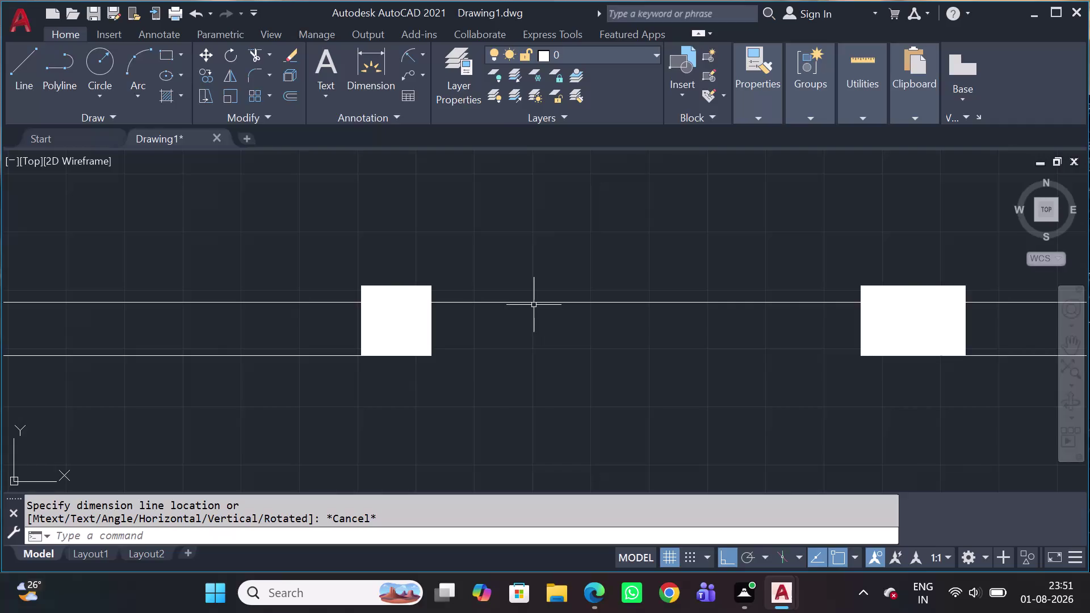
Attempt a linear dimension between the column corners, cancelling two off-size measurements.
key(space)
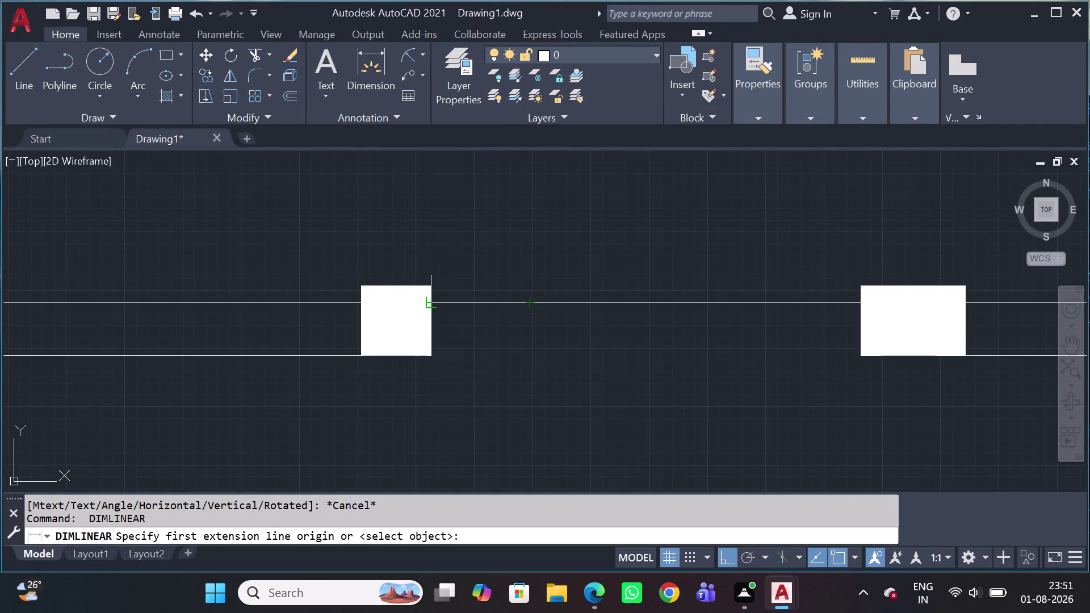
click(428, 307)
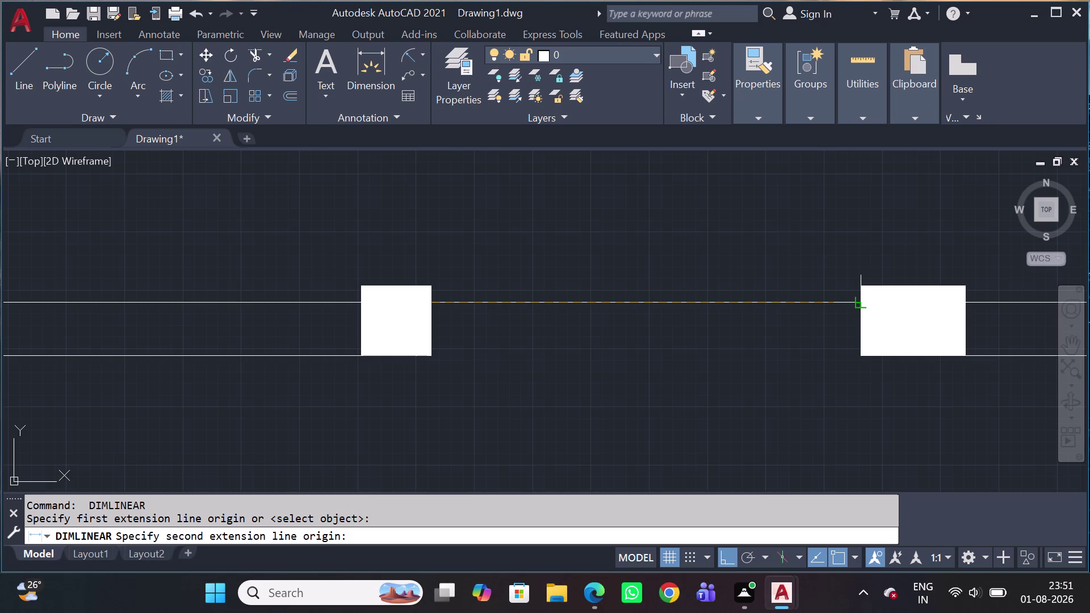
click(857, 304)
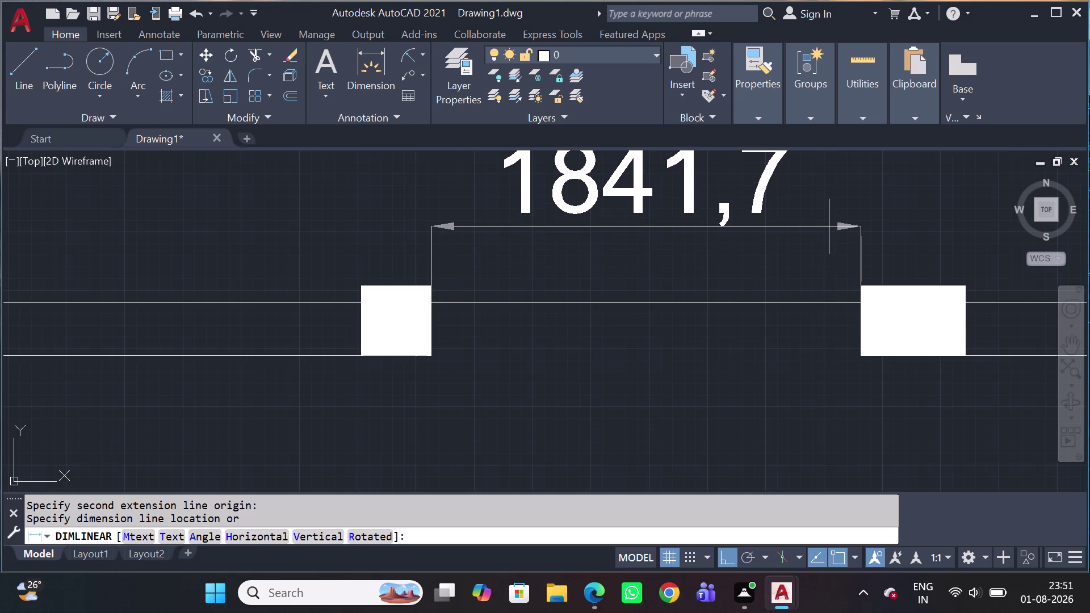
key(Escape)
scroll(down, 3)
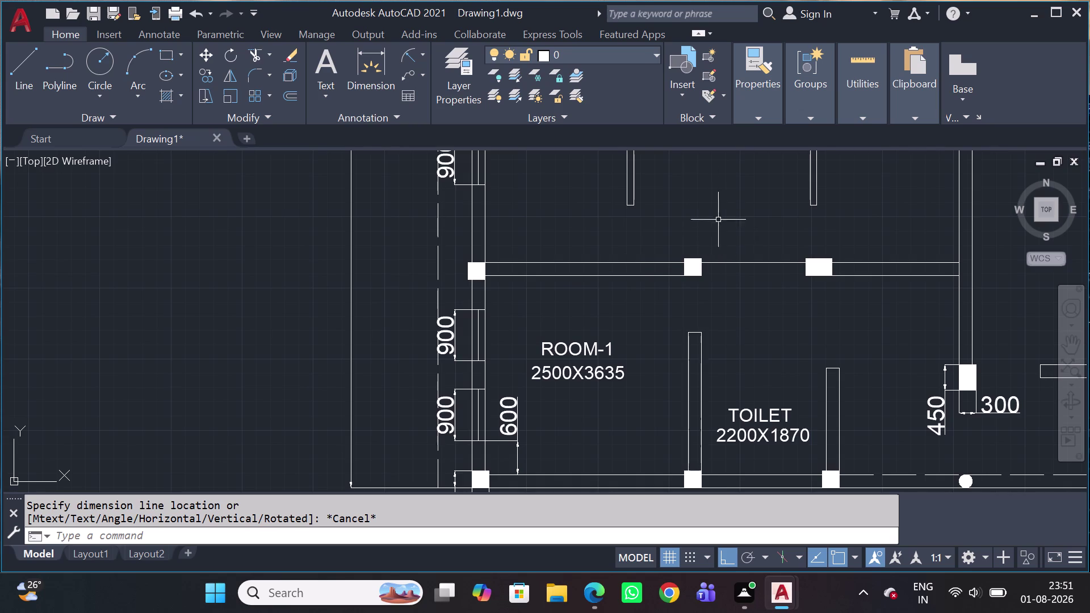
key(space)
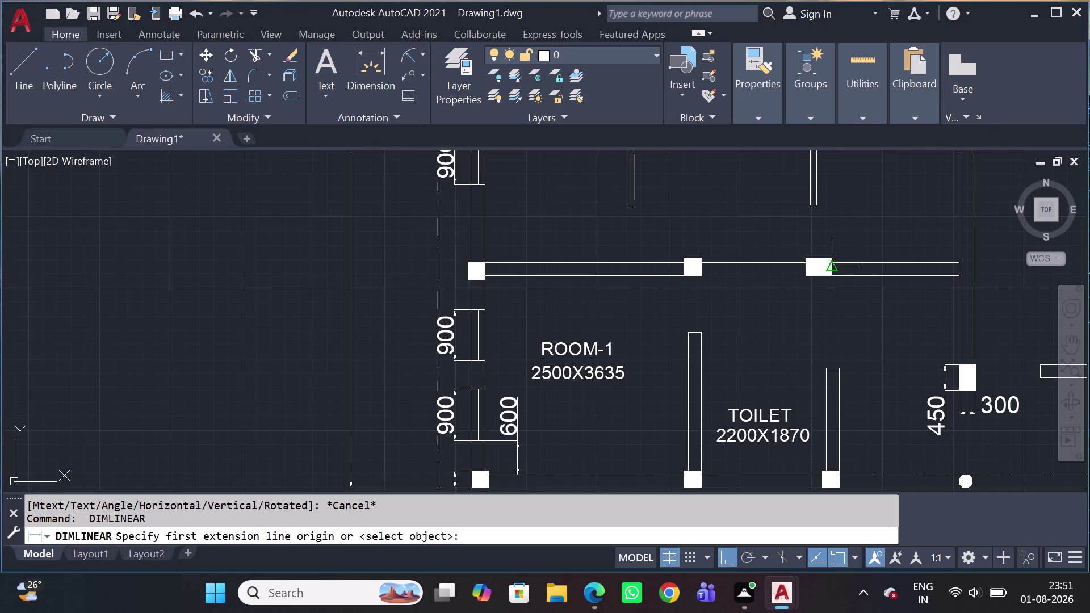
scroll(up, 3)
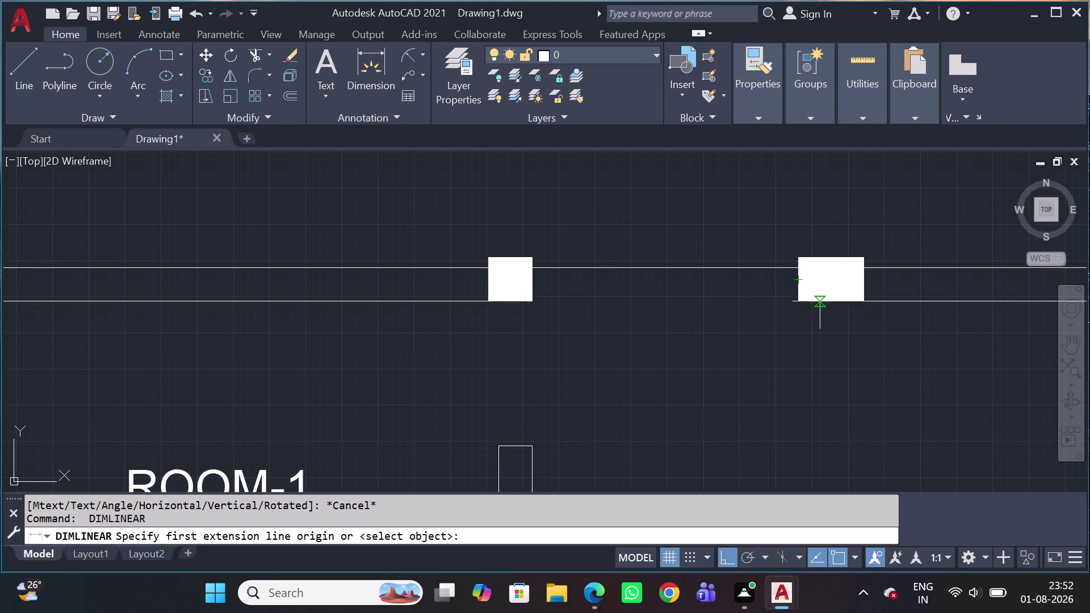
click(832, 259)
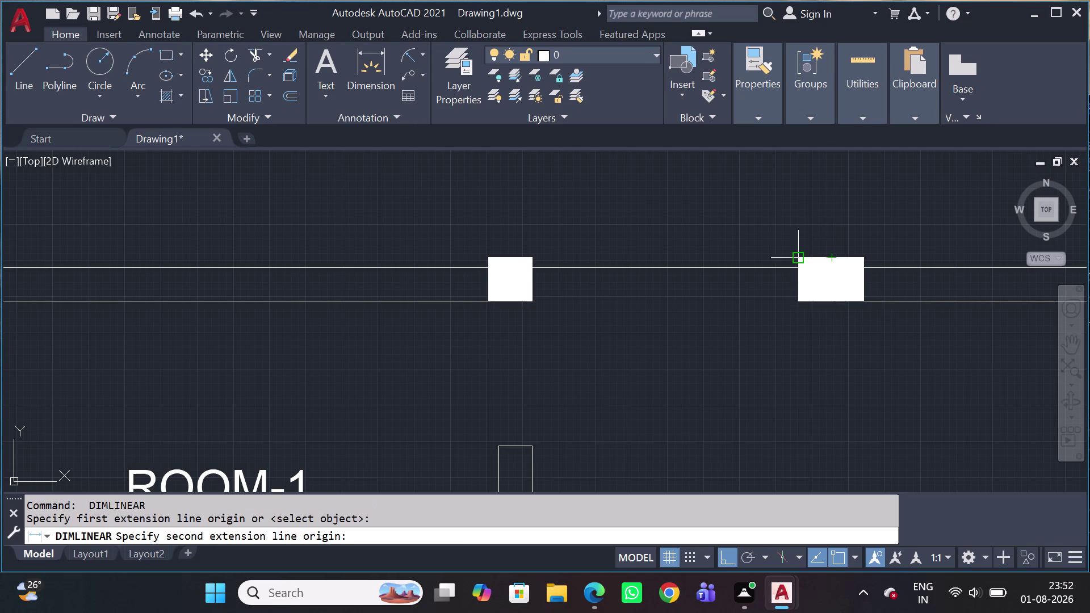
click(533, 273)
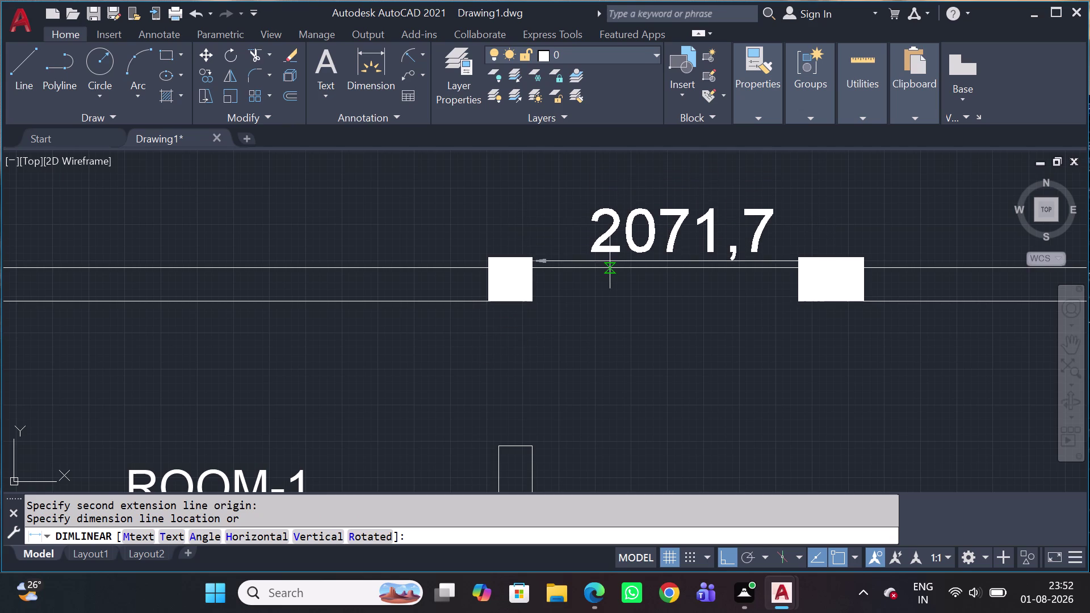
key(Escape)
Retry the column-to-column dimension and abandon the 1878,9 measurement.
click(594, 269)
key(space)
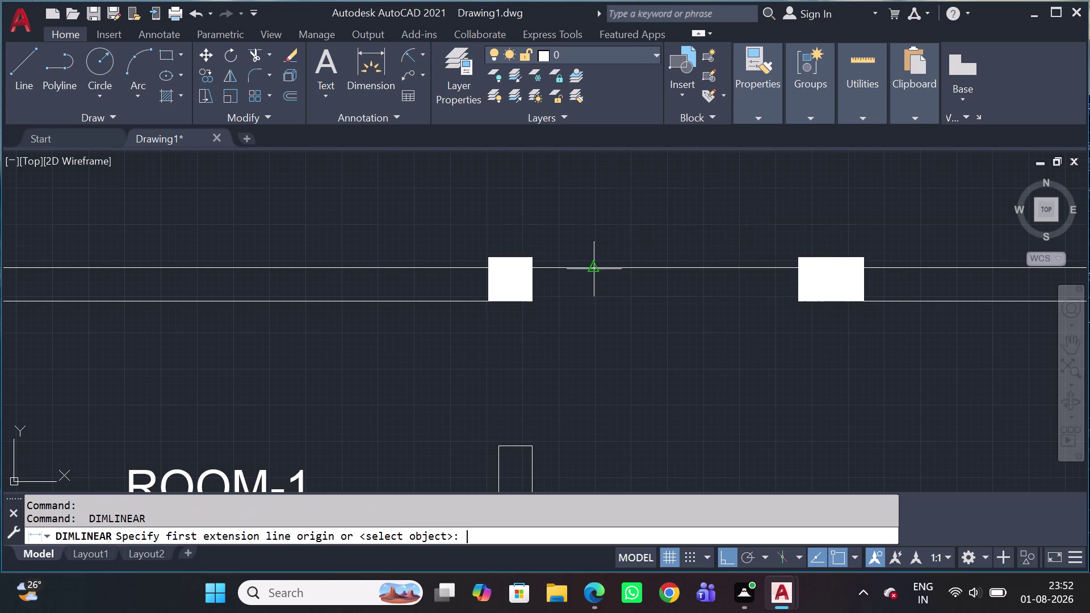
scroll(up, 3)
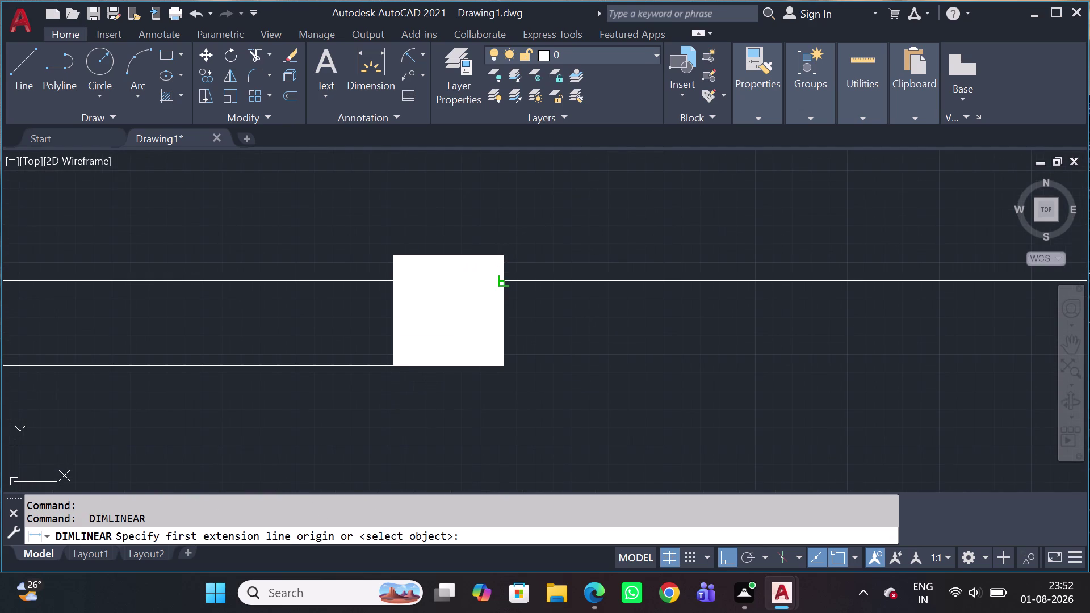
click(504, 287)
scroll(up, 3)
middle_drag(822, 292, 497, 292)
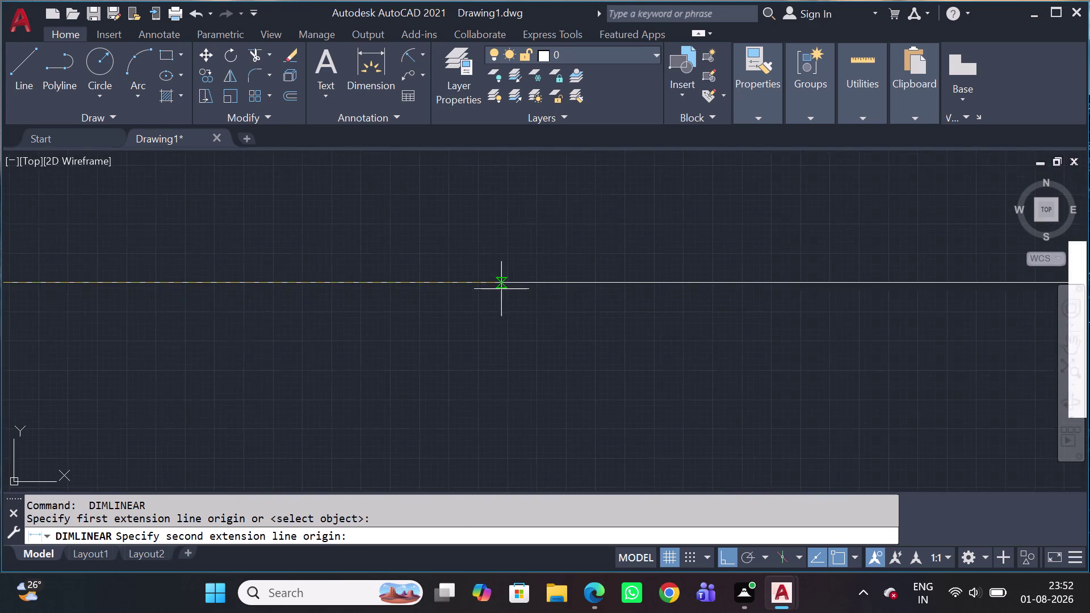
scroll(down, 3)
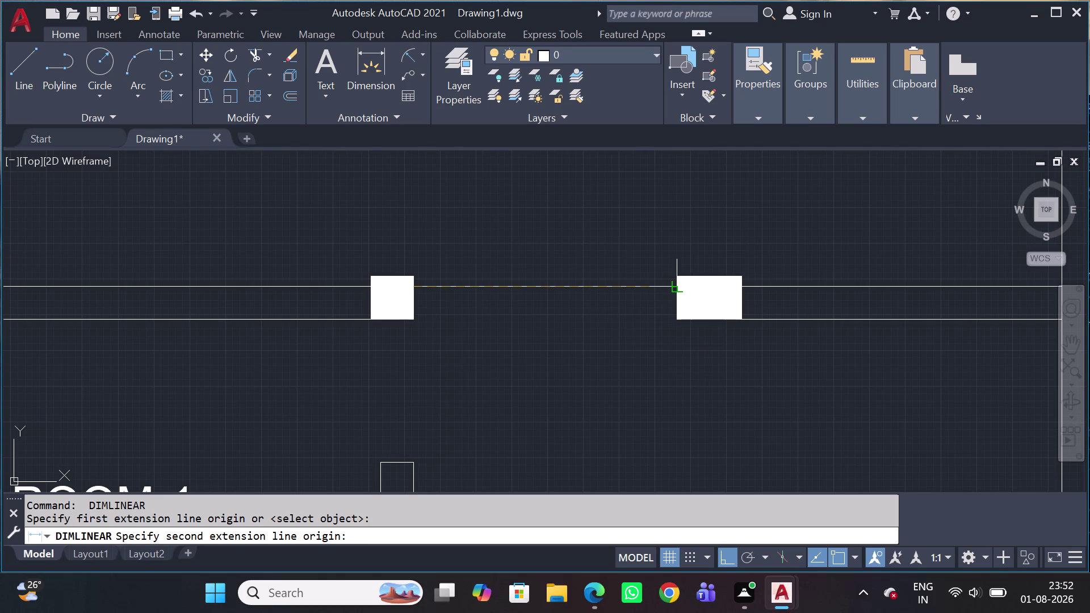
click(683, 293)
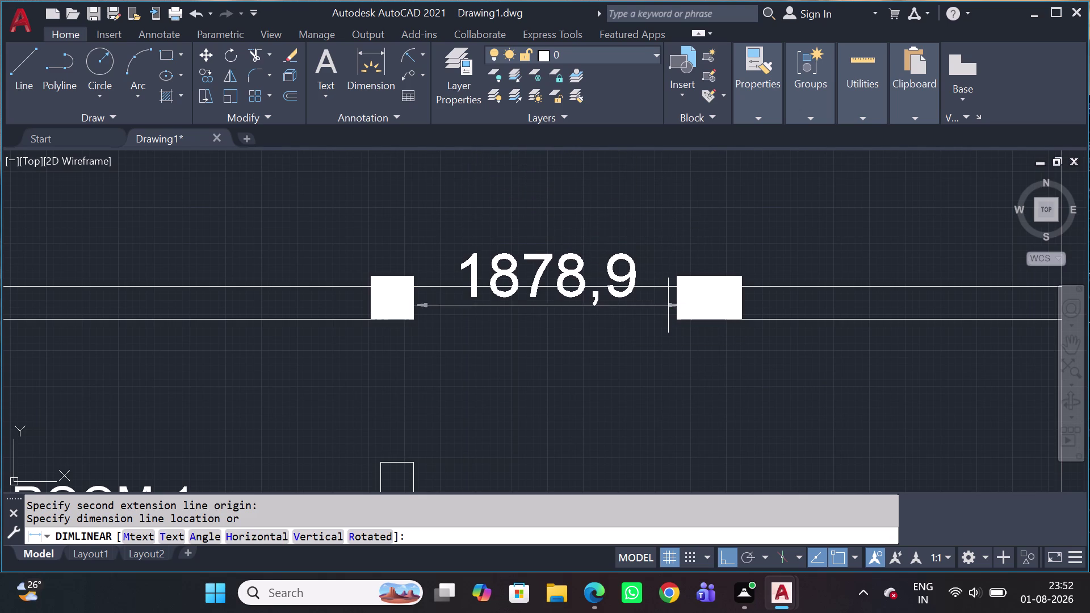
key(Escape)
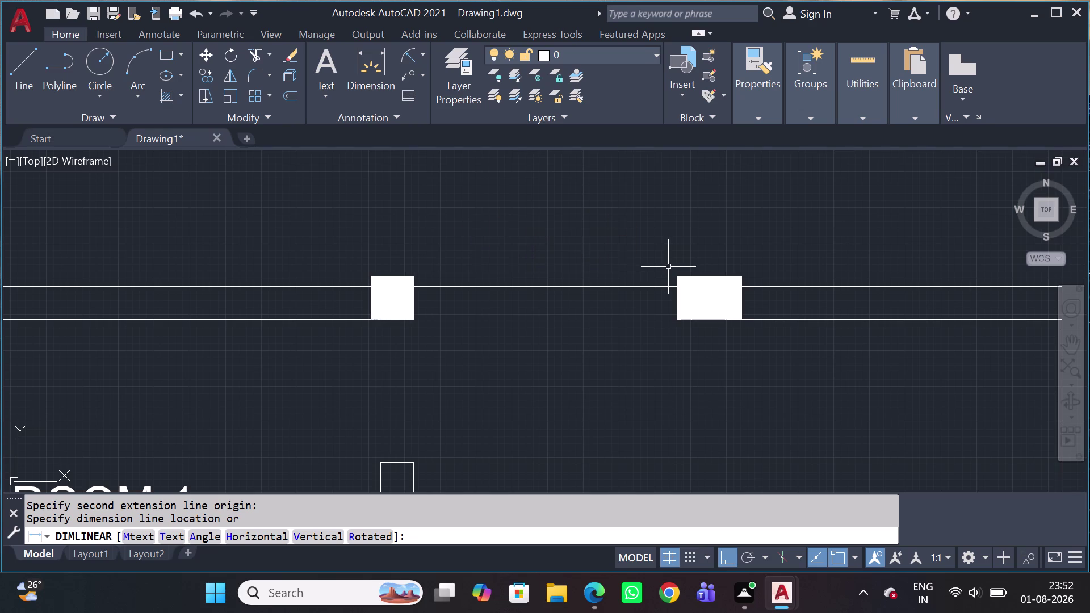
Dimension from the column corner at exactly 1880, placing the dimension line above the wall.
key(space)
scroll(up, 3)
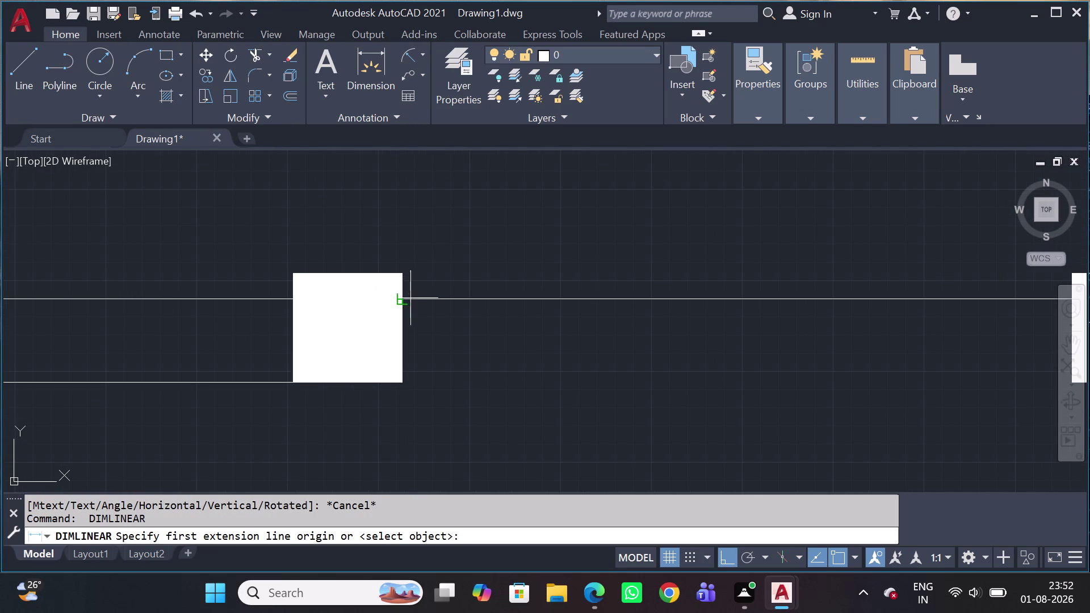
click(407, 303)
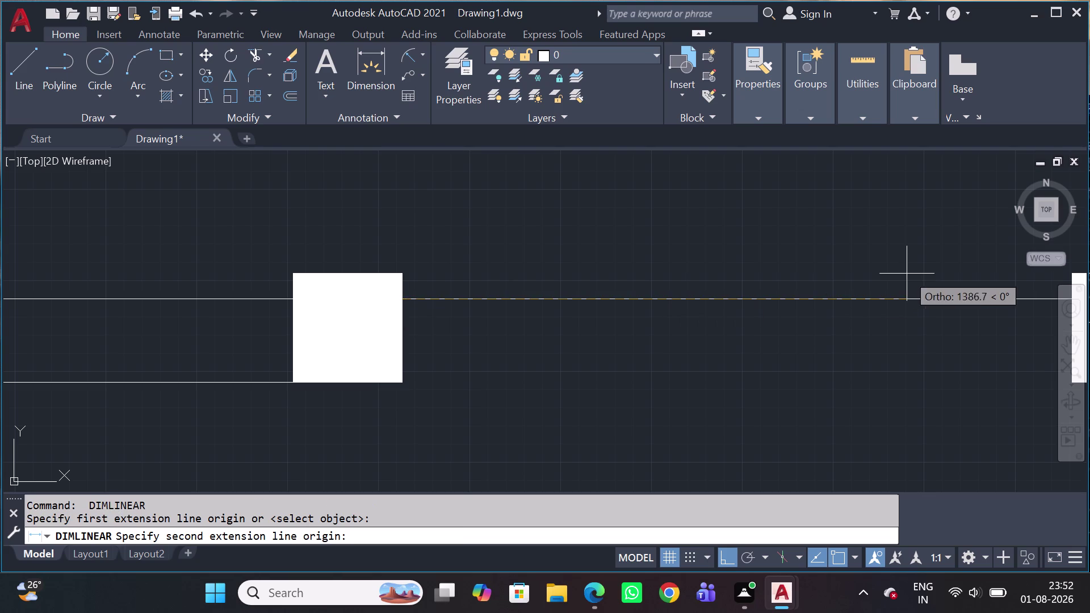
middle_drag(904, 294, 734, 273)
text(1)
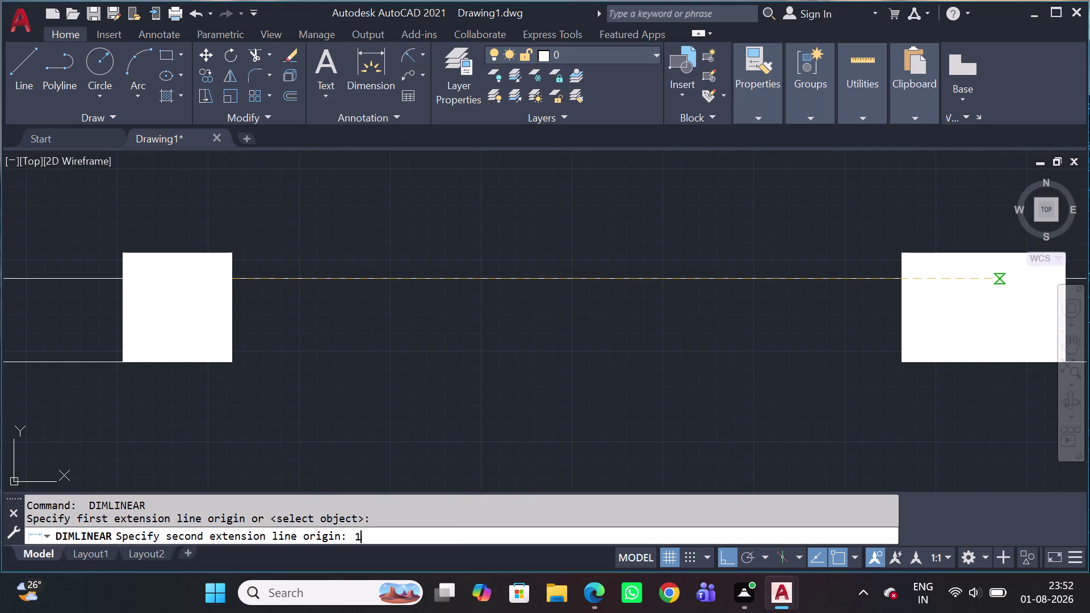
text(88)
key(0)
key(space)
scroll(down, 3)
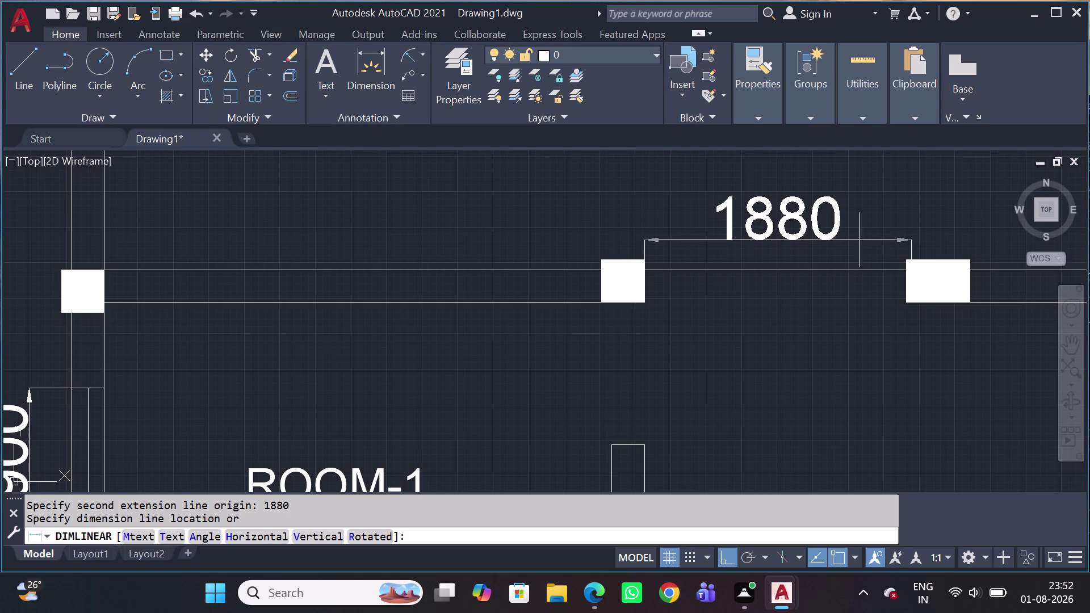
click(852, 235)
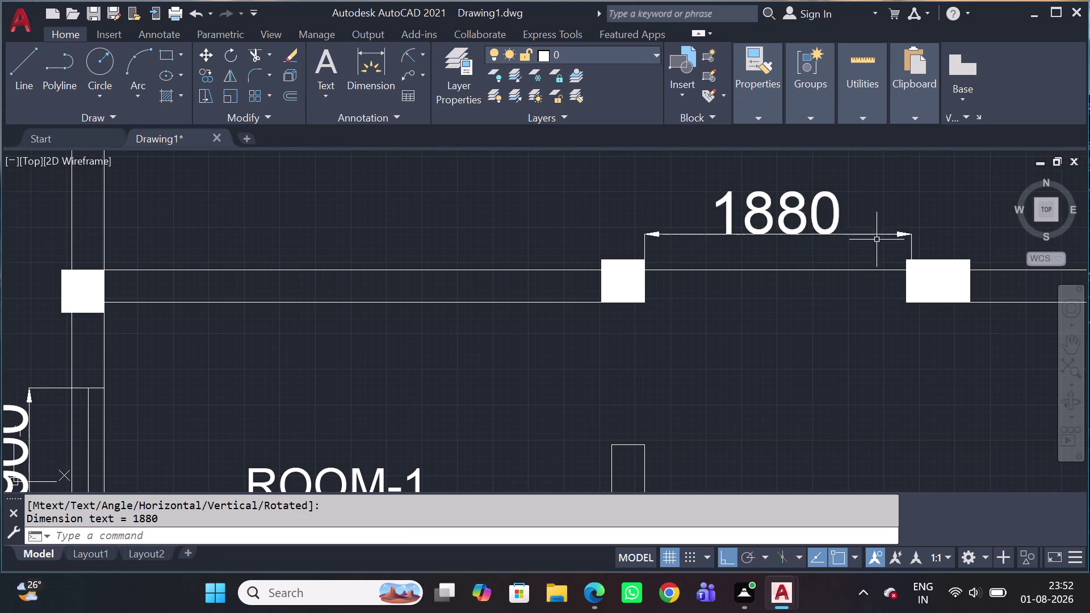
scroll(up, 3)
middle_drag(877, 262, 771, 245)
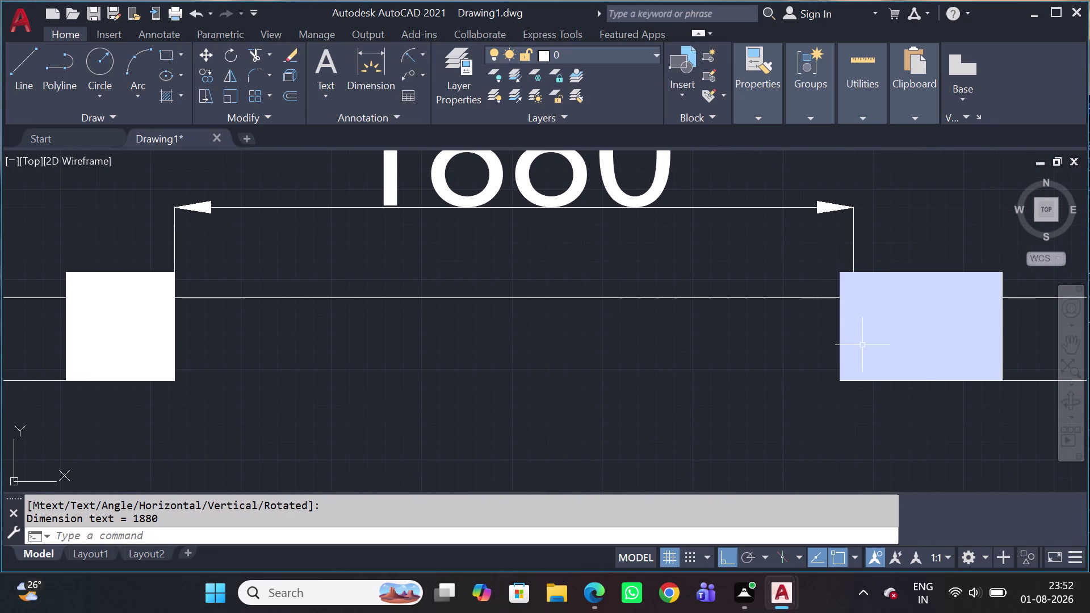
Select the right column and its wall lines, then clear the selection.
click(864, 353)
click(830, 343)
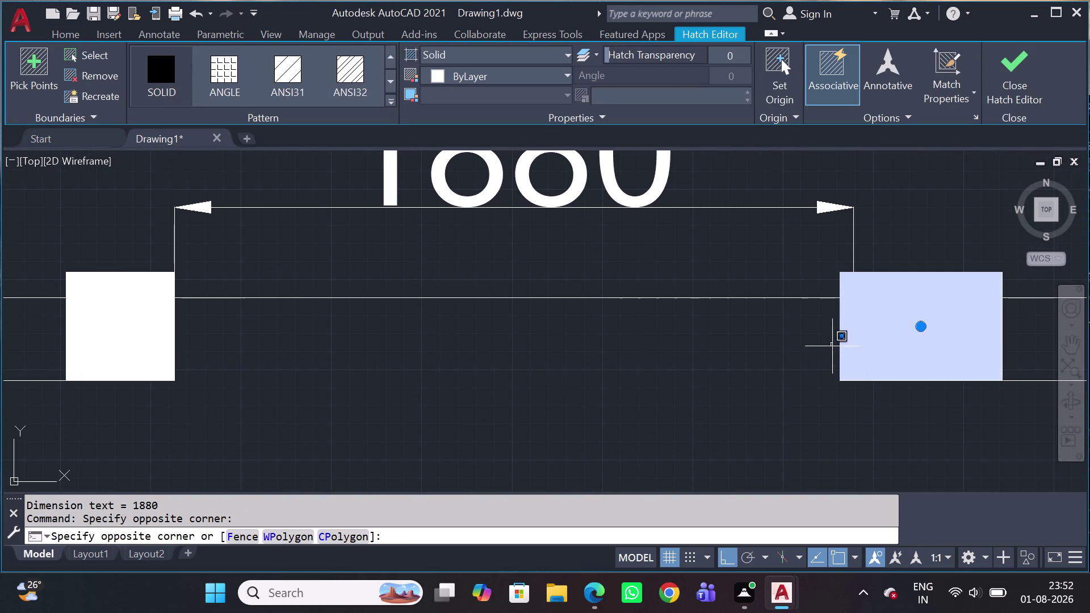
click(804, 344)
middle_drag(806, 375, 527, 285)
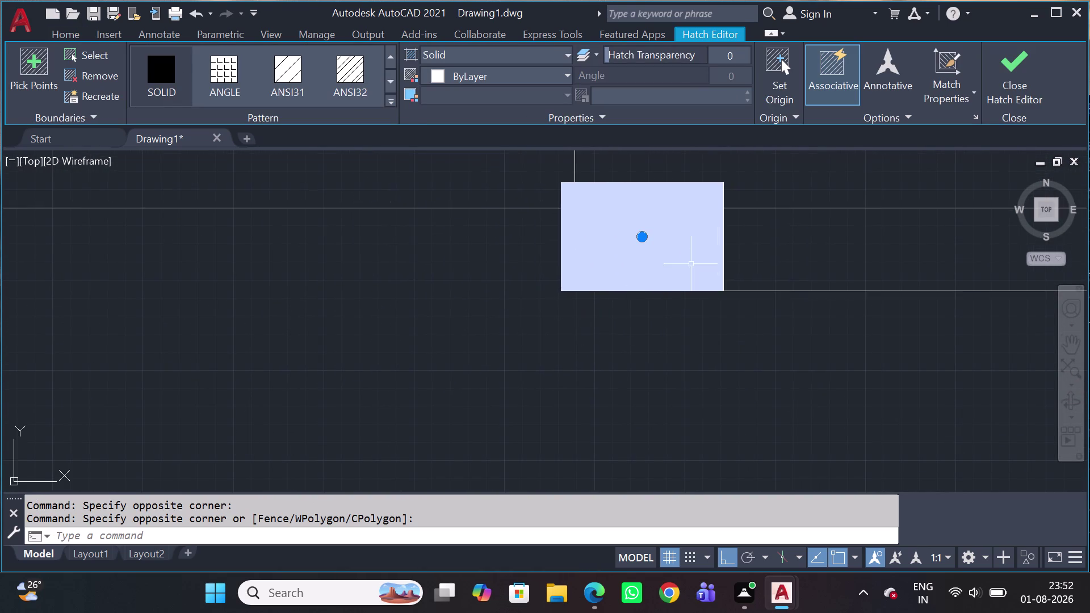
click(871, 160)
click(812, 305)
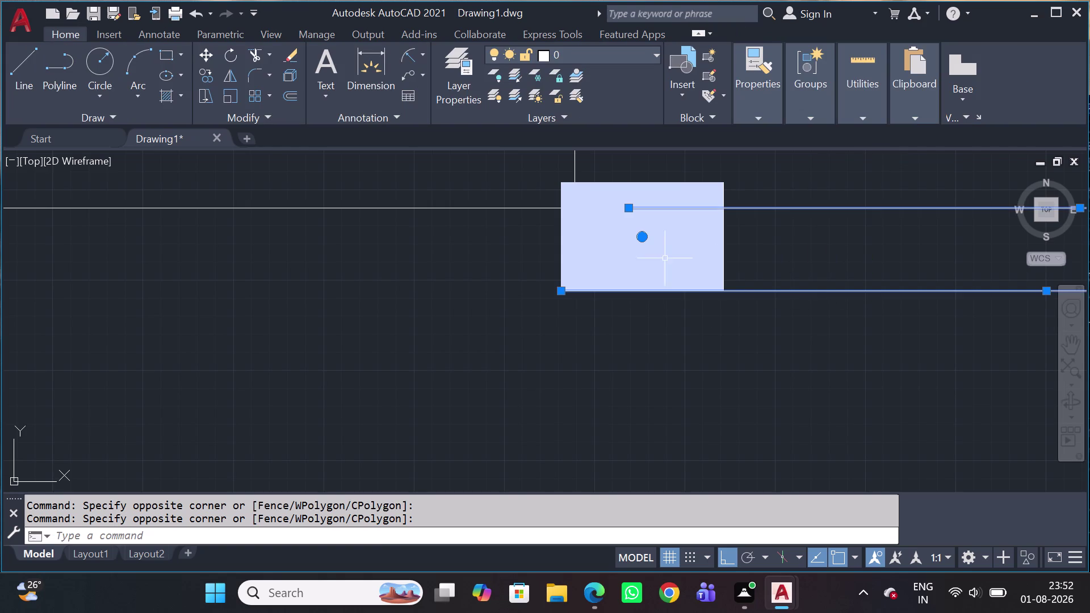
scroll(down, 3)
scroll(down, 3)
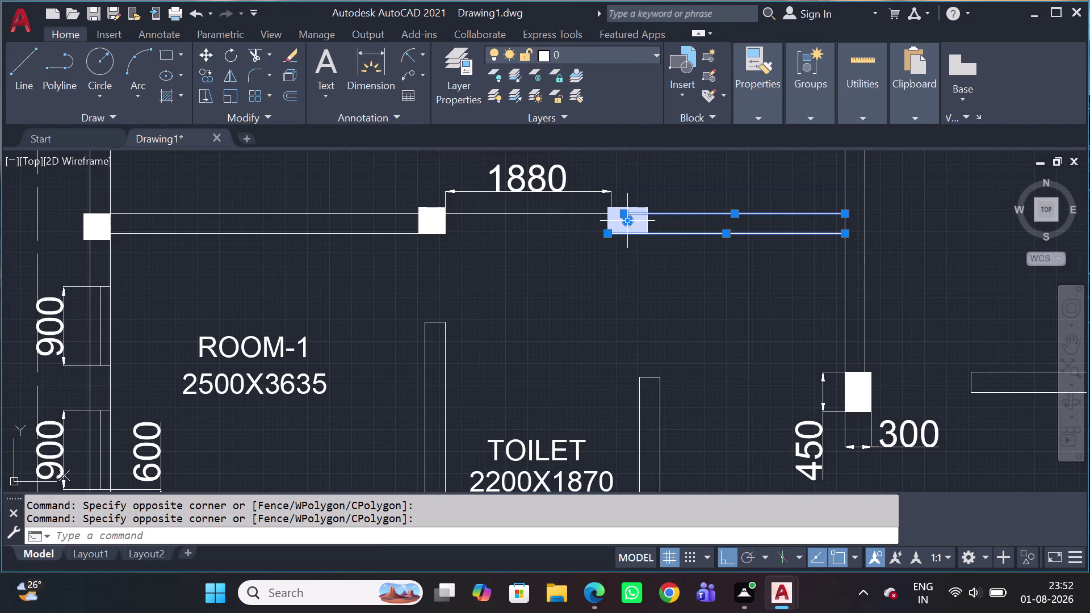
middle_drag(658, 255, 702, 365)
scroll(down, 3)
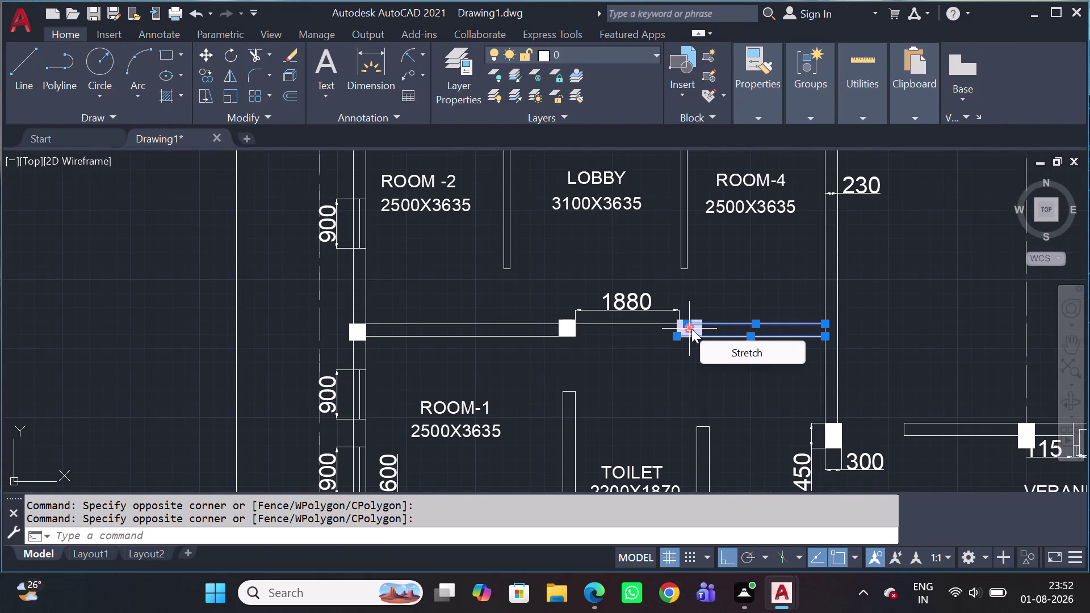
key(Escape)
key(Escape)
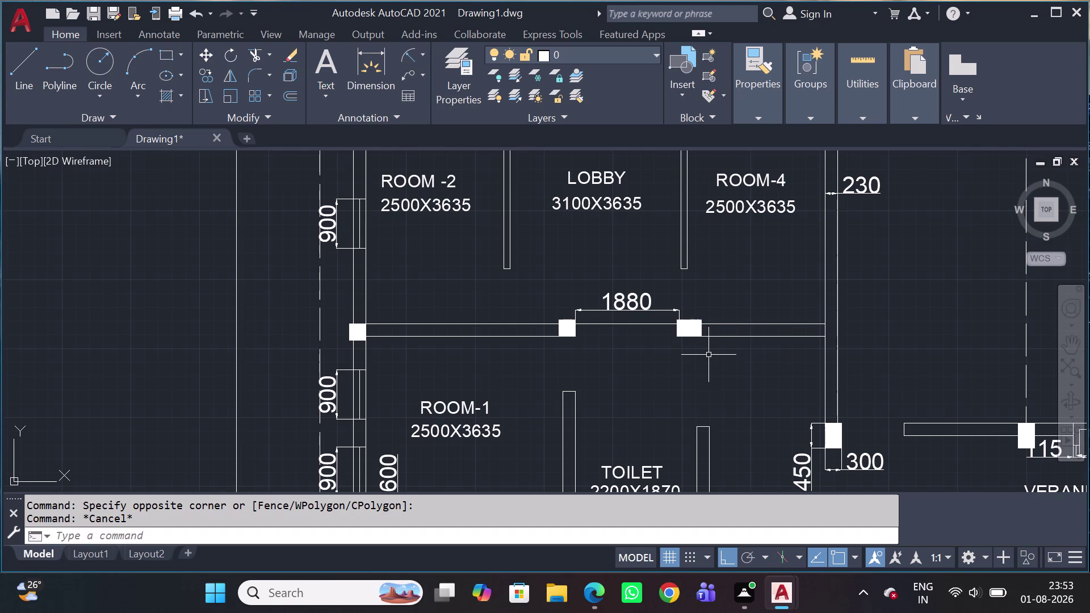
Draw a short line down from the right column corner after one cancelled attempt.
key(l)
key(space)
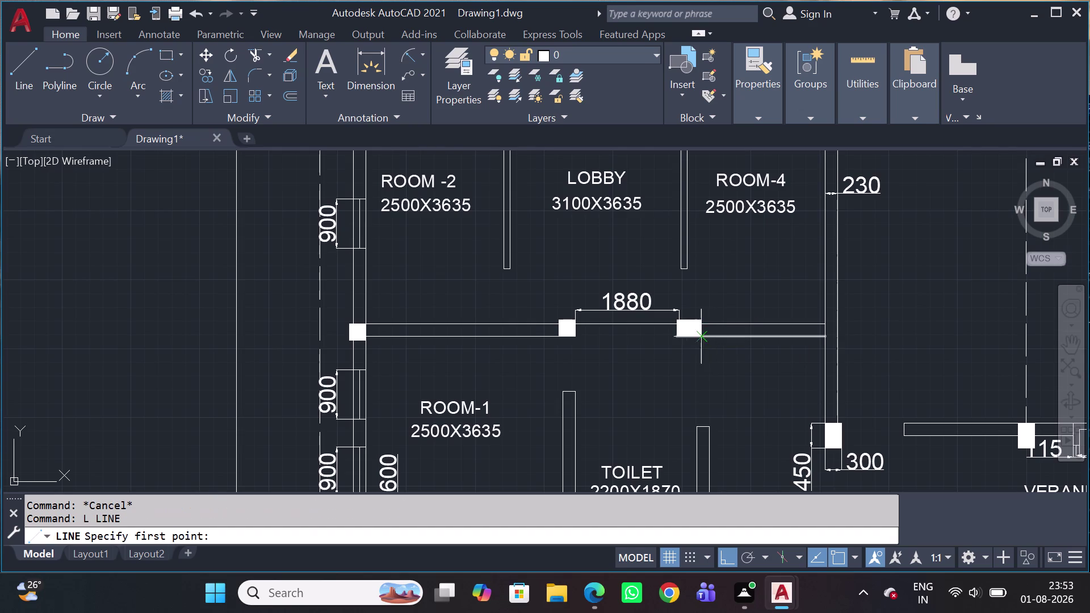
scroll(up, 3)
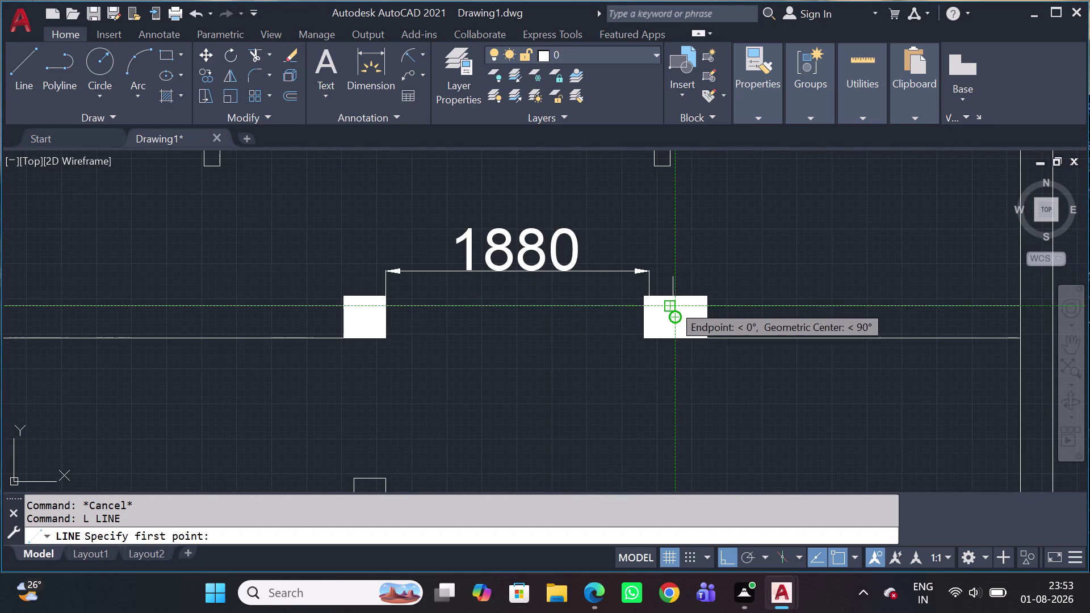
click(672, 299)
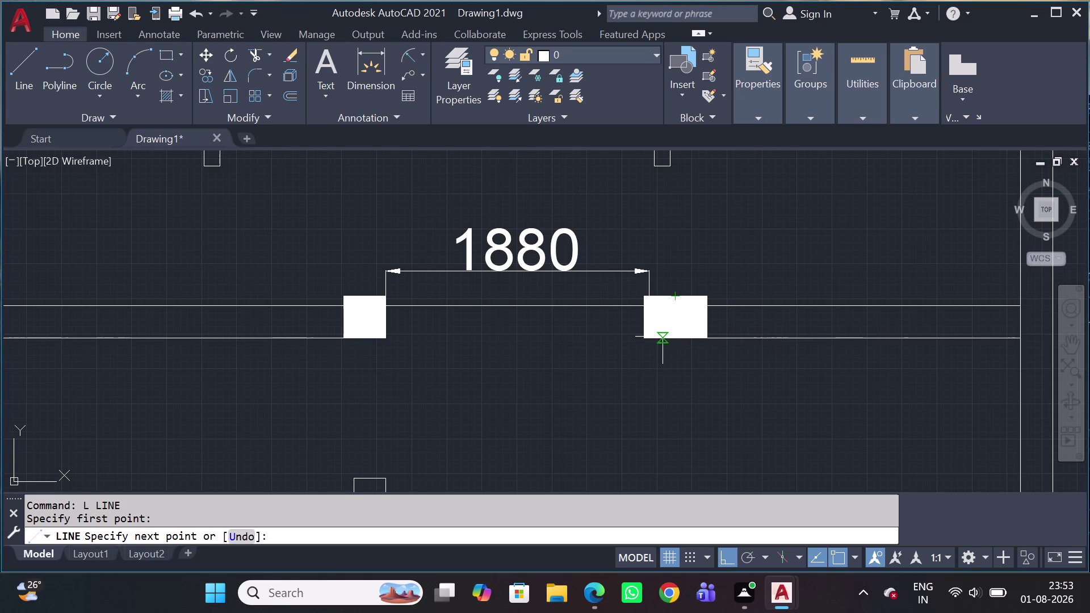
key(Escape)
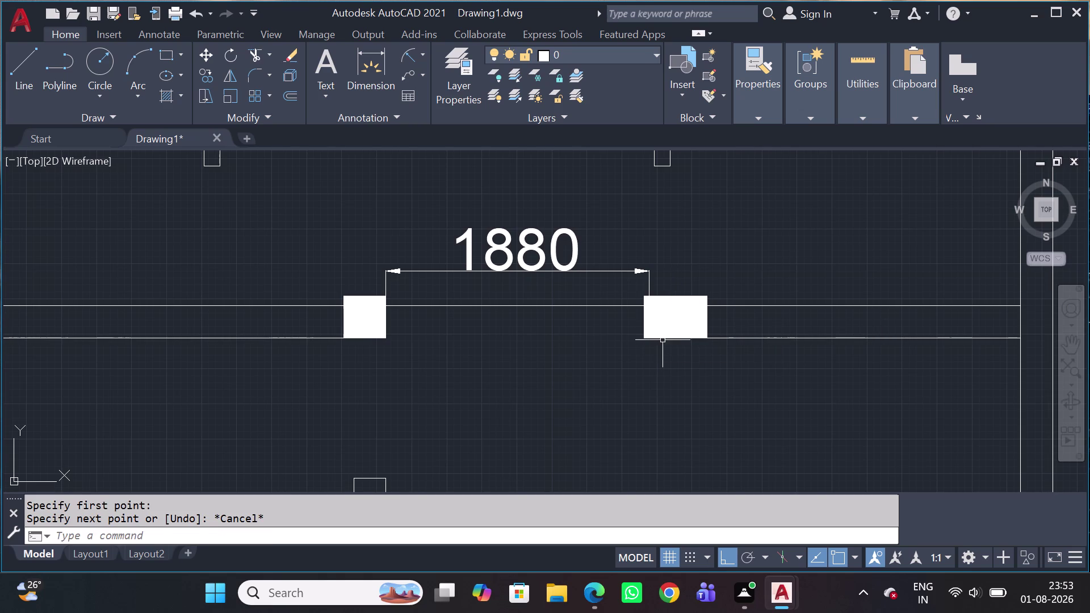
key(space)
scroll(up, 3)
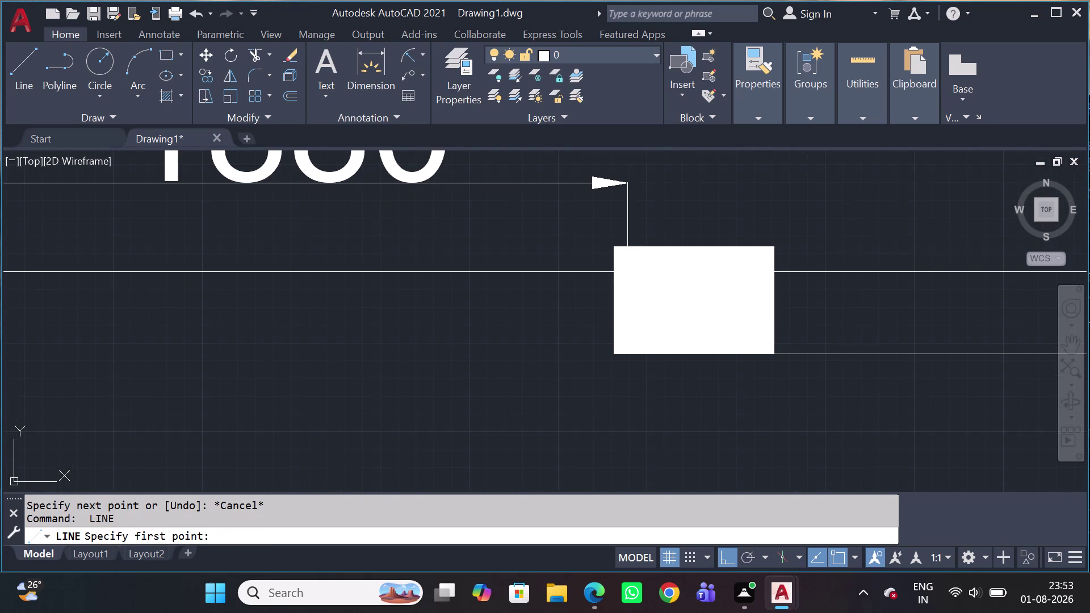
click(677, 286)
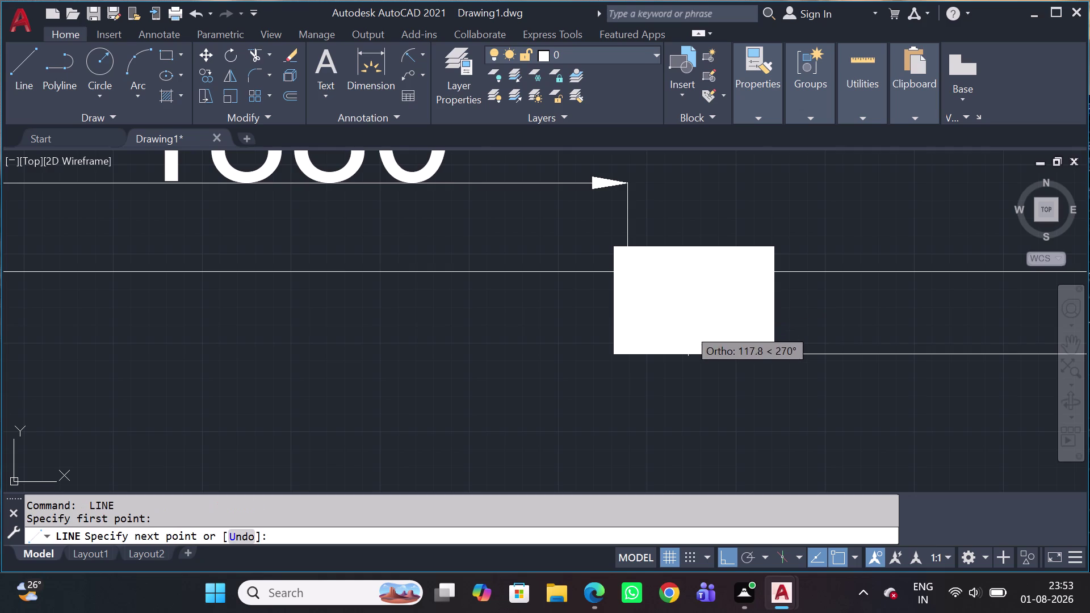
click(686, 352)
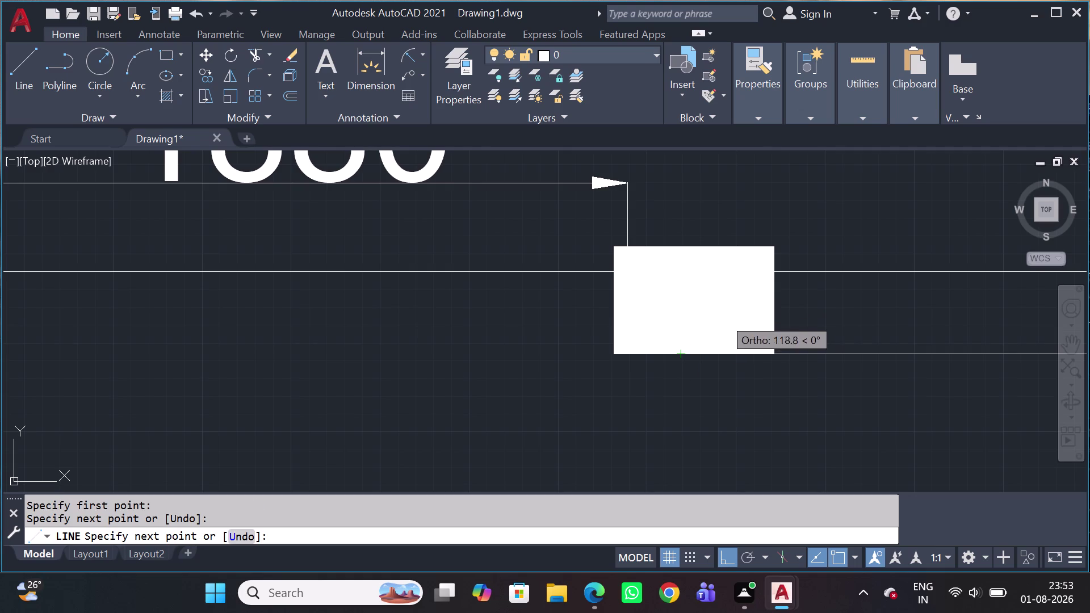
key(Escape)
scroll(down, 3)
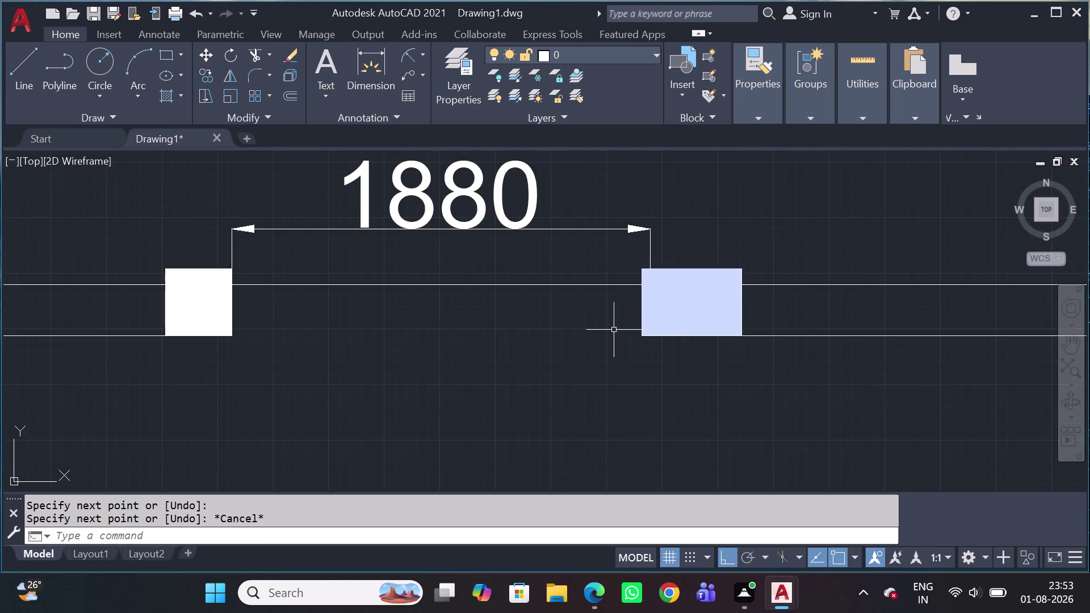
click(620, 260)
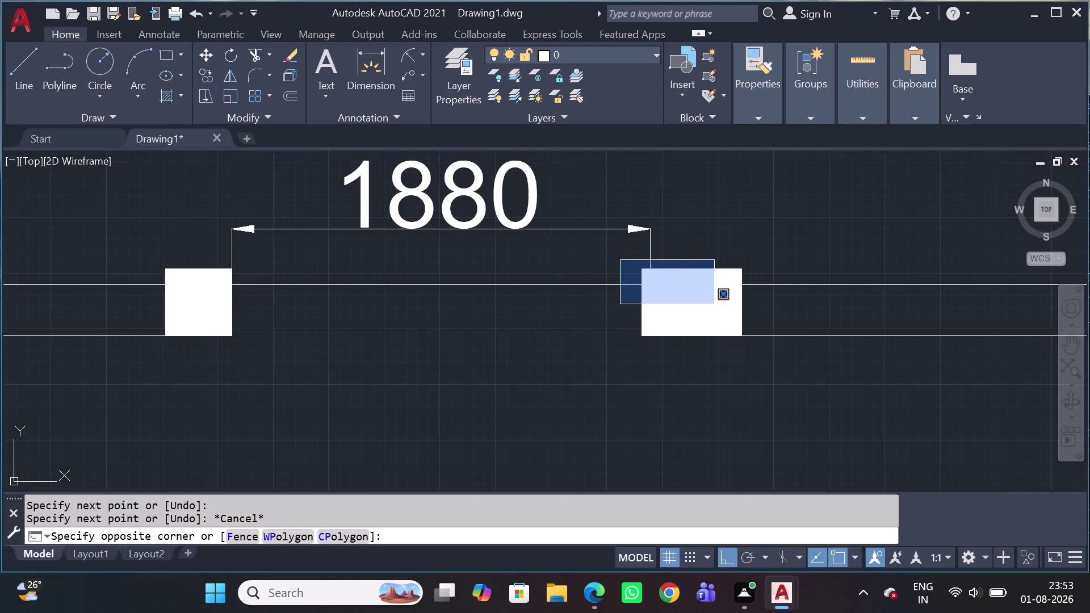
Stretch the right pier's inner line up to the pier's top edge.
click(772, 351)
scroll(up, 3)
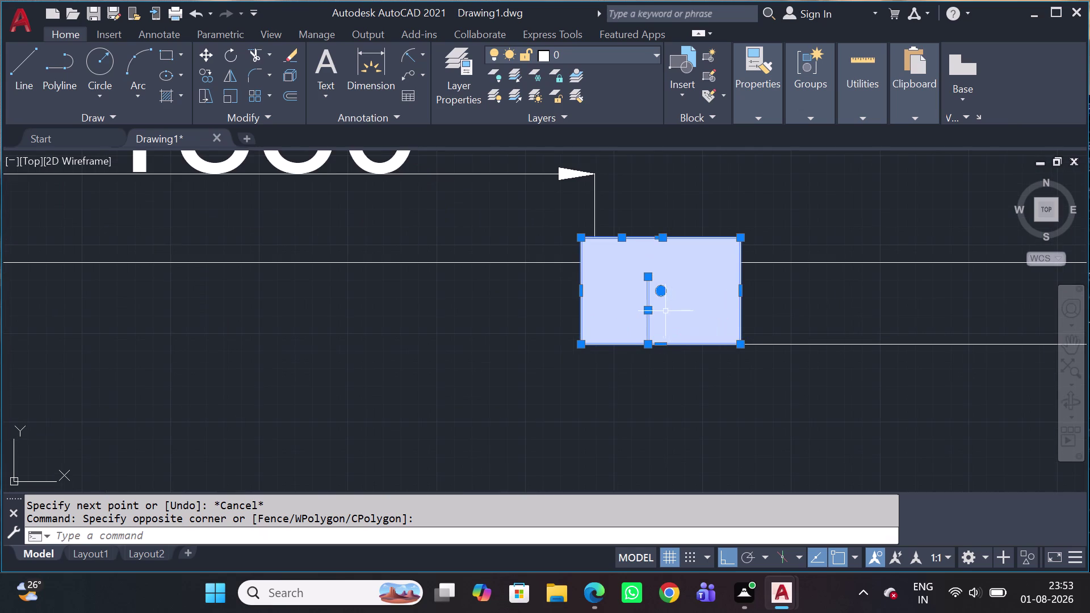
click(650, 280)
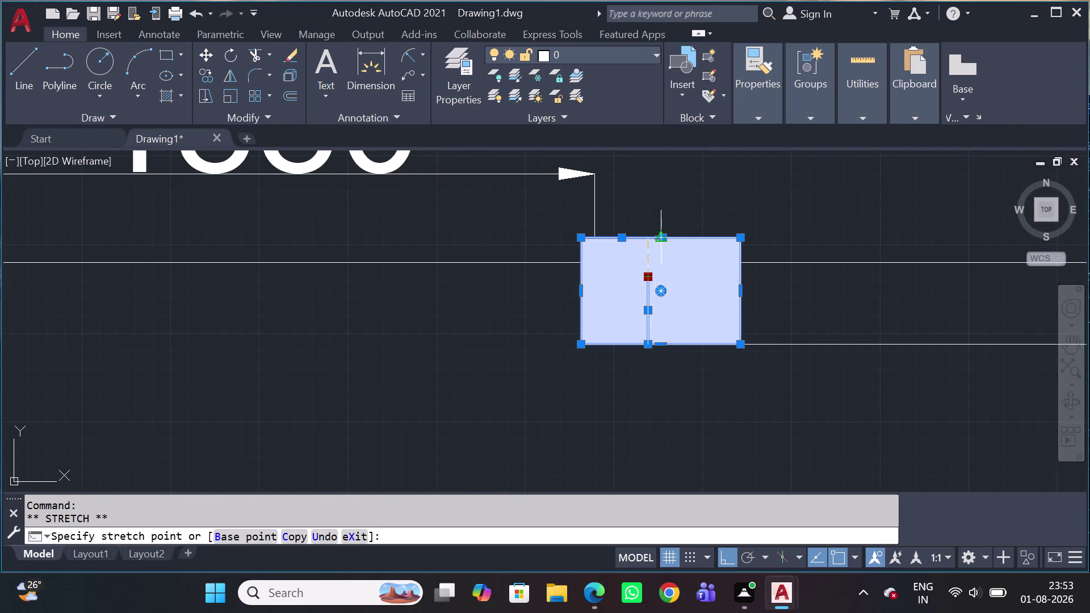
click(645, 239)
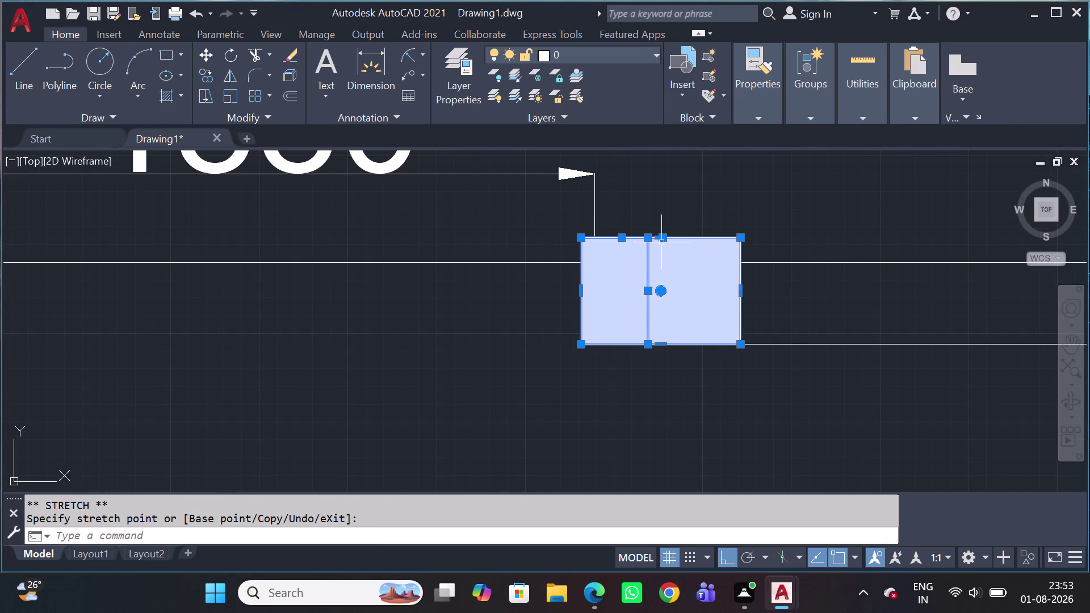
Move the right pier from its bottom-left corner further along the wall.
key(m)
key(space)
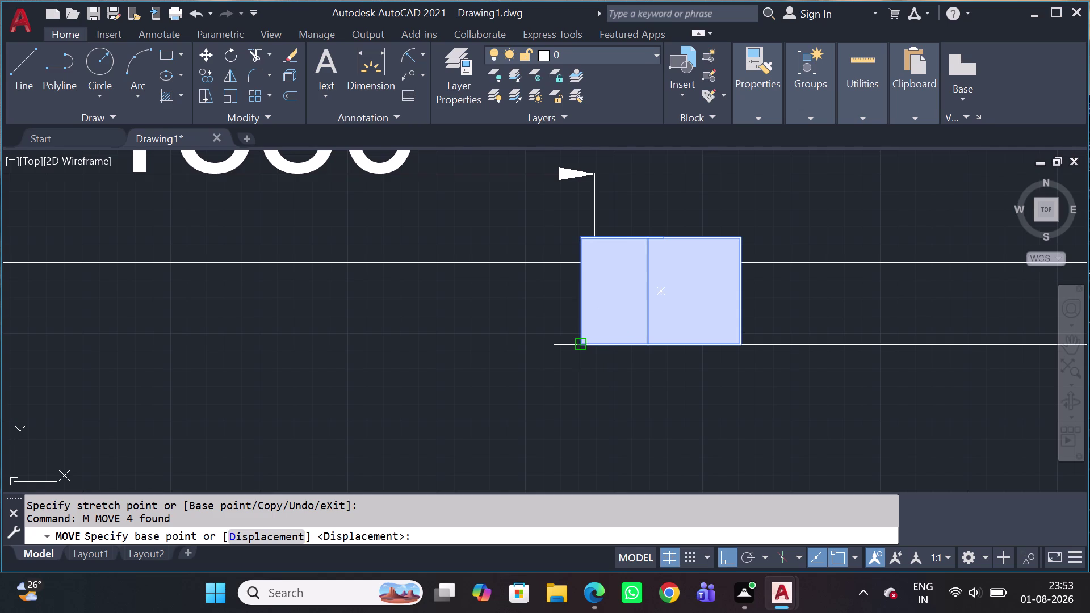
click(584, 347)
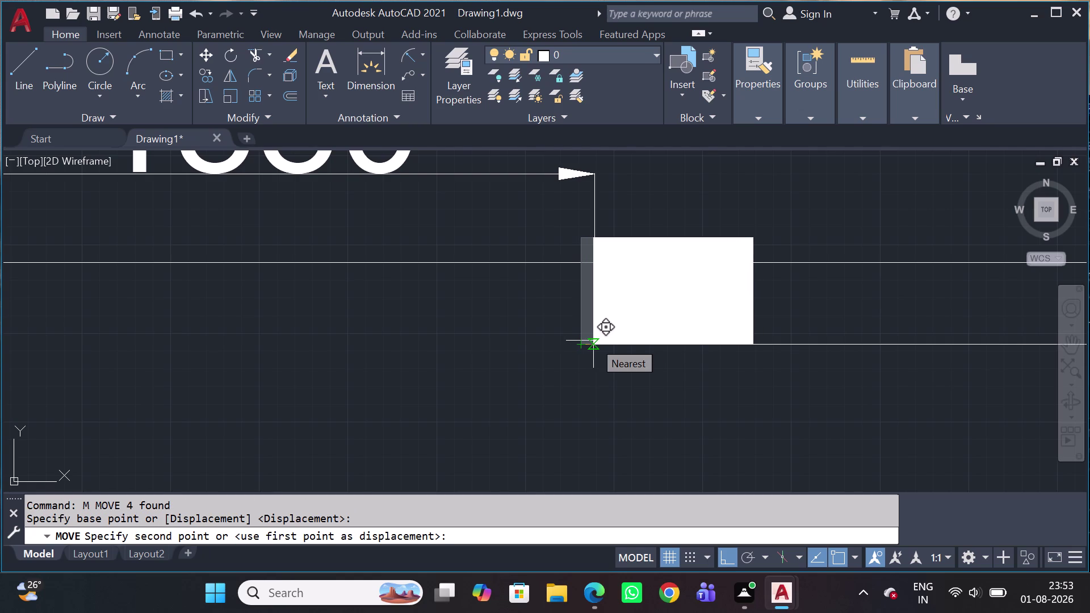
click(593, 343)
scroll(down, 3)
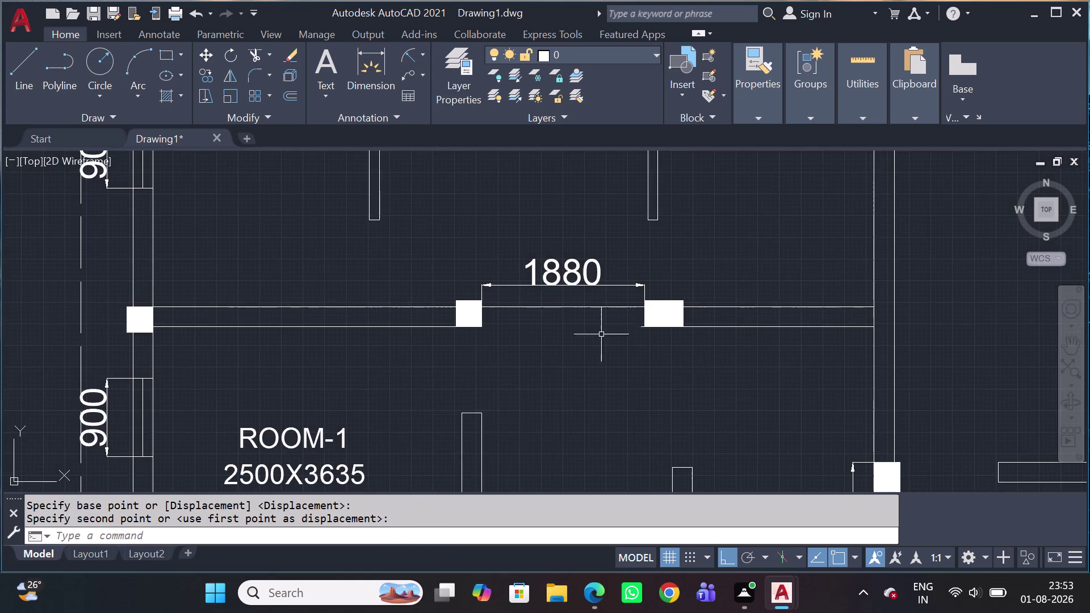
scroll(up, 3)
scroll(up, 3)
middle_drag(620, 336, 591, 384)
scroll(down, 3)
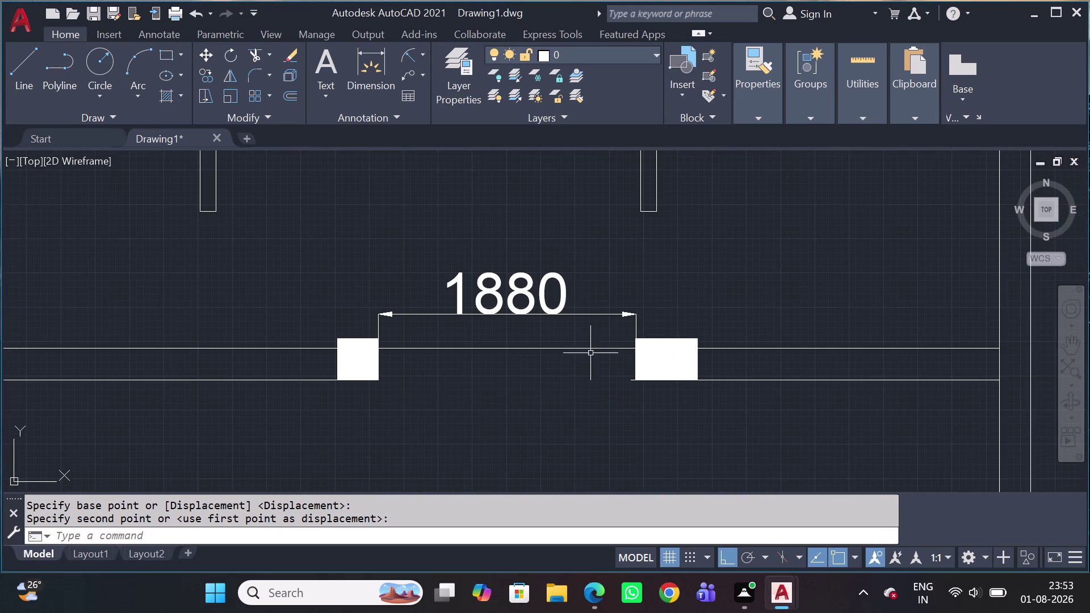
key(l)
key(space)
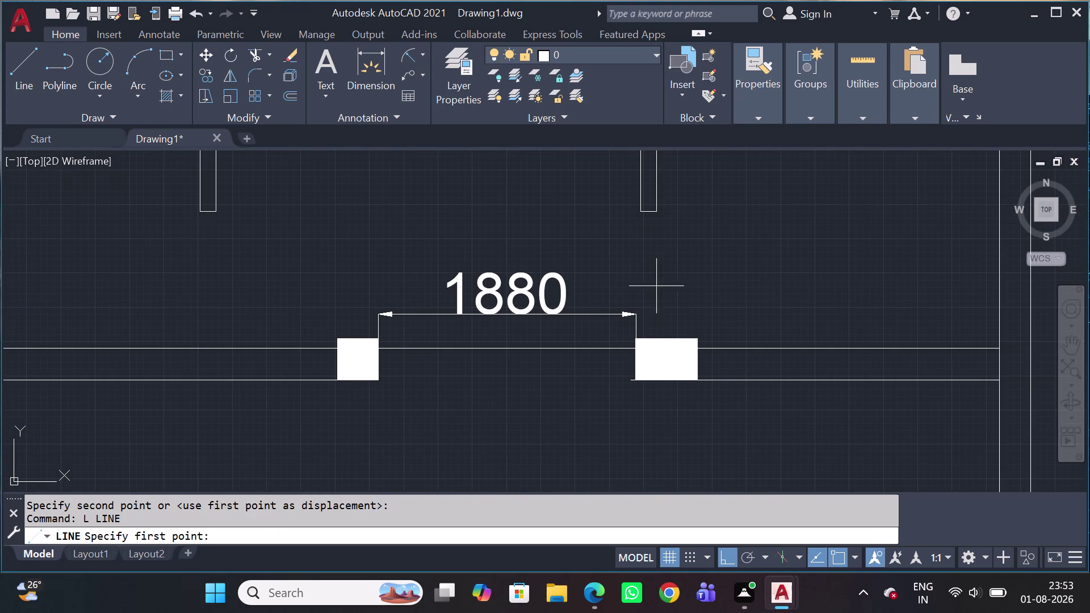
Draw a vertical line from the wall end above to the right pier's corner.
click(640, 212)
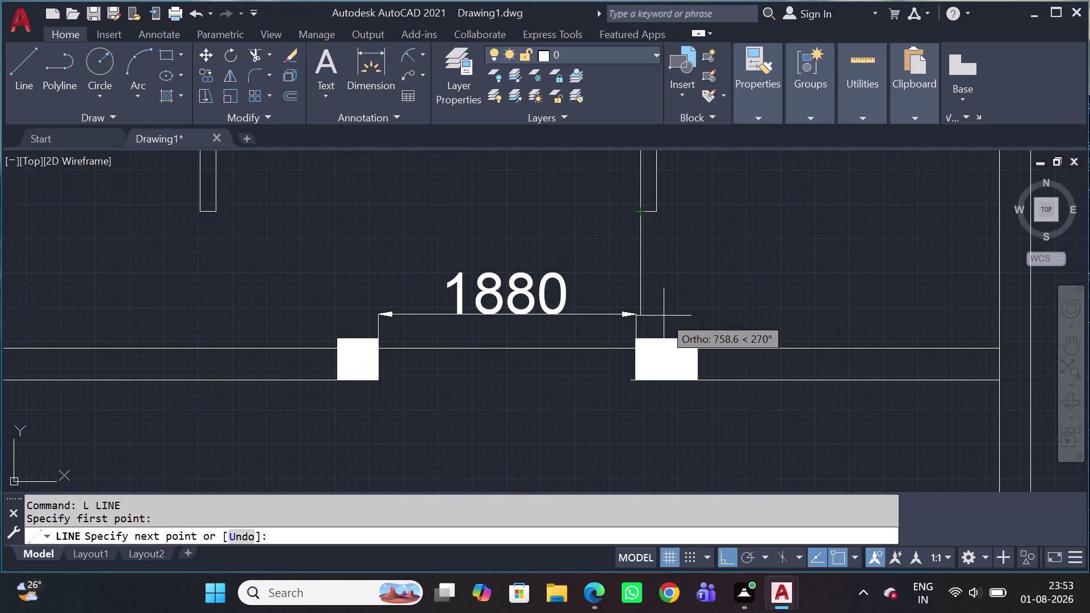
click(637, 377)
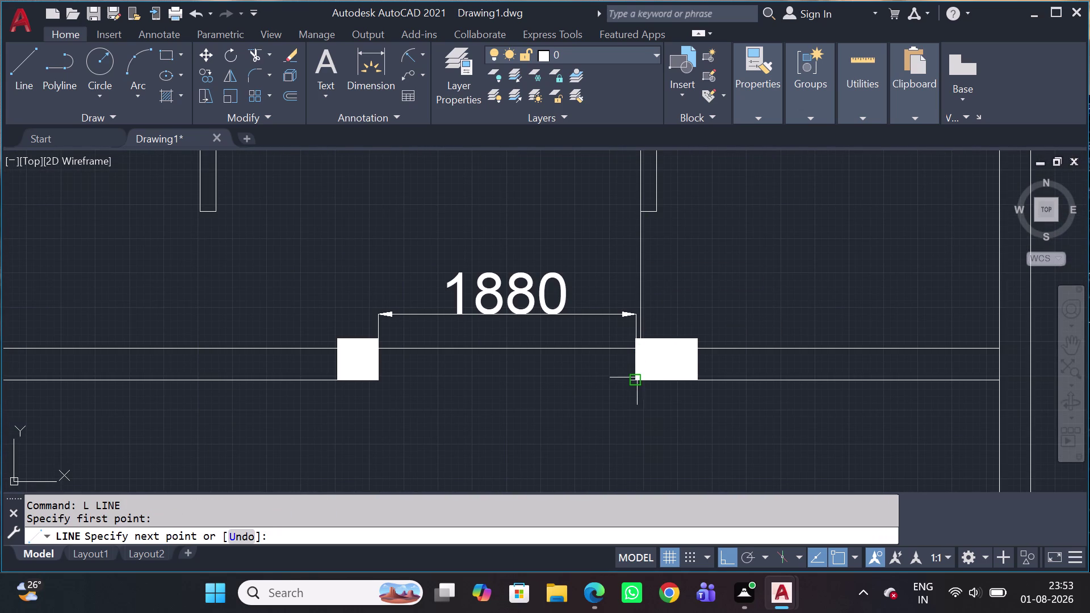
key(Escape)
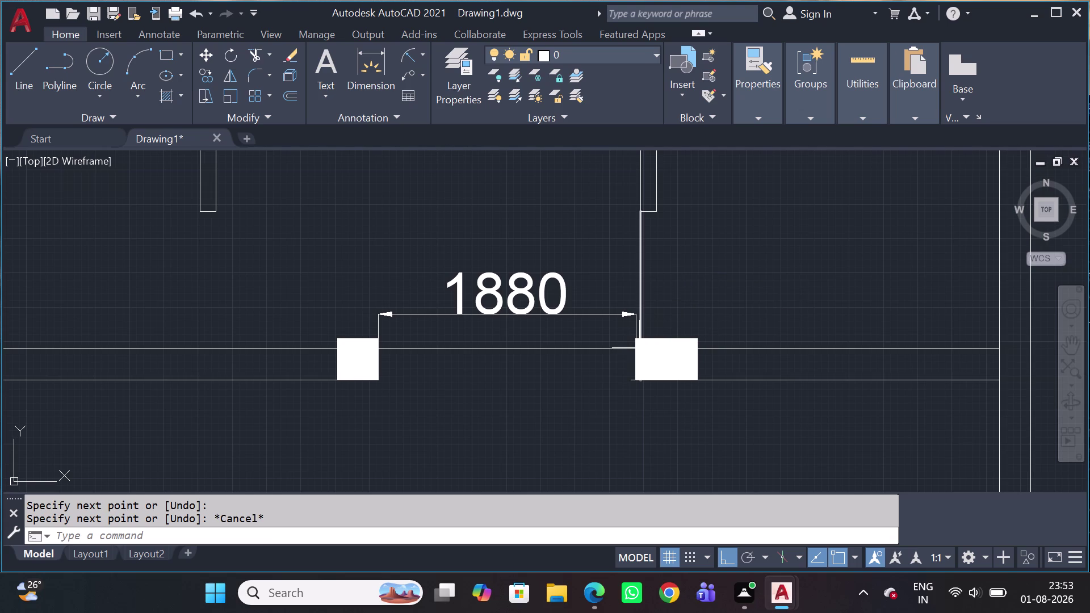
scroll(up, 3)
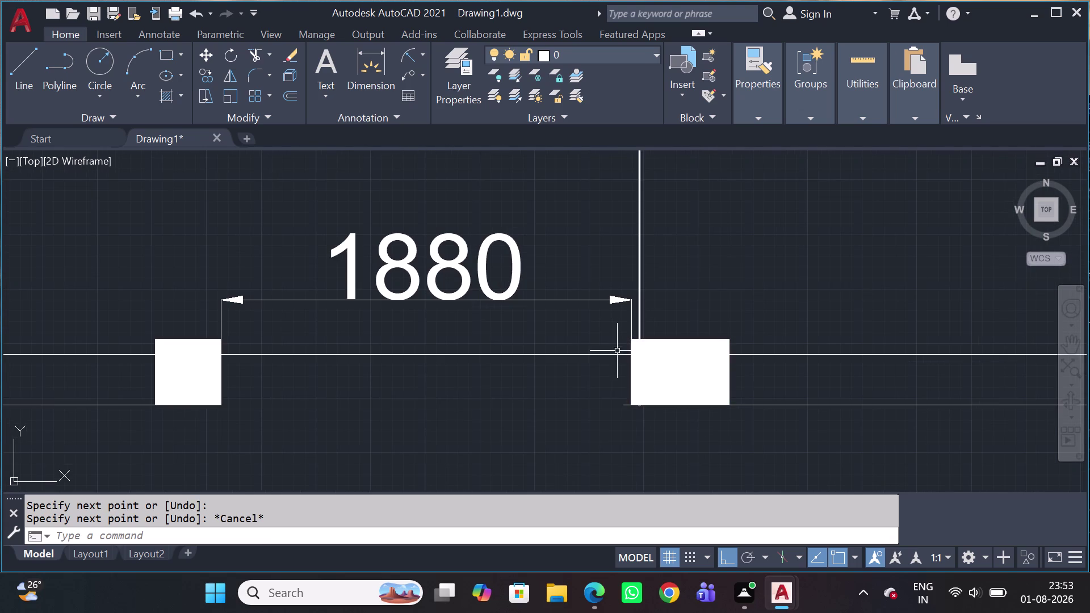
scroll(up, 3)
Move the right pier from its bottom-left corner against the new vertical line.
click(621, 292)
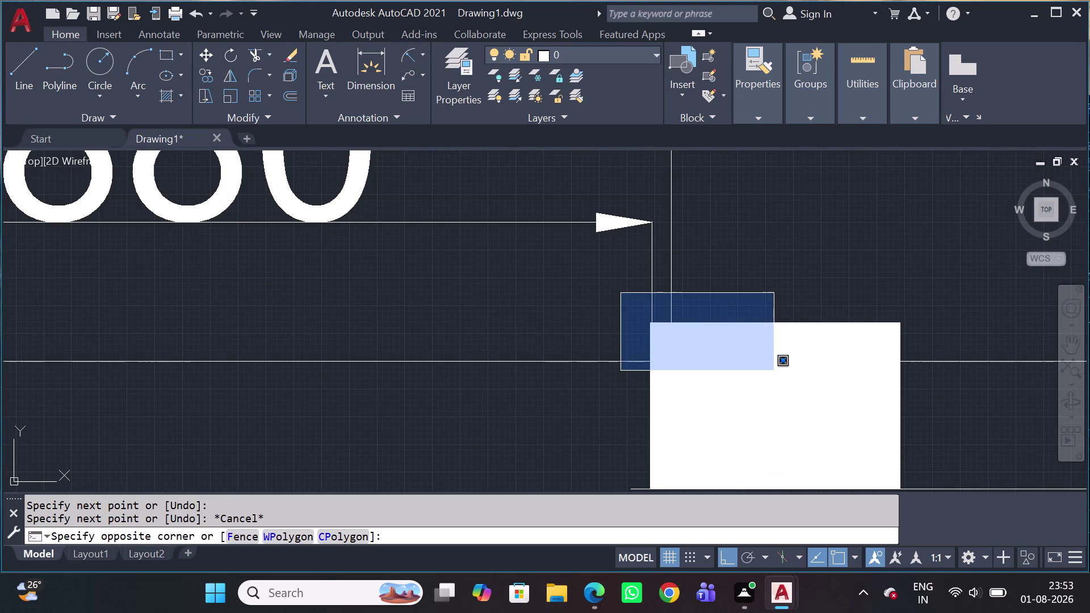
scroll(down, 3)
click(855, 445)
scroll(up, 3)
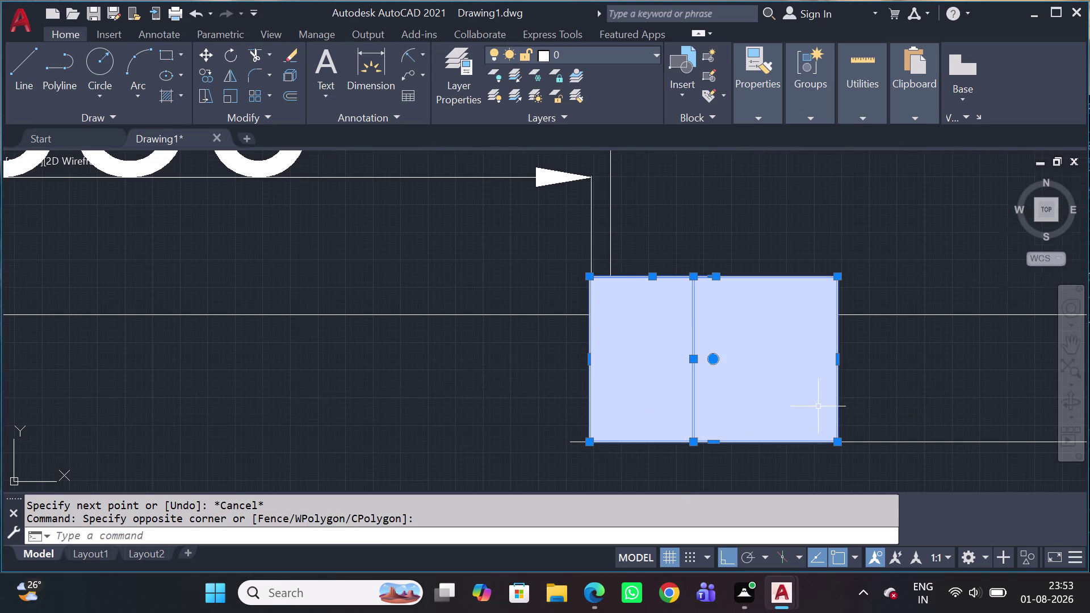
key(m)
key(space)
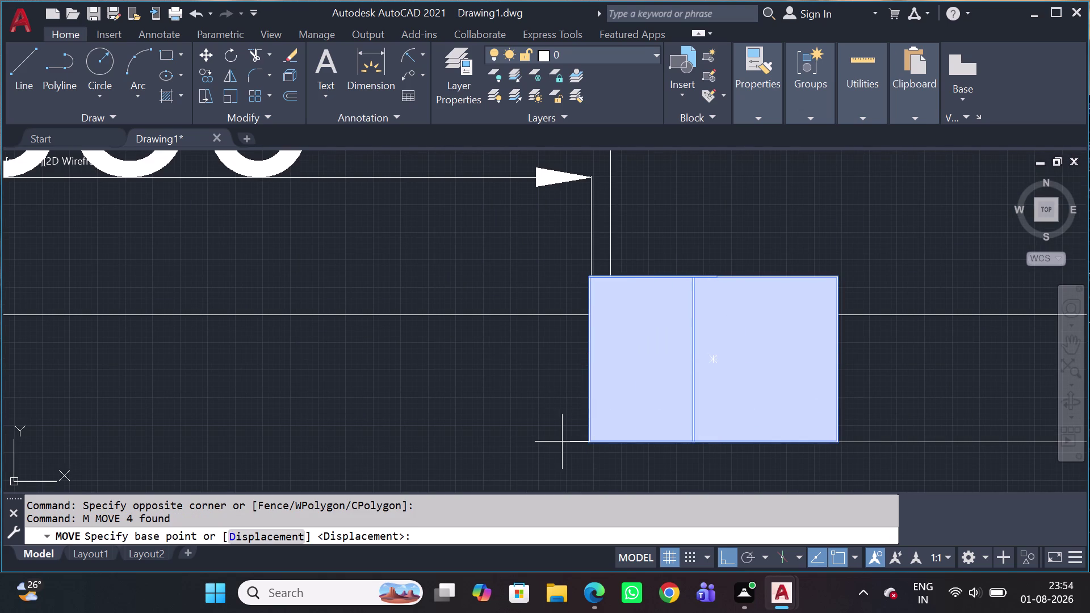
click(589, 446)
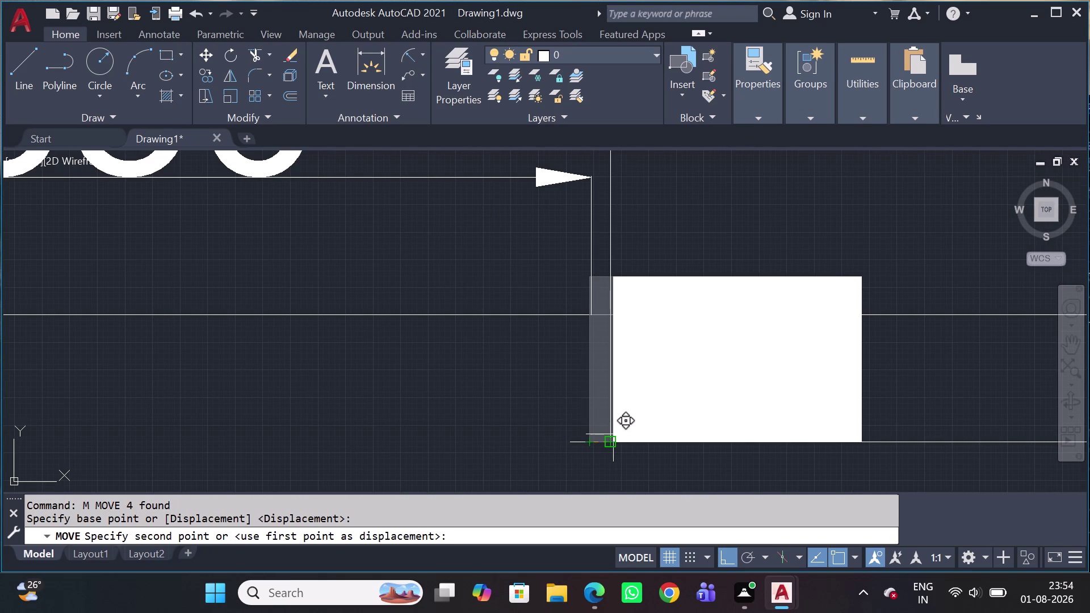
click(611, 442)
scroll(down, 3)
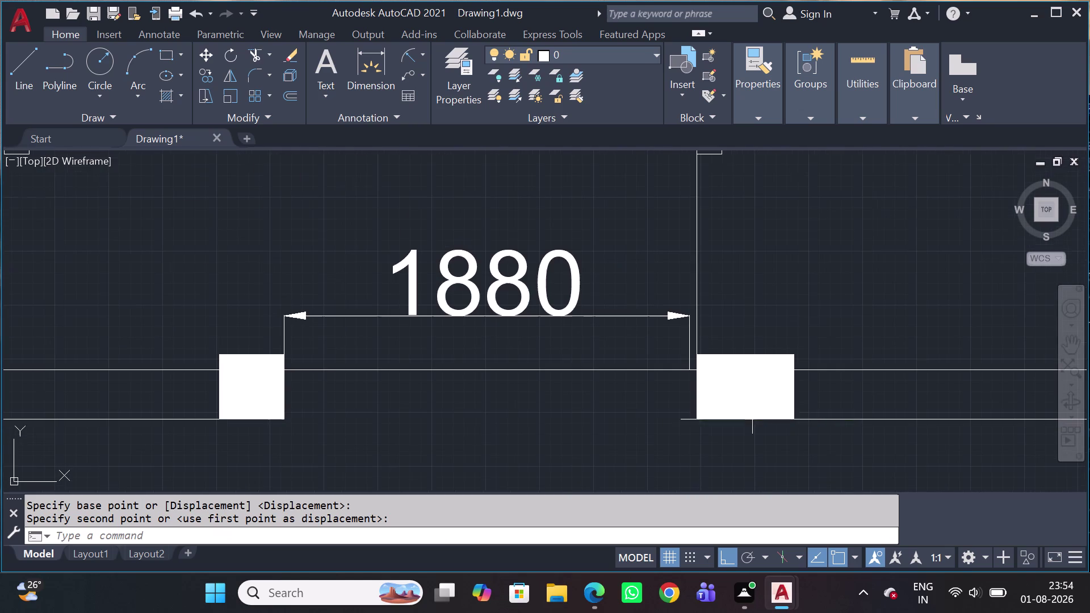
middle_drag(712, 395, 714, 414)
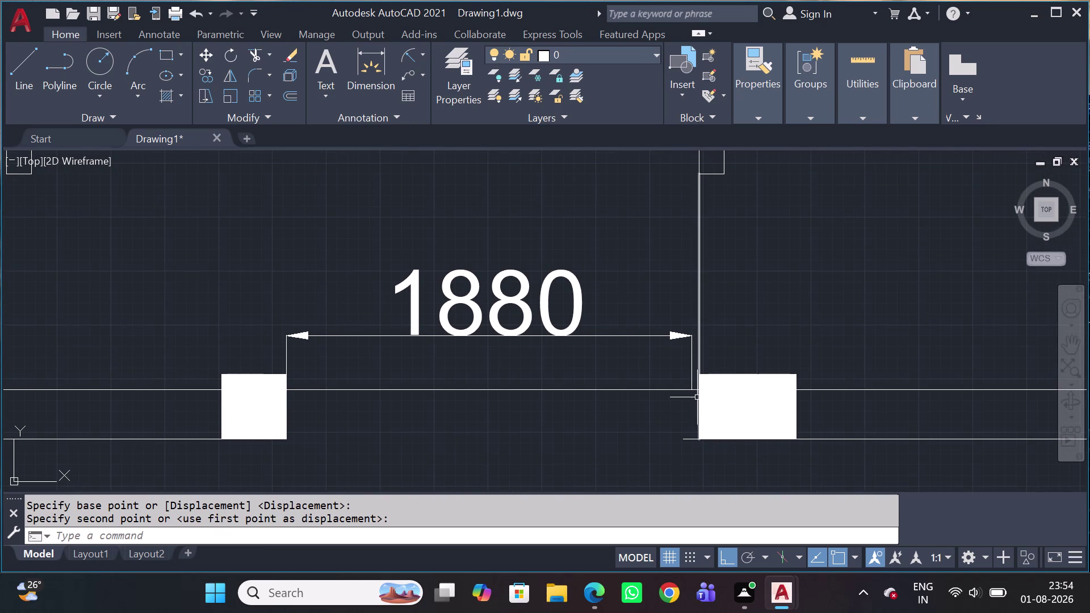
Trim the leftover wall stub with a fence using TR.
text(TR)
key(space)
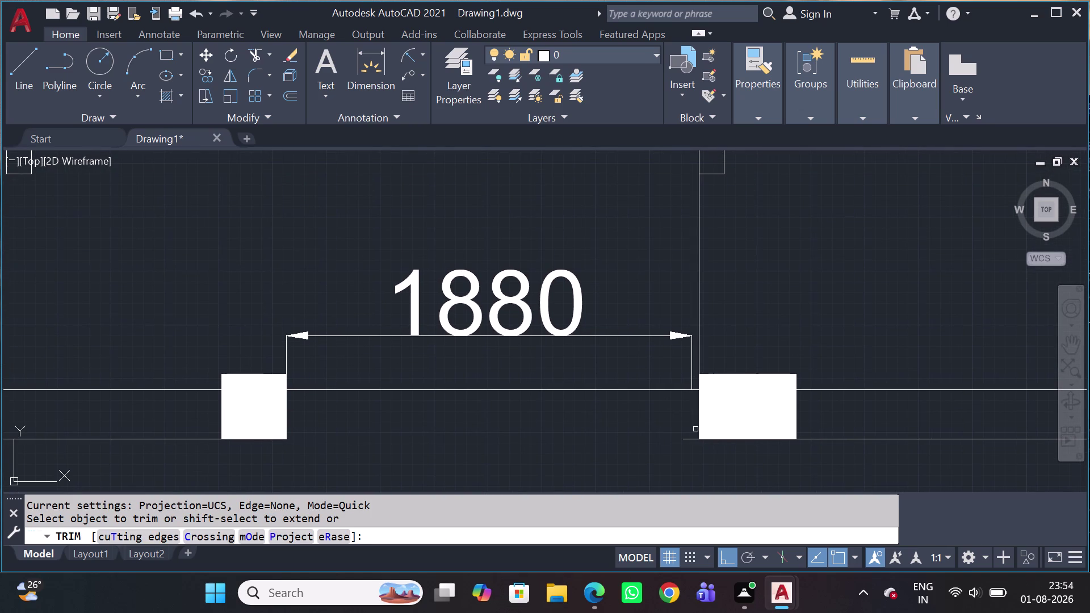
click(694, 448)
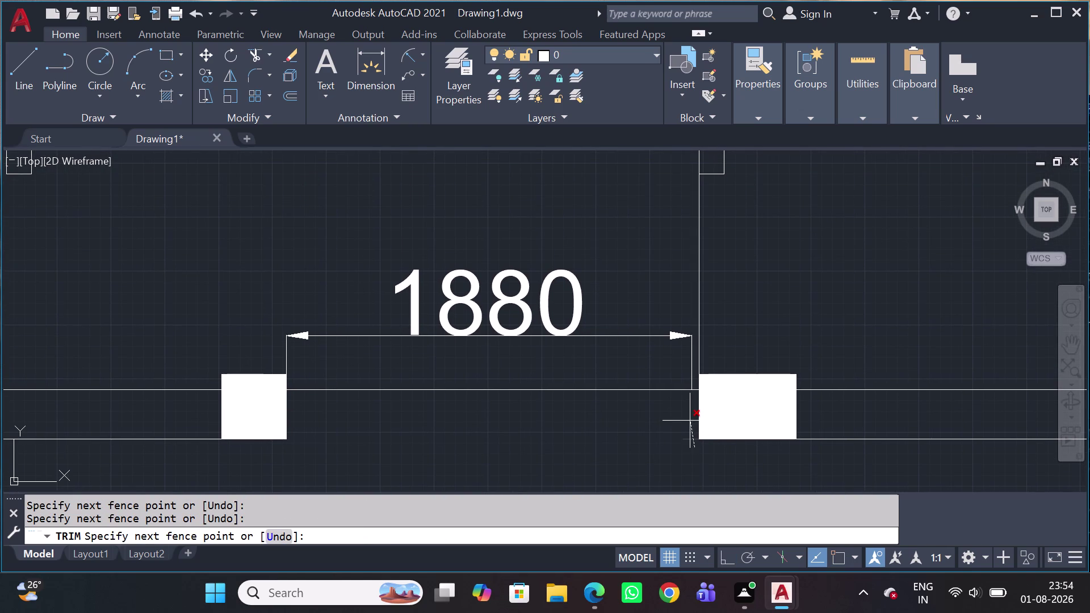
click(690, 423)
scroll(down, 3)
middle_drag(719, 418, 719, 419)
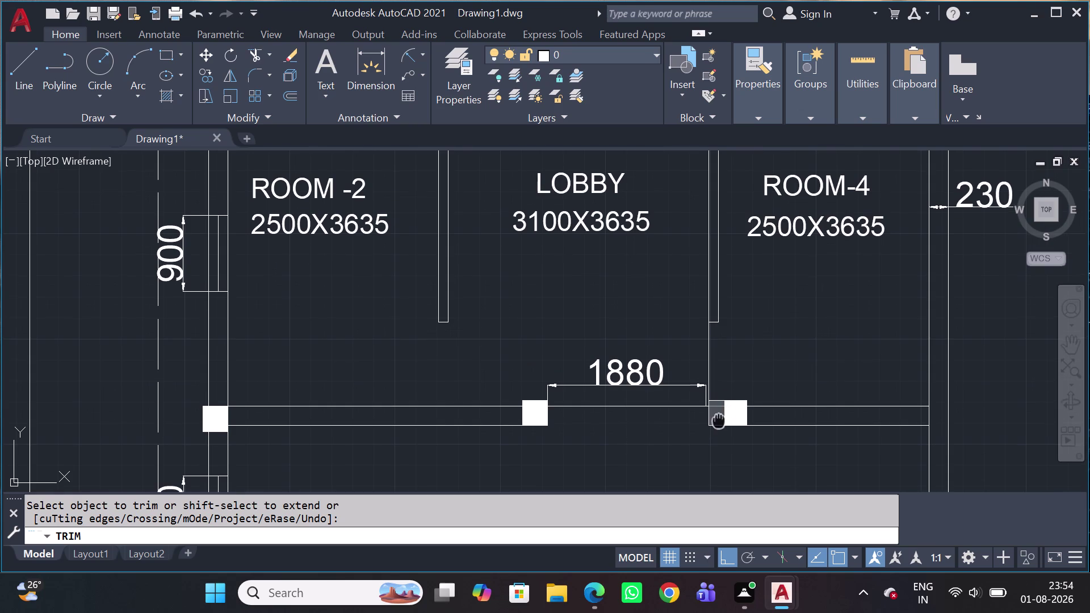
middle_drag(719, 419, 711, 426)
key(Escape)
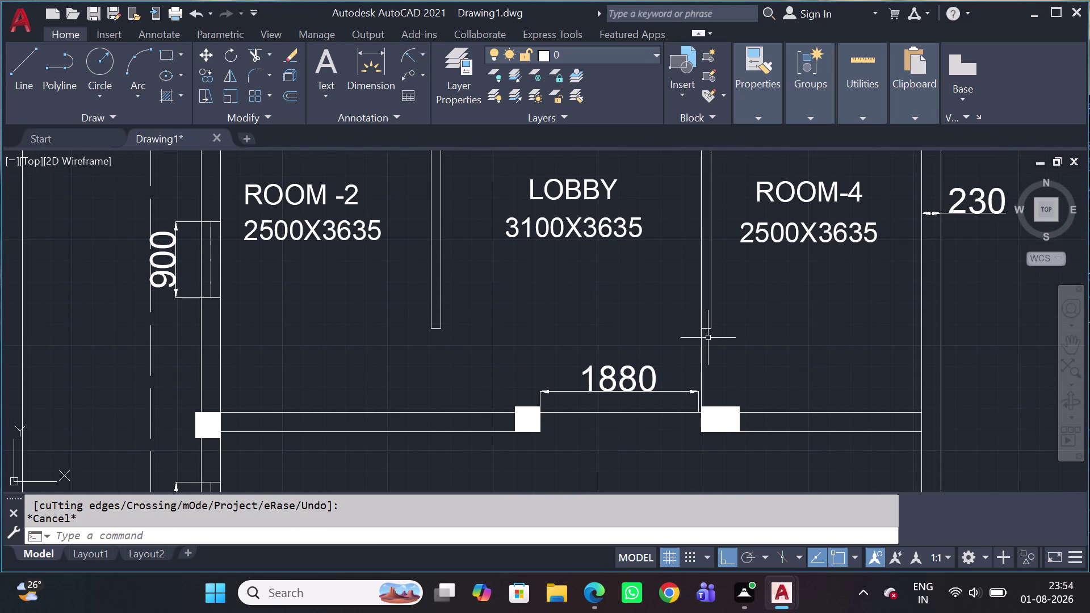
Erase the stray short segment after a cancelled line.
key(l)
key(space)
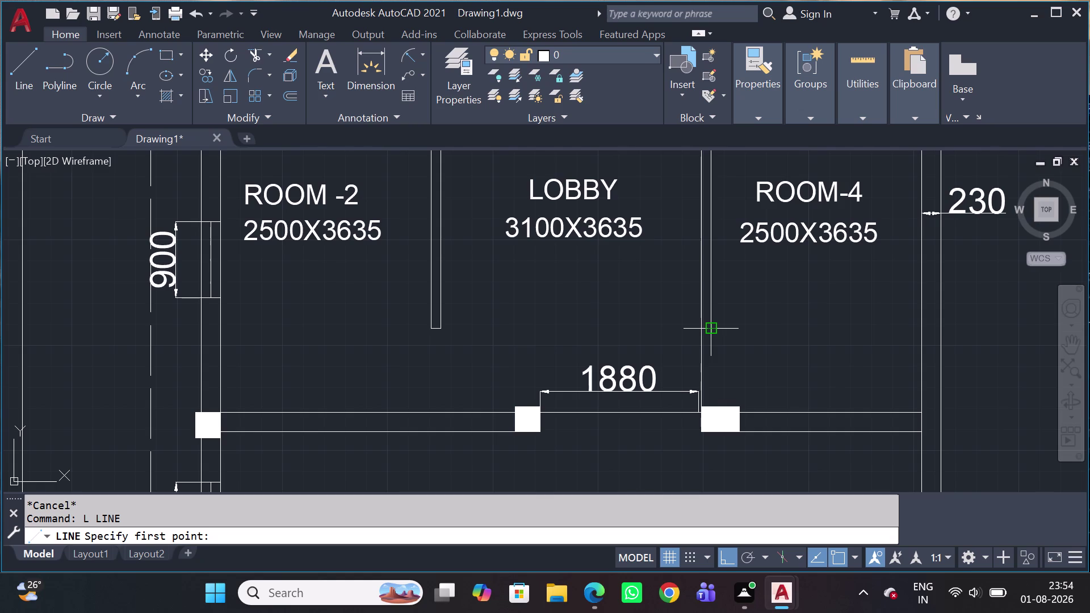
key(Escape)
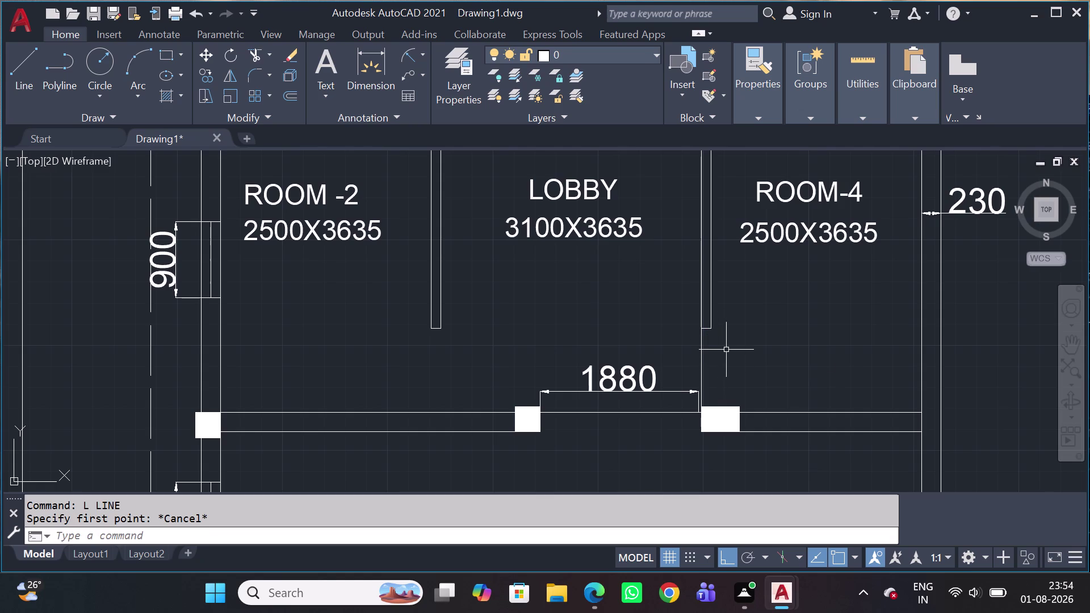
click(721, 355)
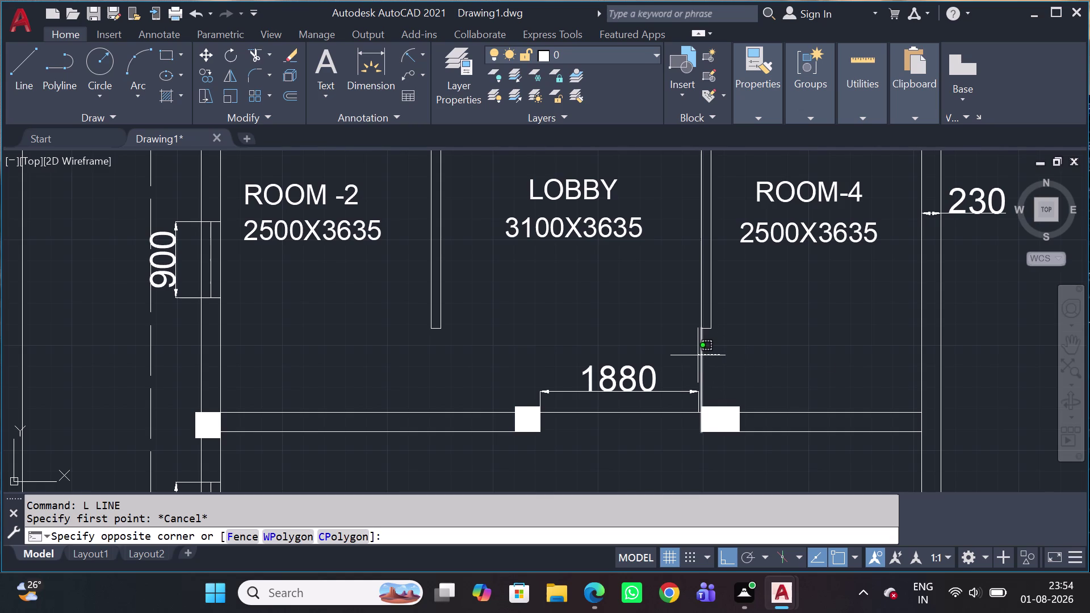
click(697, 356)
key(Delete)
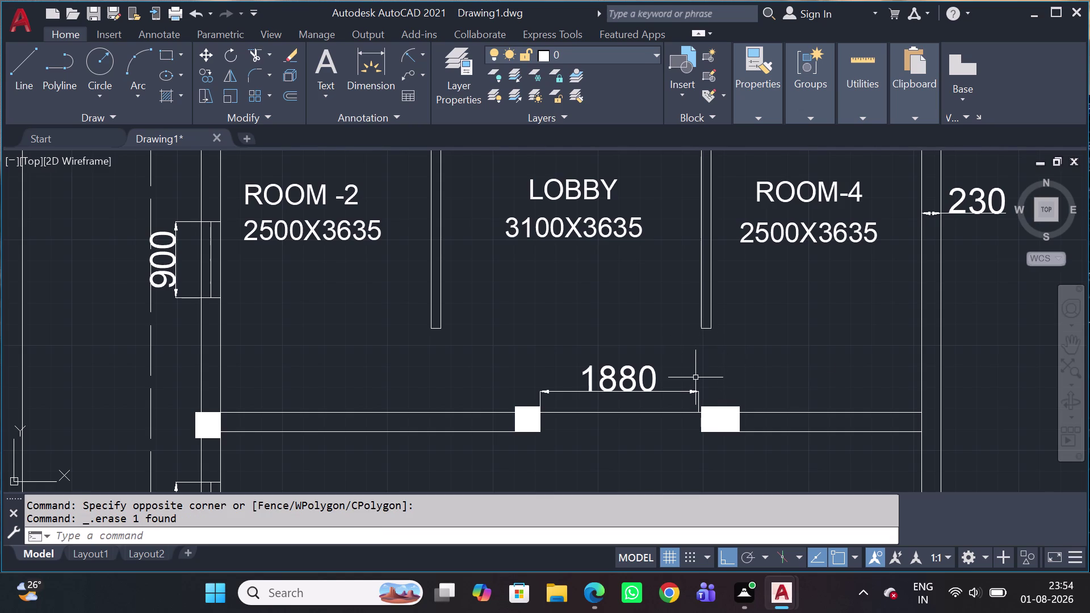
scroll(up, 3)
drag(556, 398, 557, 376)
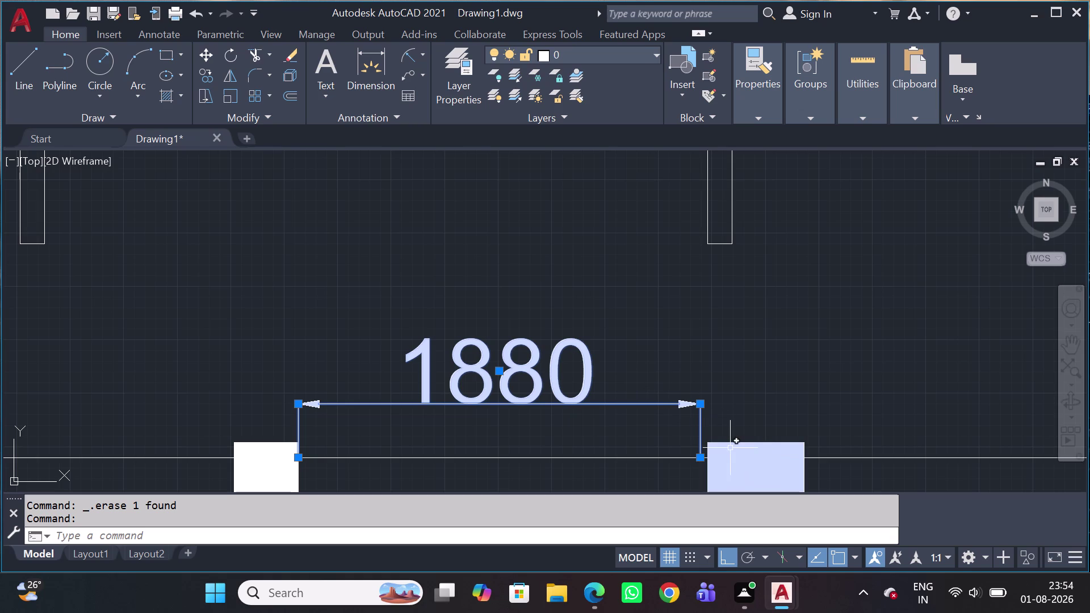
scroll(down, 3)
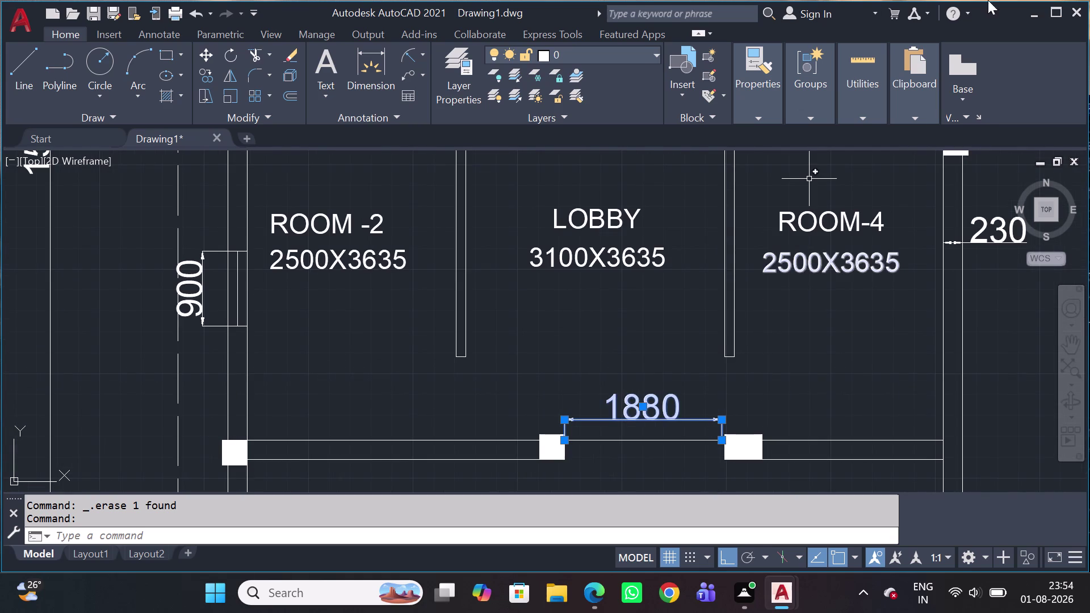
scroll(down, 3)
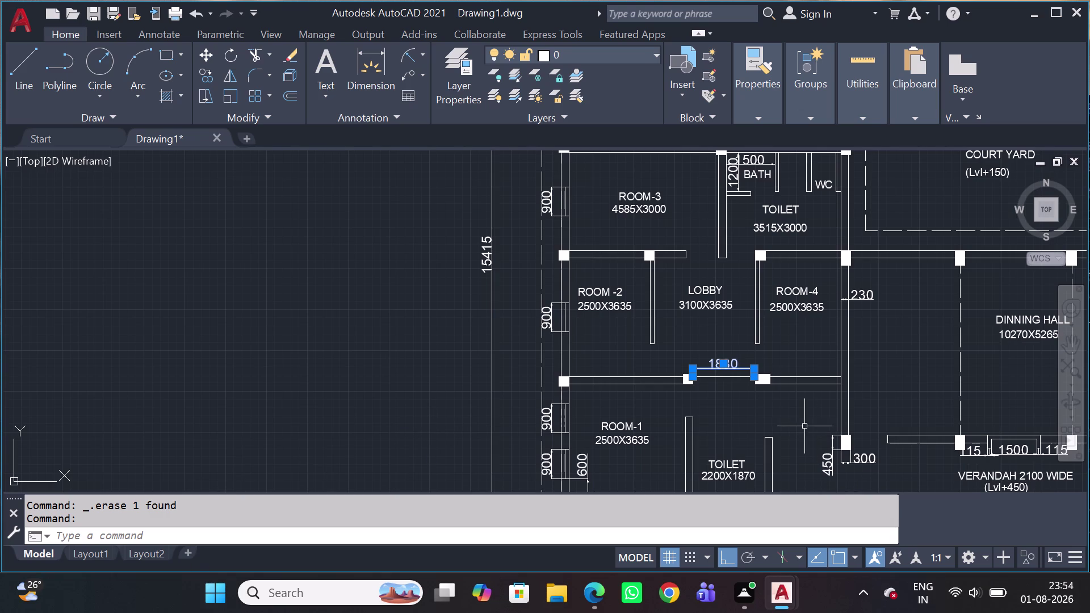
scroll(down, 3)
key(Escape)
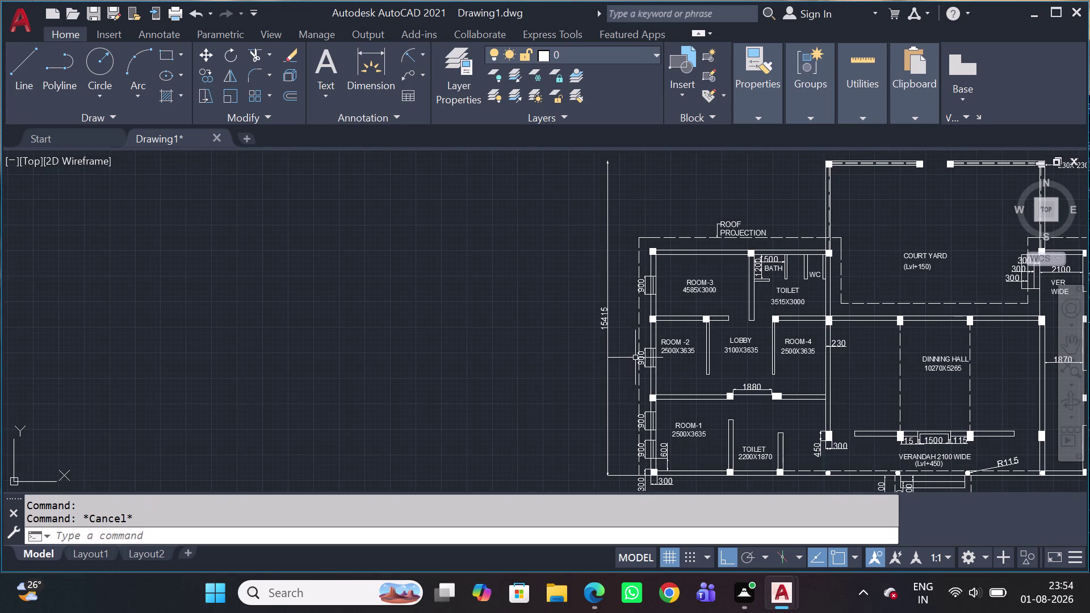
middle_drag(705, 295, 649, 308)
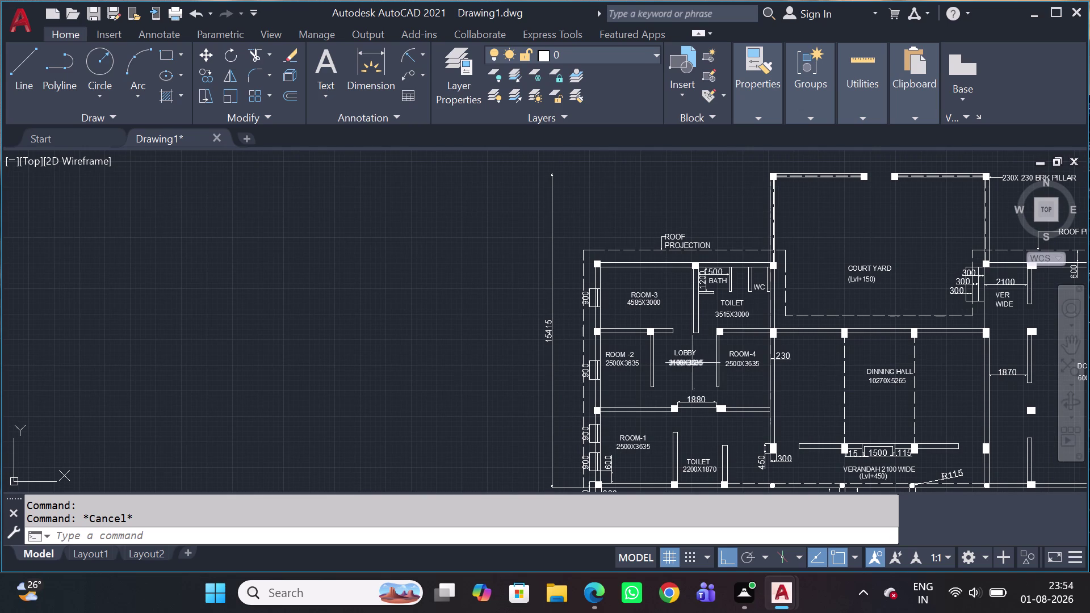
middle_drag(690, 375, 646, 371)
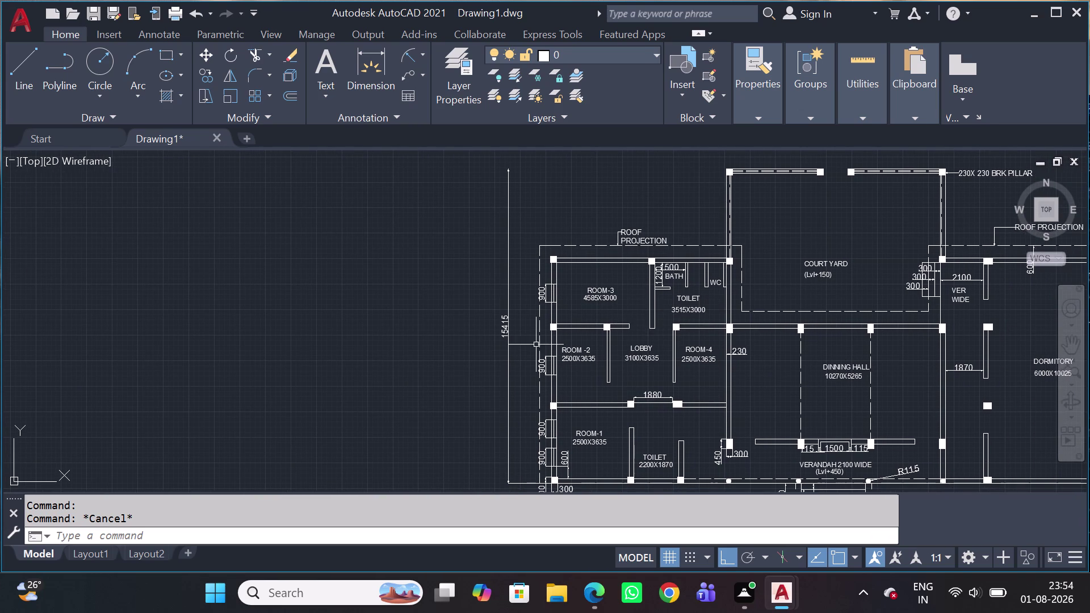
scroll(down, 3)
middle_drag(541, 357, 449, 345)
scroll(down, 3)
scroll(up, 3)
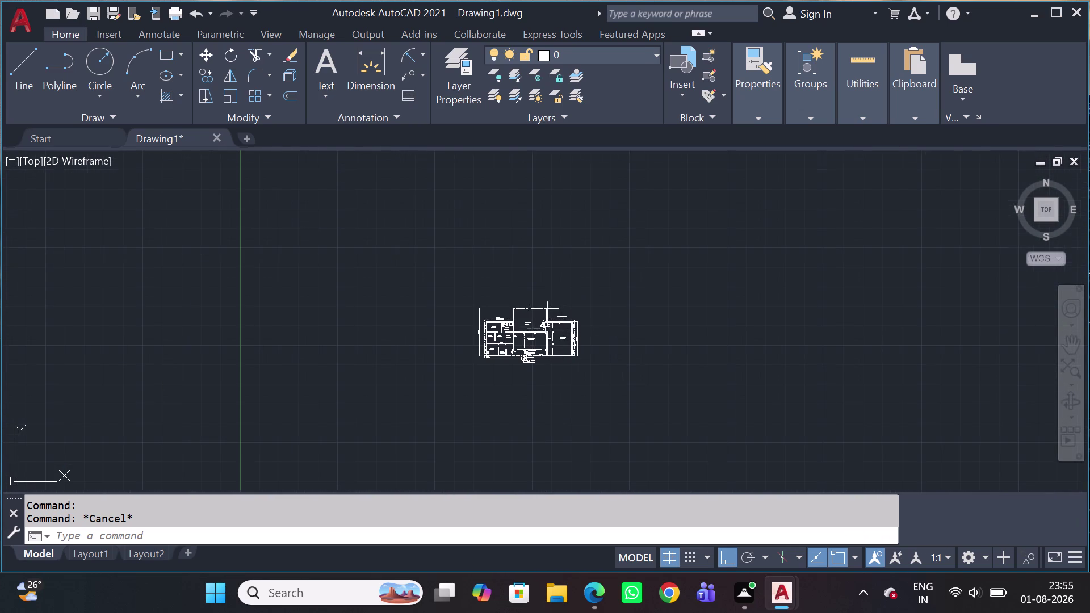
scroll(up, 3)
scroll(up, 3)
scroll(up, 3)
scroll(up, 3)
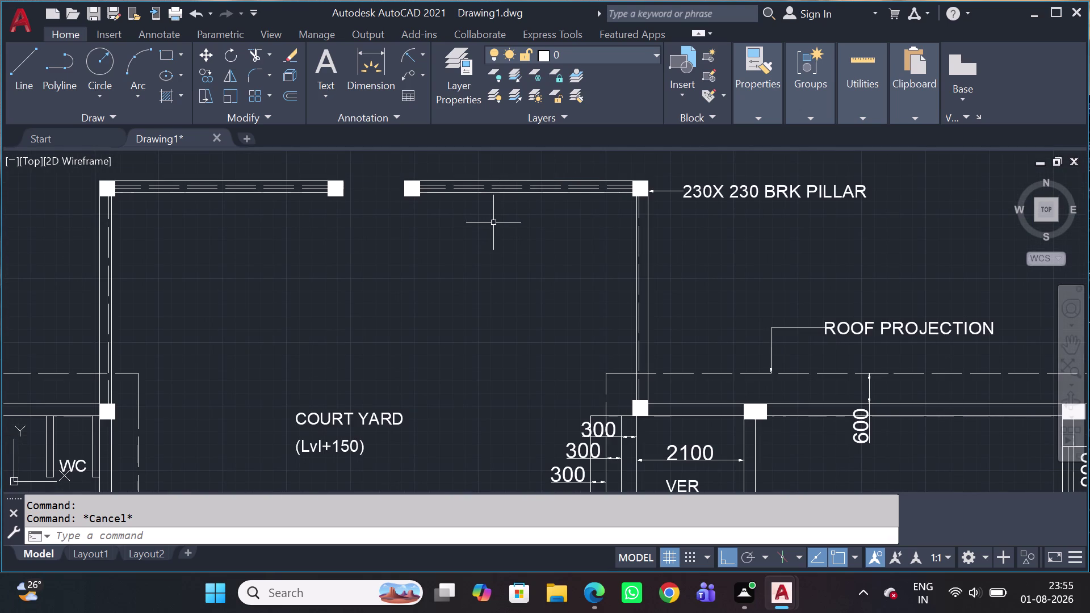
scroll(down, 3)
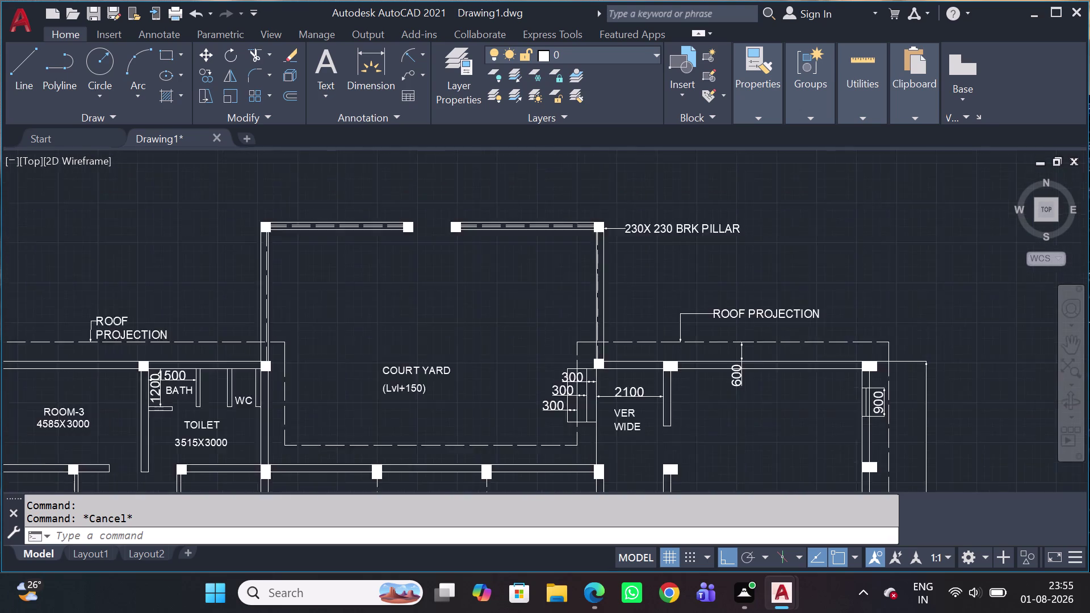
scroll(down, 3)
scroll(up, 3)
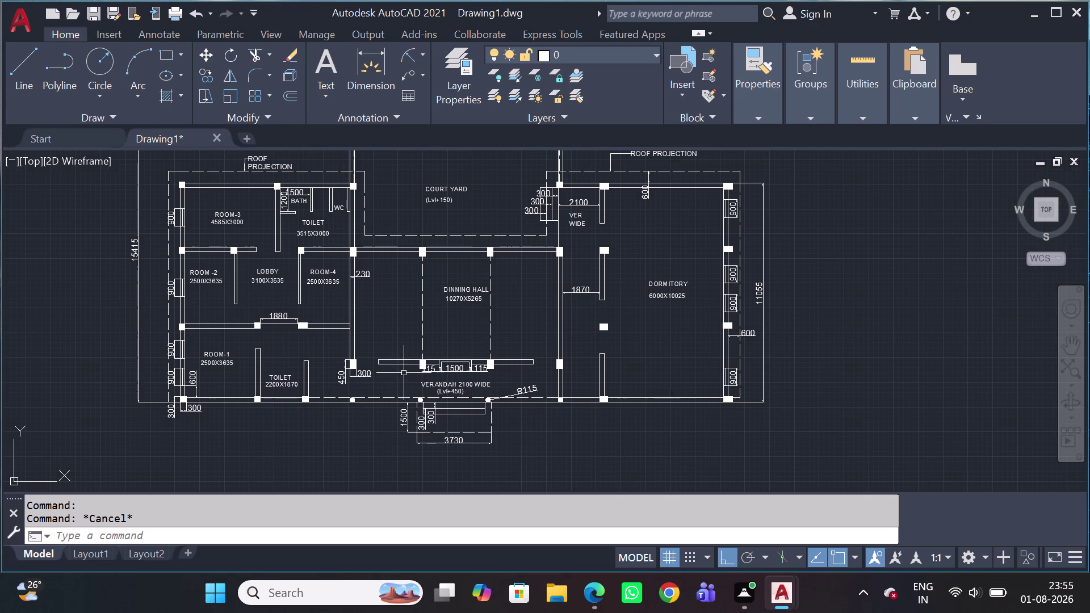
middle_drag(421, 344, 516, 367)
scroll(up, 3)
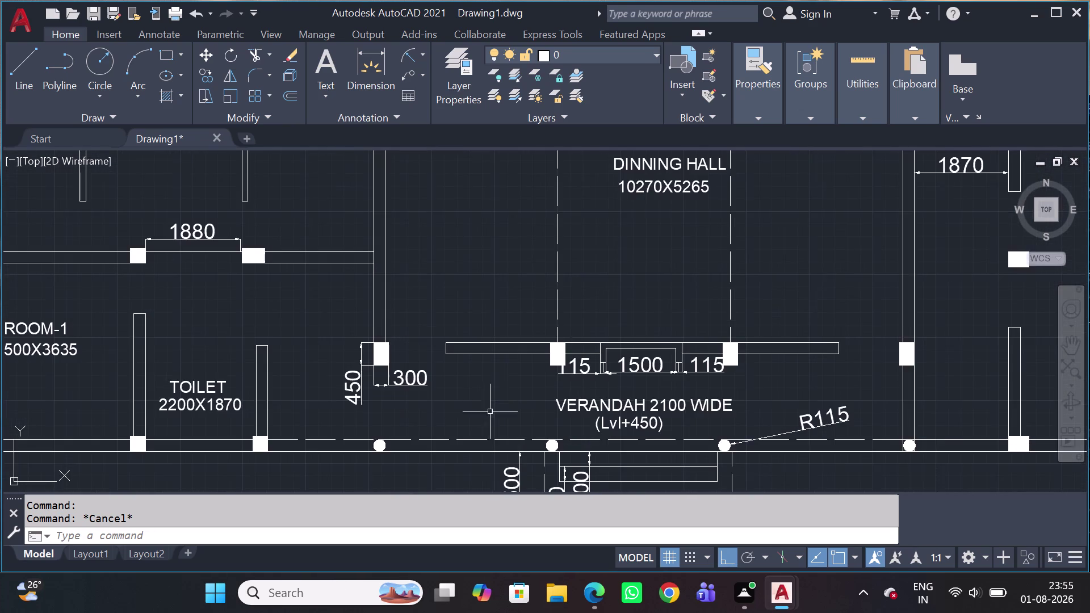
middle_drag(494, 434, 509, 392)
Place a multileader with its arrow on the verandah edge and landing below.
key(m)
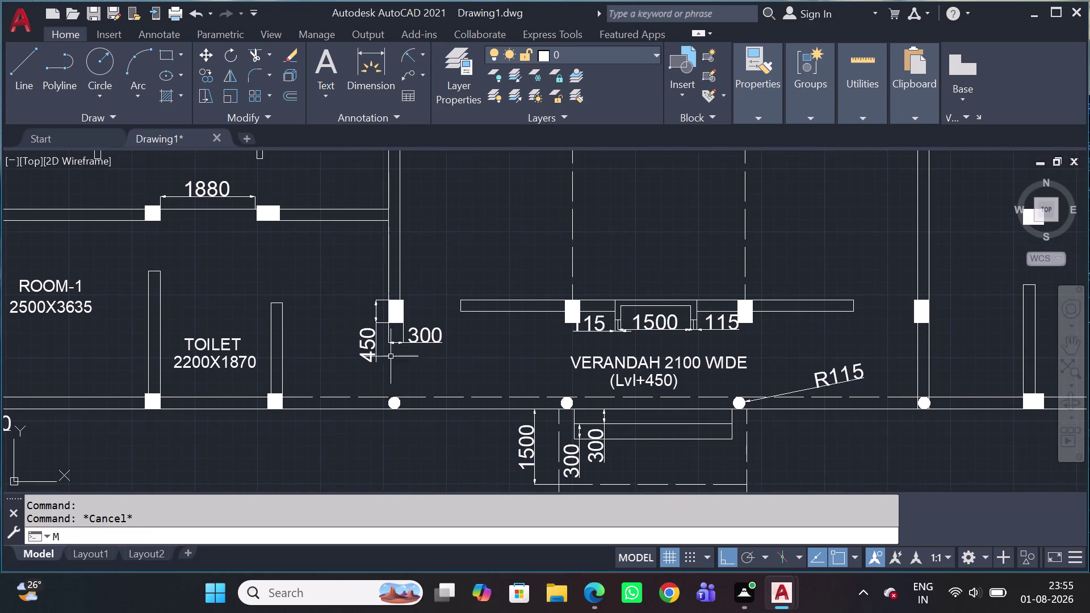
click(406, 74)
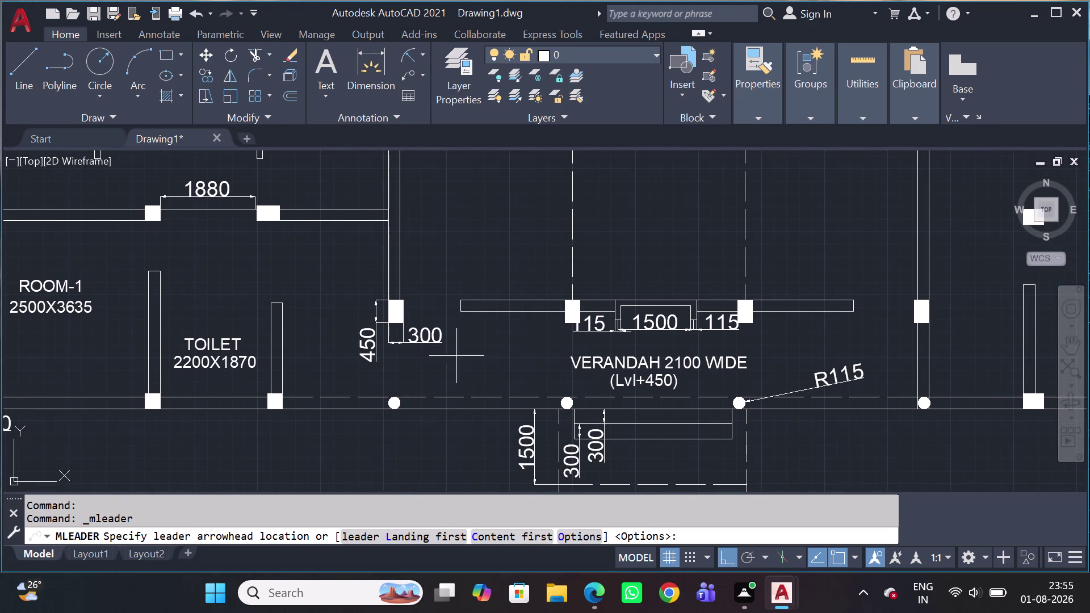
scroll(up, 3)
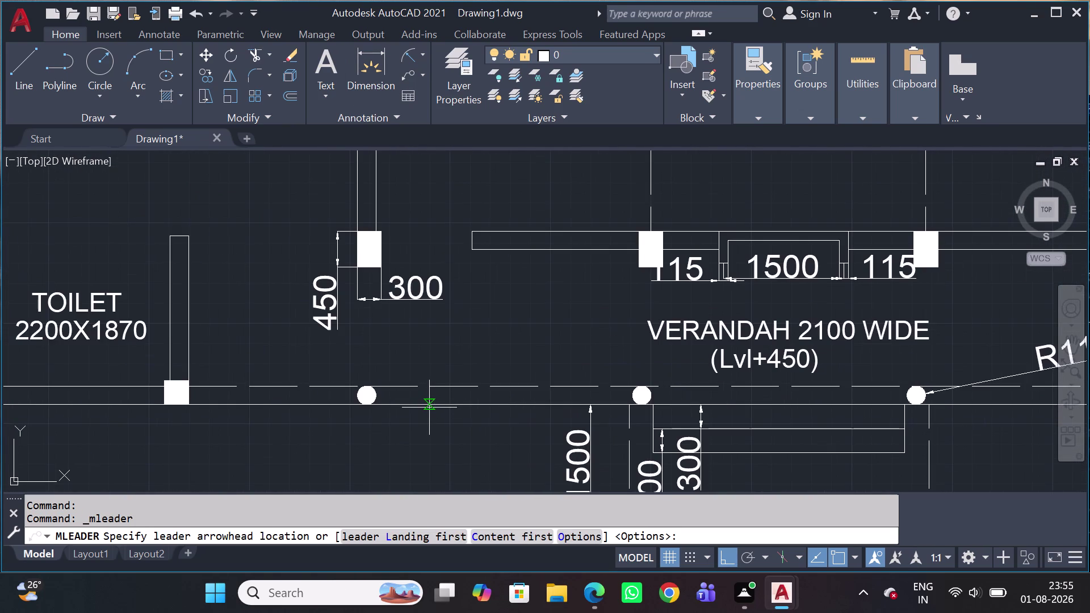
click(479, 389)
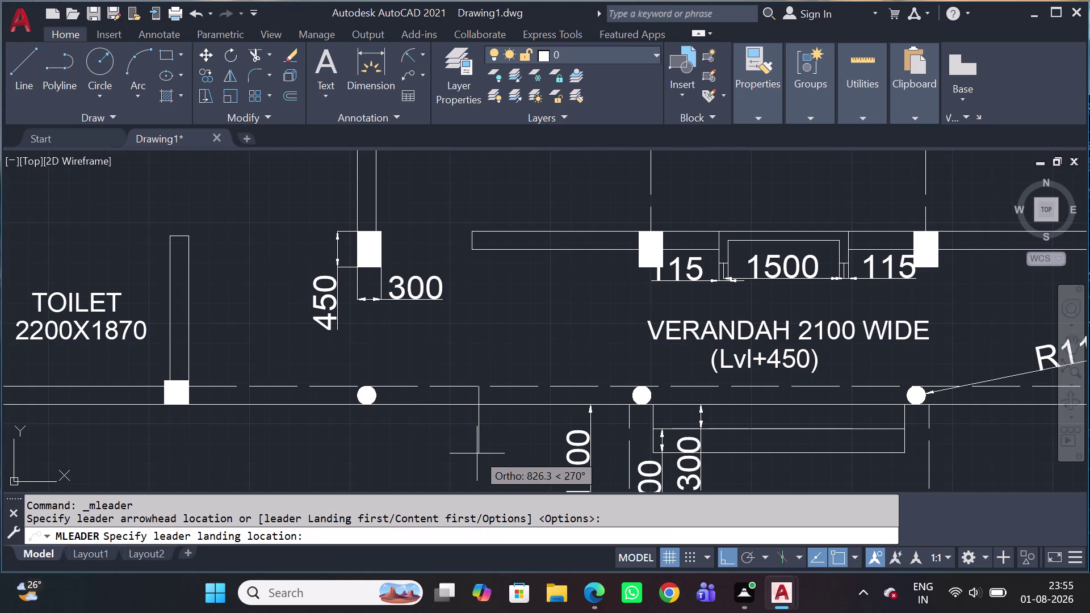
click(477, 454)
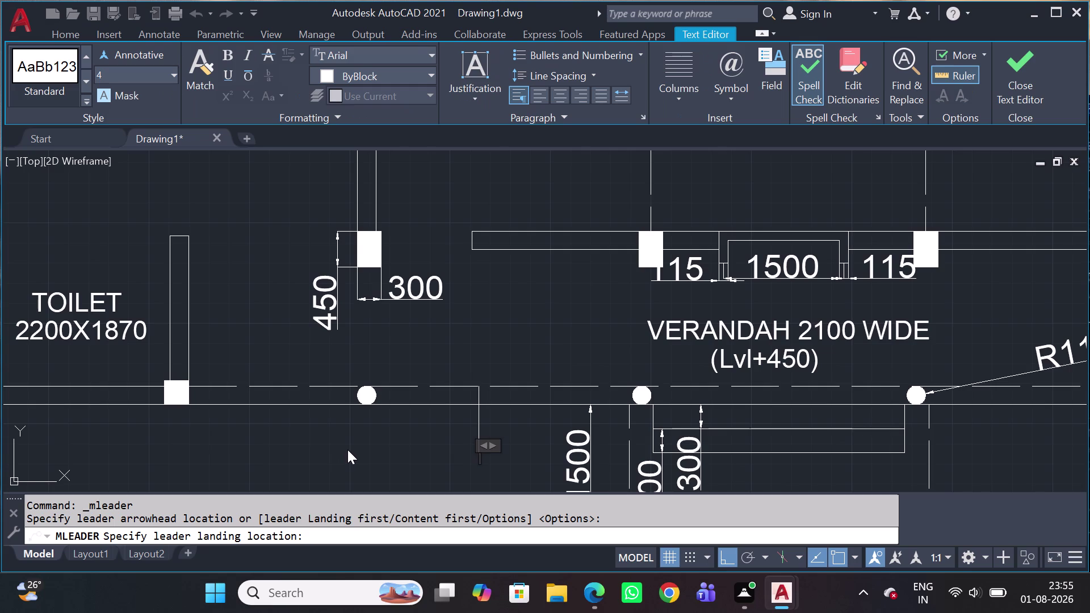
Enter the leader note text '230 TH DWARF WALL'.
text(23)
key(0)
key(space)
text(TH)
key(space)
text(DW)
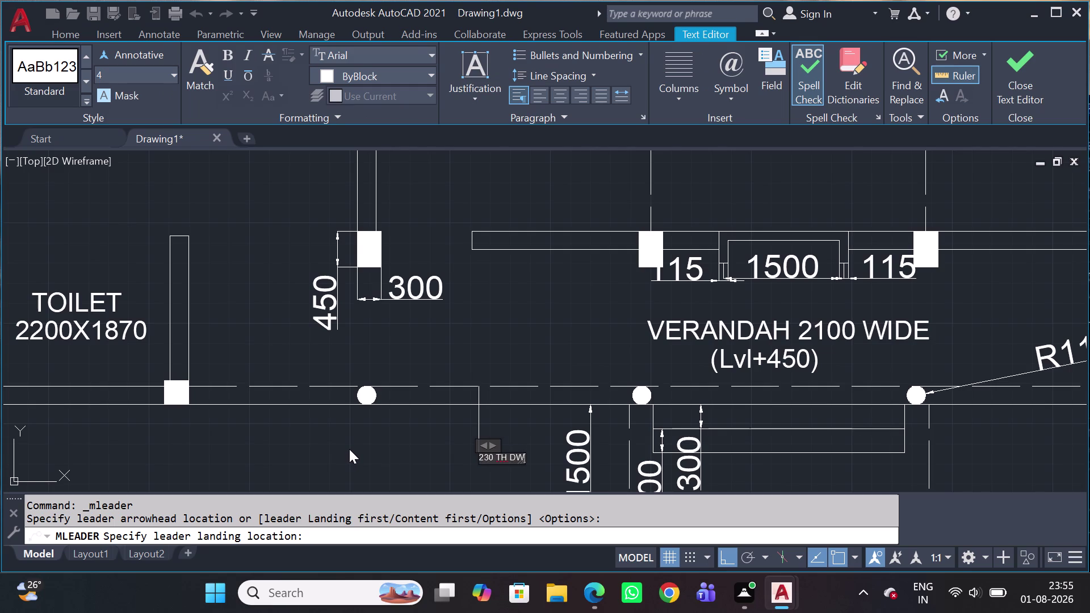
text(ARF)
key(space)
text(WA)
text(LL)
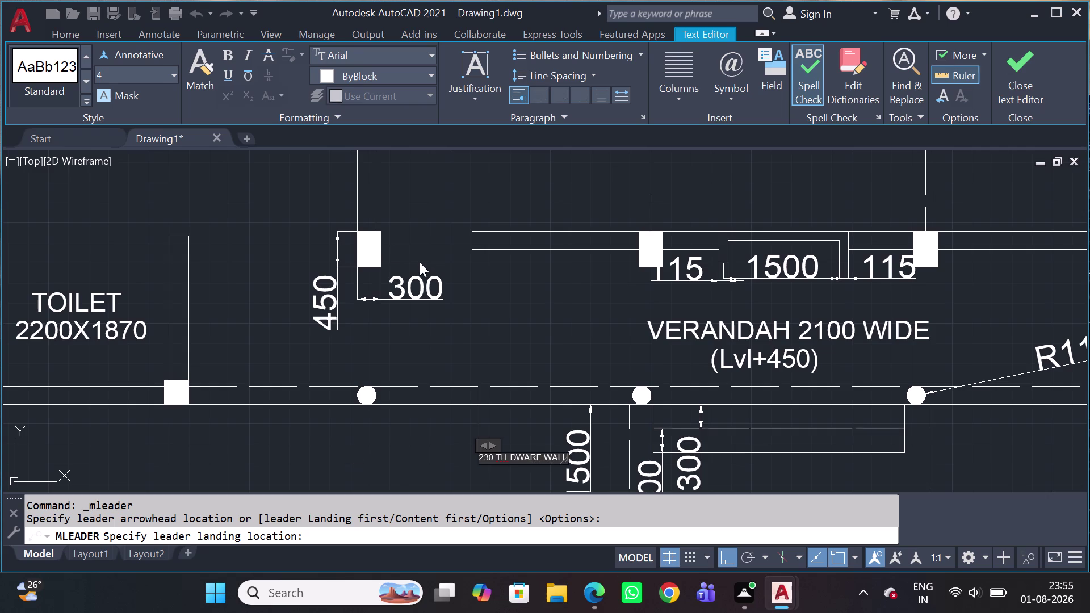
drag(514, 337, 523, 343)
Match the dwarf-wall note's properties to the ROOF PROJECTION leader.
key(m)
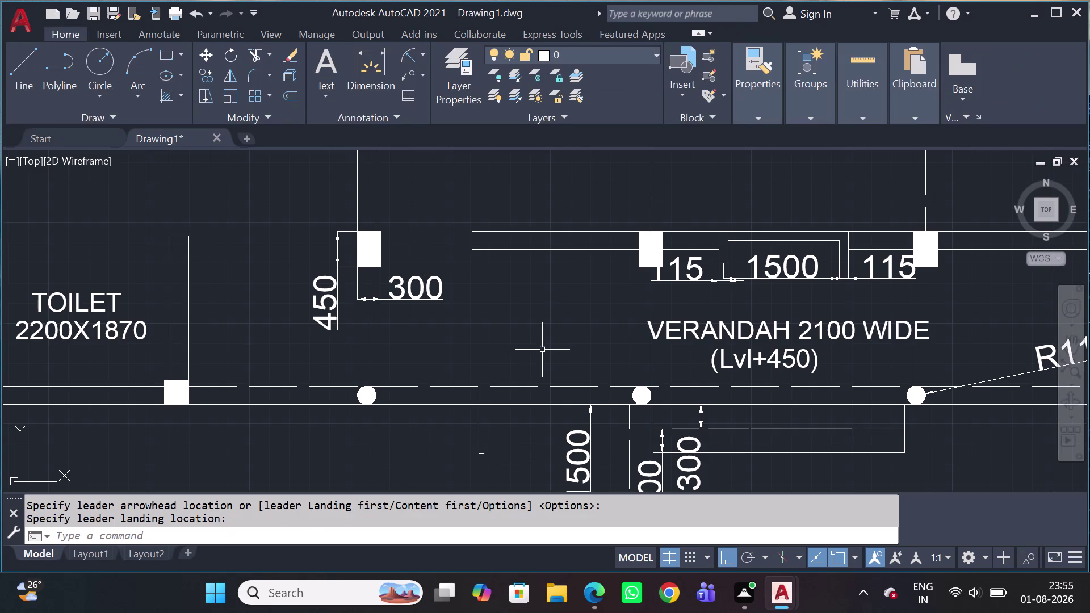
key(a)
key(space)
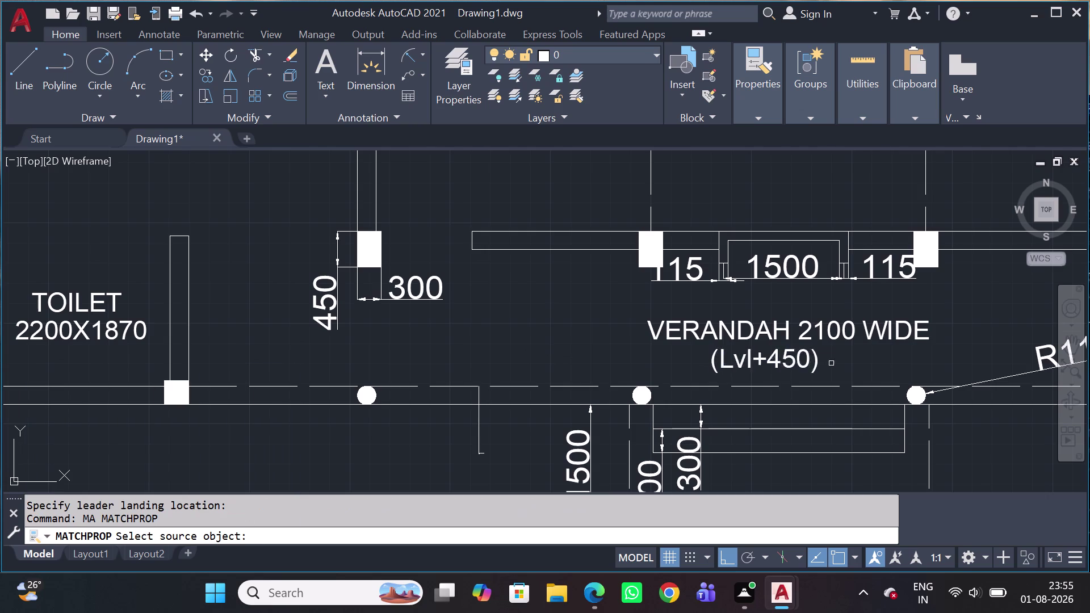
scroll(down, 3)
scroll(down, 3)
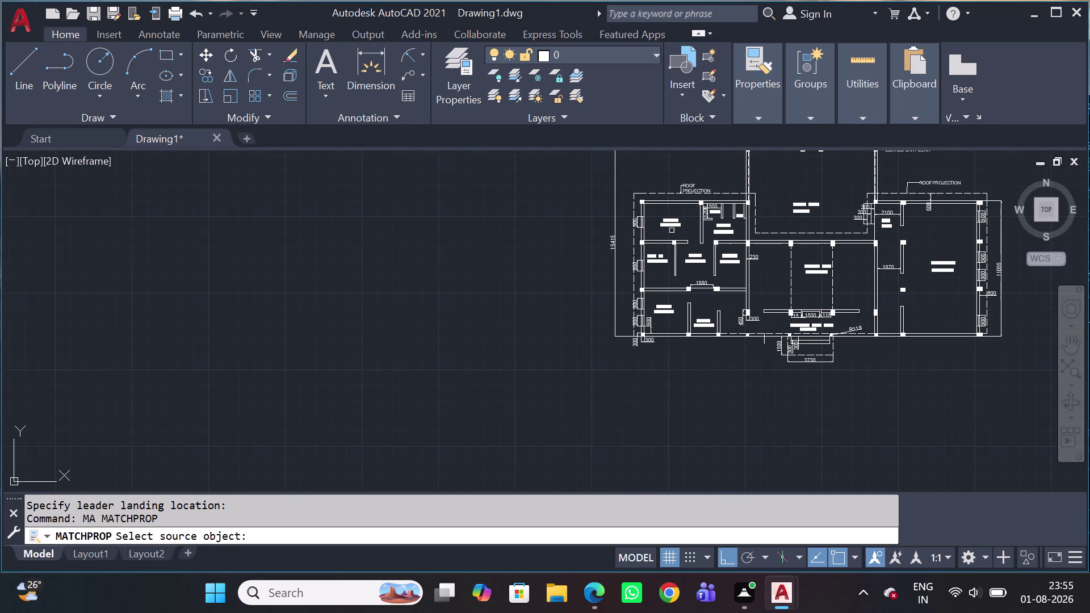
scroll(up, 3)
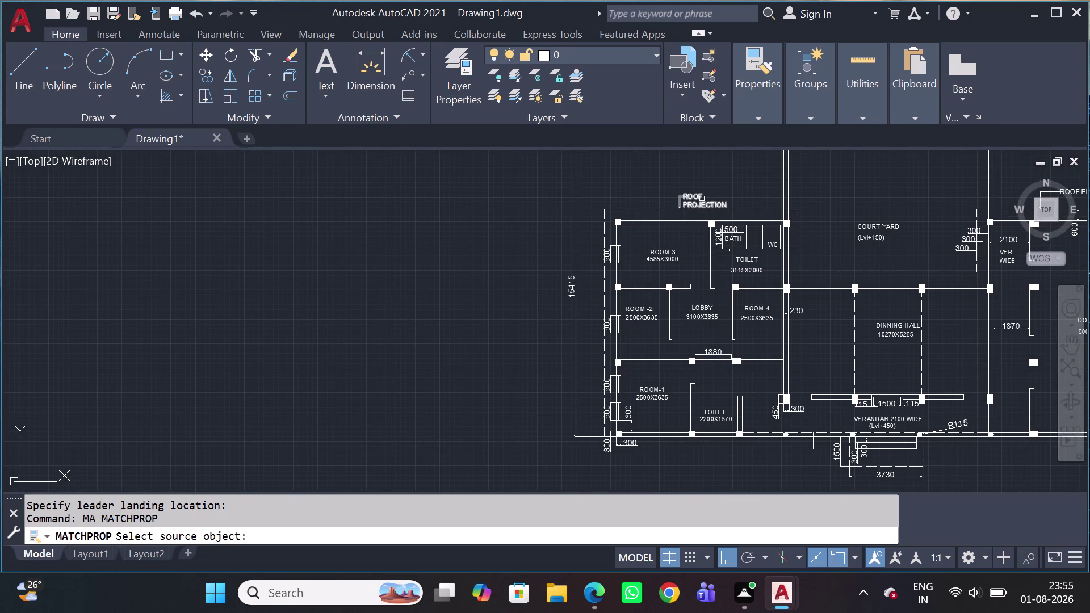
click(700, 200)
scroll(up, 3)
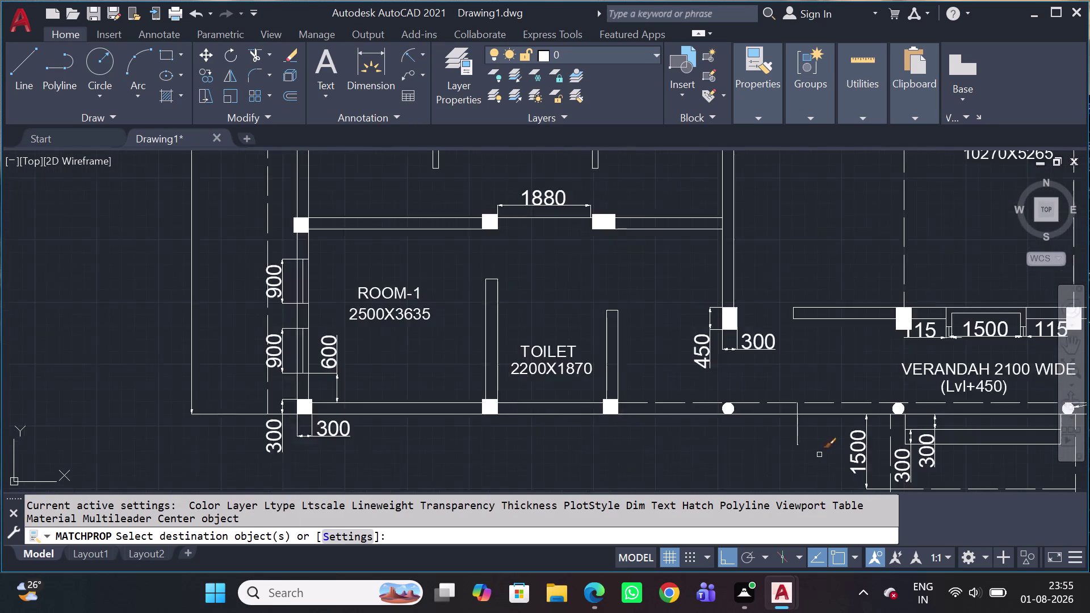
click(781, 436)
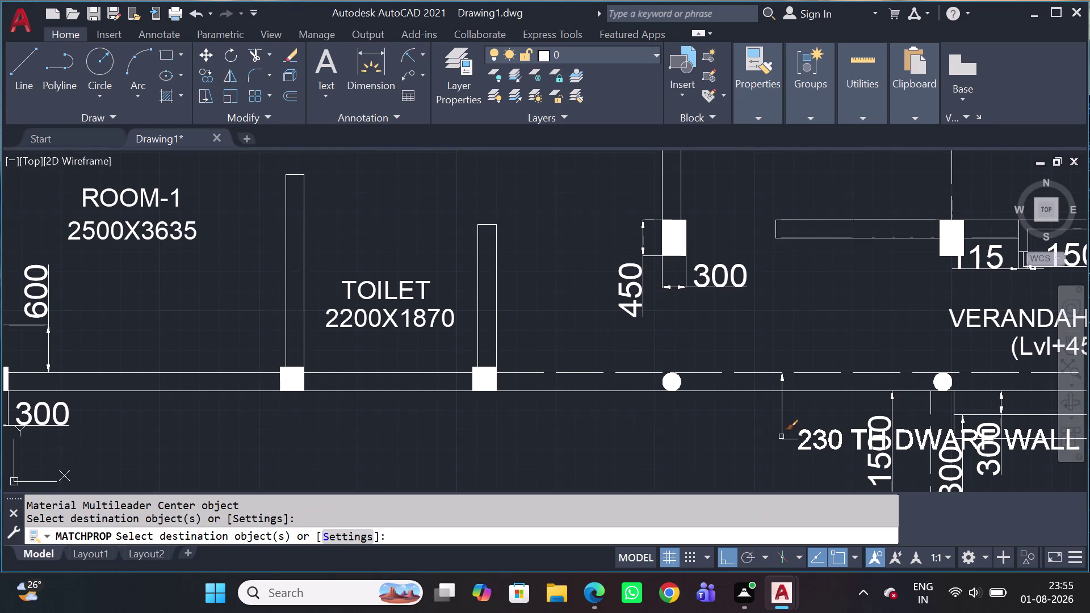
scroll(down, 3)
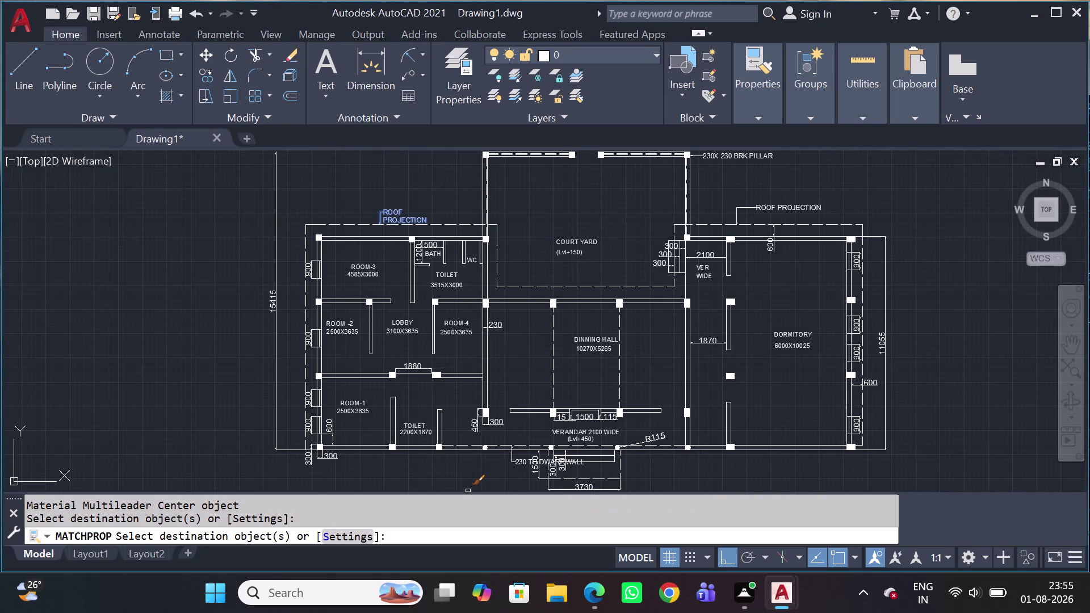
key(Escape)
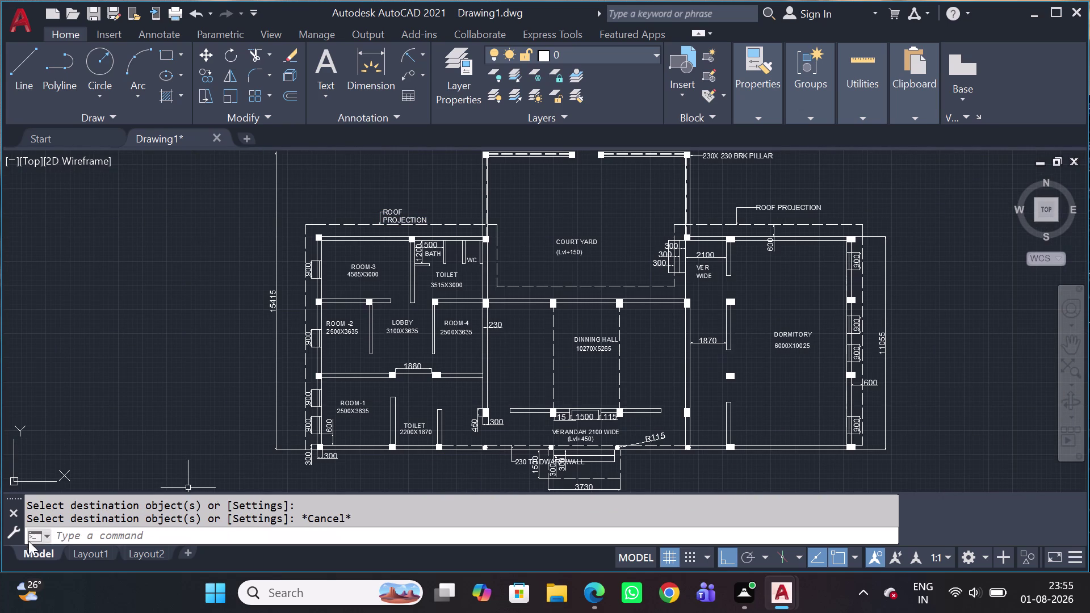
Move the dwarf-wall leader left from its arrow point, nearer the toilet.
scroll(up, 3)
scroll(up, 3)
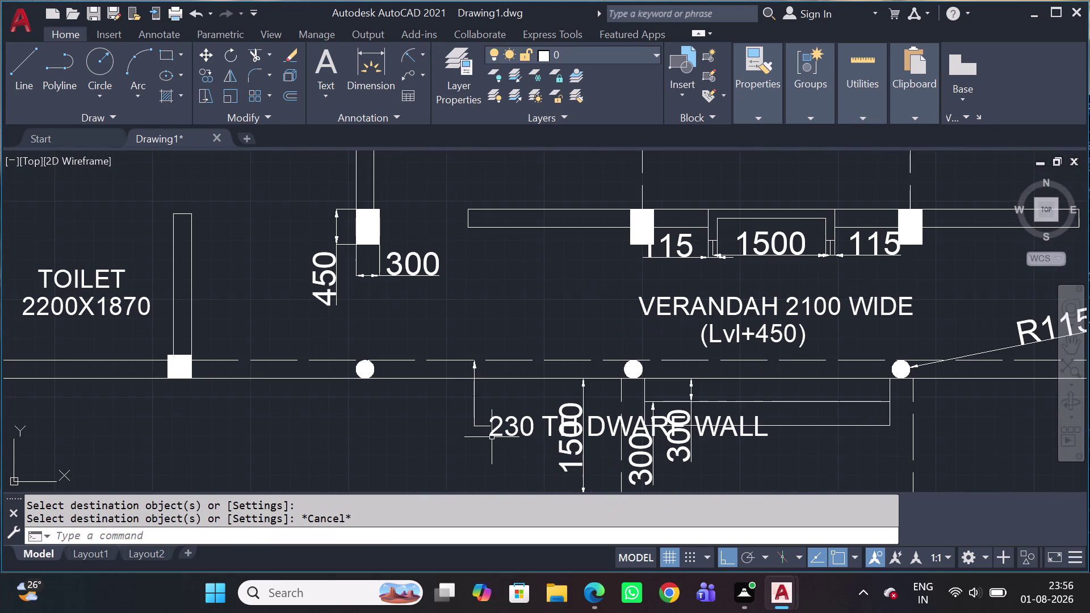
click(492, 426)
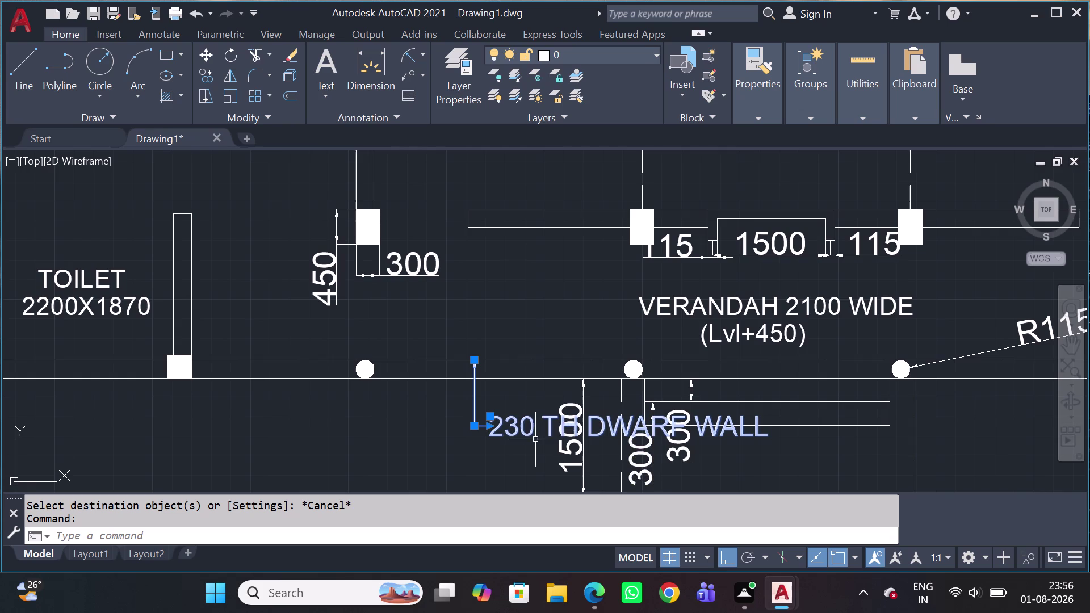
click(491, 421)
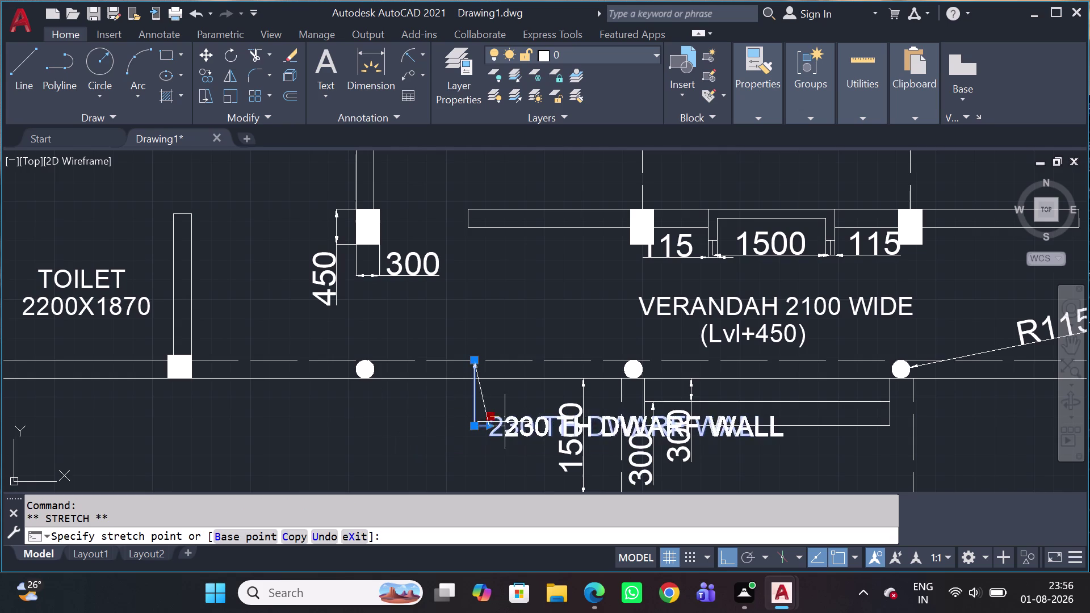
key(Escape)
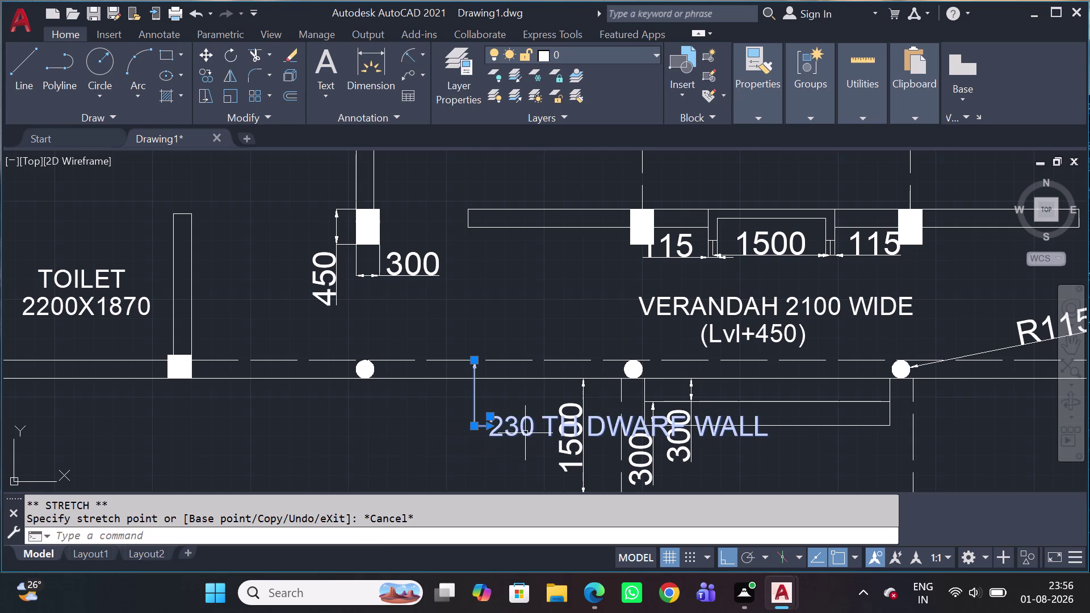
key(m)
key(space)
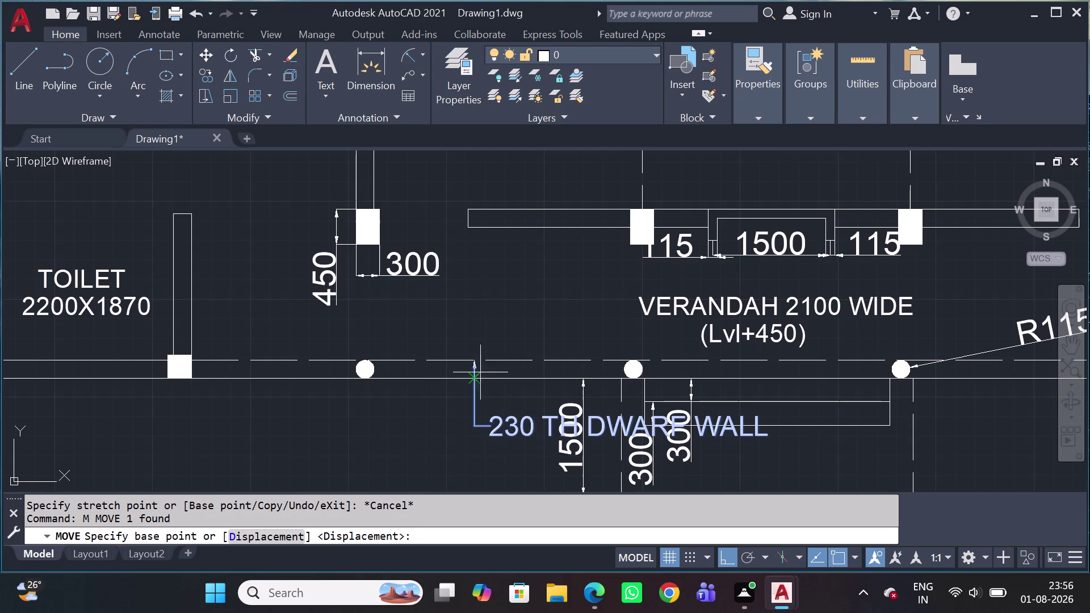
click(471, 364)
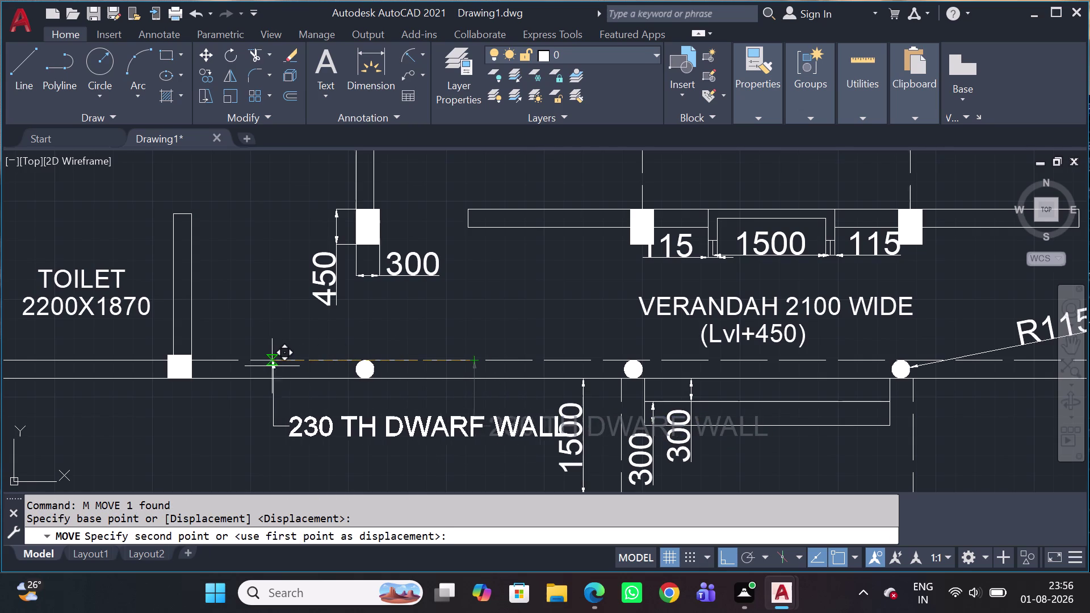
click(258, 361)
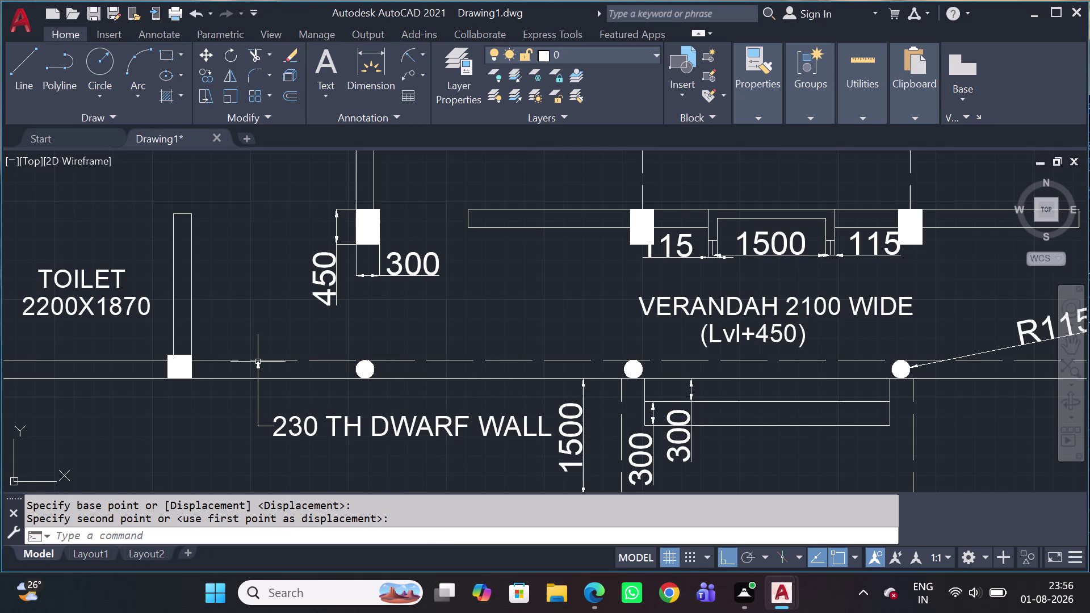
scroll(down, 3)
middle_drag(311, 421, 312, 421)
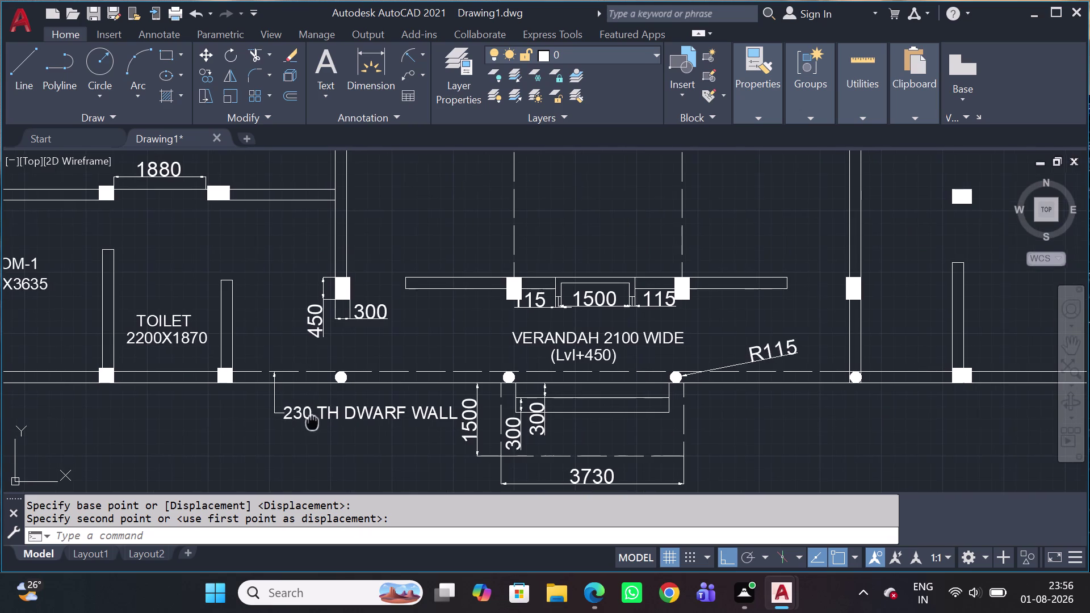
middle_drag(312, 421, 326, 421)
scroll(down, 3)
Pan across the verandah area, then zoom out until the whole dimensioned plan is visible.
scroll(up, 3)
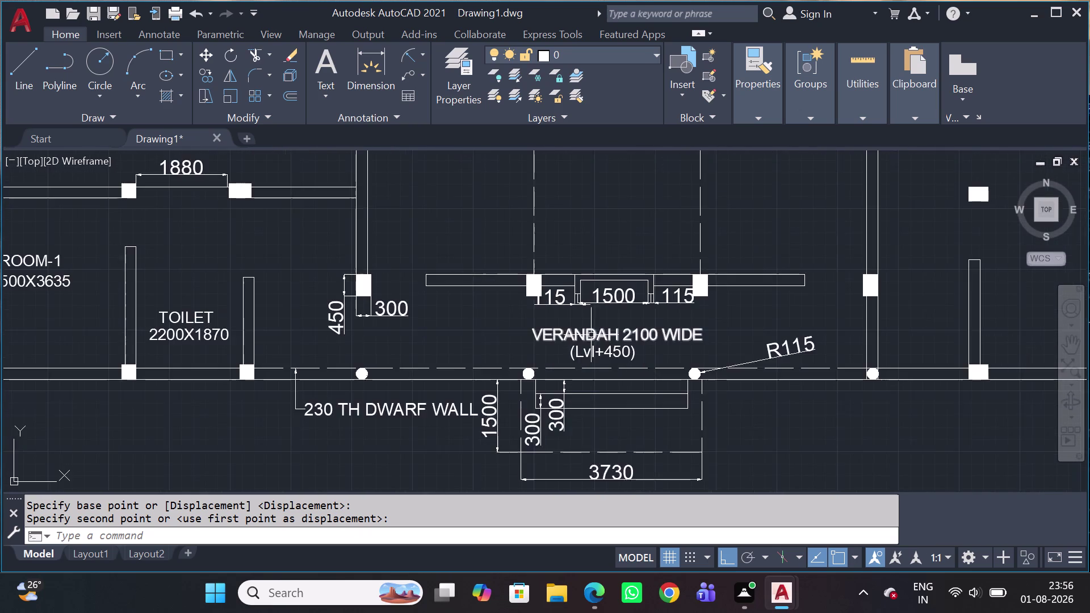
scroll(up, 3)
scroll(down, 3)
middle_drag(605, 348, 620, 385)
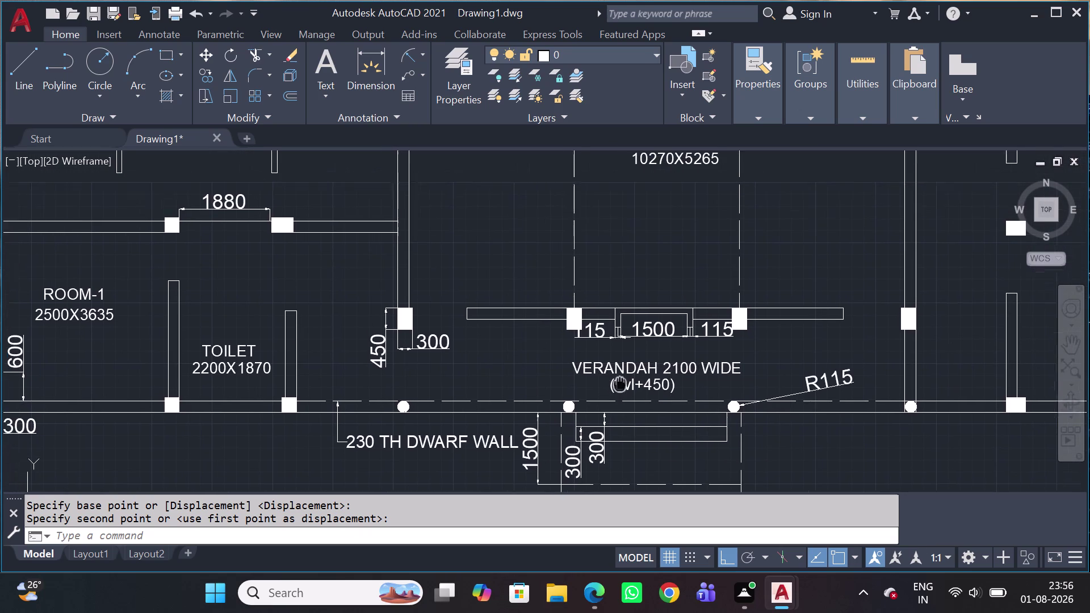
middle_drag(620, 385, 626, 386)
scroll(down, 3)
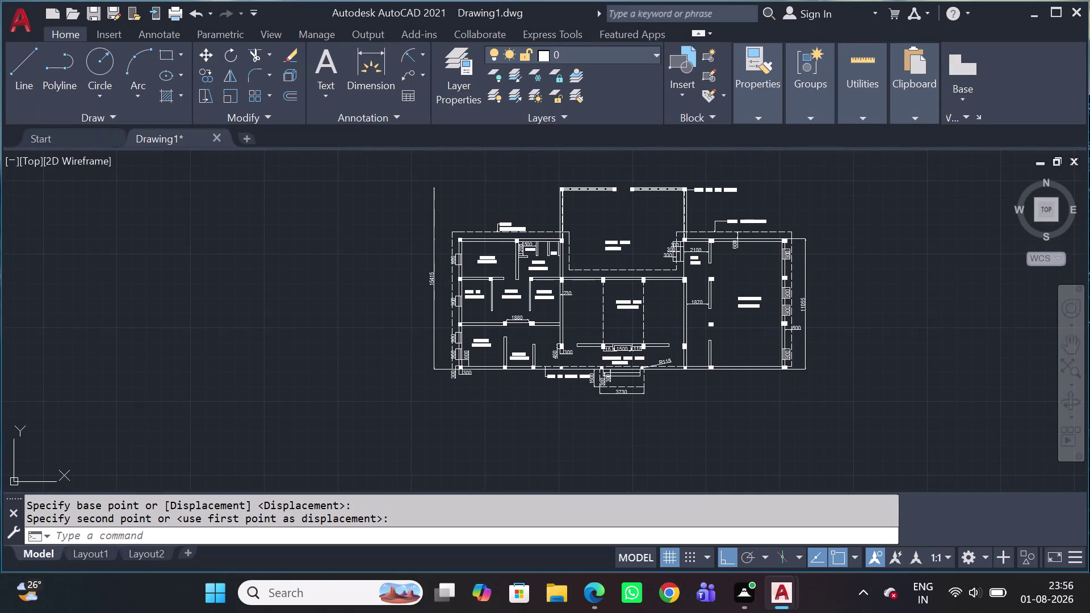
Clear the mistyped command entry and open DesignCenter with Ctrl+2.
key(shift+at)
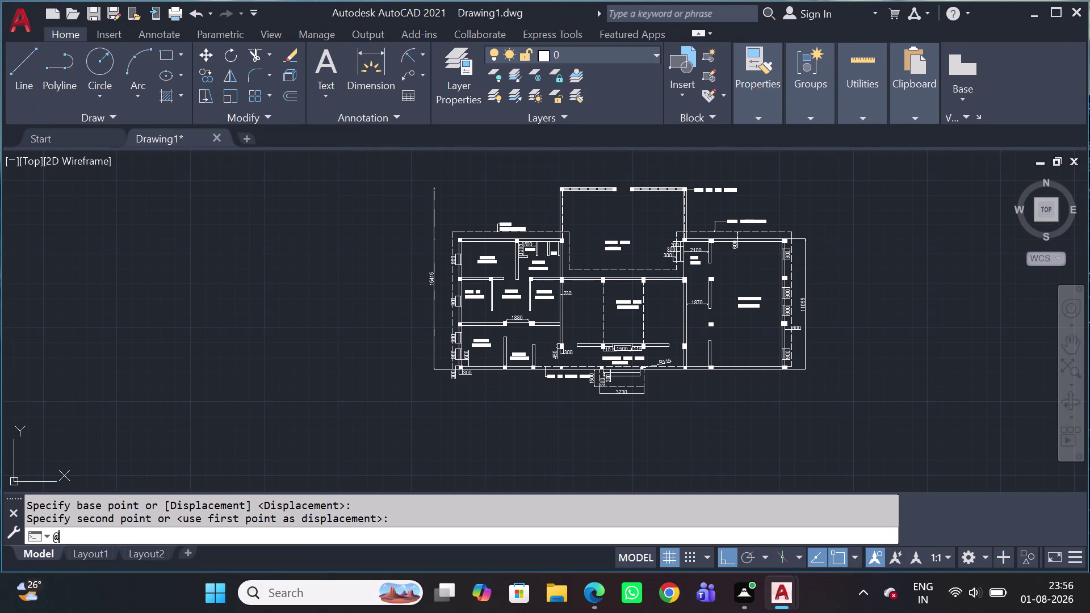
key(BackSpace)
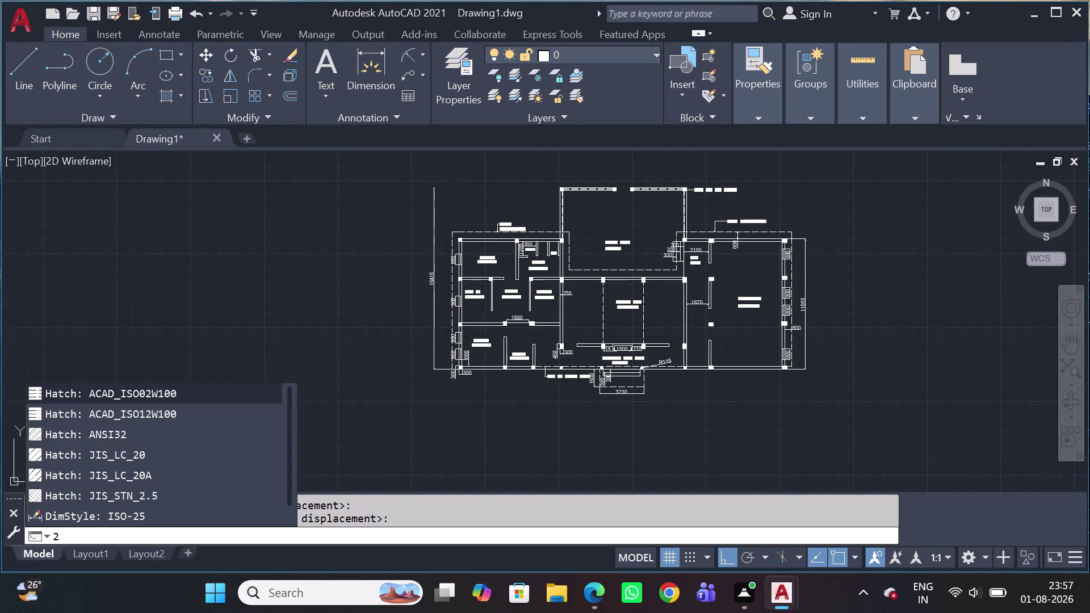
key(BackSpace)
key(BackSpace)
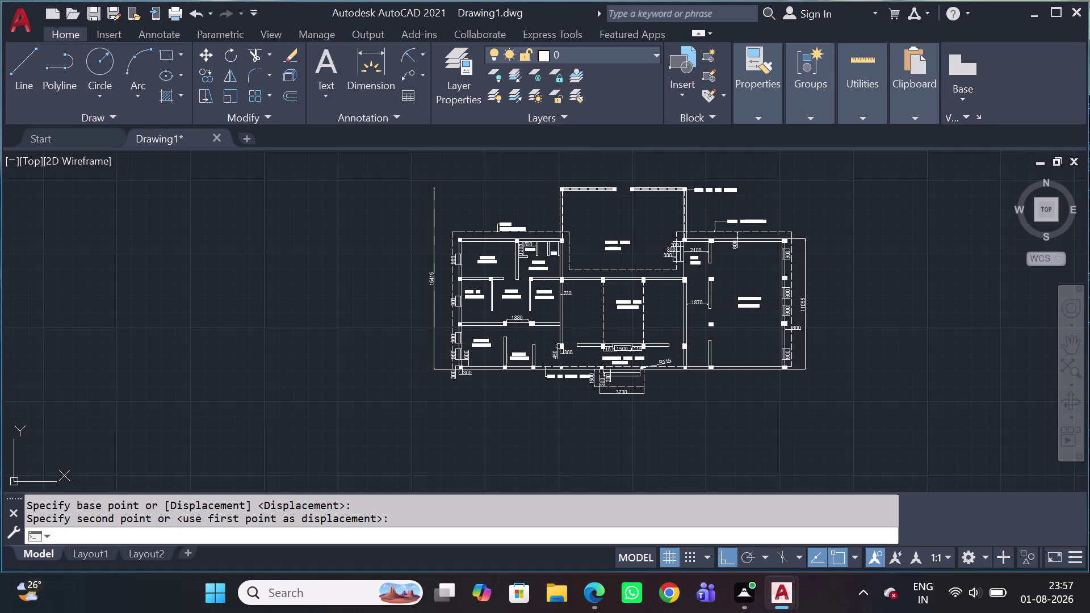
key(ctrl+2)
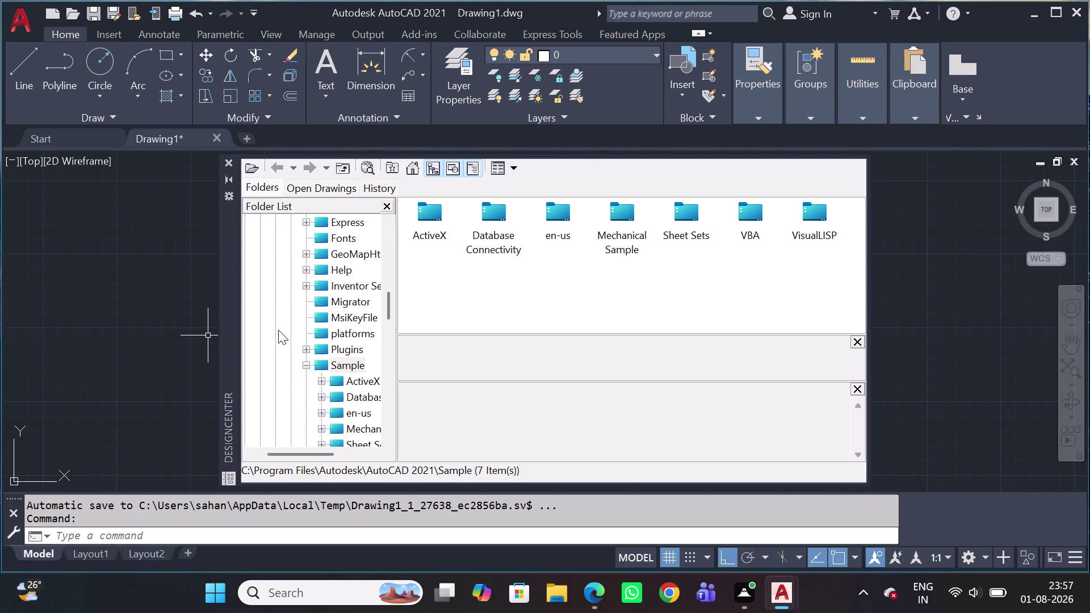
Scroll through the DesignCenter folder list, then close the DesignCenter palette.
scroll(down, 3)
scroll(down, 3)
scroll(down, 3)
scroll(down, 3)
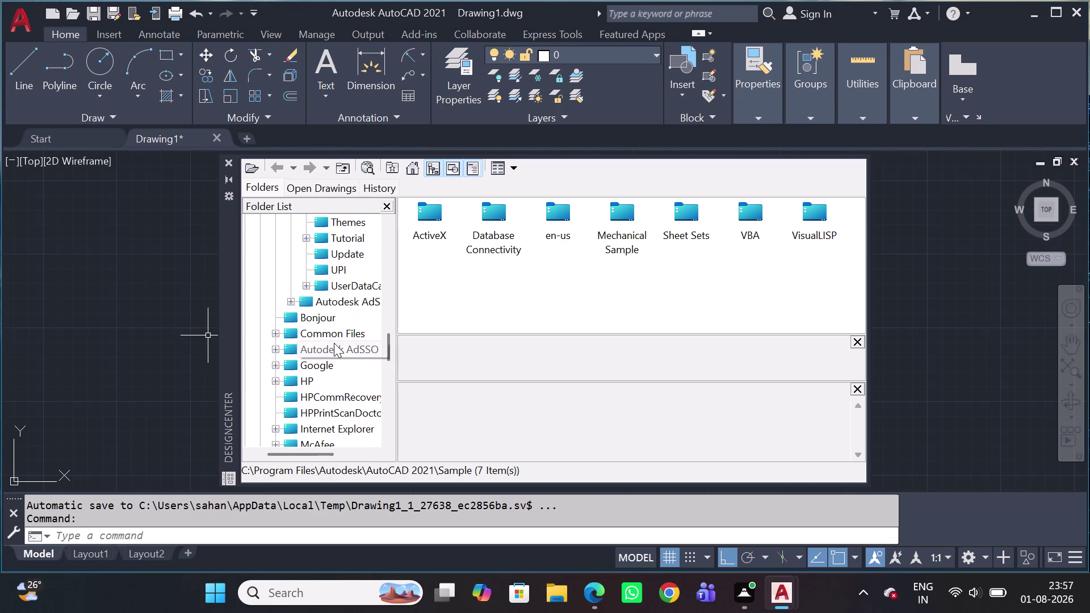
scroll(down, 3)
scroll(down, 3)
scroll(down, 3)
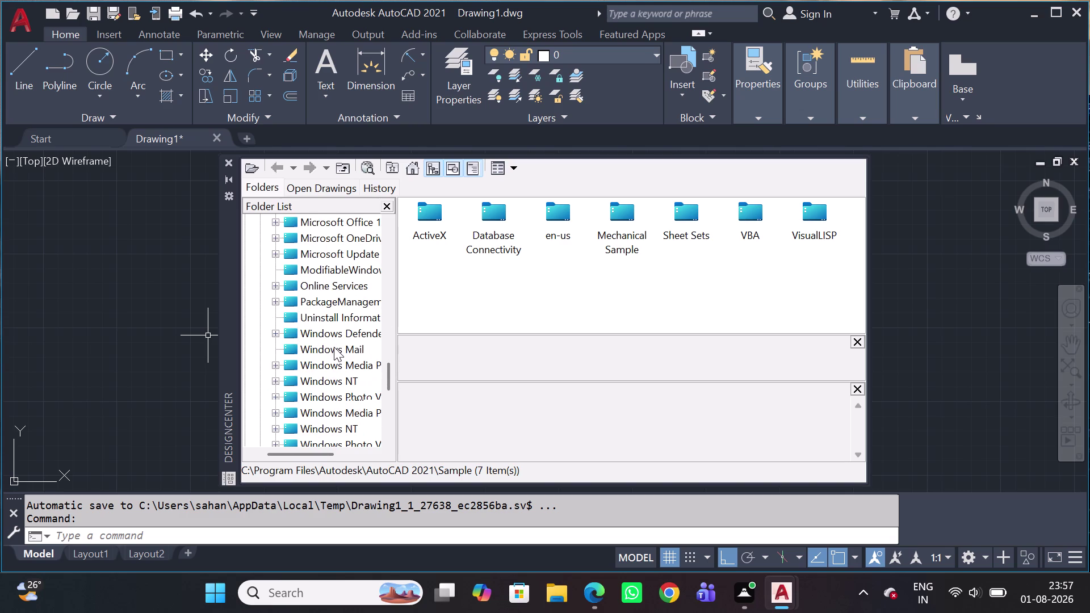
scroll(down, 3)
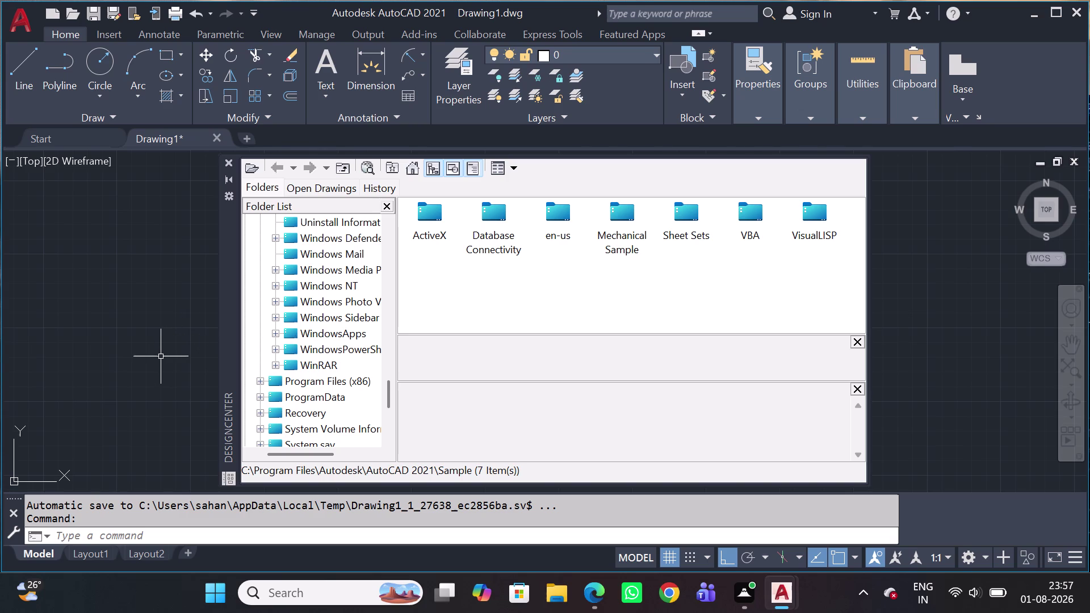
click(230, 163)
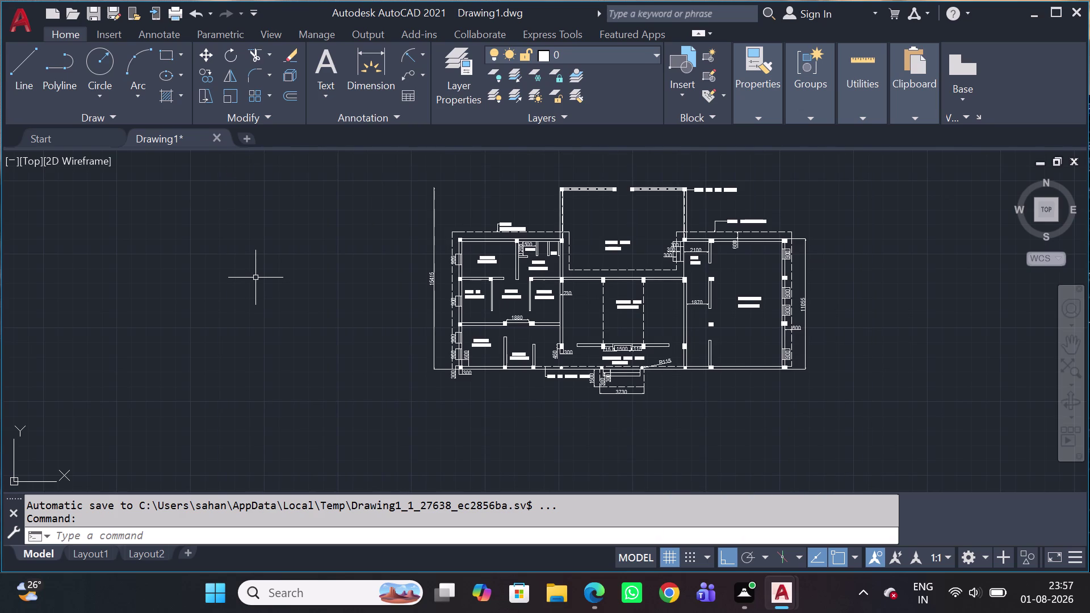
key(ctrl+3)
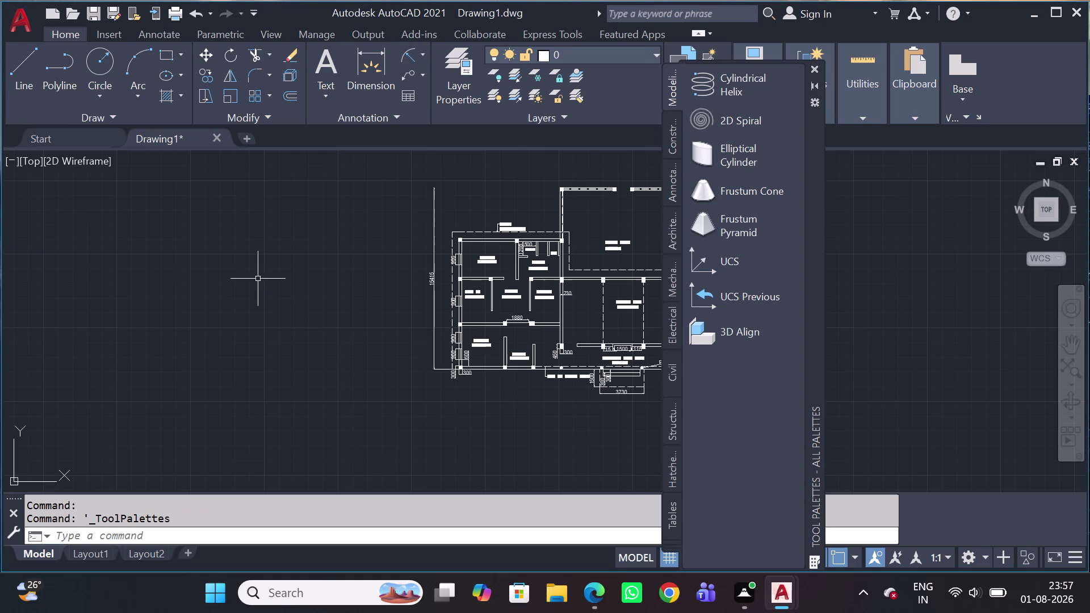
scroll(up, 3)
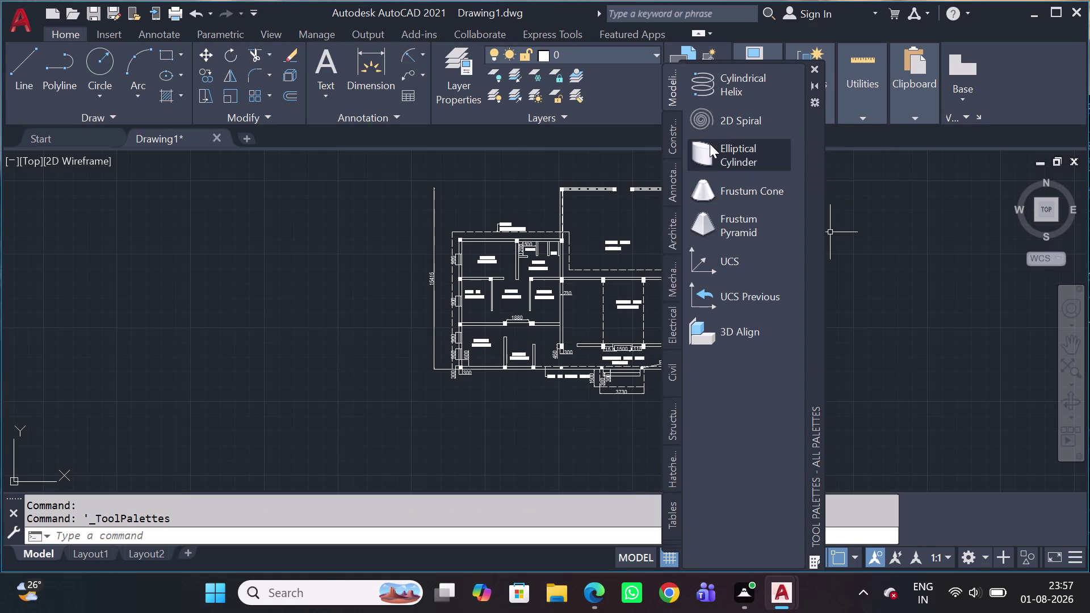
scroll(up, 3)
scroll(down, 3)
scroll(up, 3)
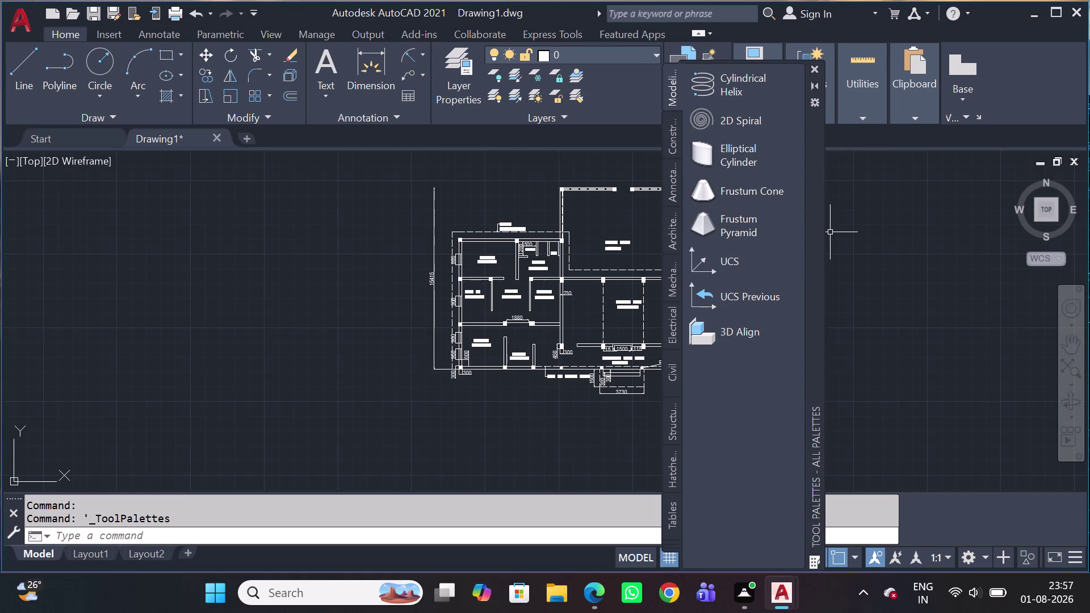
click(246, 315)
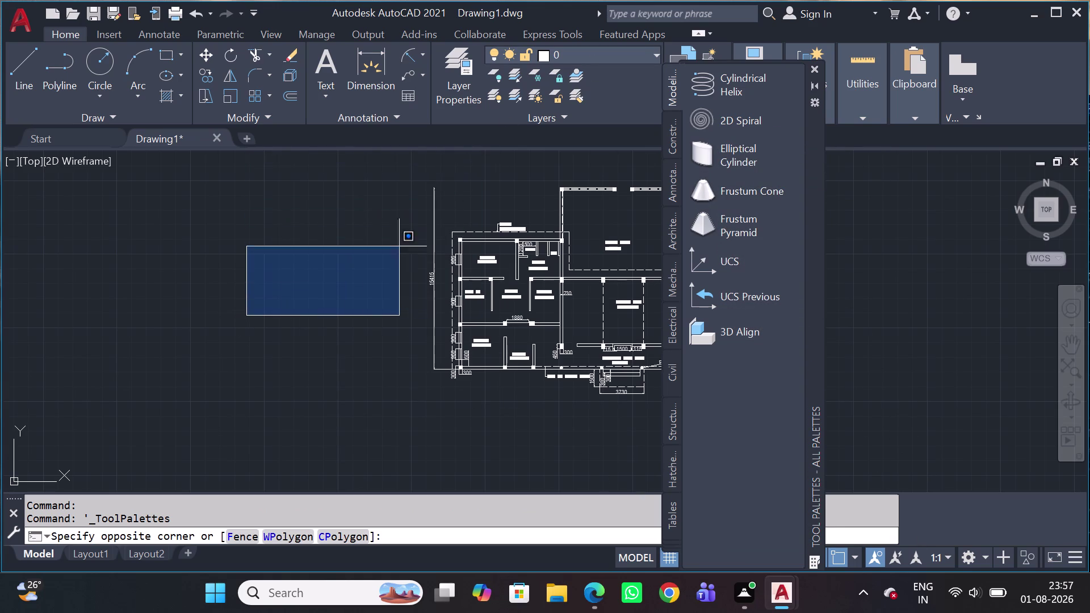
click(382, 276)
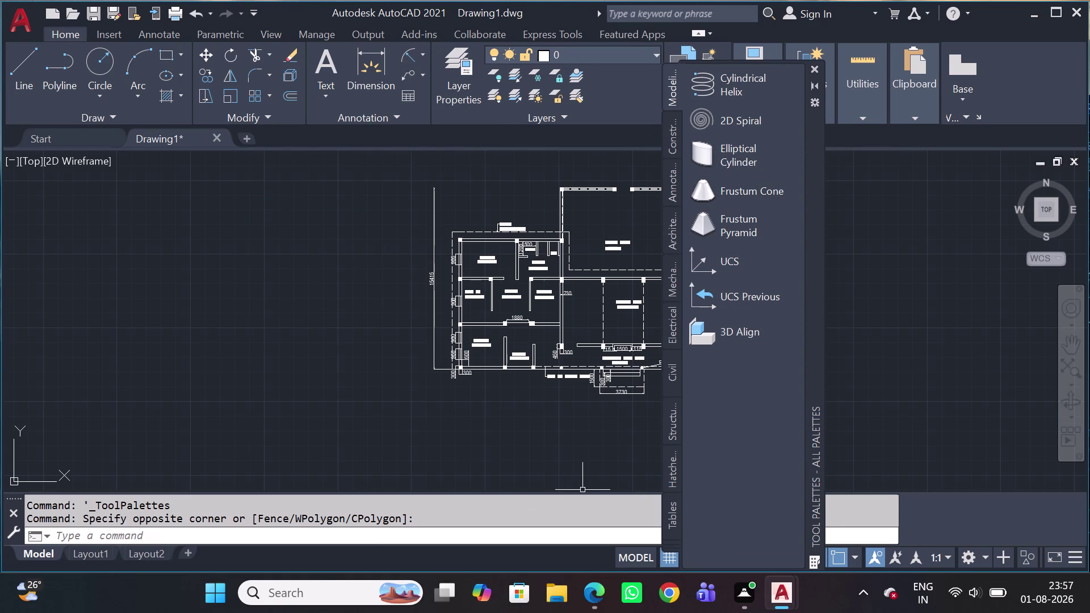
click(671, 430)
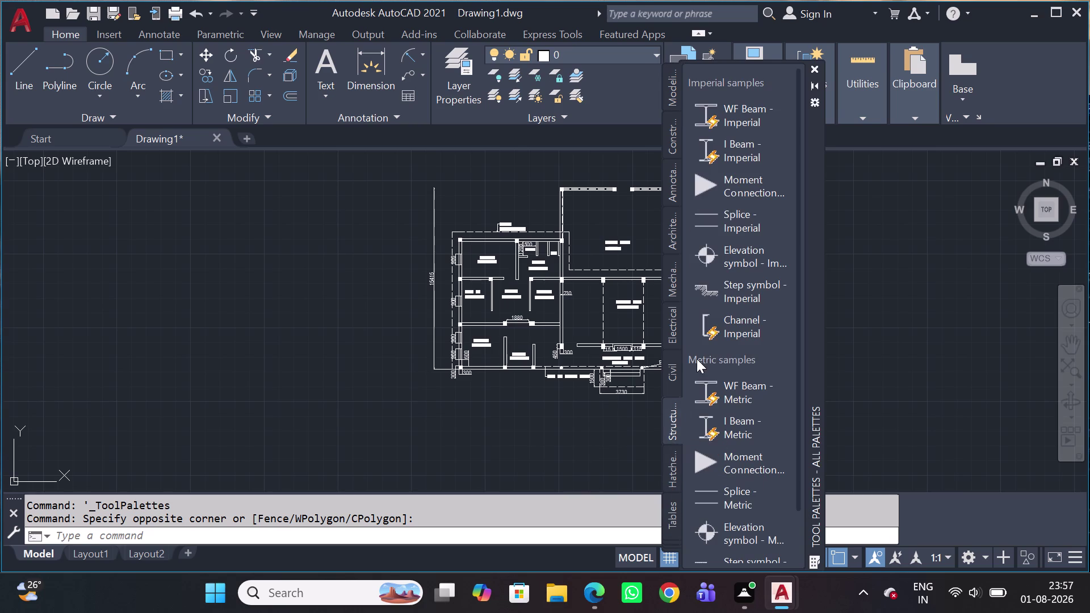
scroll(down, 3)
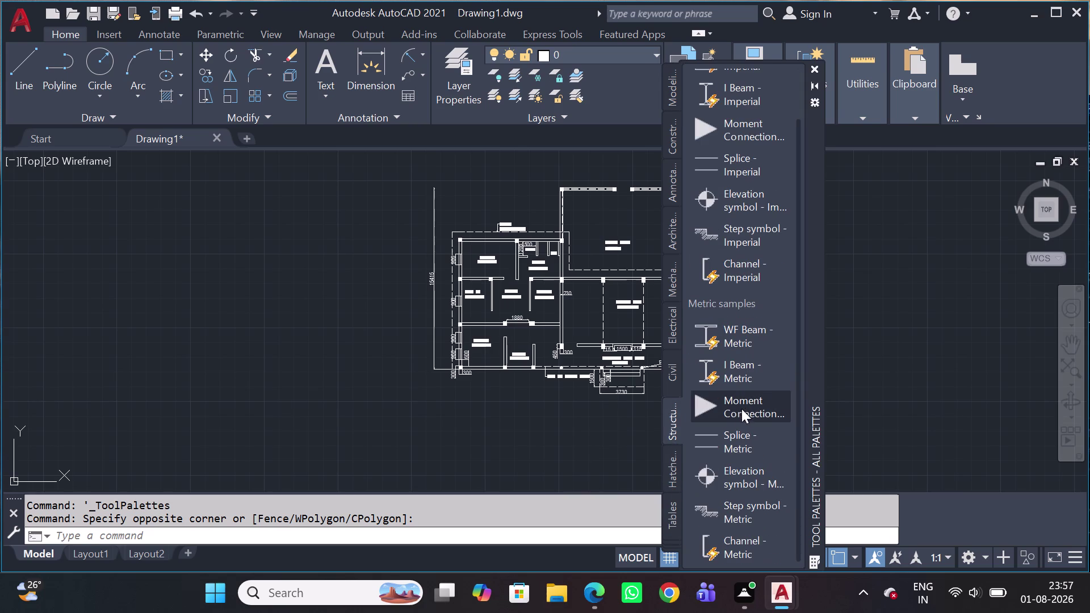
scroll(up, 3)
scroll(down, 3)
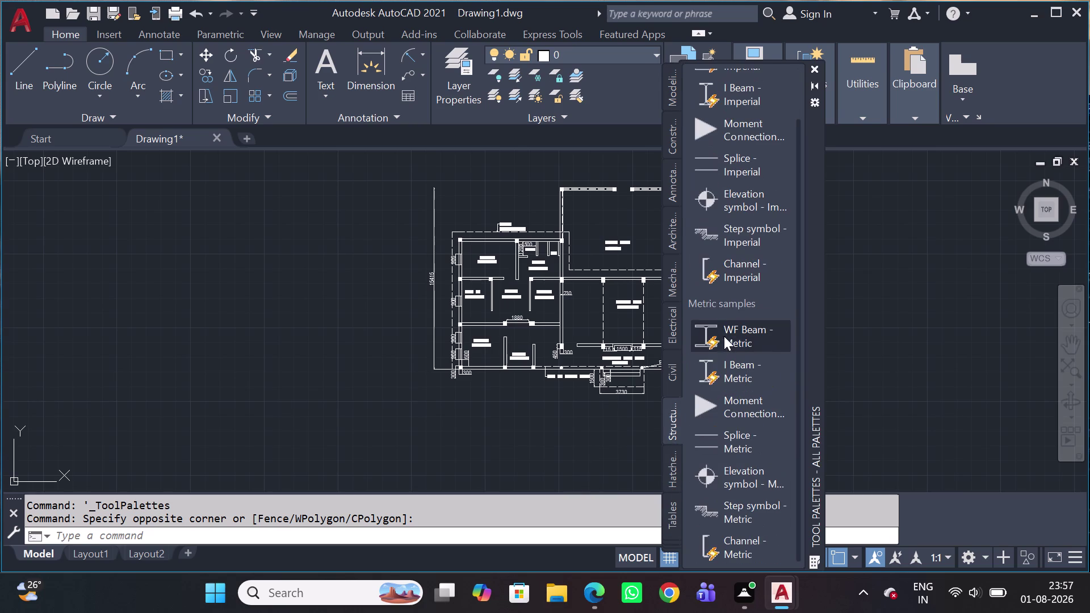
scroll(down, 3)
scroll(up, 3)
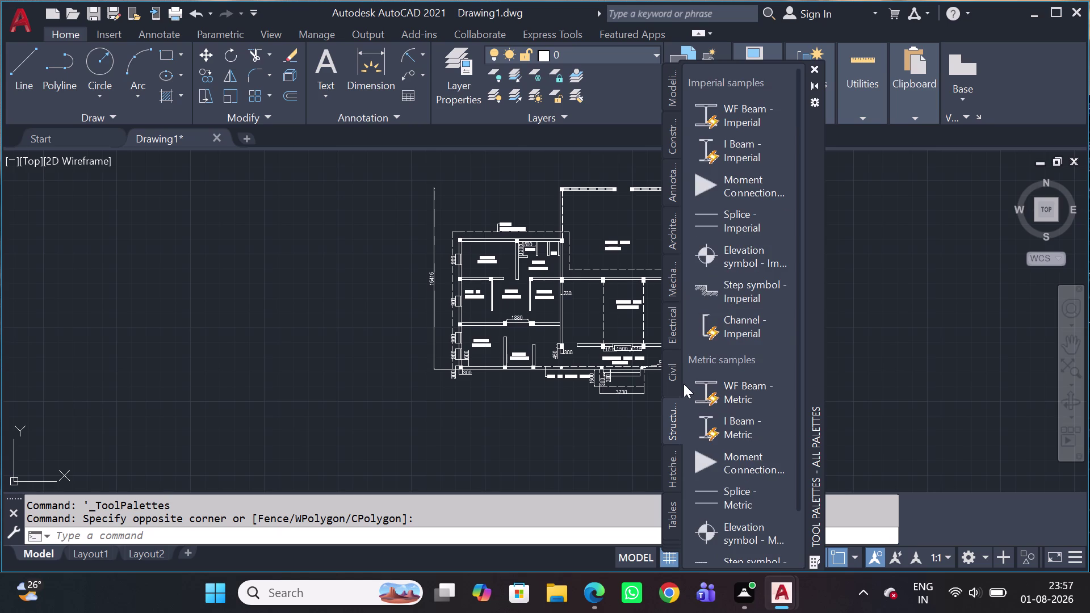
click(668, 379)
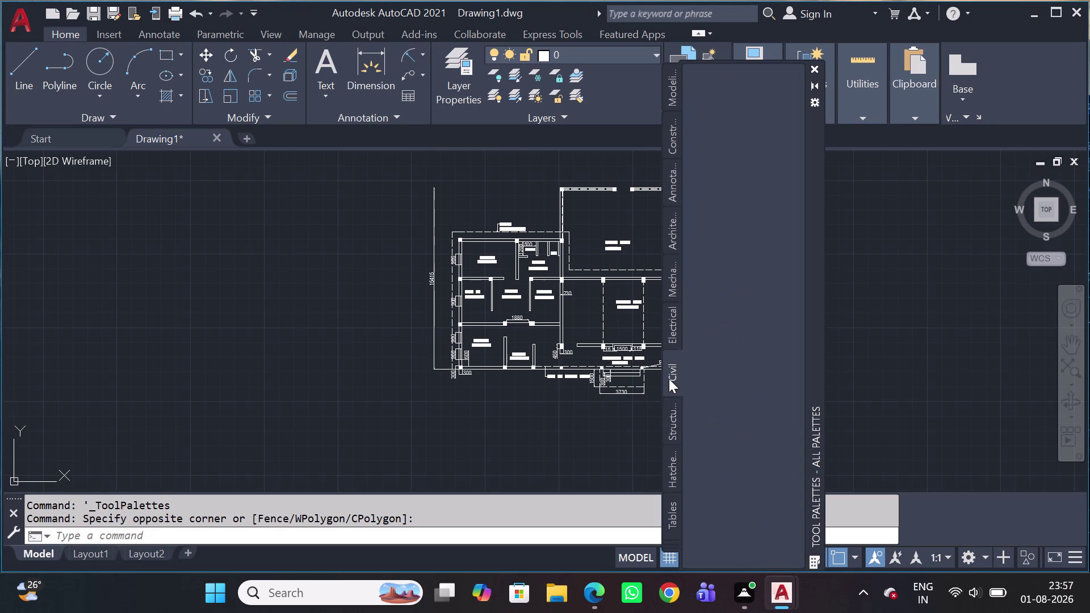
scroll(down, 3)
scroll(down, 3)
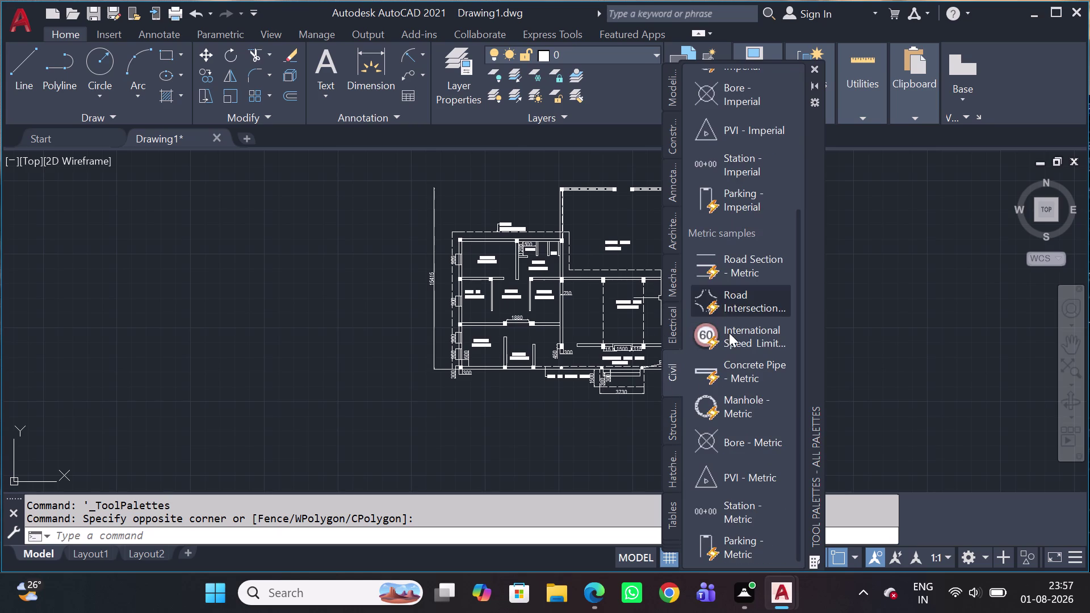
scroll(down, 3)
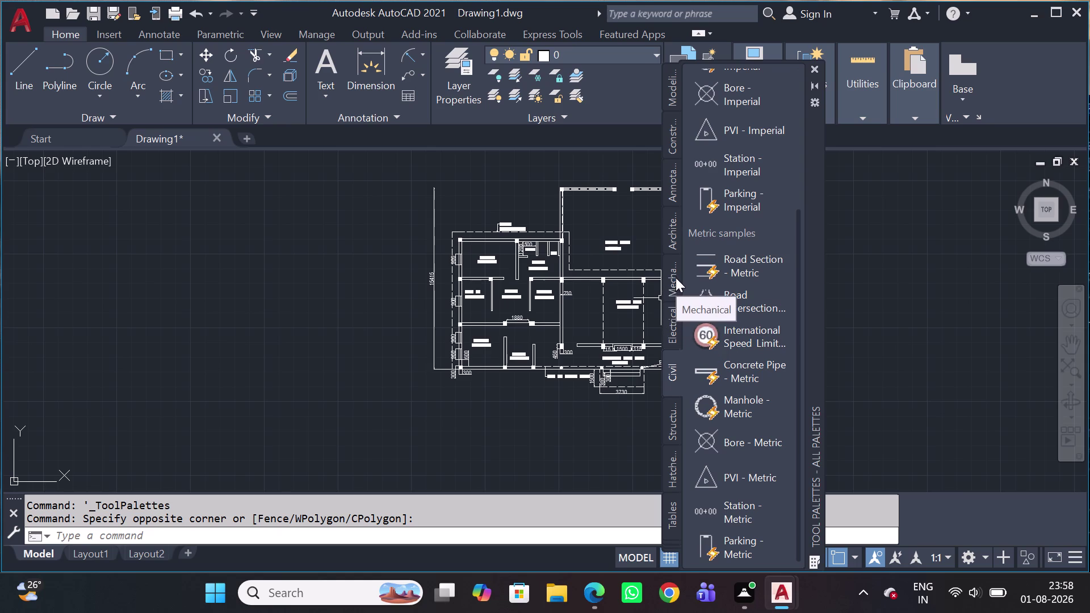
click(671, 249)
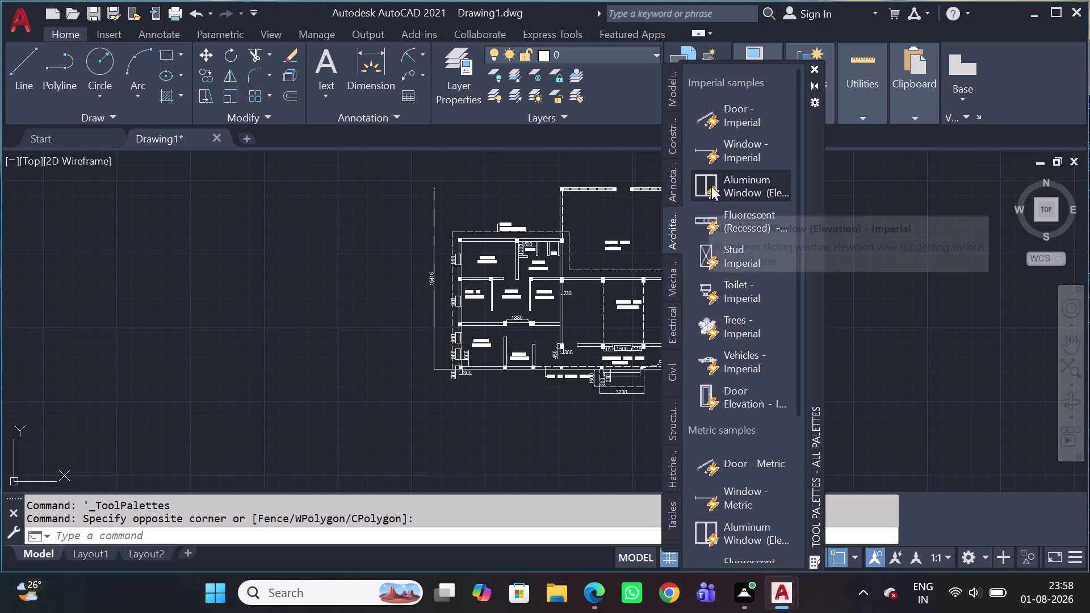
scroll(down, 3)
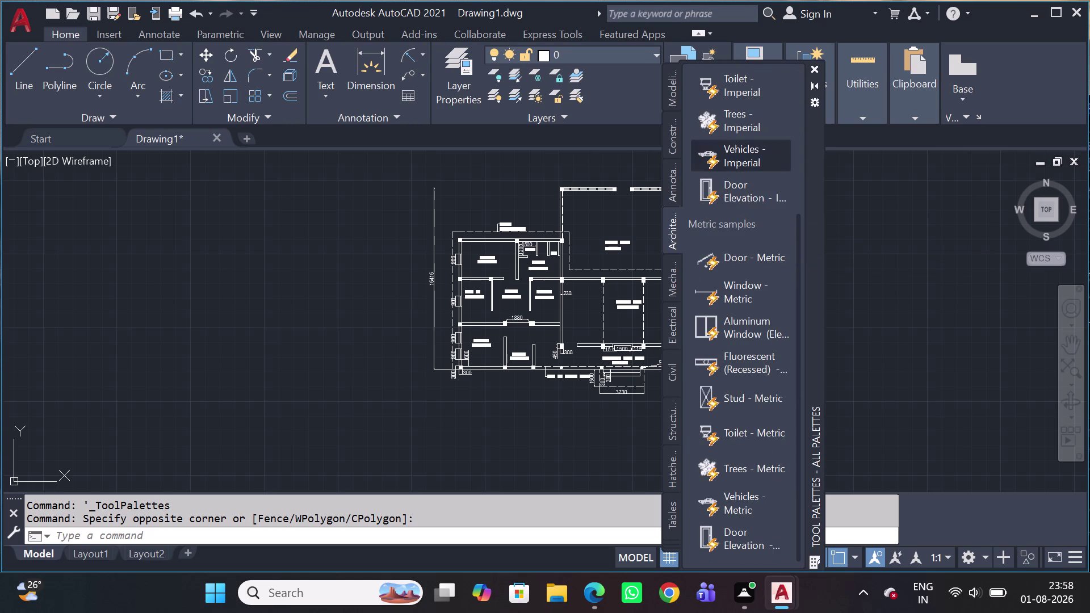
scroll(down, 3)
scroll(up, 3)
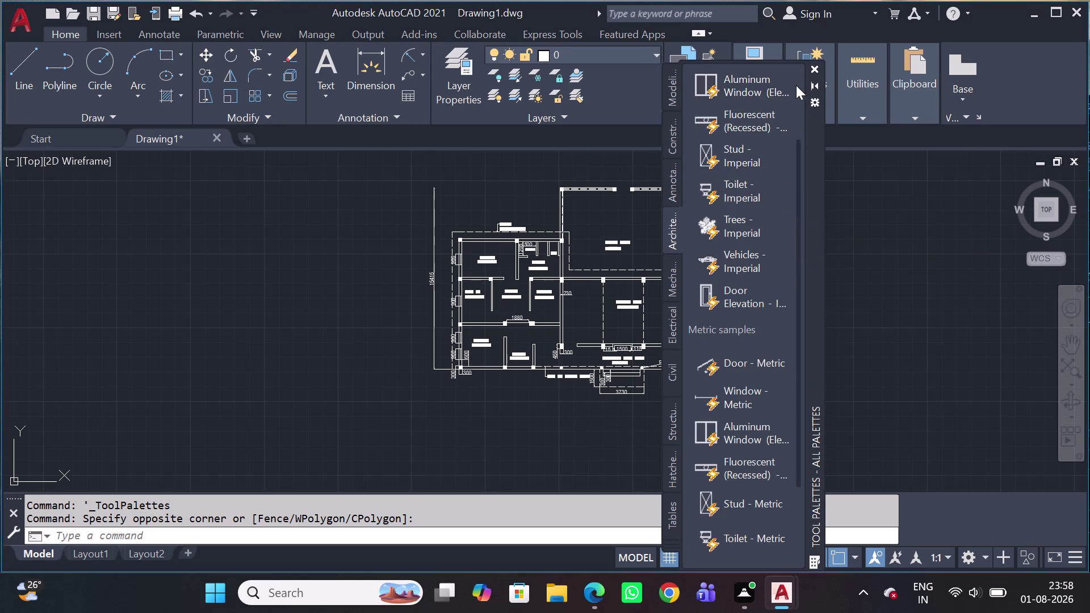
click(816, 71)
click(341, 325)
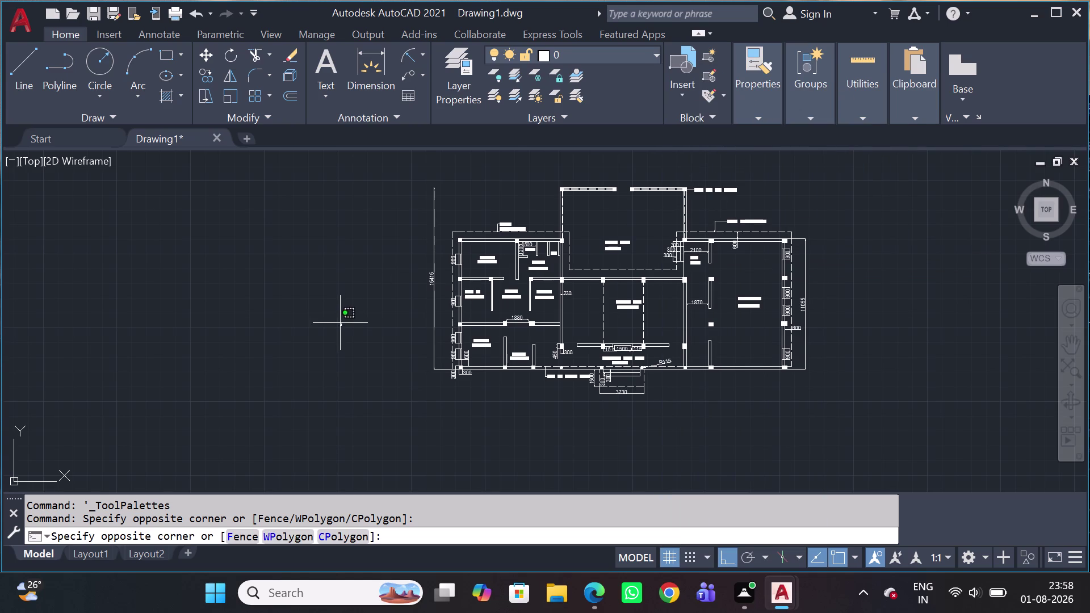
Cancel the pending selection and command, then reopen DesignCenter with Ctrl+2.
key(Escape)
key(Escape)
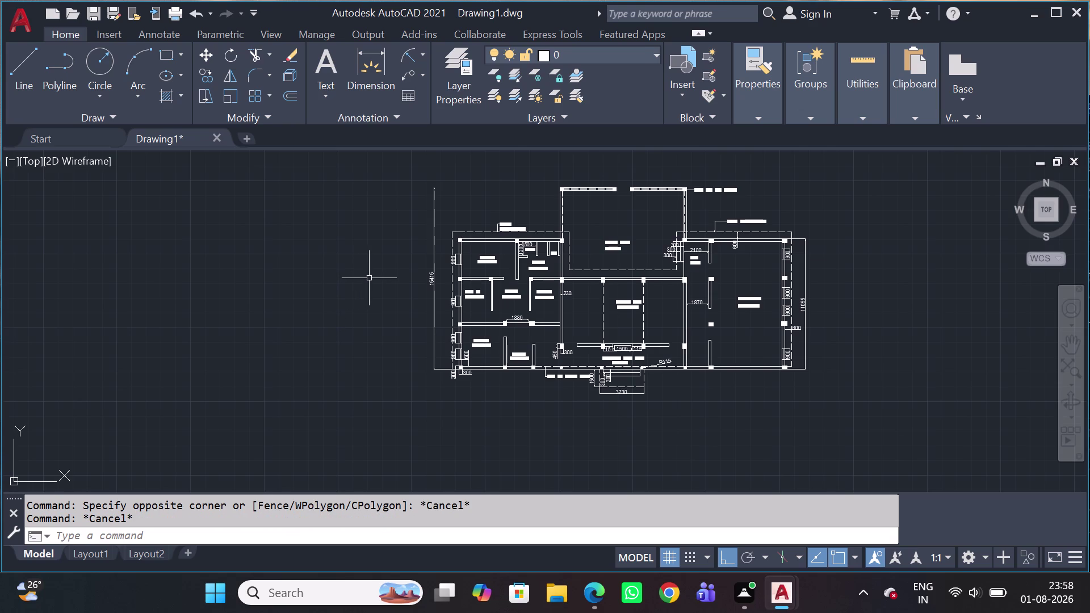
key(ctrl+2)
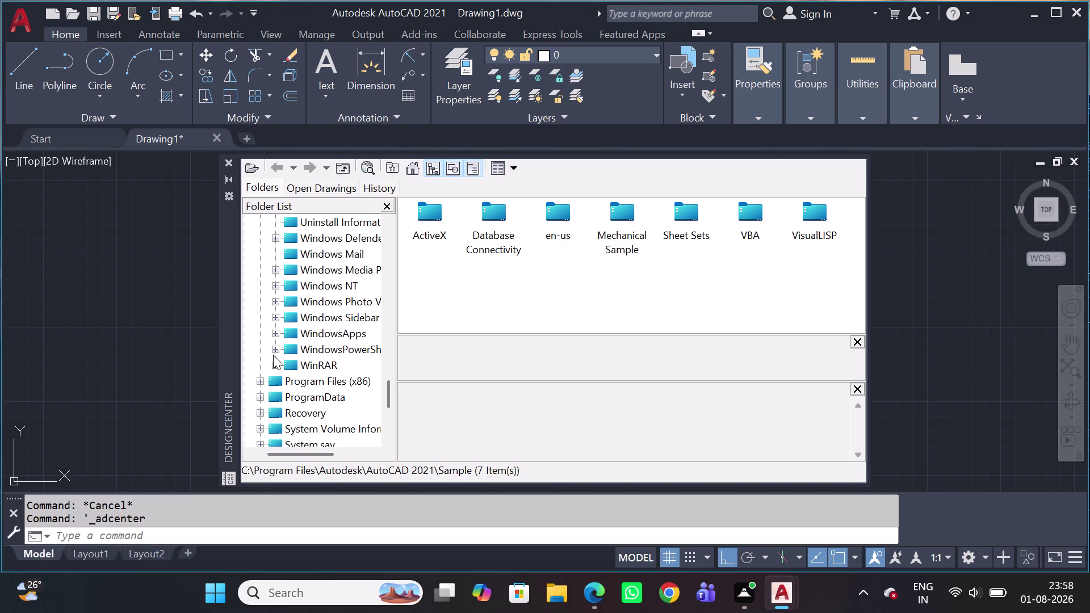
Scroll the DesignCenter folder list and select This PC to show its drives.
scroll(up, 3)
scroll(up, 3)
scroll(up, 3)
scroll(up, 3)
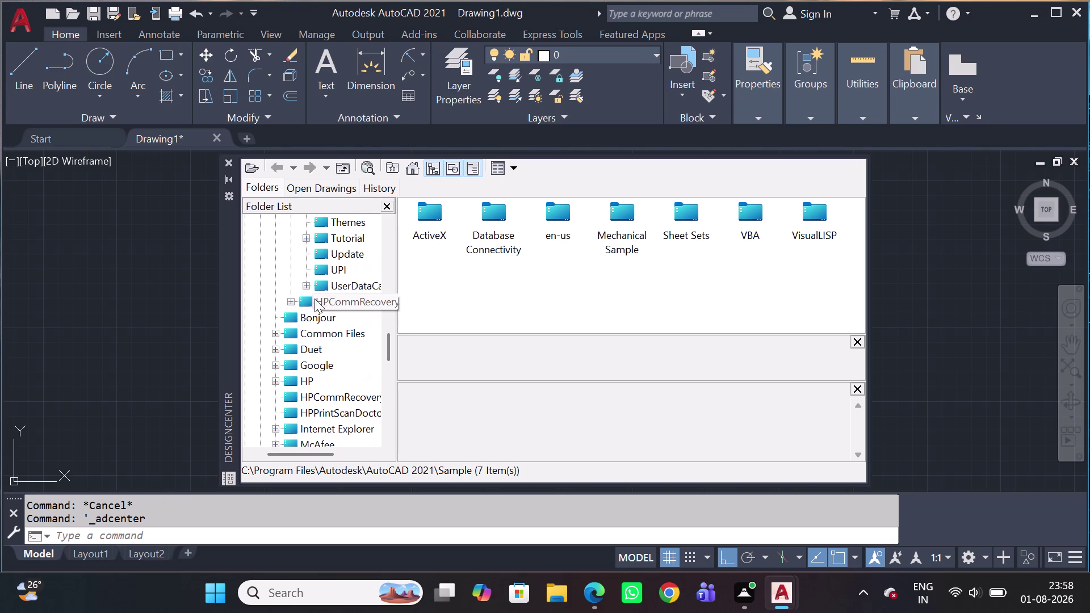
scroll(up, 3)
scroll(up, 3)
scroll(up, 3)
scroll(up, 3)
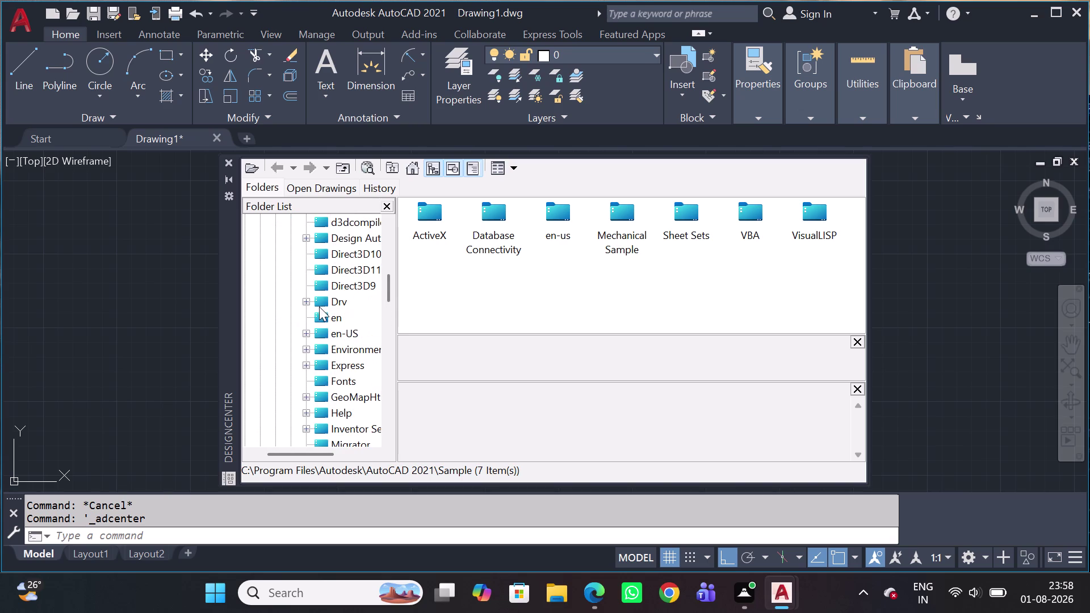
scroll(up, 3)
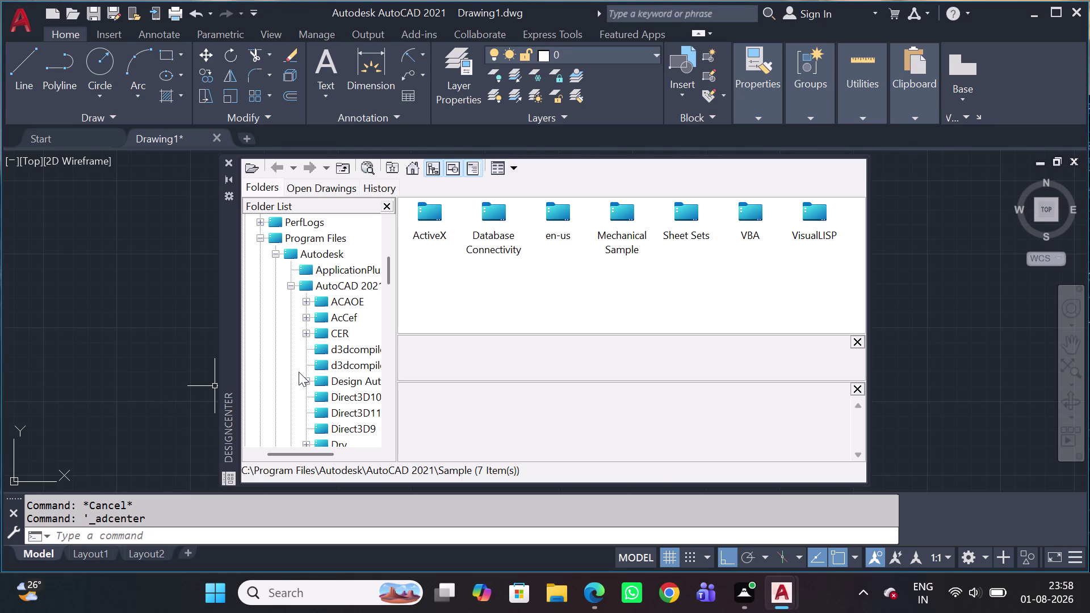
scroll(up, 3)
scroll(up, 3)
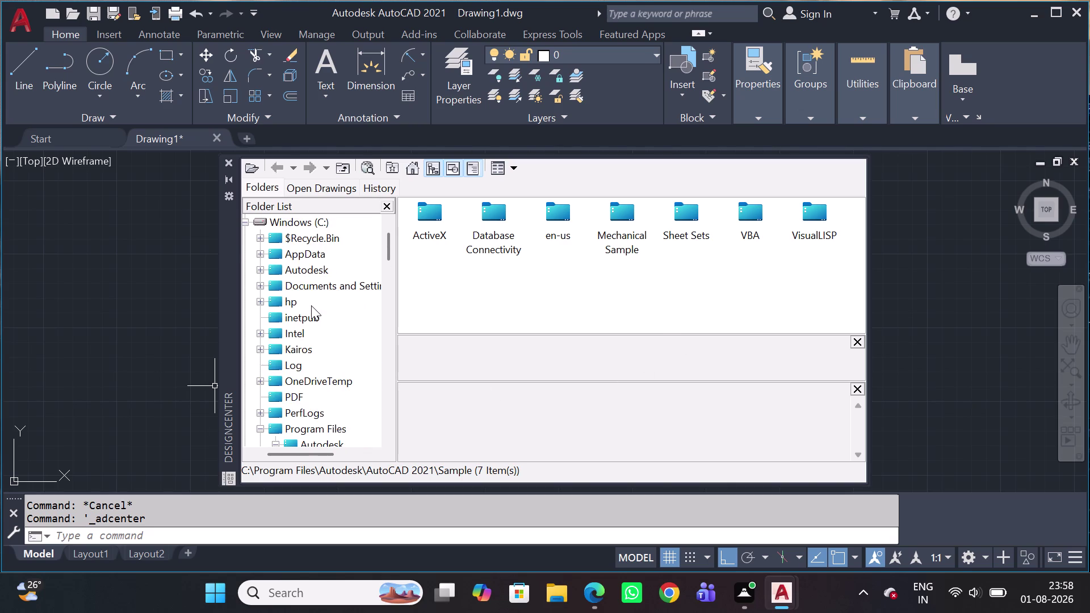
scroll(up, 3)
scroll(up, 3)
scroll(down, 3)
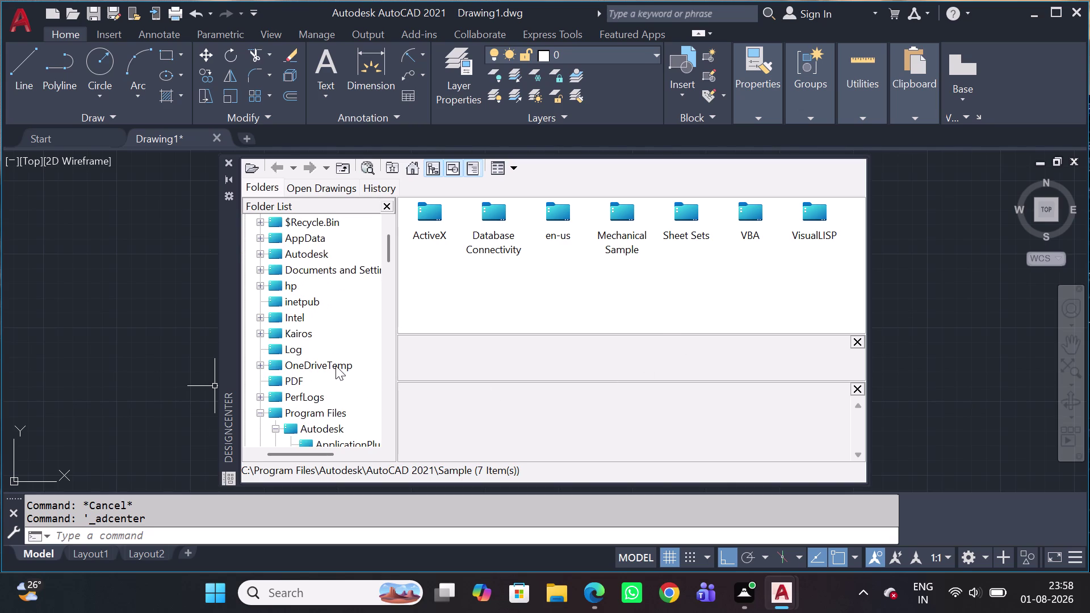
scroll(down, 3)
scroll(down, 3)
scroll(down, 3)
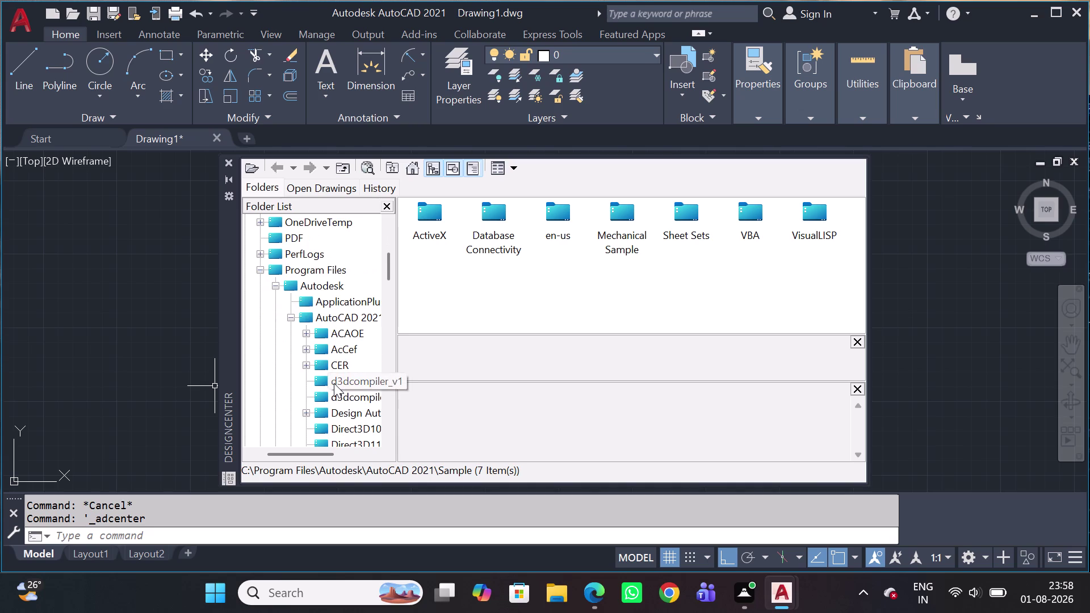
scroll(down, 3)
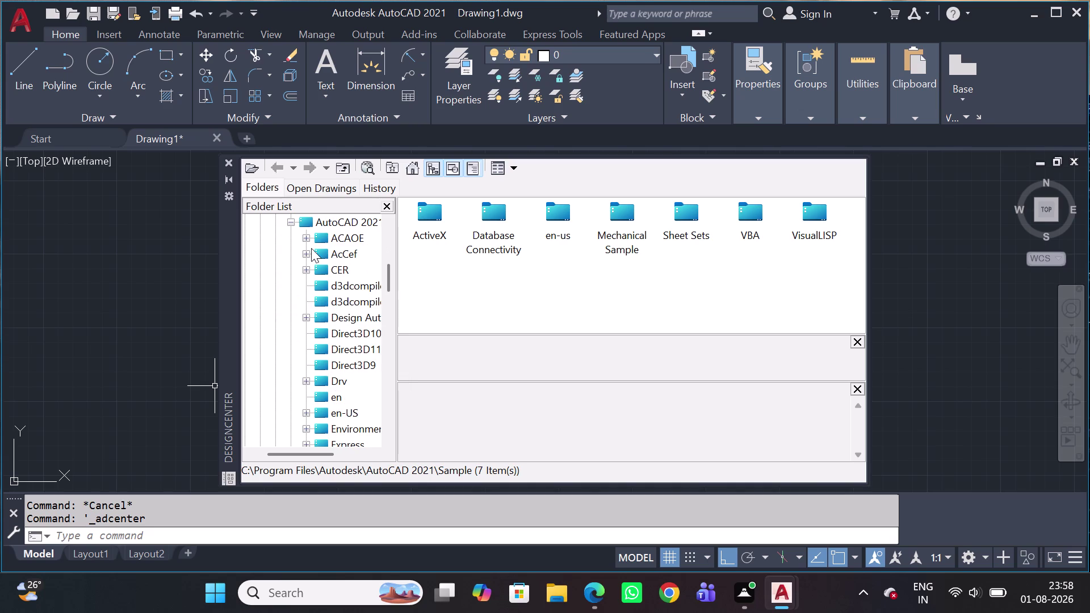
click(328, 205)
scroll(down, 3)
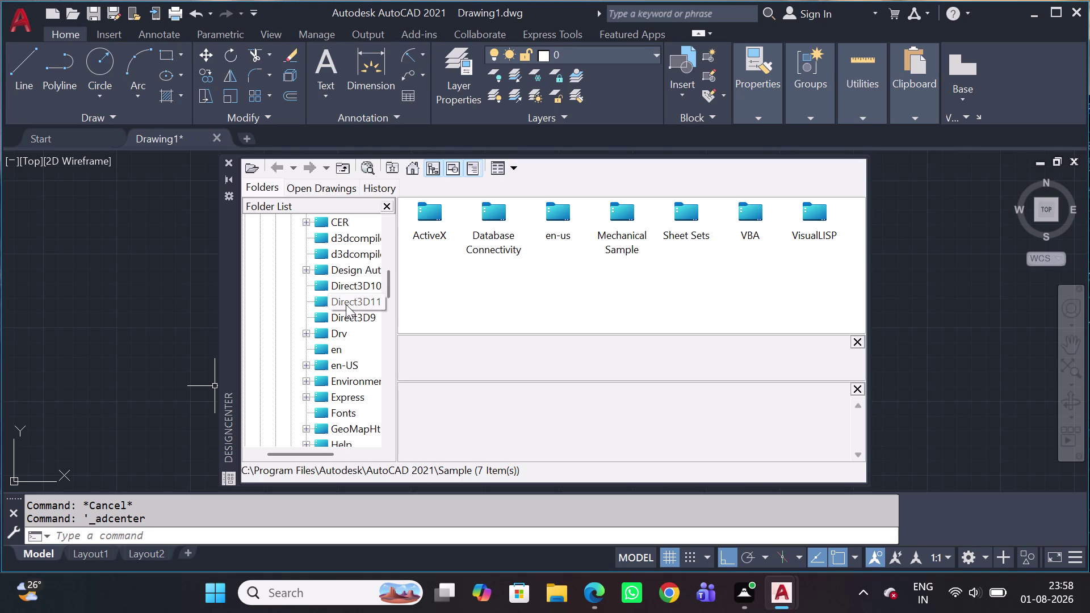
scroll(down, 3)
scroll(down, 3)
scroll(down, 3)
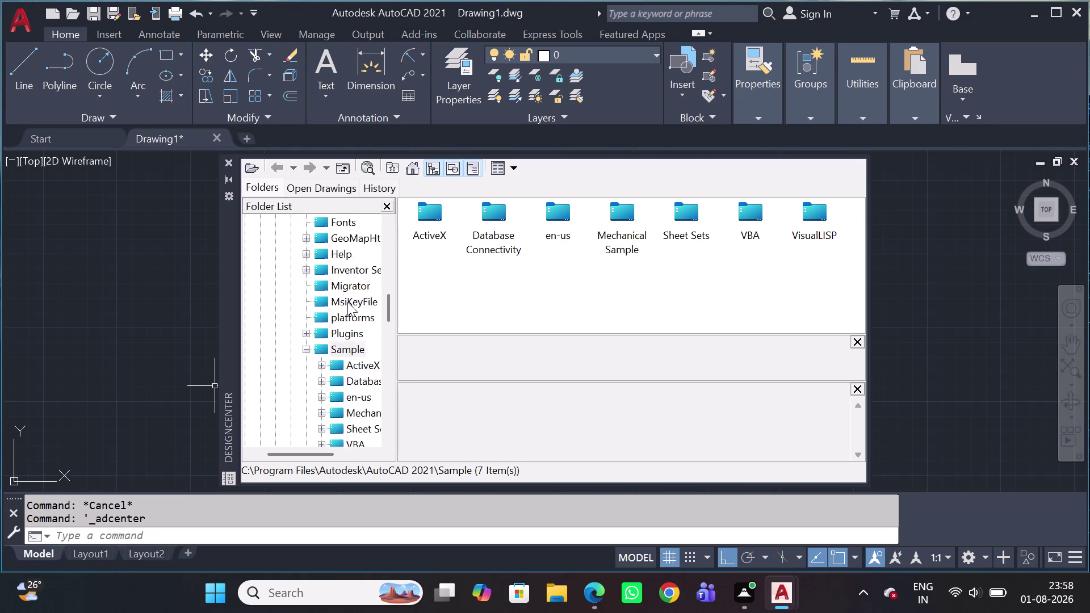
scroll(down, 3)
scroll(down, 3)
scroll(up, 3)
scroll(up, 3)
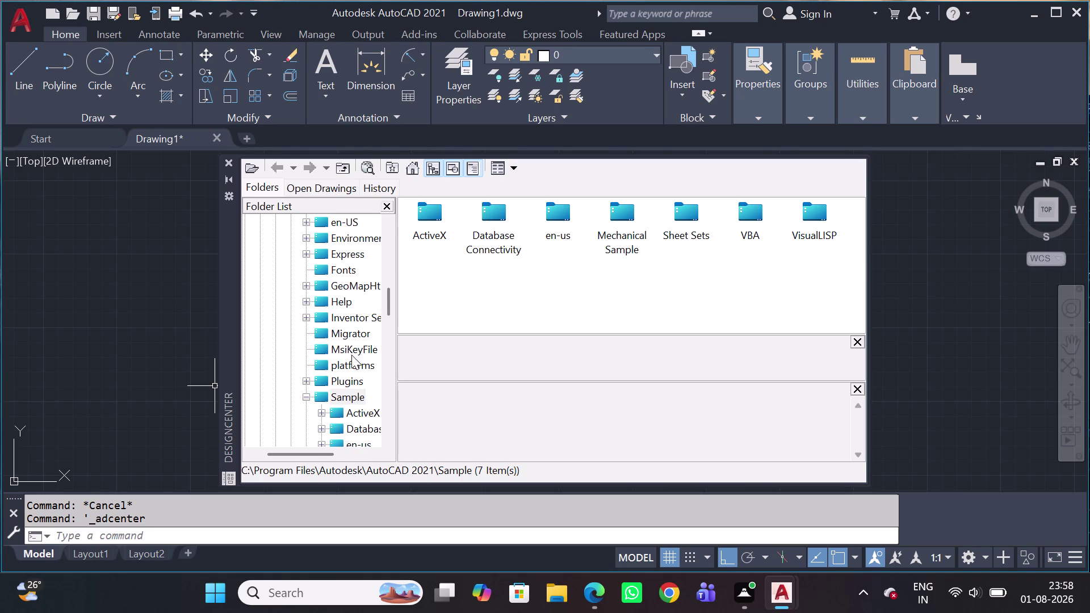
scroll(up, 3)
scroll(up, 3)
scroll(up, 3)
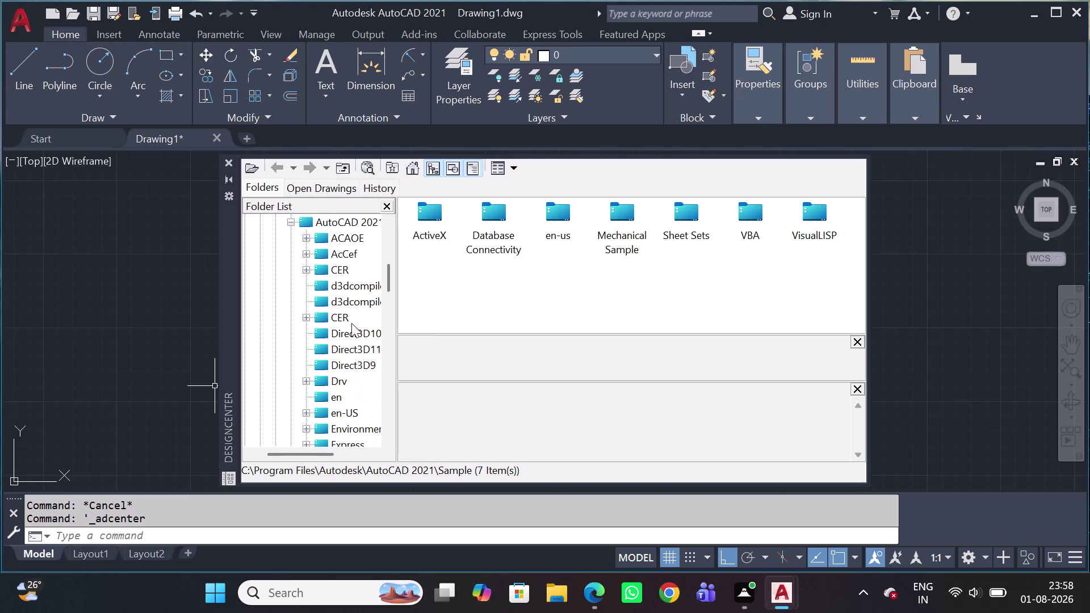
scroll(up, 3)
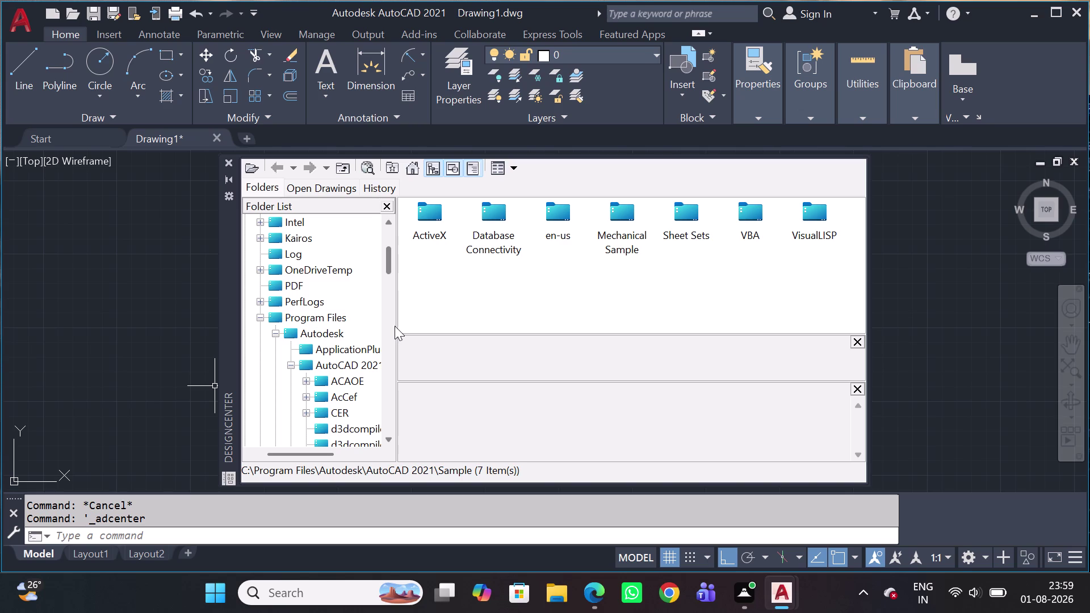
scroll(up, 3)
scroll(up, 3)
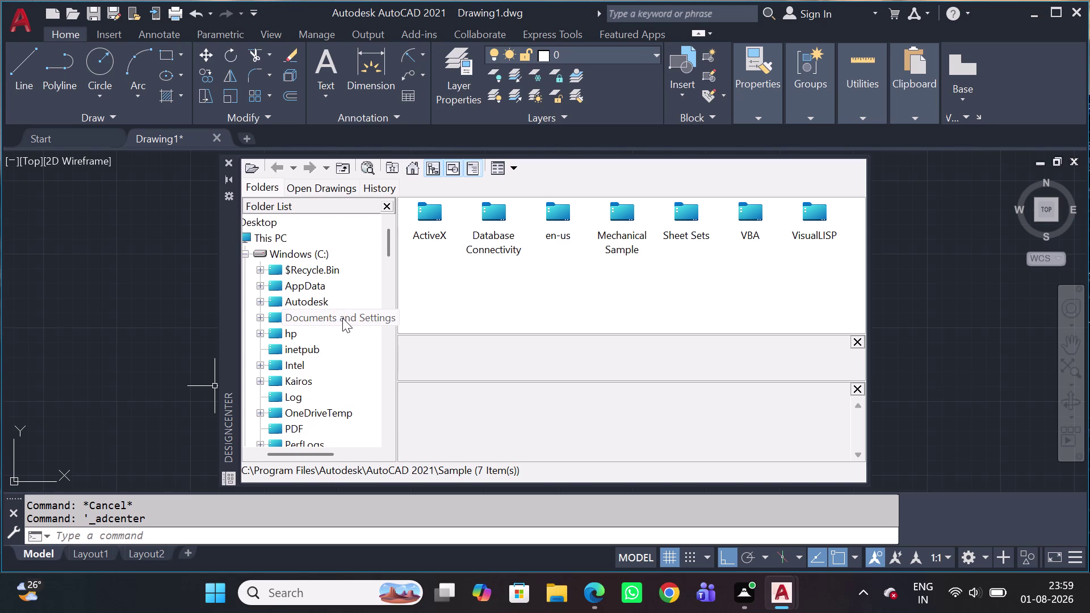
scroll(up, 3)
scroll(up, 3)
click(278, 235)
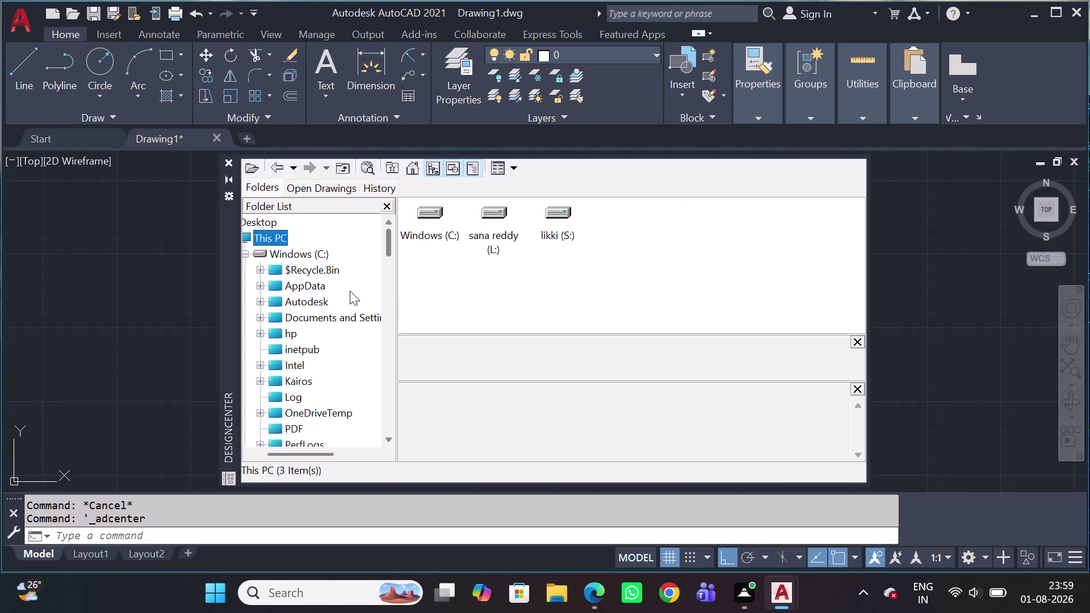
Collapse the This PC branch and expand it again to list its drive contents.
scroll(down, 3)
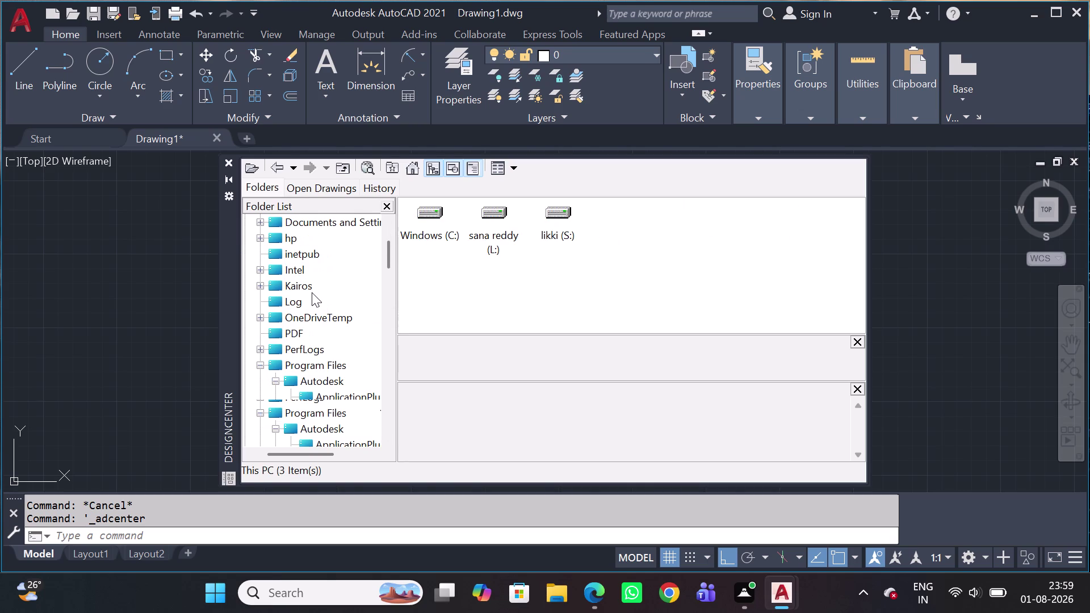
scroll(down, 3)
scroll(down, 3)
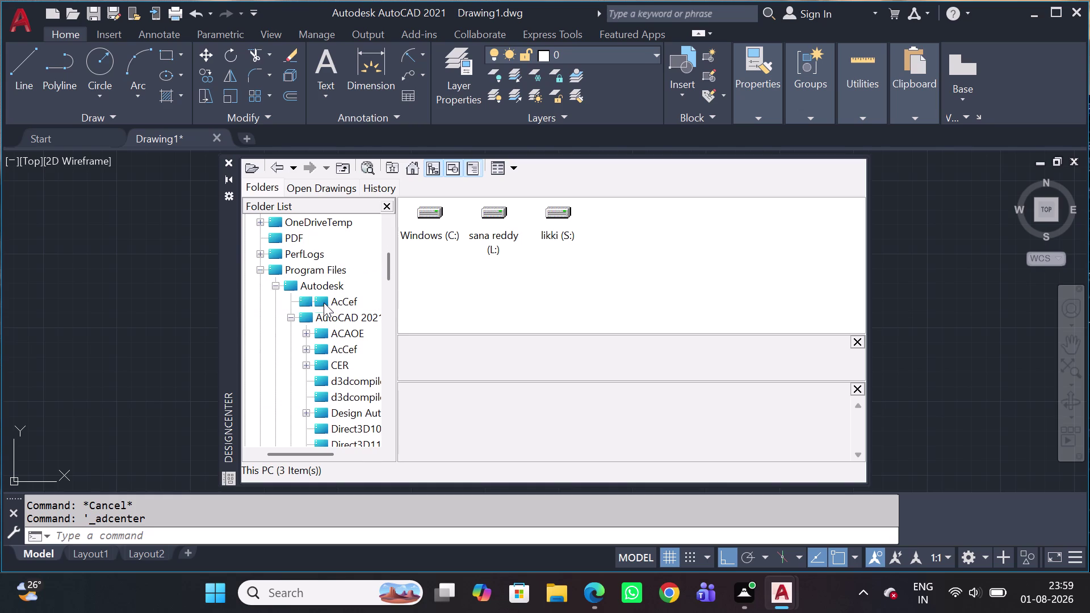
scroll(up, 3)
click(281, 241)
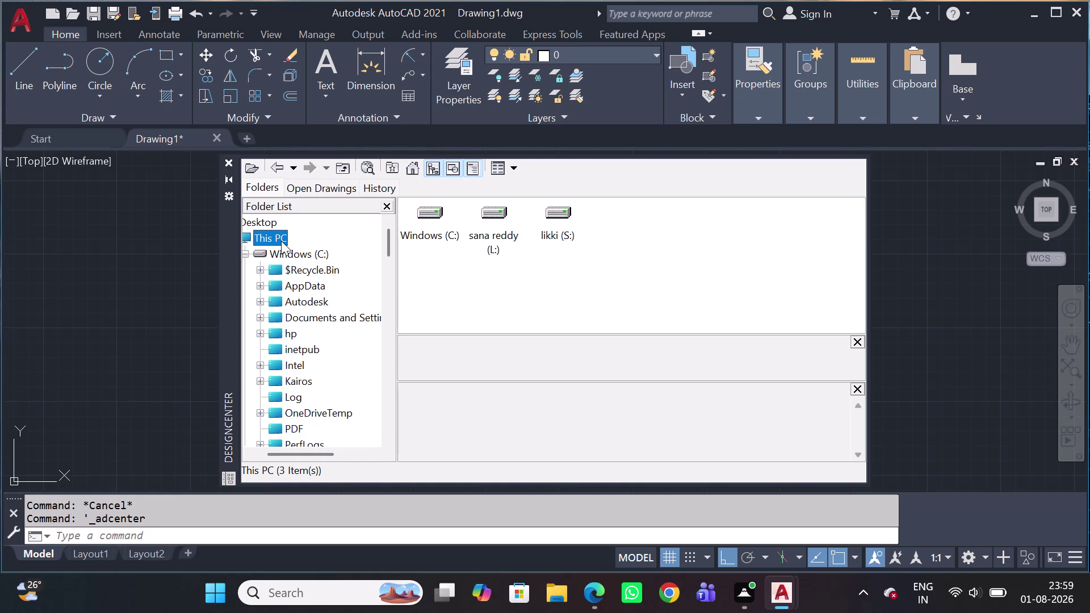
click(281, 241)
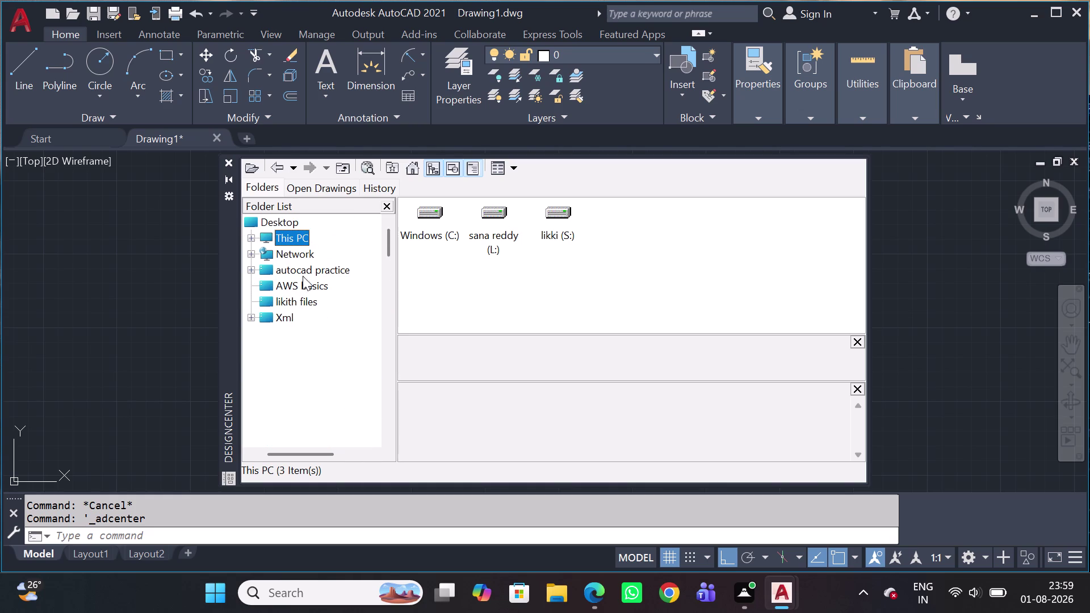
double_click(290, 237)
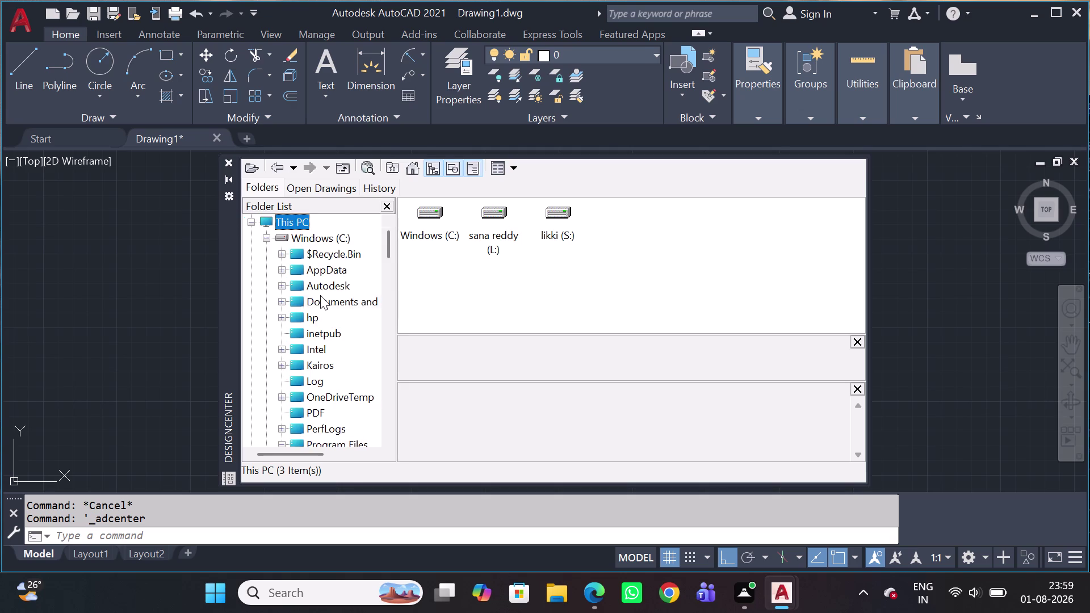
Browse the folder tree under Program Files and show the Autodesk folder's contents.
scroll(down, 3)
scroll(down, 3)
scroll(down, 3)
scroll(down, 3)
scroll(down, 3)
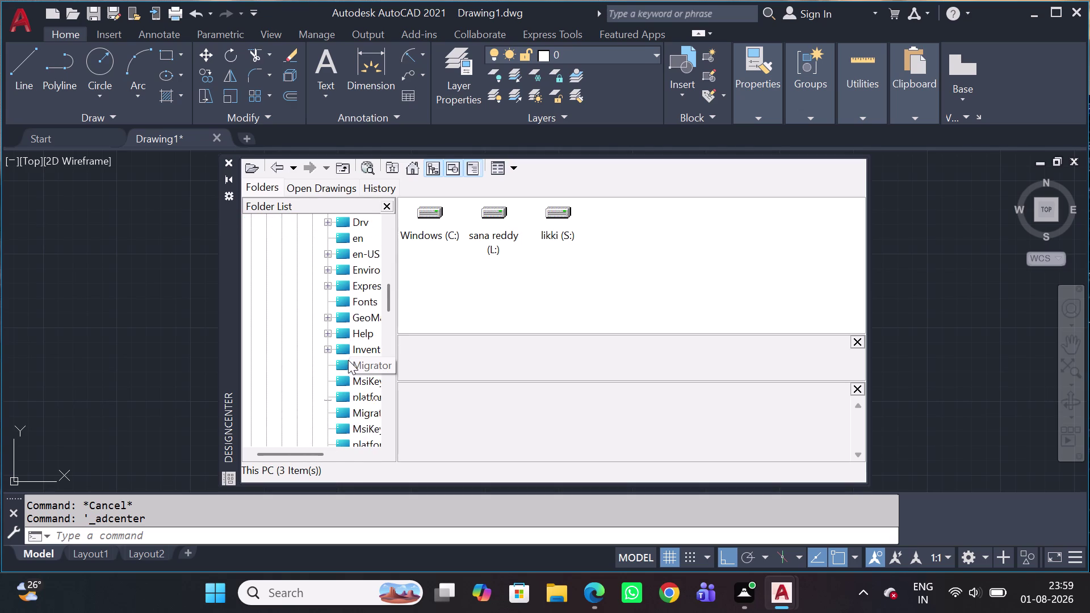
scroll(down, 3)
scroll(down, 3)
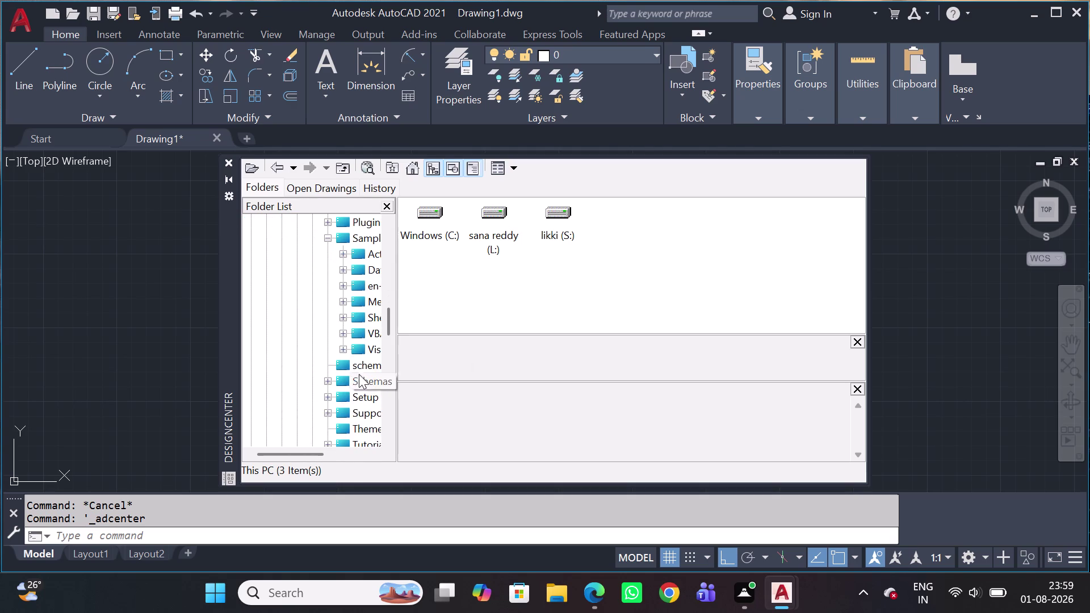
scroll(down, 3)
scroll(down, 3)
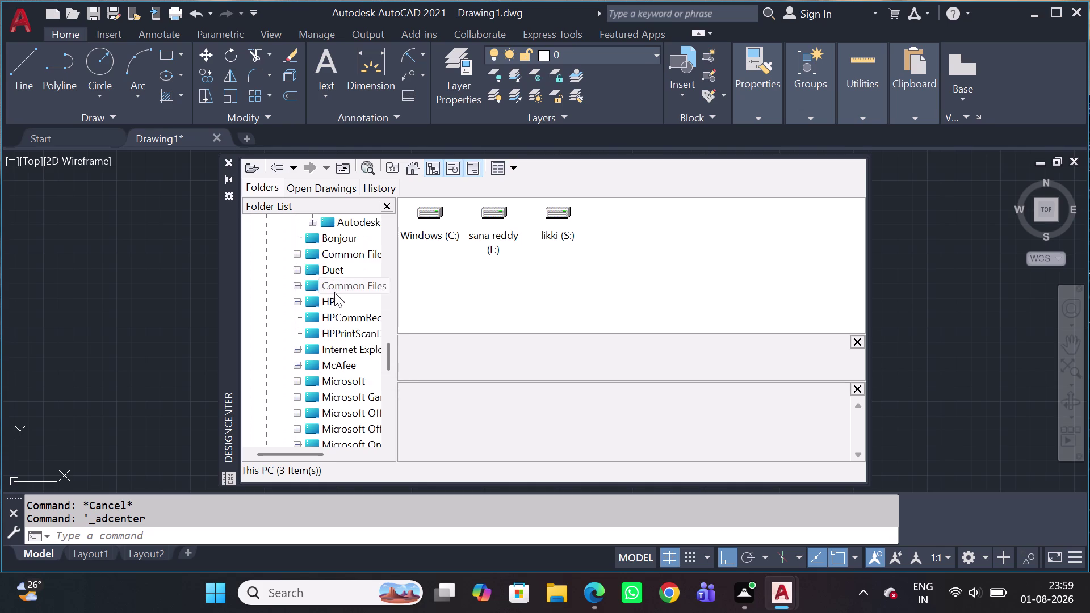
scroll(up, 3)
scroll(up, 3)
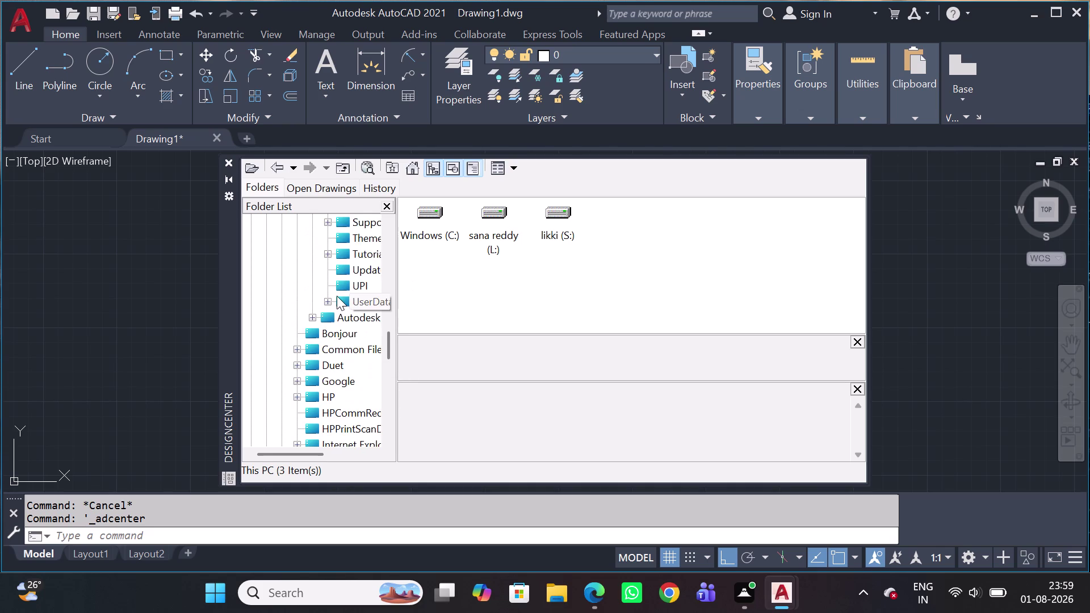
scroll(up, 3)
scroll(up, 3)
scroll(up, 3)
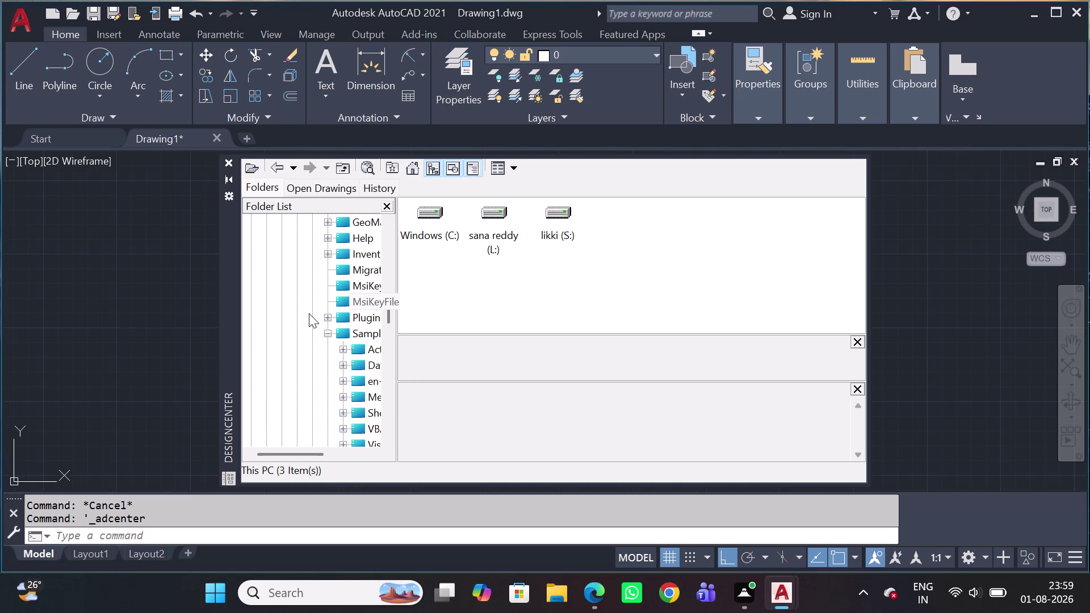
scroll(up, 3)
scroll(up, 3)
scroll(up, 3)
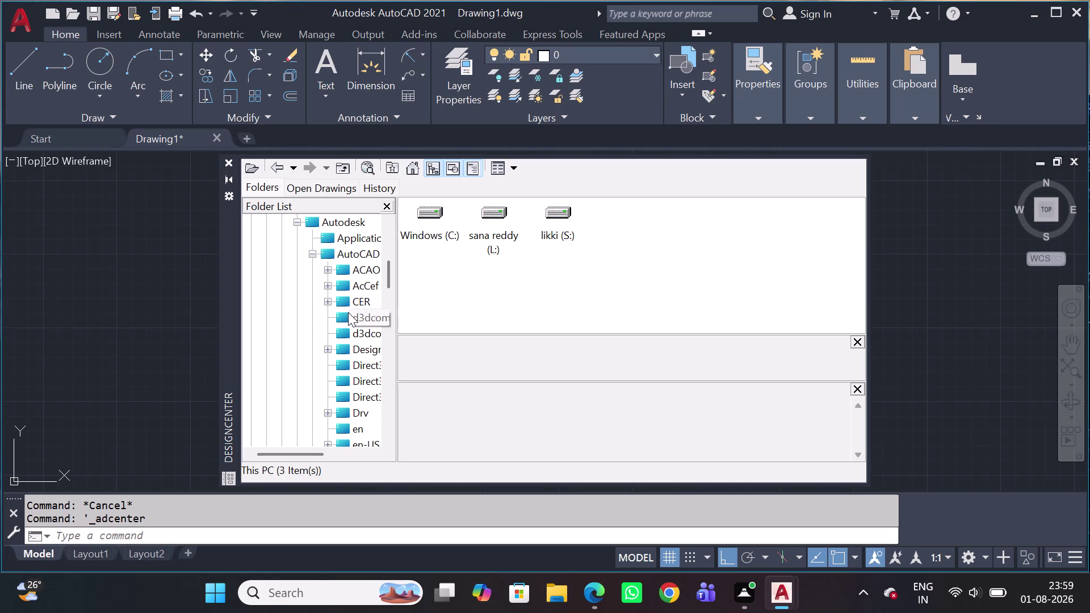
scroll(down, 3)
scroll(down, 3)
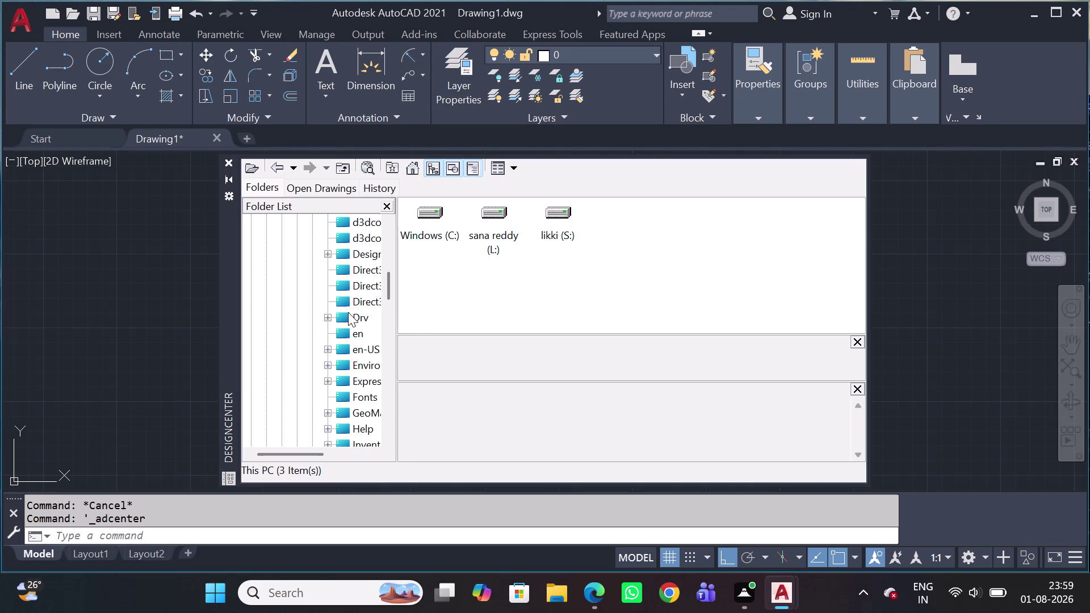
scroll(down, 3)
scroll(down, 3)
scroll(down, 3)
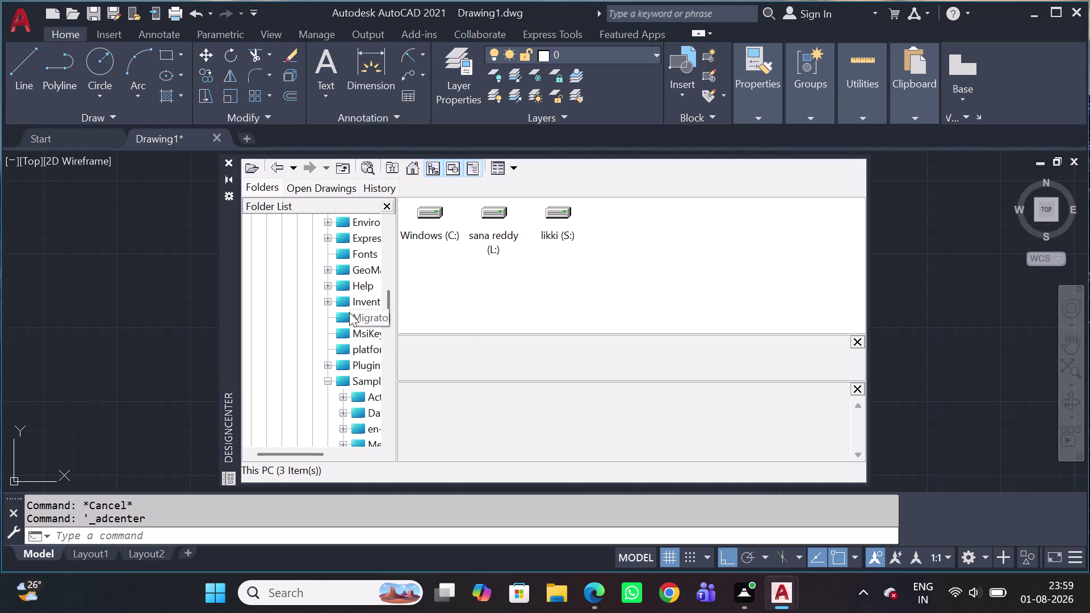
scroll(down, 3)
scroll(down, 3)
scroll(down, 3)
scroll(down, 3)
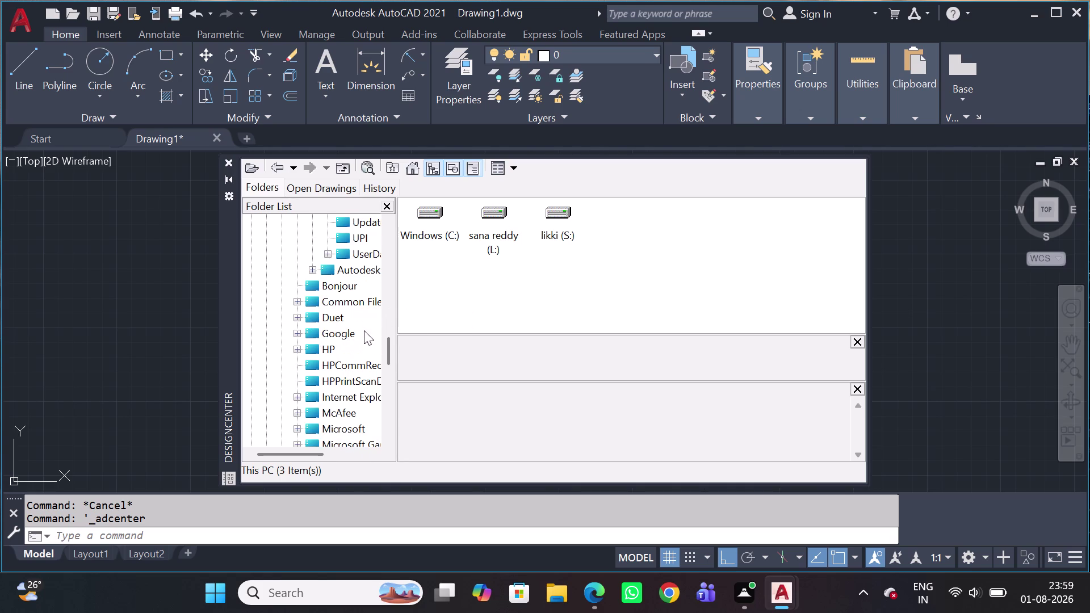
scroll(down, 3)
scroll(down, 3)
scroll(down, 3)
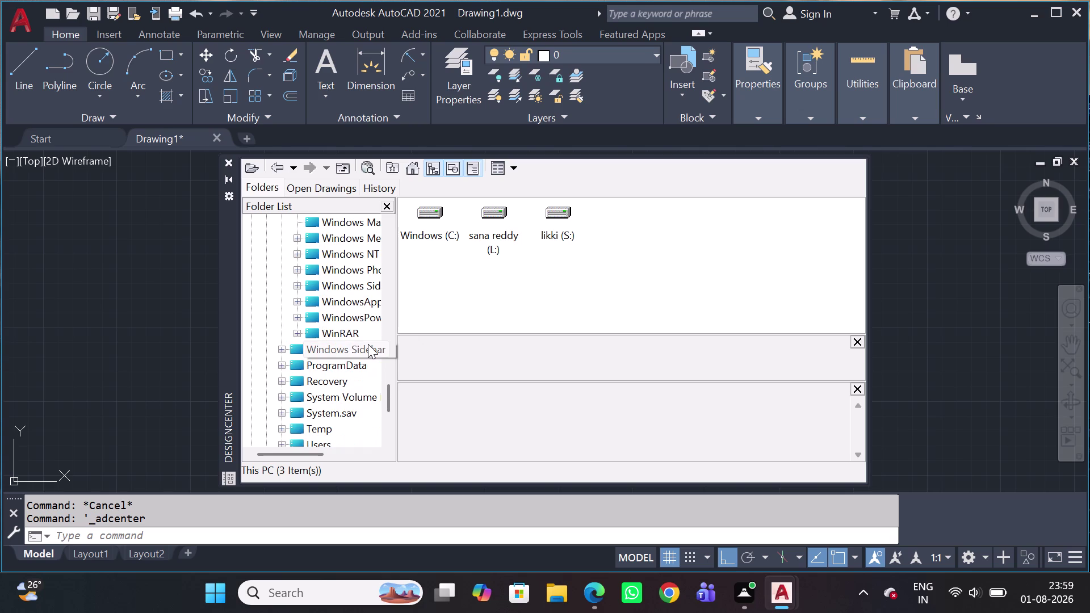
scroll(down, 3)
scroll(up, 3)
scroll(up, 3)
scroll(up, 3)
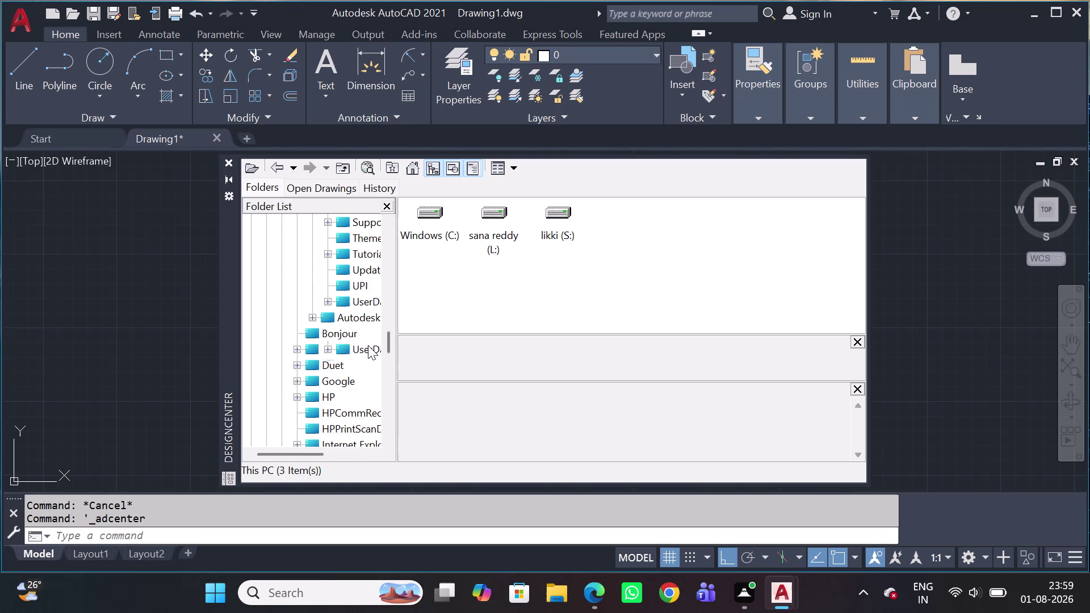
scroll(up, 3)
scroll(up, 3)
scroll(up, 3)
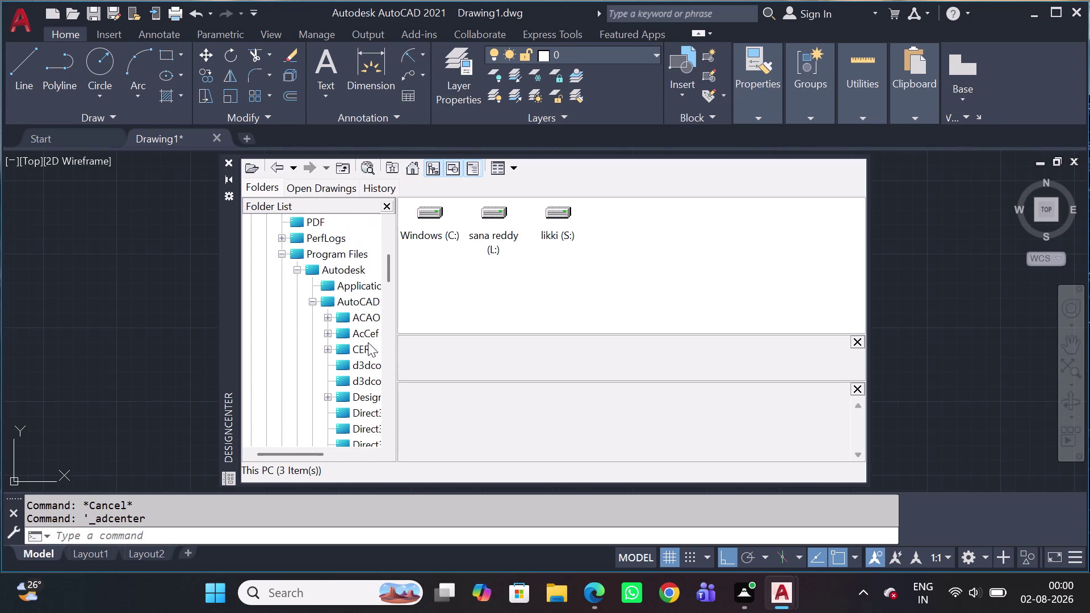
scroll(up, 3)
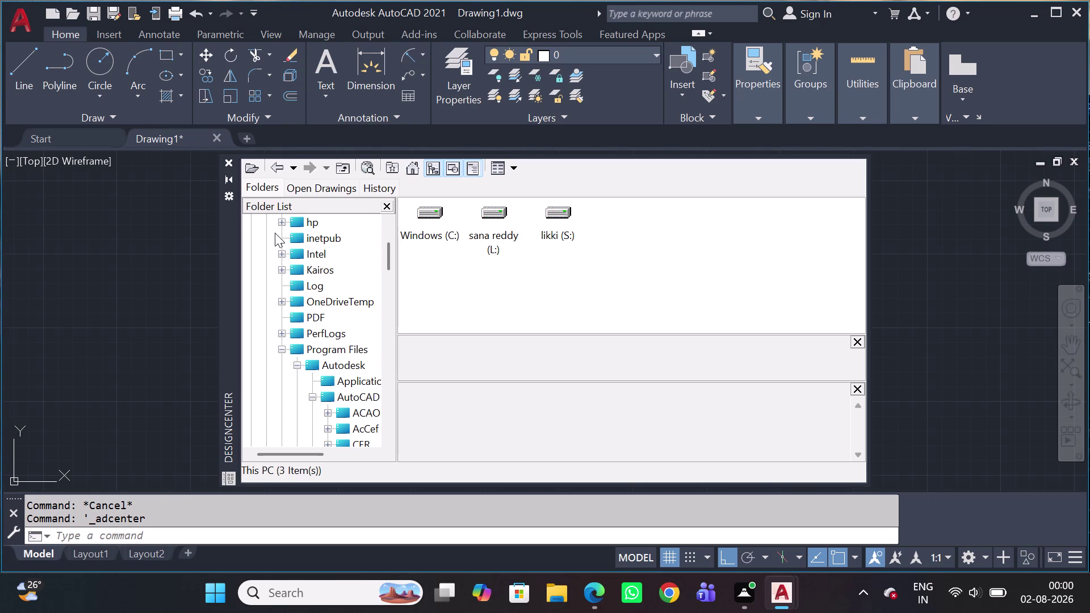
scroll(up, 3)
scroll(up, 3)
scroll(down, 3)
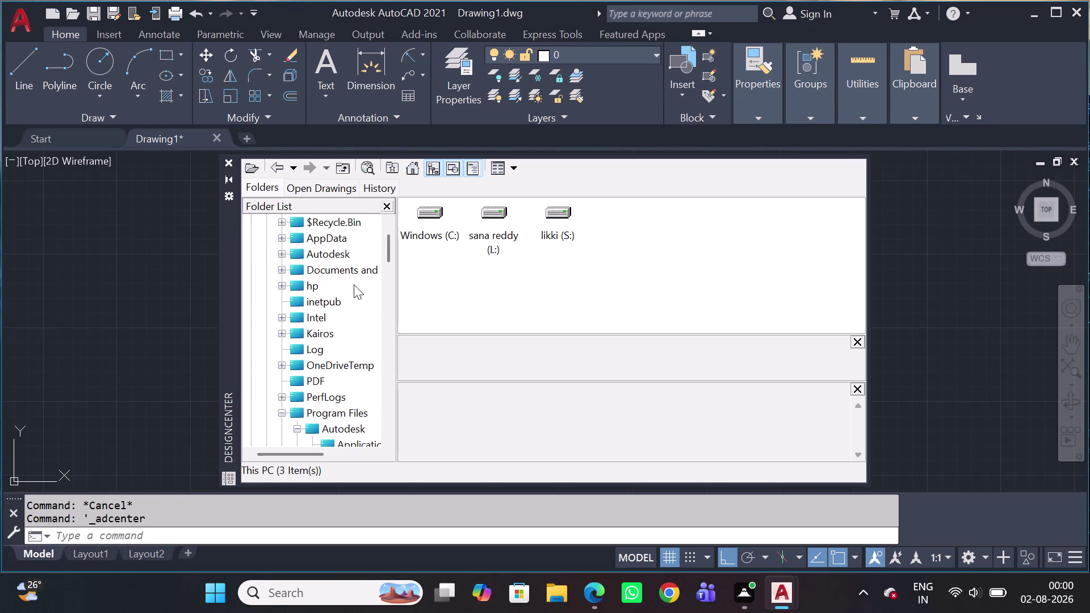
scroll(down, 3)
scroll(down, 3)
scroll(down, 3)
scroll(down, 3)
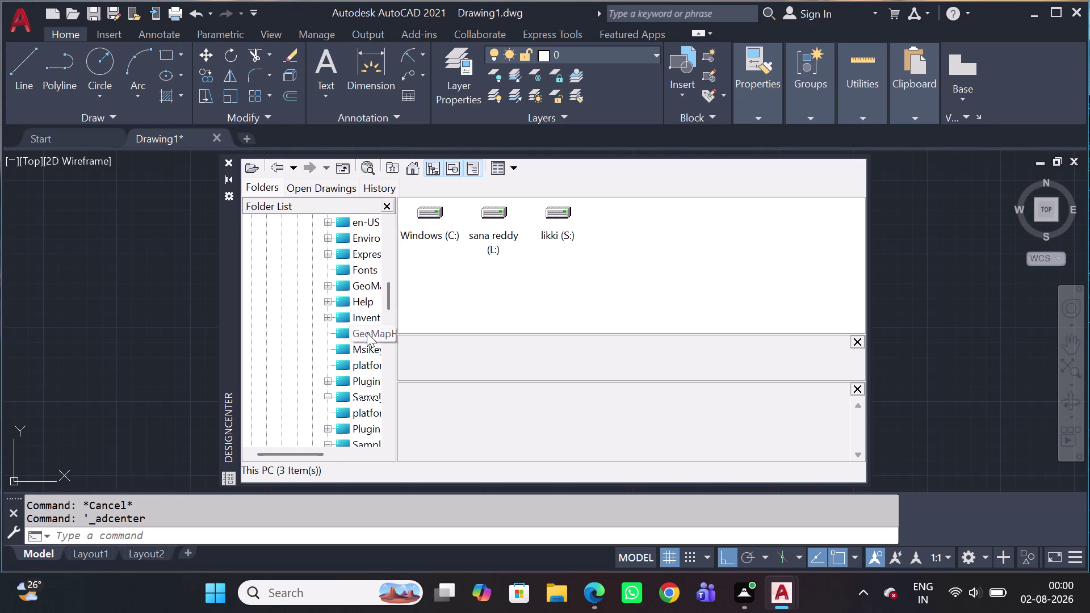
scroll(down, 3)
scroll(down, 3)
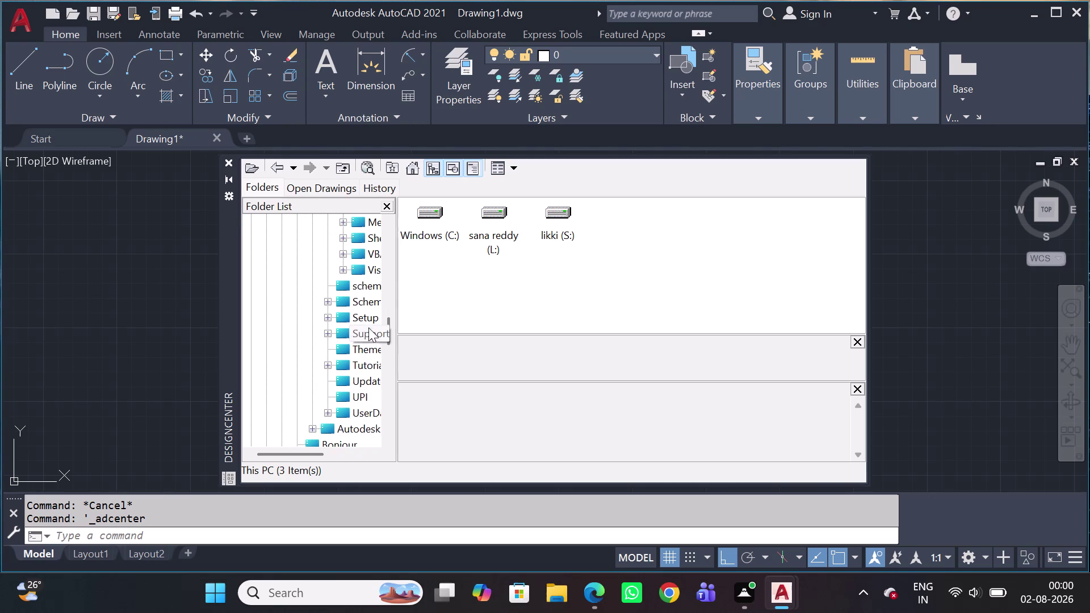
scroll(up, 3)
scroll(up, 3)
scroll(up, 3)
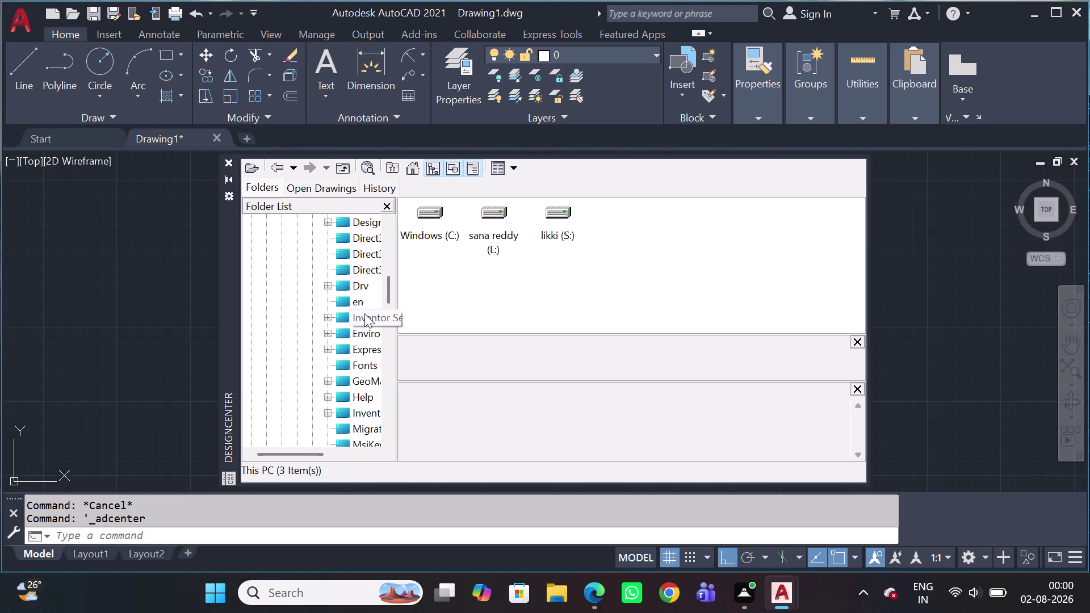
scroll(up, 3)
scroll(up, 3)
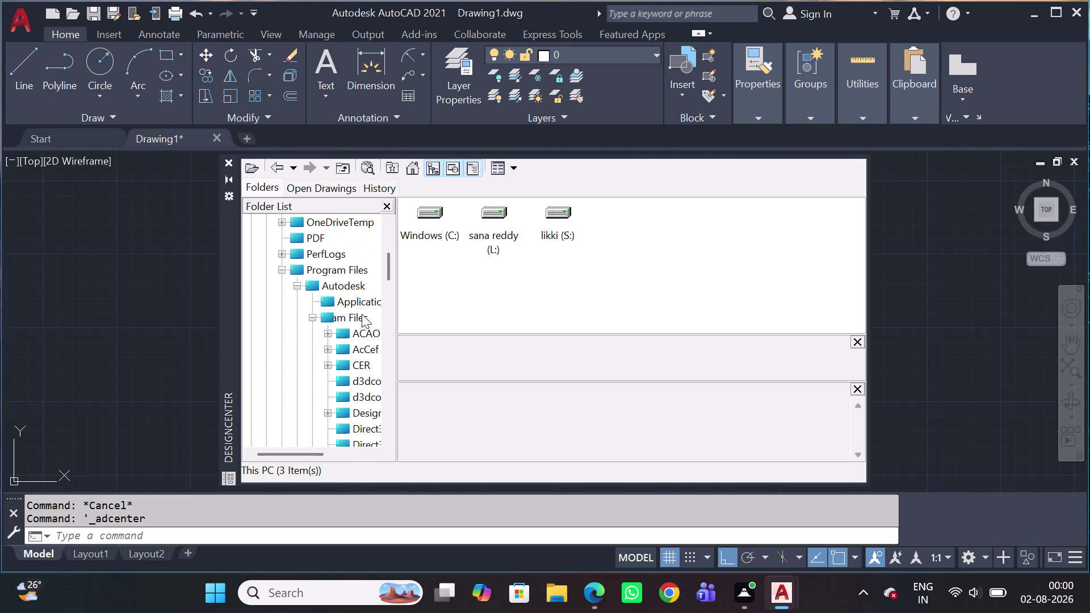
click(342, 333)
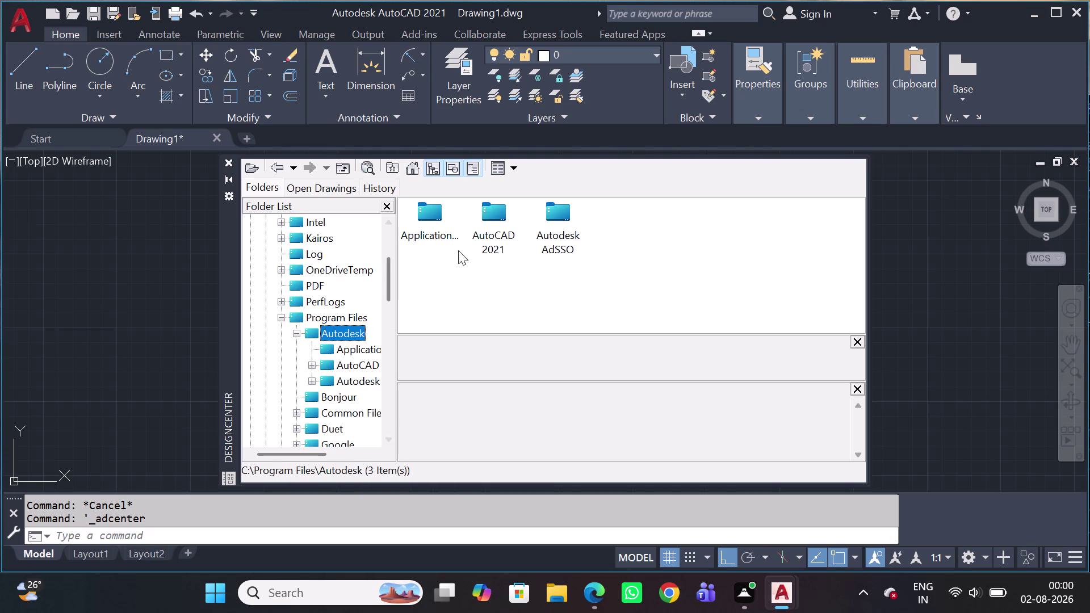
Open the AutoCAD 2021 and en-US folders, expand en-US in the tree, and hide the tree pane.
double_click(495, 228)
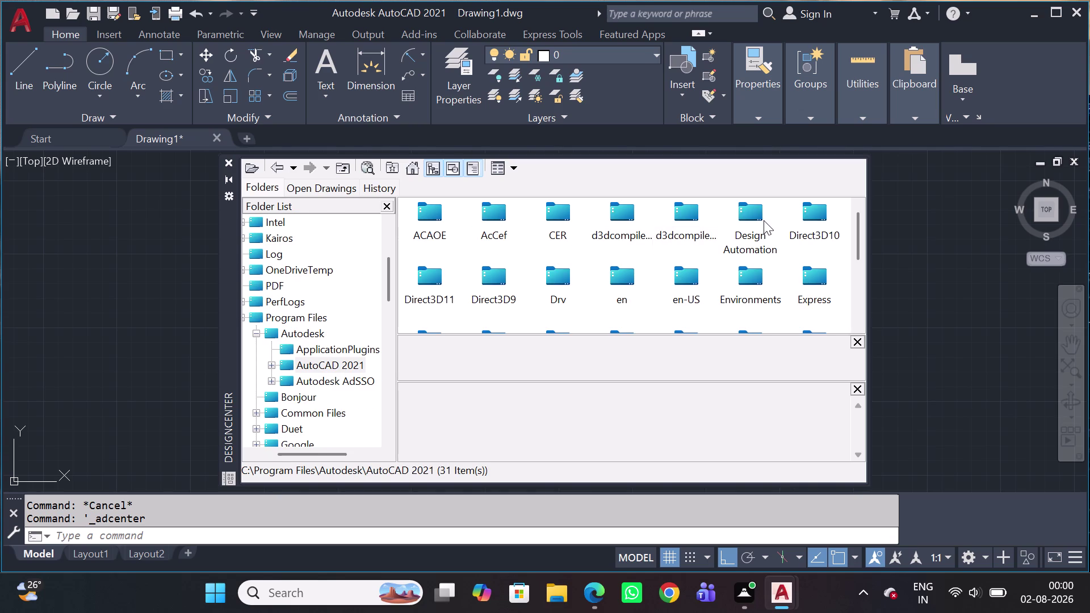
scroll(down, 3)
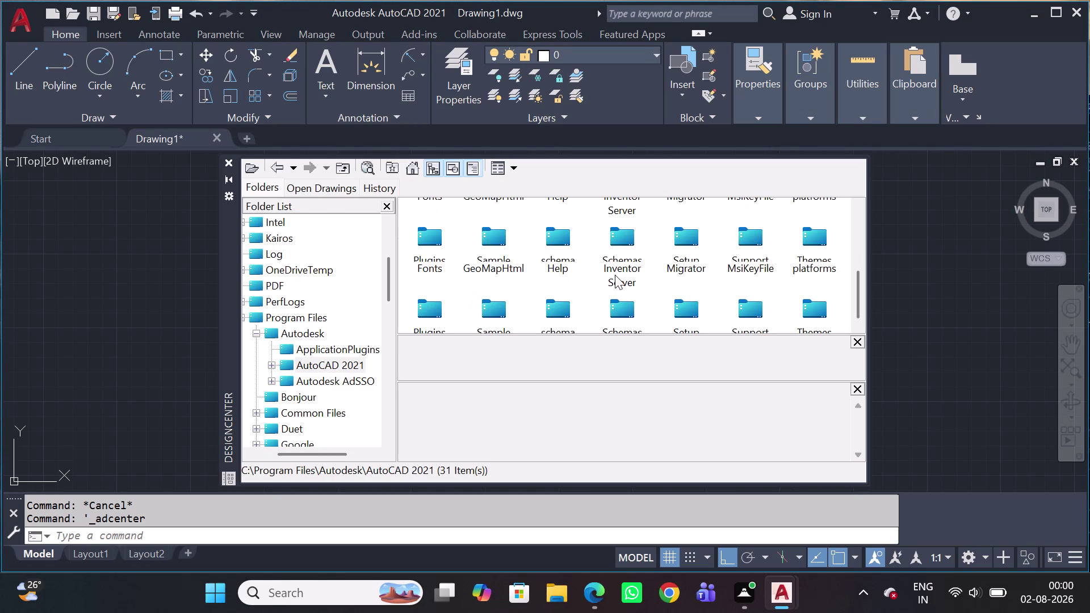
scroll(up, 3)
scroll(up, 3)
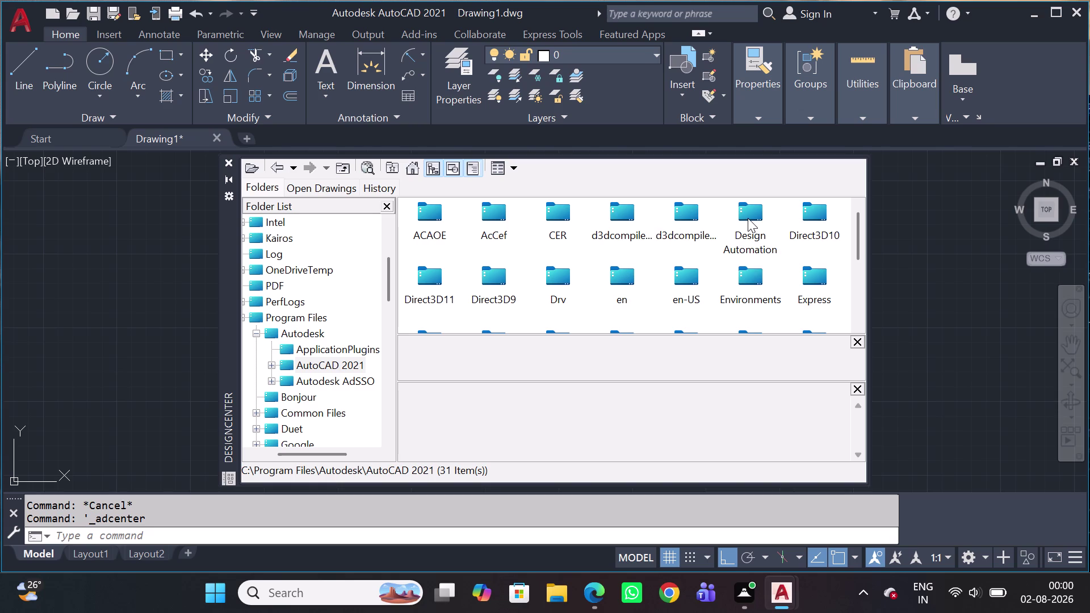
double_click(685, 289)
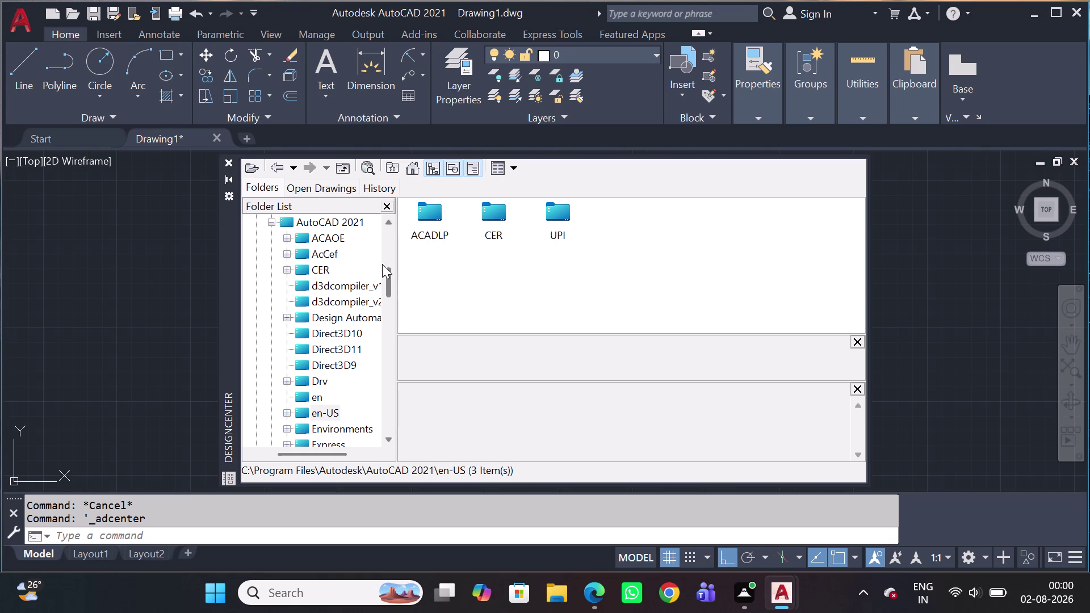
scroll(down, 3)
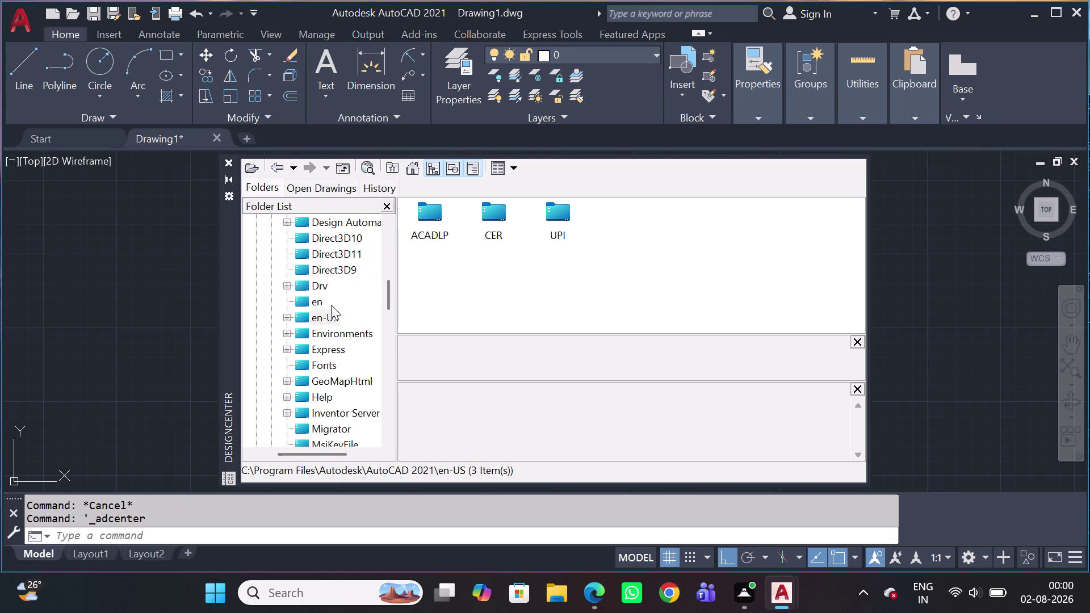
double_click(324, 317)
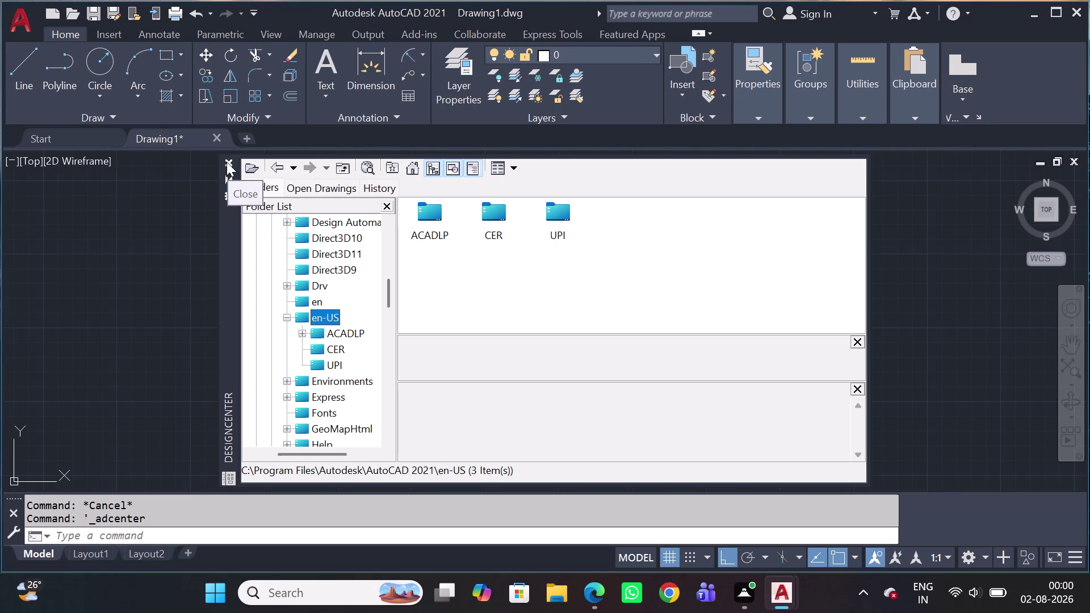
click(386, 204)
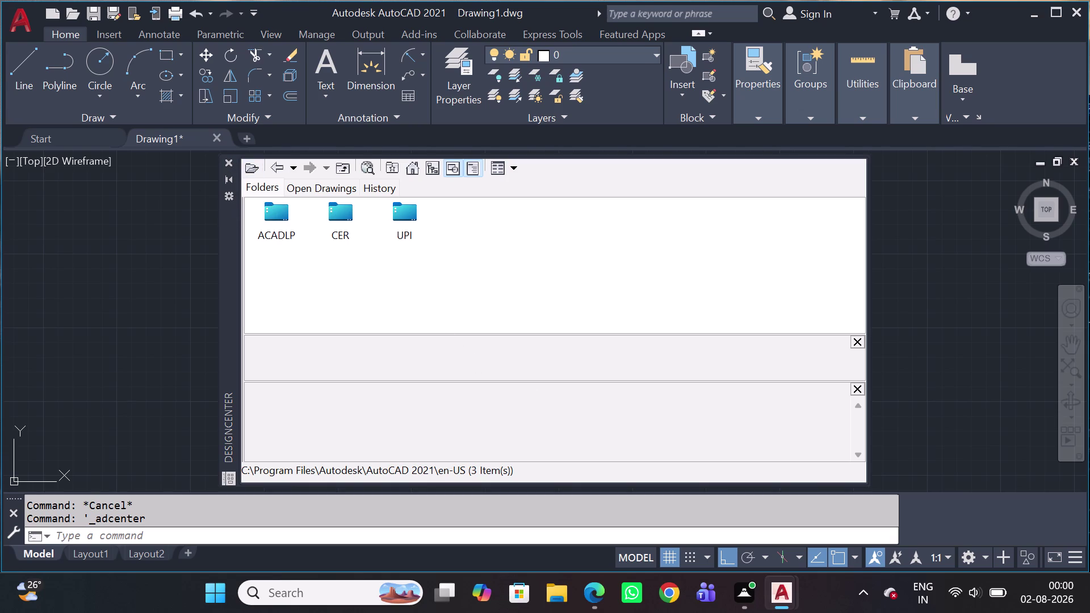
Close DesignCenter and bring up the Tool Palettes with Ctrl+3.
click(230, 166)
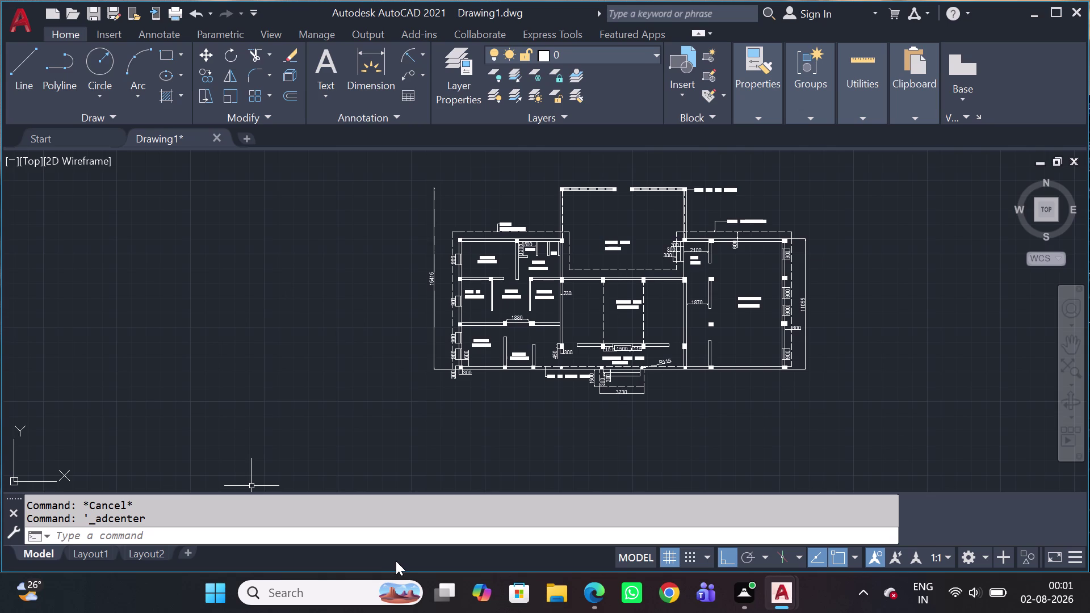
key(ctrl+3)
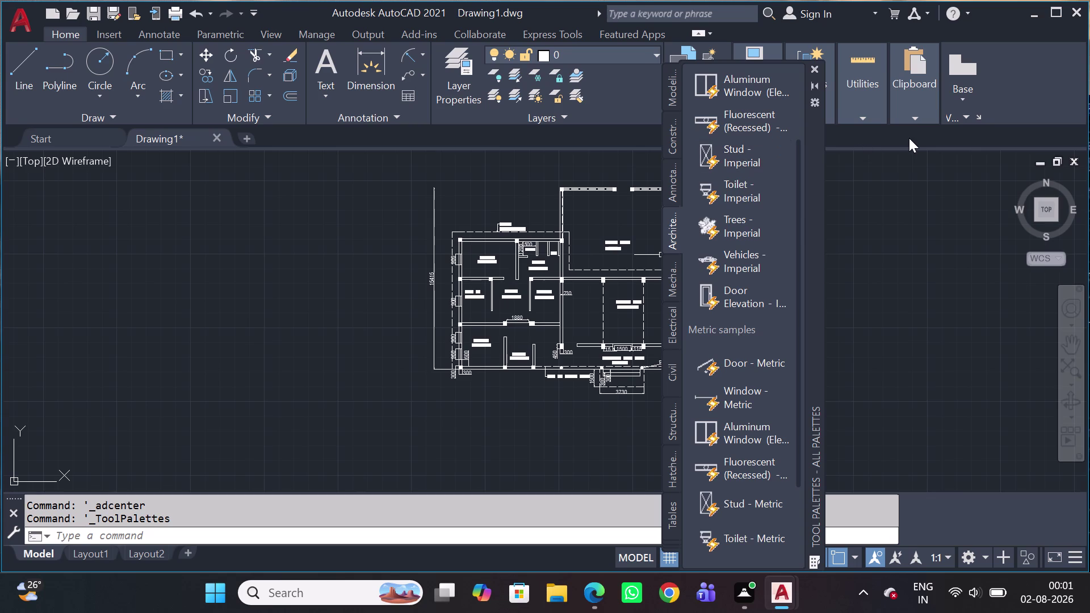
Insert the Door - Metric palette sample into the drawing, zoom in, and hide the tool palettes.
click(726, 371)
click(746, 363)
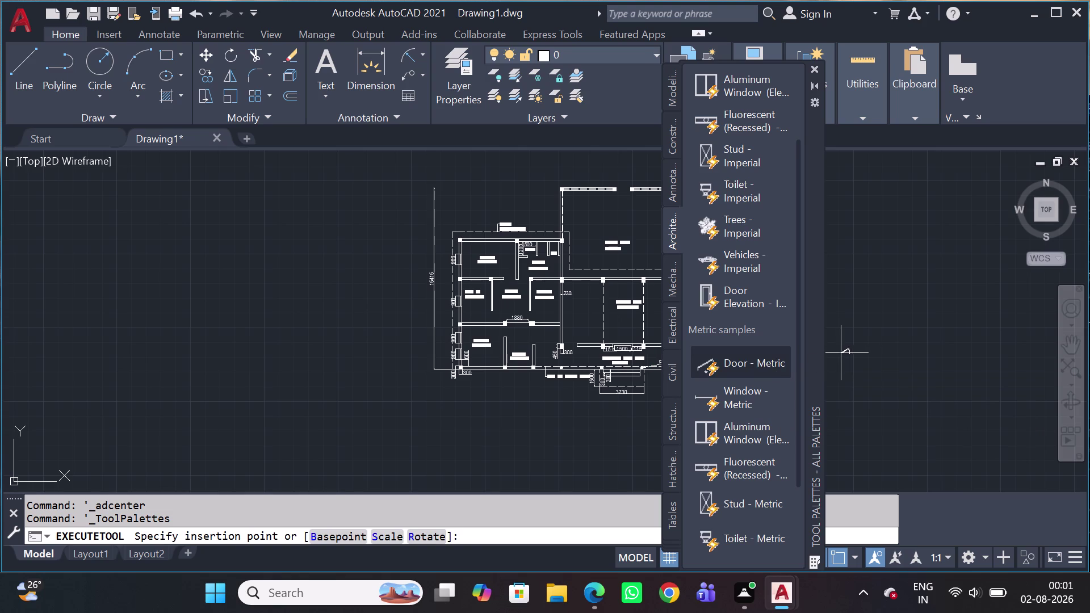
scroll(down, 3)
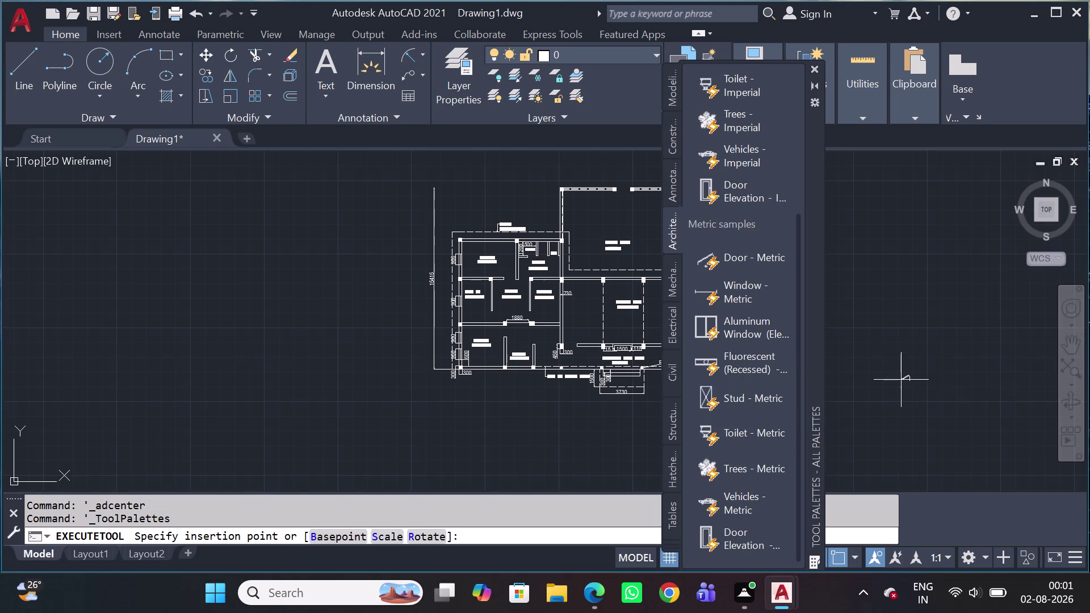
click(900, 383)
scroll(up, 3)
scroll(up, 3)
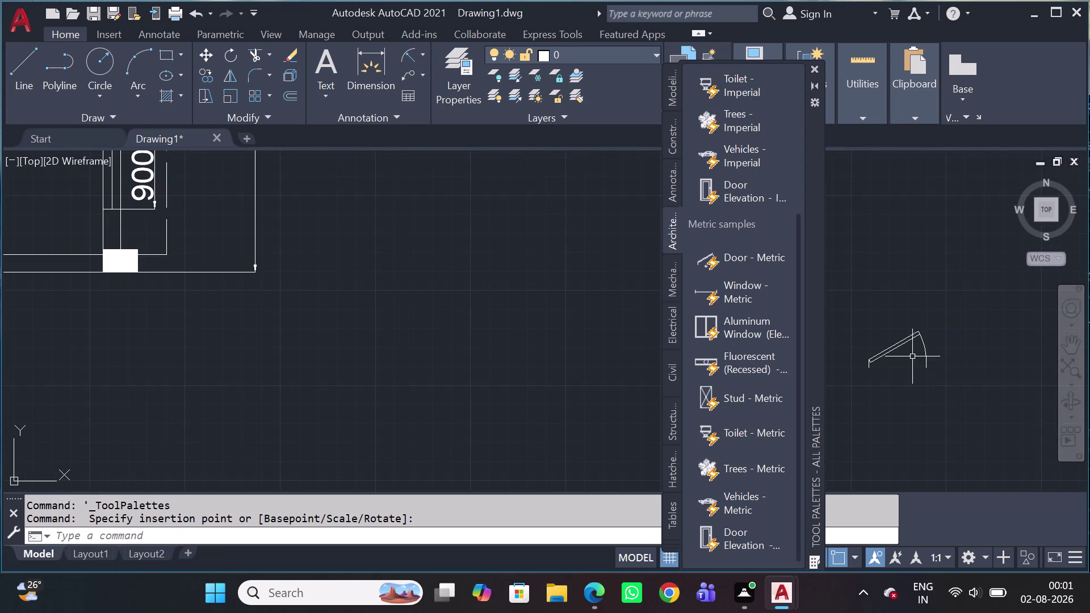
scroll(up, 3)
scroll(down, 3)
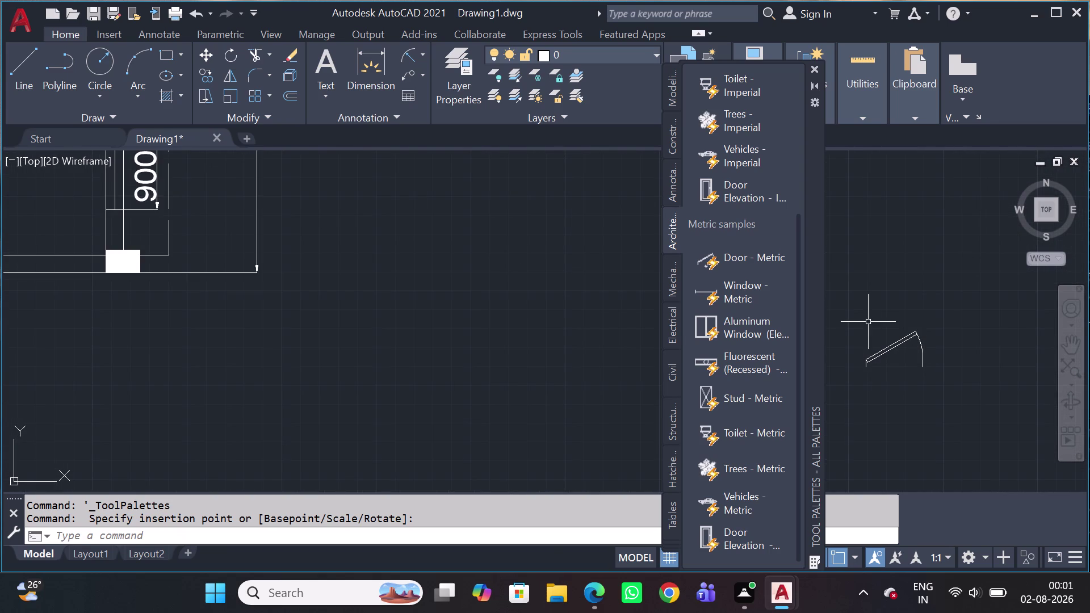
click(816, 73)
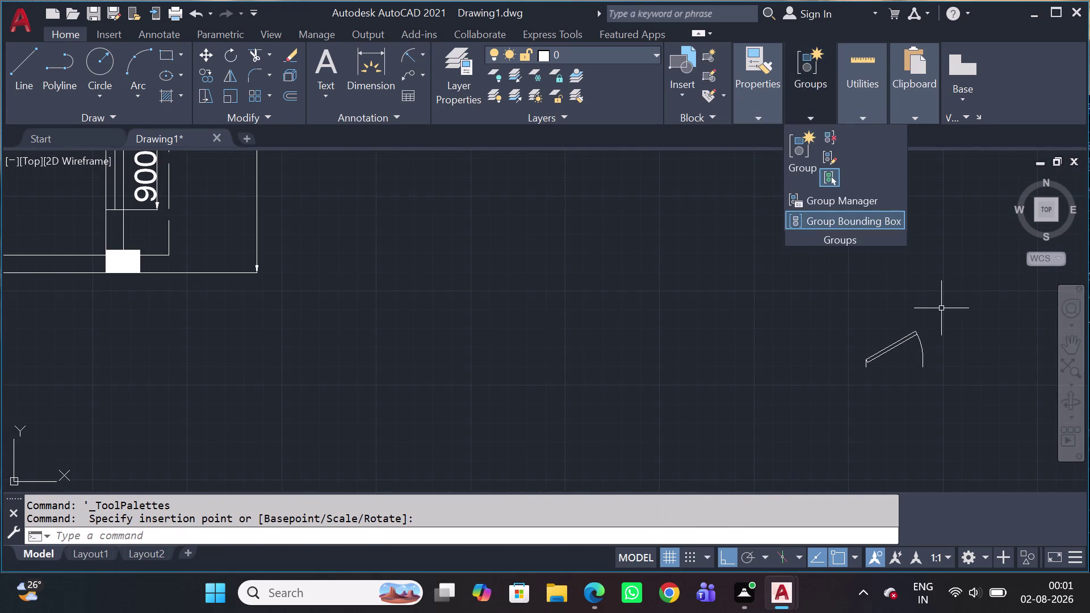
Begin mirroring the sample door symbol about a line through its hinge, then cancel.
click(944, 317)
click(856, 362)
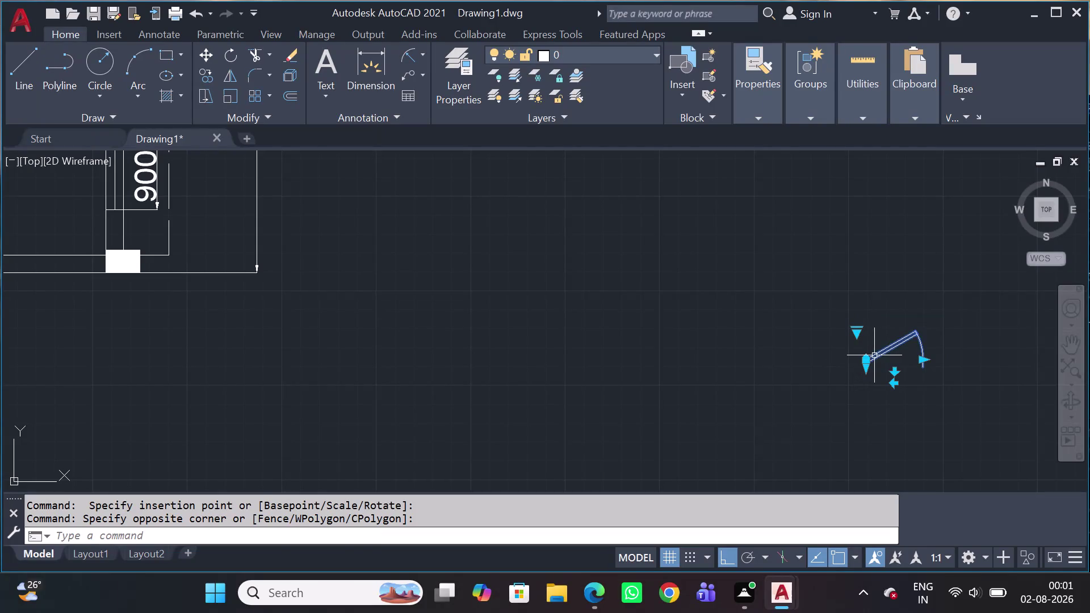
key(m)
key(i)
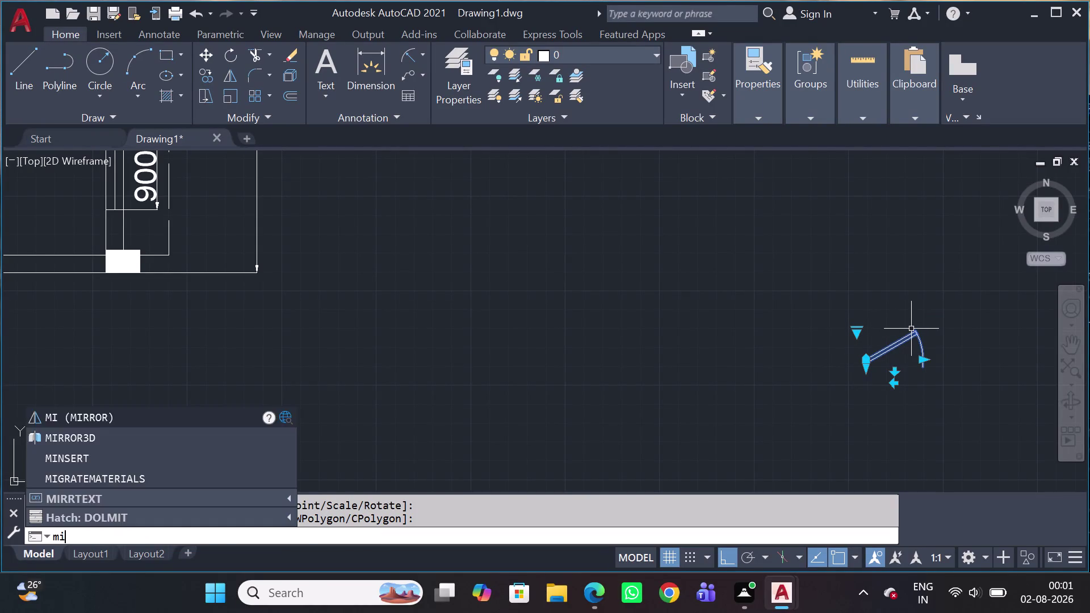
key(space)
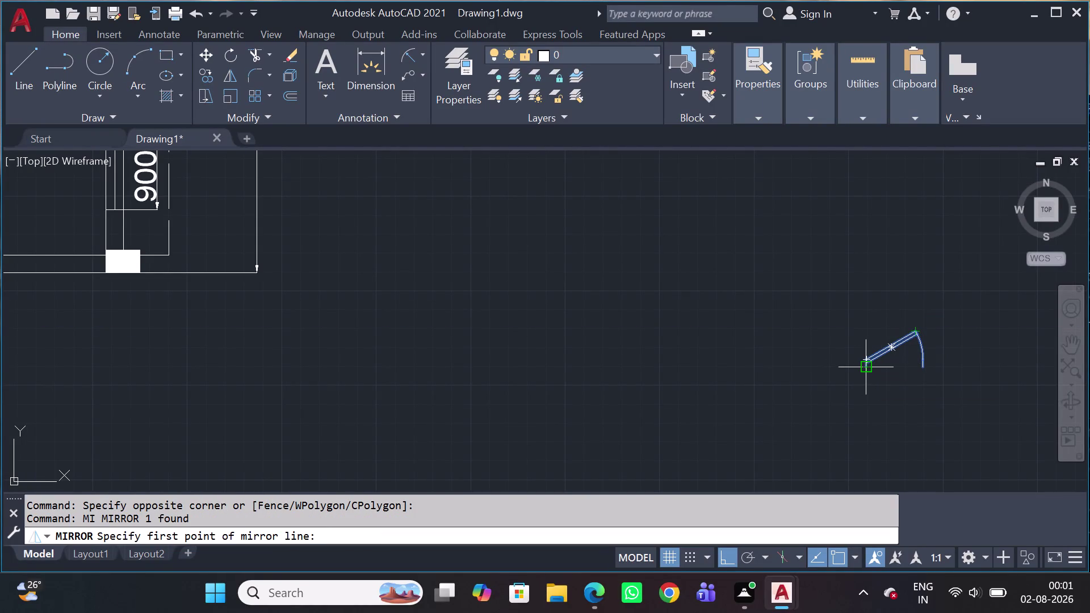
click(860, 372)
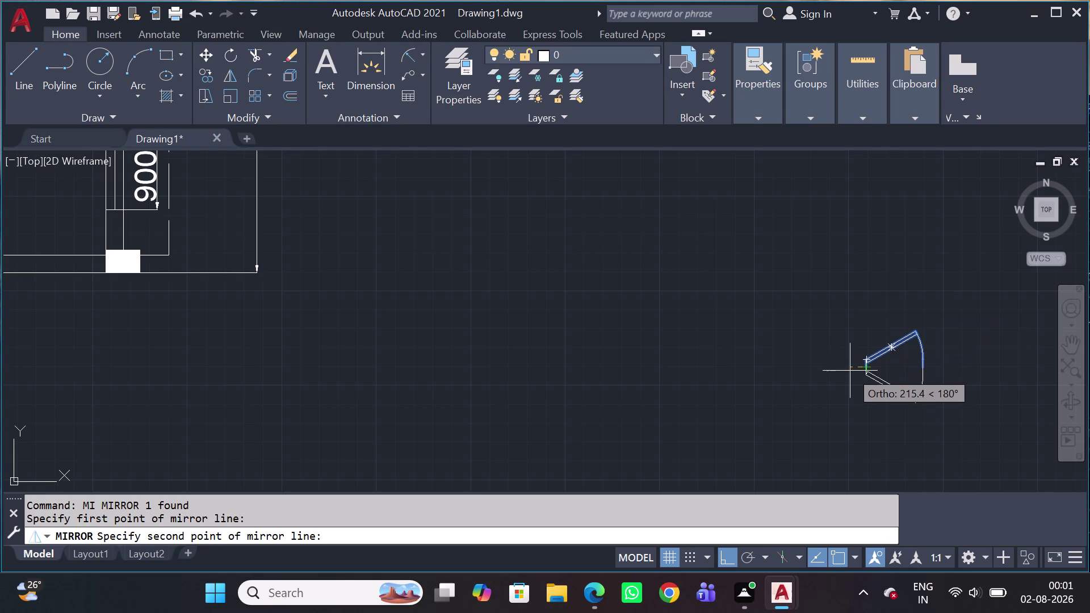
click(854, 396)
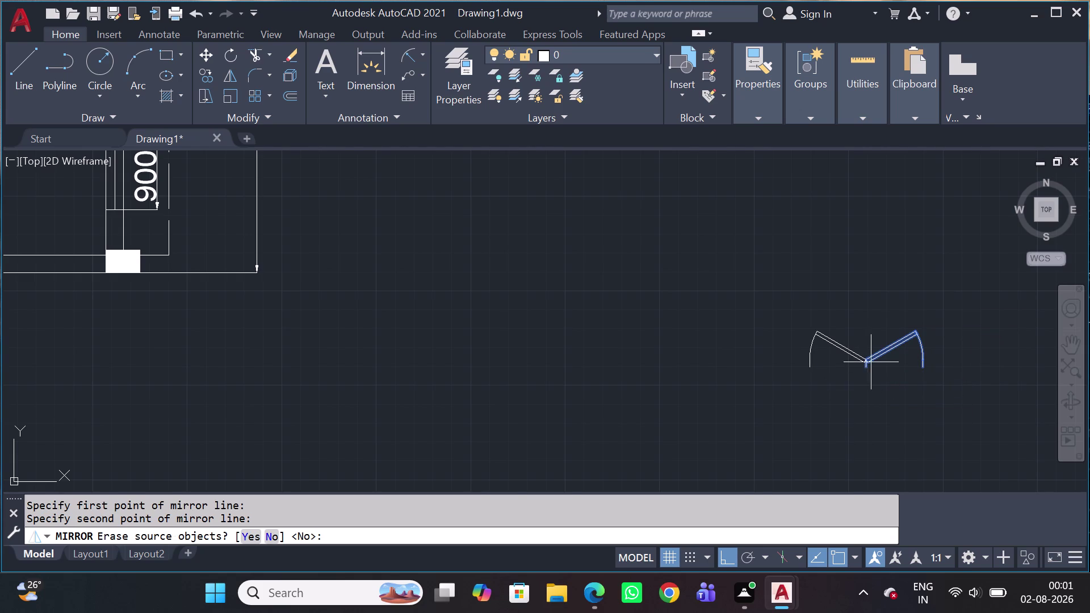
key(Escape)
Reselect the door symbol and try a grip edit, then cancel it.
click(880, 346)
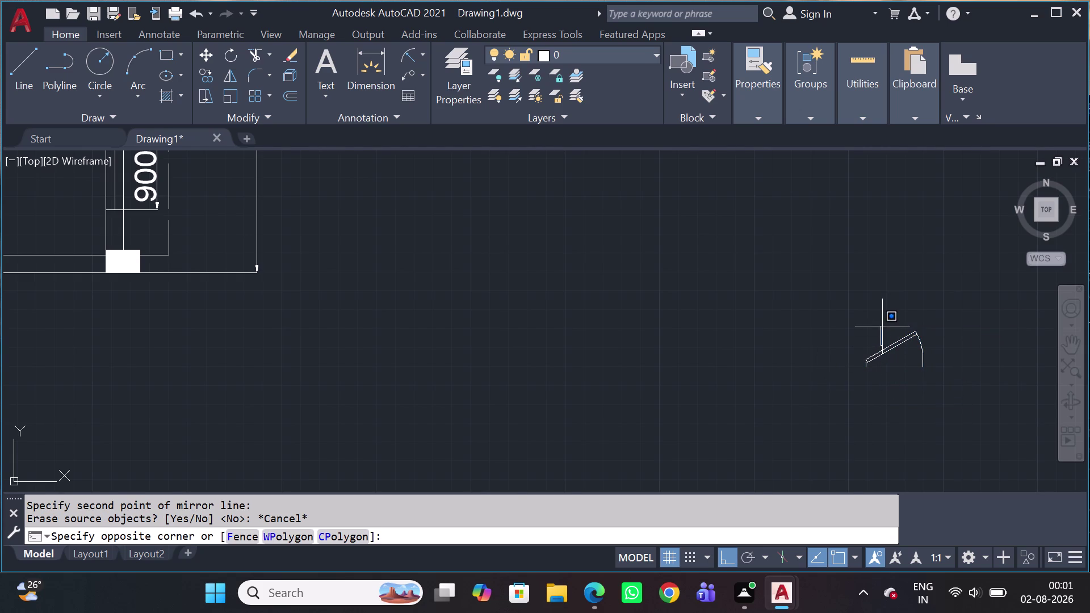
click(882, 321)
drag(903, 373, 901, 364)
click(889, 330)
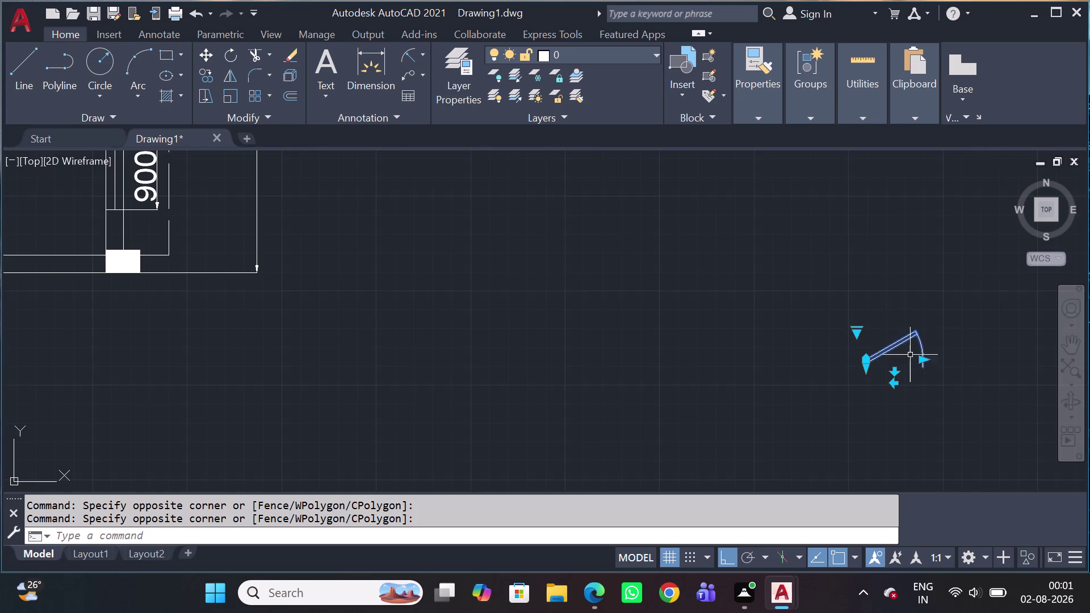
scroll(up, 3)
click(929, 349)
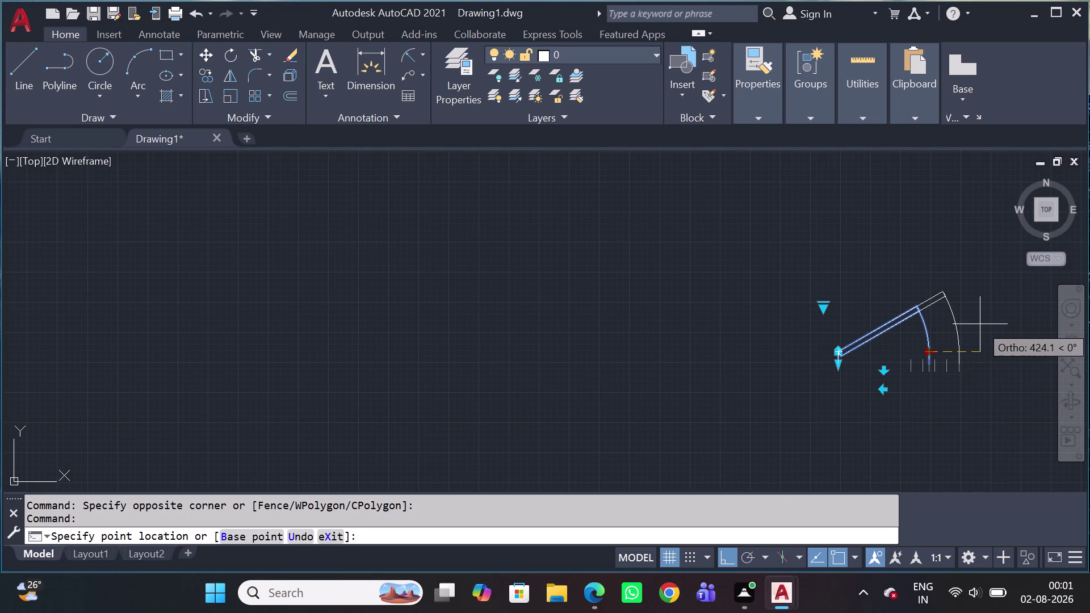
key(Escape)
key(Escape)
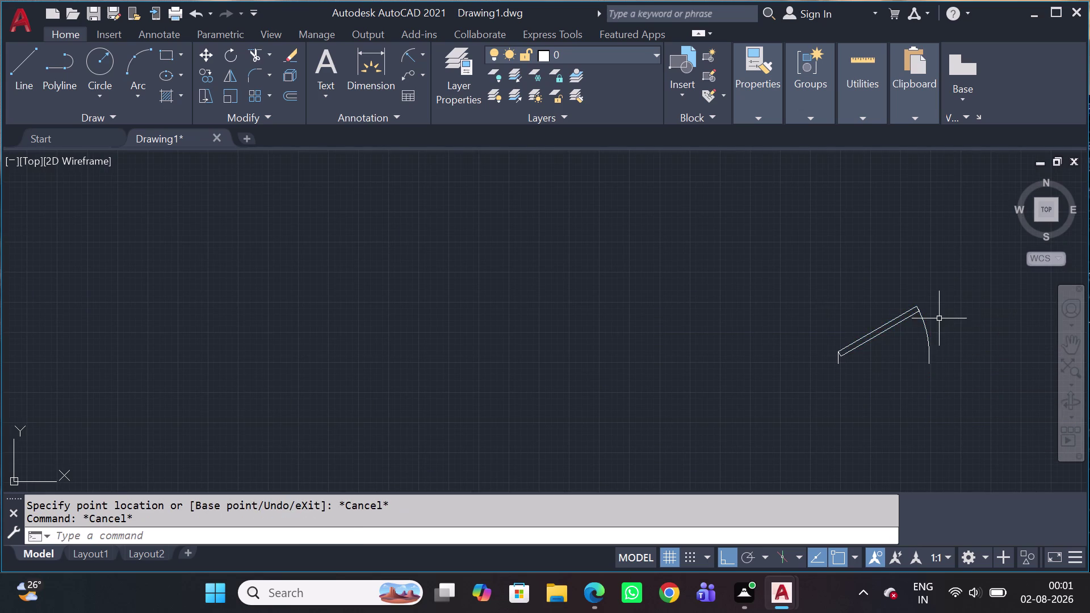
scroll(down, 3)
Erase the sample door symbol and bring the tool palettes back.
click(955, 327)
click(853, 381)
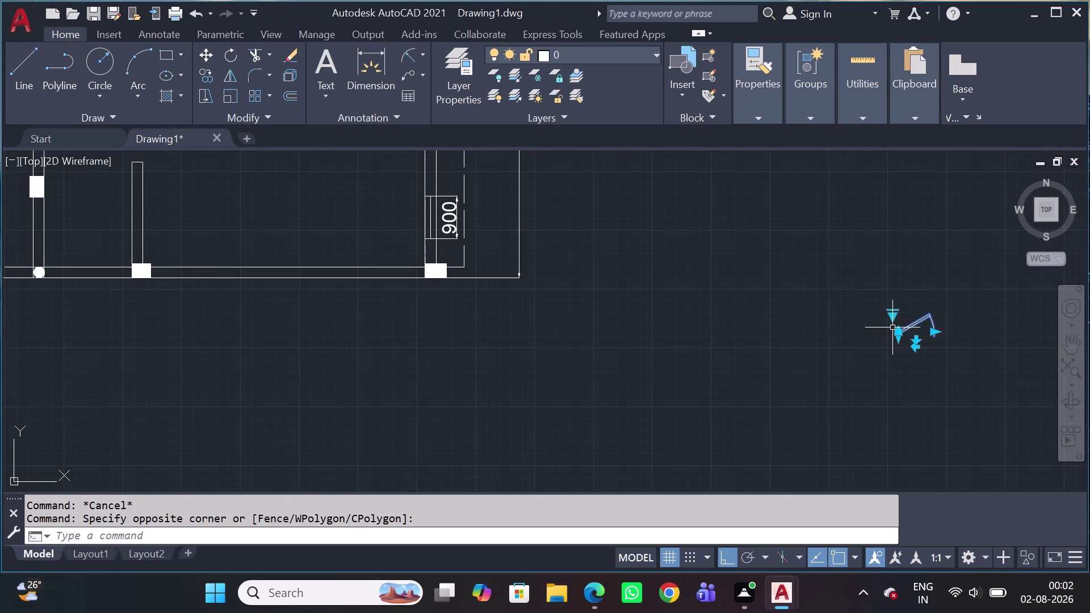
key(Delete)
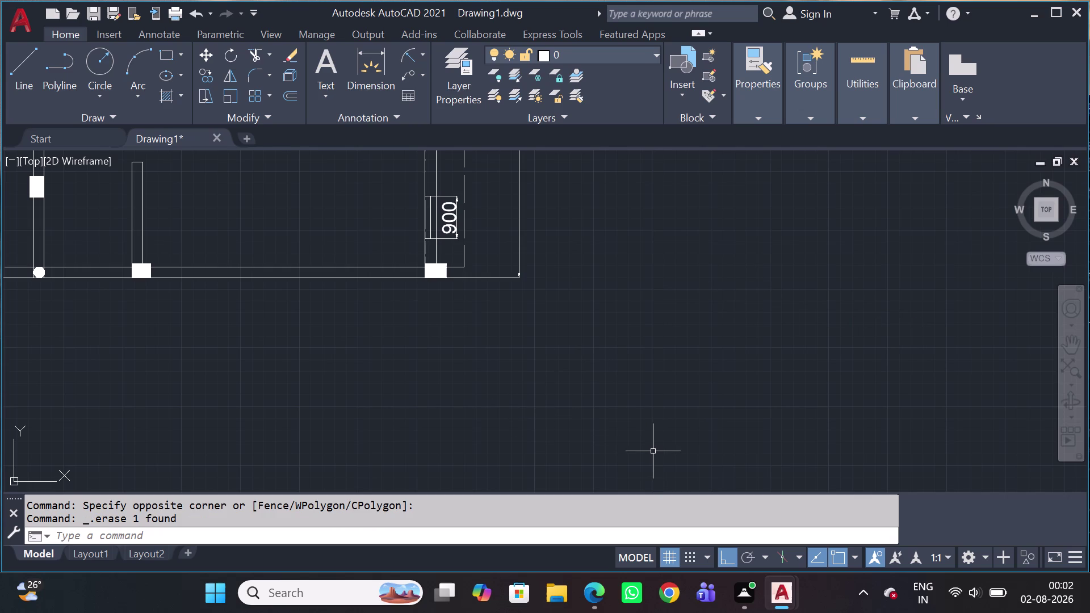
key(ctrl+3)
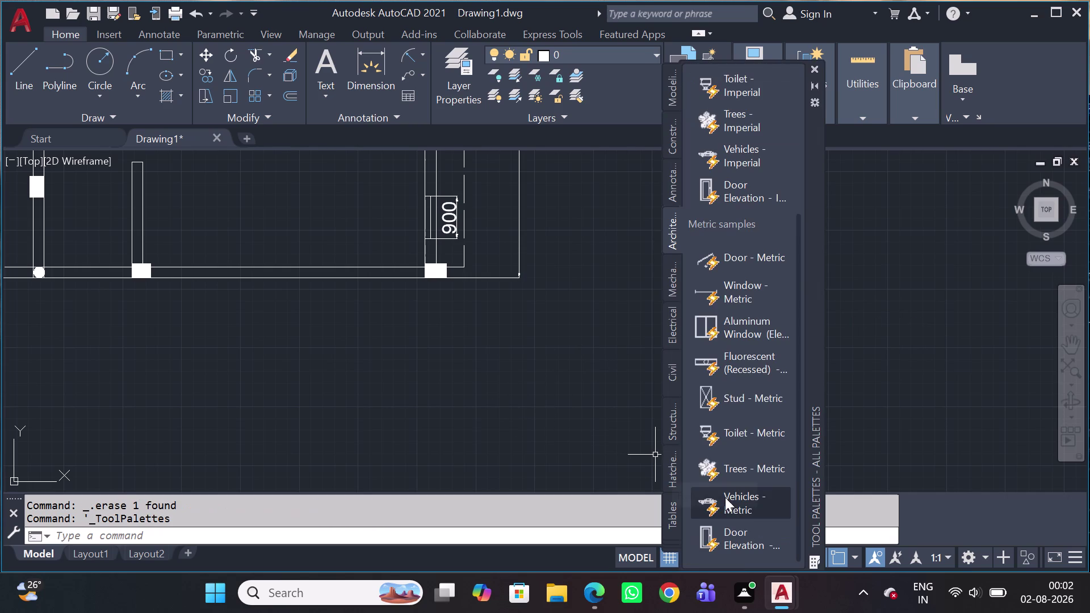
Close the tool palettes and list Drawing1's blocks in DesignCenter, selecting Door - Metric.
key(Escape)
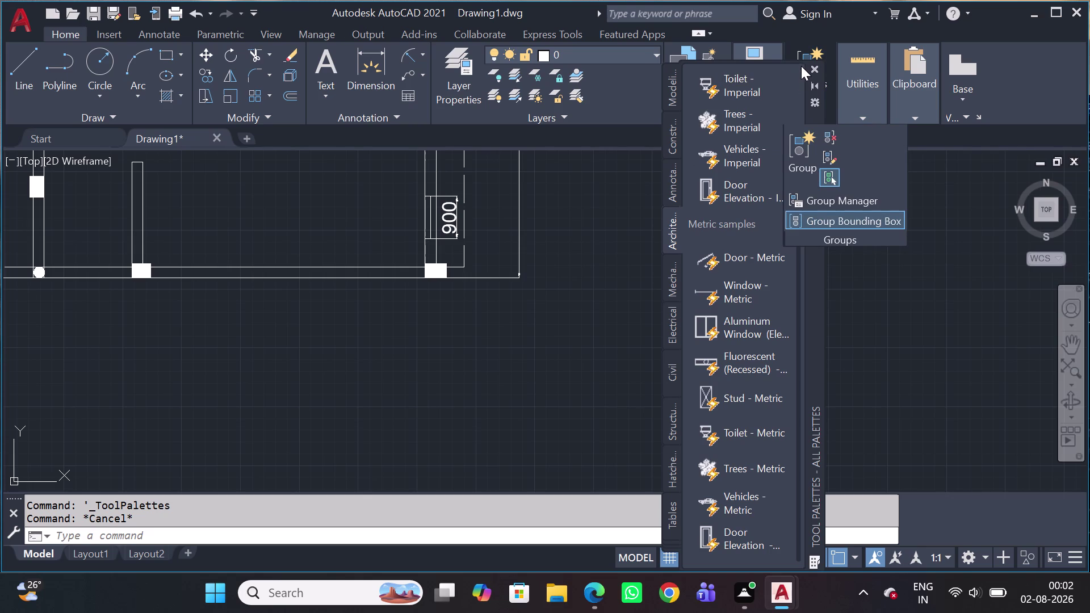
click(818, 73)
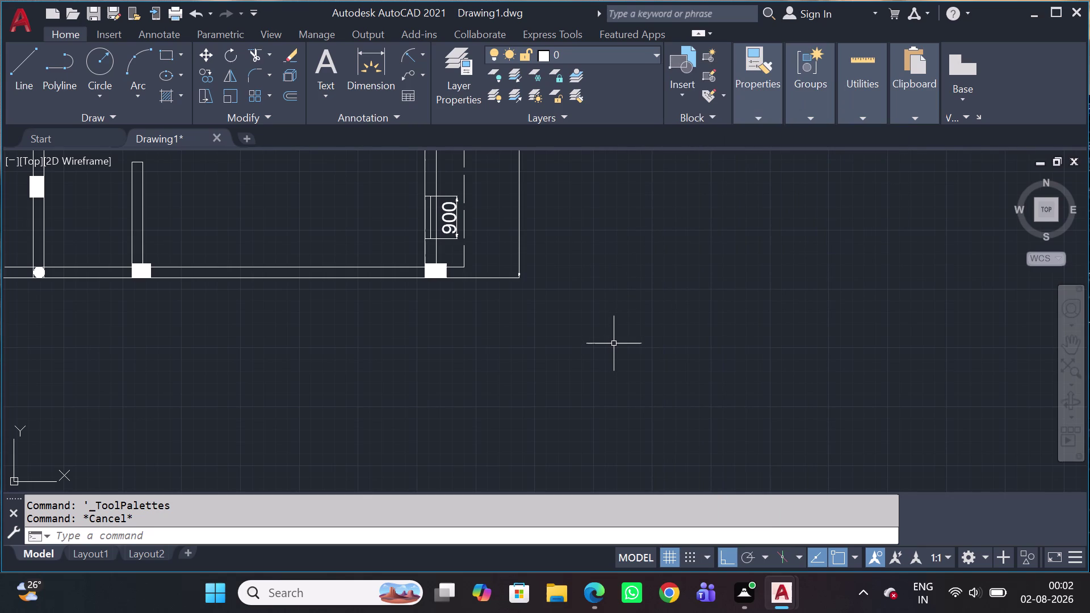
key(ctrl+2)
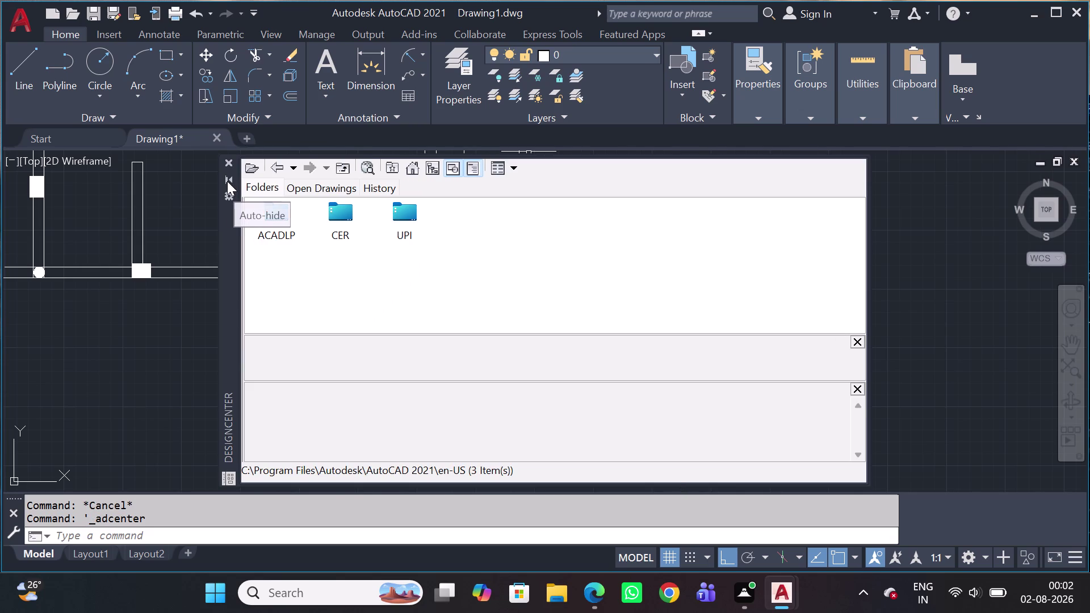
click(258, 181)
click(256, 185)
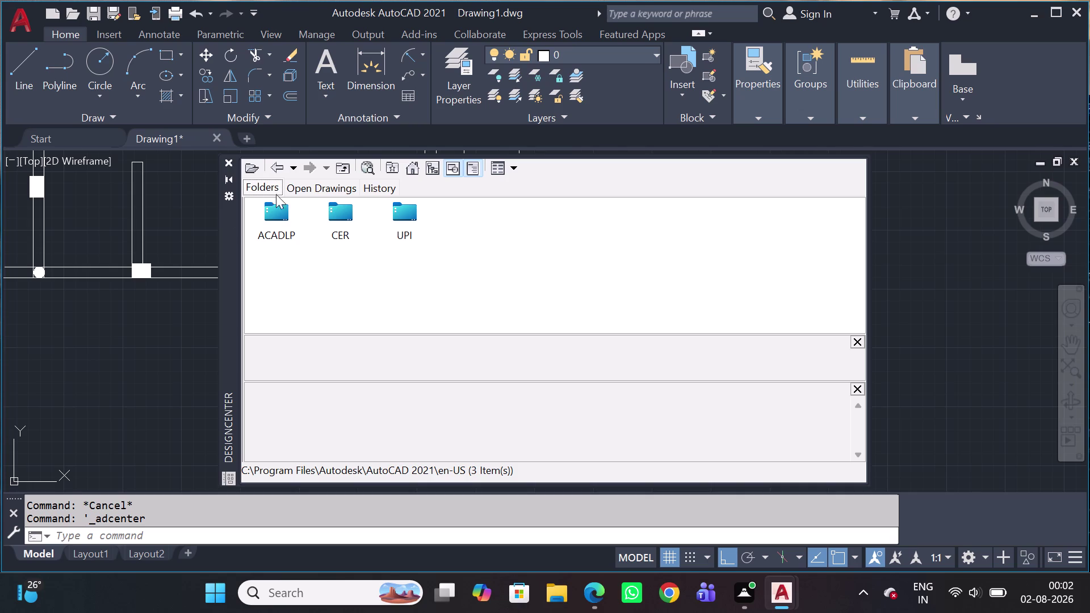
click(307, 189)
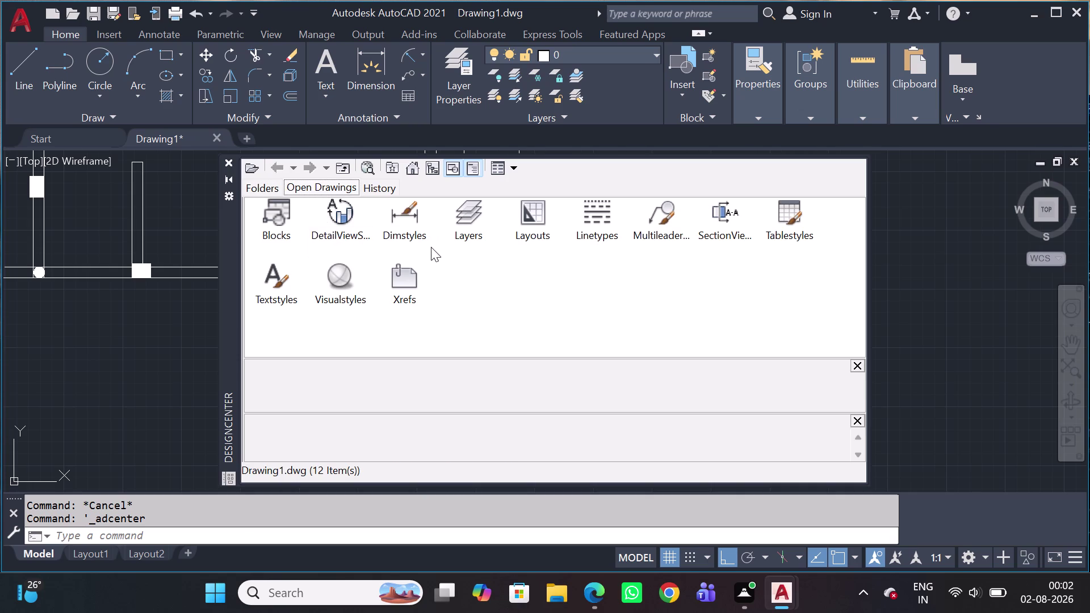
scroll(up, 3)
click(274, 220)
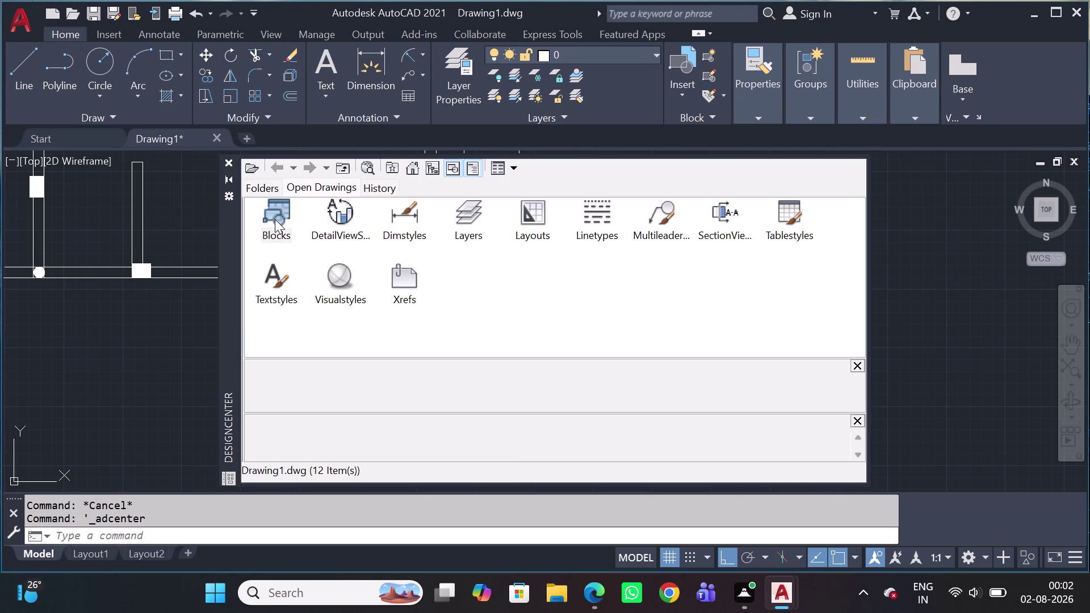
triple_click(275, 210)
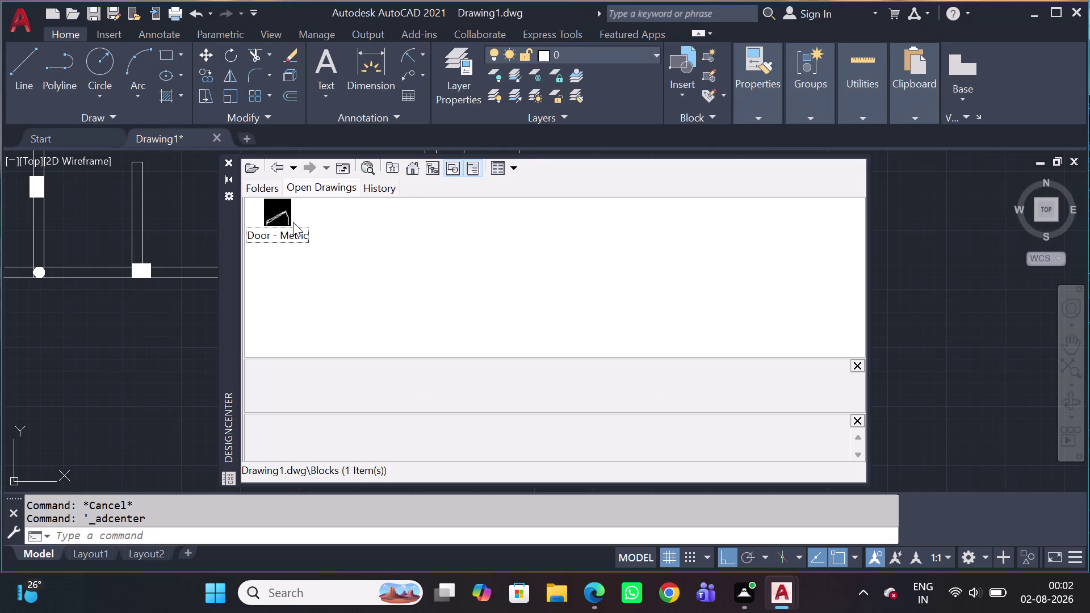
click(230, 161)
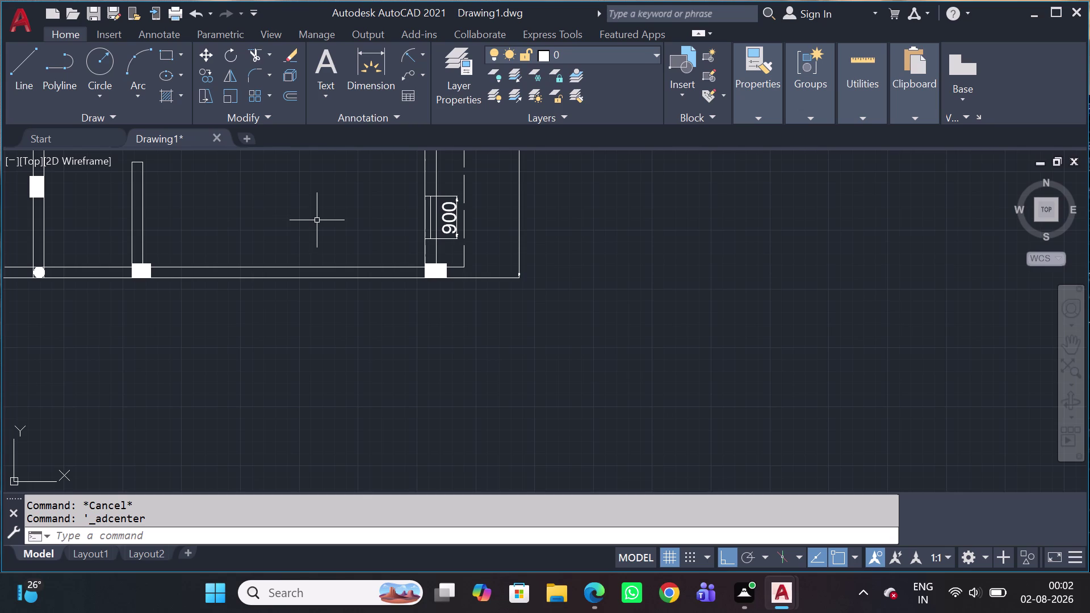
Reopen DesignCenter and close its description and preview panes.
key(ctrl+2)
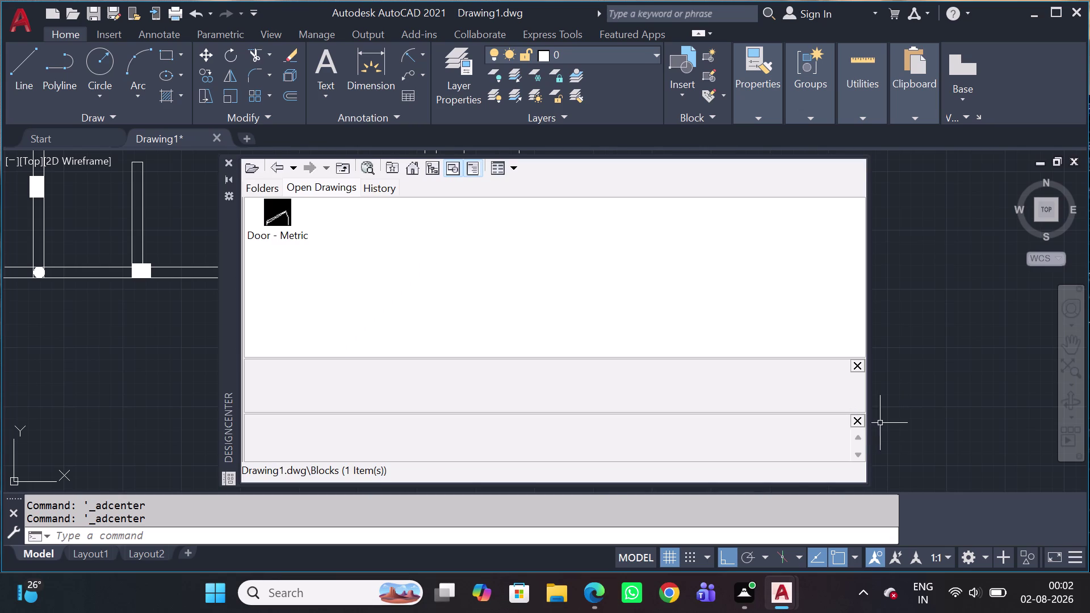
click(857, 431)
click(858, 420)
click(852, 407)
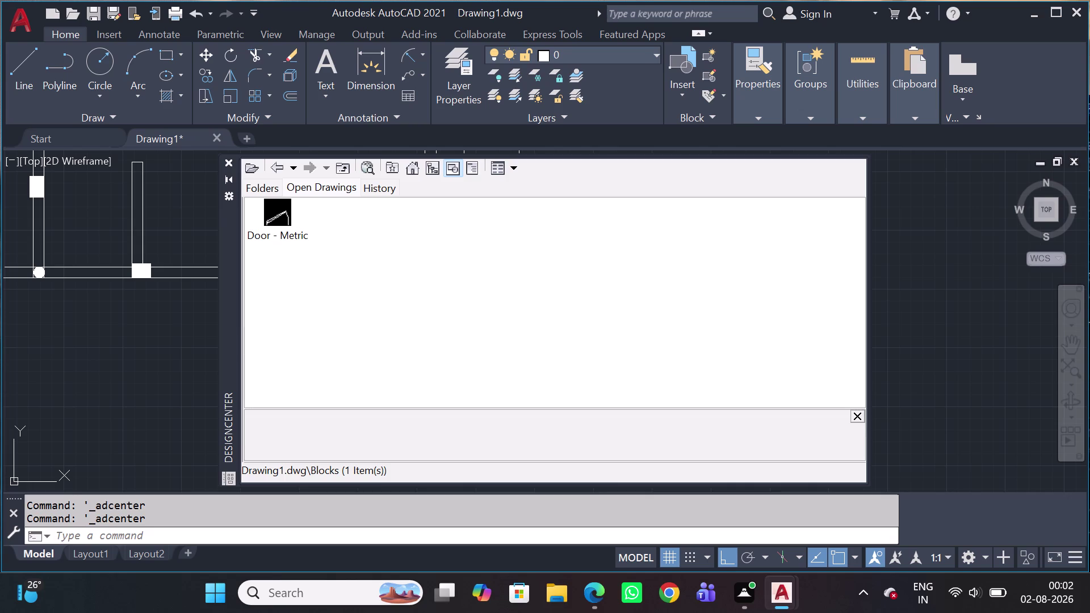
click(863, 415)
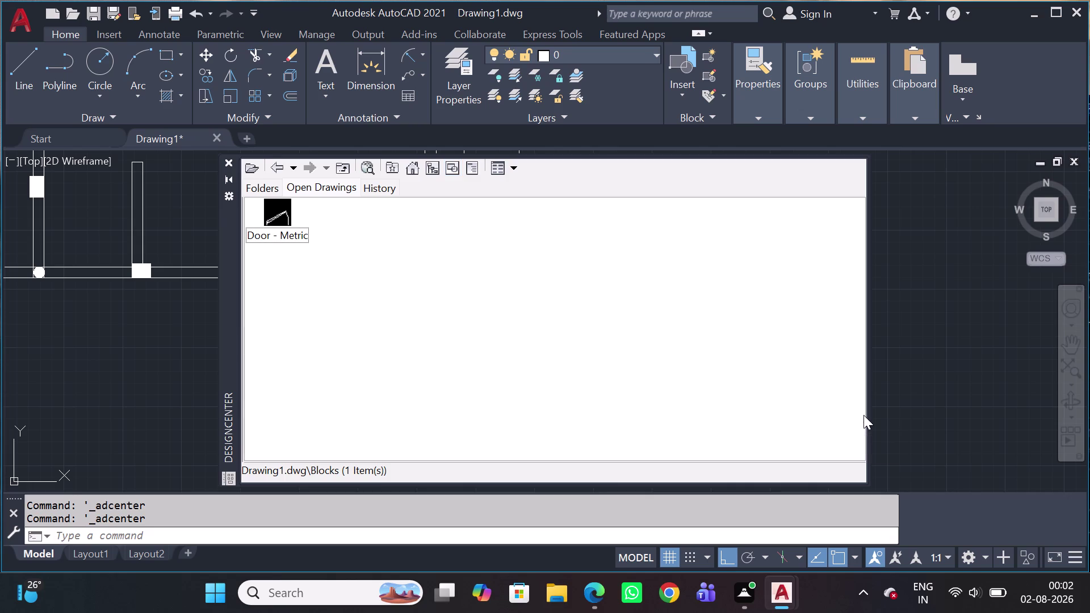
Switch DesignCenter back to the Folders view.
click(262, 191)
click(262, 189)
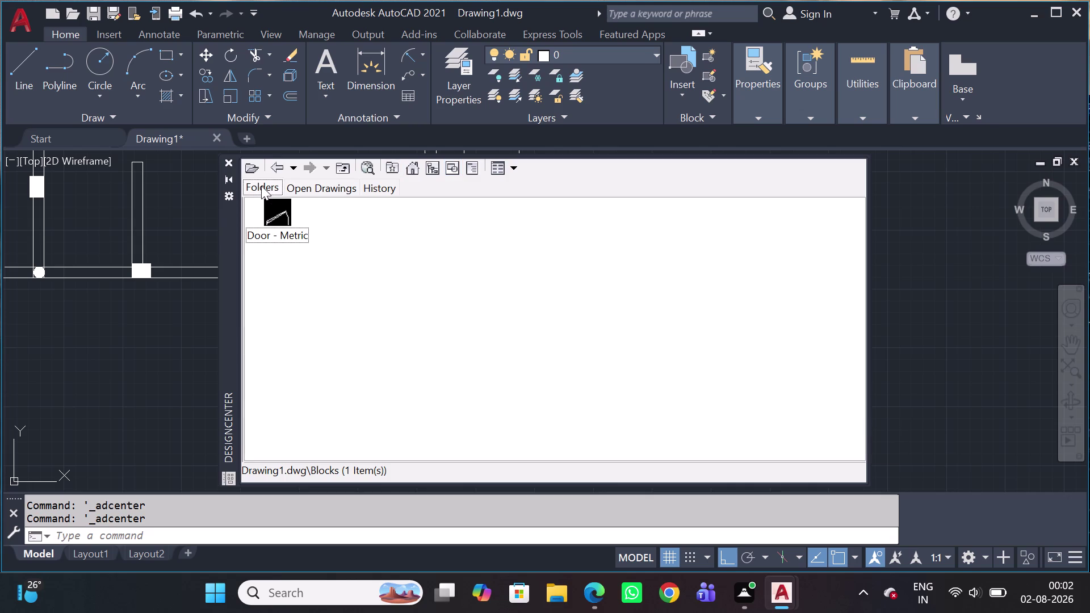
click(261, 186)
click(261, 183)
click(226, 179)
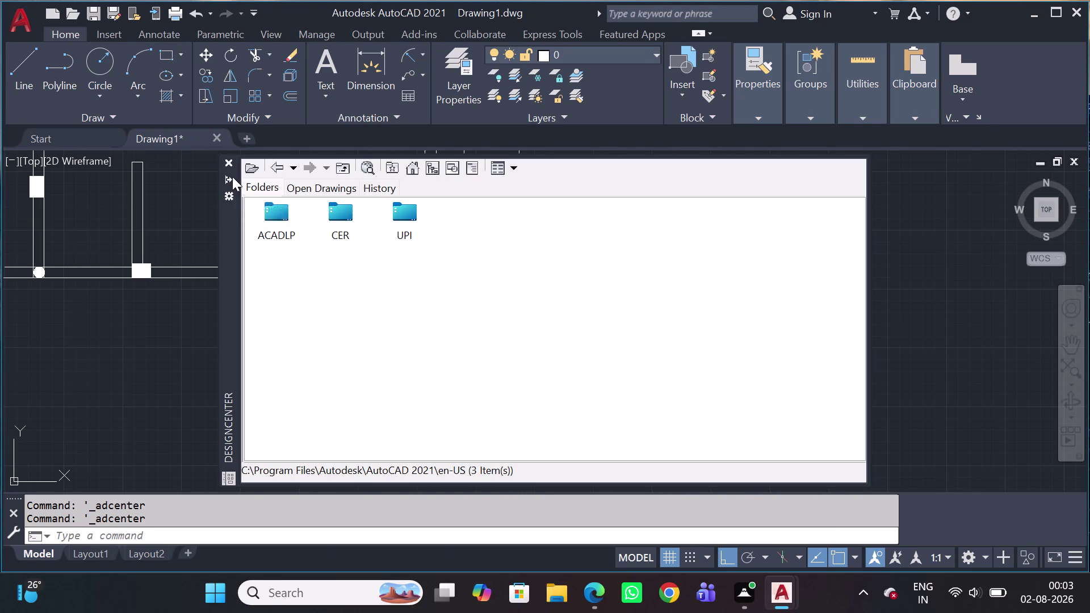
Browse DesignCenter from the Autodesk folder into AutoCAD 2021's en-US subfolder.
click(232, 177)
click(270, 166)
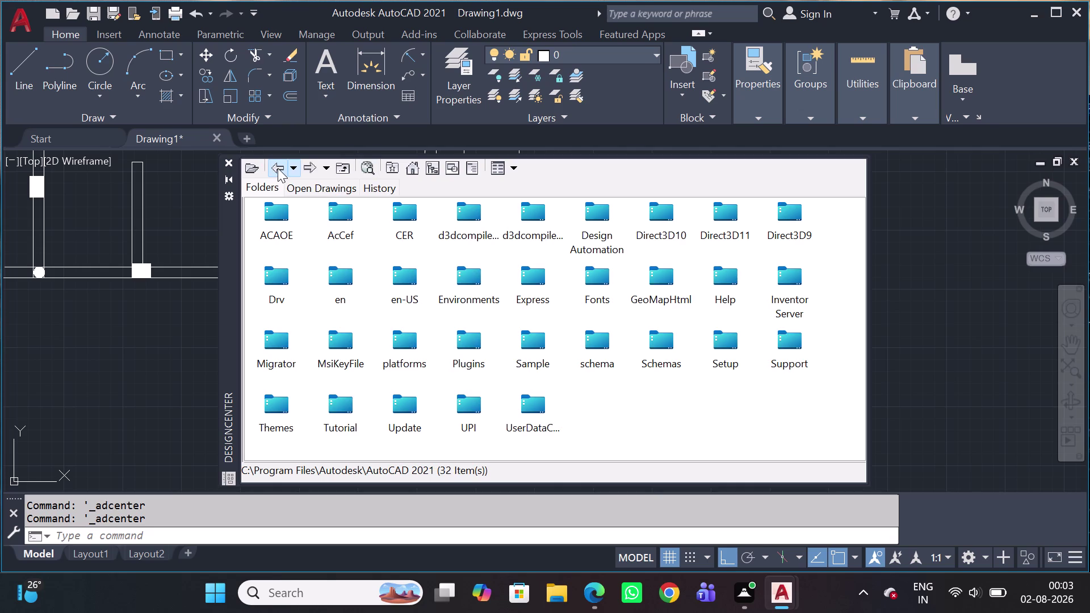
click(278, 169)
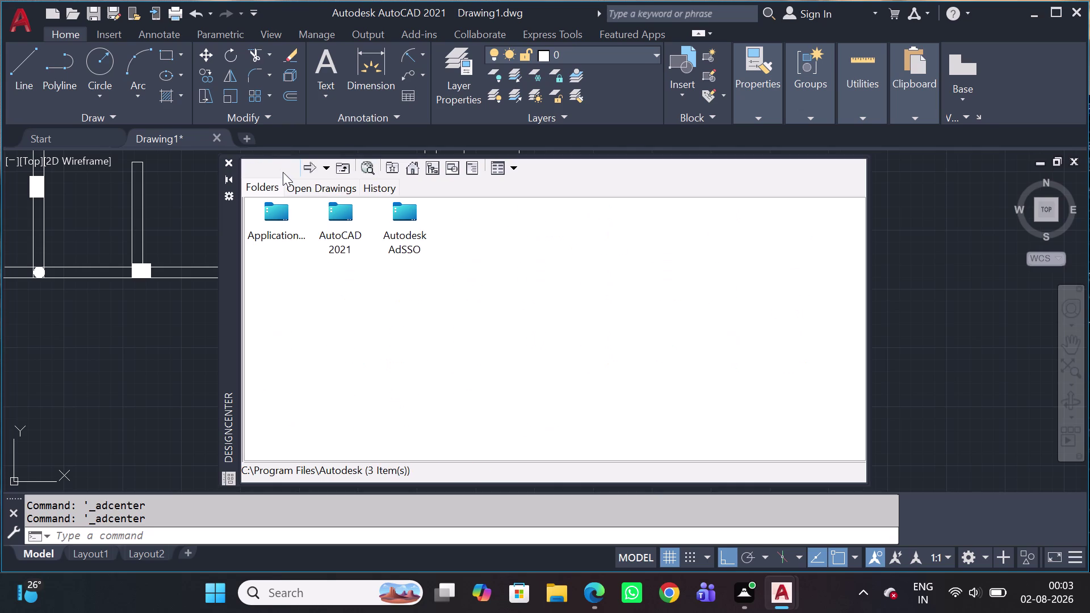
click(279, 168)
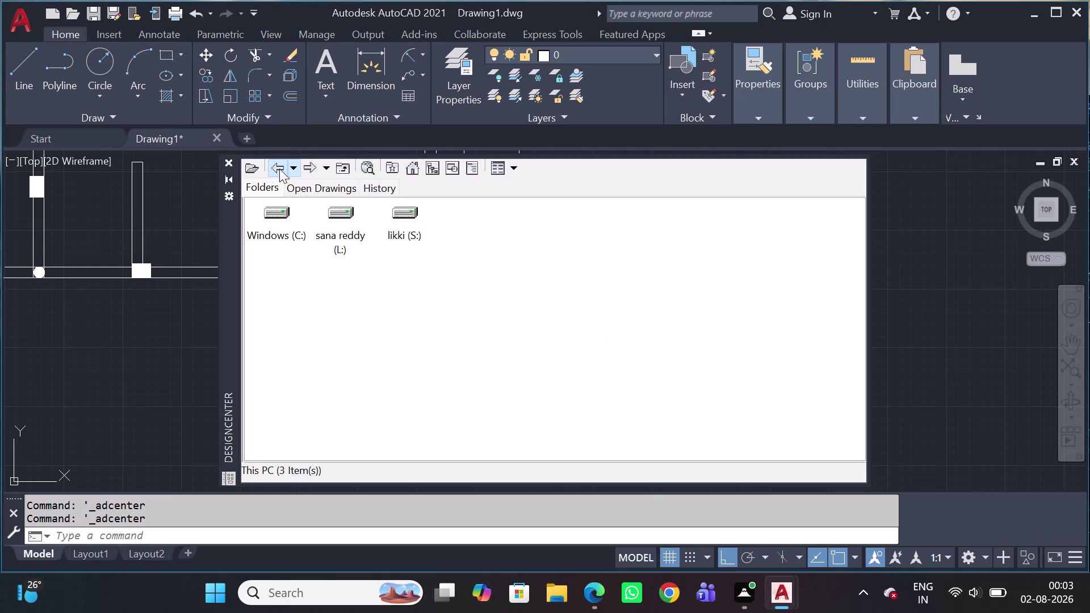
click(280, 168)
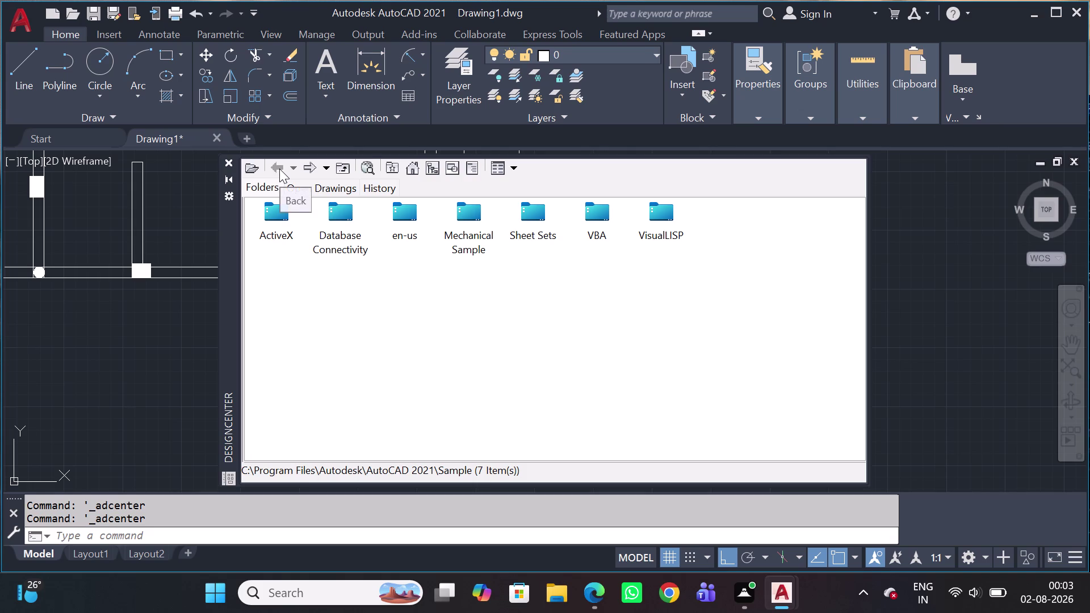
click(280, 169)
click(279, 169)
click(279, 169)
click(307, 164)
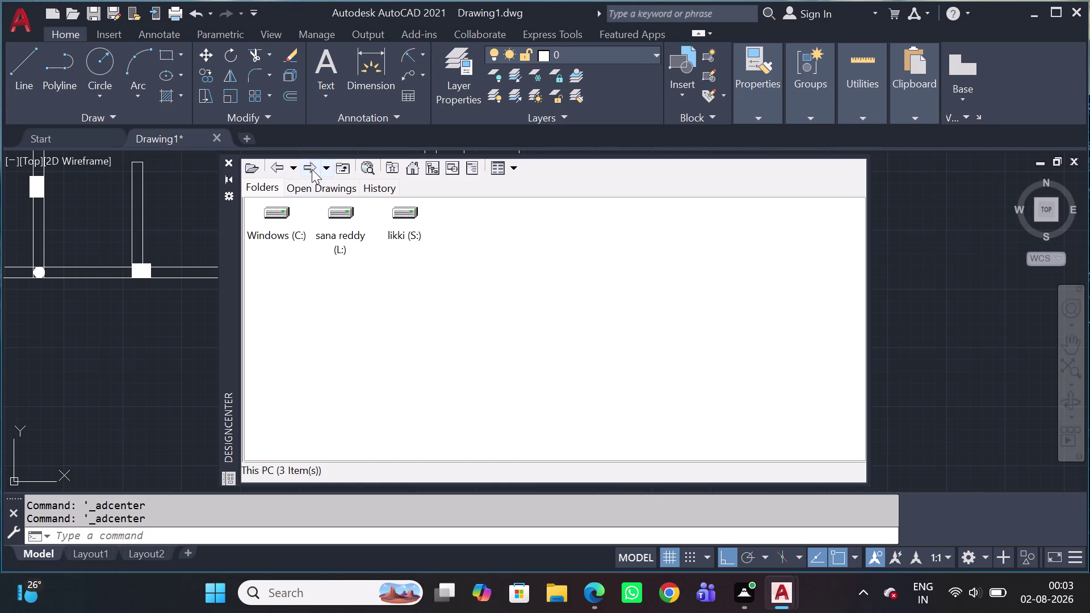
click(311, 168)
click(348, 228)
click(345, 219)
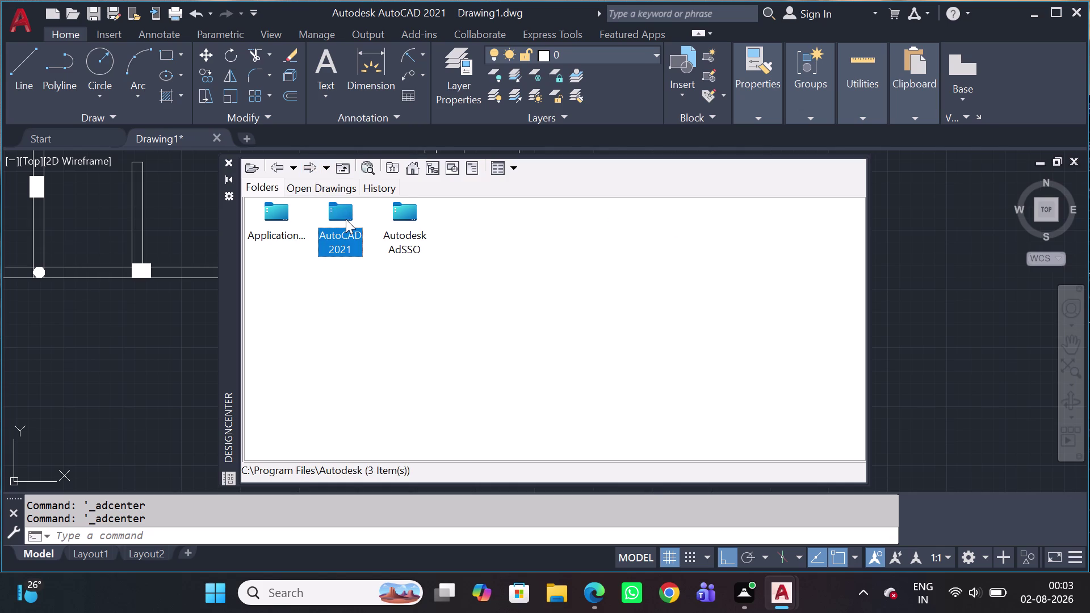
double_click(343, 252)
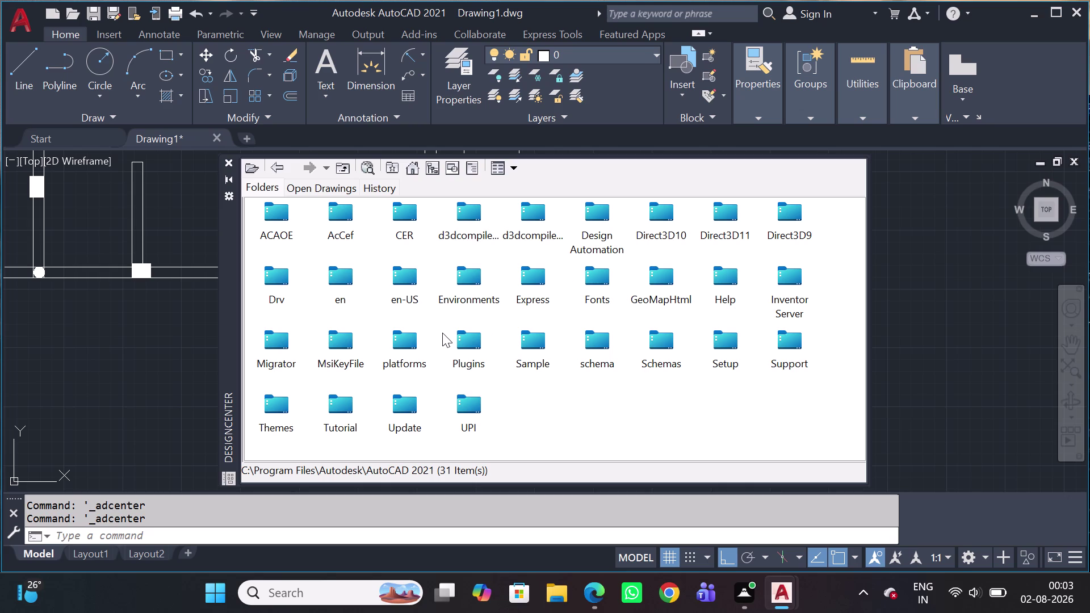
double_click(406, 276)
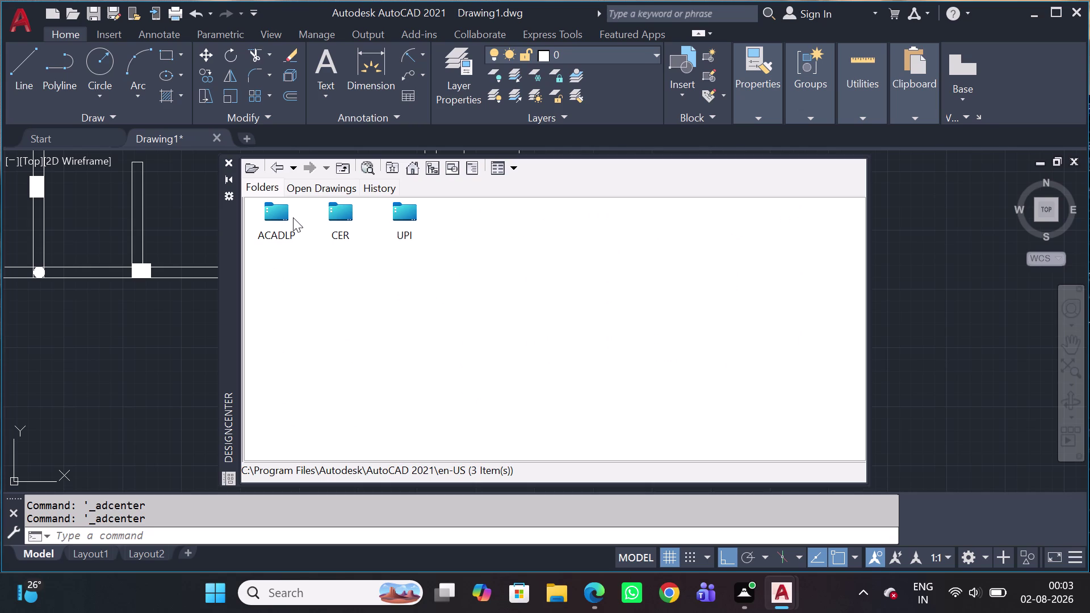
Step back to the Sample folder and open en-us, then its DesignCenter subfolder.
click(288, 170)
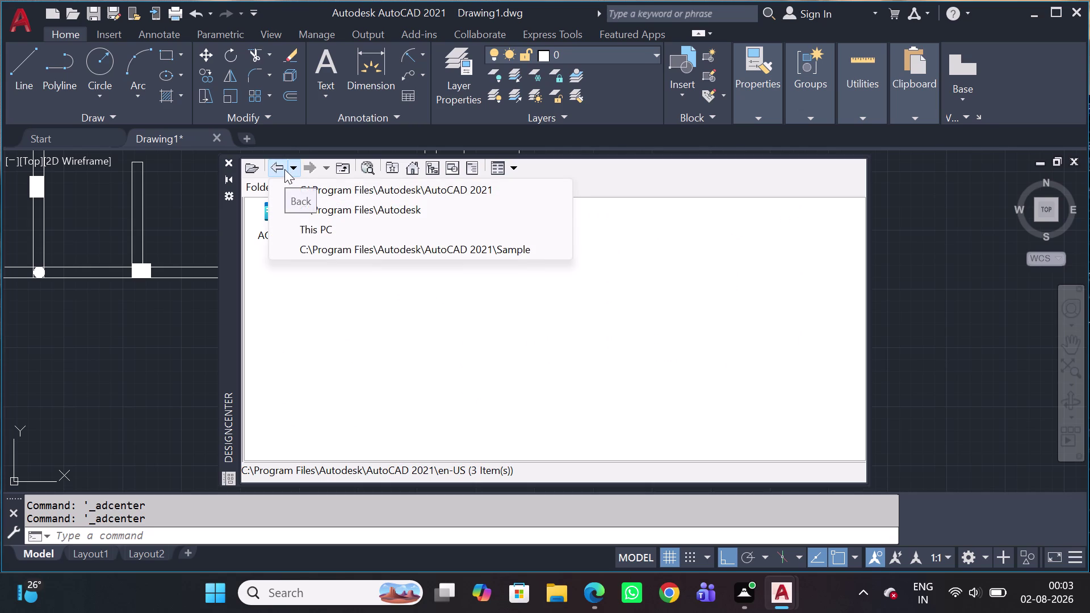
click(285, 169)
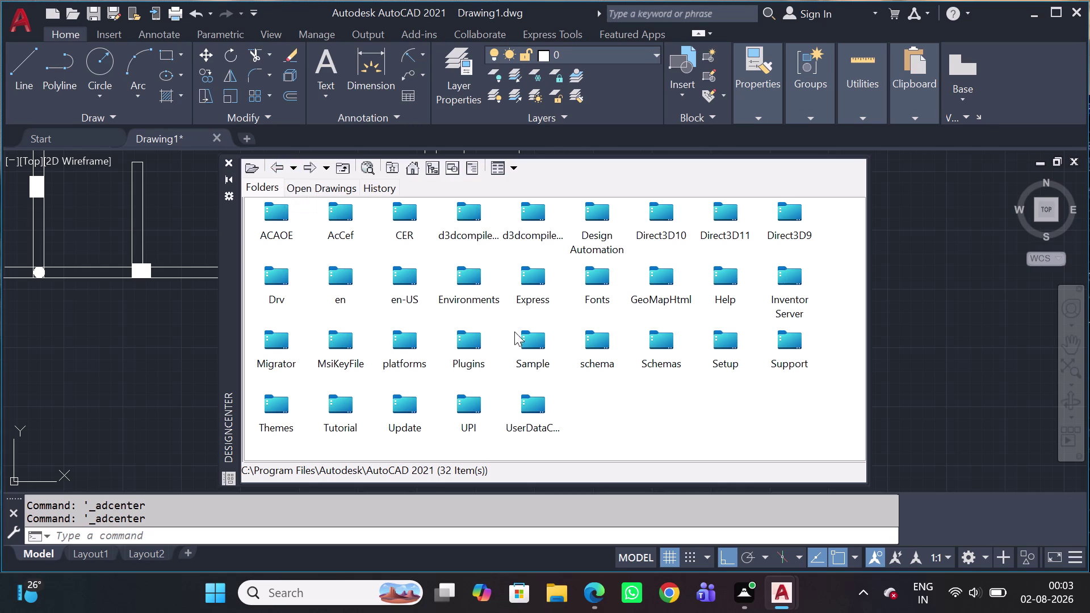
scroll(down, 3)
scroll(up, 3)
scroll(up, 3)
click(275, 170)
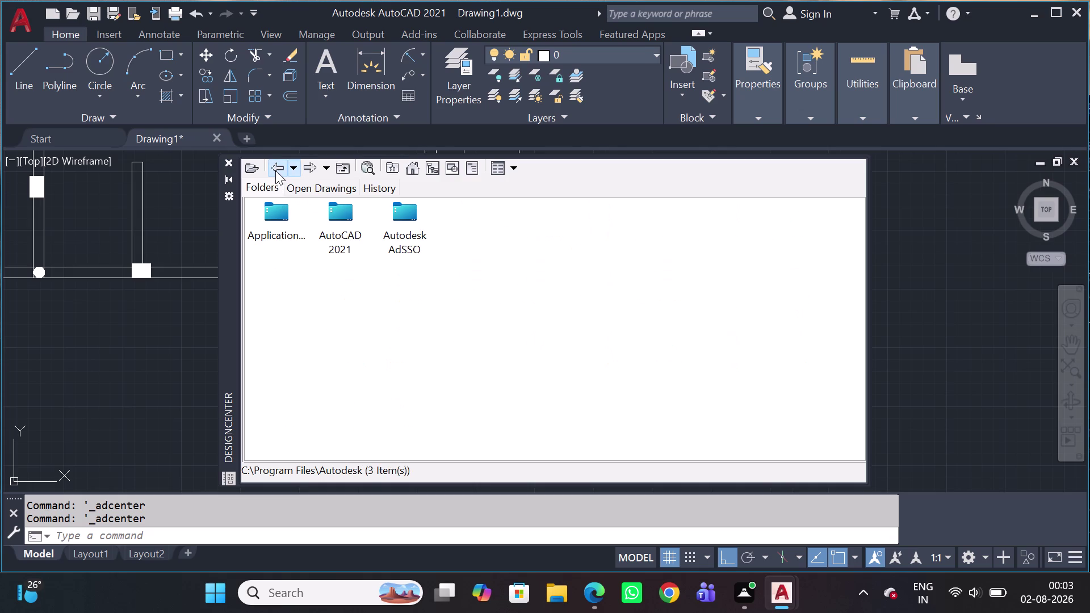
click(276, 171)
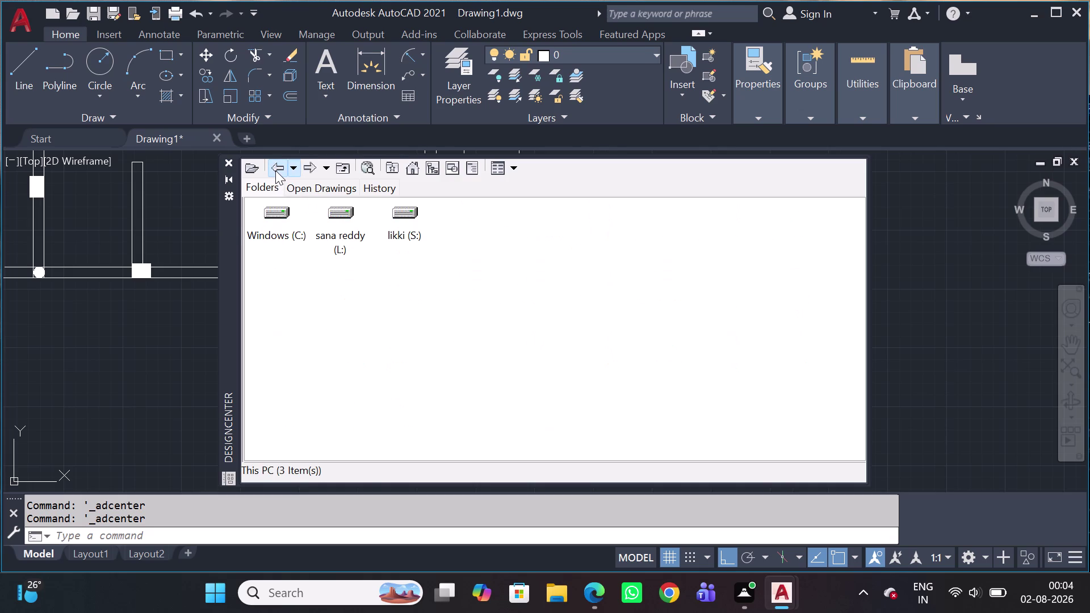
click(275, 171)
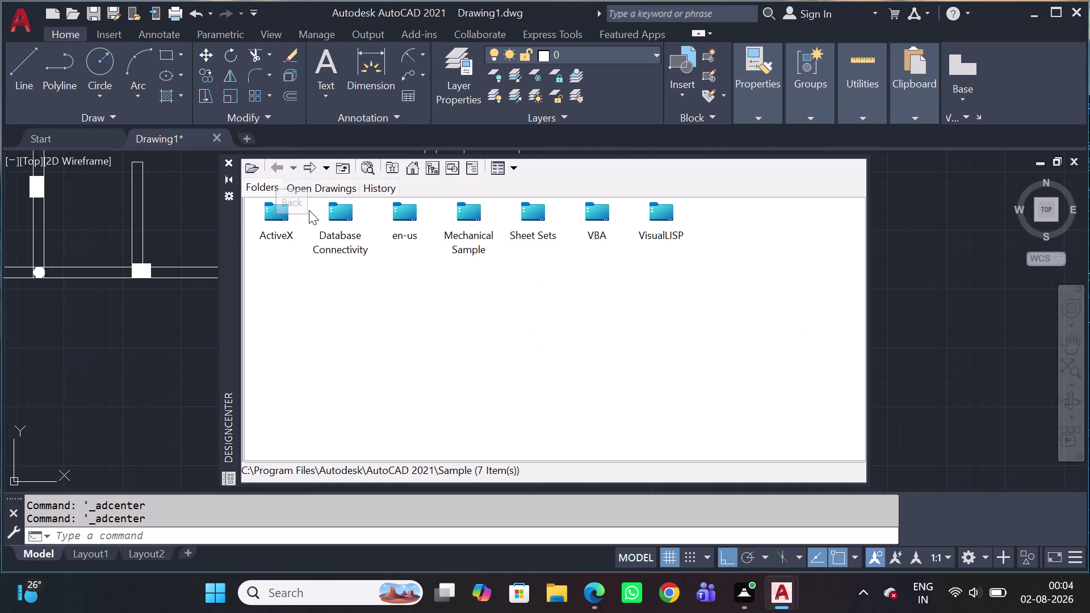
double_click(413, 215)
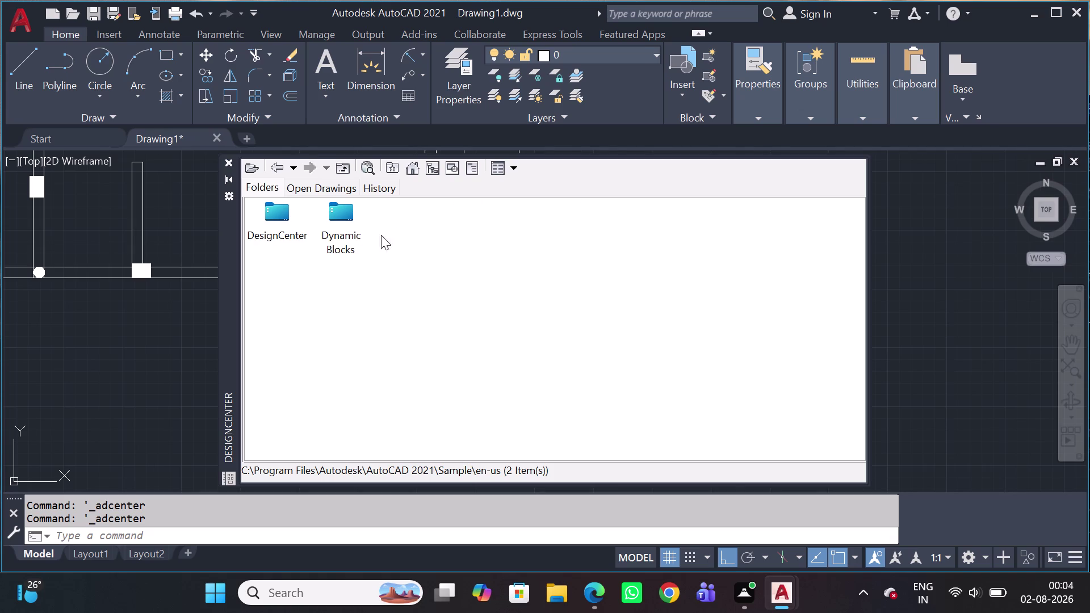
double_click(293, 230)
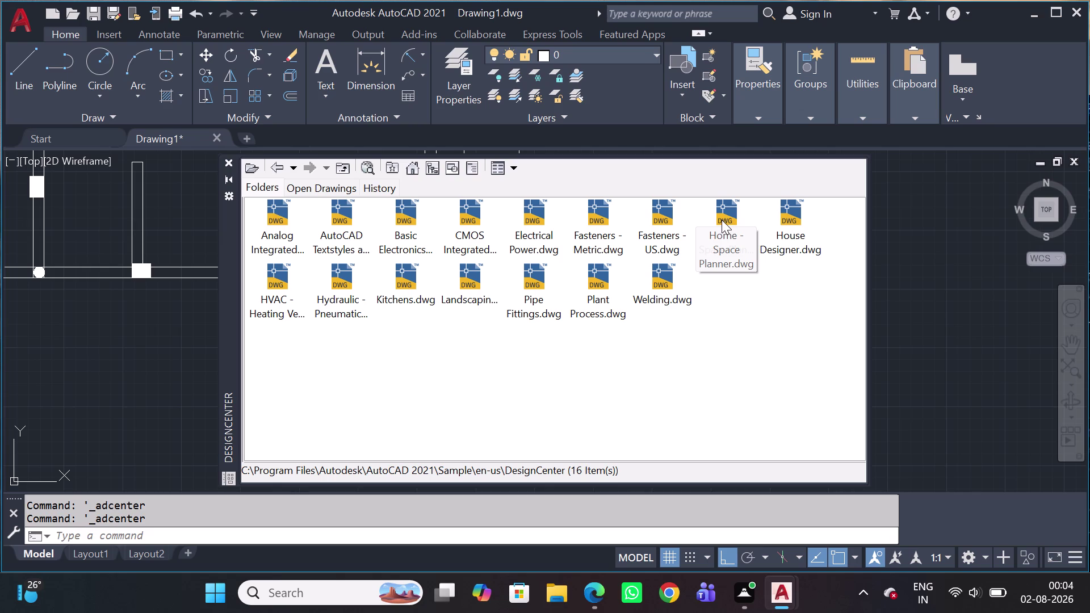
Preview House Designer.dwg's contents twice, returning to the sample list each time.
double_click(800, 232)
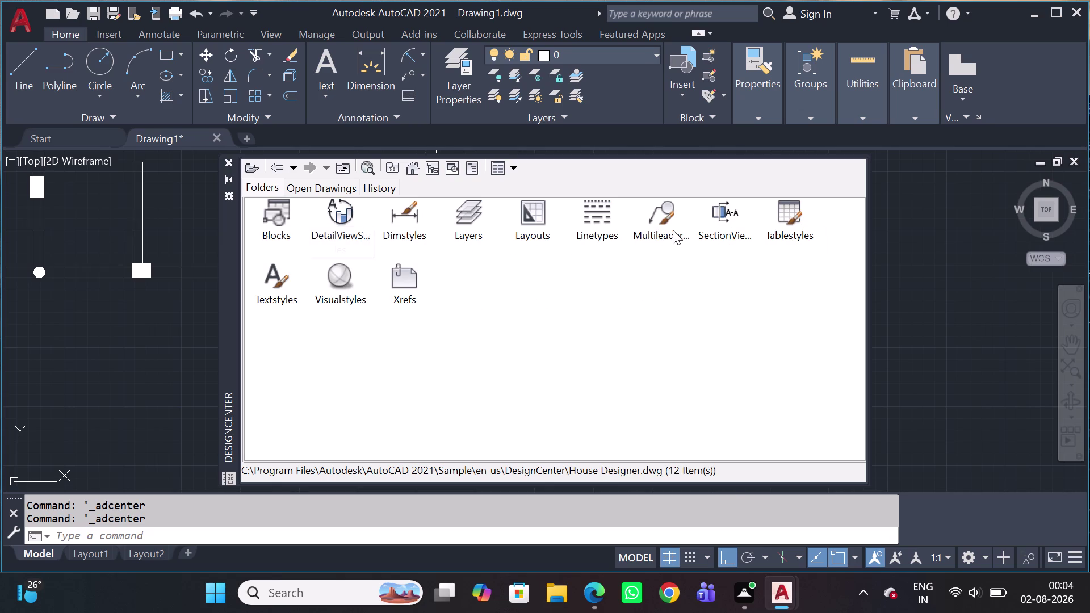
scroll(up, 3)
click(274, 171)
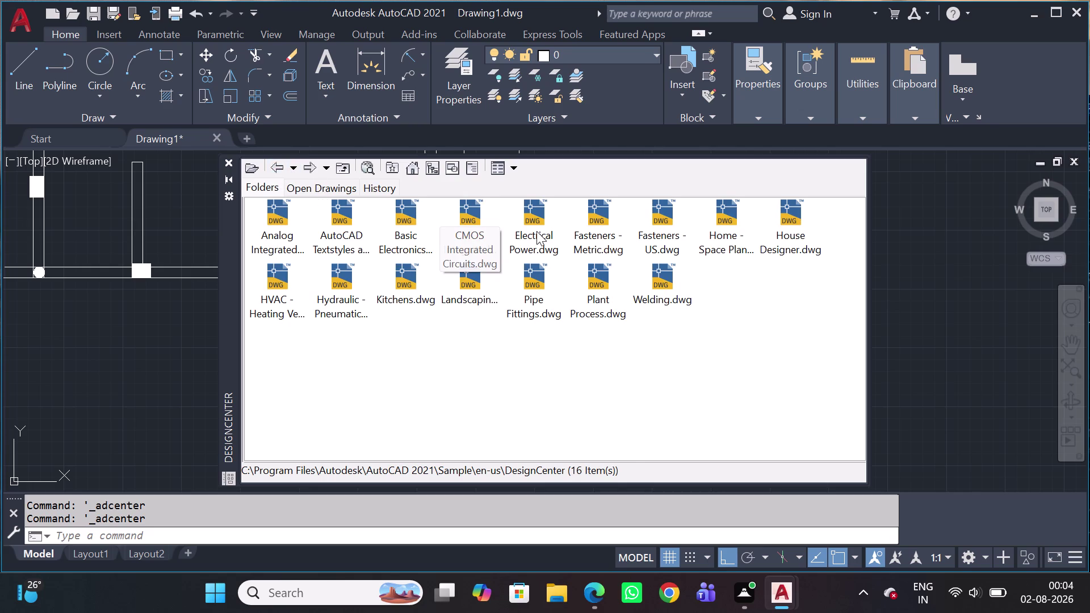
scroll(up, 3)
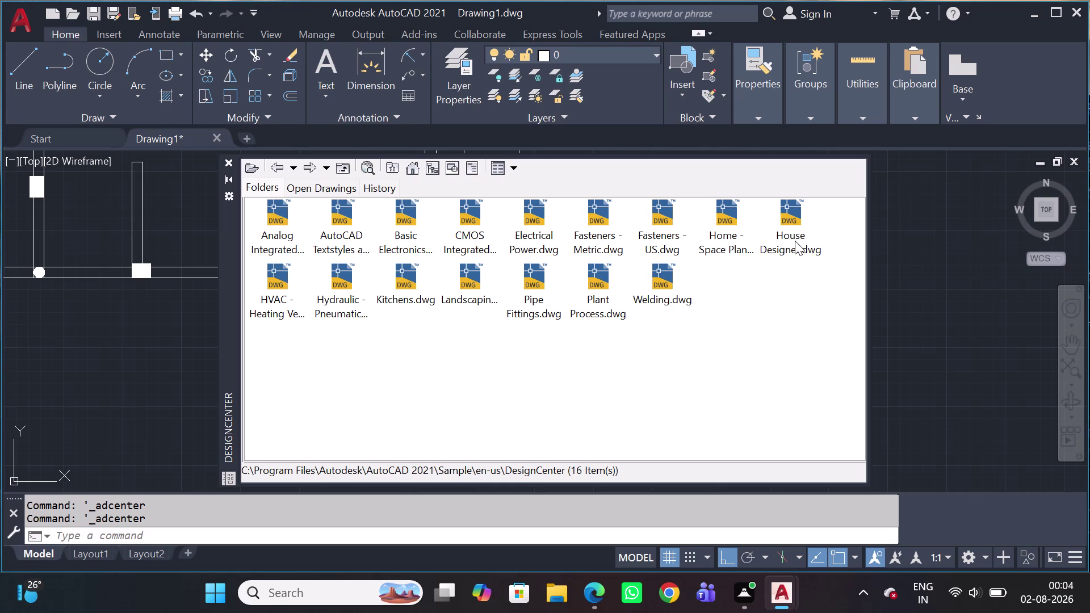
double_click(795, 242)
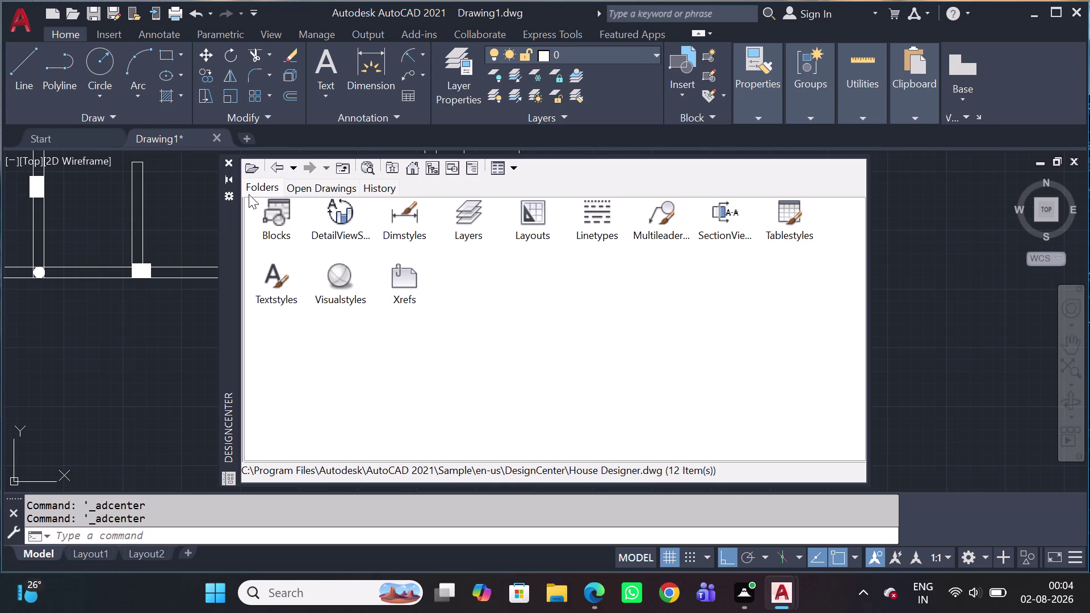
click(280, 176)
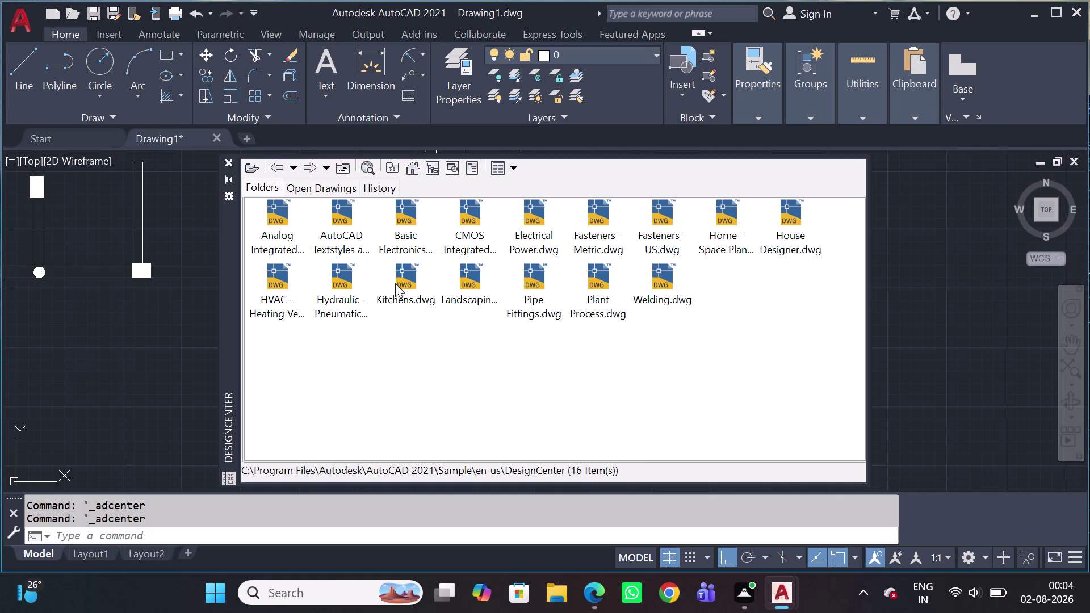
scroll(up, 3)
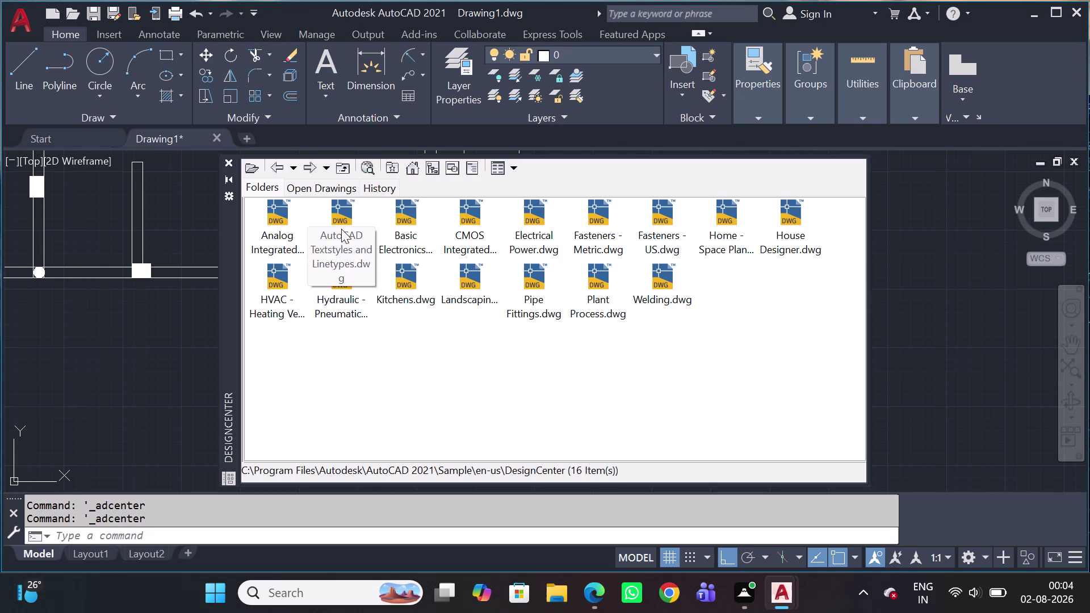
Open AutoCAD Textstyles and Linetypes.dwg, go back, then open Kitchens.dwg.
click(335, 214)
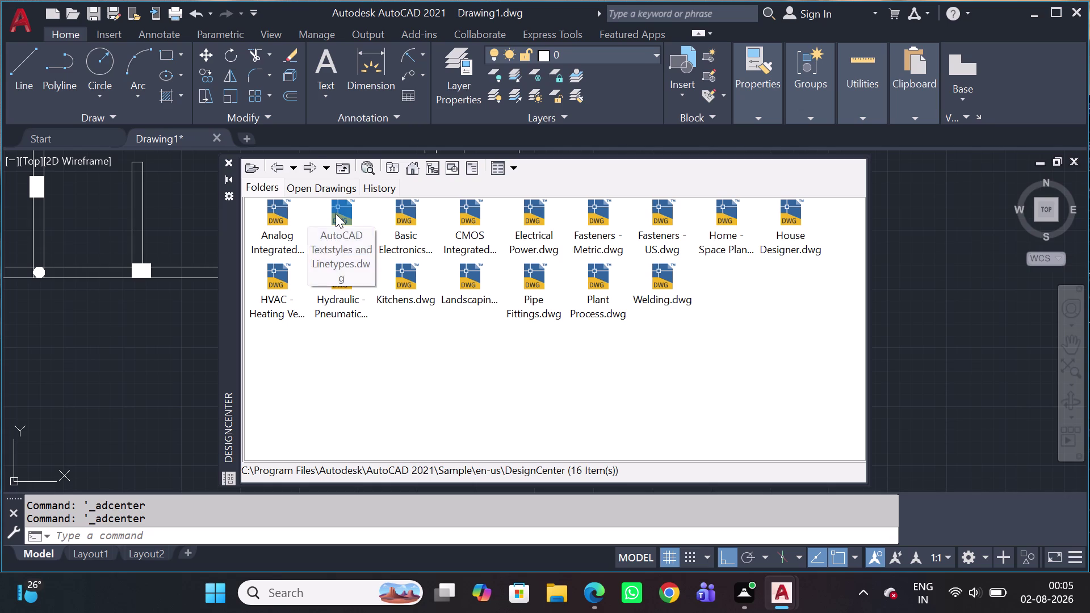
double_click(335, 214)
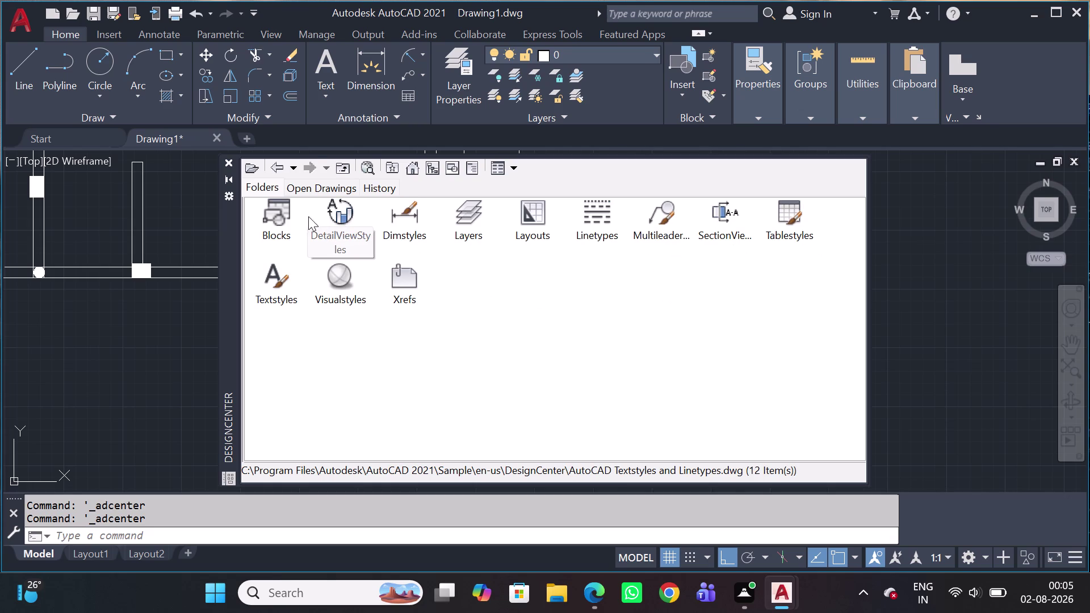
click(271, 167)
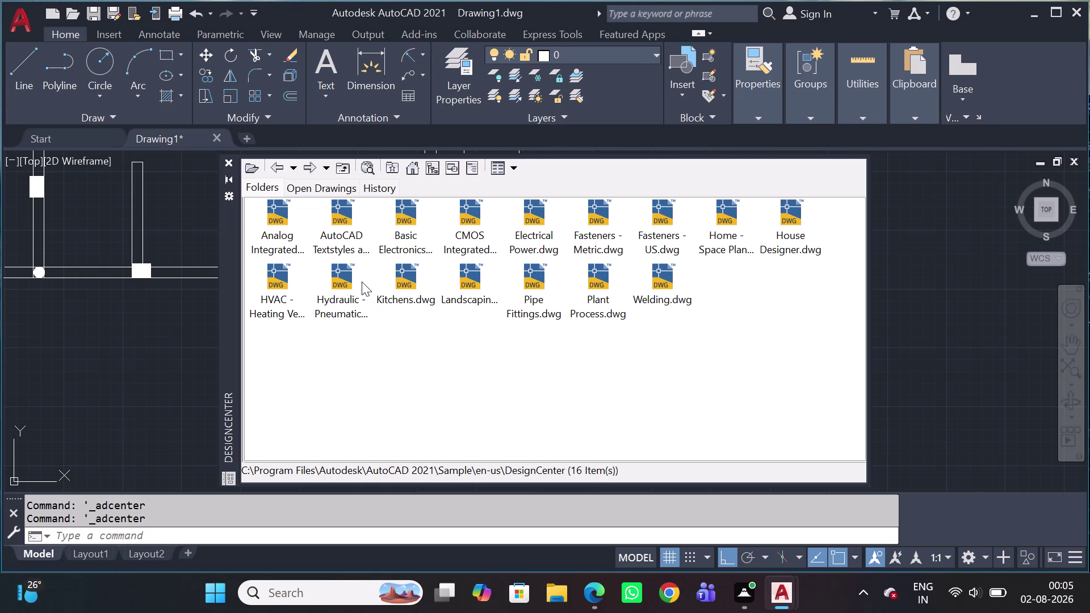
double_click(403, 286)
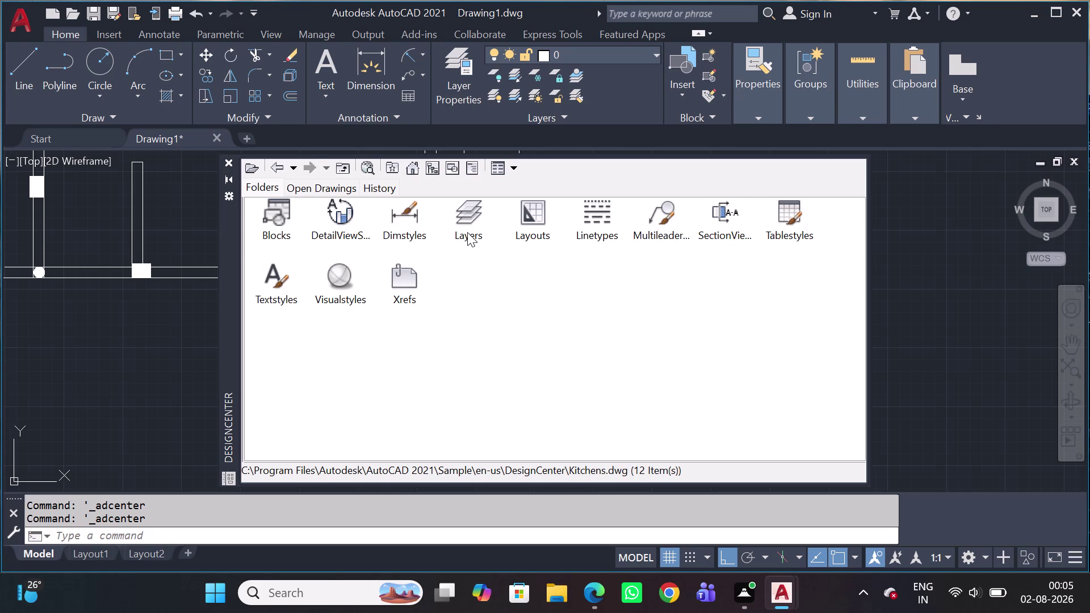
Add Kitchens' Layout1 to the drawing twice, as Layout3-Layout1 and Layout4-Layout1.
double_click(467, 232)
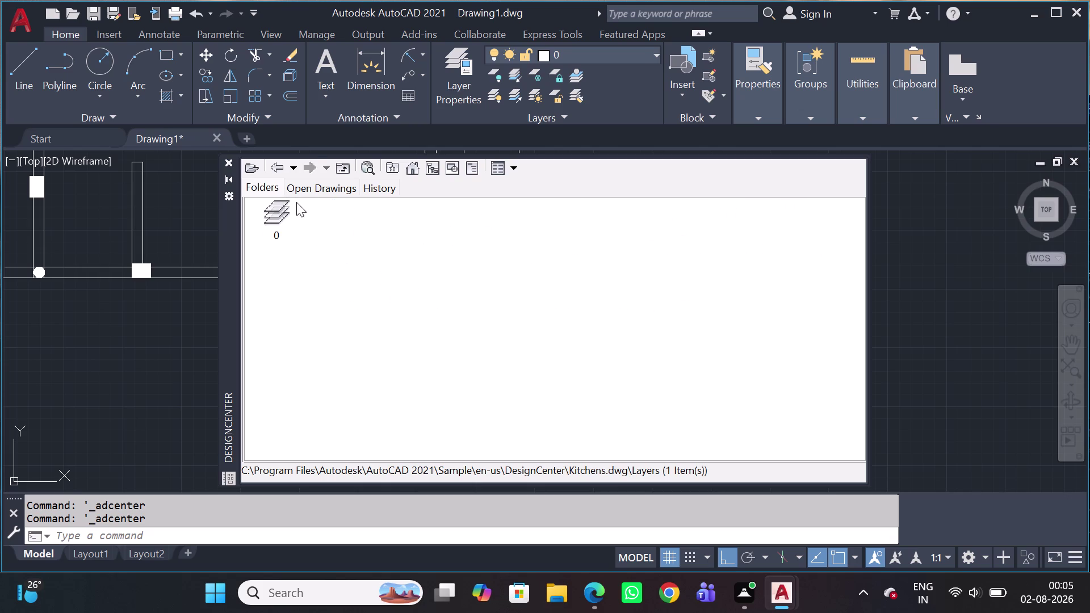
click(277, 172)
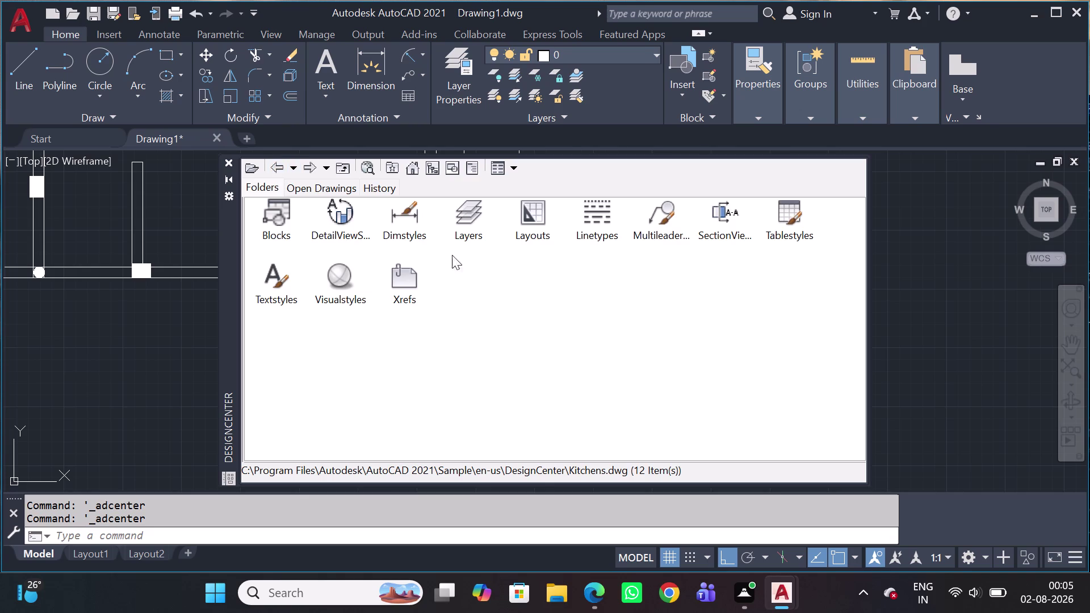
double_click(538, 218)
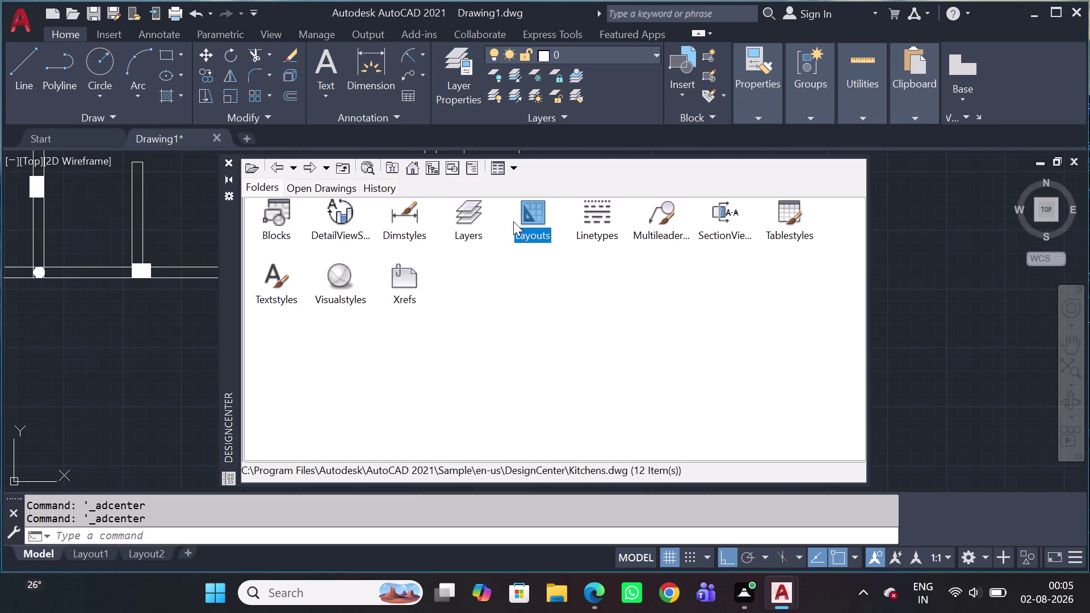
double_click(544, 222)
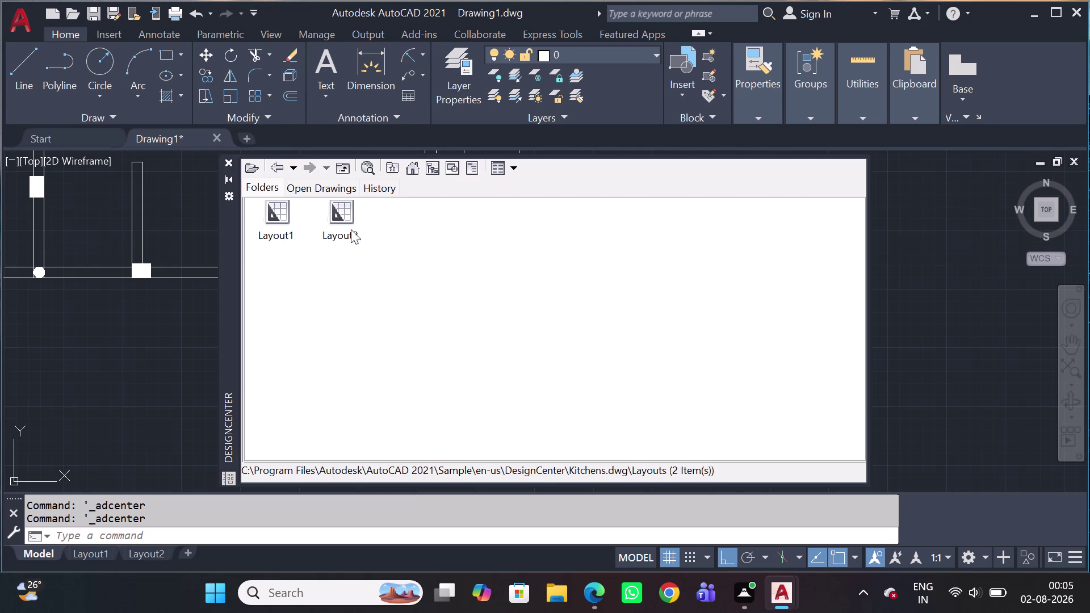
click(282, 218)
click(283, 218)
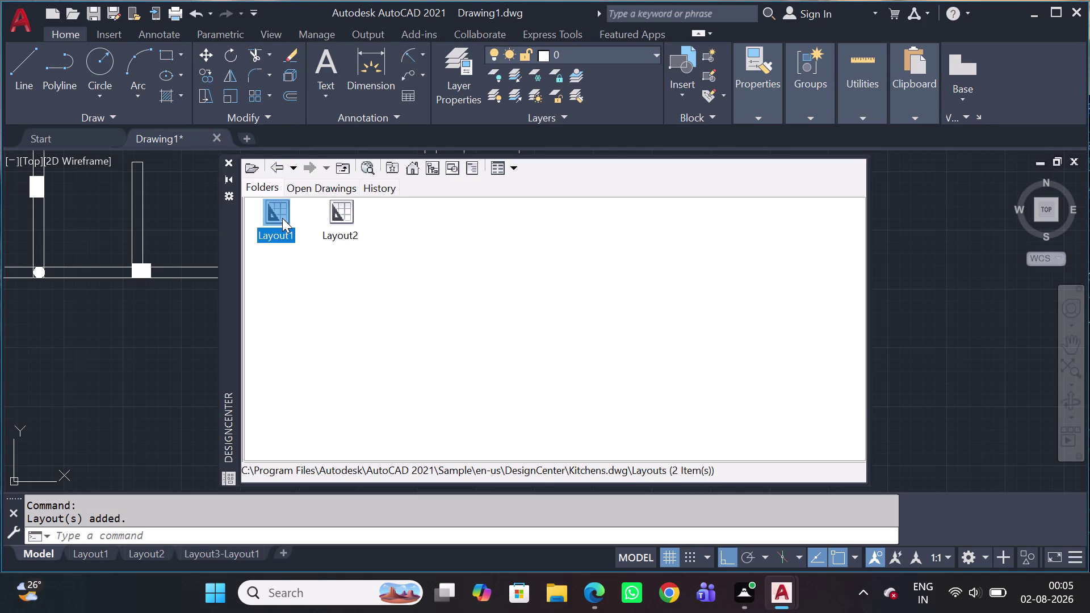
triple_click(282, 218)
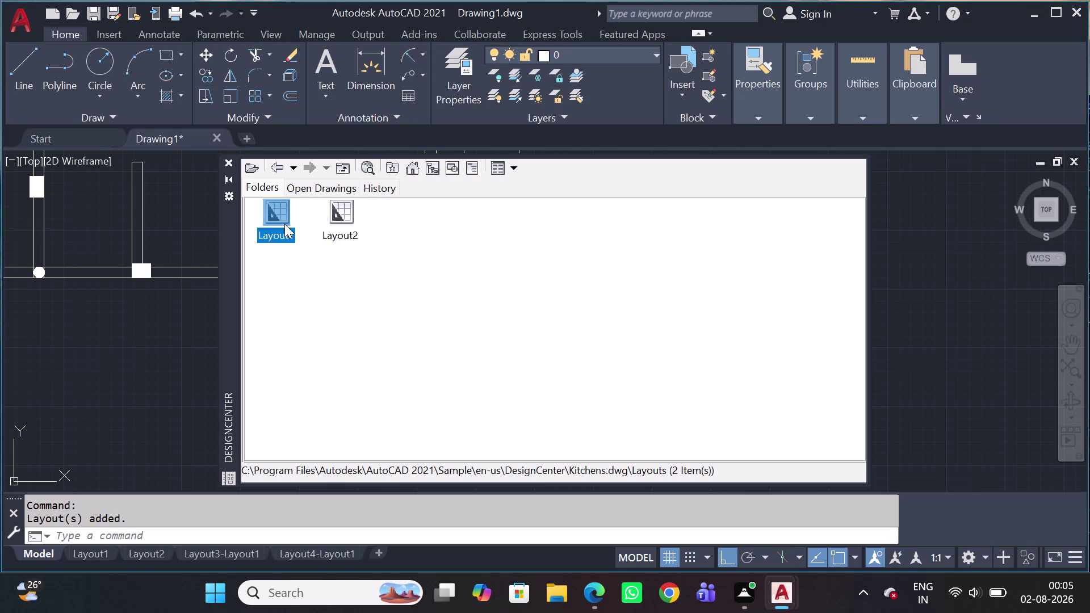
Return to the sample drawings and open Home - Space Planner.dwg.
click(280, 168)
click(280, 169)
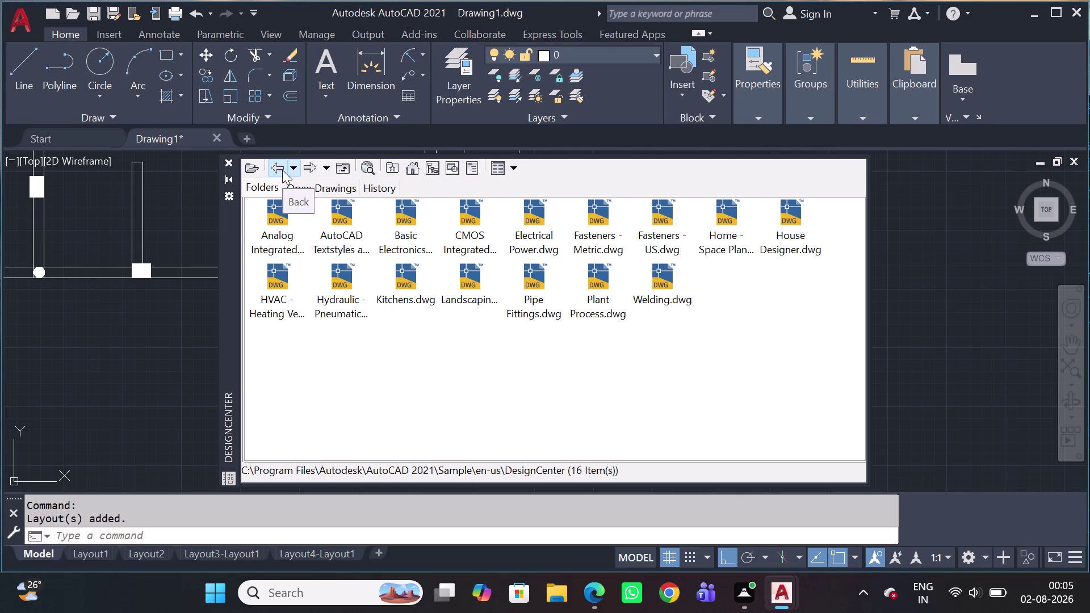
double_click(719, 218)
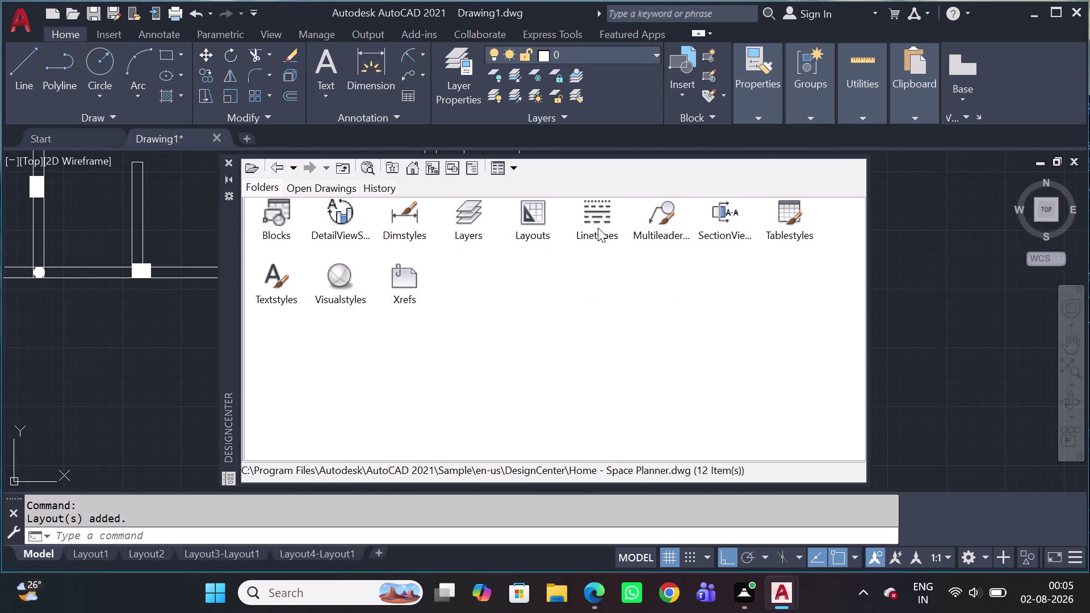
Import the Imperial24 detail view style from Home - Space Planner's DetailViewStyles.
double_click(353, 234)
double_click(275, 226)
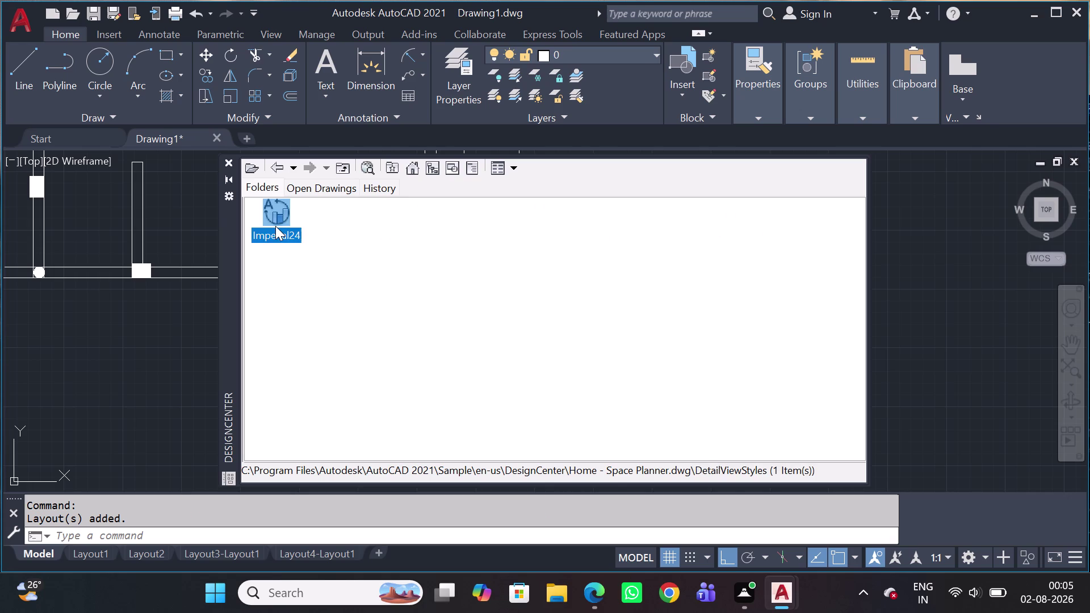
click(274, 166)
click(274, 167)
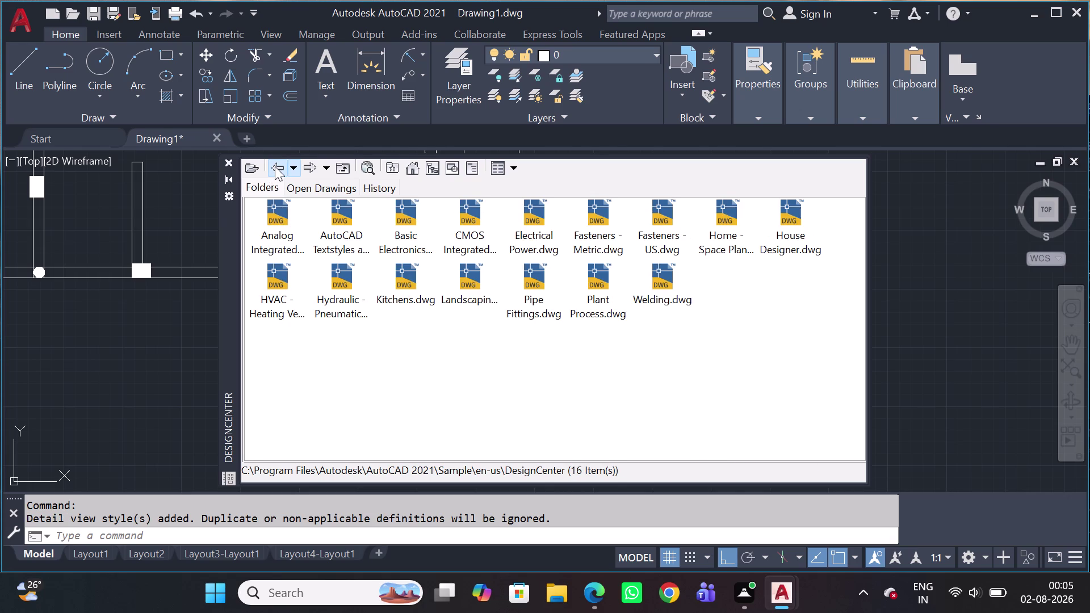
Back up to the Sample folder, close DesignCenter, and pan to the floor plan.
click(275, 166)
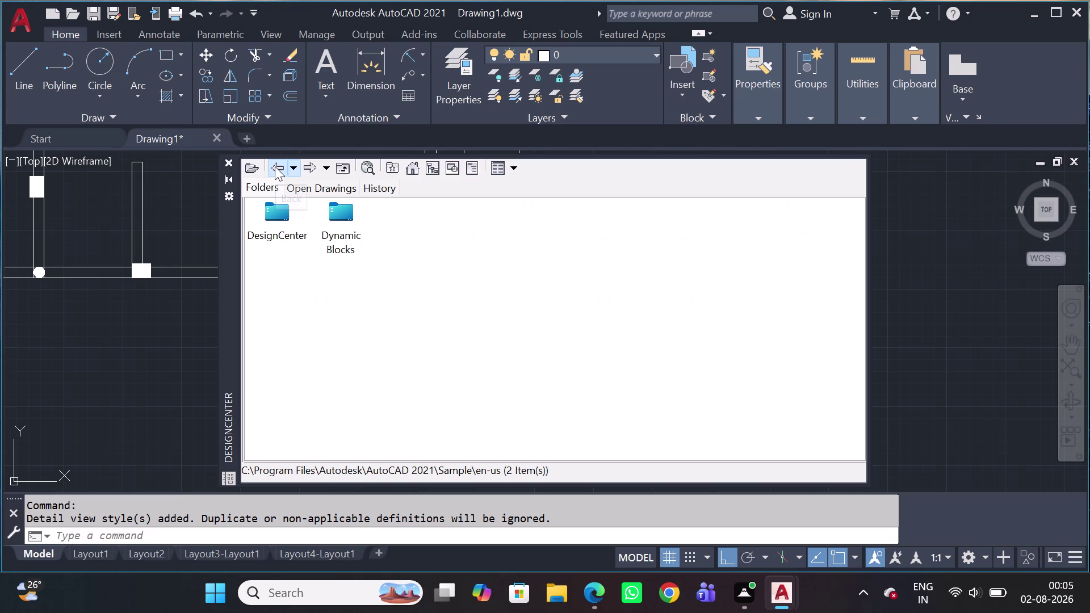
click(274, 176)
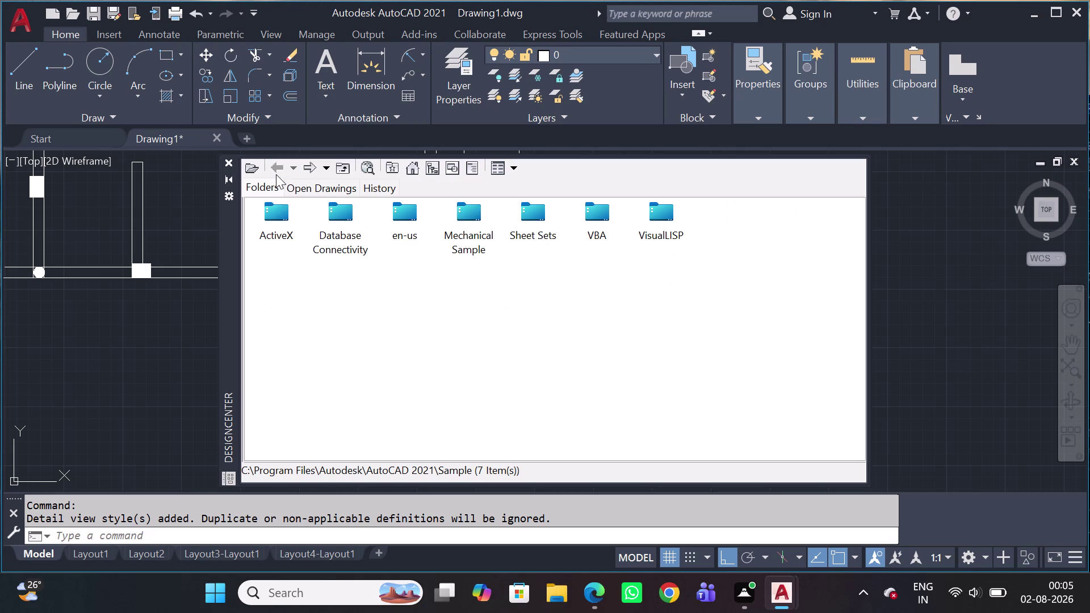
click(276, 176)
click(225, 163)
scroll(down, 3)
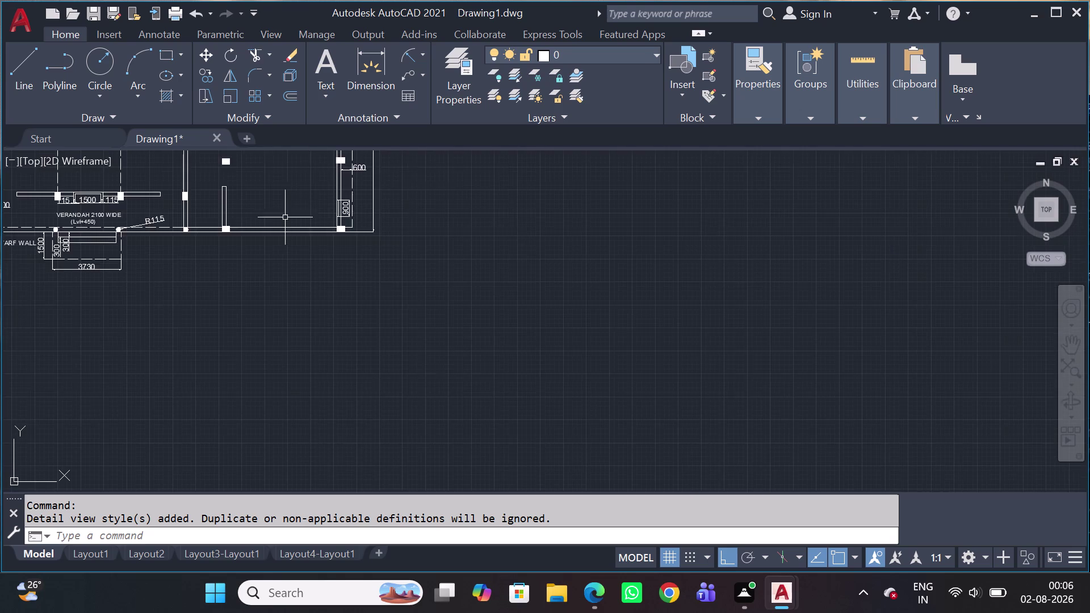
scroll(down, 3)
middle_drag(263, 266, 309, 282)
Start a line above COURT YARD and draw its 1000-unit horizontal edge.
middle_drag(276, 248, 276, 250)
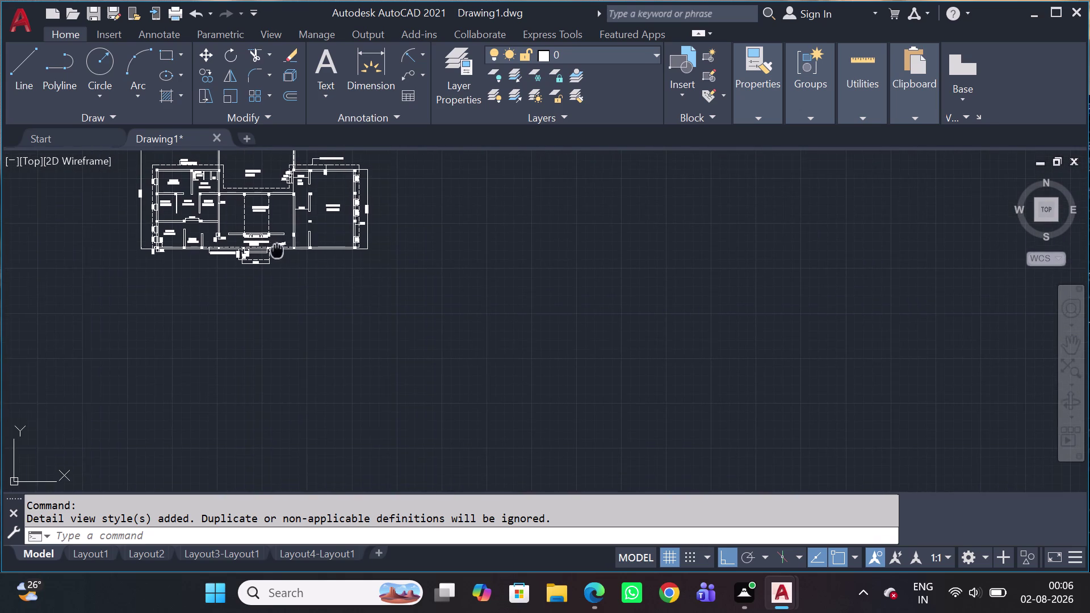
middle_drag(276, 250, 350, 329)
scroll(down, 3)
scroll(up, 3)
scroll(up, 3)
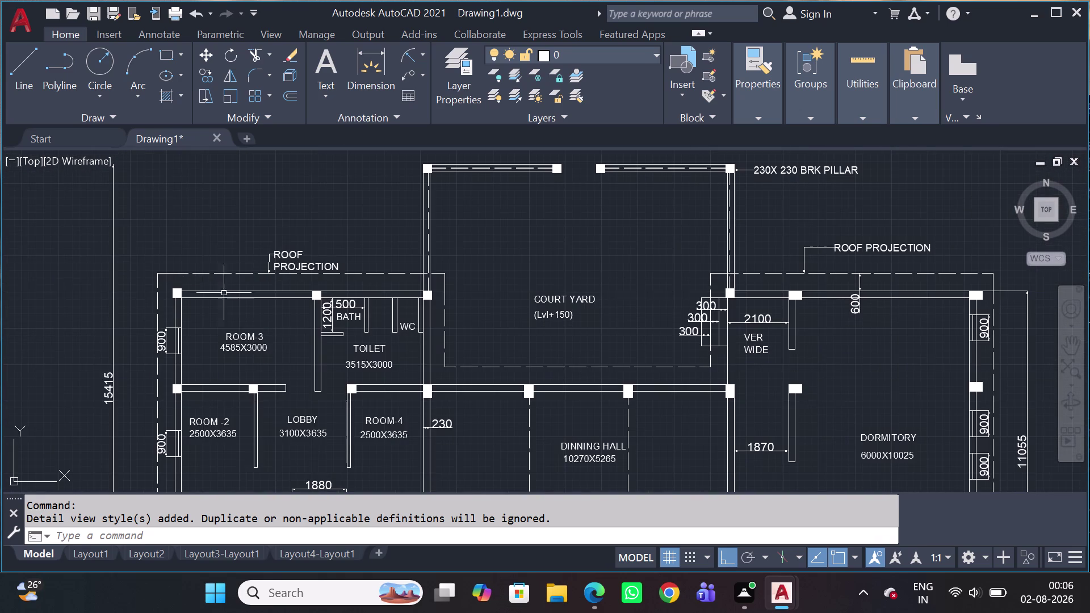
key(l)
key(space)
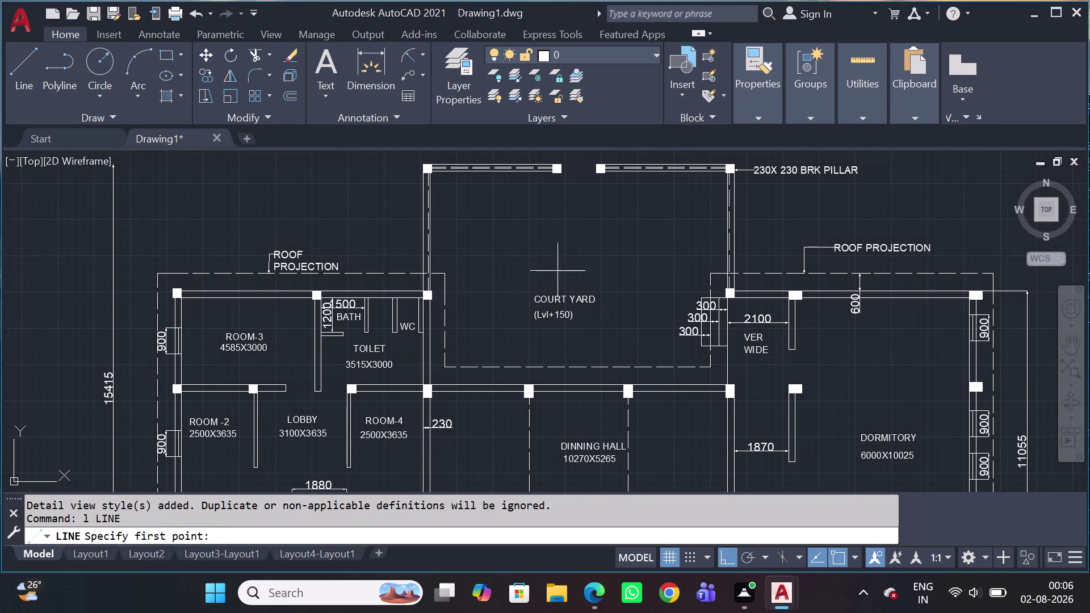
drag(506, 243, 534, 238)
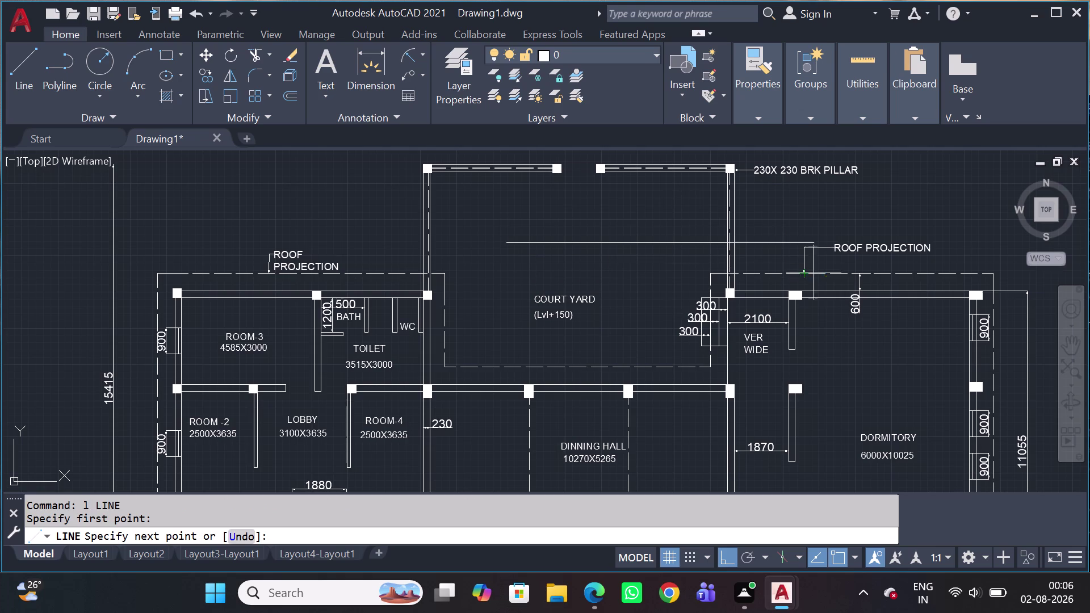
key(1)
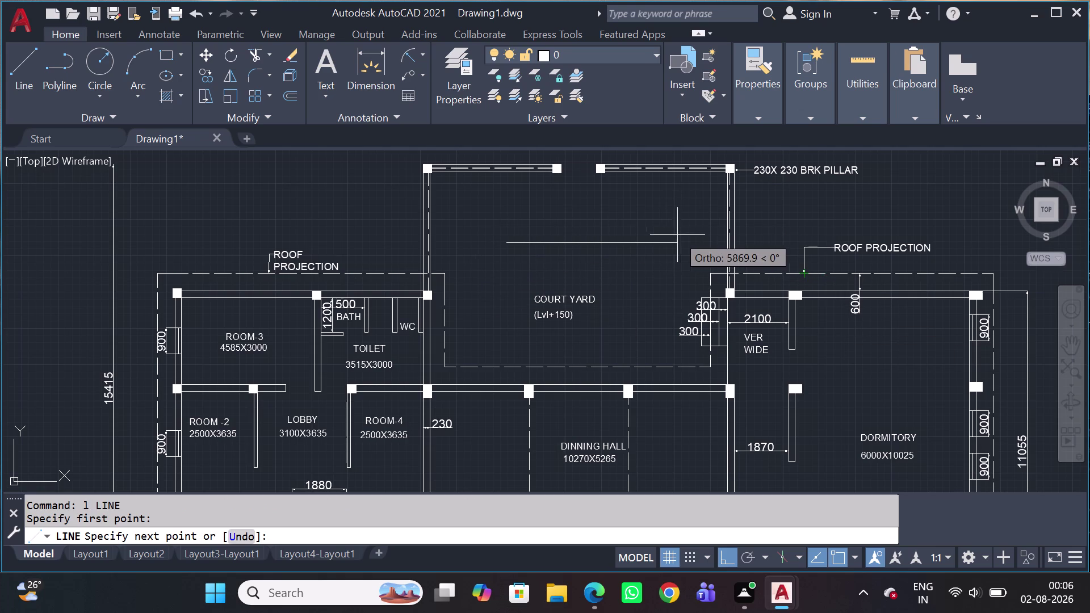
key(0)
key(0)
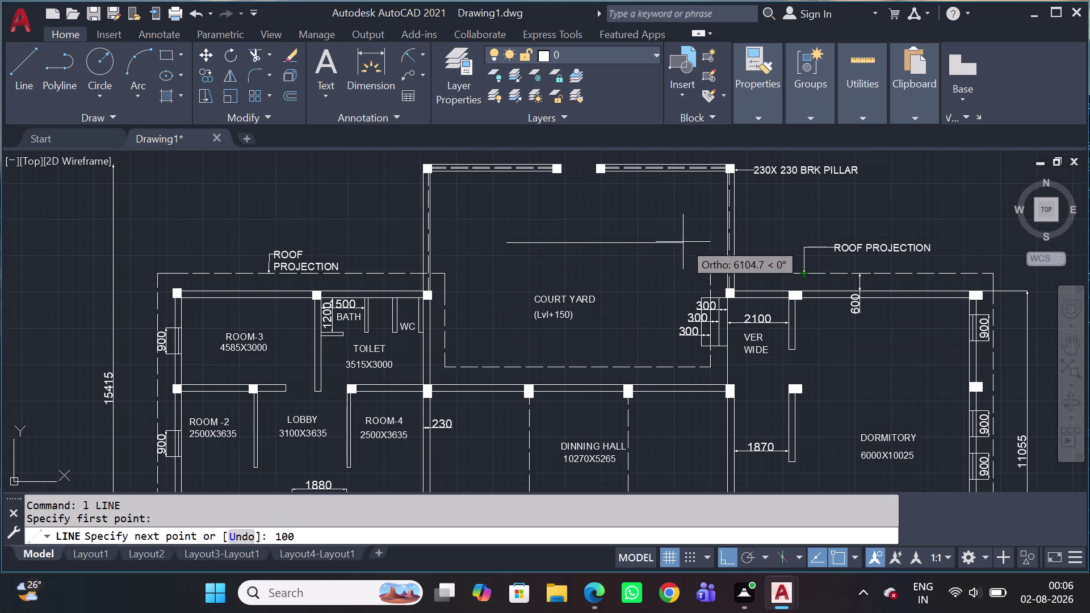
key(space)
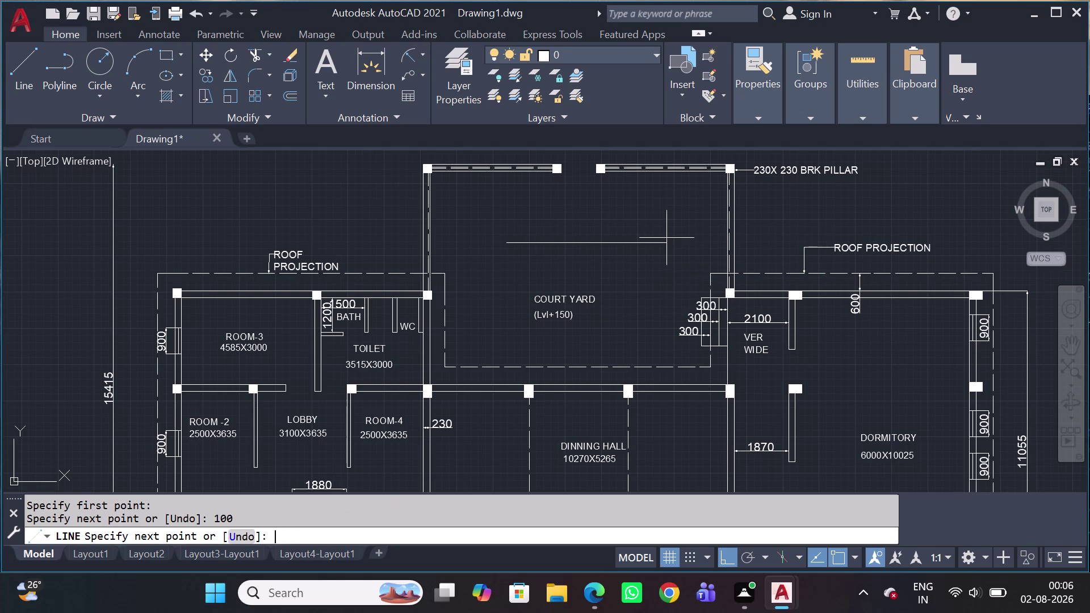
key(ctrl+z)
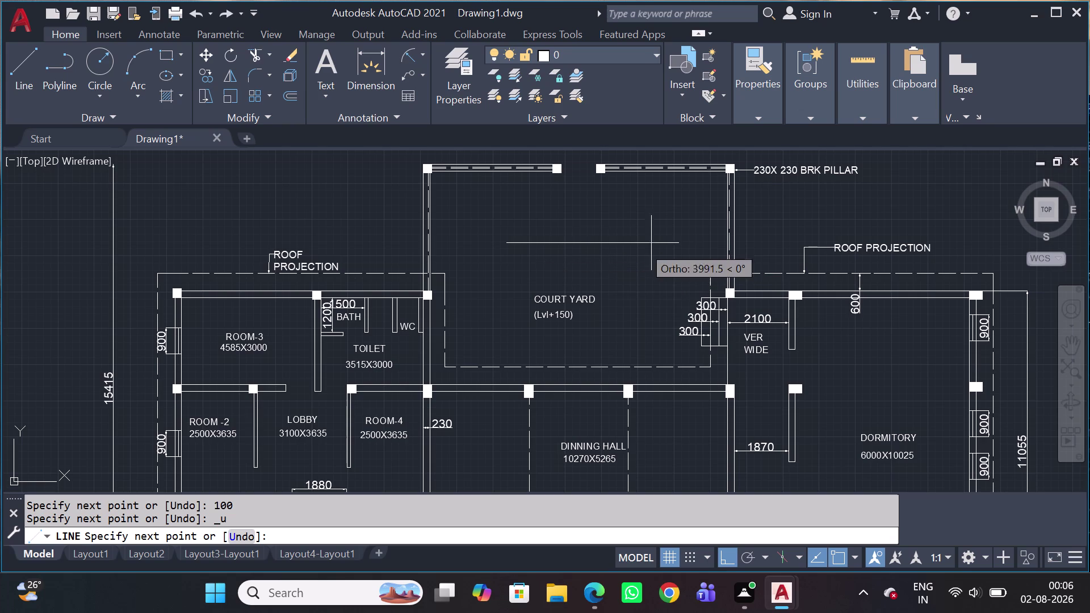
key(1)
key(0)
key(0)
key(0)
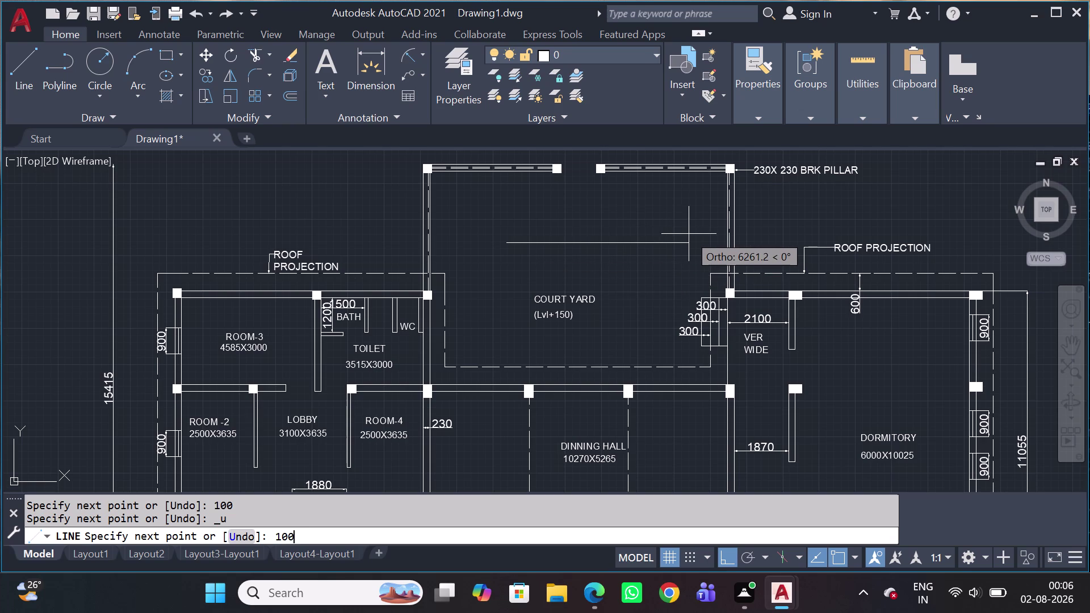
key(space)
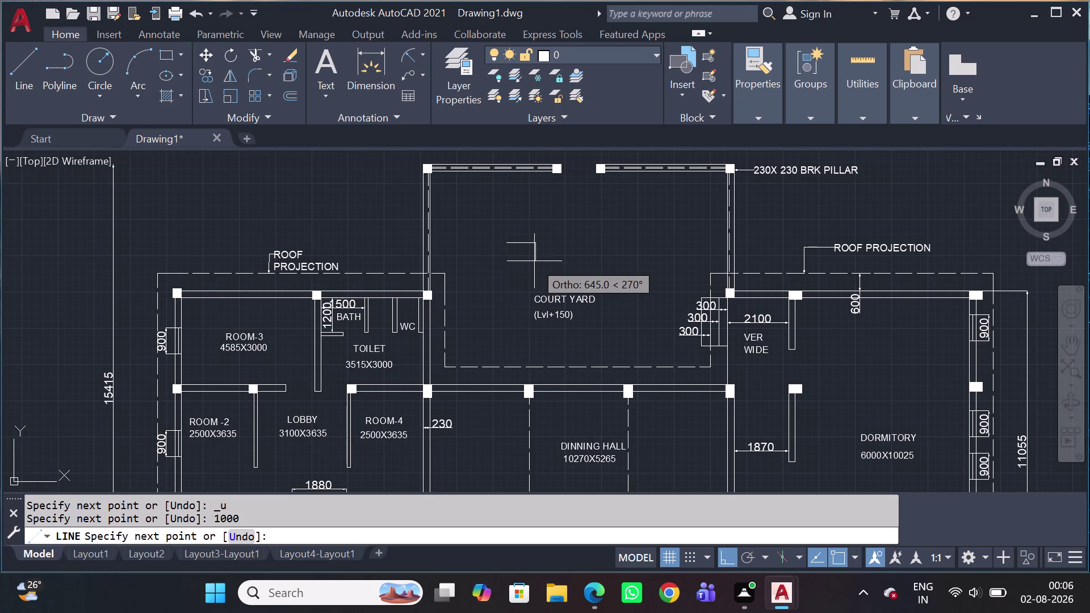
Add the 50-unit short edge and the 1000-unit return edge.
scroll(up, 3)
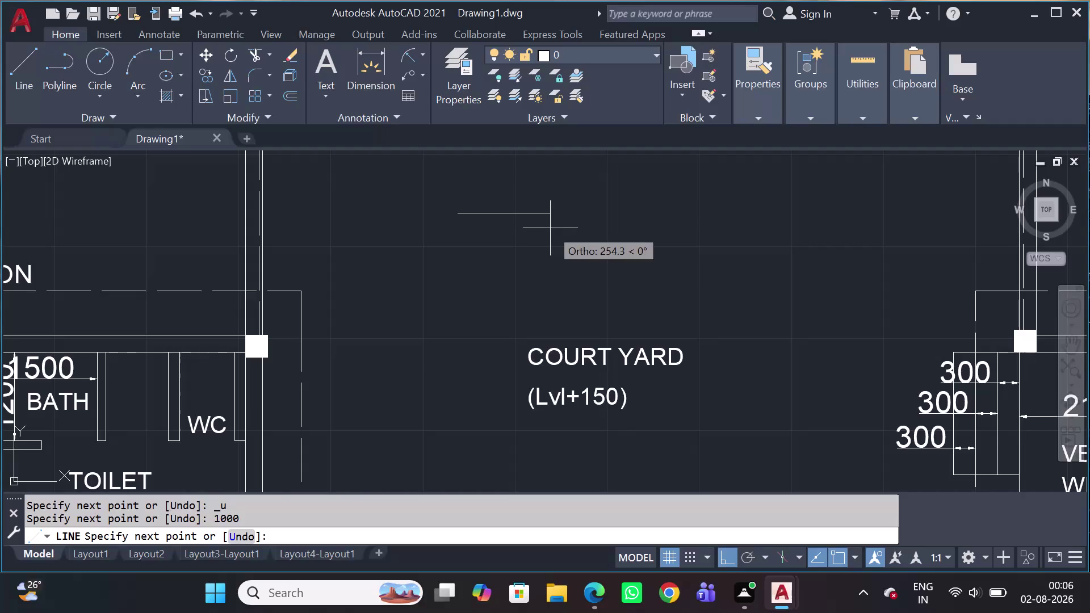
key(2)
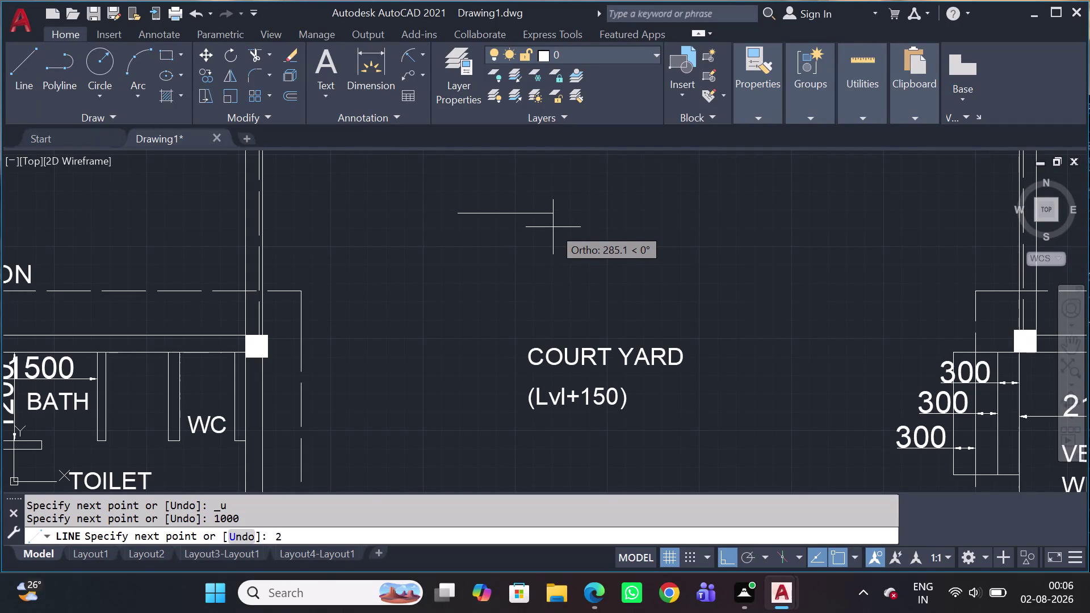
key(BackSpace)
text(50)
key(space)
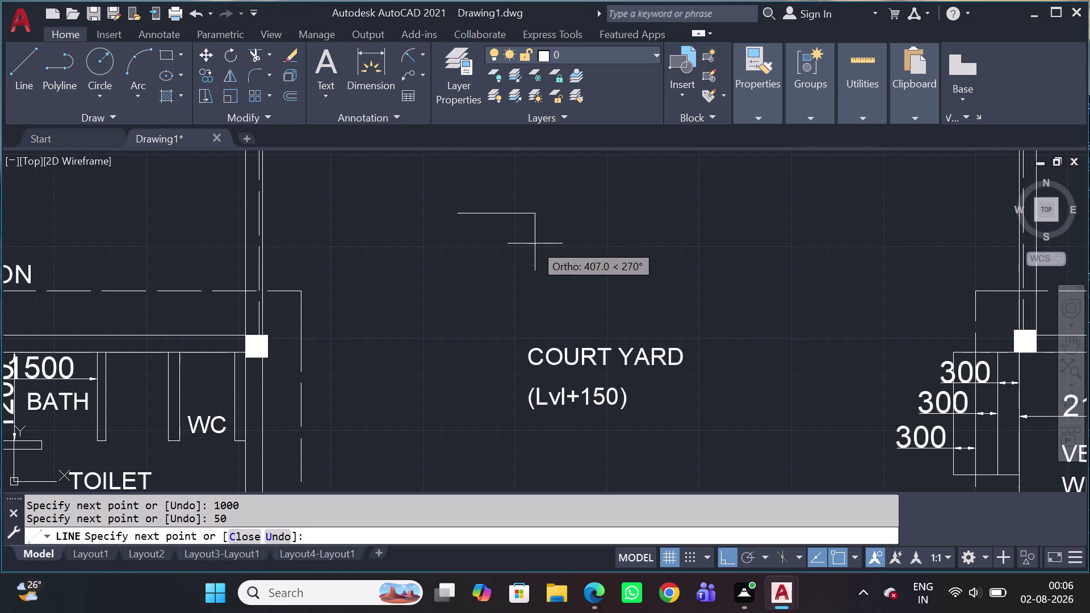
key(ctrl+z)
key(5)
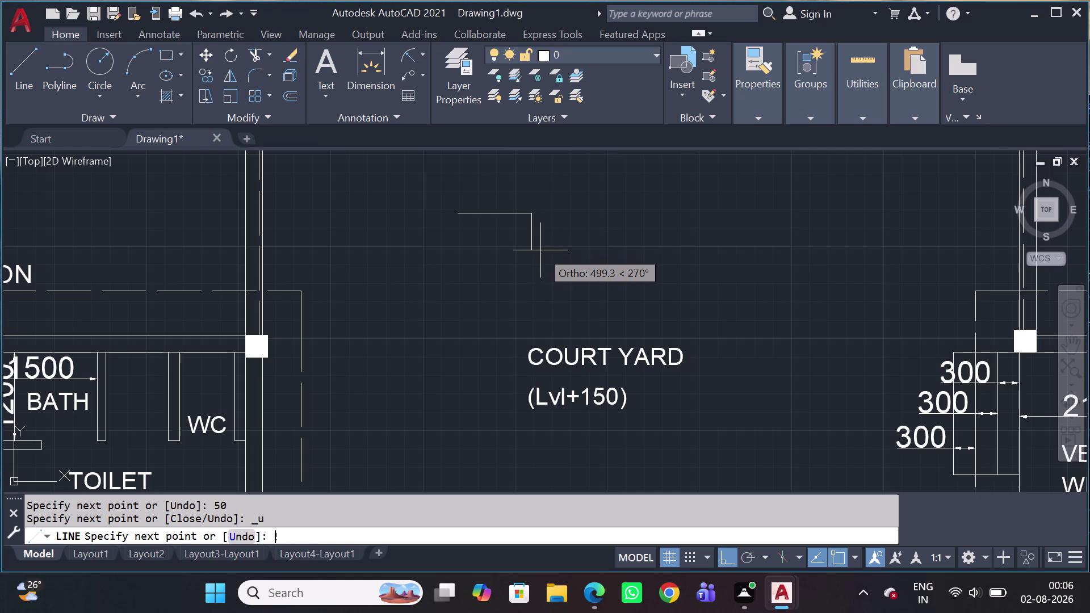
key(0)
key(space)
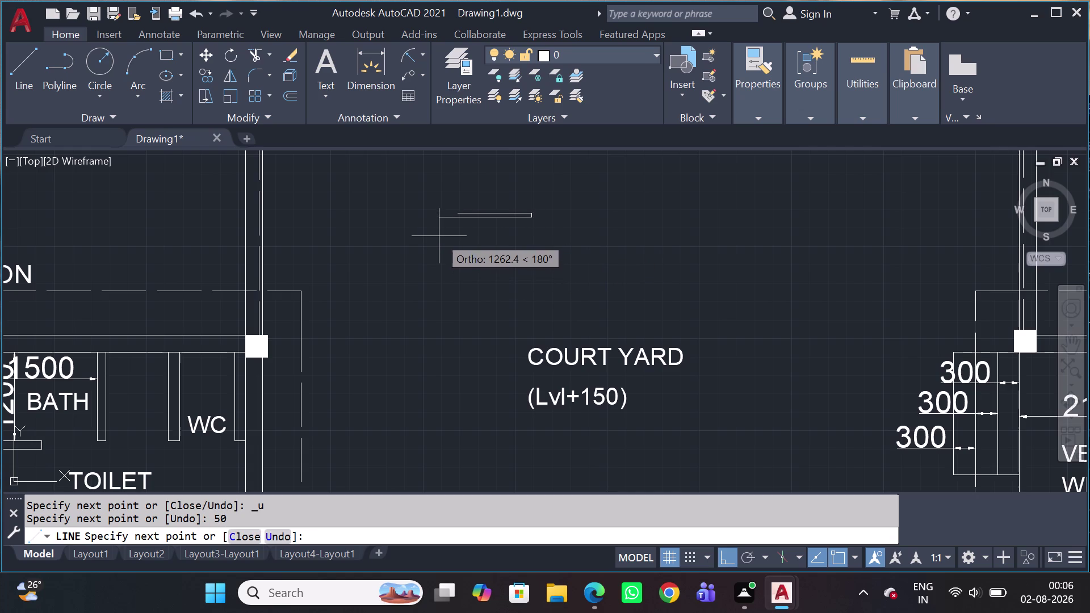
key(1)
text(00)
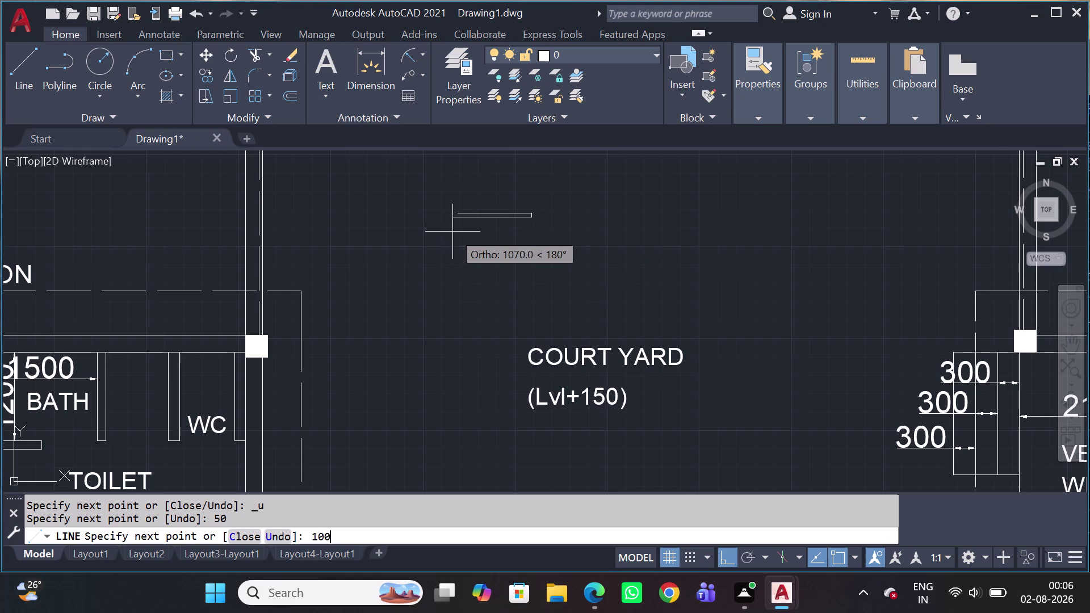
key(0)
key(space)
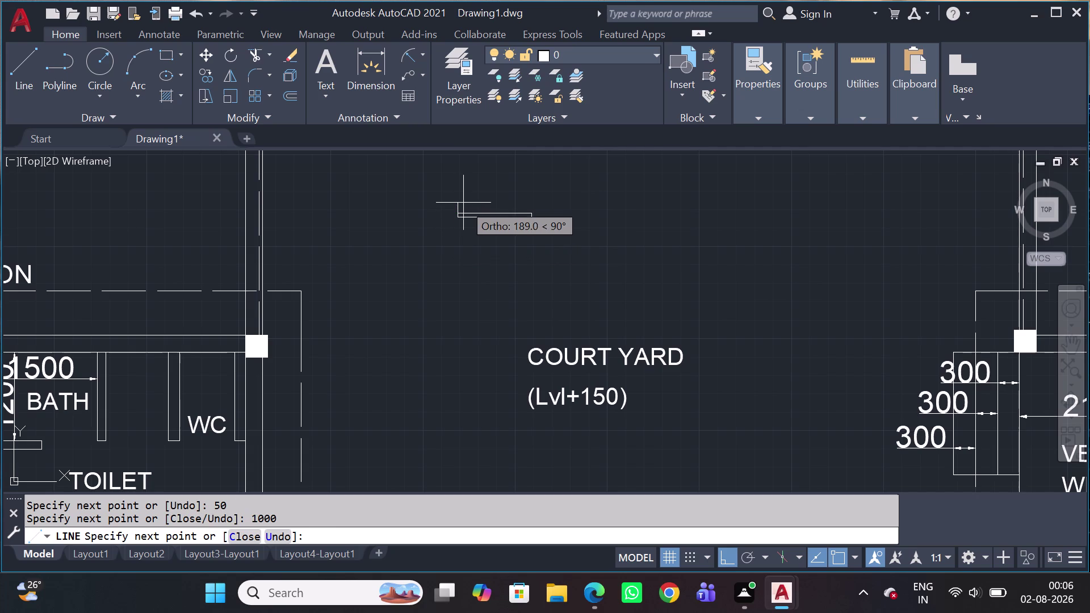
Close the 1000 by 50 outline with the final 50-unit edge.
key(3)
key(BackSpace)
key(5)
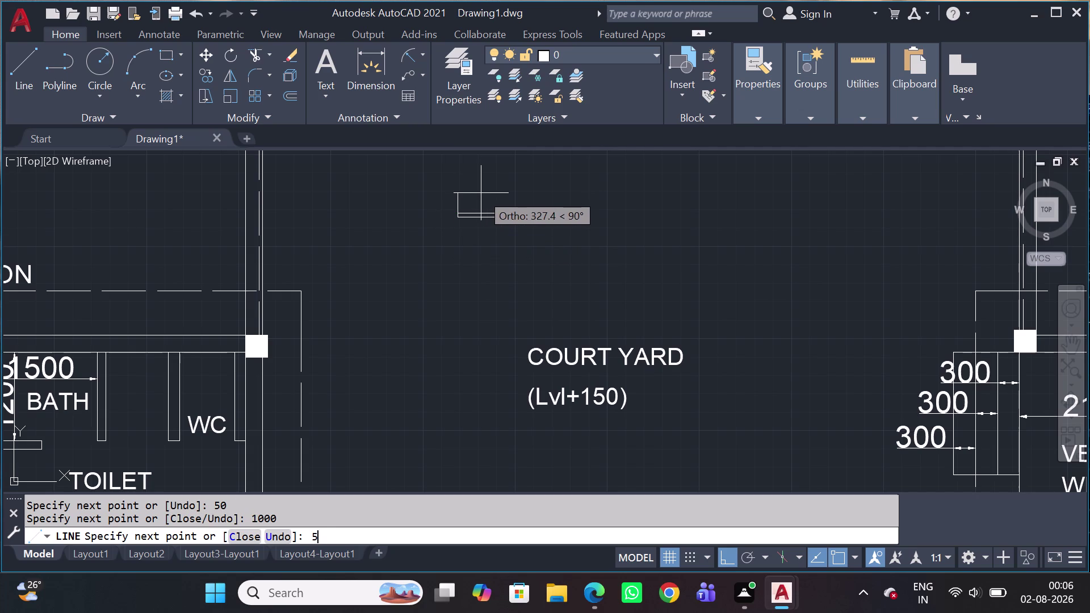
key(0)
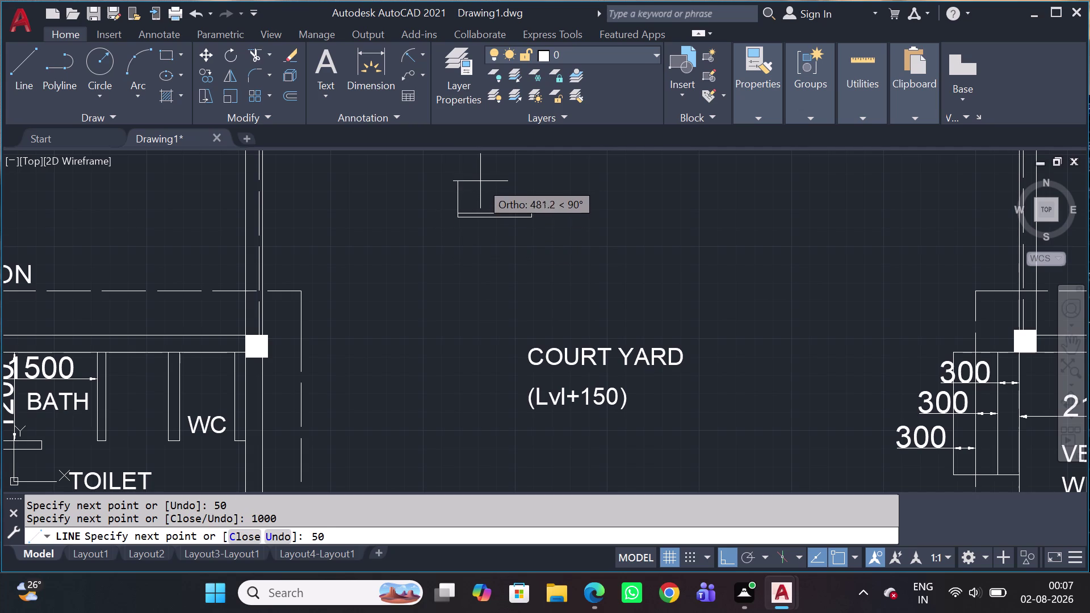
key(space)
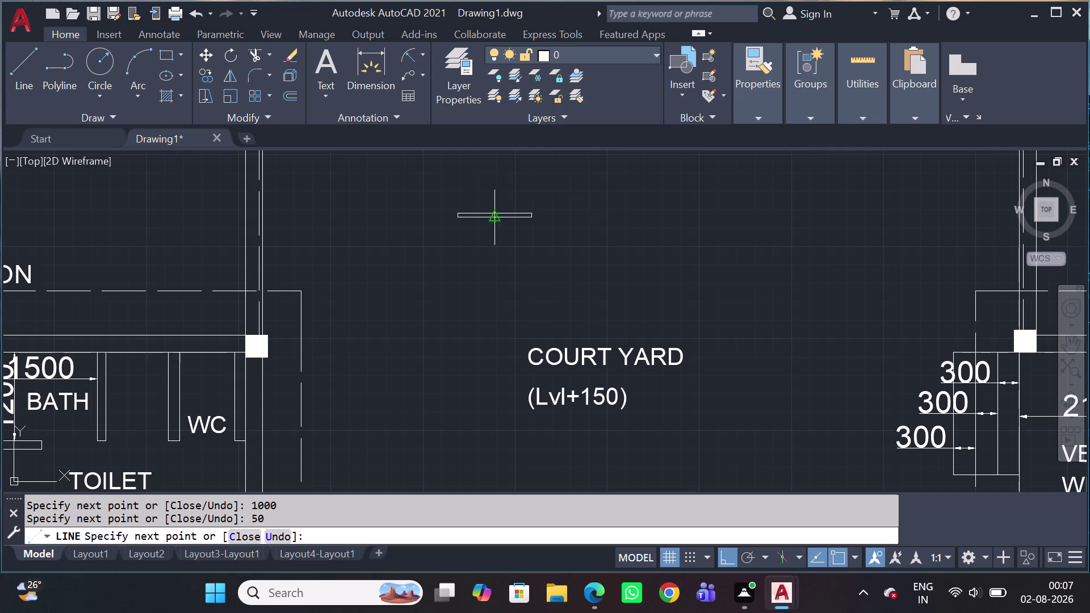
key(Escape)
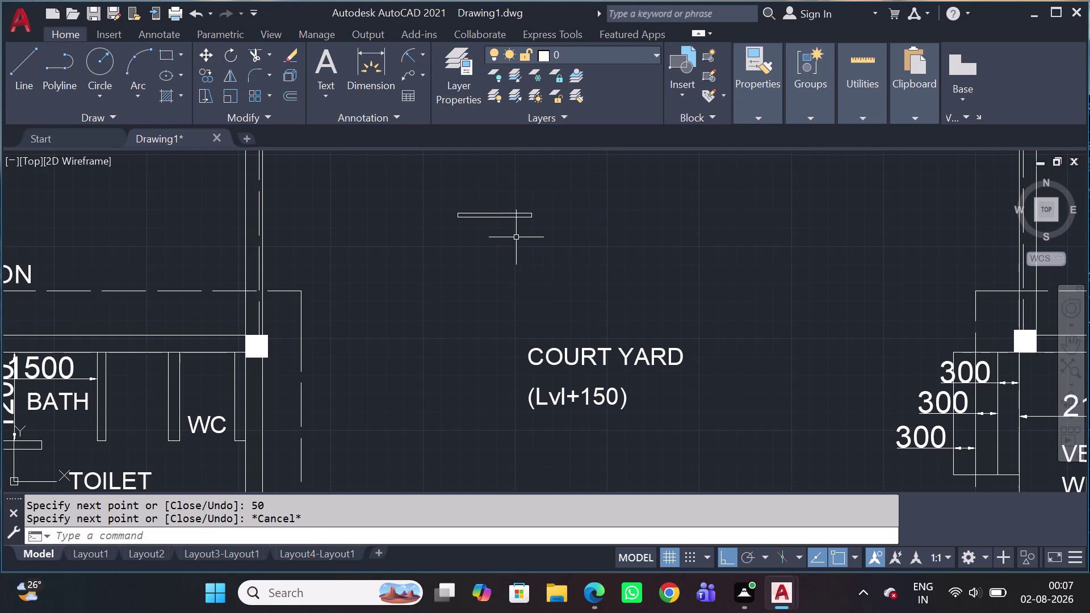
key(l)
key(space)
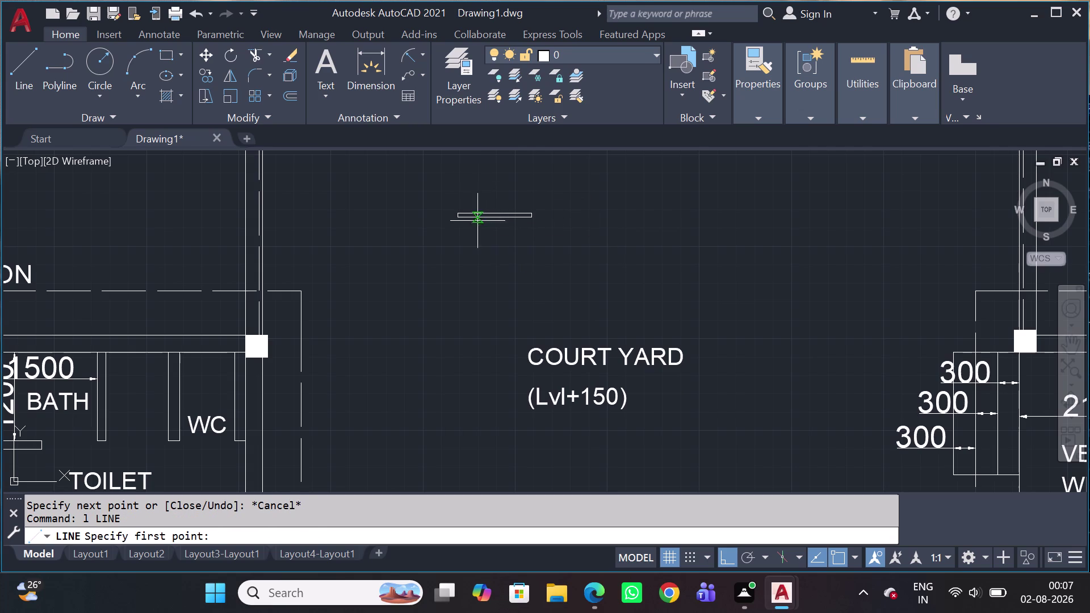
Draw a 1000-long vertical jamb line down from the leaf's left corner.
scroll(up, 3)
click(449, 209)
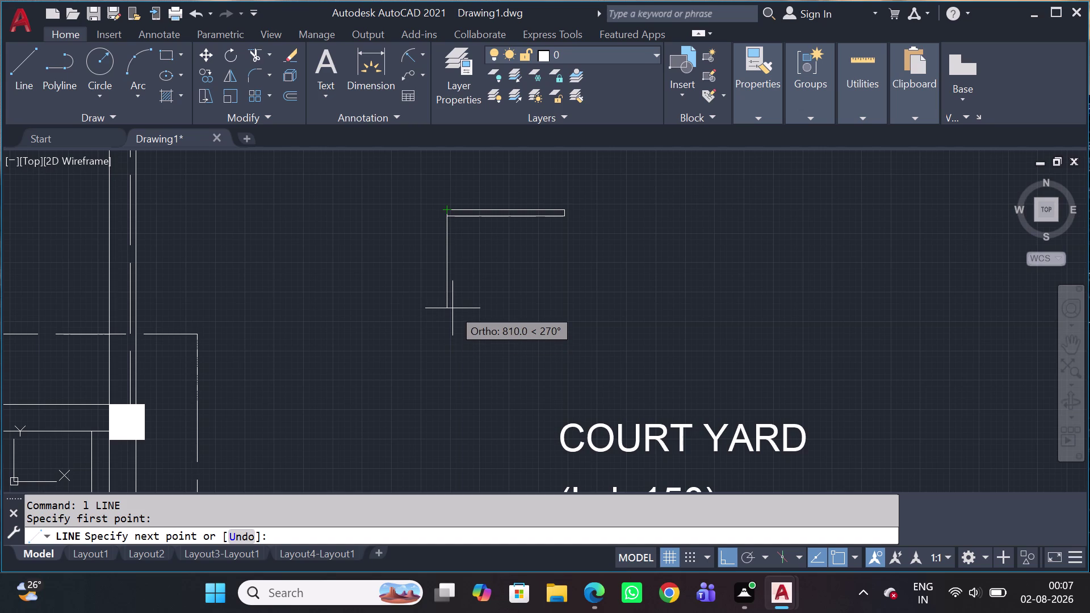
key(1)
text(00)
key(0)
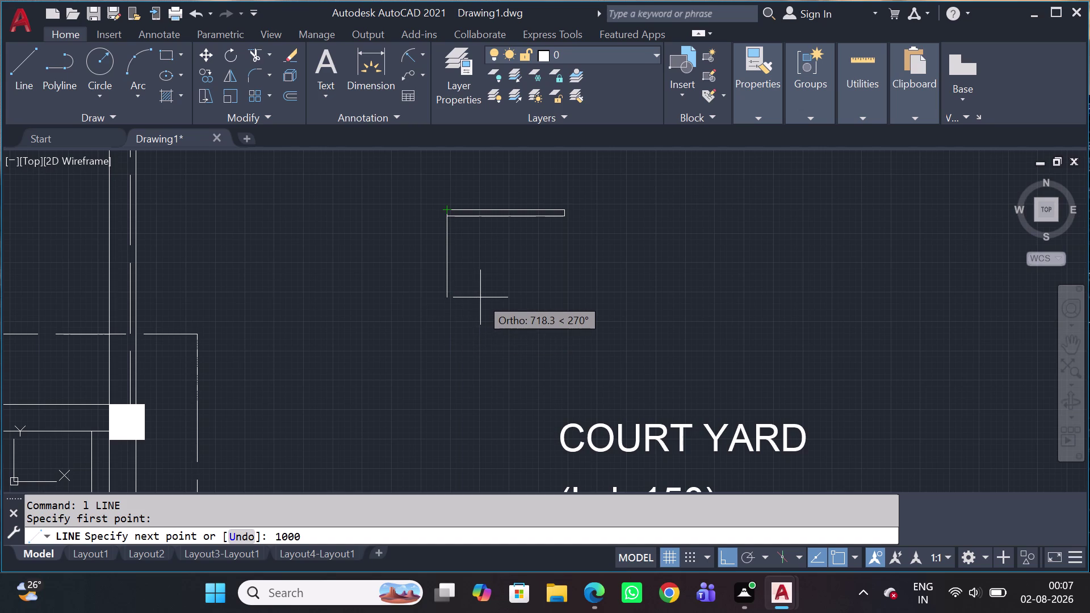
key(space)
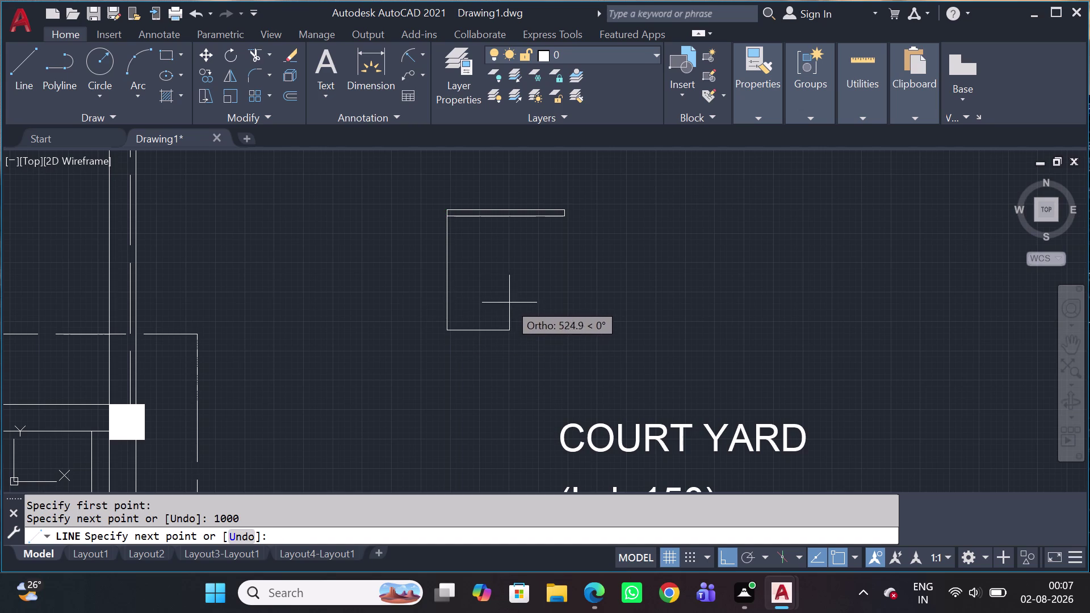
key(Escape)
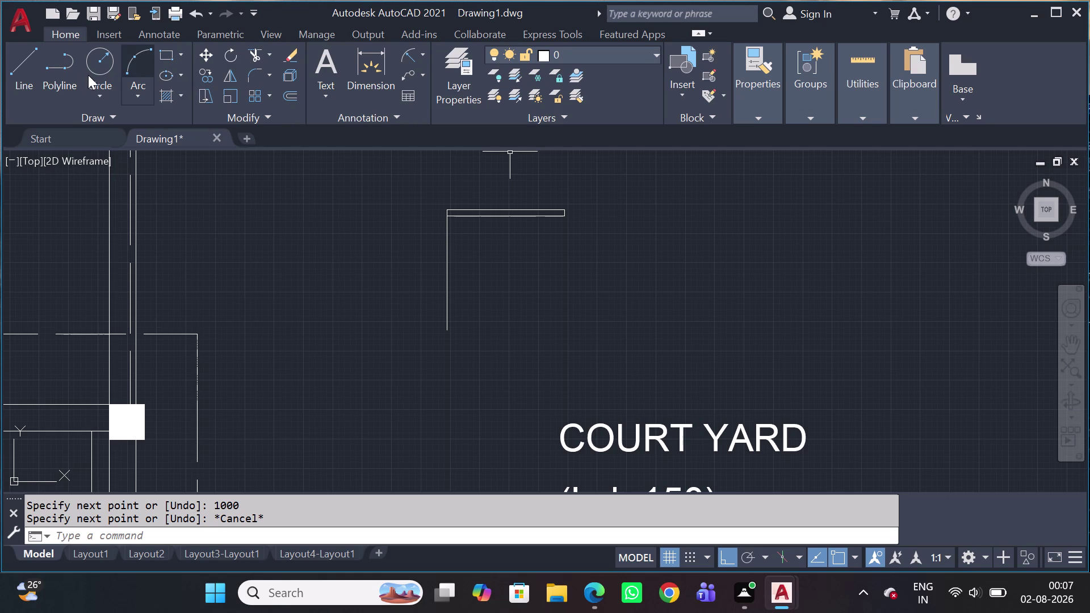
Draw a three-point swing arc from the jamb's bottom to the leaf's far end.
click(137, 68)
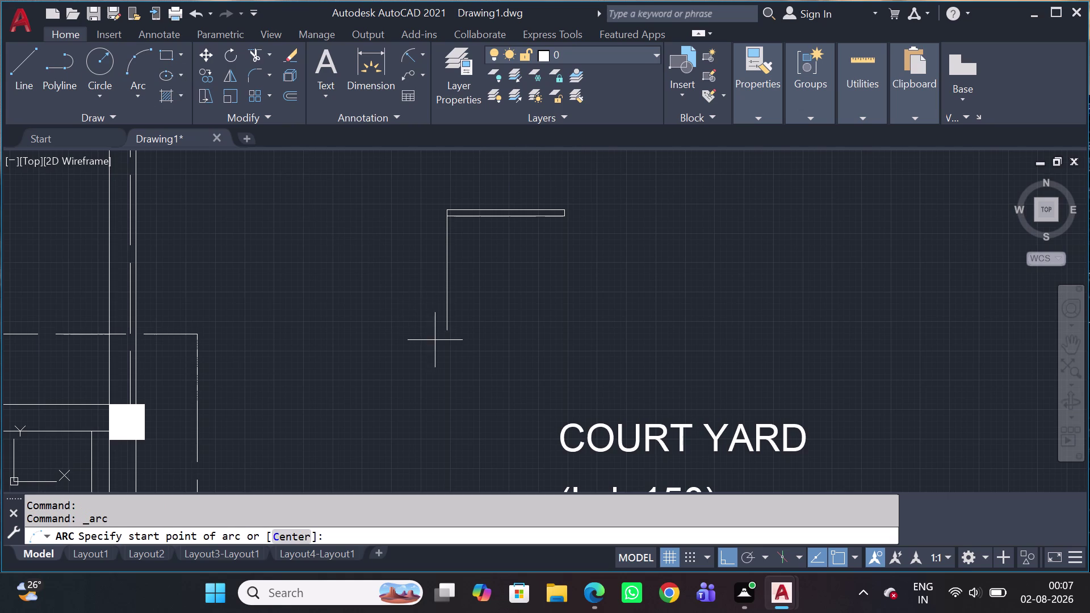
click(453, 327)
click(562, 222)
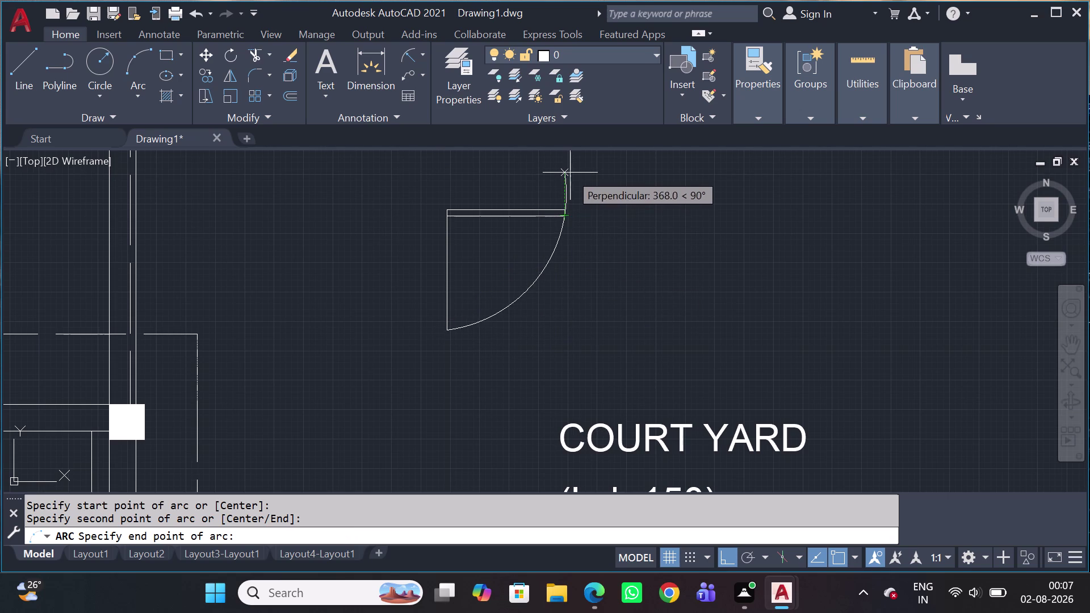
click(570, 173)
Fence-trim the arc tip overshooting above the leaf.
key(t)
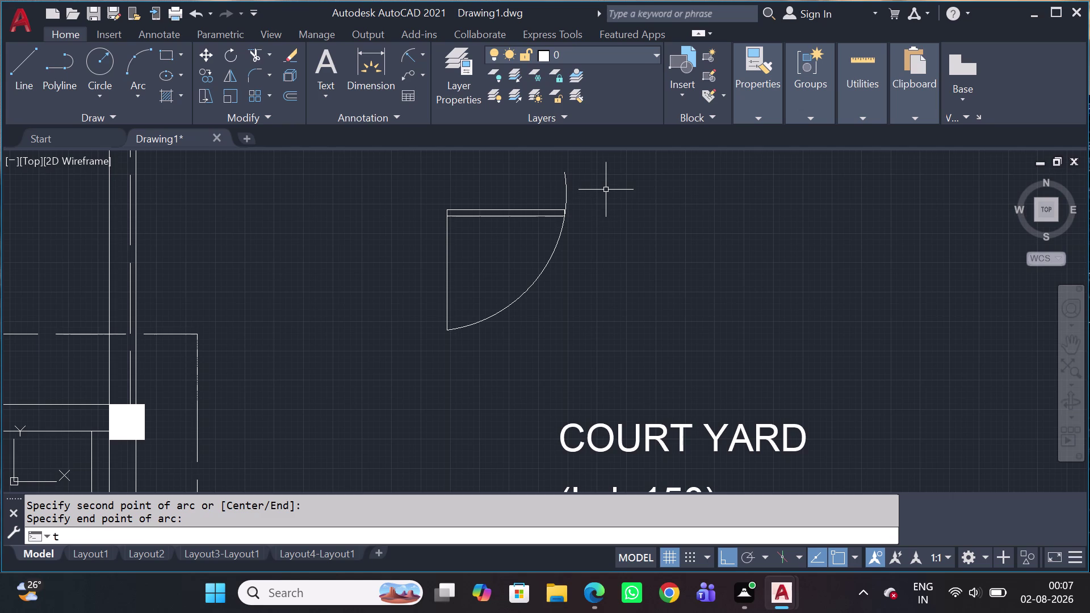
key(r)
key(space)
click(579, 186)
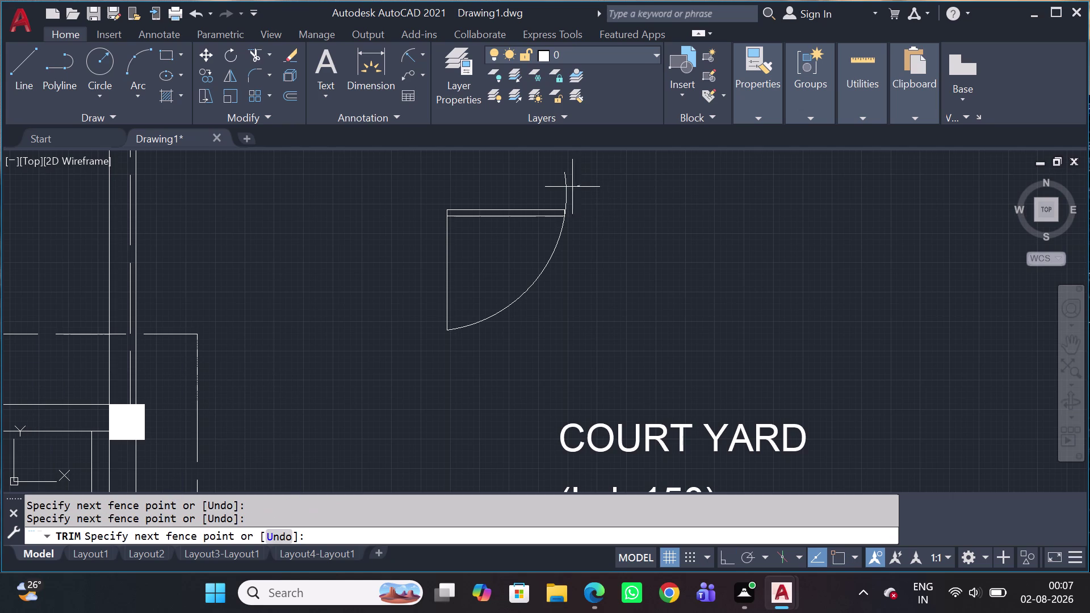
click(555, 193)
scroll(down, 3)
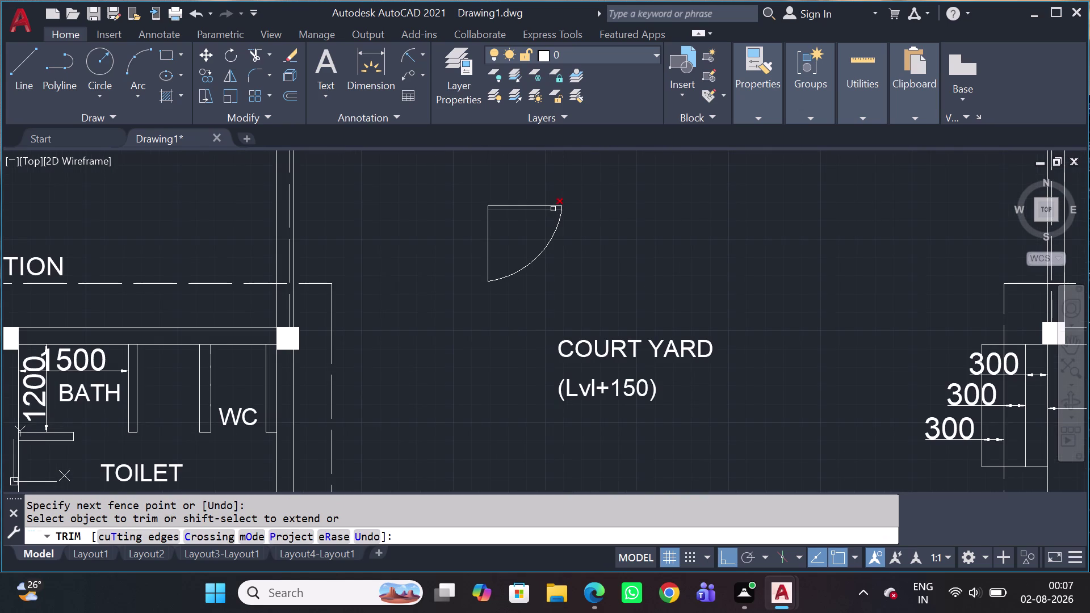
key(Escape)
scroll(up, 3)
middle_drag(507, 226, 541, 254)
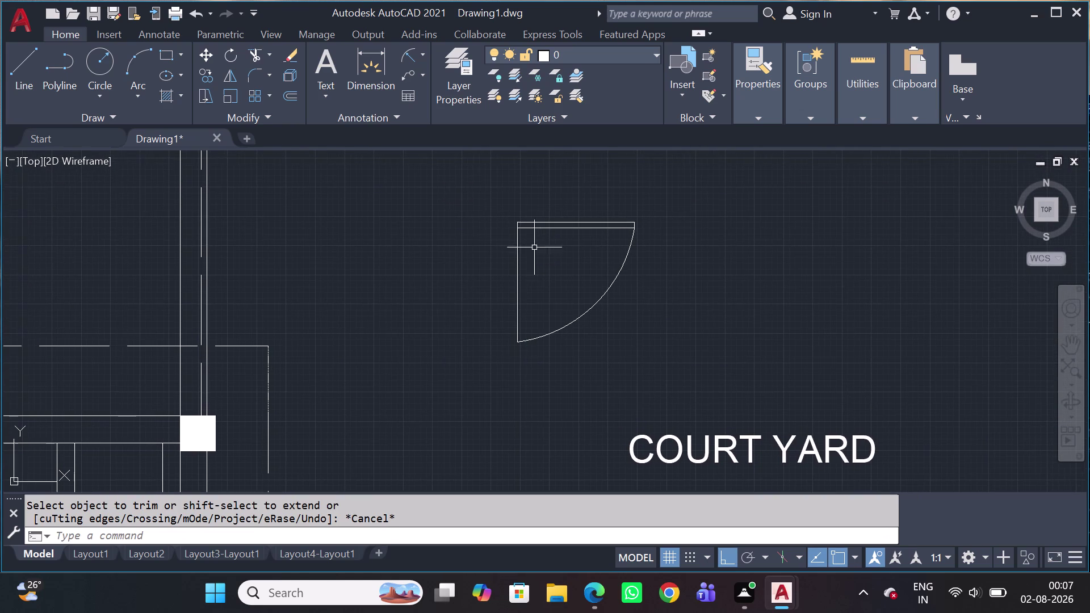
Window-select the door symbol and JOIN its pieces into polylines, repeating once.
click(729, 177)
drag(443, 349, 444, 355)
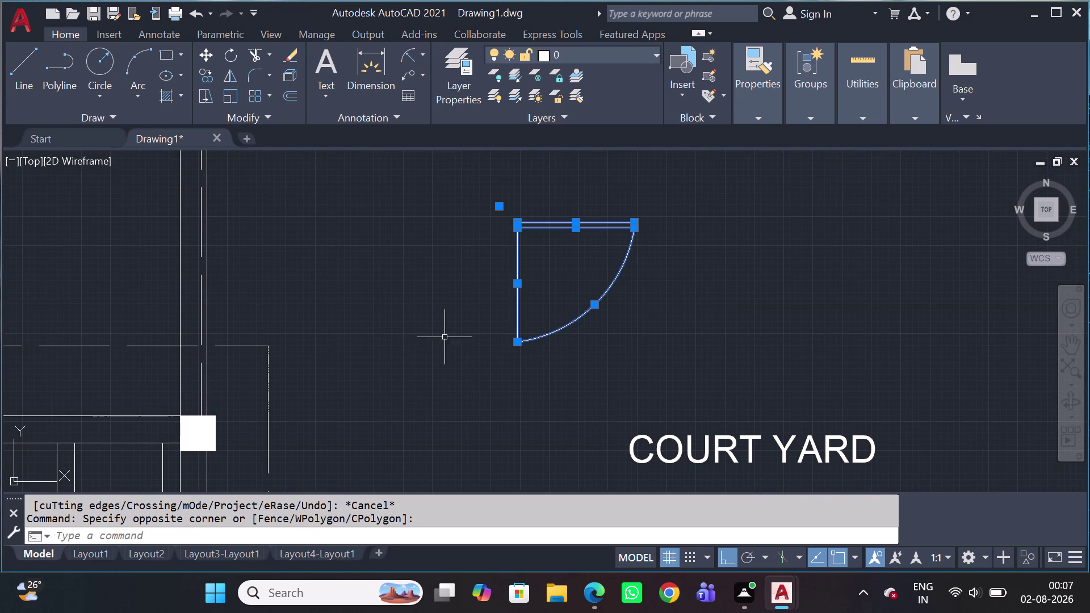
key(j)
key(space)
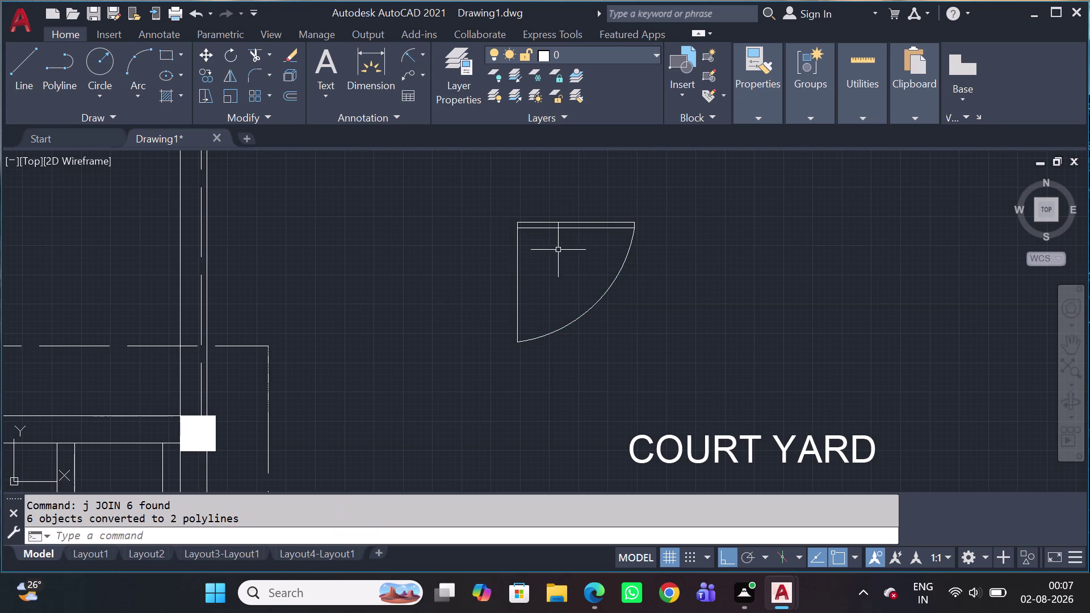
click(705, 184)
click(435, 351)
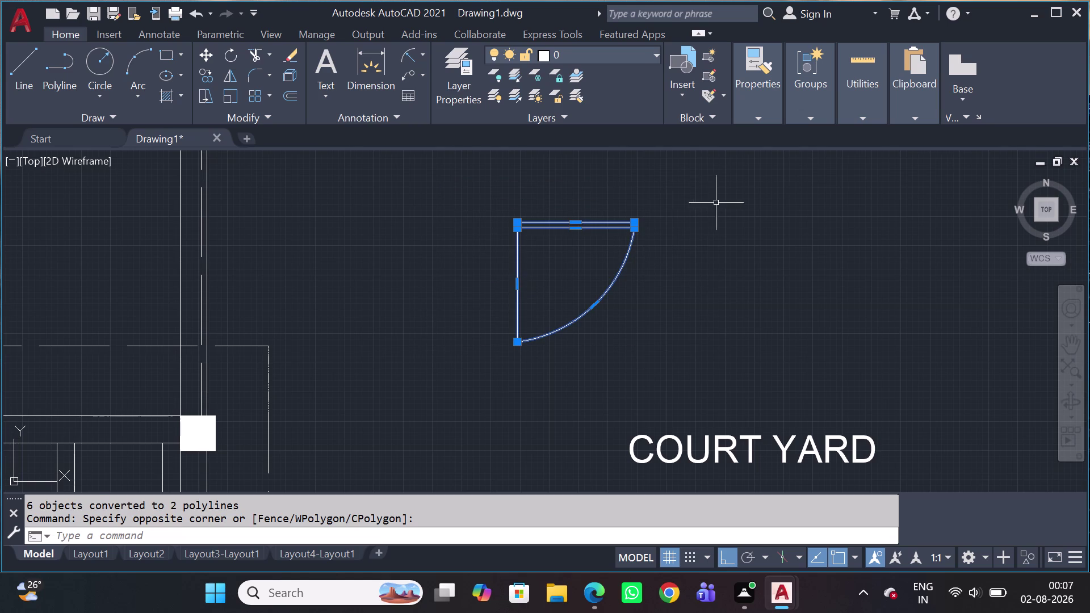
key(j)
key(Return)
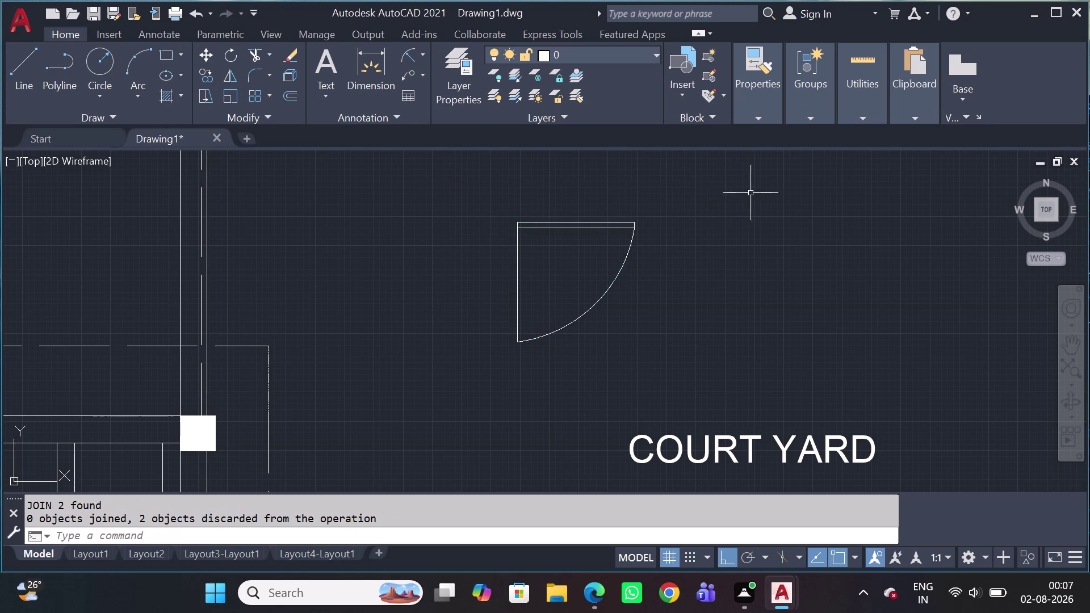
Reselect the door leaf and arc and retry JOIN; nothing further merges.
drag(643, 233, 643, 238)
click(593, 261)
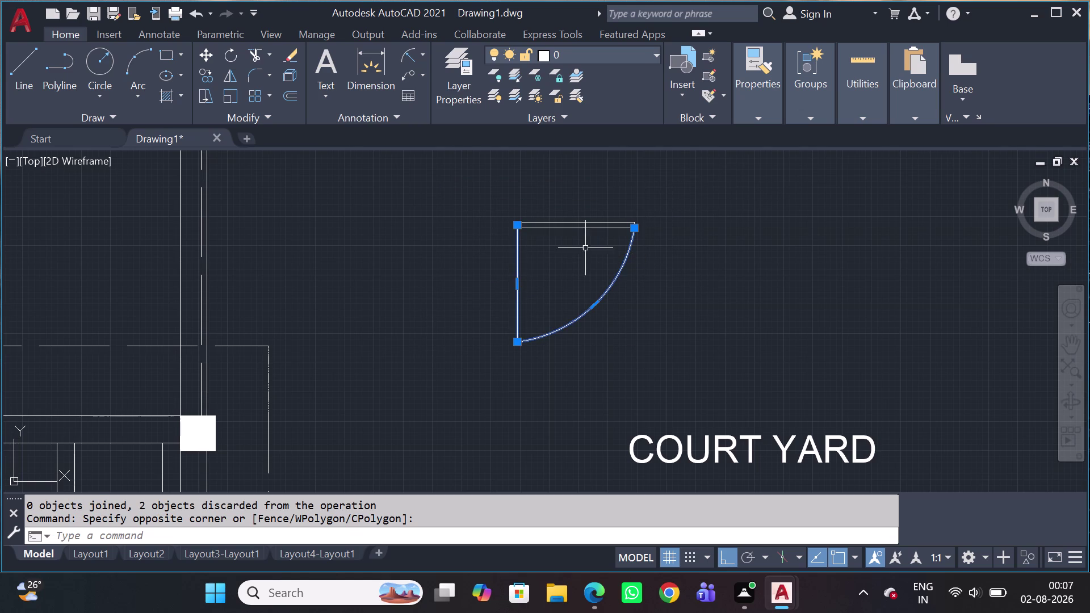
click(588, 217)
drag(581, 238, 580, 245)
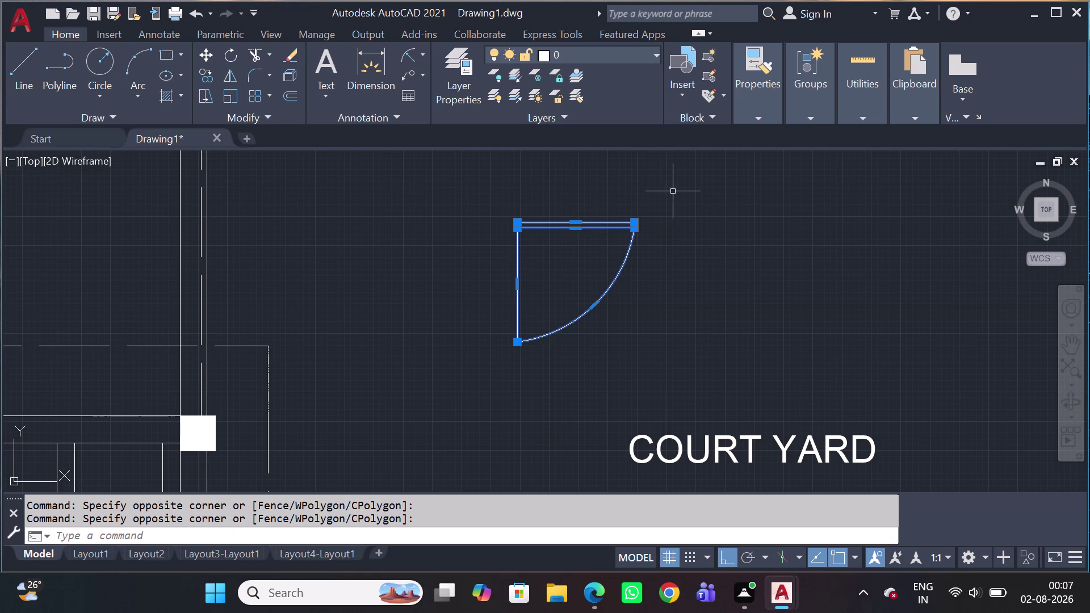
key(j)
key(Return)
drag(655, 196, 657, 238)
click(613, 264)
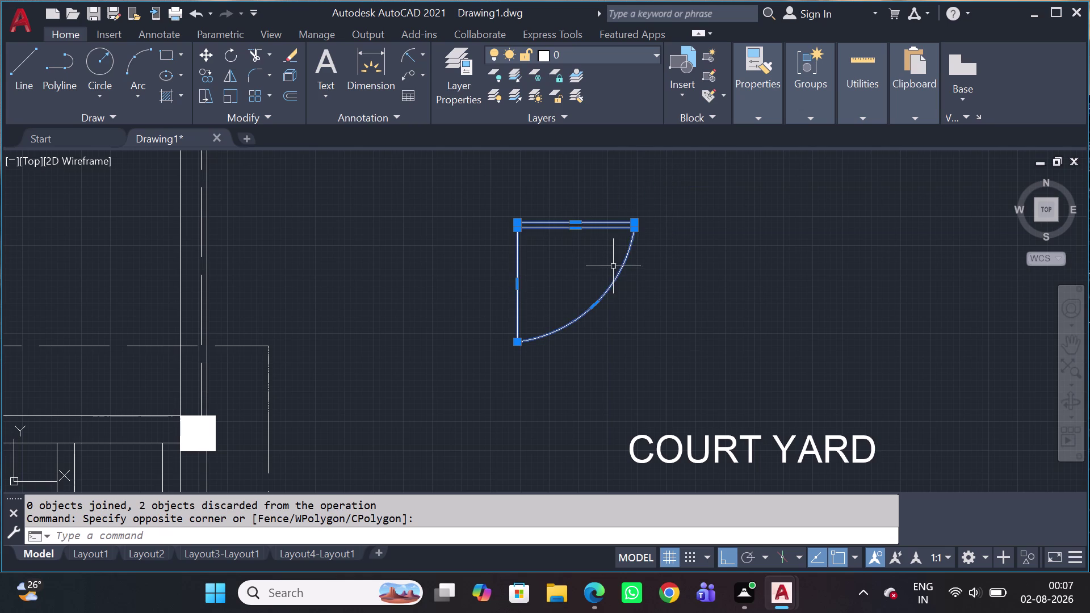
scroll(up, 3)
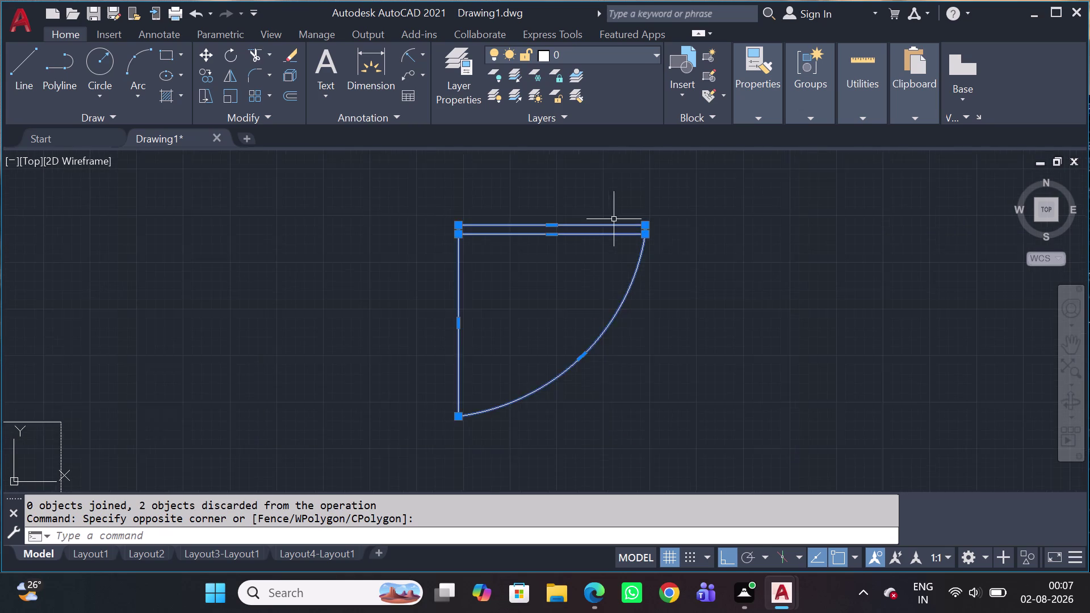
scroll(up, 3)
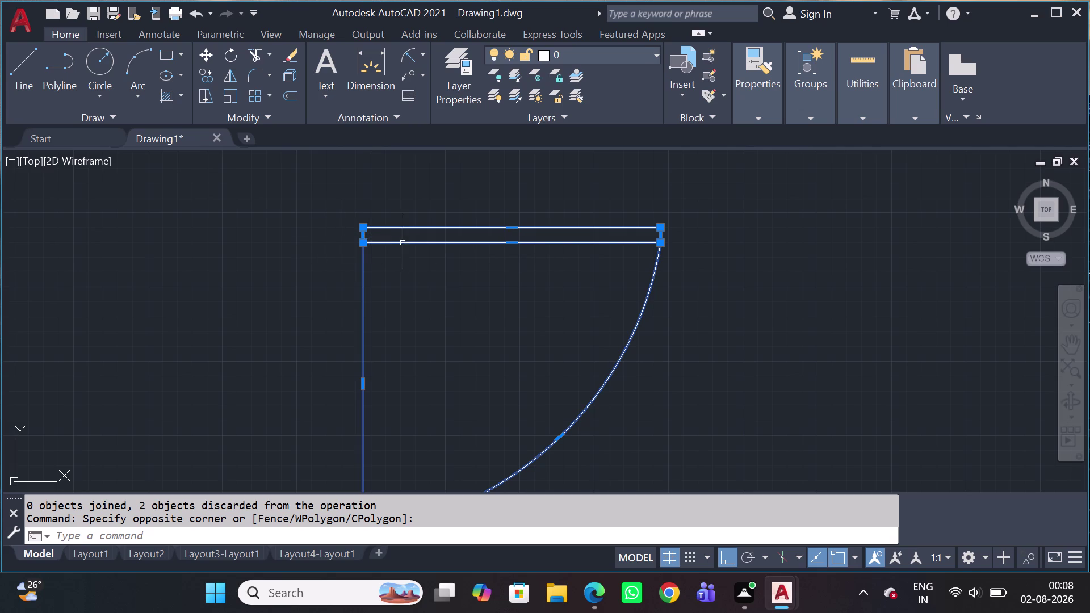
Draw a short stub line at the leaf's left corner and try reshaping it.
key(Escape)
text(l)
key(space)
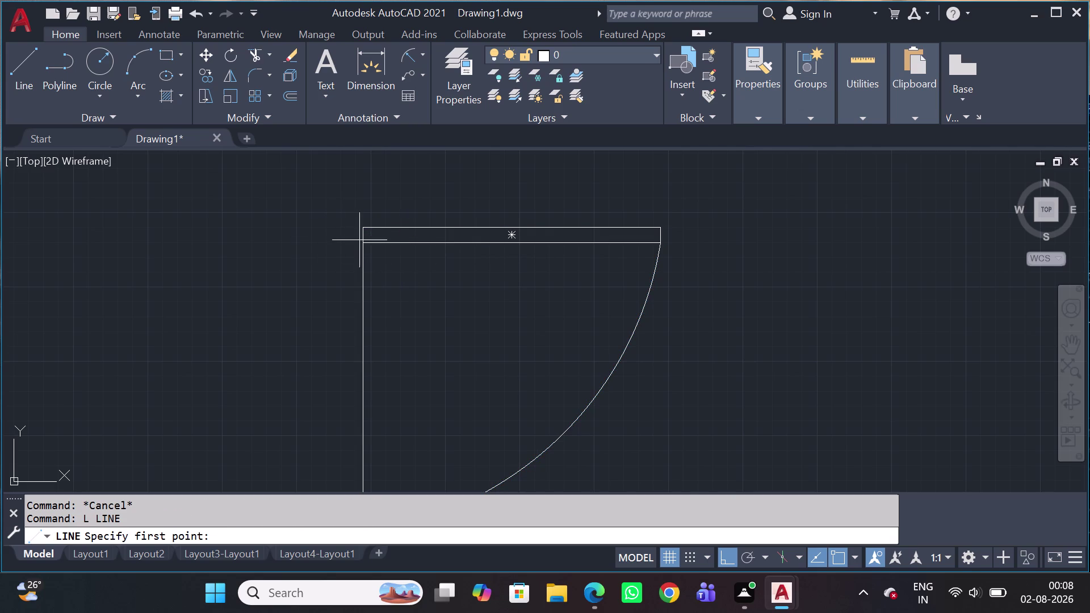
scroll(up, 3)
click(371, 235)
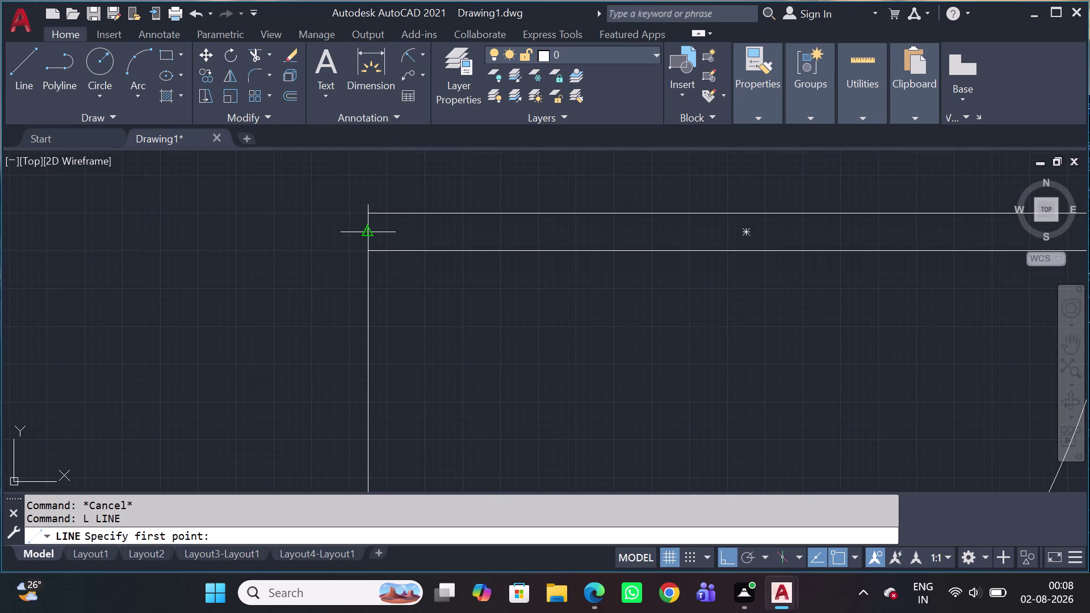
click(330, 237)
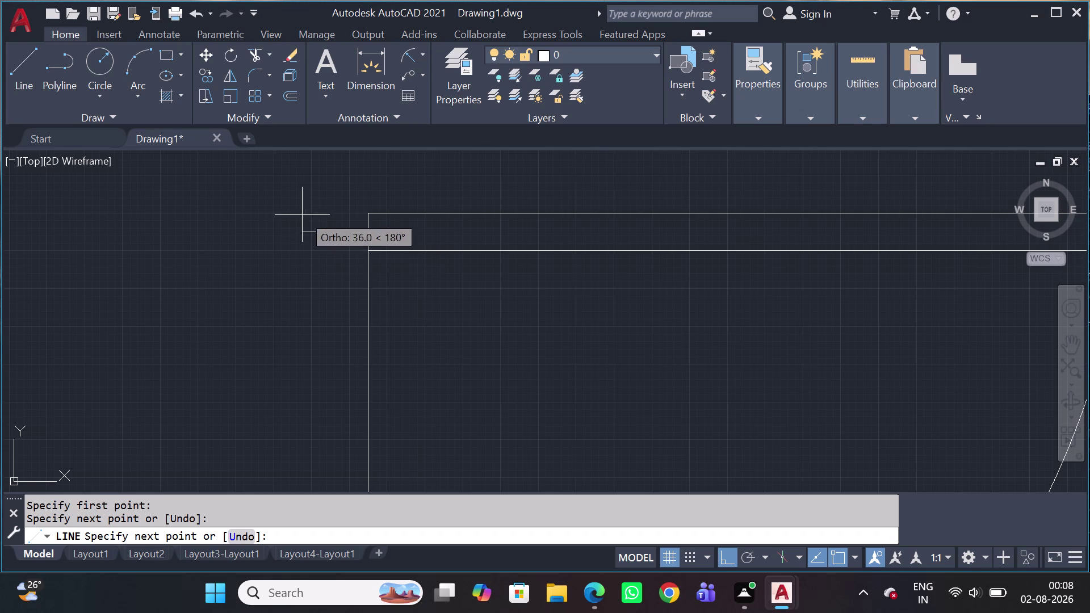
click(306, 201)
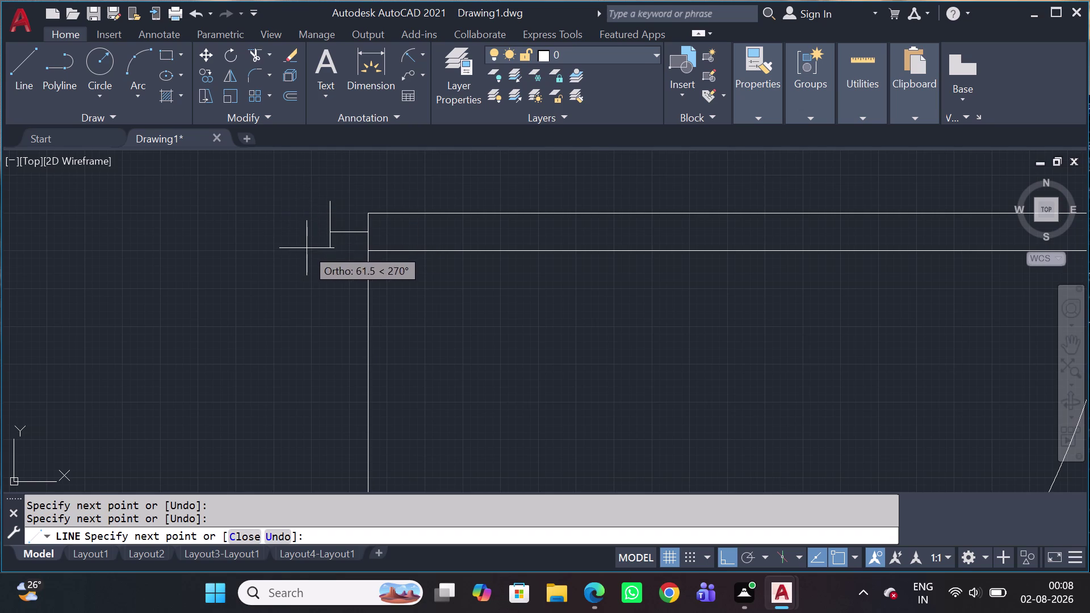
key(Escape)
click(331, 206)
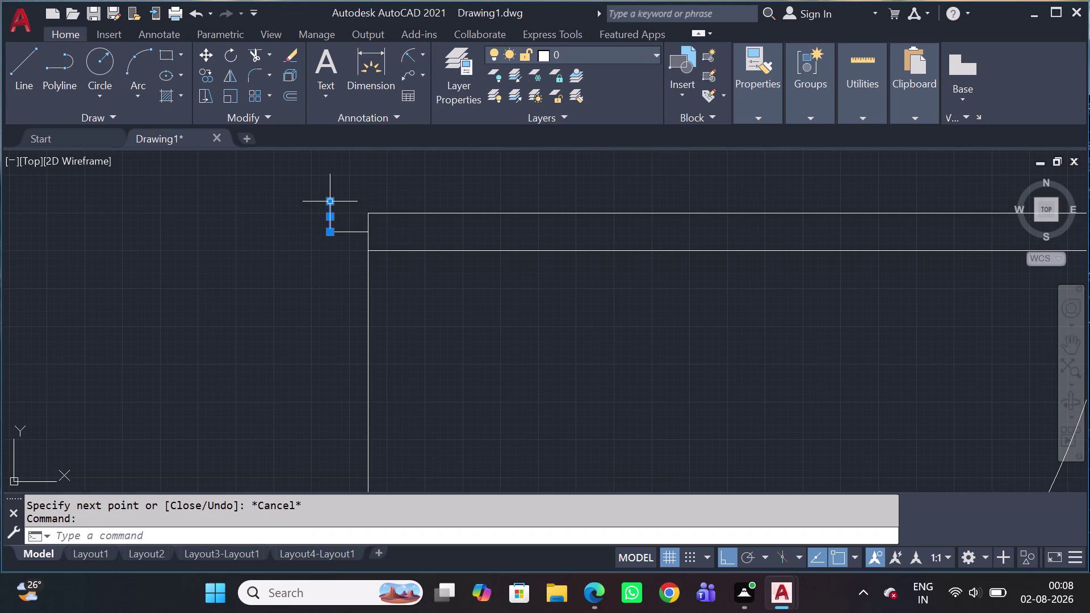
click(332, 199)
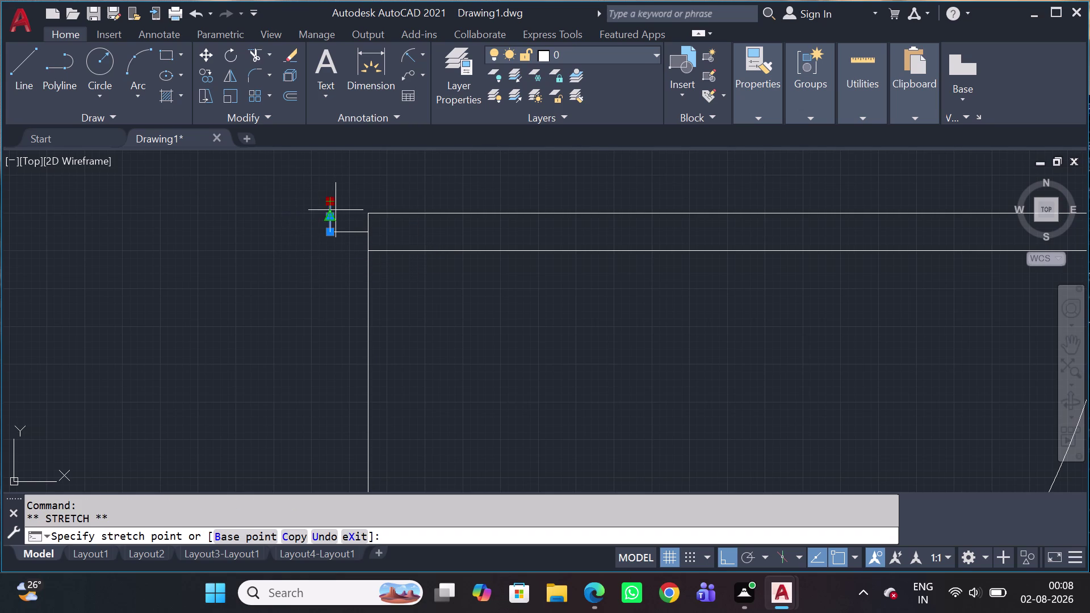
click(335, 217)
key(Escape)
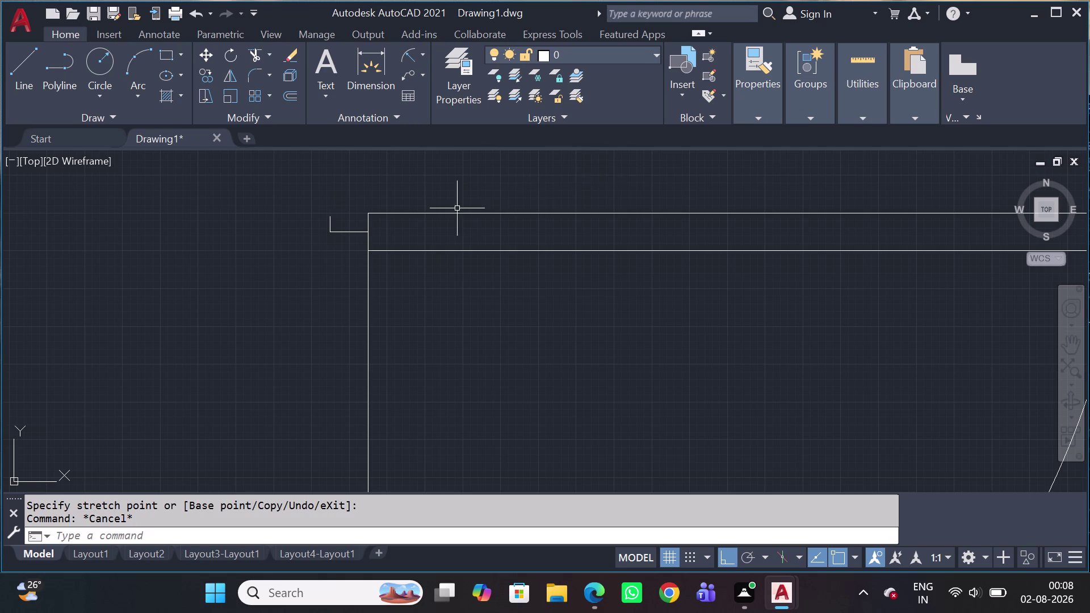
Grip-stretch the leaf's short vertical edge up to the wall line.
scroll(up, 3)
drag(400, 218, 405, 223)
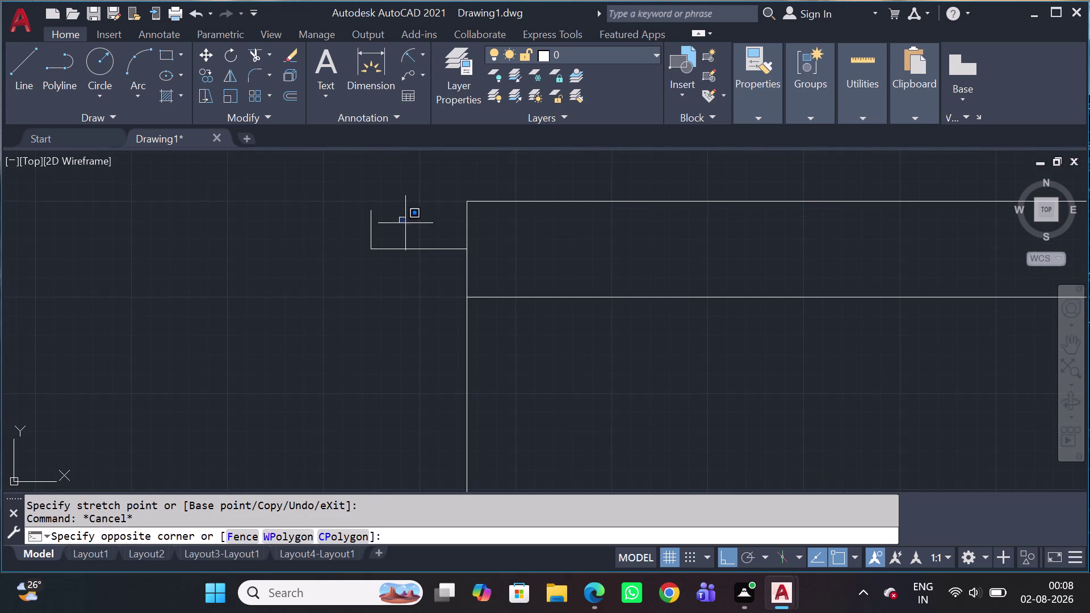
click(358, 223)
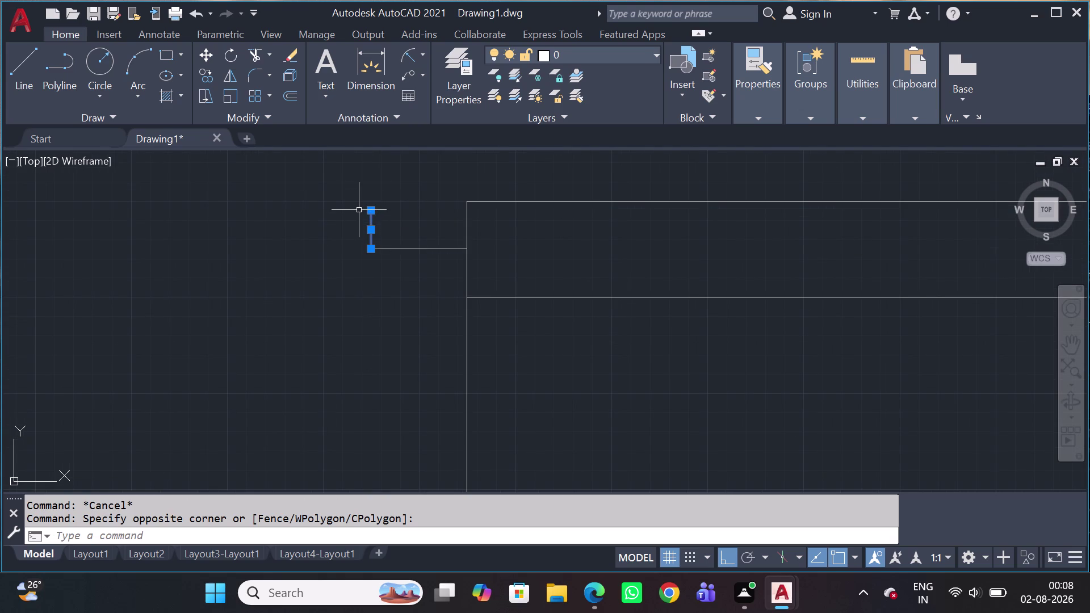
click(367, 210)
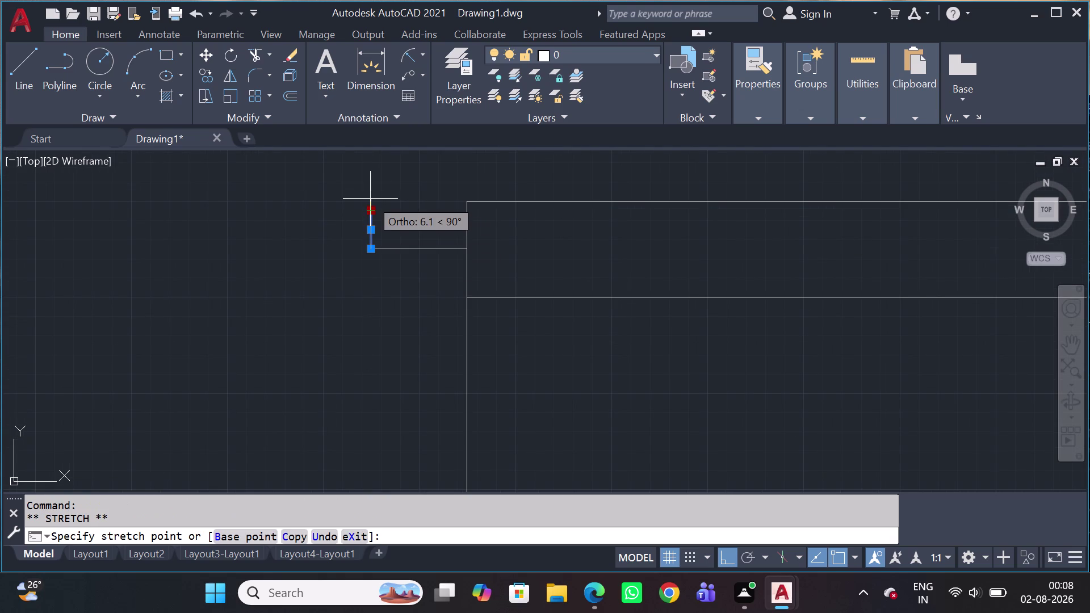
click(371, 199)
scroll(down, 3)
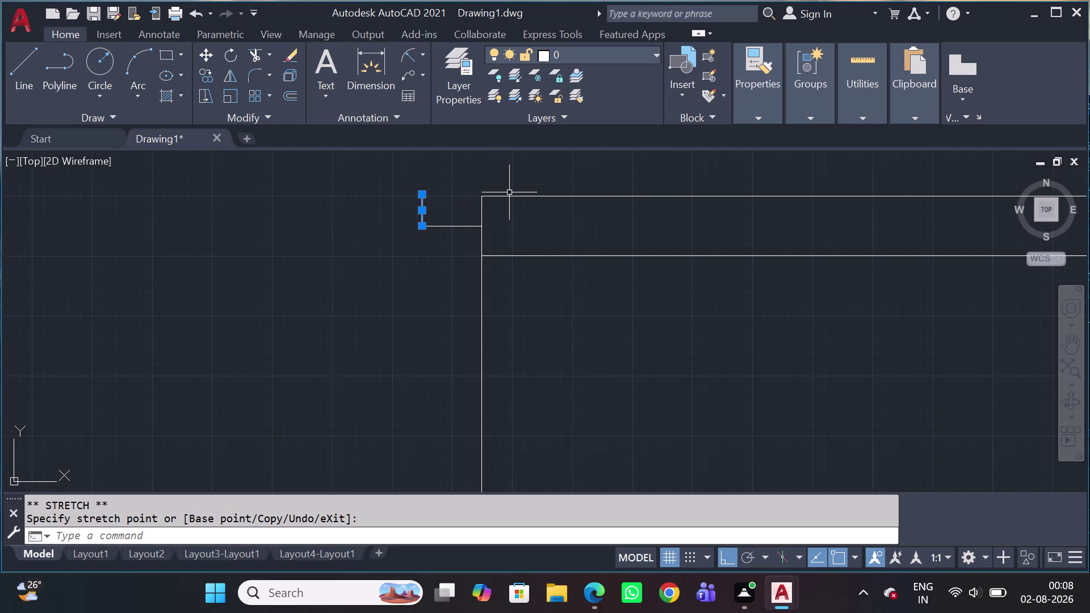
key(Escape)
Draw a line from the wall's top edge to the leaf's top corner.
text(l)
key(space)
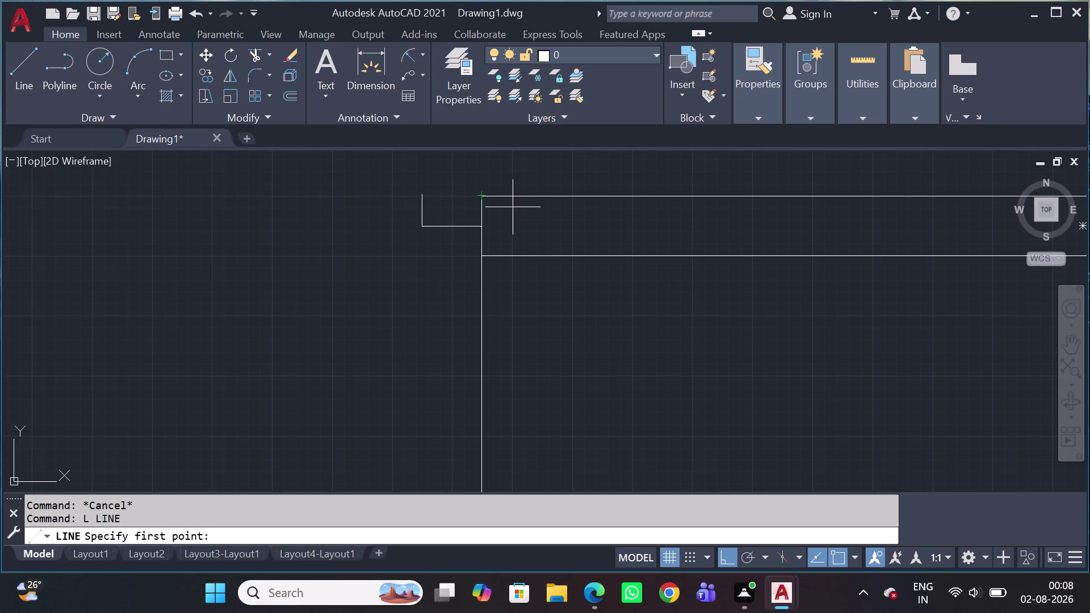
click(482, 195)
click(417, 196)
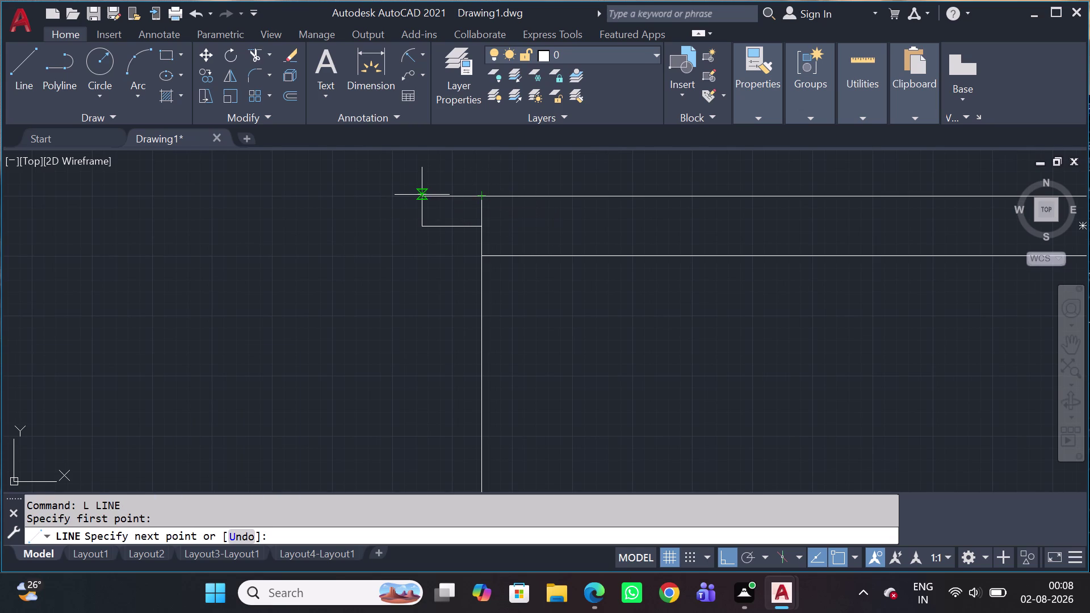
key(Escape)
Erase the misaligned slanted top line.
scroll(up, 3)
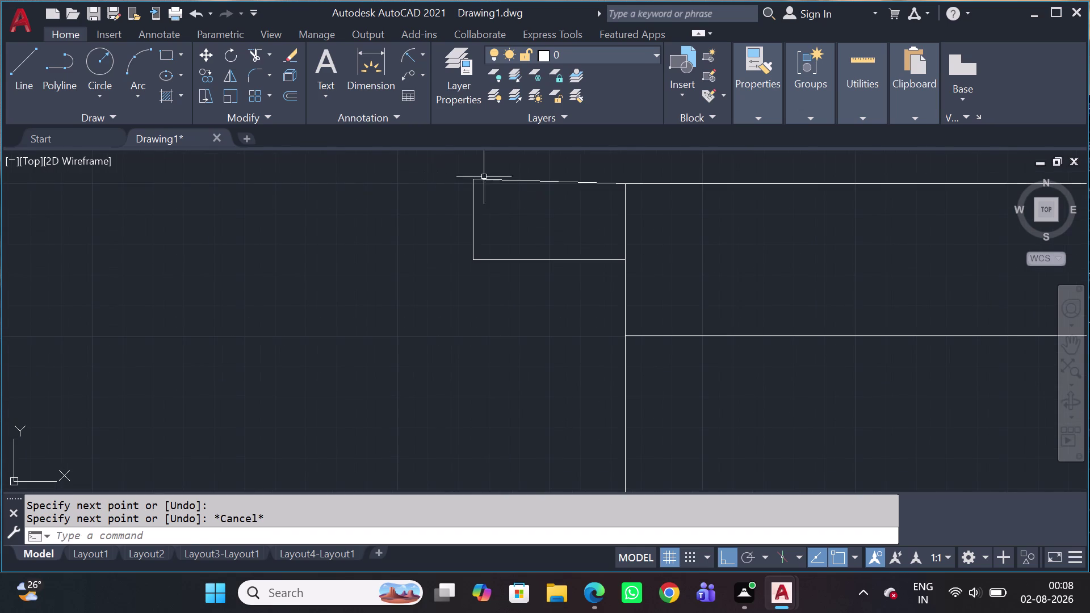
click(528, 168)
drag(522, 193, 522, 202)
key(Delete)
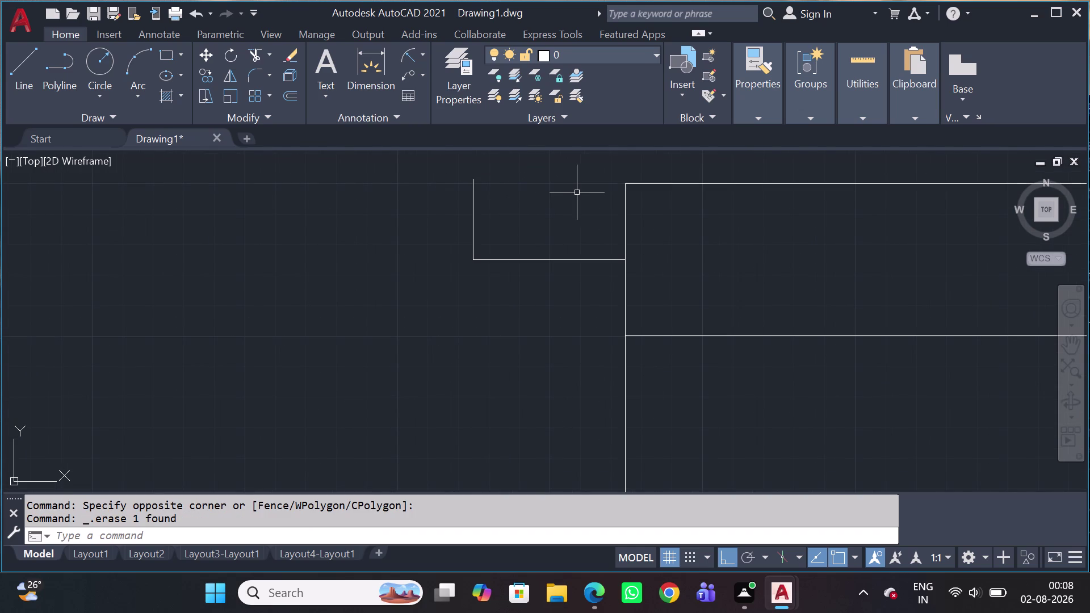
Draw a horizontal line from the wall's top corner to the leaf's top-left corner.
key(l)
key(space)
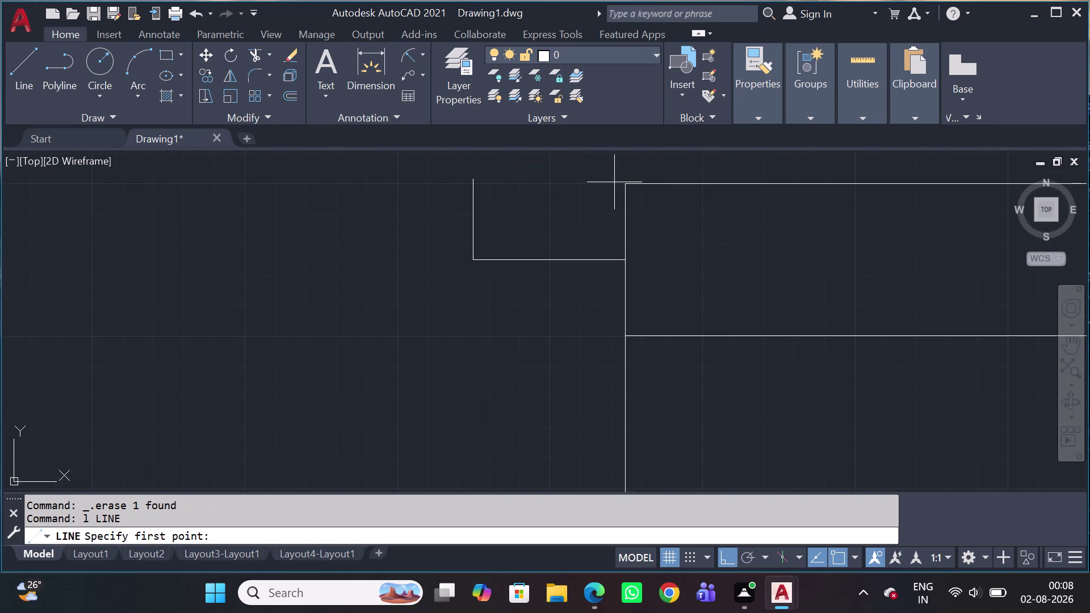
click(629, 189)
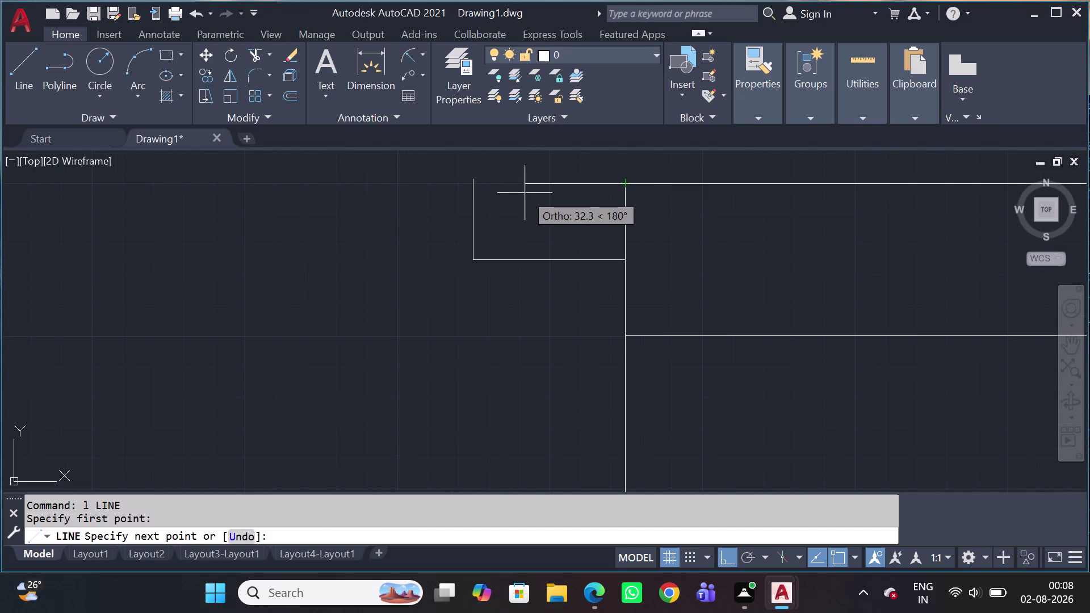
click(470, 185)
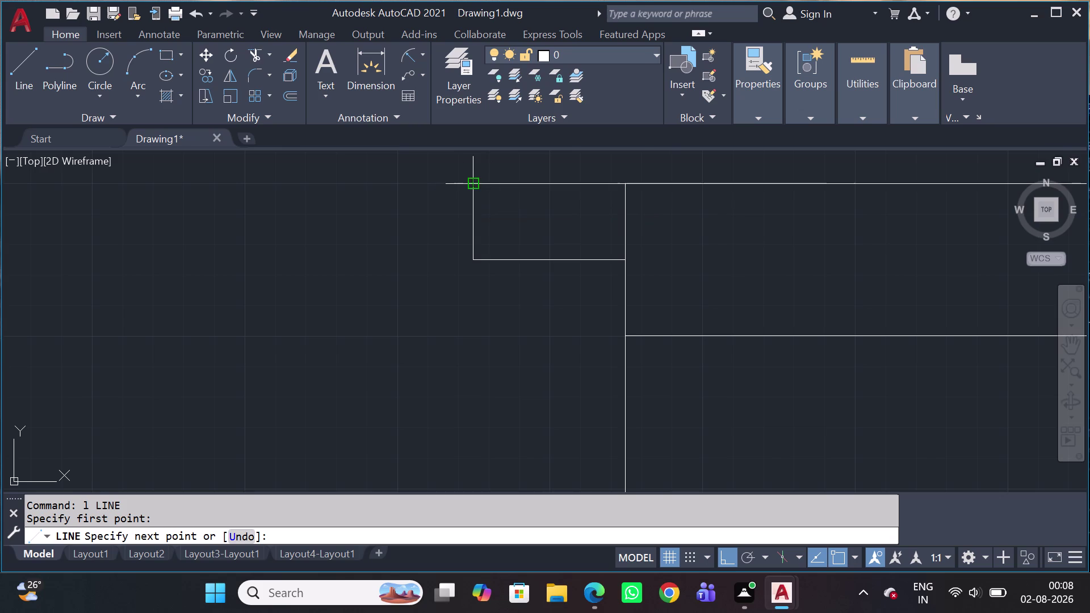
key(Escape)
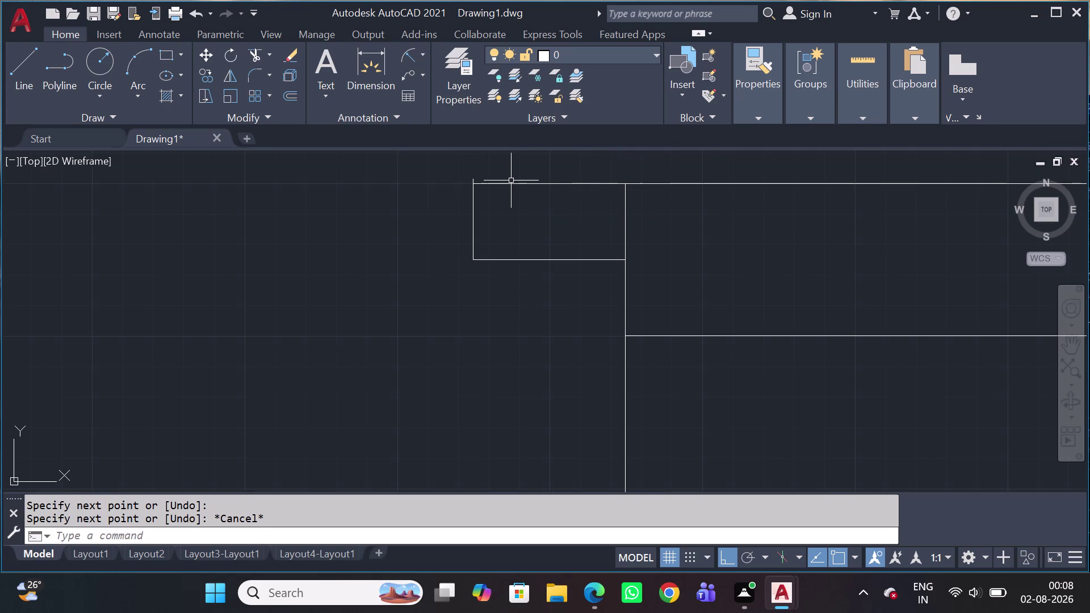
Start the TRIM command on the new lines.
key(t)
key(t)
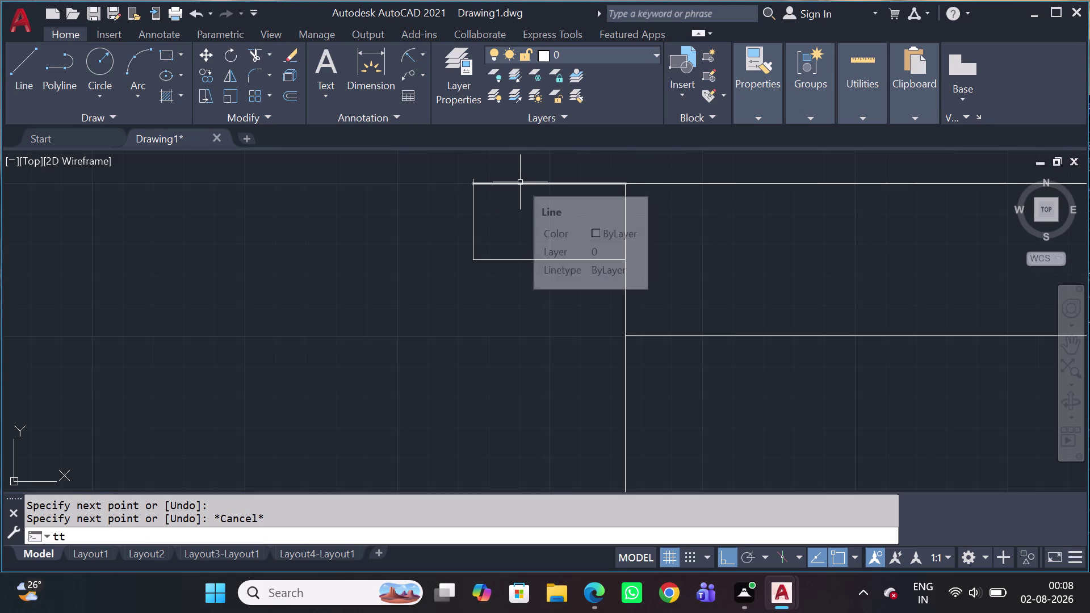
key(BackSpace)
key(r)
key(space)
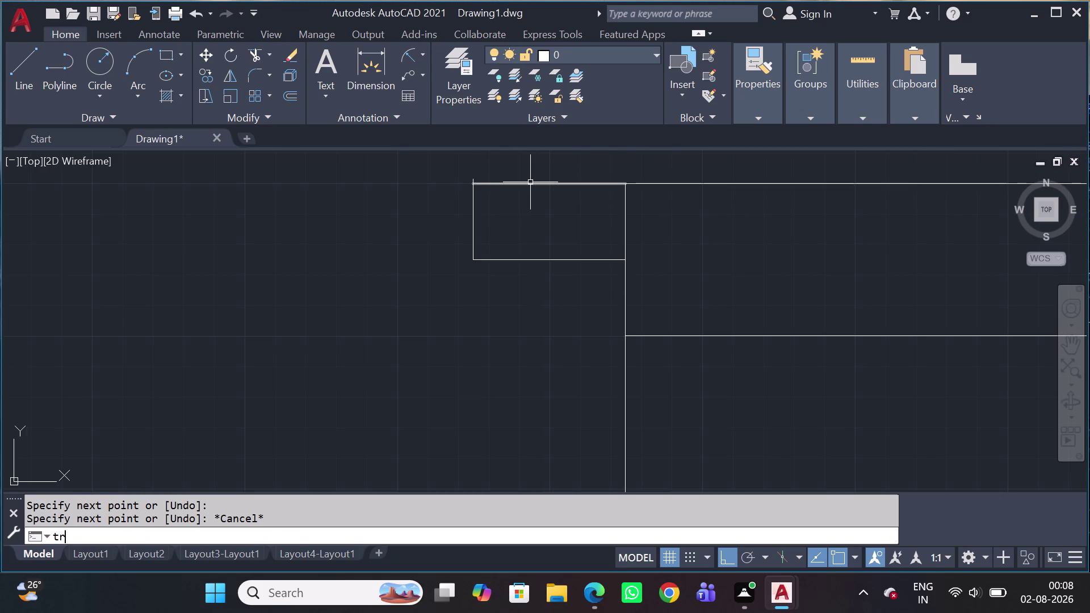
scroll(up, 3)
scroll(up, 3)
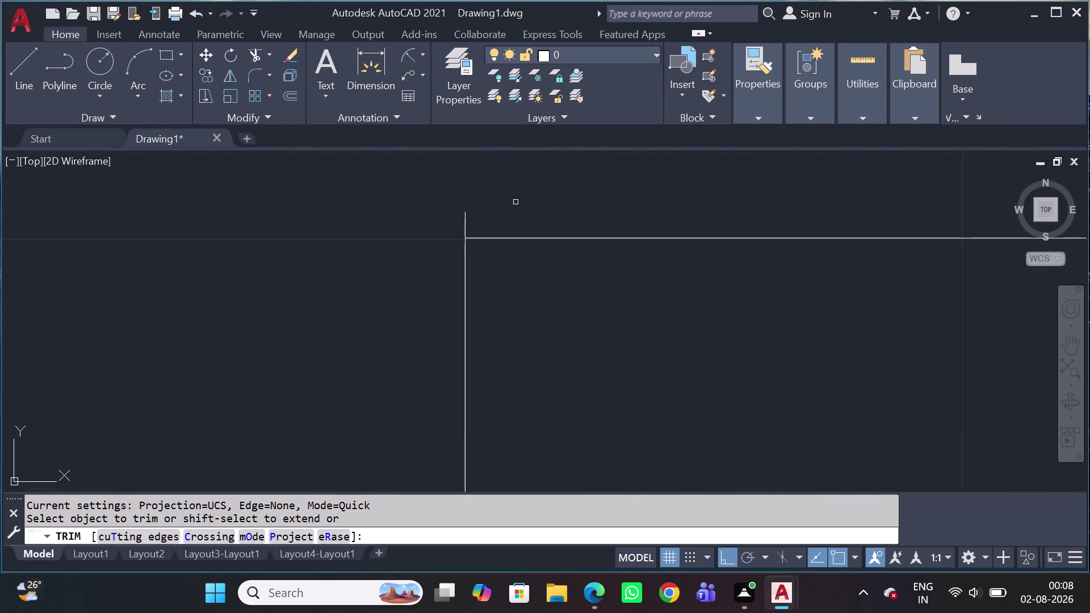
Trim away the overlapping segment near the door leaf.
click(515, 218)
click(445, 227)
key(Escape)
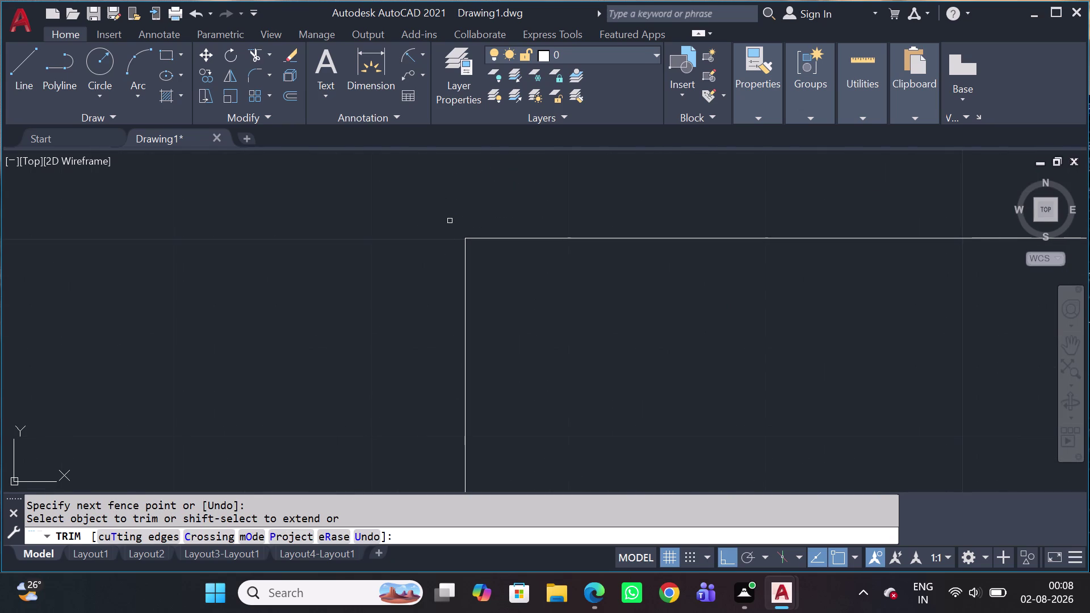
scroll(down, 3)
scroll(down, 3)
scroll(down, 3)
scroll(up, 3)
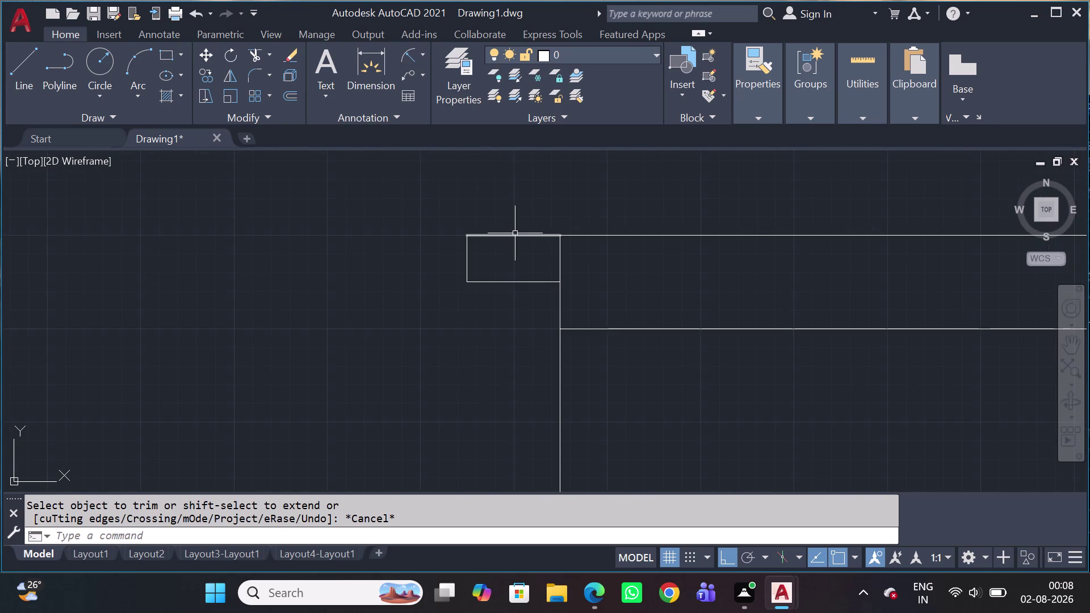
Trim off the top edge of the small rectangle.
key(t)
key(r)
key(space)
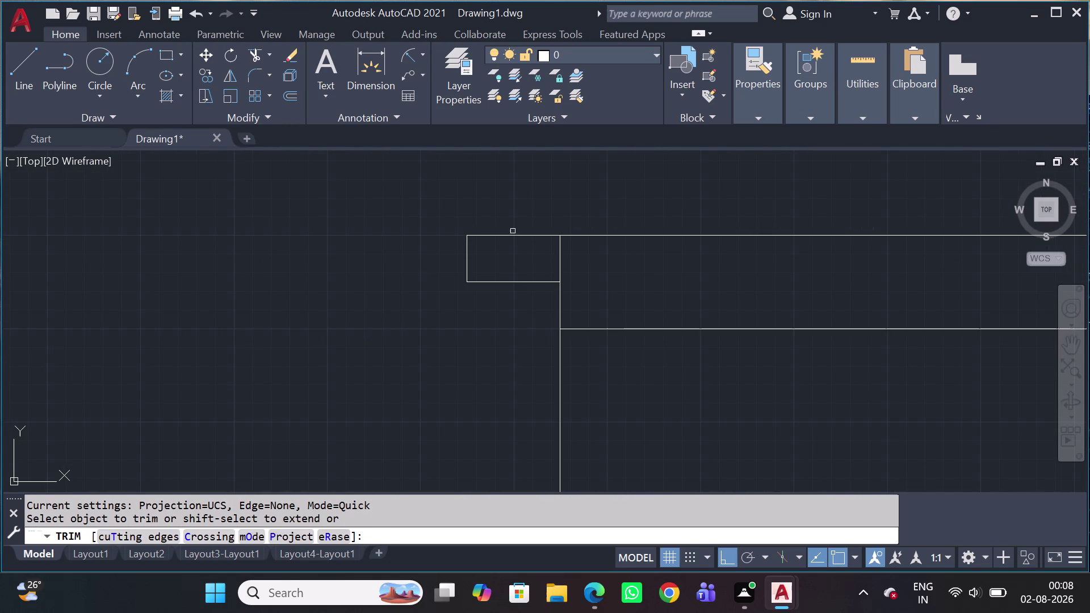
click(513, 232)
click(510, 255)
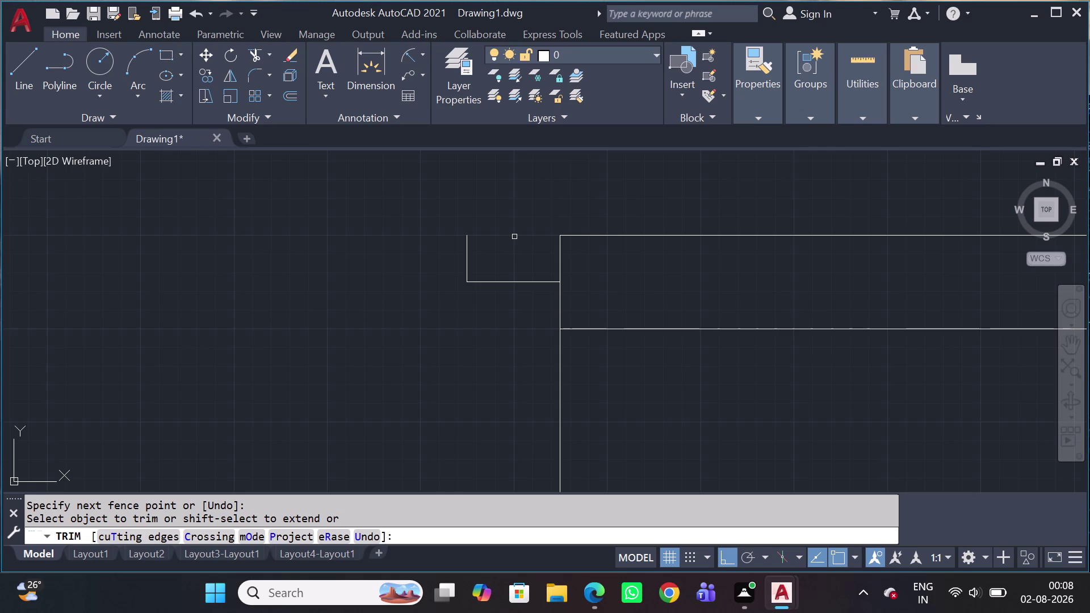
key(Escape)
scroll(down, 3)
scroll(down, 3)
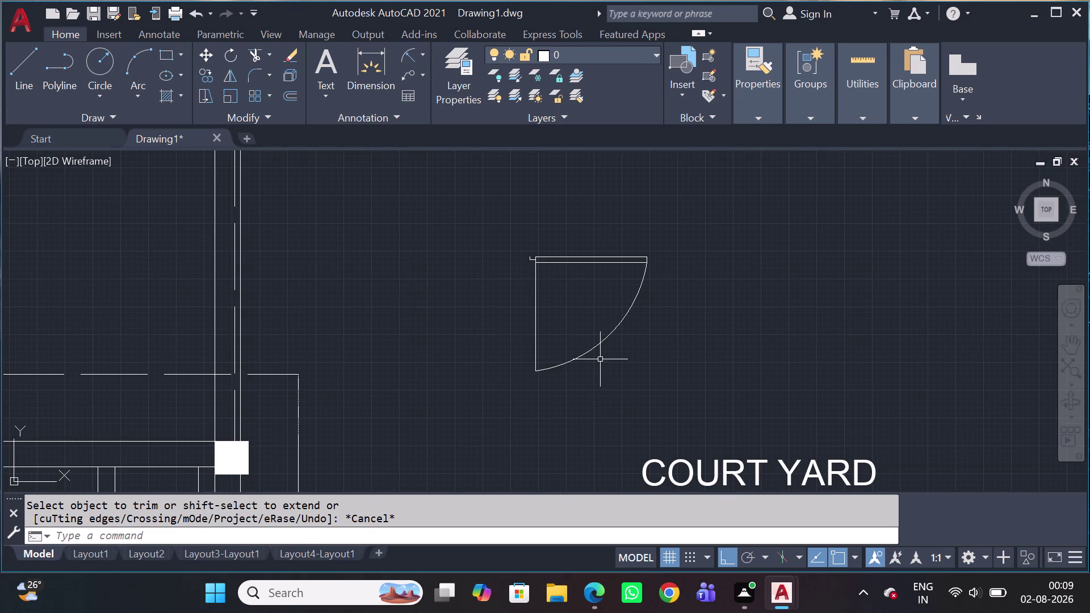
Window-select the finished door swing symbol and open the layer manager.
drag(696, 212, 694, 241)
click(391, 372)
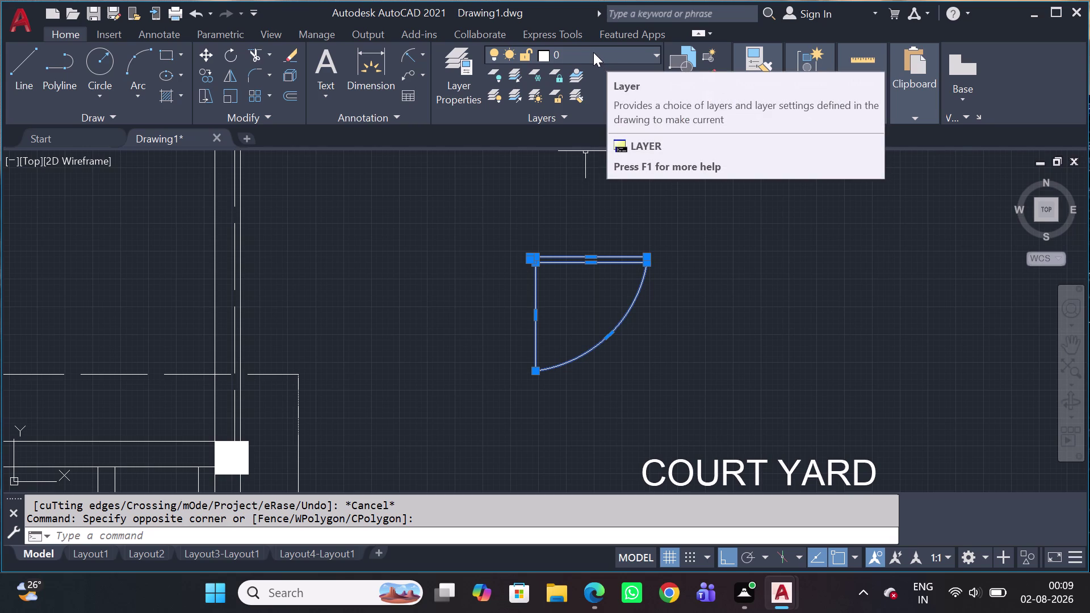
drag(464, 84, 469, 88)
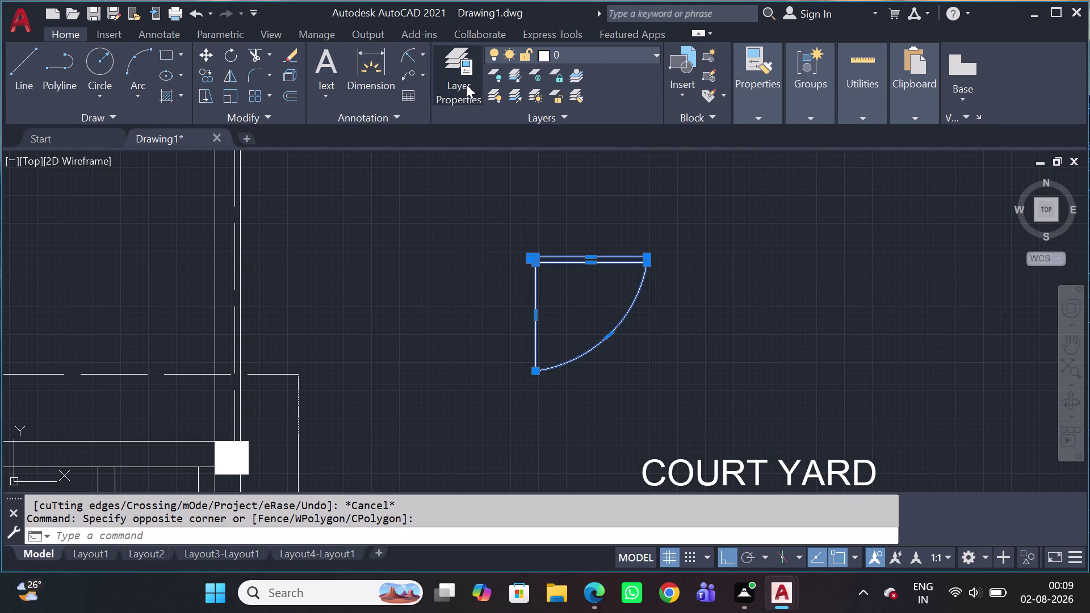
click(453, 99)
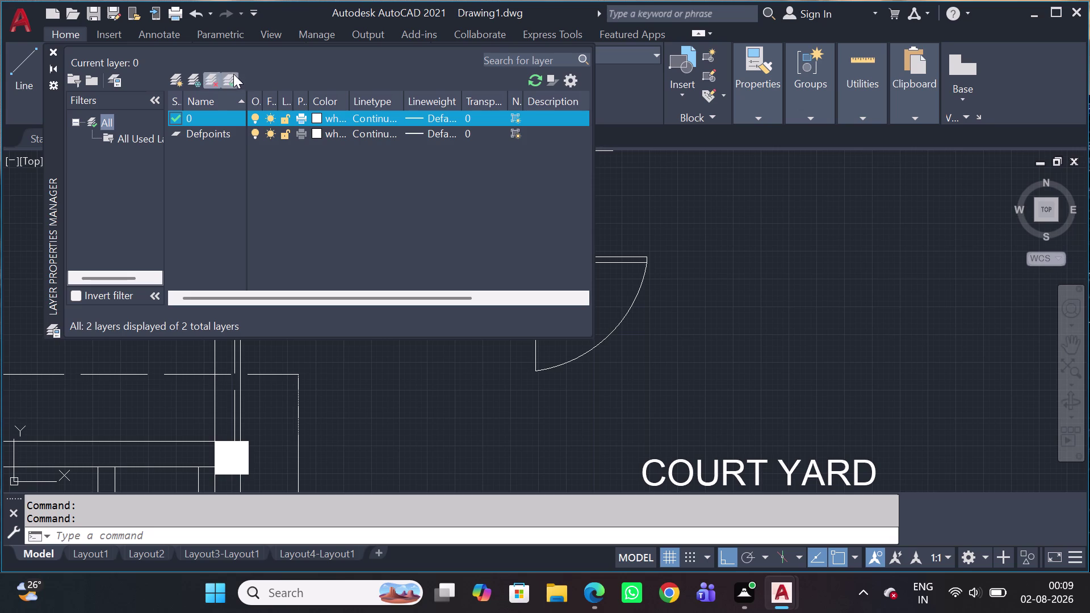
Create a new layer named 'doors'.
click(183, 80)
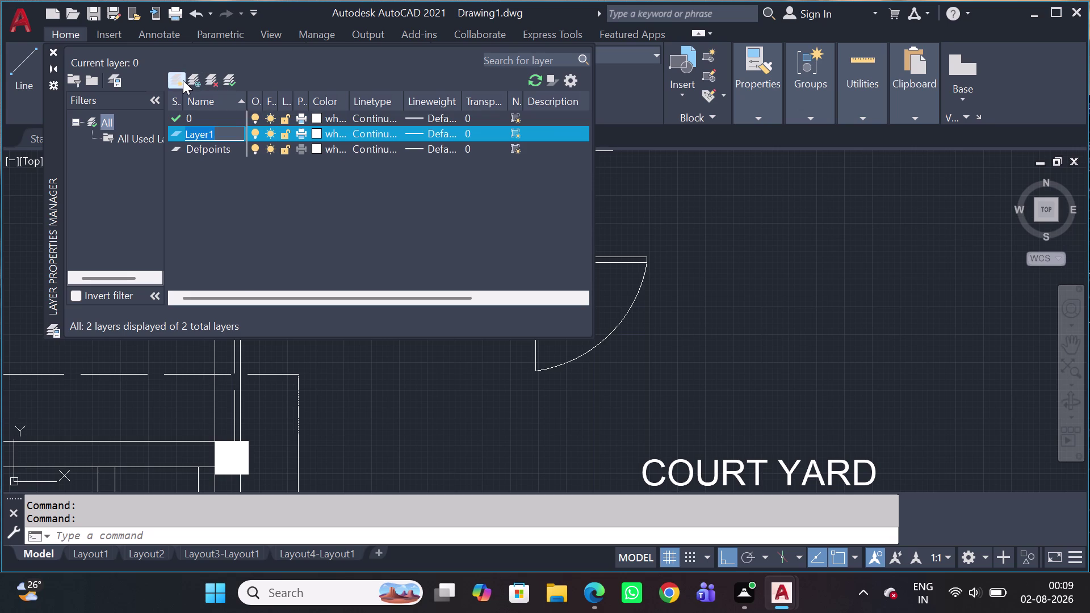
key(d)
key(o)
text(o)
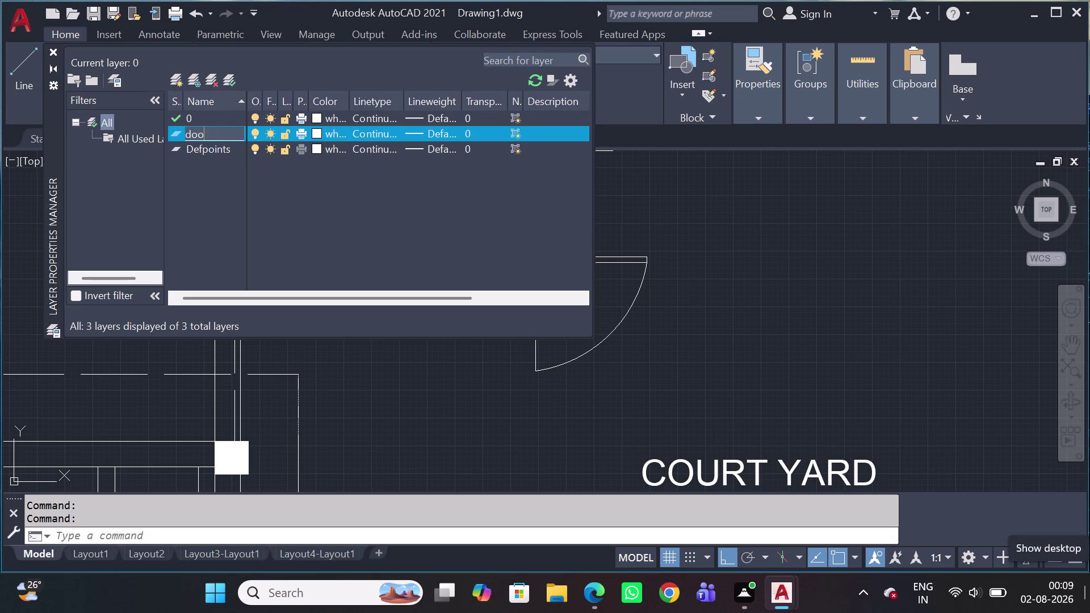
text(rsd)
key(BackSpace)
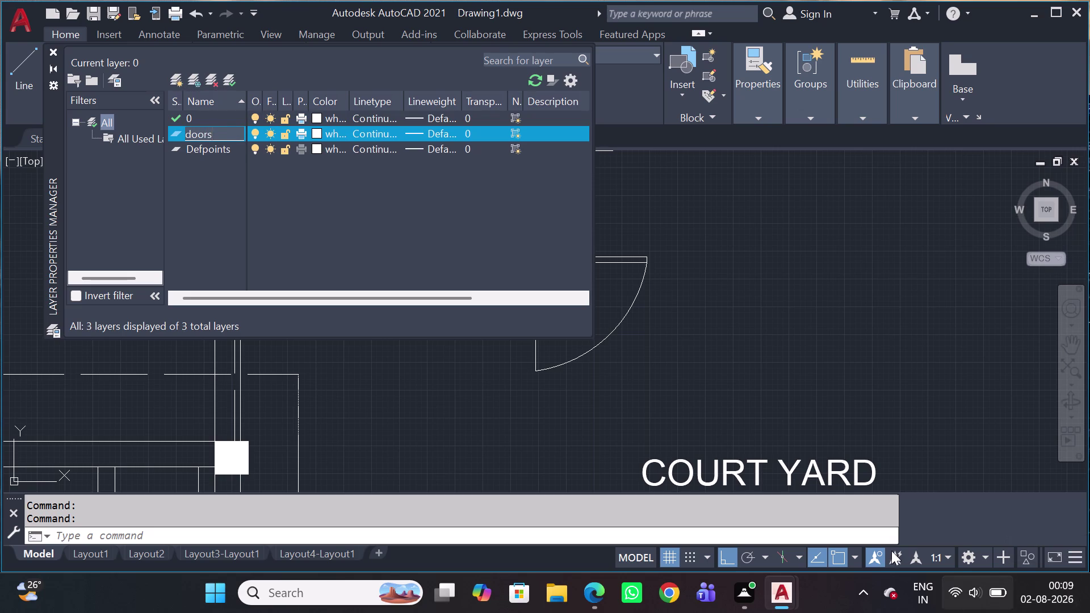
Give the doors layer green colour 80.
click(318, 133)
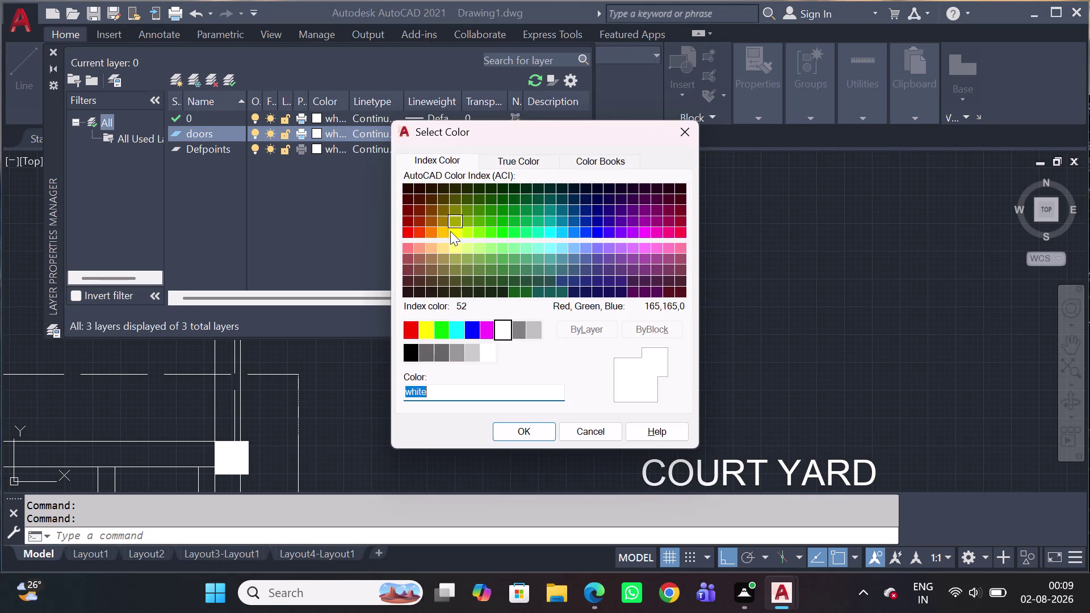
click(491, 237)
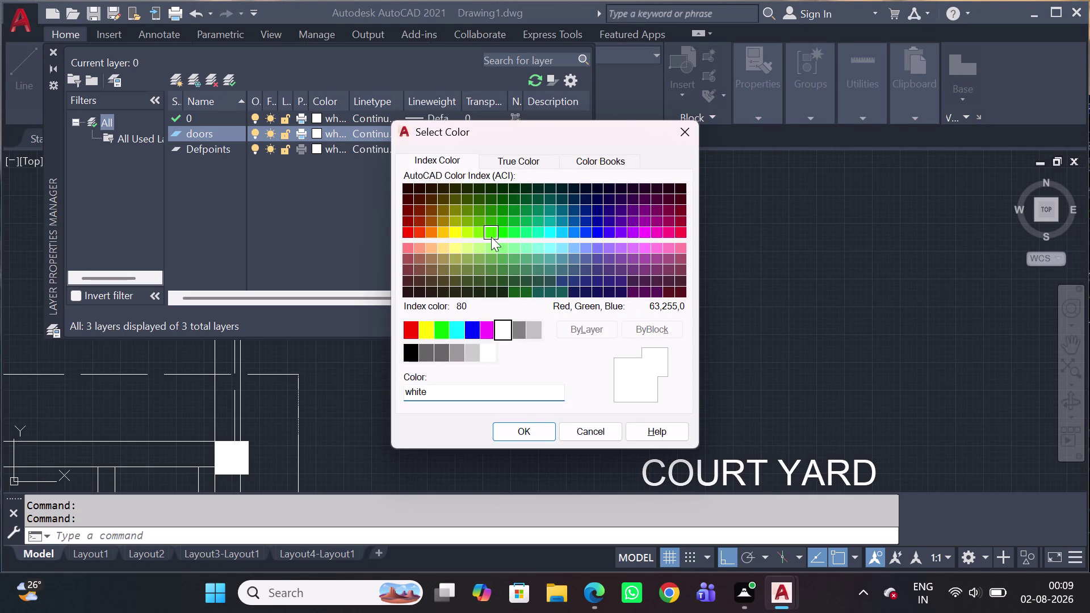
click(528, 440)
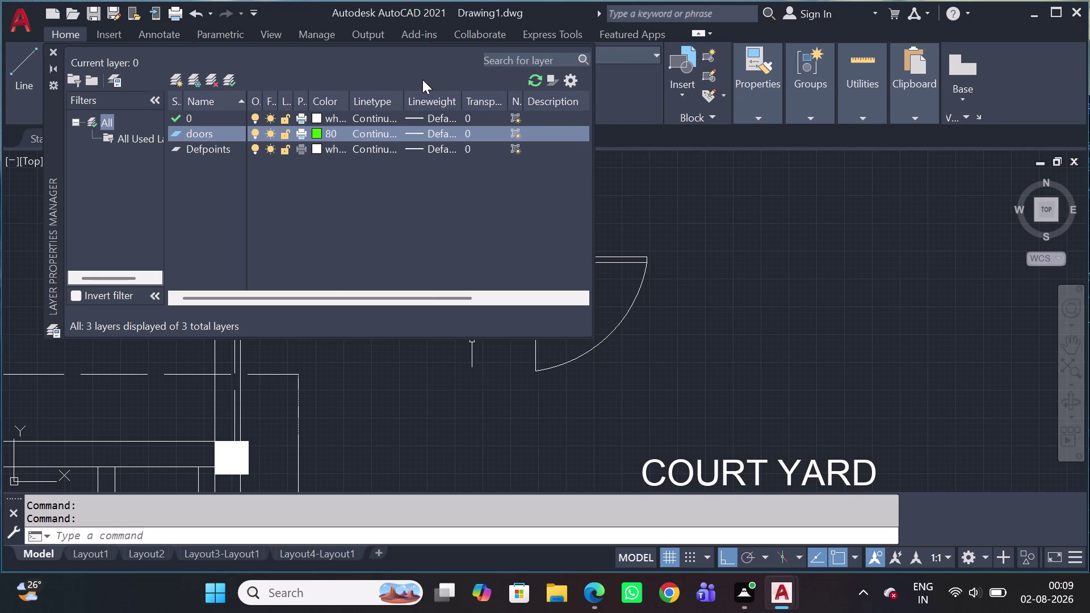
click(228, 86)
click(51, 57)
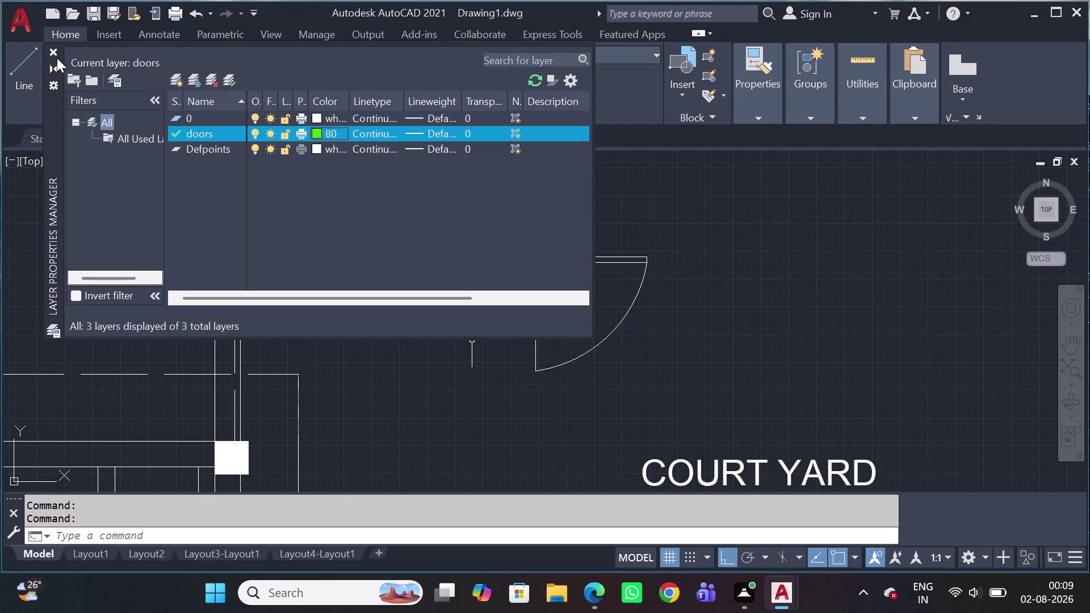
Make doors current, close the layer manager, and window-select the door symbol.
click(786, 228)
click(692, 225)
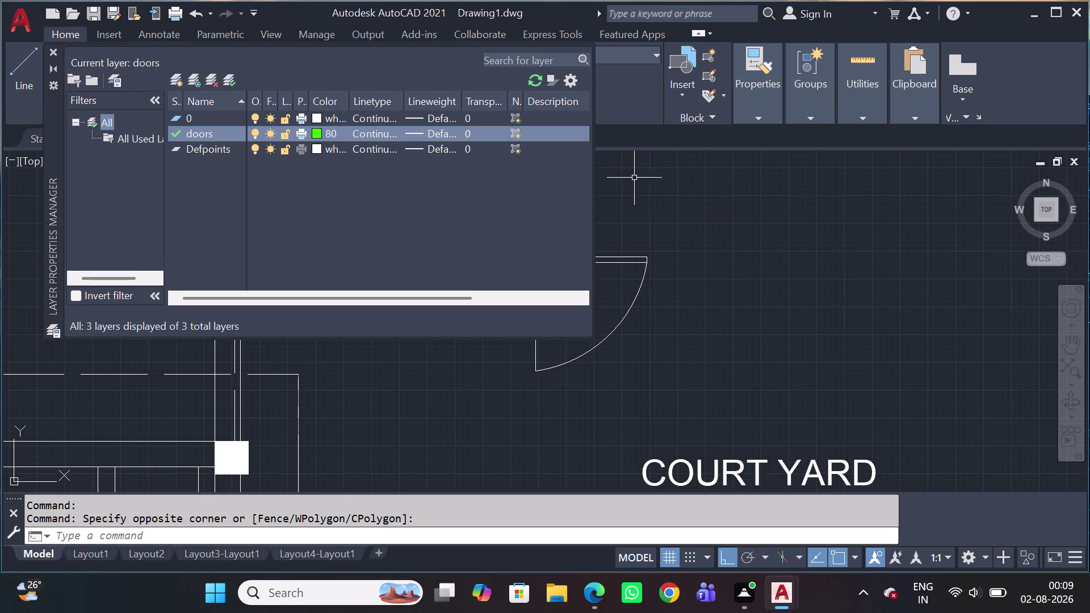
click(634, 181)
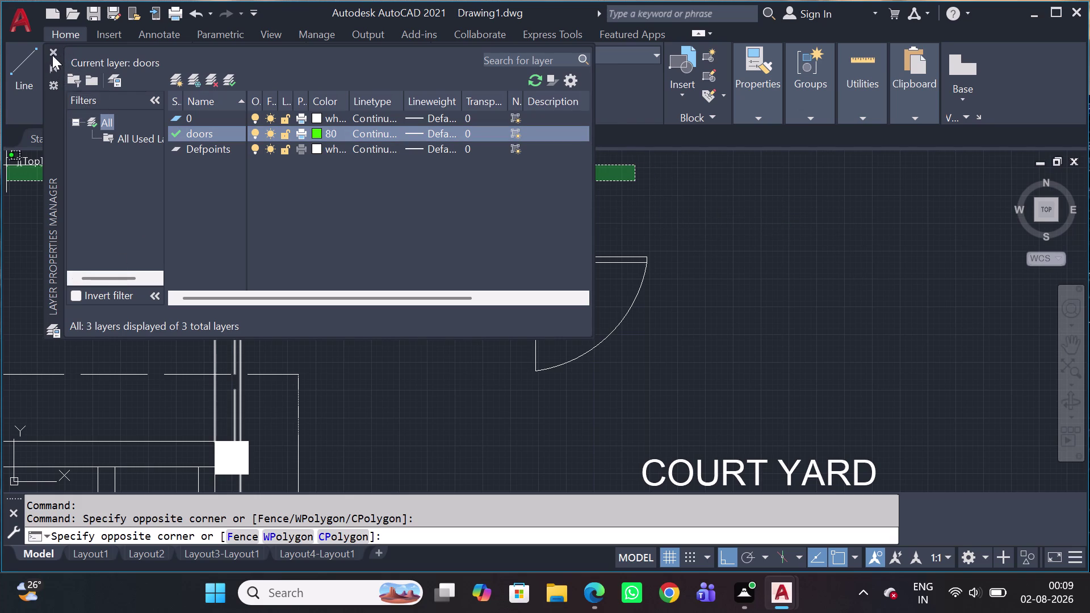
click(52, 55)
click(462, 279)
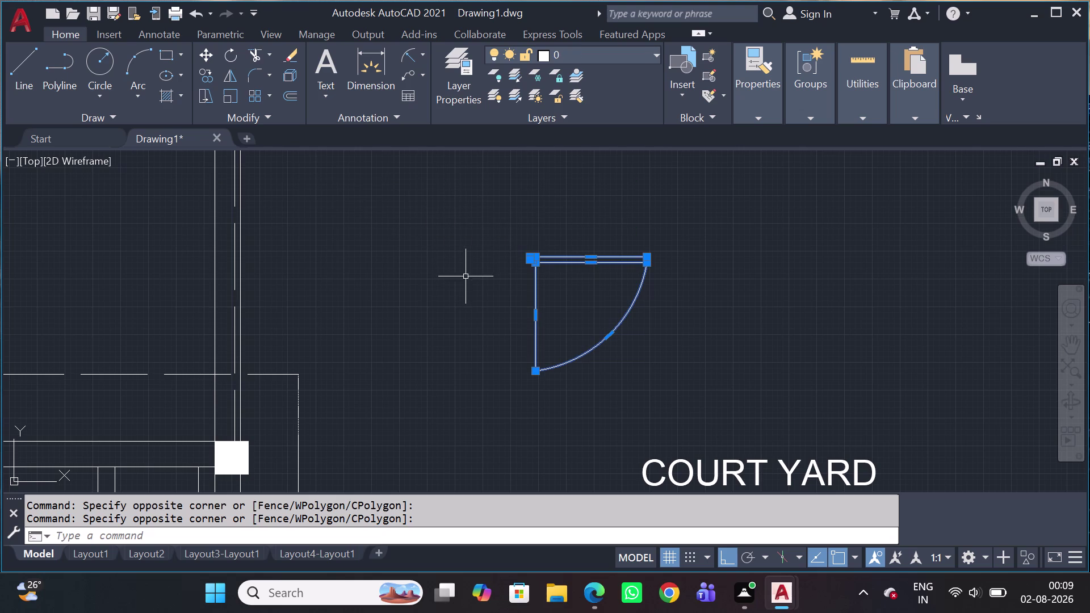
Put the door symbol on the doors layer via the Layer dropdown and start MOVE.
click(756, 230)
click(468, 384)
click(645, 63)
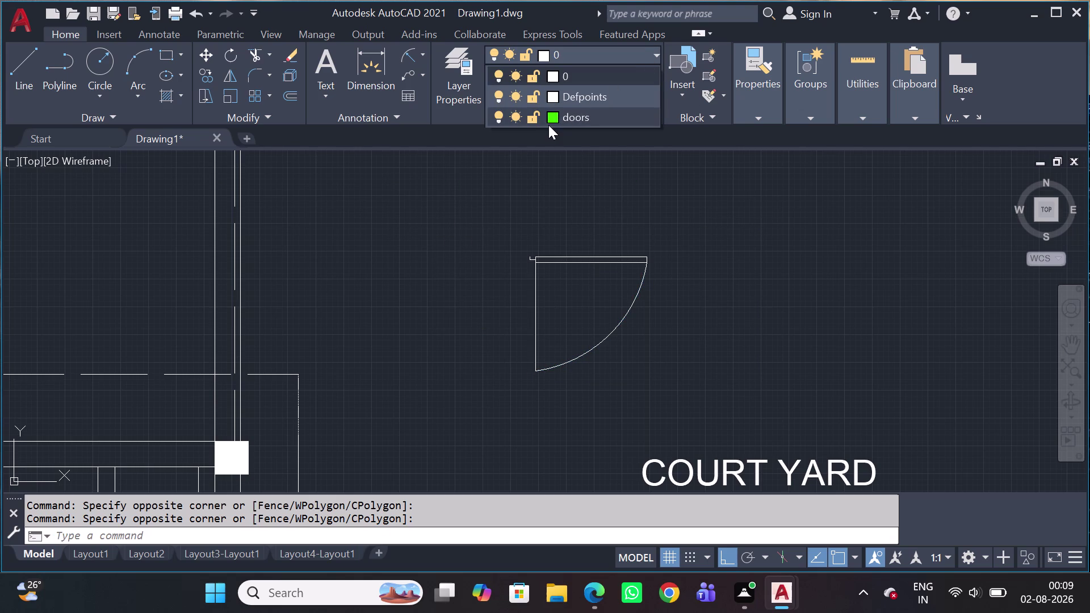
click(549, 117)
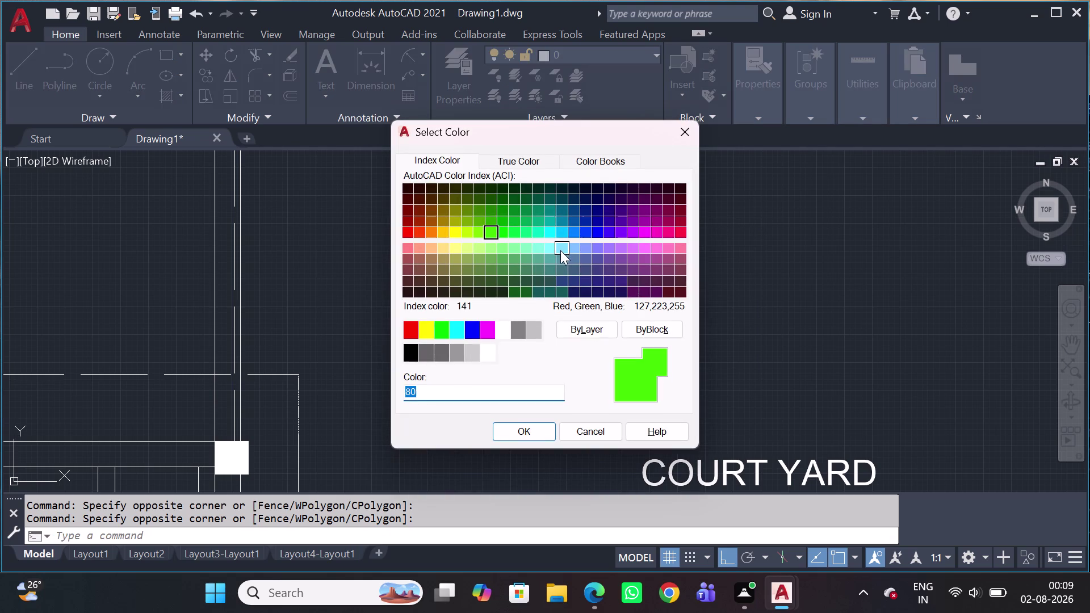
key(Escape)
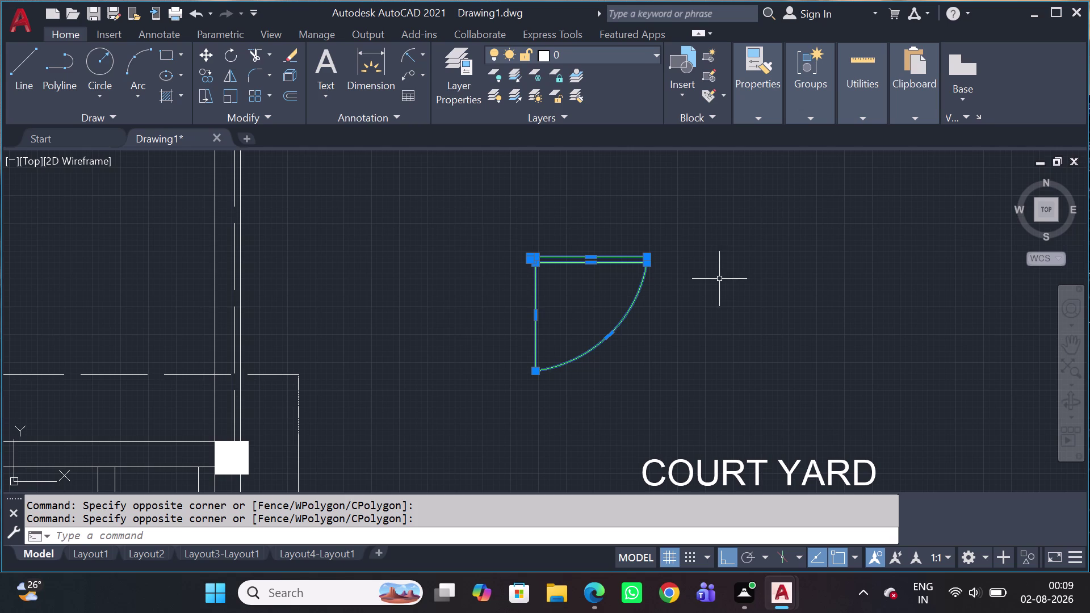
key(m)
key(space)
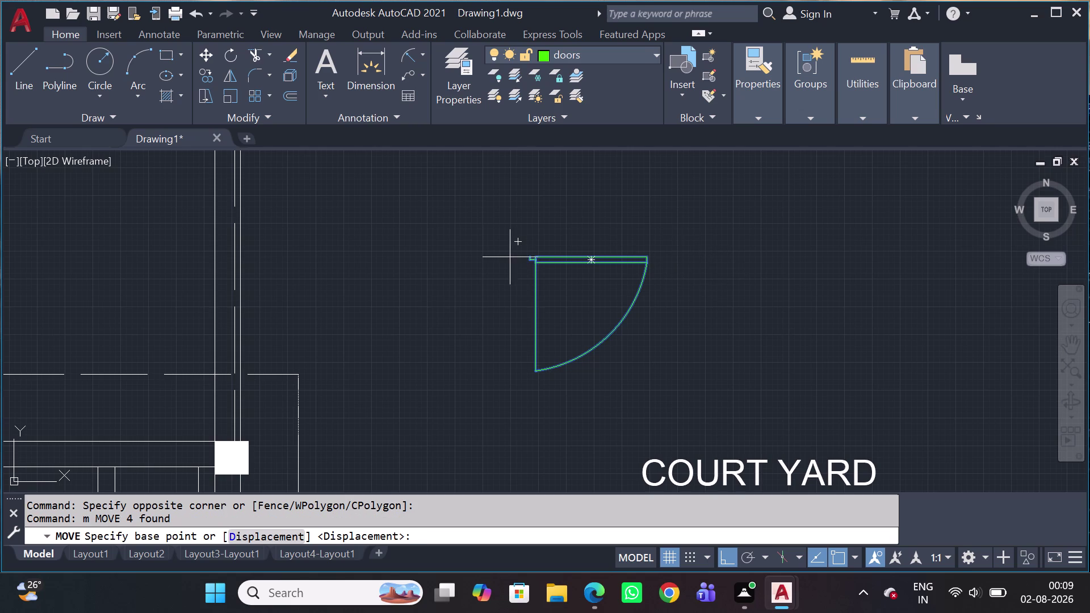
Pick the door's top-left corner as base point and turn Ortho off.
scroll(up, 3)
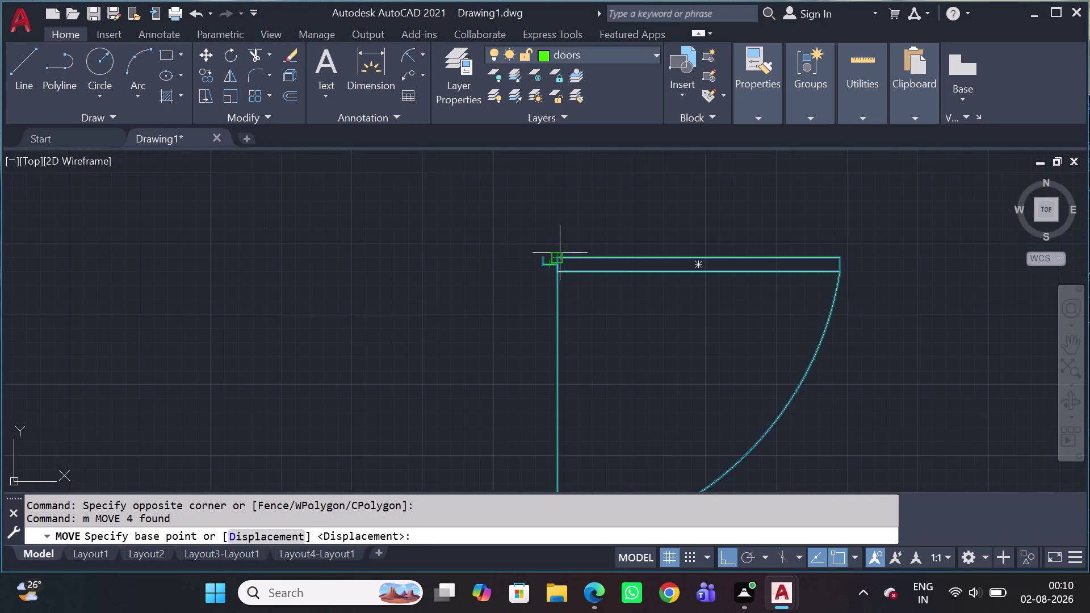
click(560, 258)
scroll(down, 3)
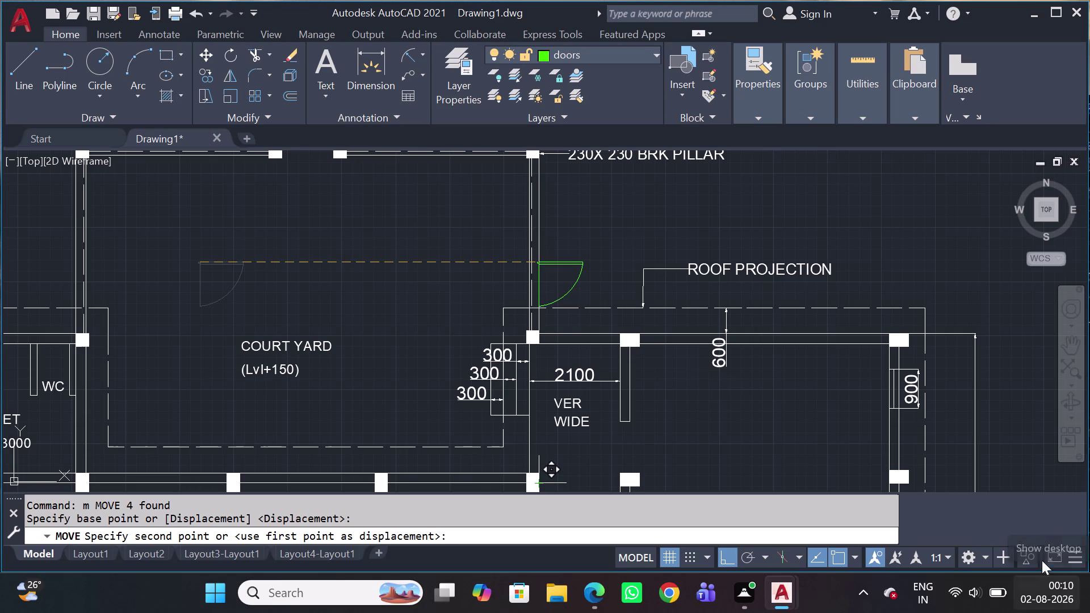
scroll(down, 3)
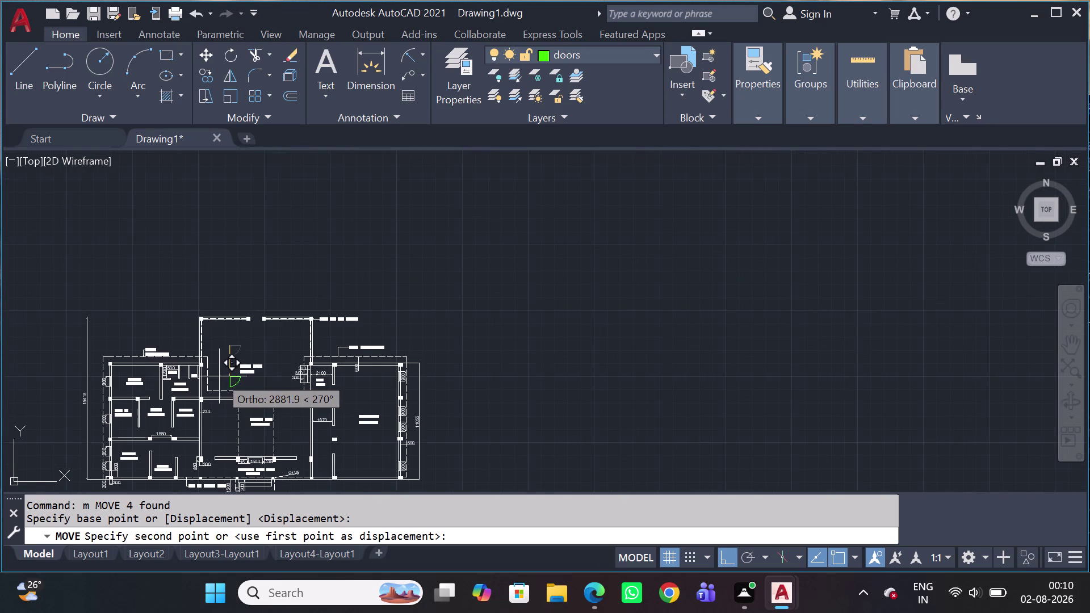
scroll(up, 3)
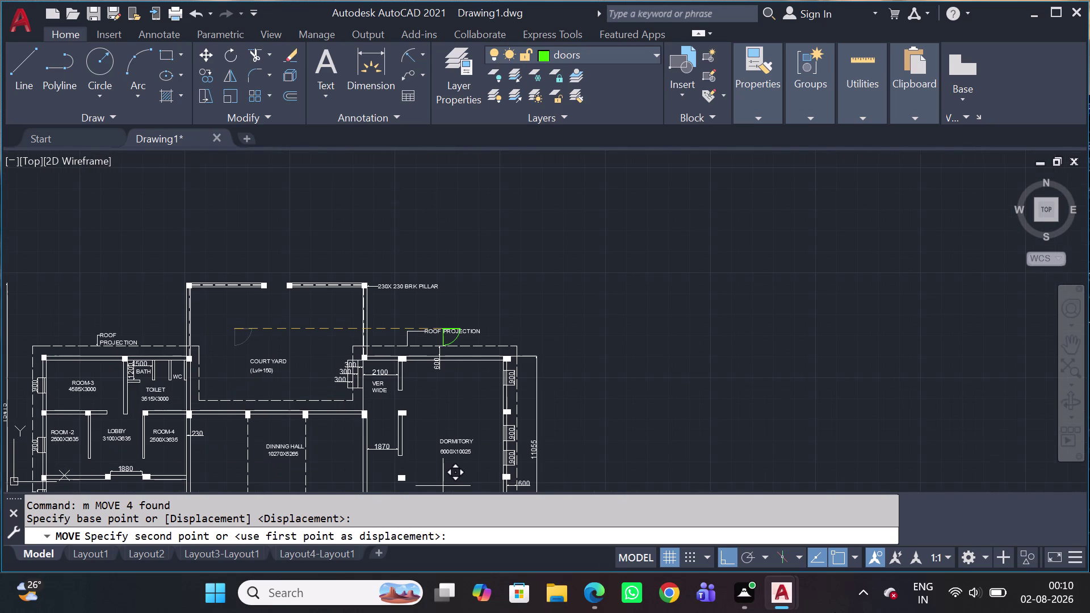
key(shift+F8)
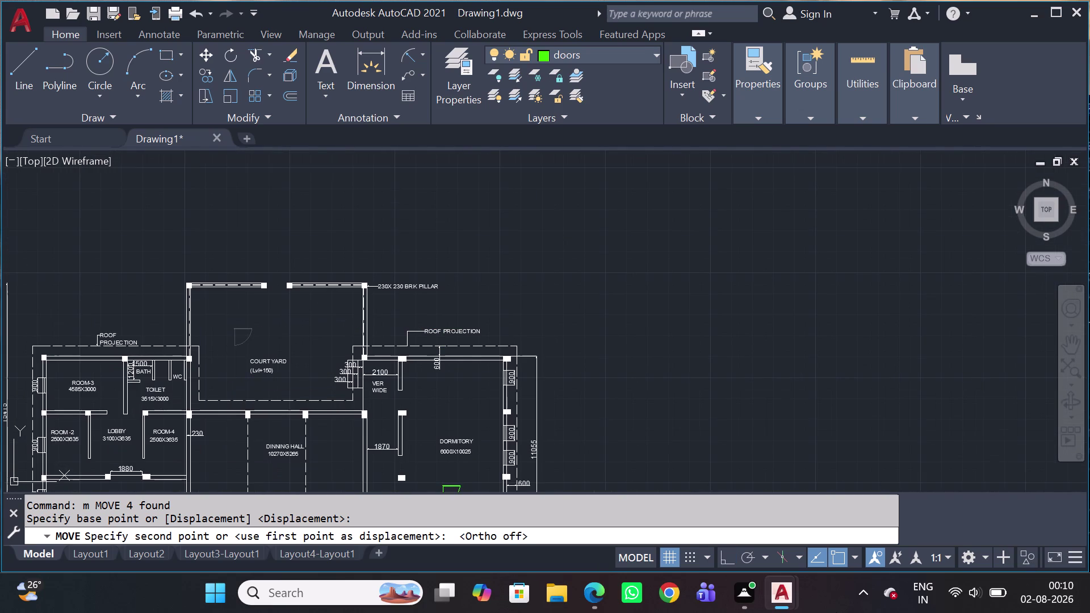
Drop the door at the ROOM-3 wall opening and select the moved symbol.
scroll(up, 3)
scroll(up, 3)
middle_drag(136, 446, 386, 328)
scroll(down, 3)
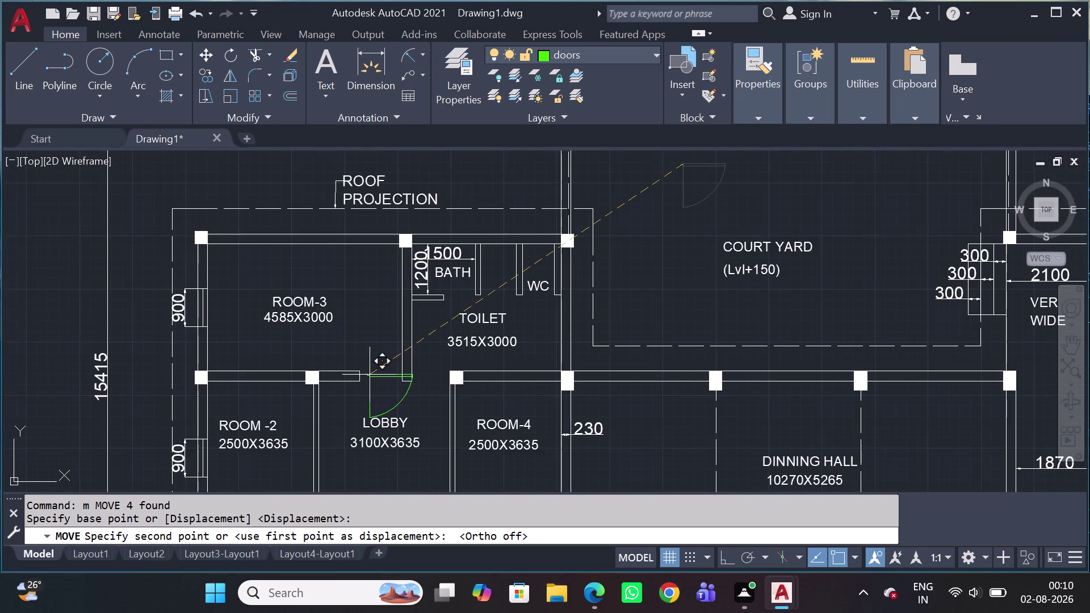
scroll(up, 3)
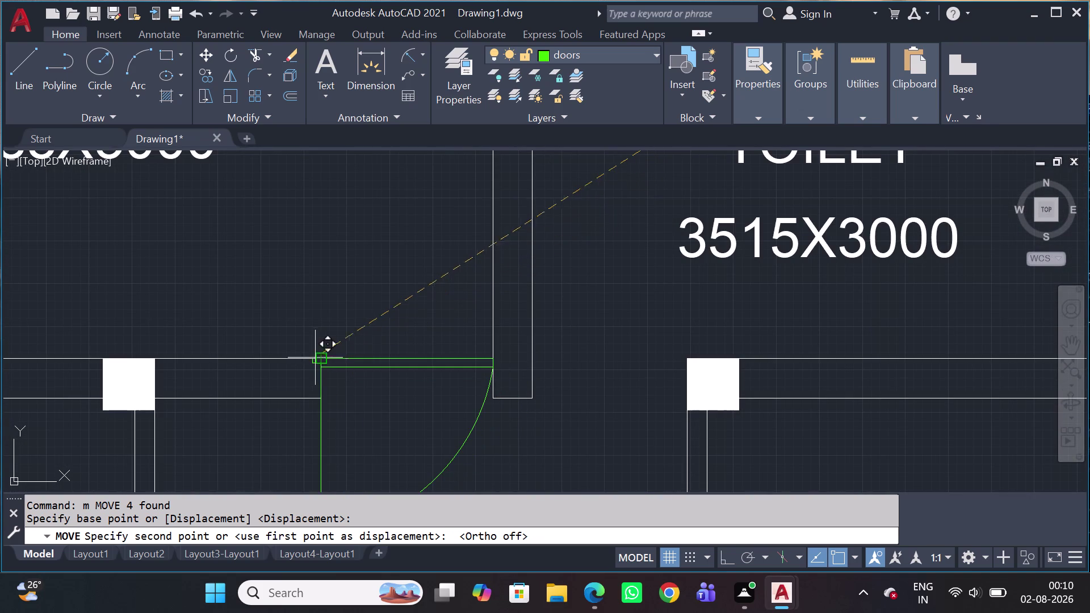
scroll(down, 3)
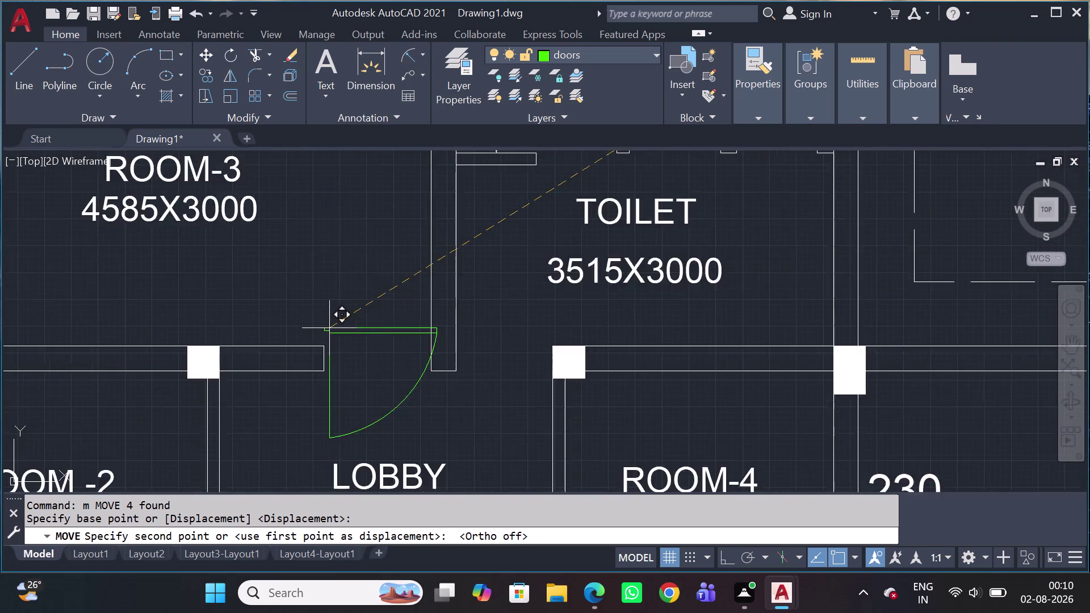
scroll(down, 3)
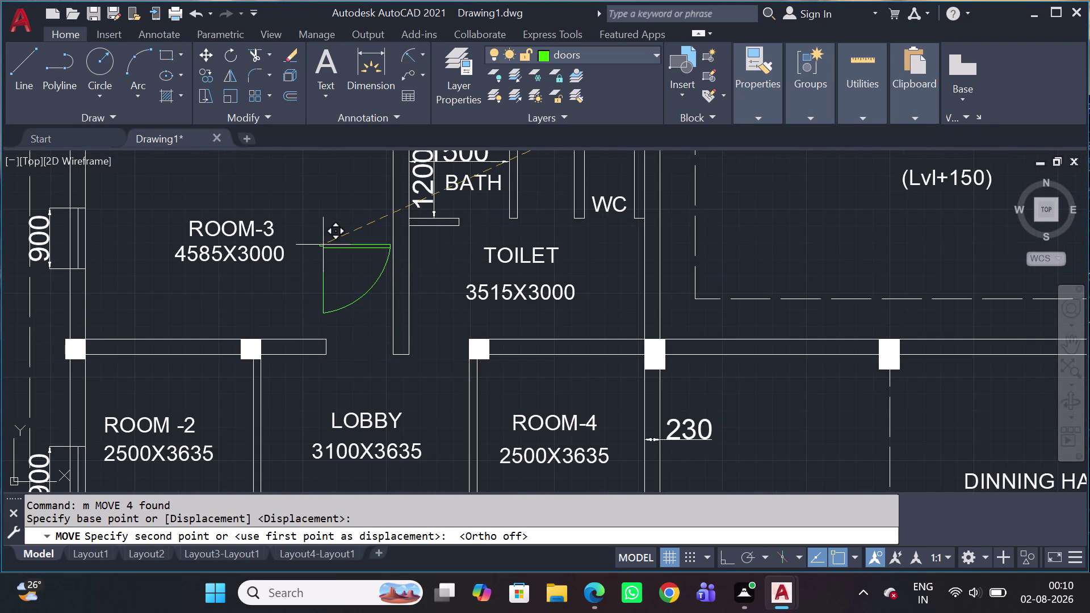
click(310, 253)
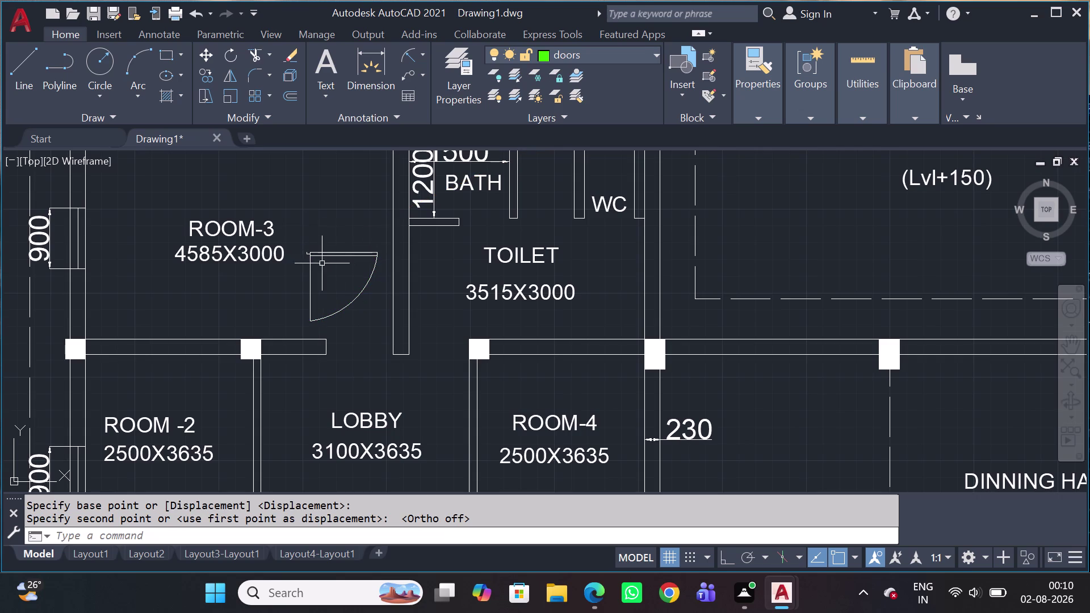
scroll(up, 3)
drag(450, 403, 429, 378)
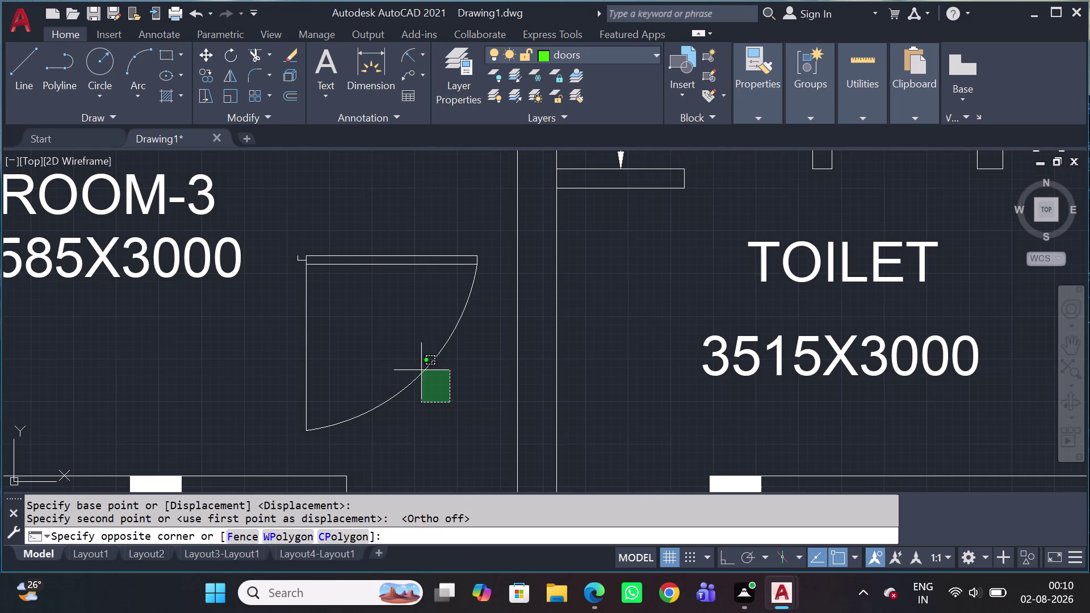
click(300, 238)
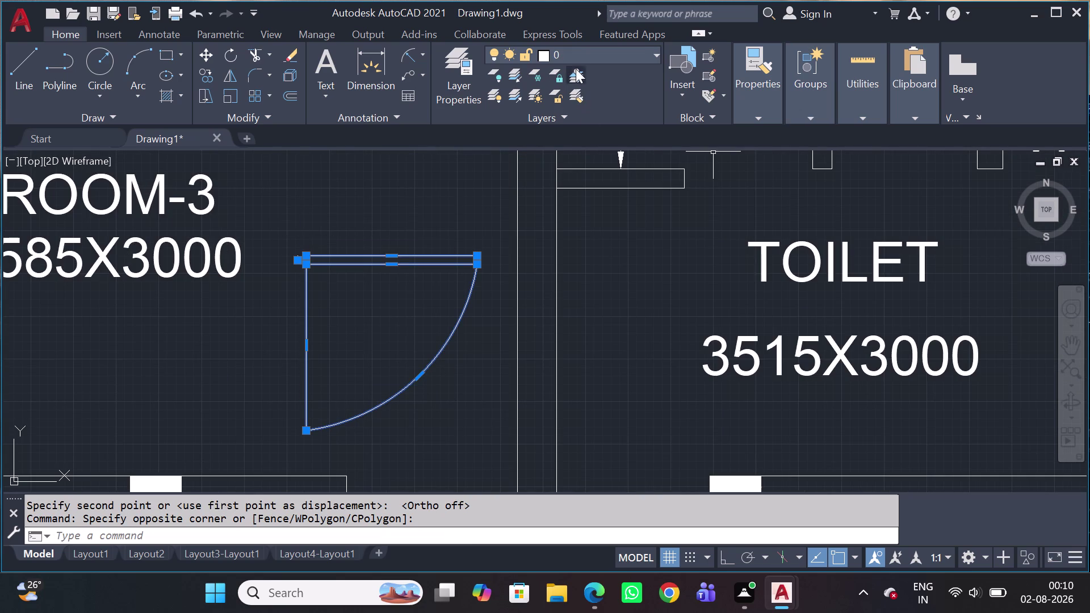
Move the ROOM-3 door swing symbol to the doors layer, keeping its colour, and reselect it.
click(575, 59)
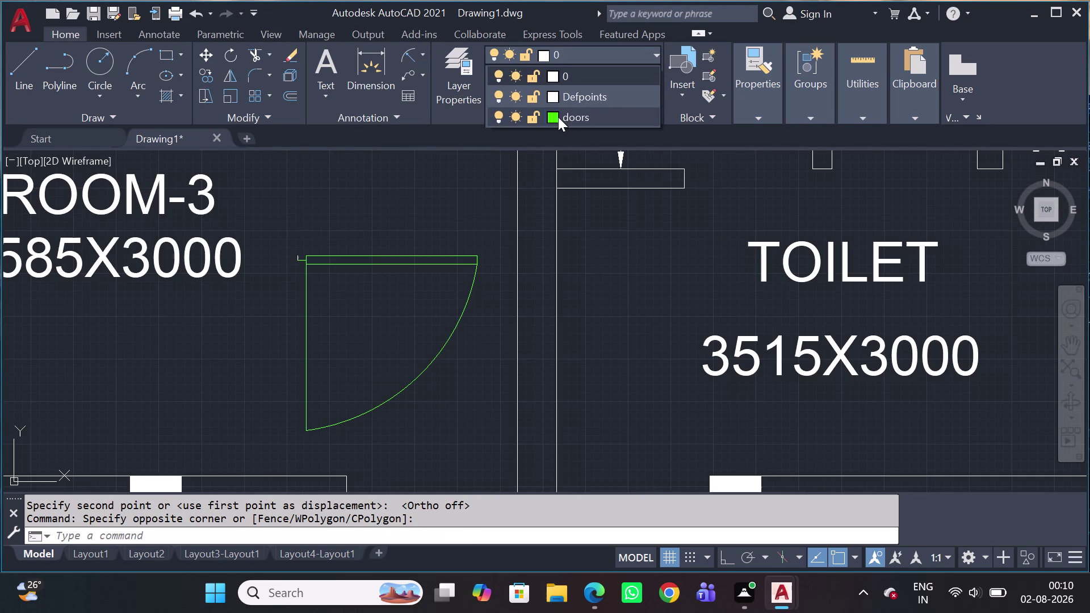
click(556, 114)
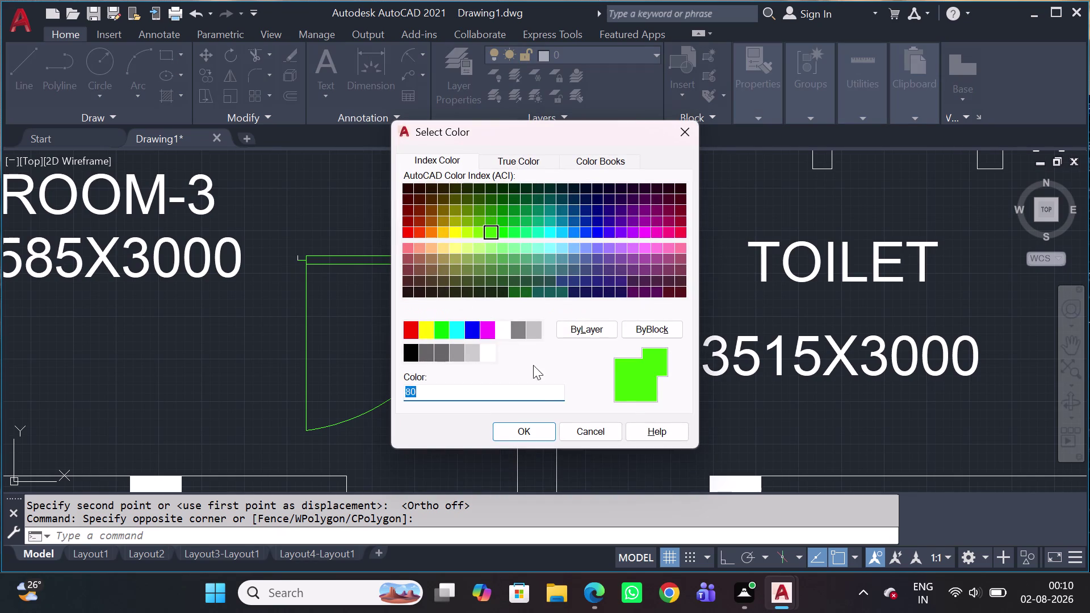
click(644, 371)
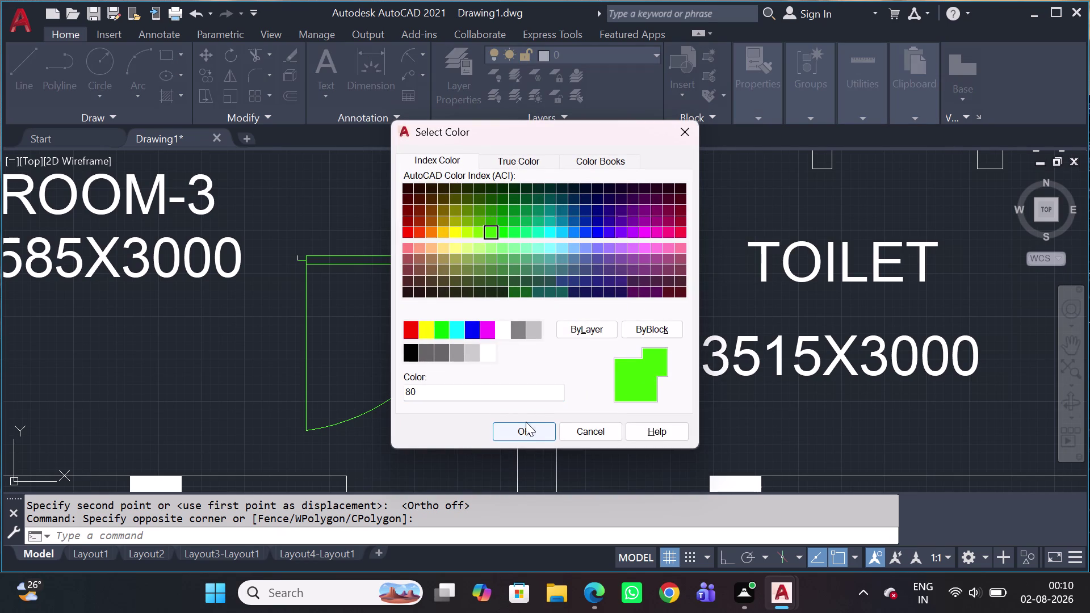
click(526, 422)
click(516, 429)
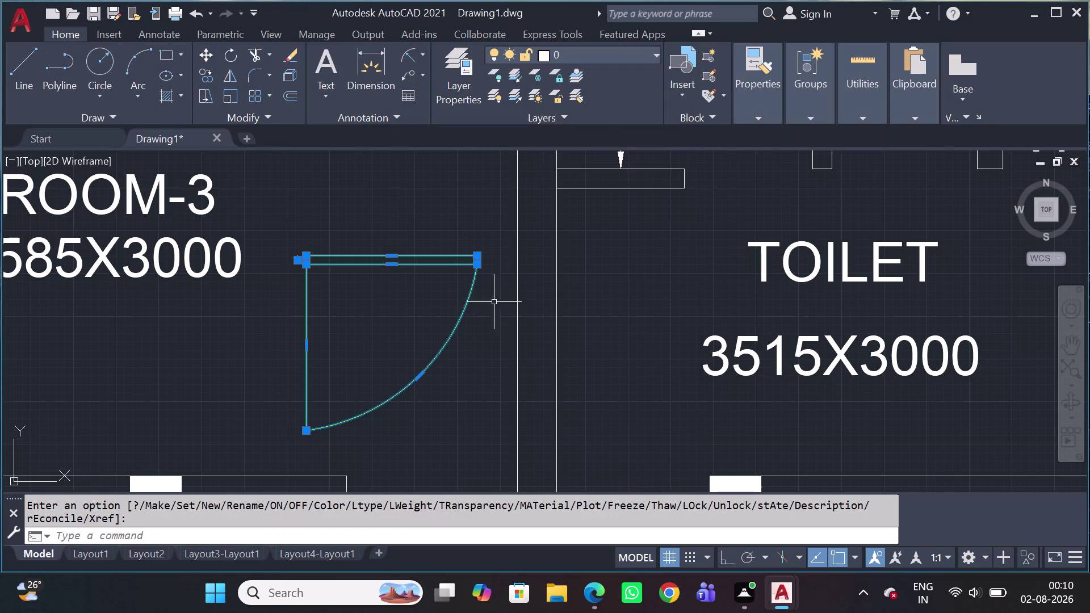
key(Escape)
drag(461, 221, 460, 233)
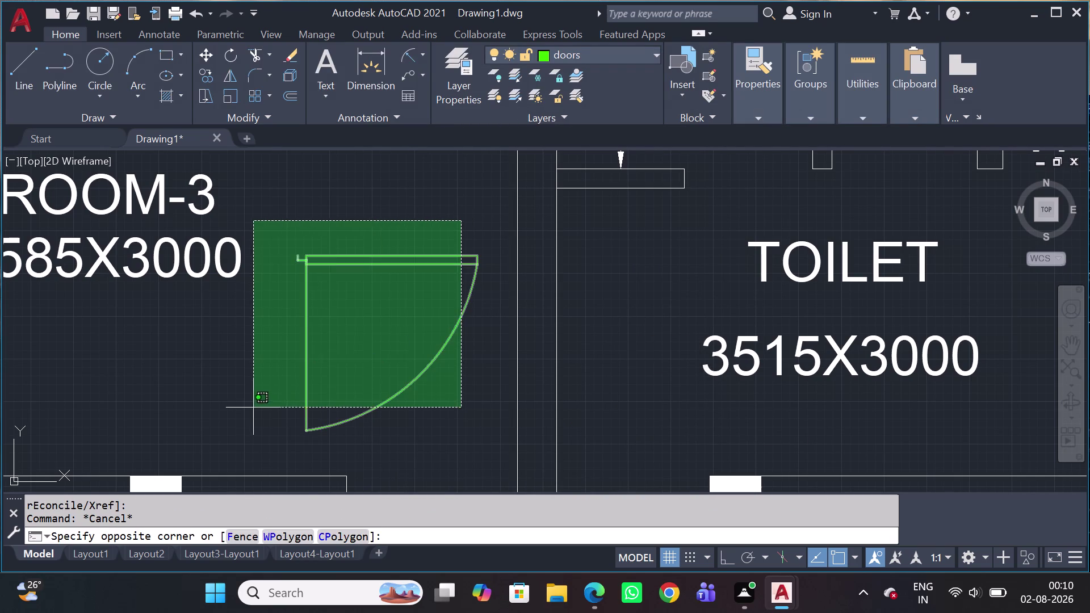
click(253, 408)
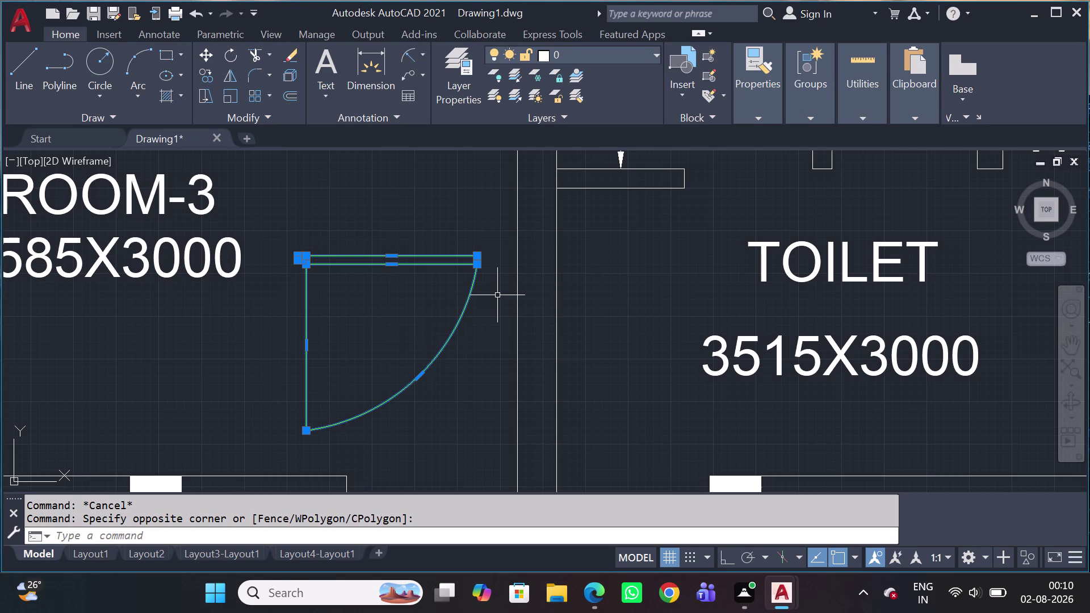
Mirror the door about an Ortho line from its hinge along the wall, keeping the original.
key(m)
key(i)
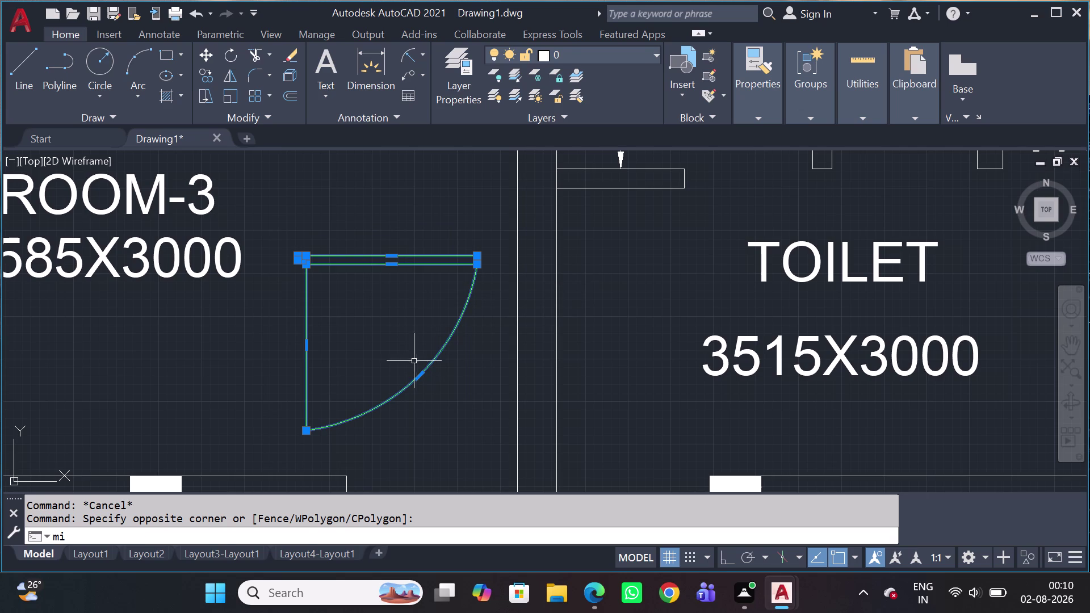
key(space)
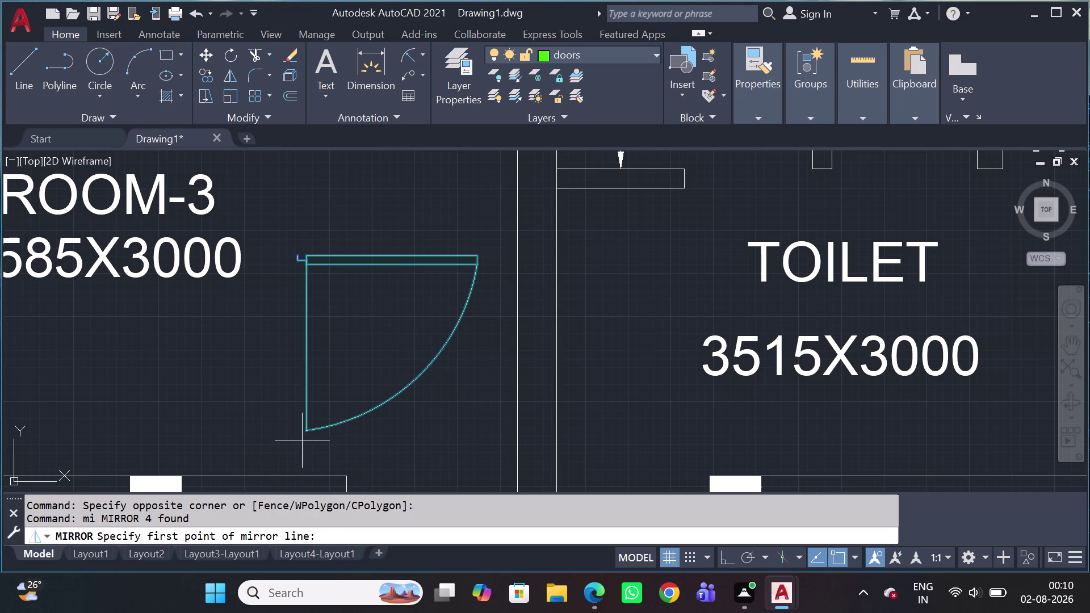
click(304, 431)
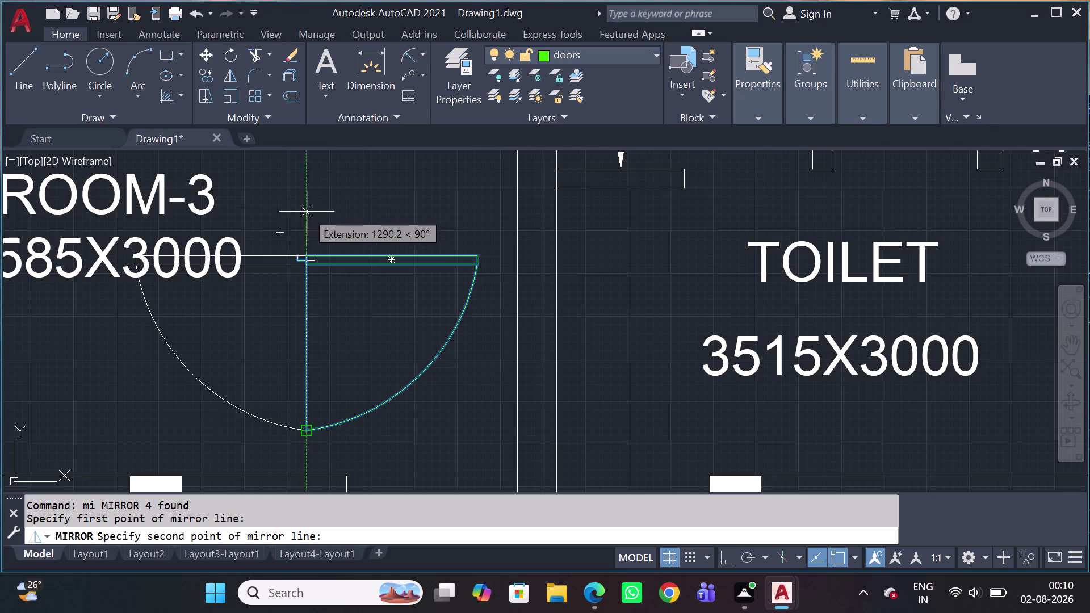
scroll(down, 3)
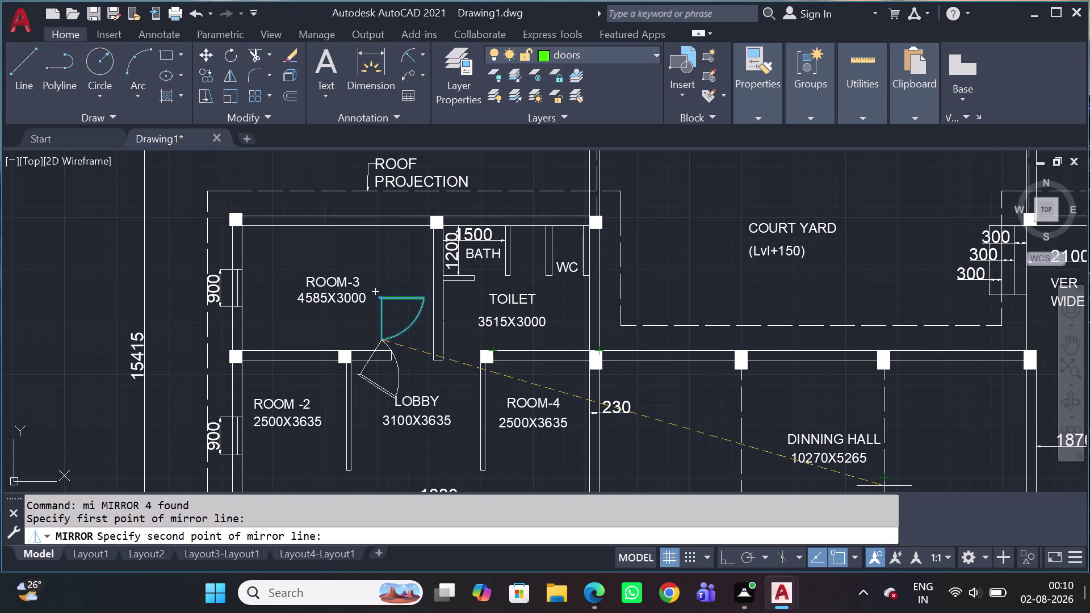
key(shift+F8)
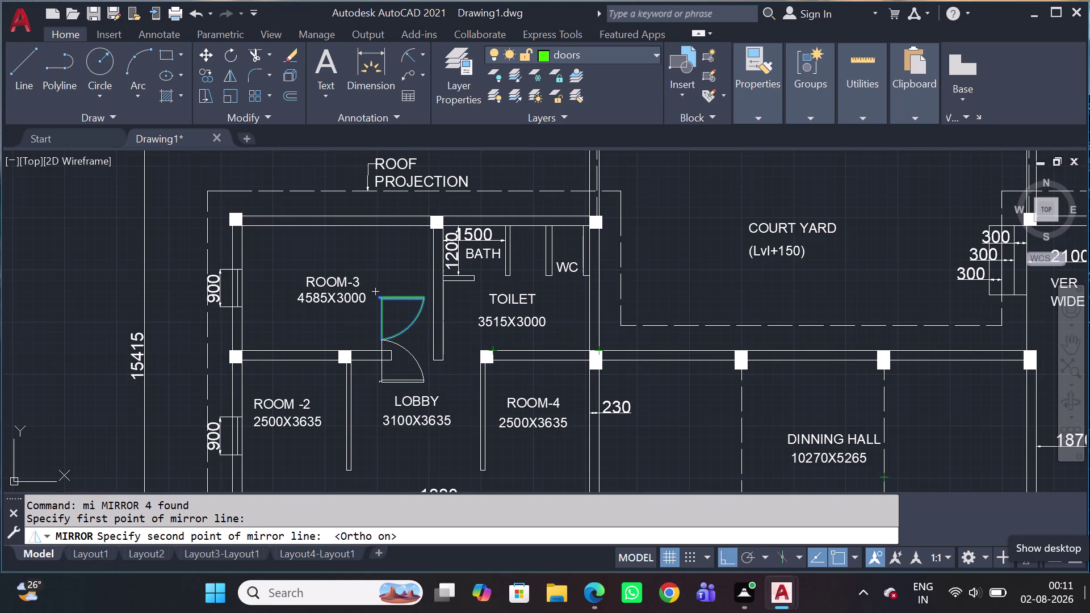
click(464, 348)
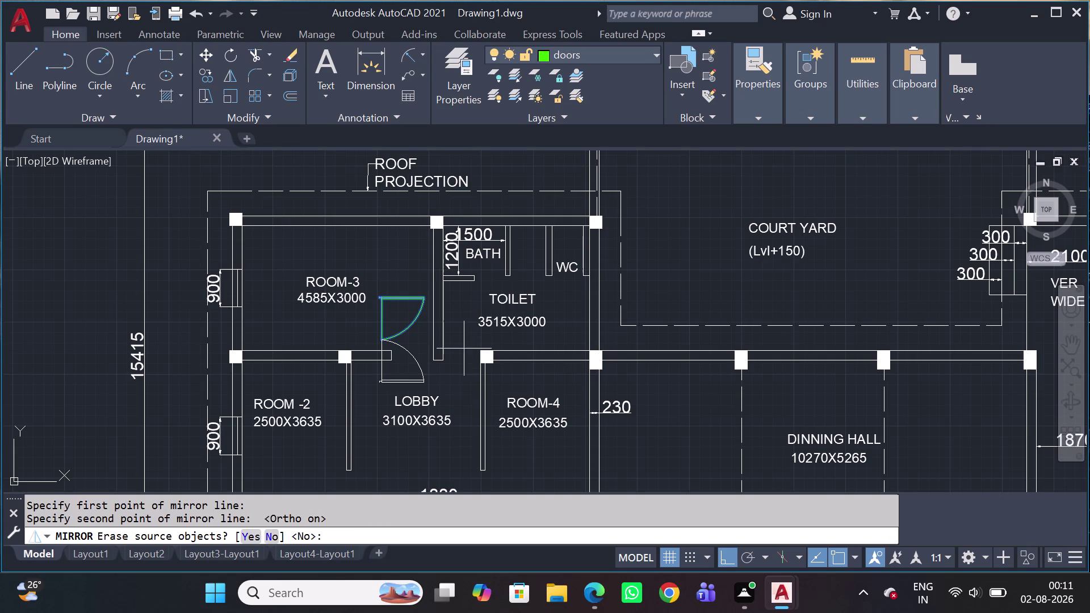
click(333, 333)
click(275, 538)
Select the mirrored door copy on the LOBBY side.
scroll(up, 3)
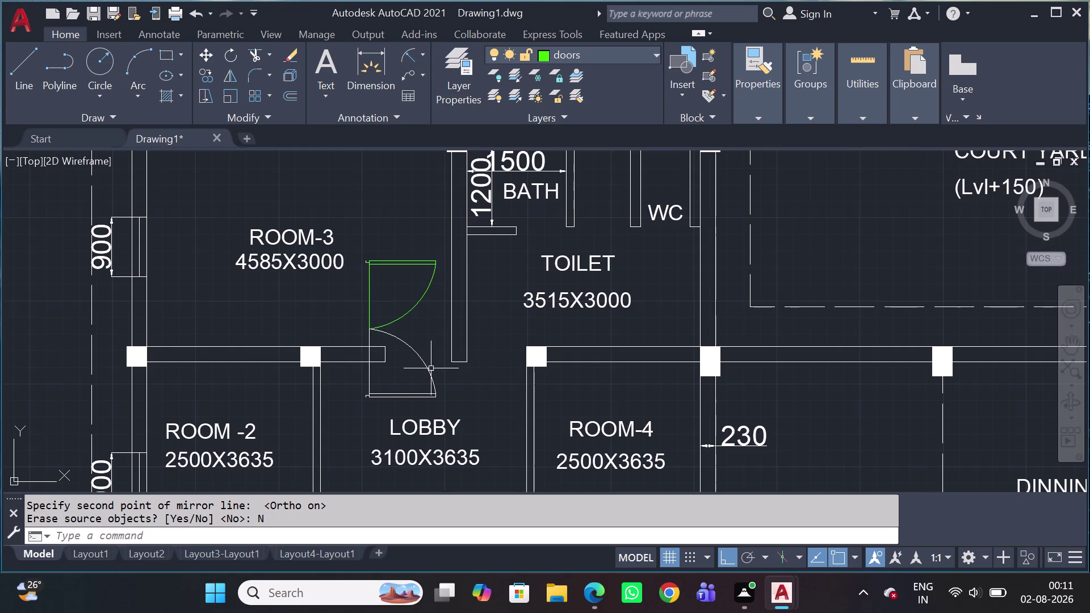
scroll(up, 3)
click(435, 357)
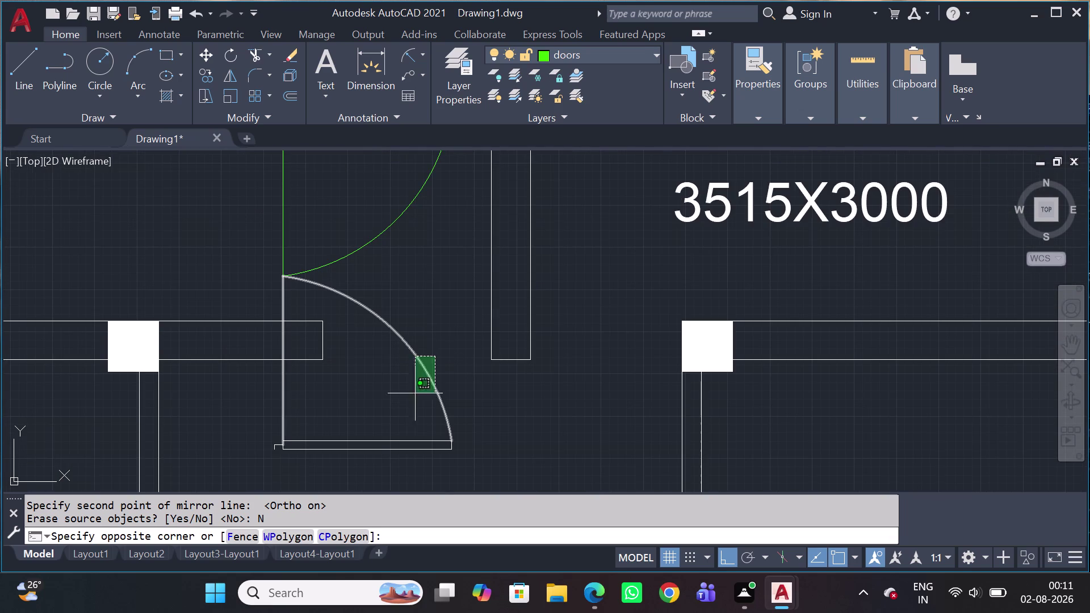
click(357, 446)
scroll(up, 3)
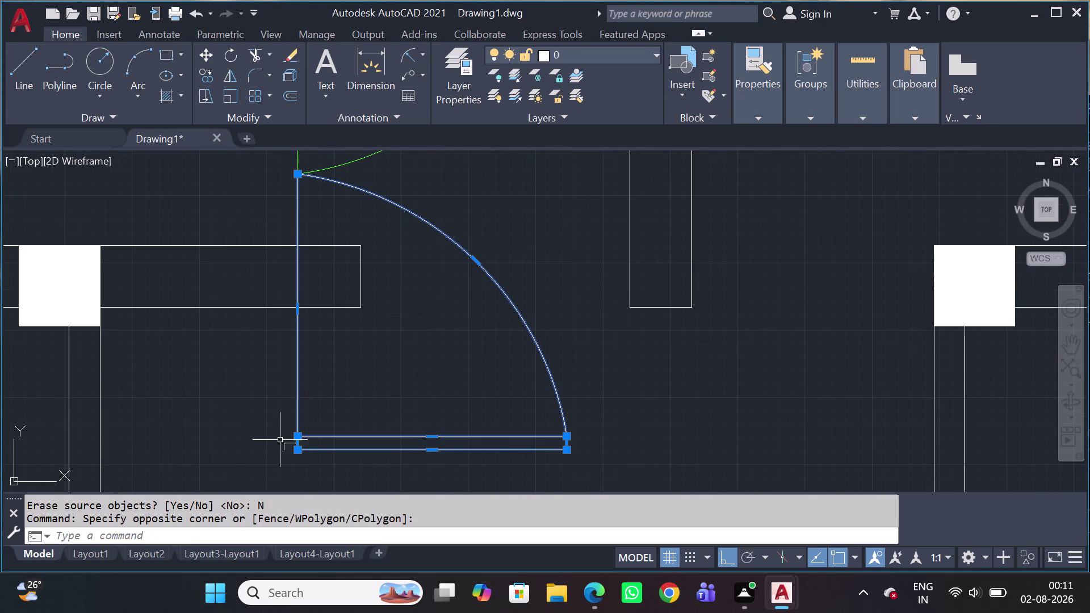
Rotate the white door leaf and arc 90° about the leaf's top end.
click(320, 417)
click(263, 458)
key(r)
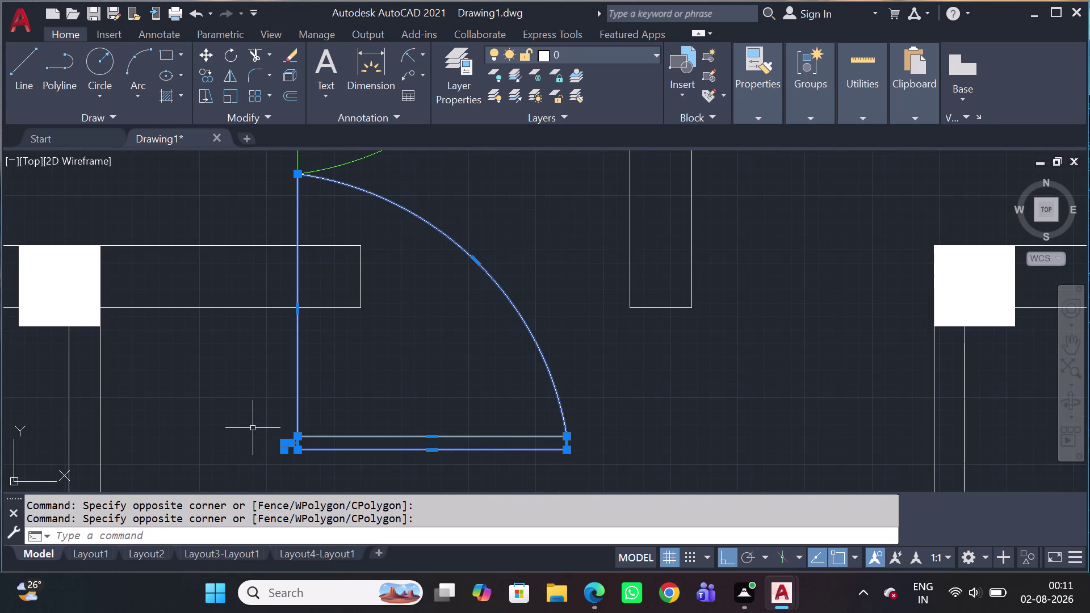
text(o)
key(space)
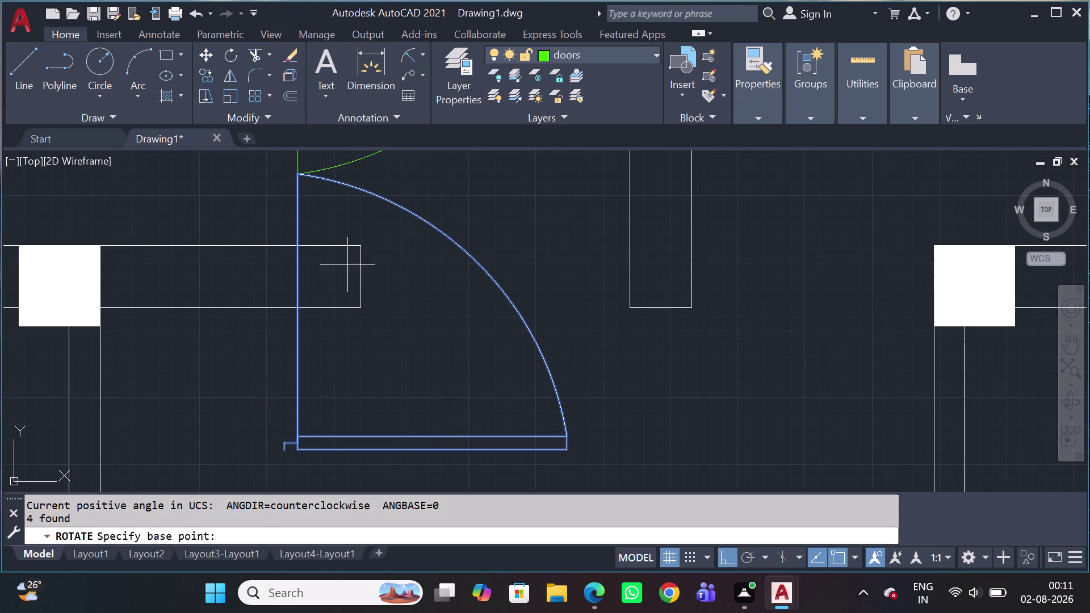
click(300, 173)
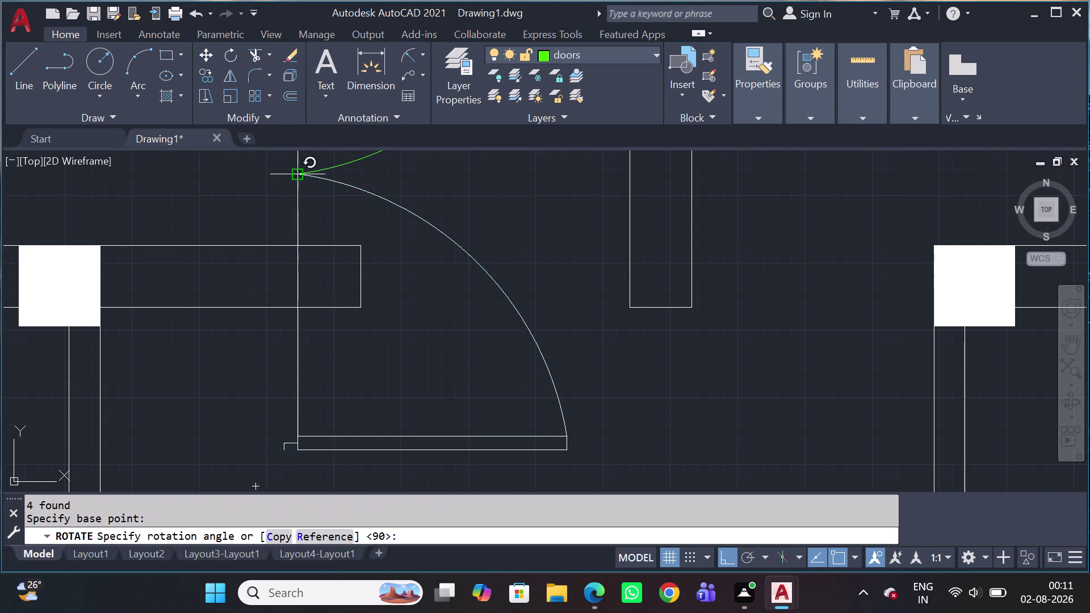
scroll(down, 3)
middle_drag(361, 207, 539, 381)
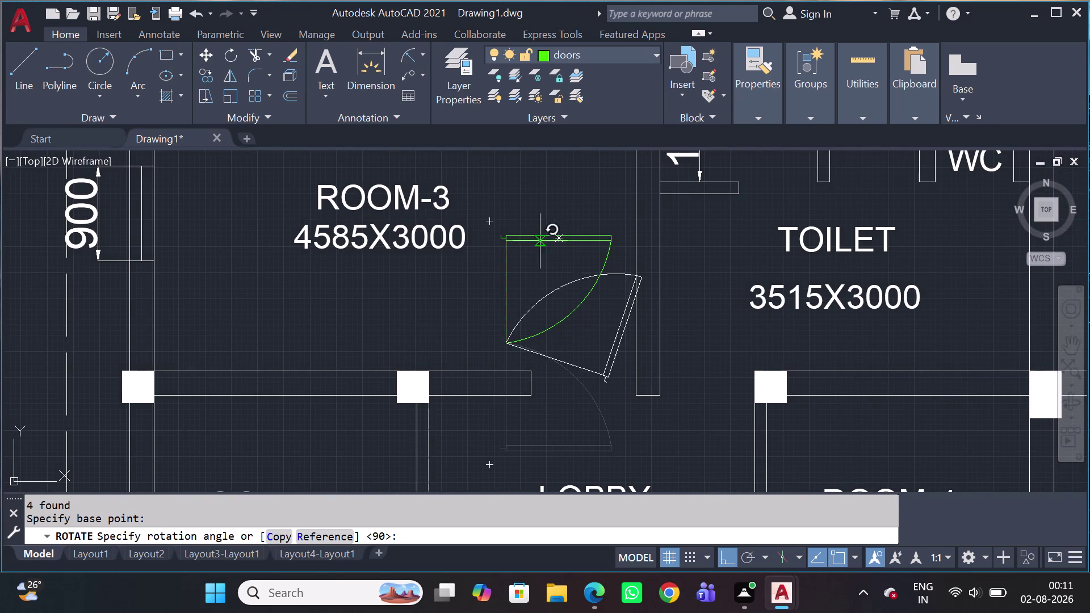
click(518, 189)
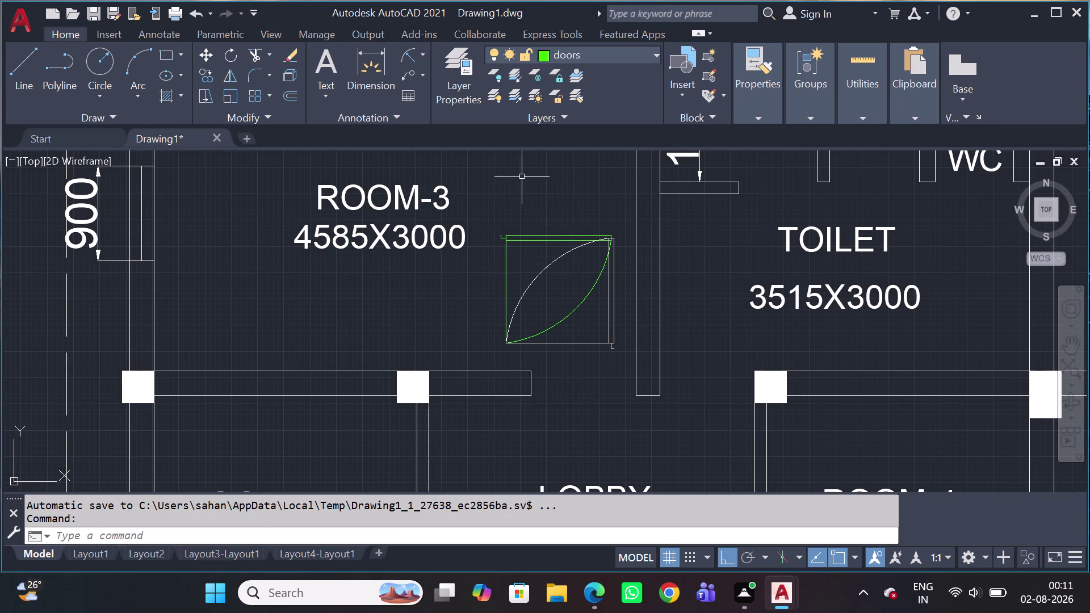
Select the rotated white door leaf parts and begin moving them.
click(632, 347)
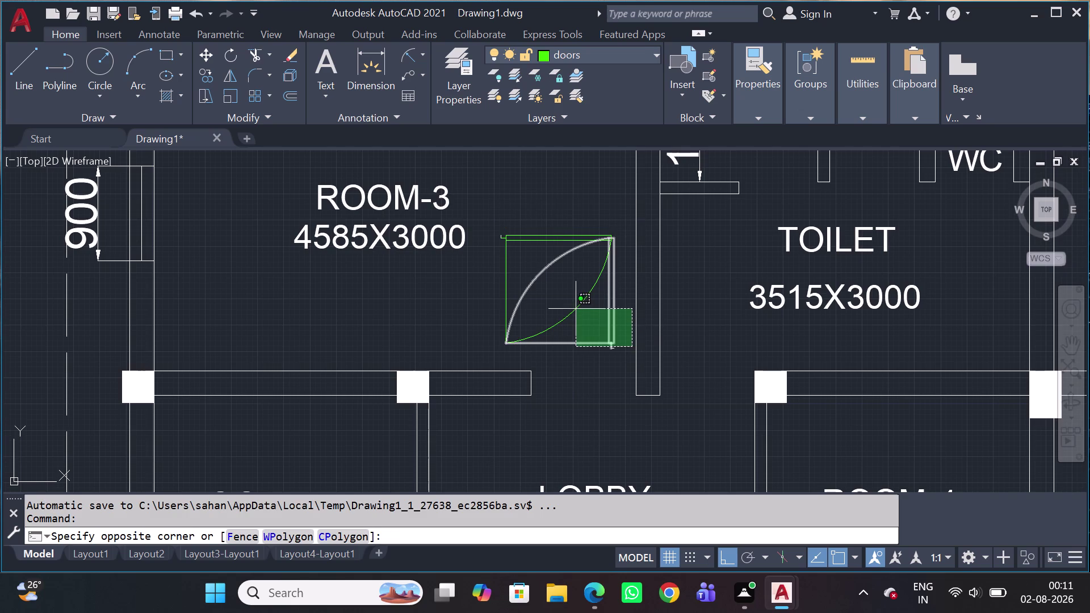
click(583, 316)
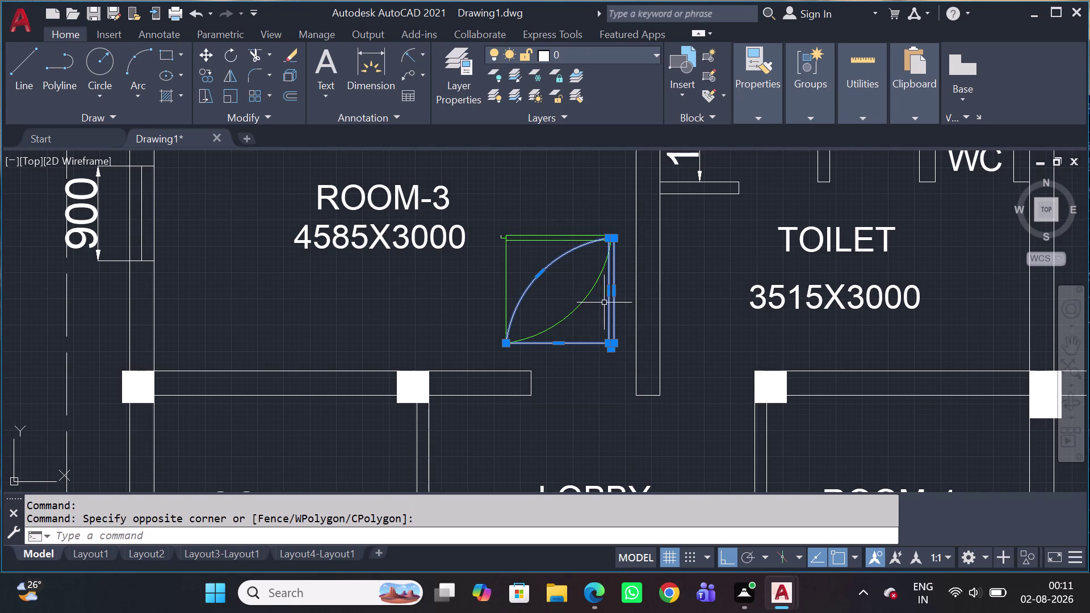
text(m)
key(space)
scroll(up, 3)
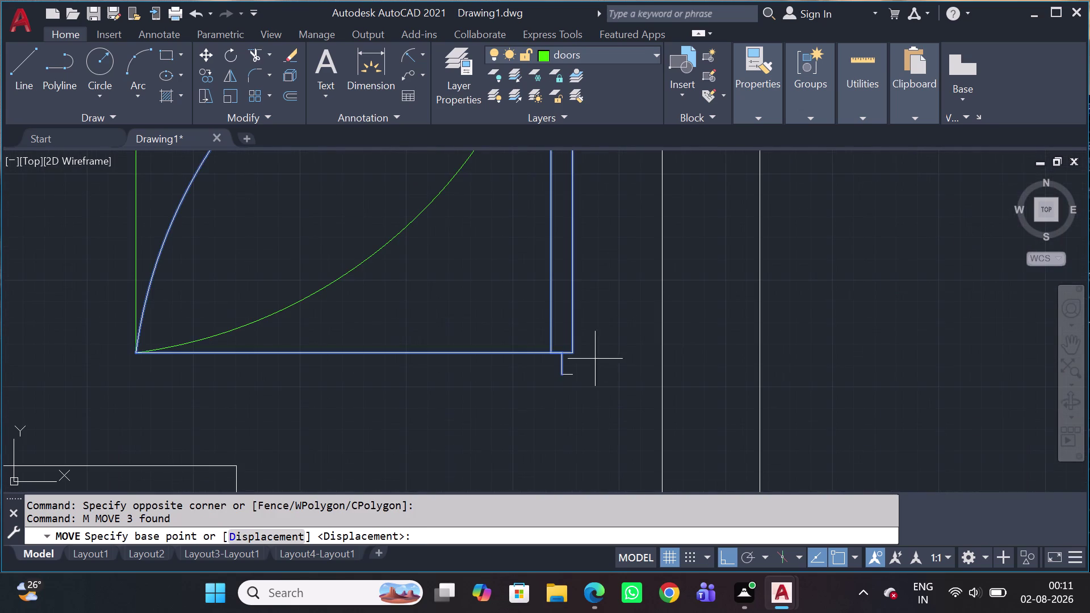
Move the white door leaf to the wall opening corner below ROOM-3, with Ortho off.
click(573, 357)
scroll(down, 3)
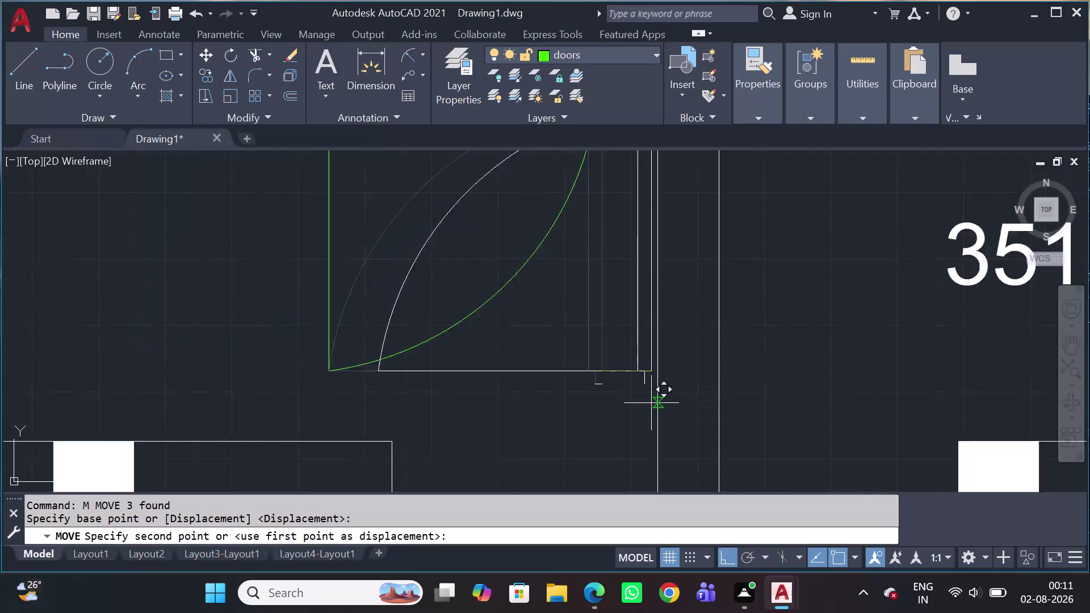
scroll(down, 3)
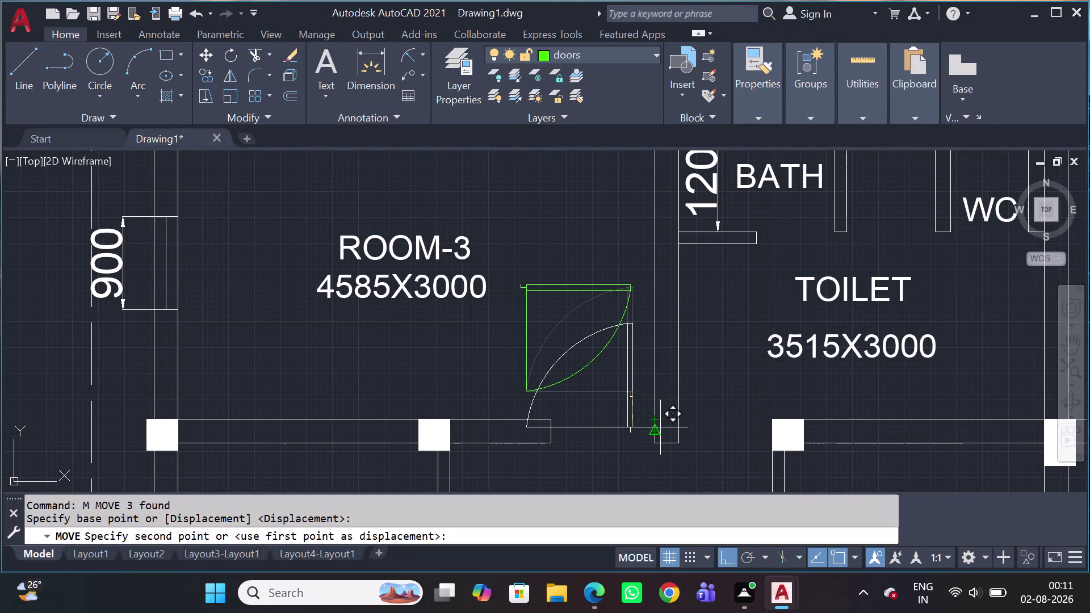
scroll(up, 3)
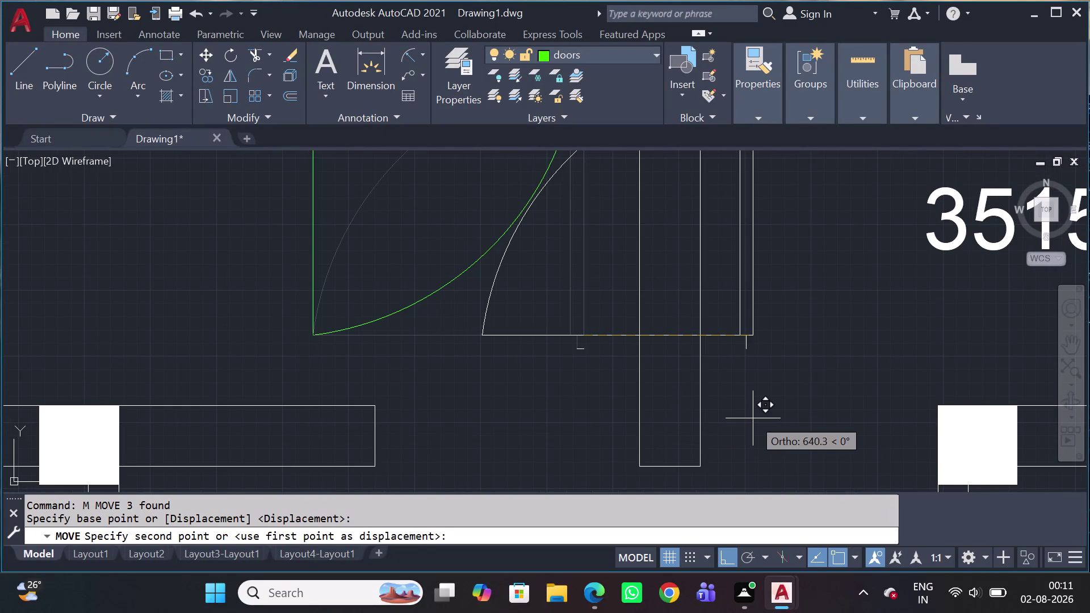
key(shift+F8)
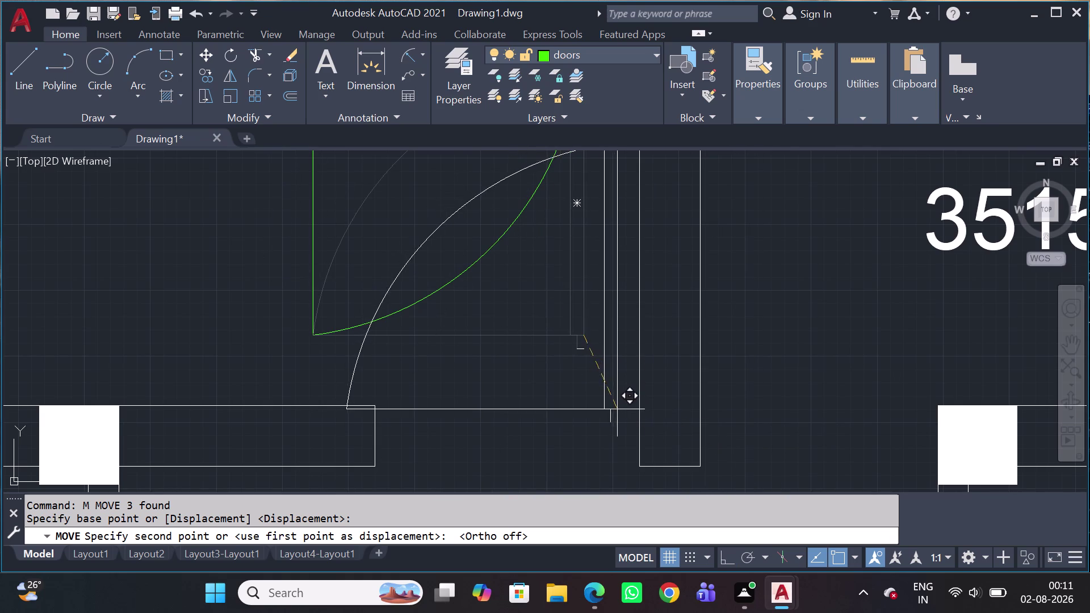
scroll(up, 3)
scroll(down, 3)
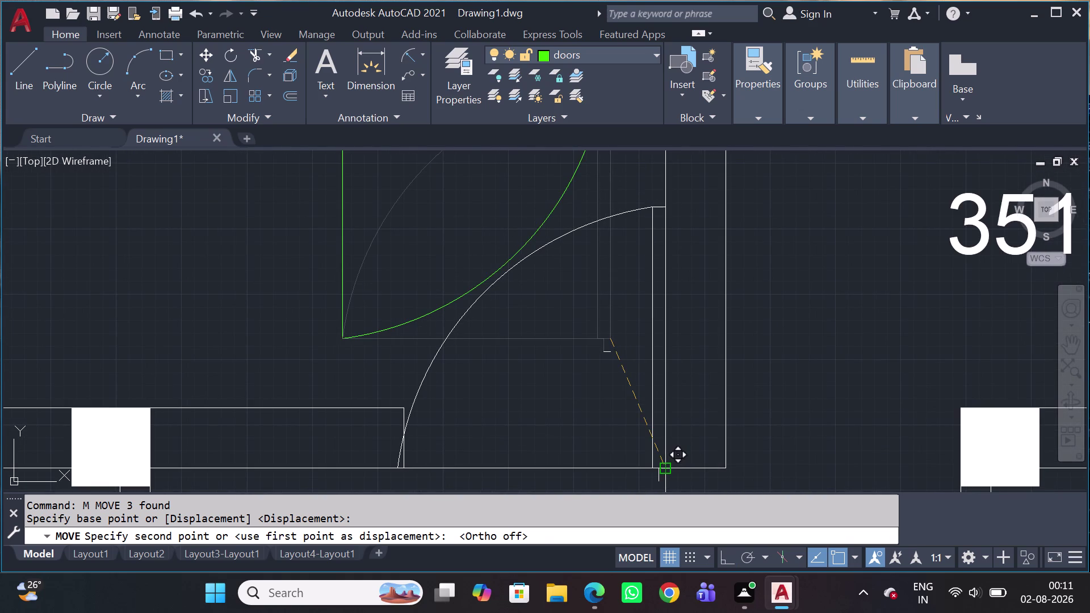
scroll(up, 3)
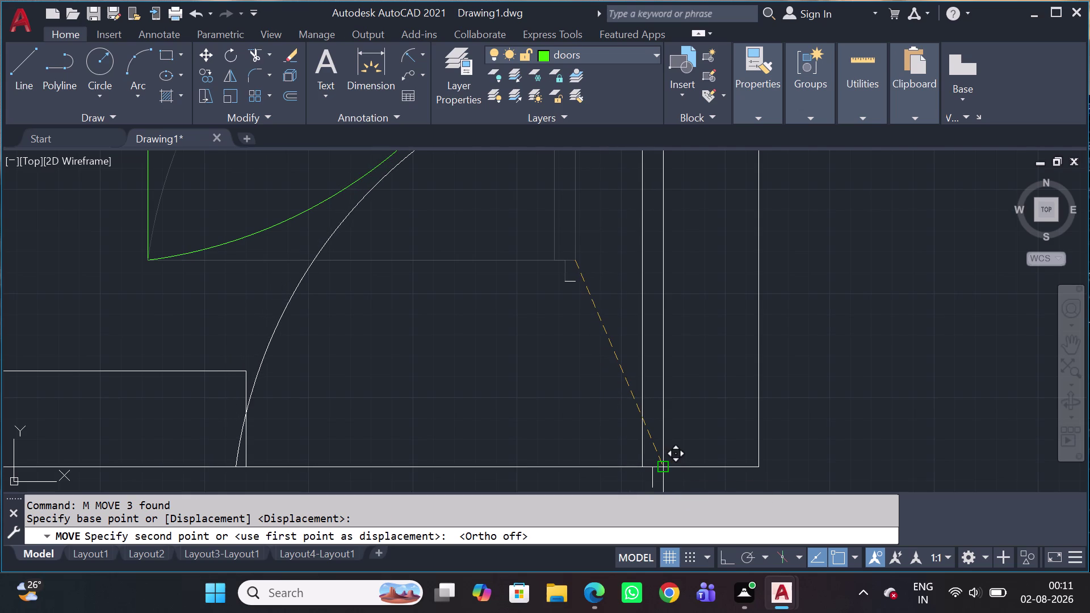
click(665, 465)
scroll(down, 3)
scroll(up, 3)
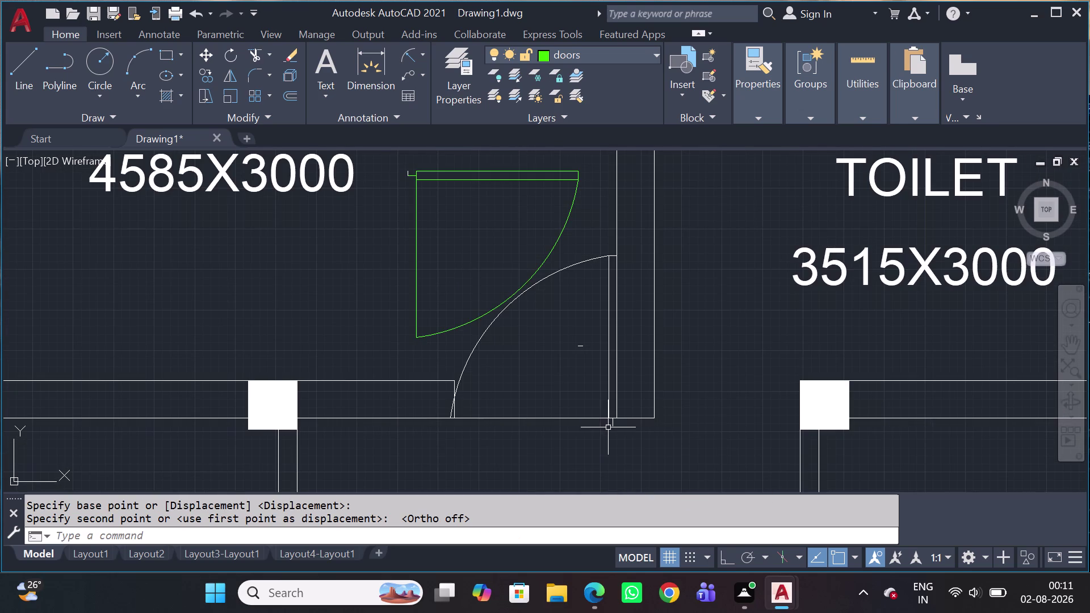
scroll(up, 3)
Delete the two small leftover lines beside the wall opening.
click(604, 320)
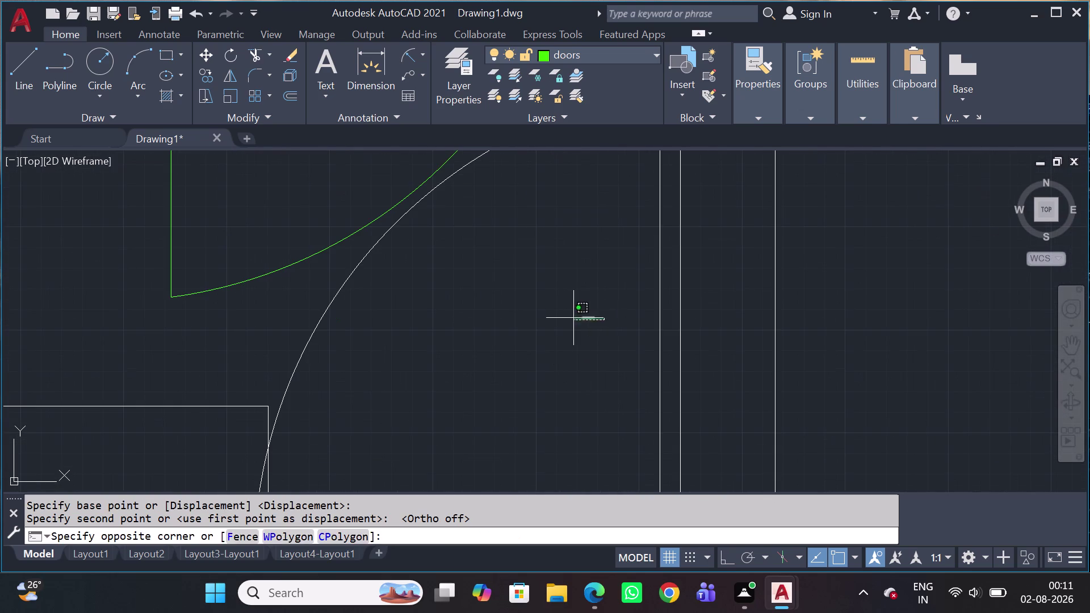
click(572, 318)
scroll(down, 3)
scroll(up, 3)
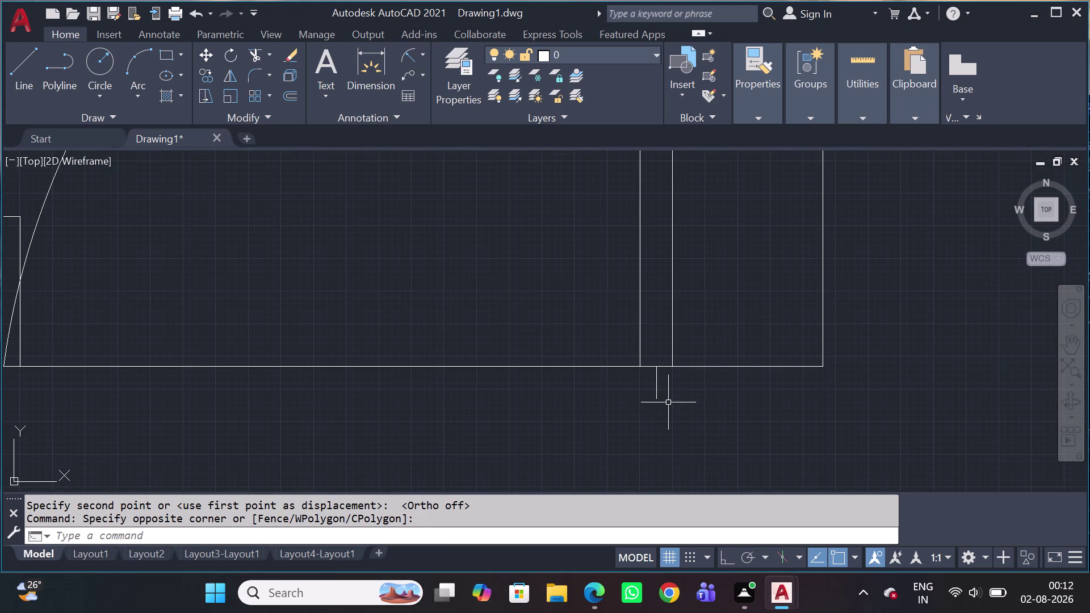
drag(670, 404, 668, 398)
drag(659, 383, 652, 383)
click(650, 380)
double_click(660, 380)
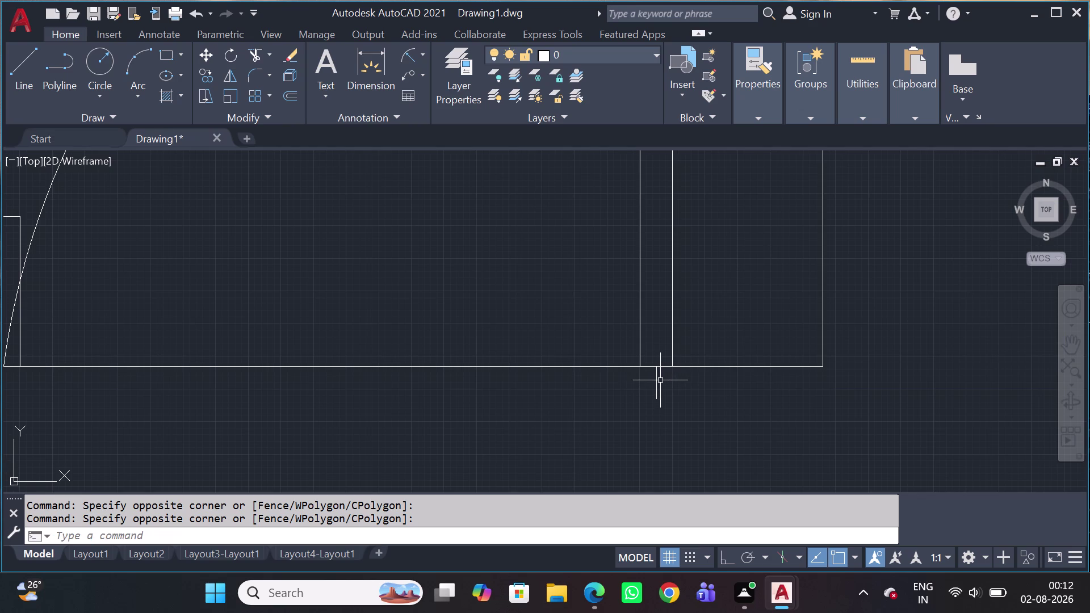
drag(654, 385, 652, 392)
click(653, 389)
click(664, 380)
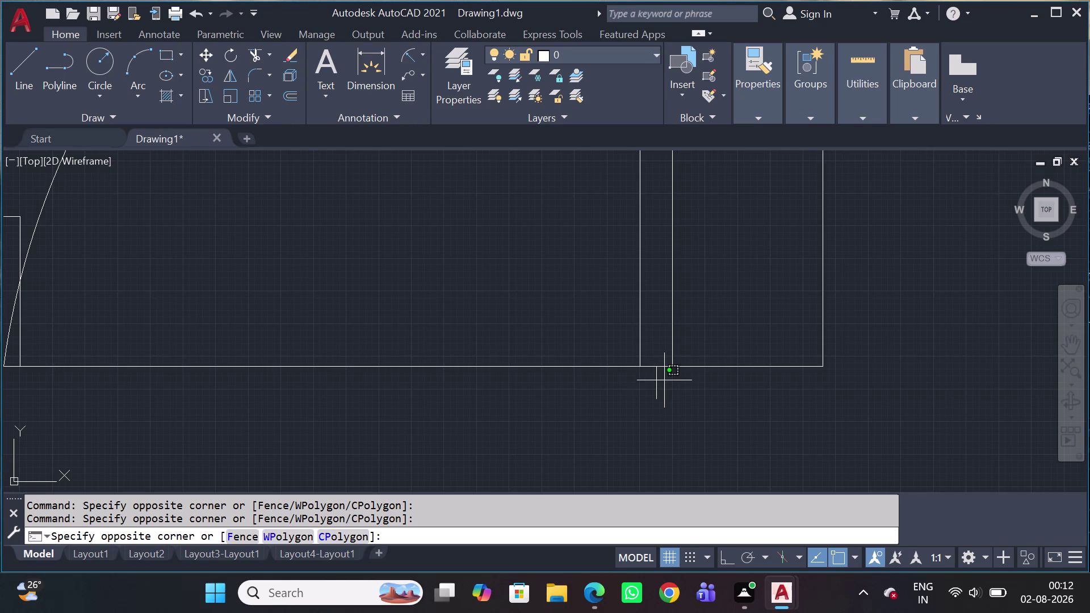
click(635, 390)
key(Delete)
scroll(down, 3)
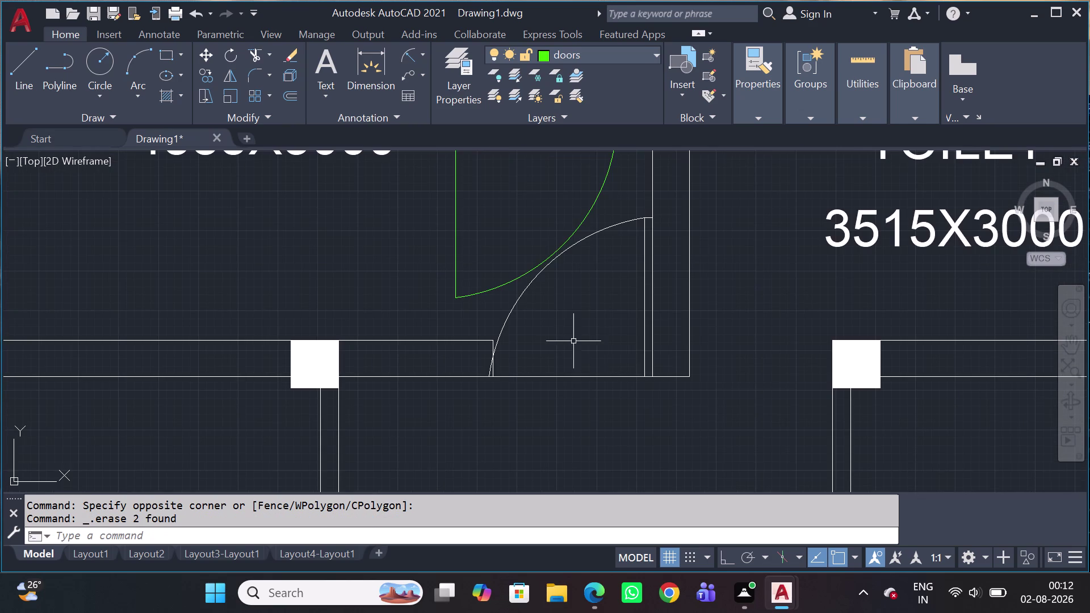
scroll(down, 3)
scroll(up, 3)
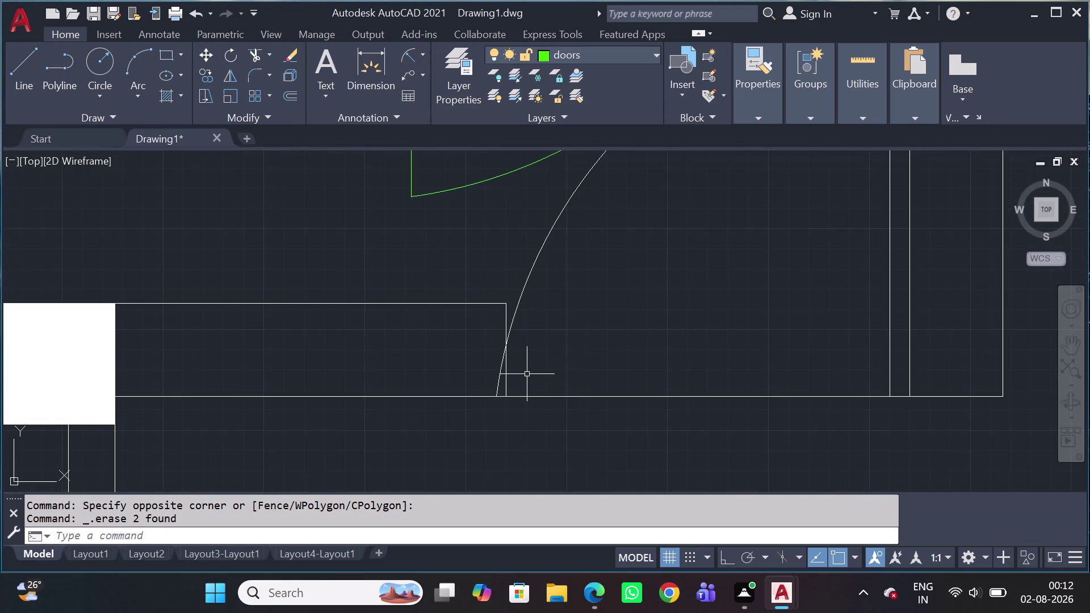
Start trimming the overshooting door swing arc with TR.
key(t)
key(r)
key(space)
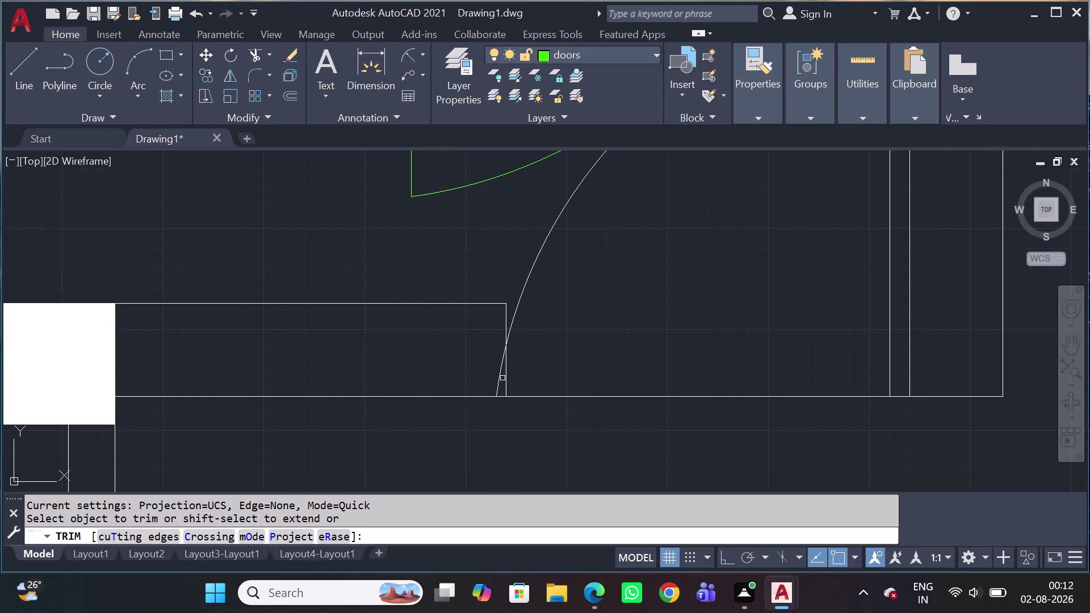
Trim the white swing arc's overshooting end back to the wall opening edge.
click(499, 383)
scroll(down, 3)
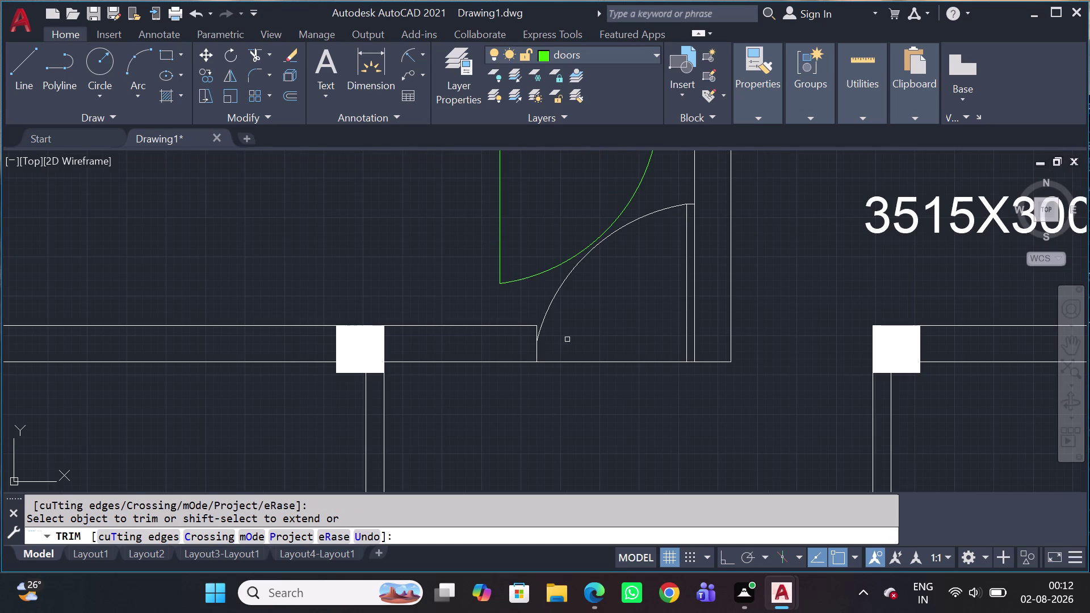
key(Escape)
scroll(down, 3)
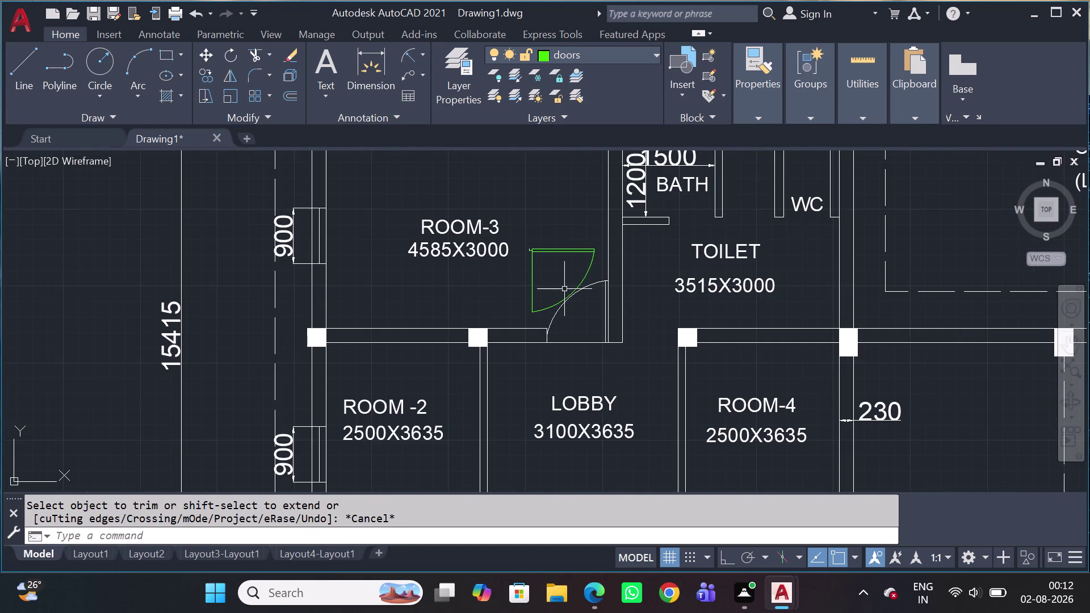
Try matching the white door parts to the green door's properties, then cancel.
key(m)
key(a)
key(space)
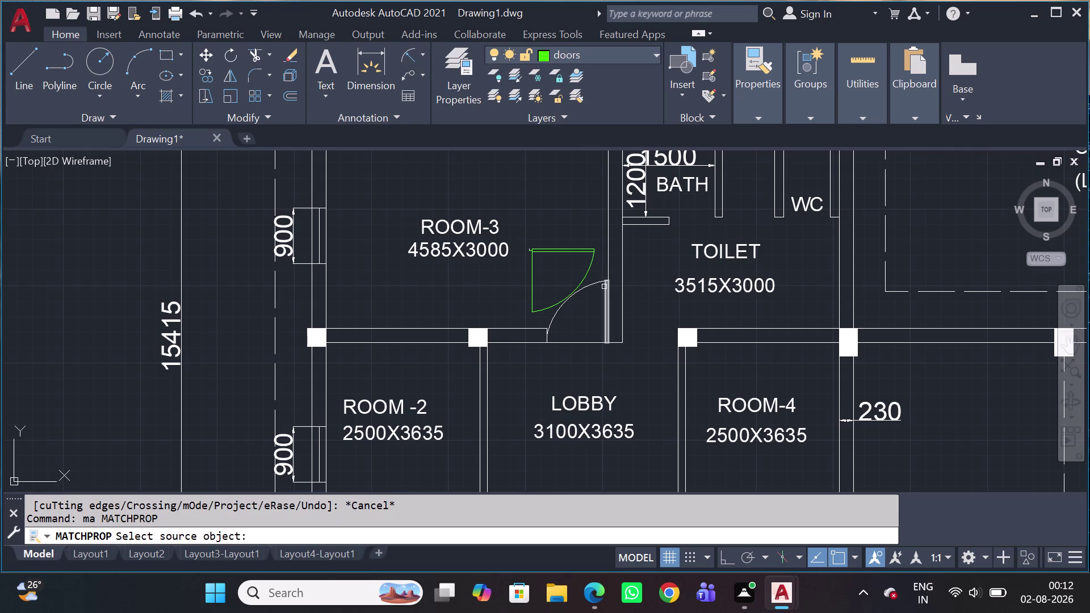
drag(594, 226, 597, 236)
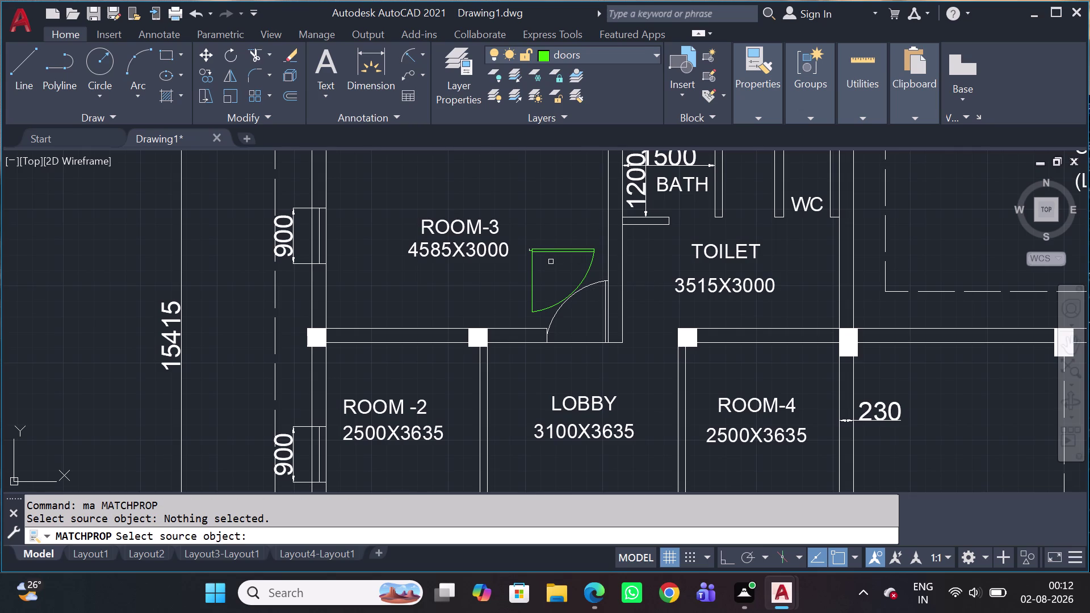
click(555, 252)
scroll(up, 3)
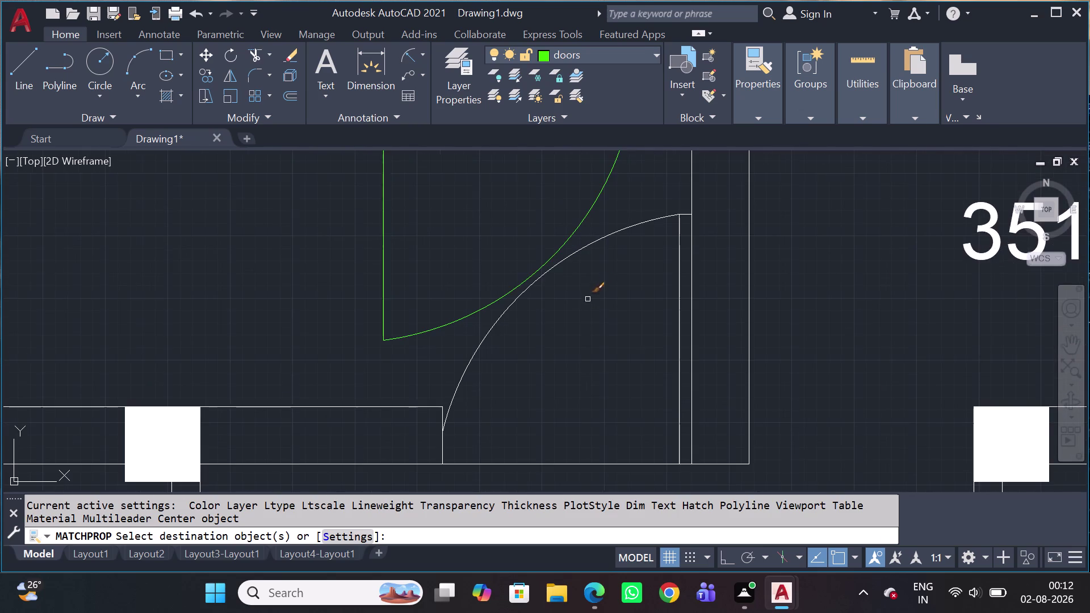
click(633, 225)
click(618, 229)
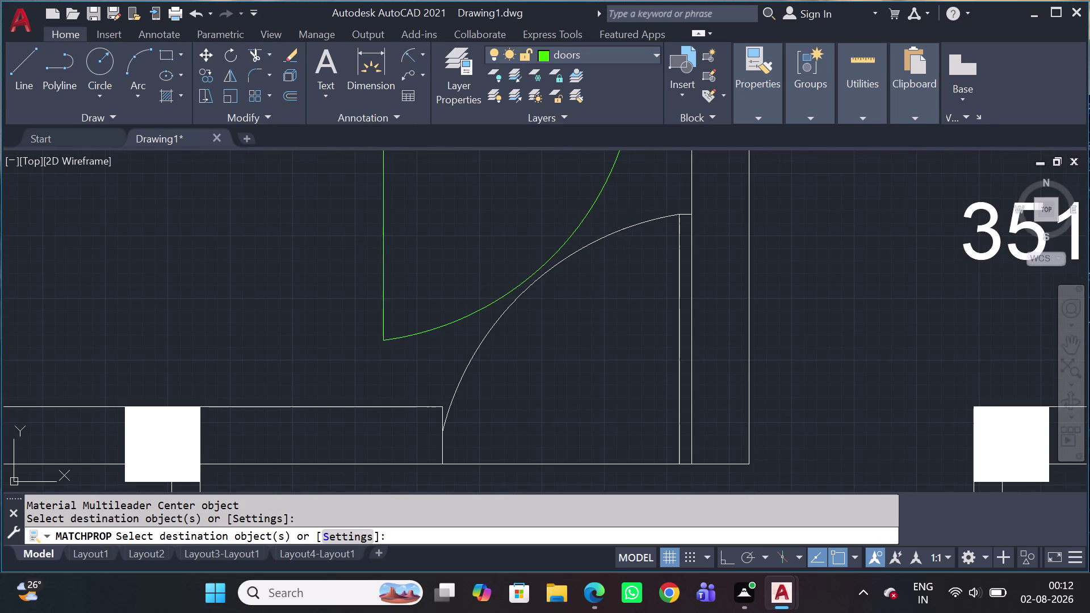
drag(608, 245, 606, 255)
key(Escape)
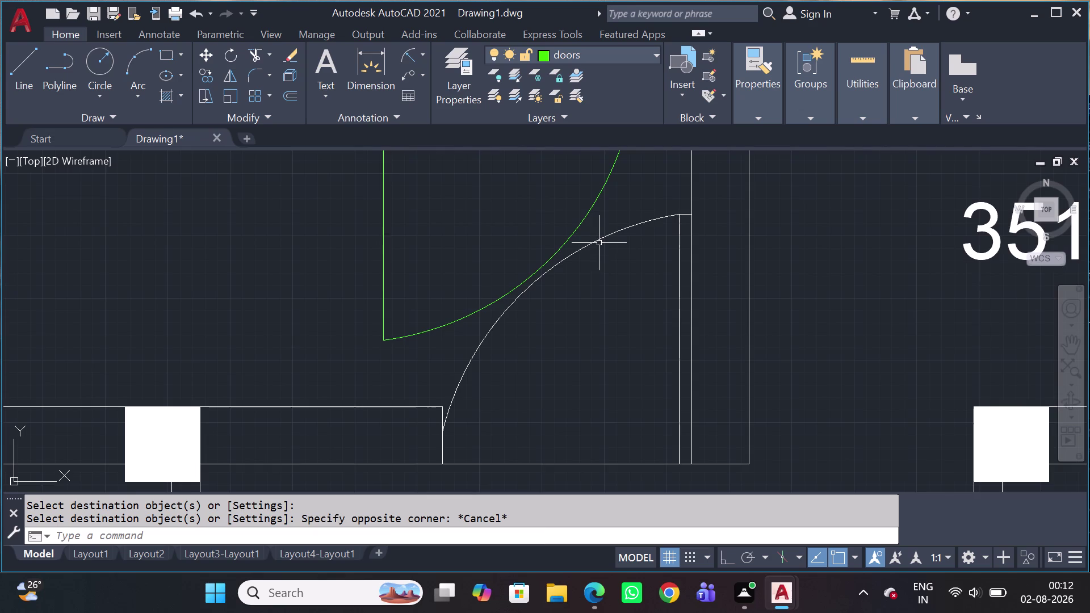
scroll(down, 3)
Window-select the white door parts, clear them, then select the lower ROOM-3 door.
click(538, 240)
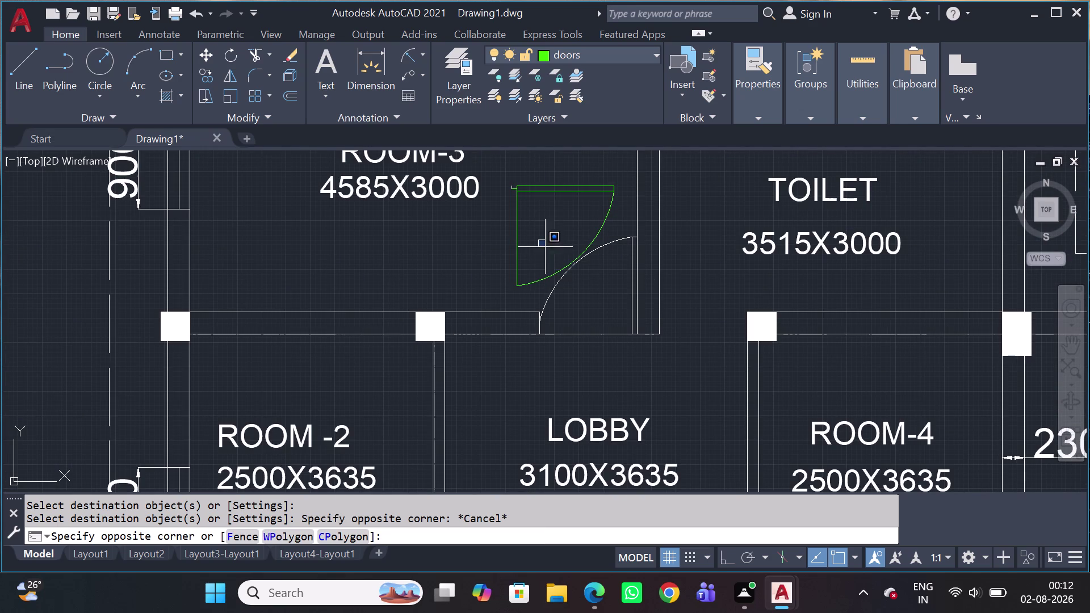
click(670, 365)
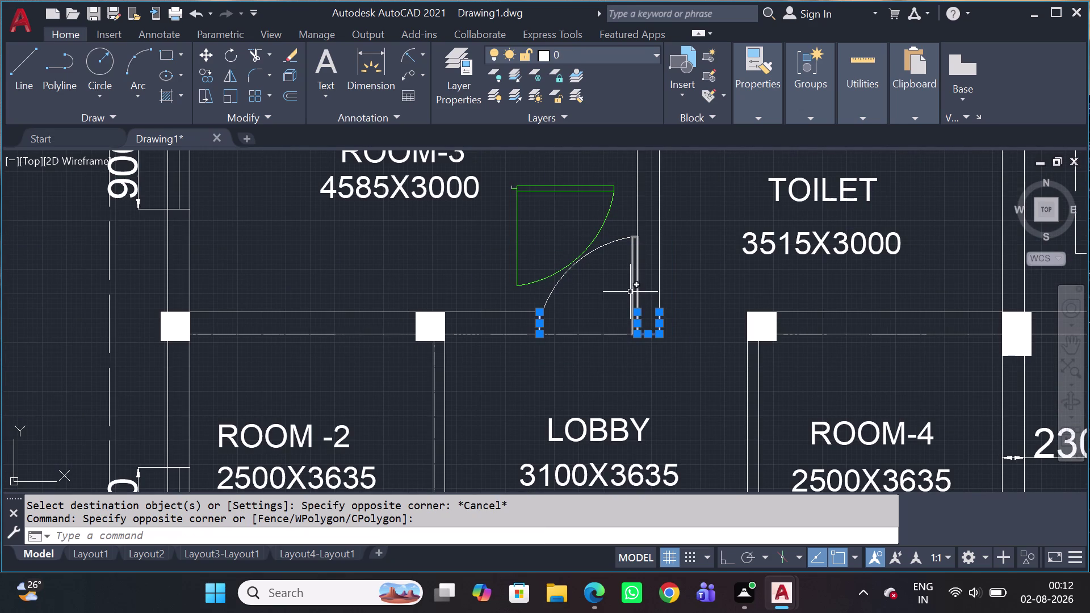
key(Escape)
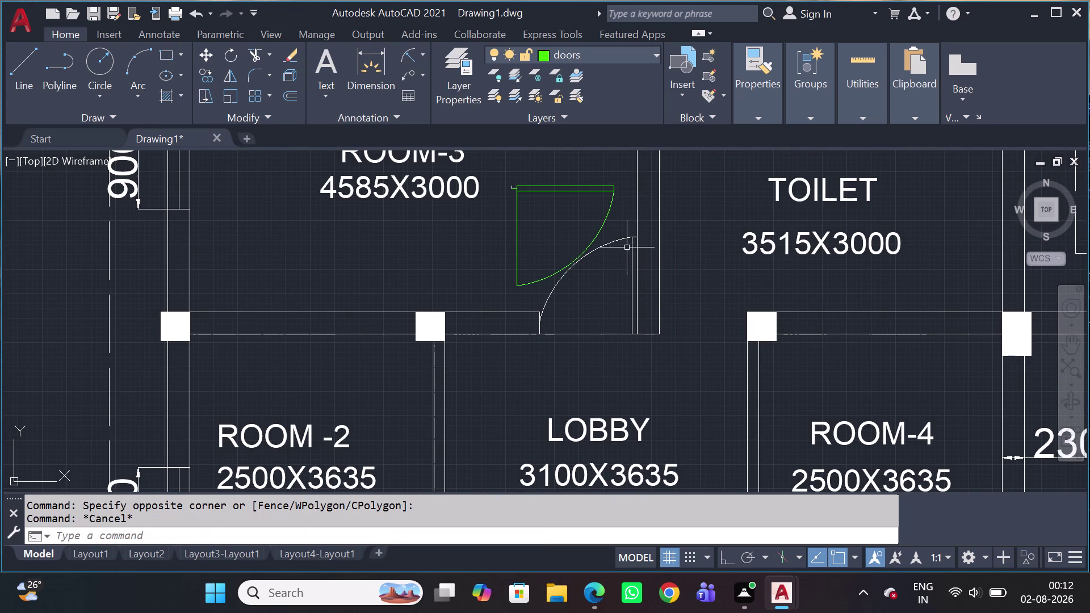
drag(627, 234, 629, 240)
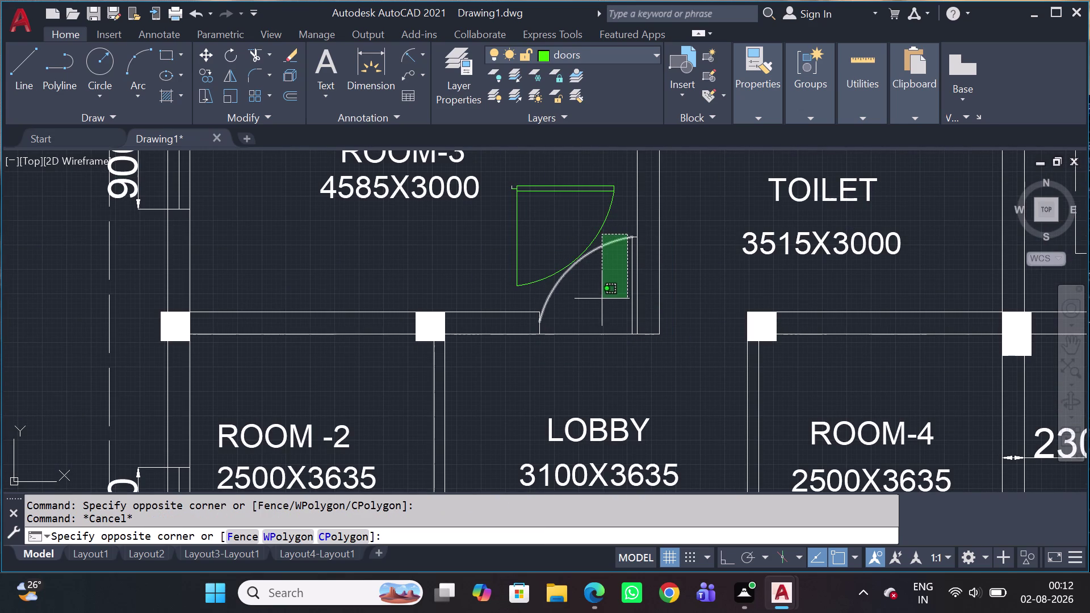
click(602, 299)
scroll(up, 3)
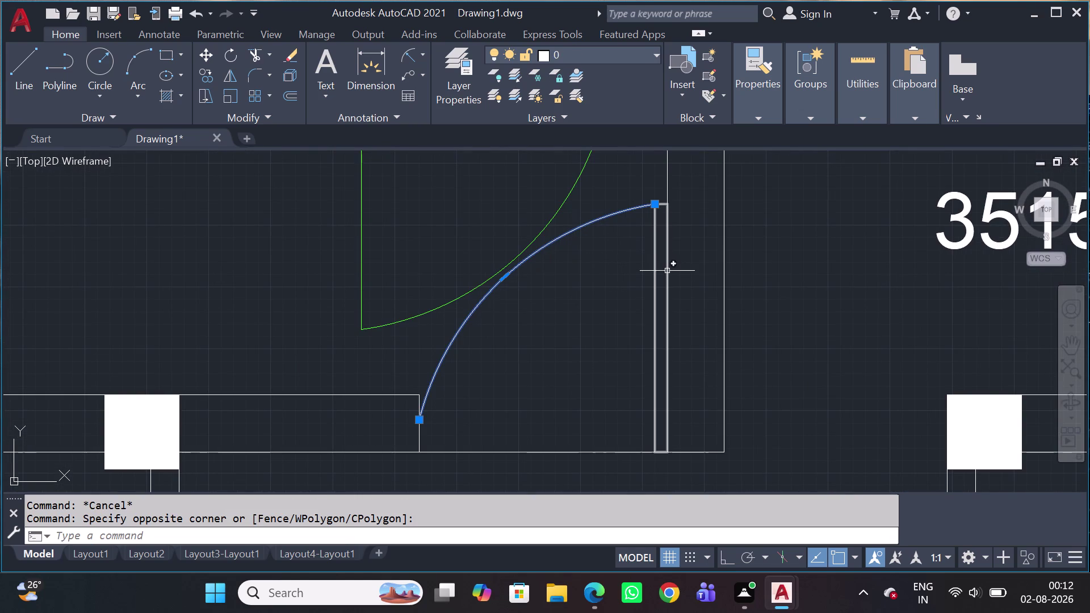
click(667, 272)
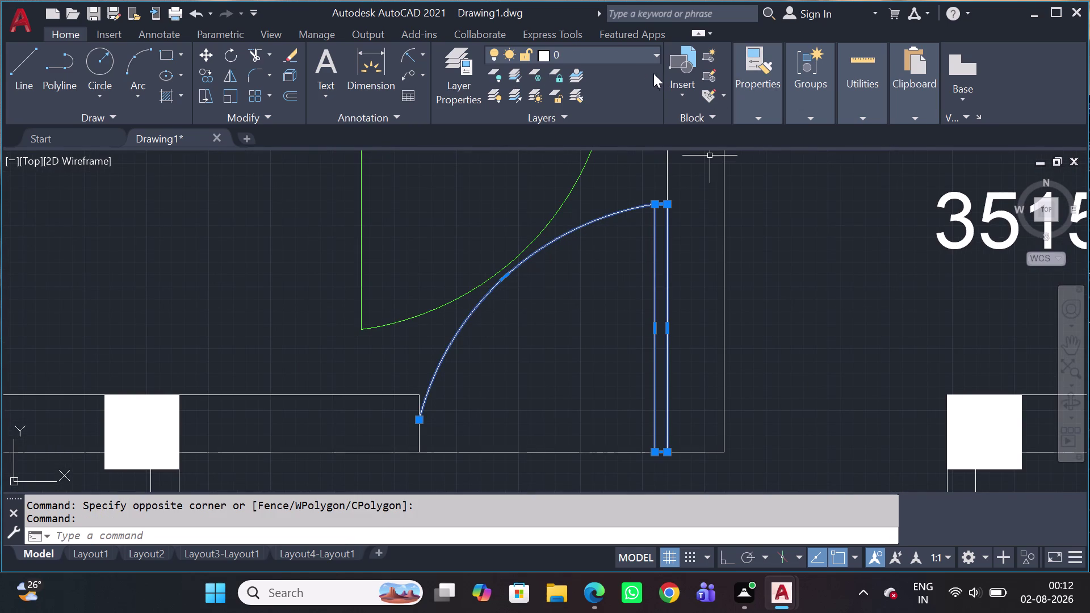
click(570, 59)
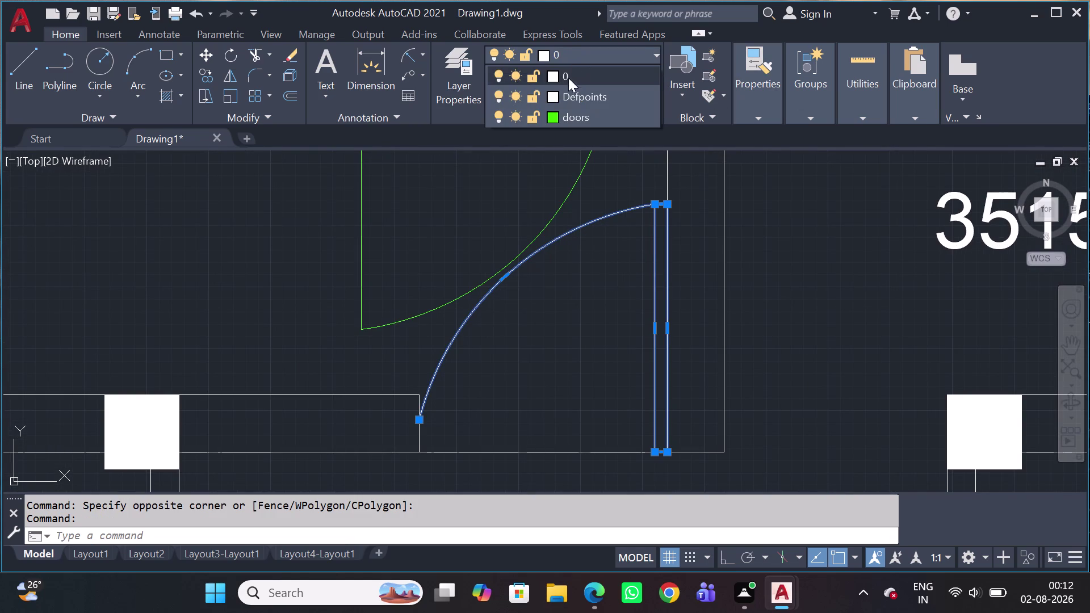
click(551, 122)
scroll(down, 3)
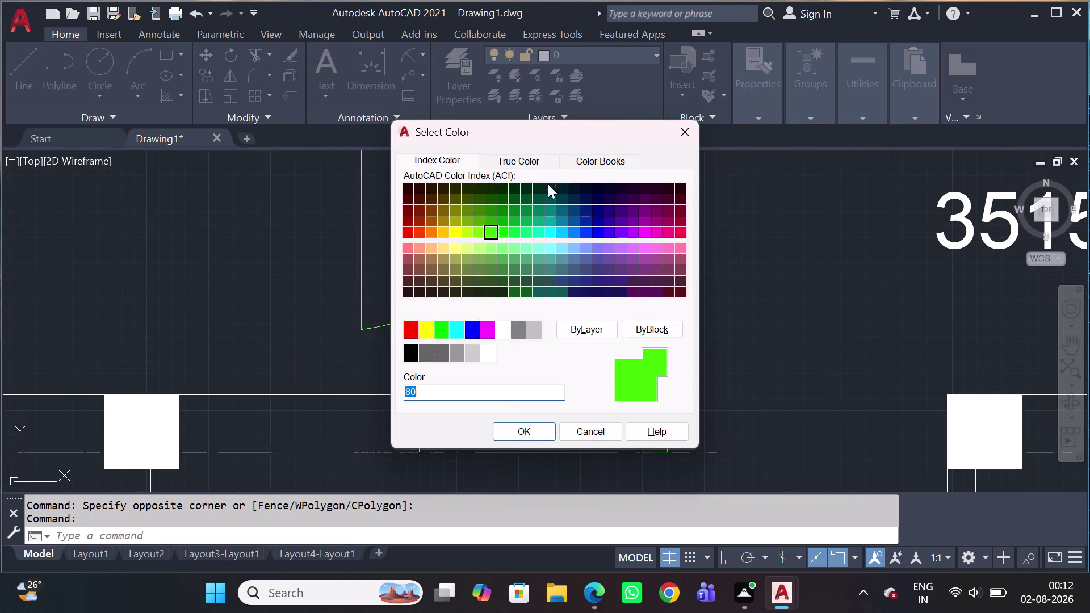
click(636, 377)
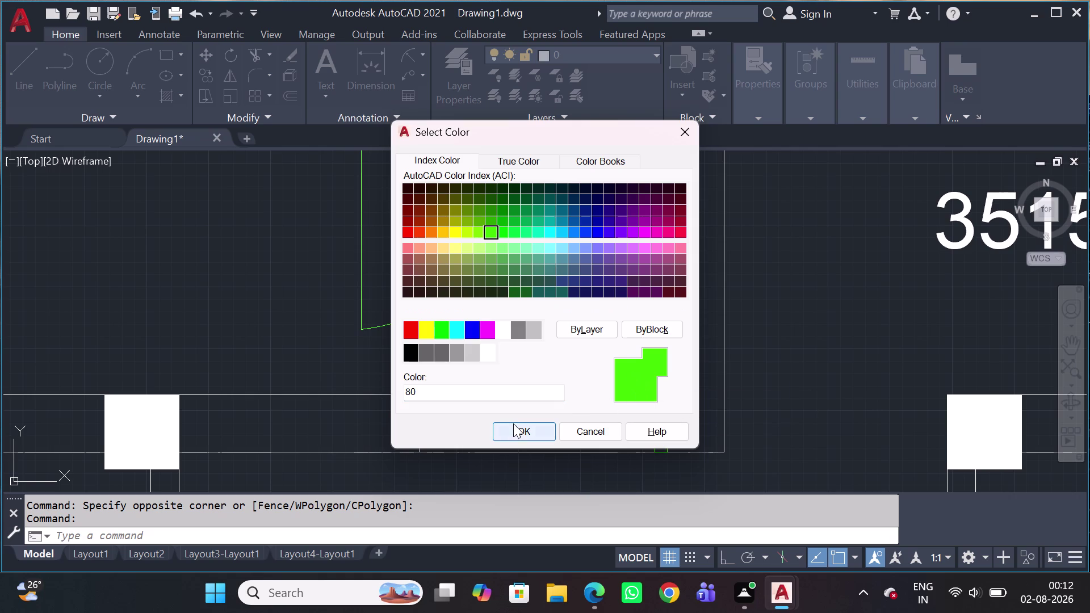
click(515, 431)
scroll(down, 3)
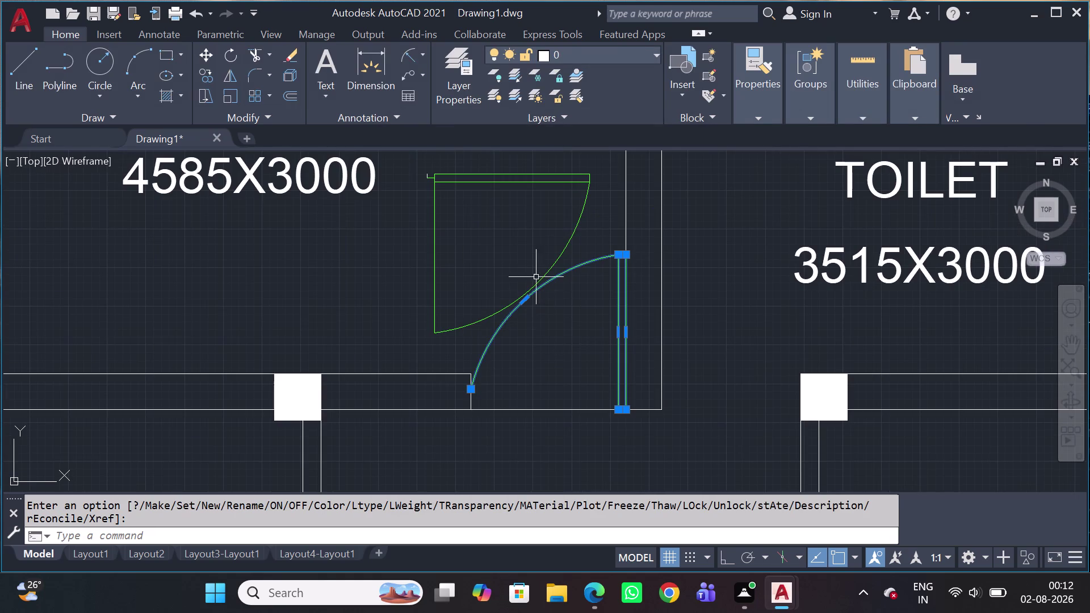
middle_drag(565, 228, 596, 265)
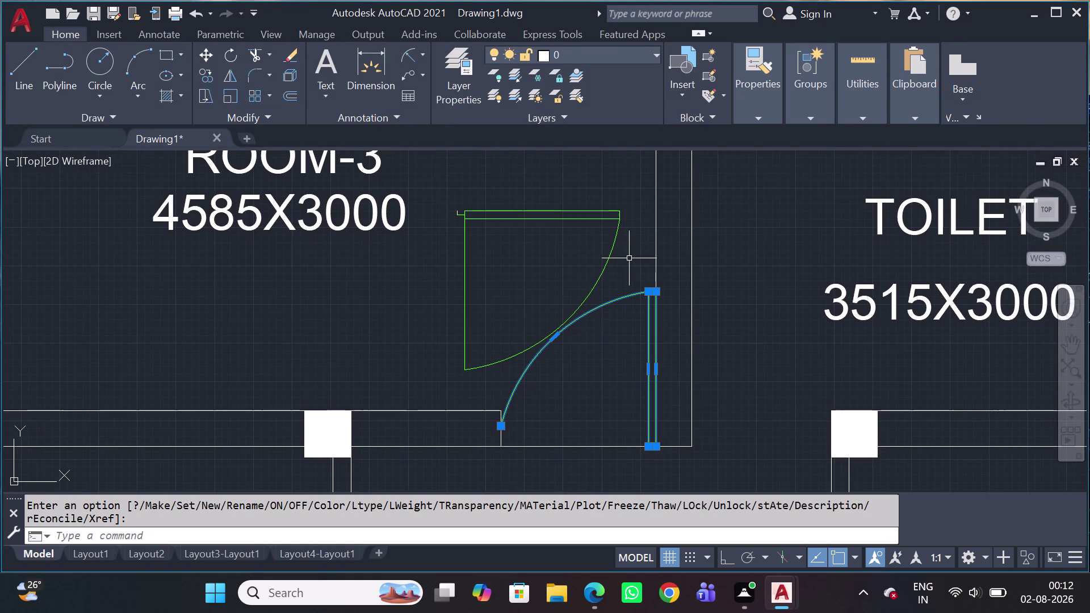
key(Escape)
click(622, 197)
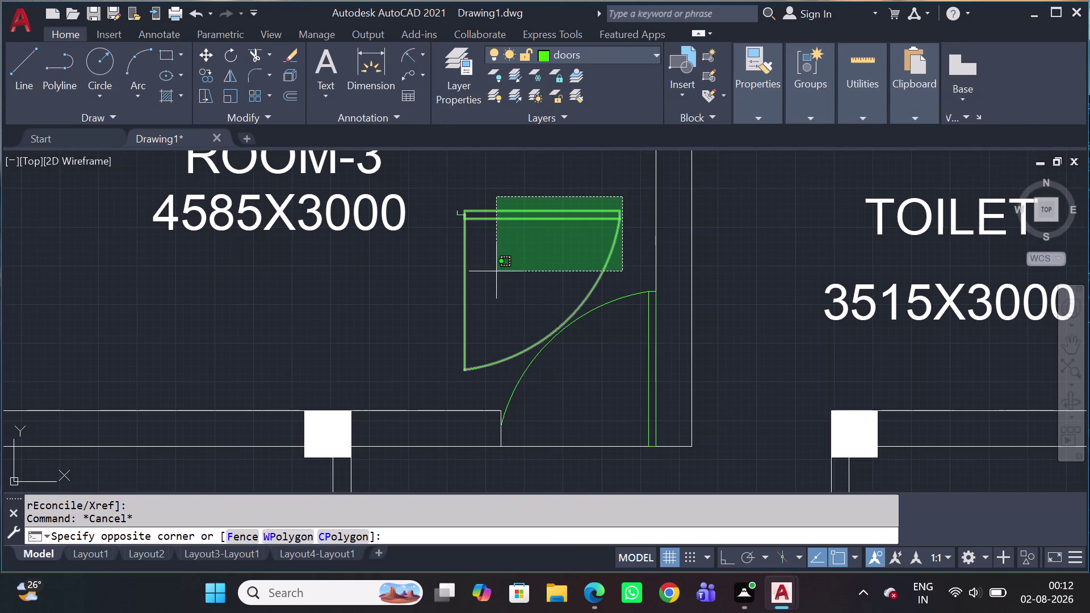
click(483, 277)
scroll(up, 3)
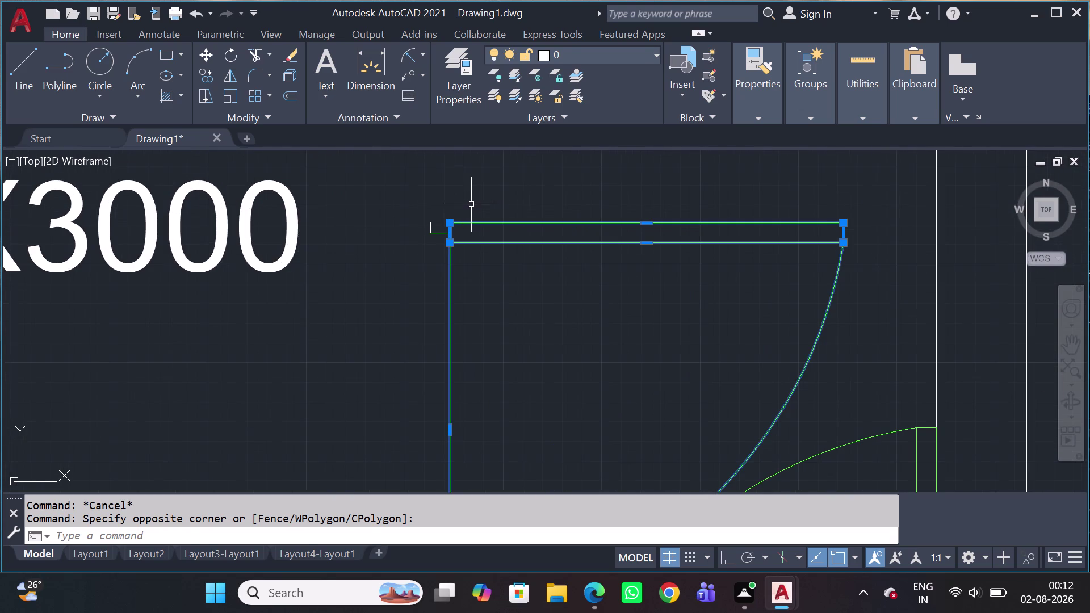
drag(473, 212, 471, 224)
click(428, 246)
key(m)
key(i)
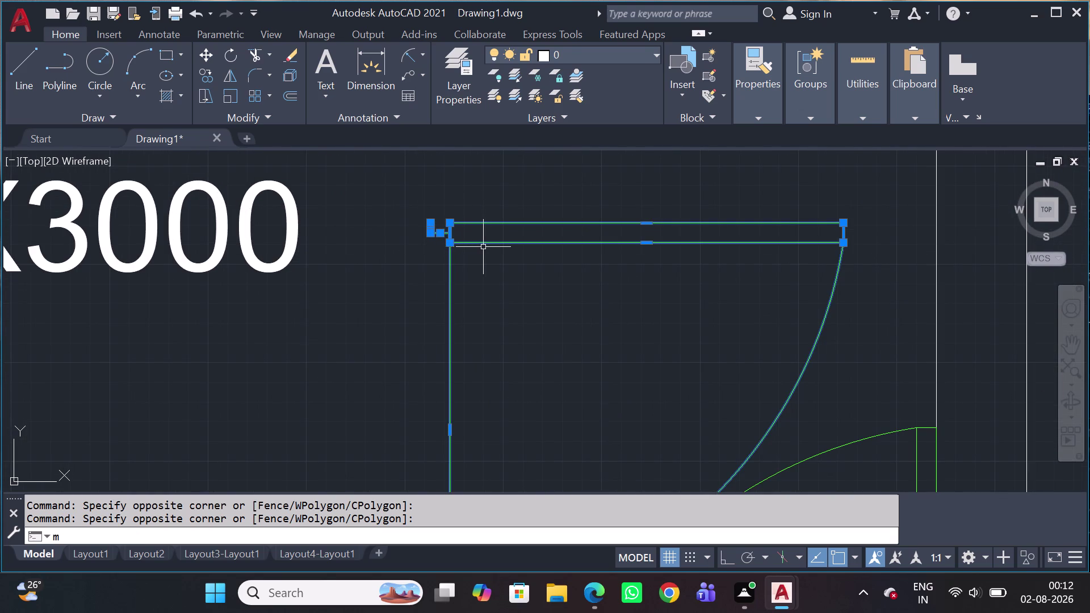
key(space)
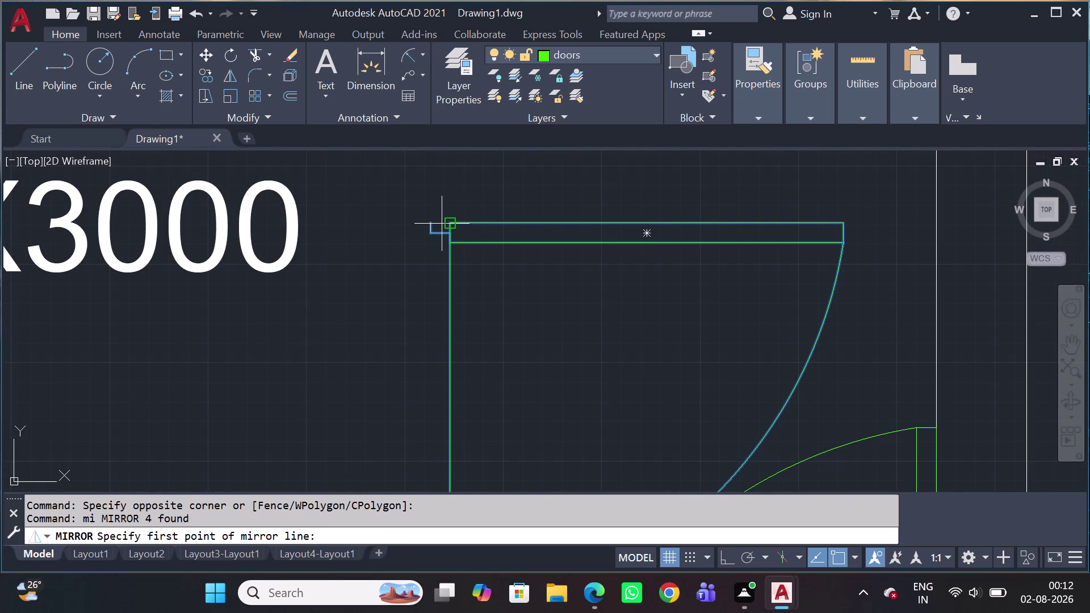
click(445, 224)
click(445, 227)
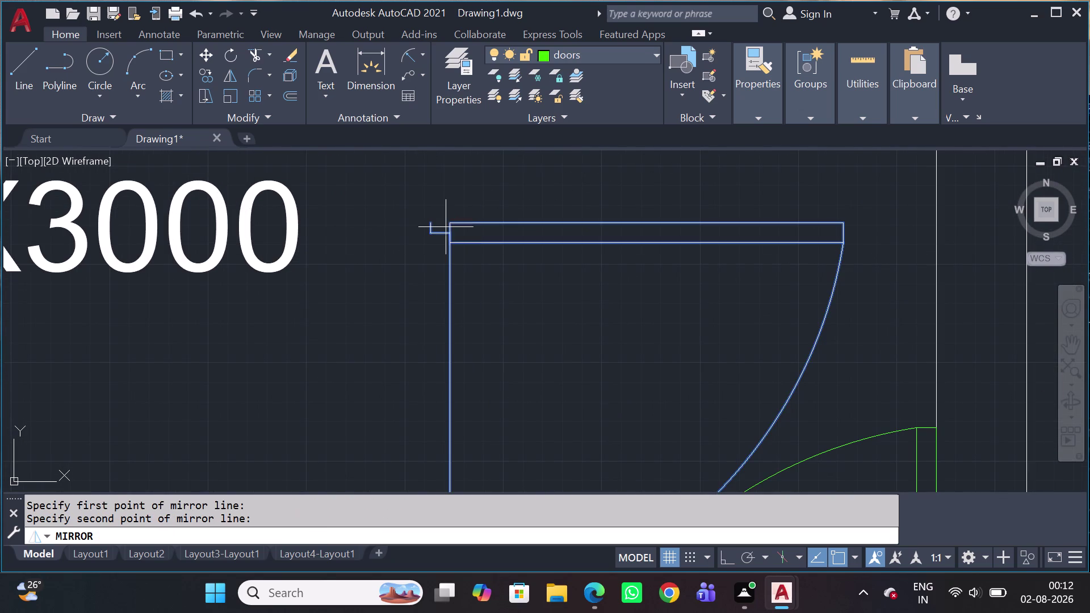
scroll(down, 3)
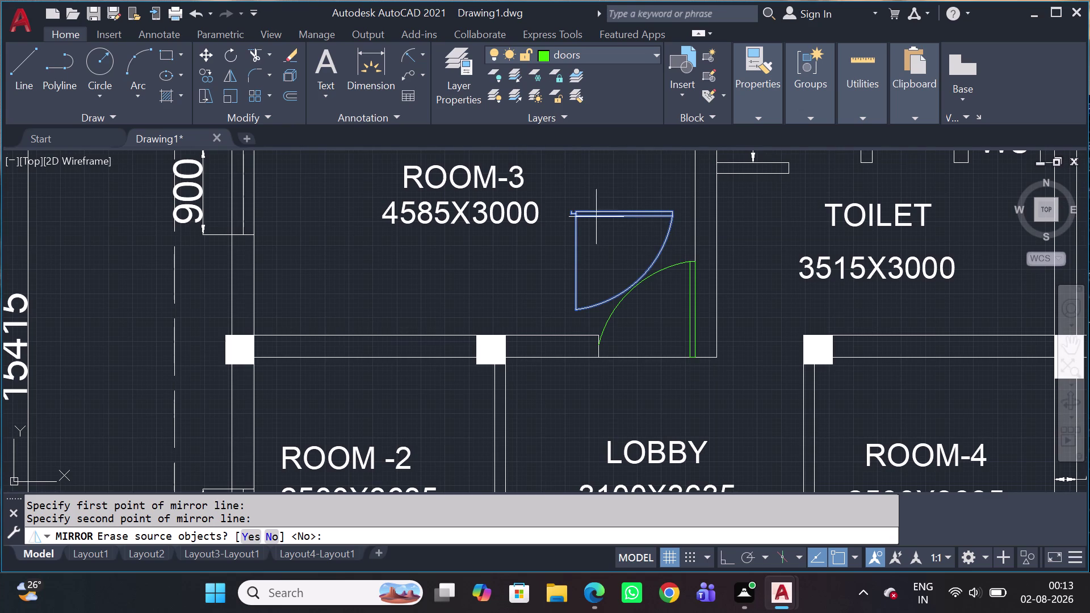
drag(604, 262, 646, 295)
scroll(down, 3)
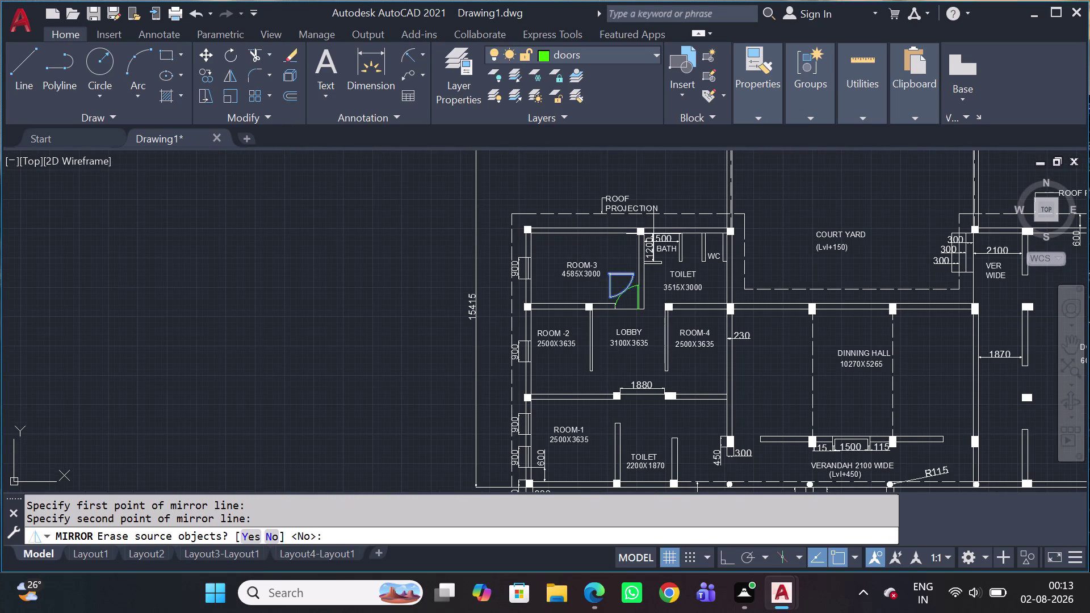
key(Escape)
scroll(up, 3)
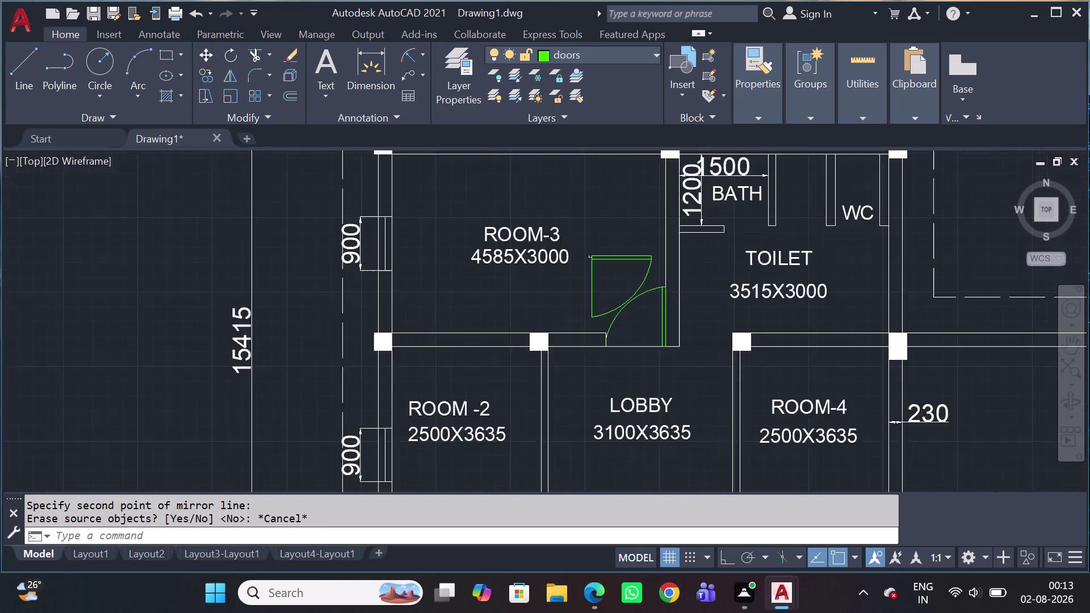
click(614, 223)
Copy the ROOM-3 door symbol from its corner to just below the 1880 opening.
click(568, 288)
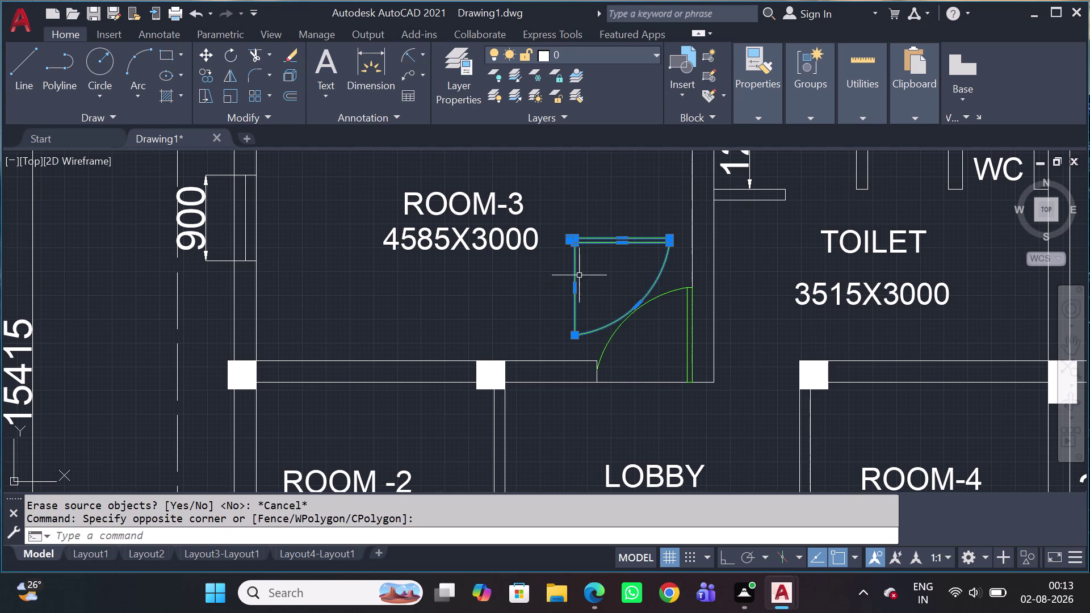
key(c)
key(o)
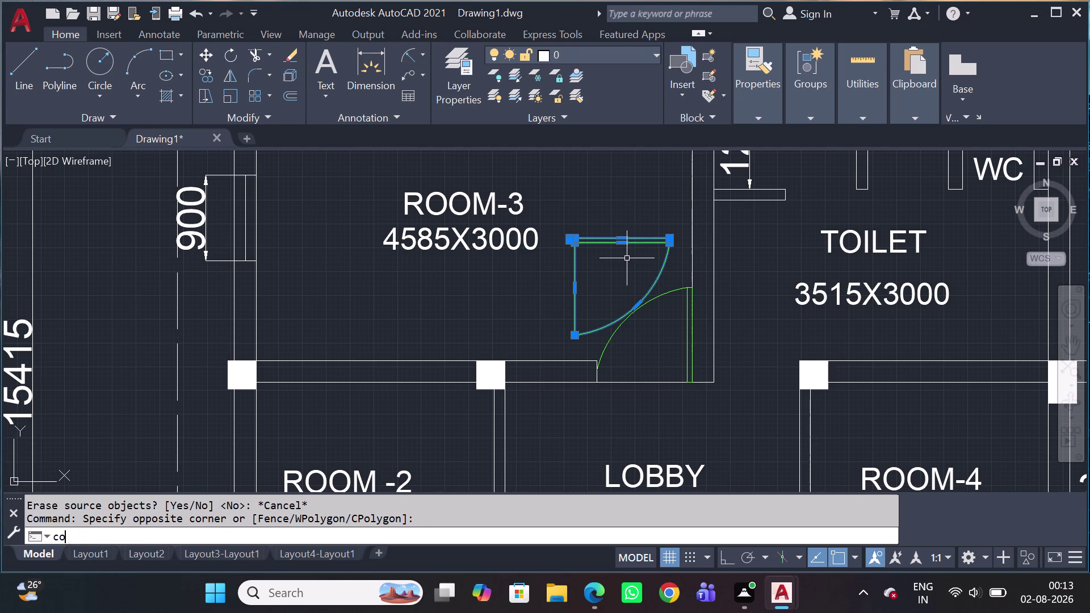
key(space)
scroll(up, 3)
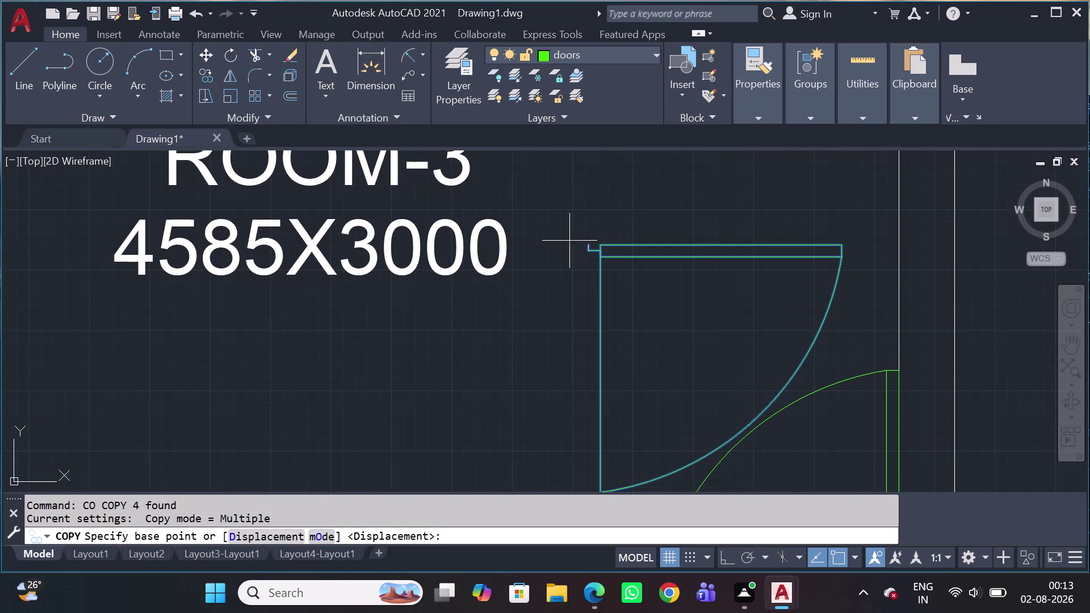
click(601, 244)
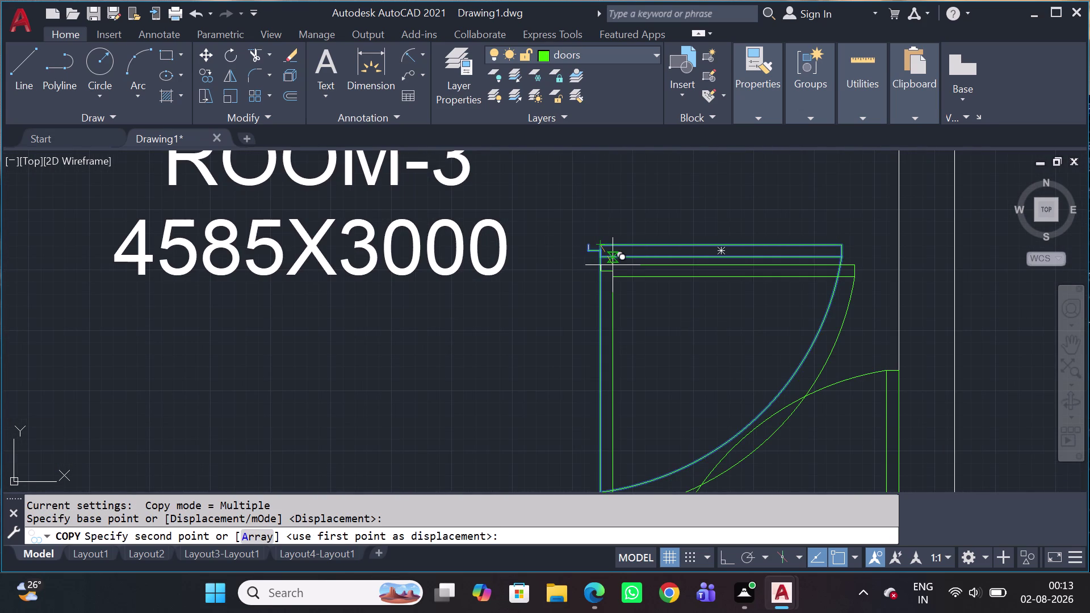
scroll(down, 3)
middle_drag(647, 361, 629, 263)
scroll(down, 3)
scroll(up, 3)
middle_drag(615, 415, 616, 418)
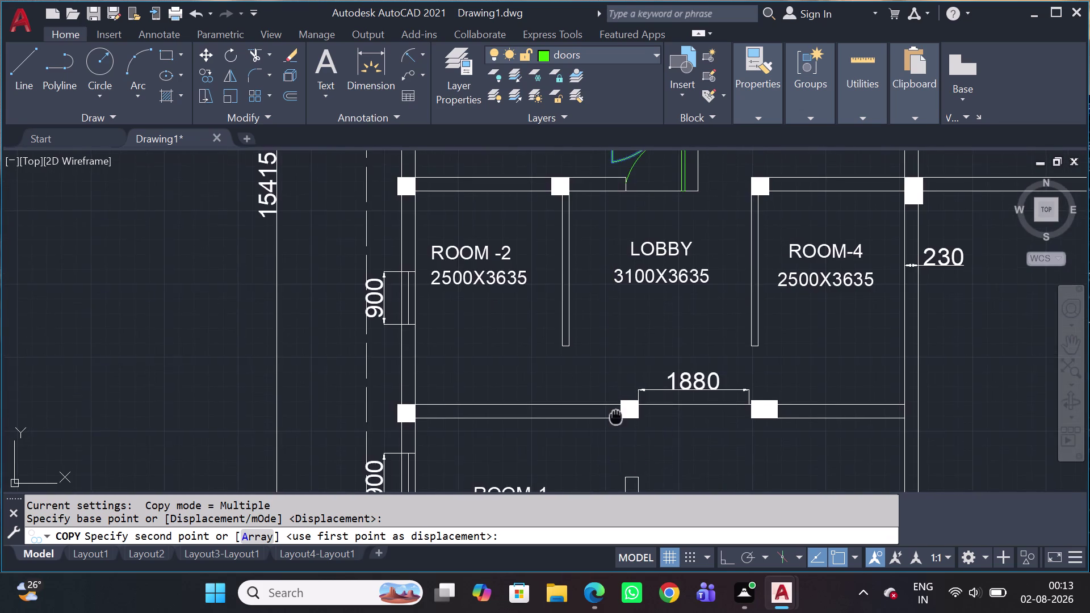
middle_drag(616, 417, 597, 307)
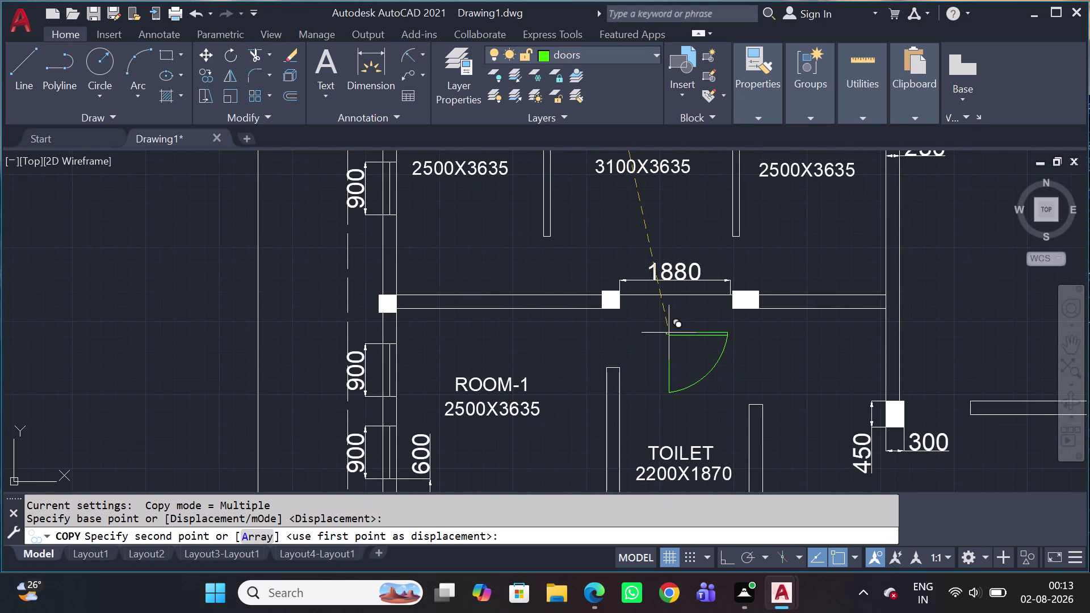
click(669, 332)
key(Escape)
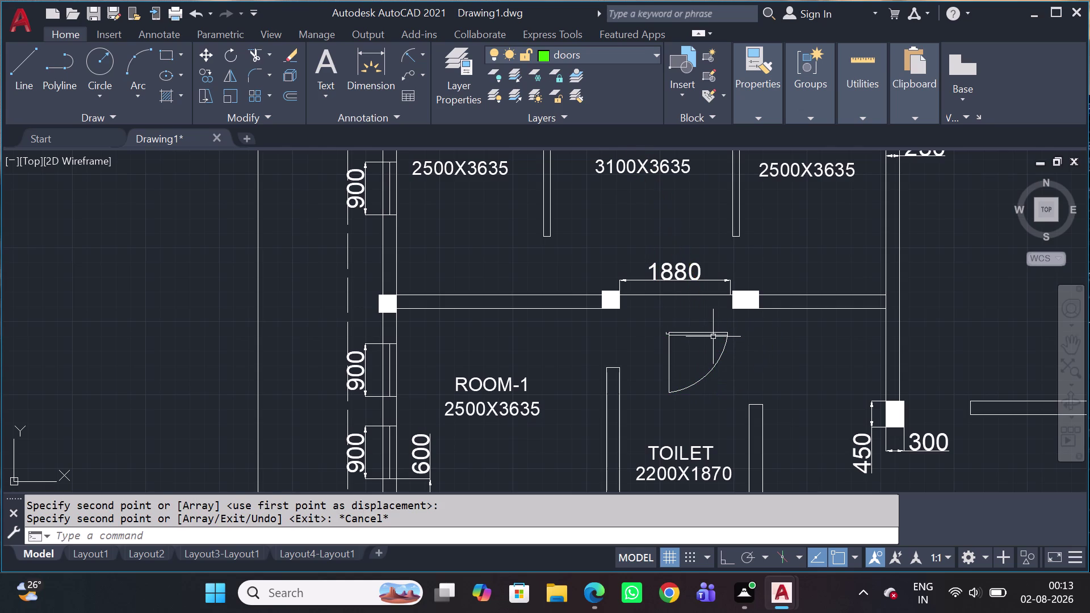
Rotate the copied door symbol a quarter turn about its corner.
click(730, 327)
click(640, 391)
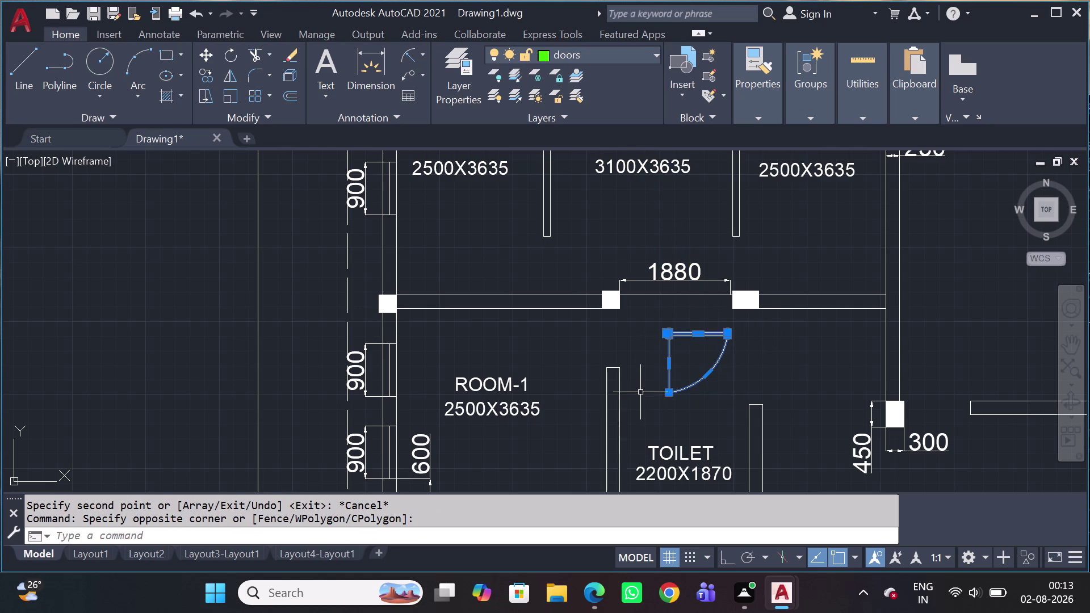
key(r)
text(o)
key(space)
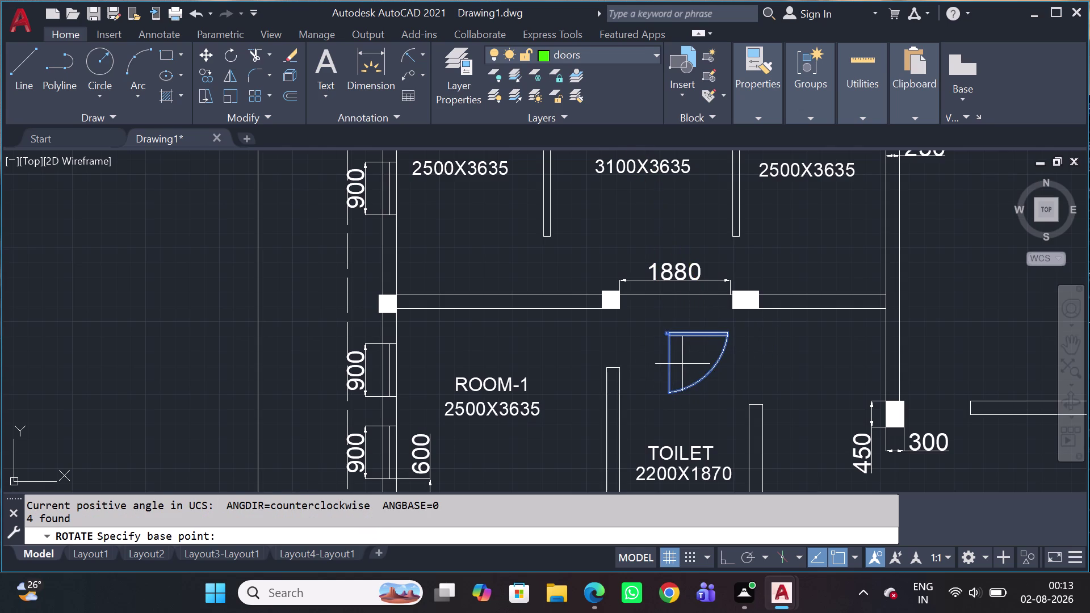
click(673, 396)
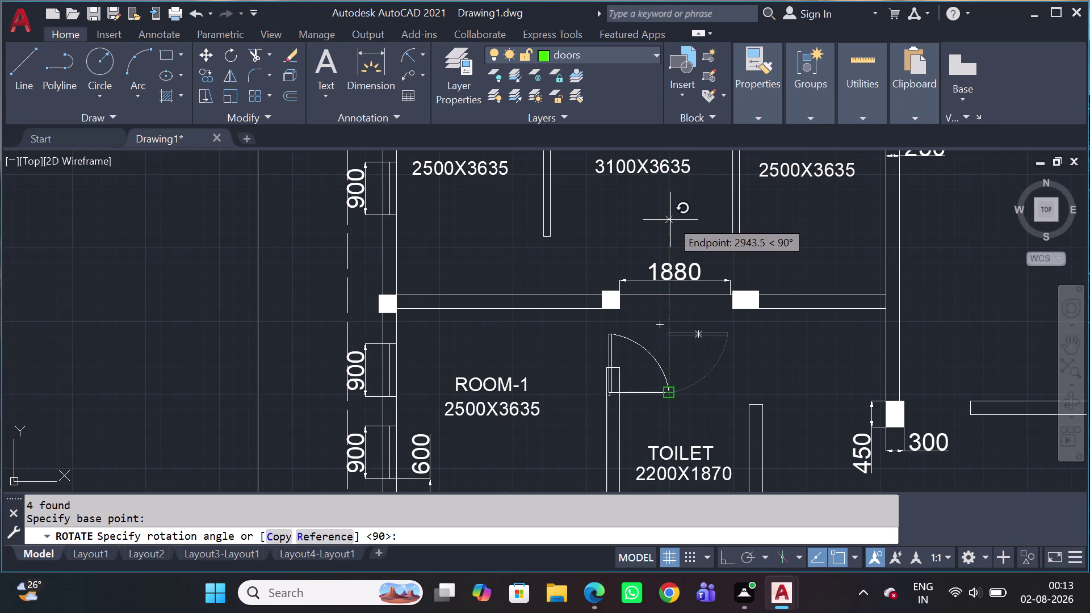
click(670, 217)
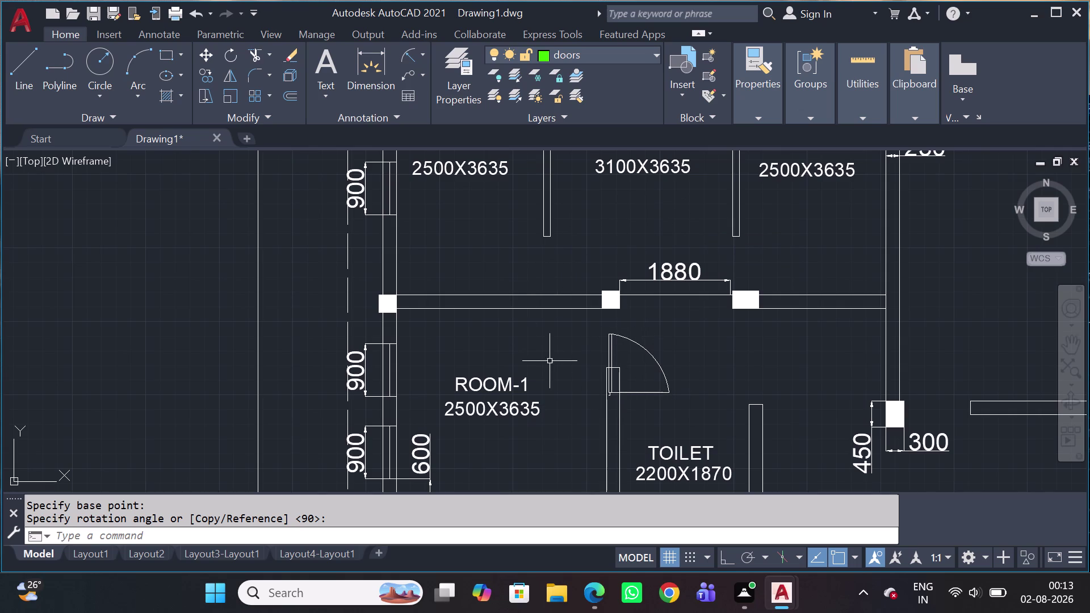
Reselect the rotated door symbol and begin a move, then cancel it.
drag(563, 314, 585, 326)
click(708, 421)
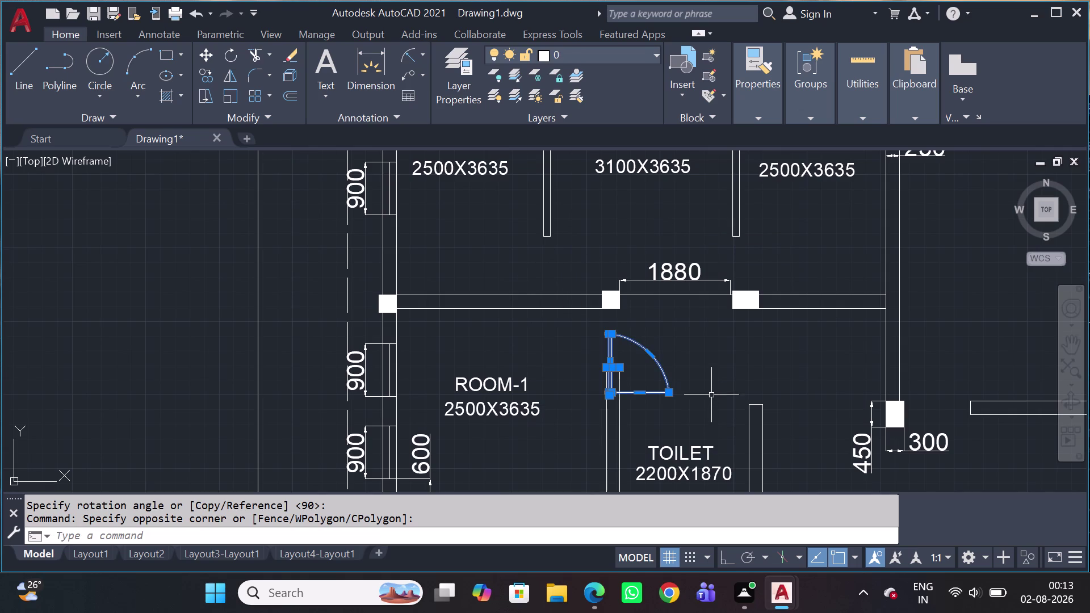
key(m)
key(space)
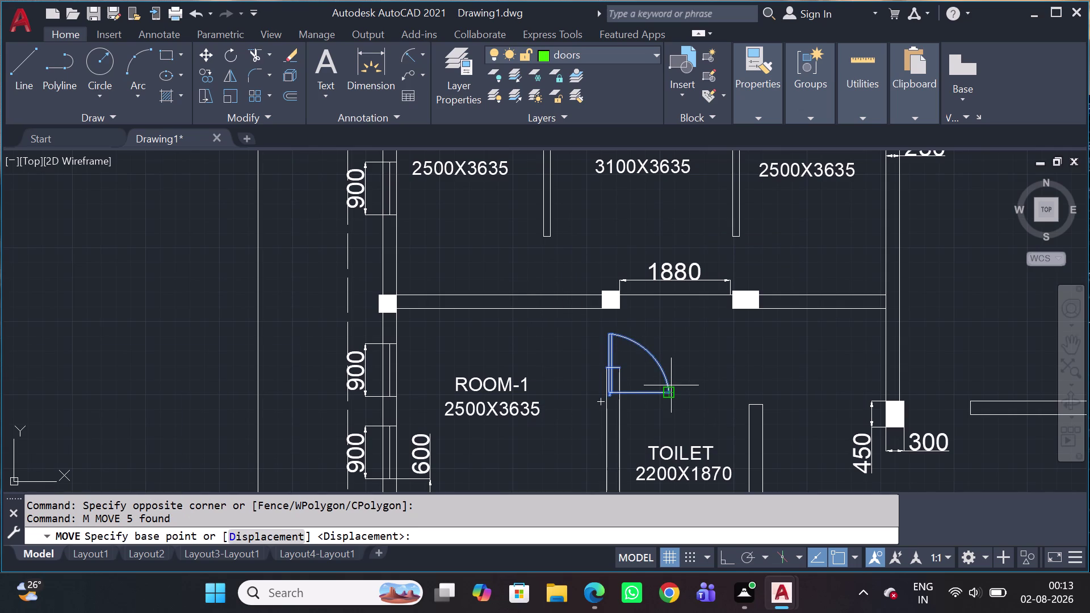
key(Escape)
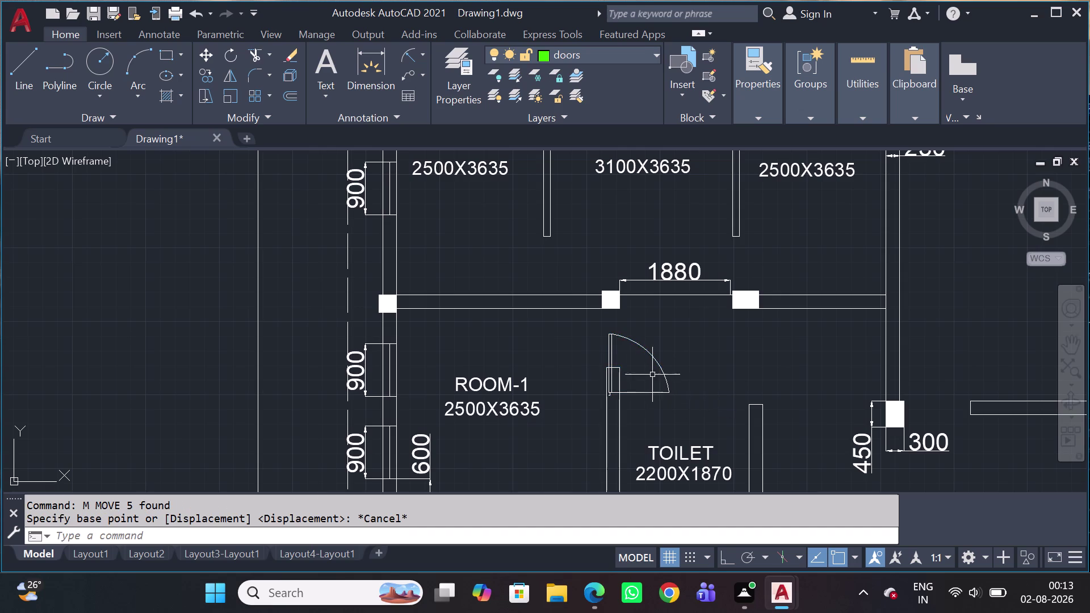
Rotate the door symbol again so it swings down toward the TOILET.
click(595, 323)
click(695, 423)
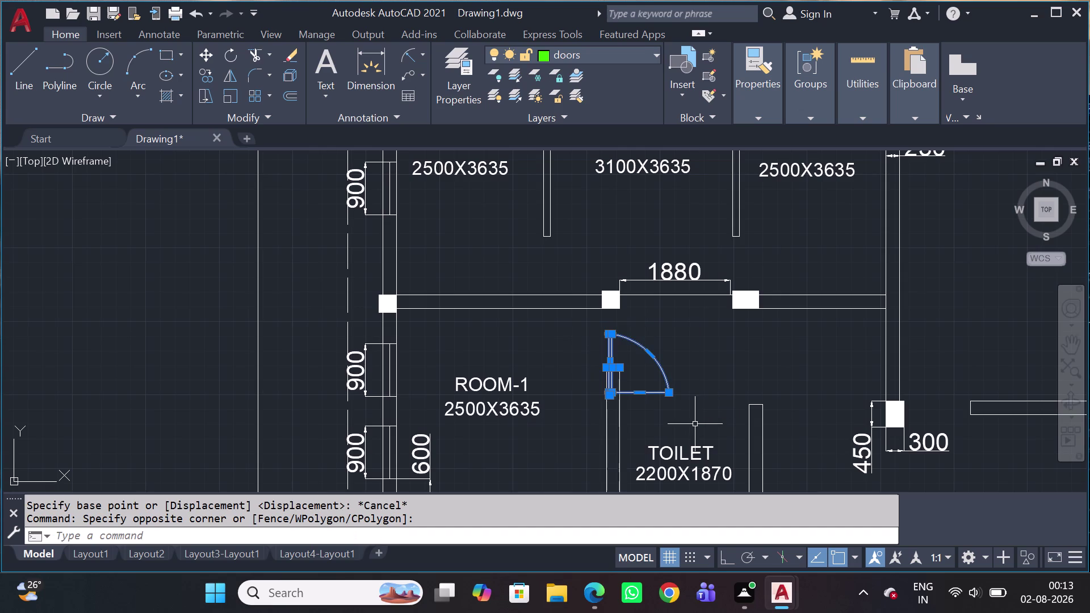
key(r)
text(o)
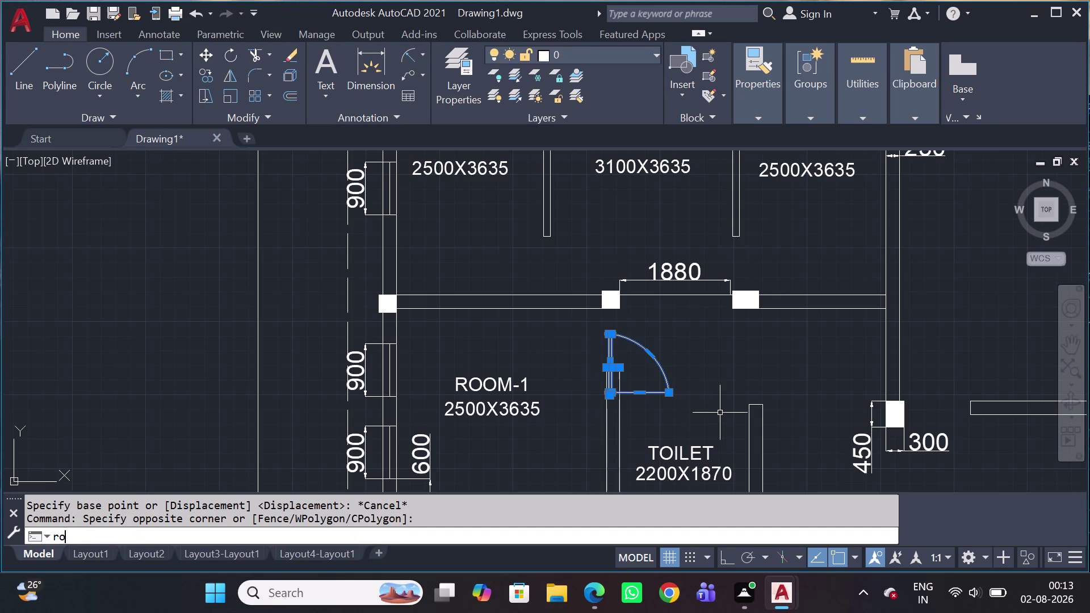
key(space)
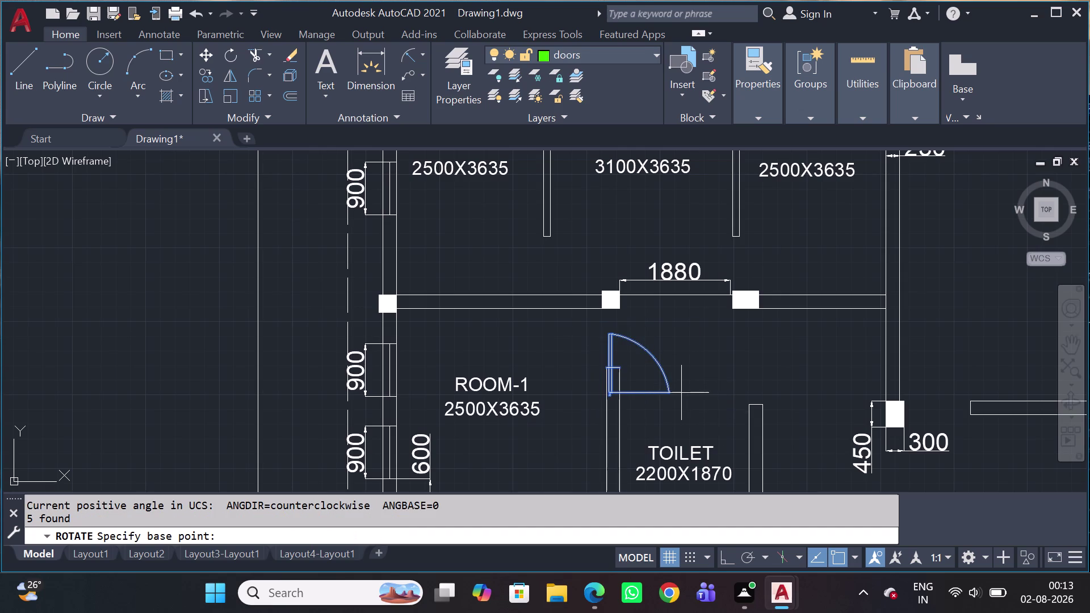
drag(669, 398, 672, 383)
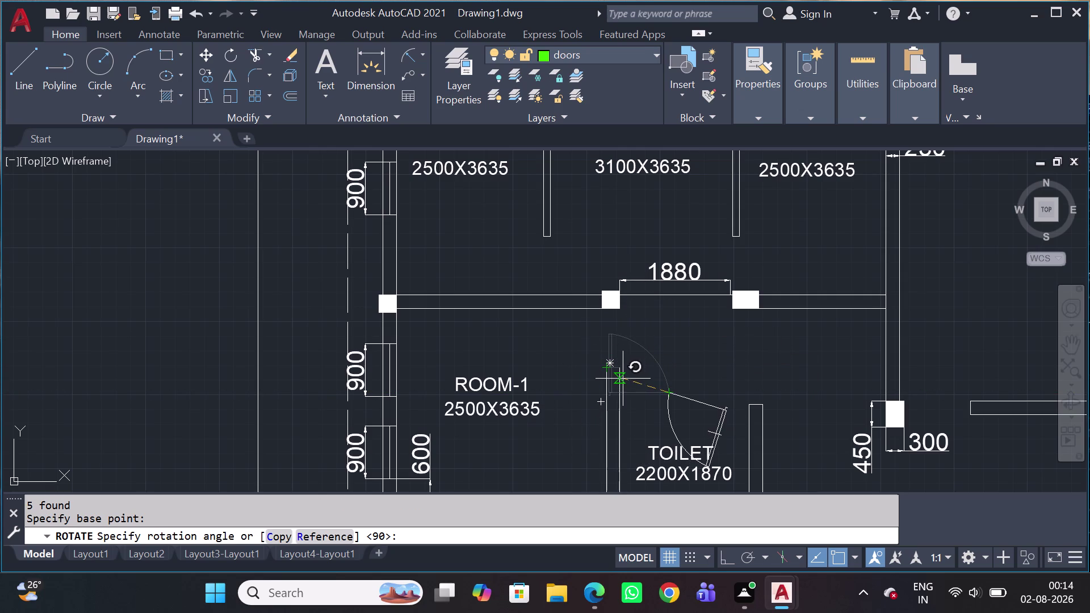
click(577, 385)
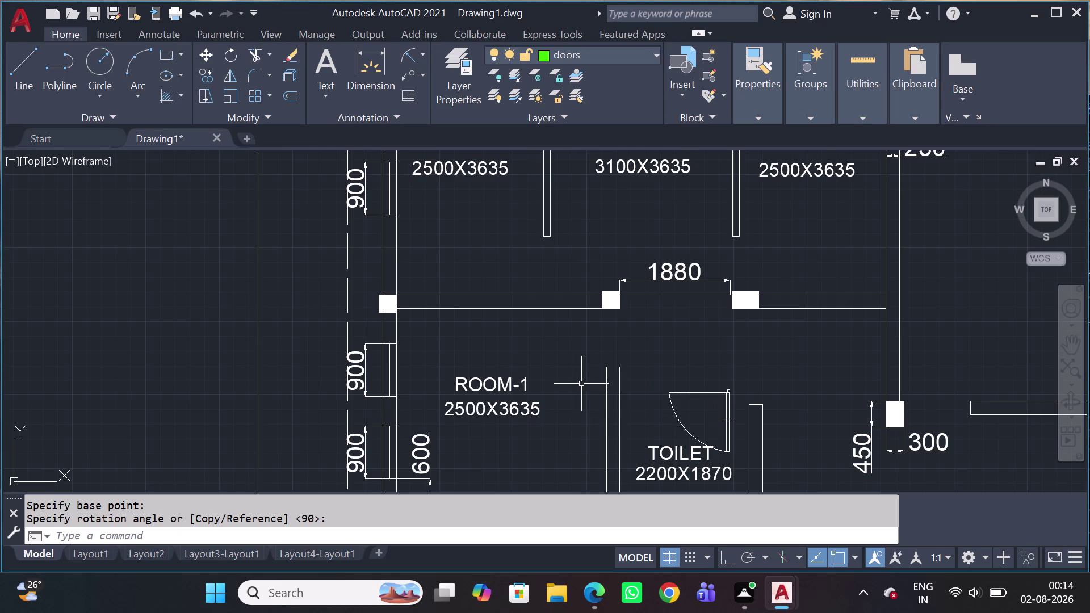
scroll(up, 3)
click(750, 436)
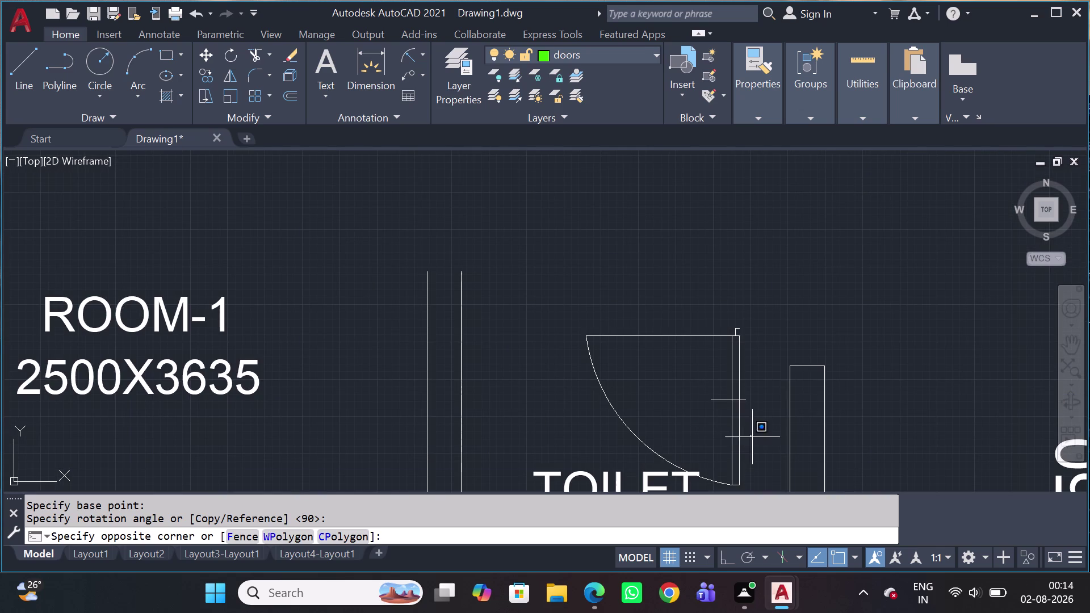
Move the door symbol from its hinge corner to the 1880 opening's corner.
click(724, 334)
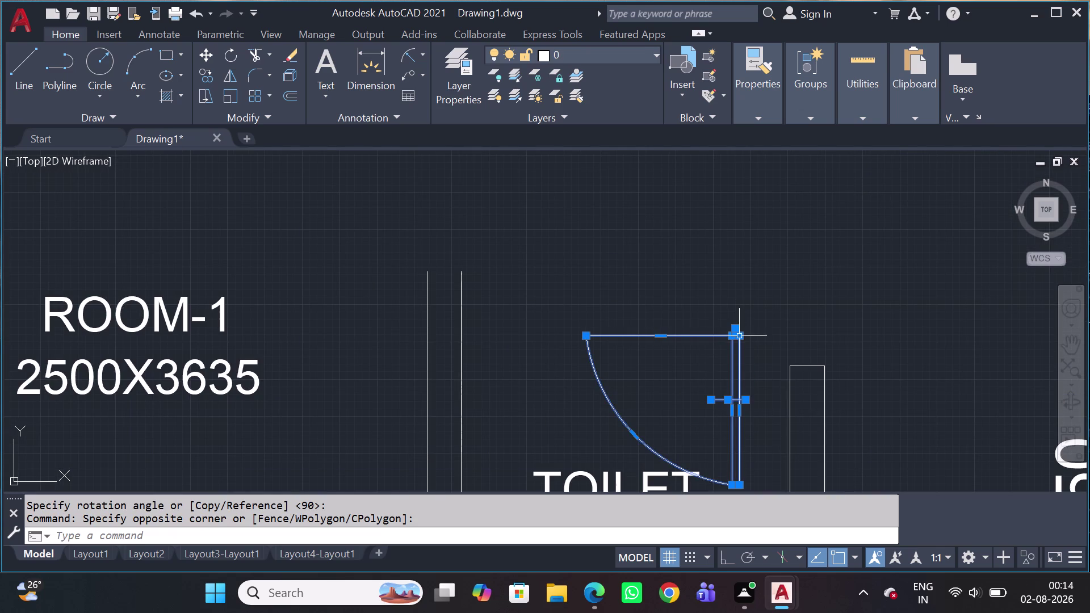
text(m)
key(space)
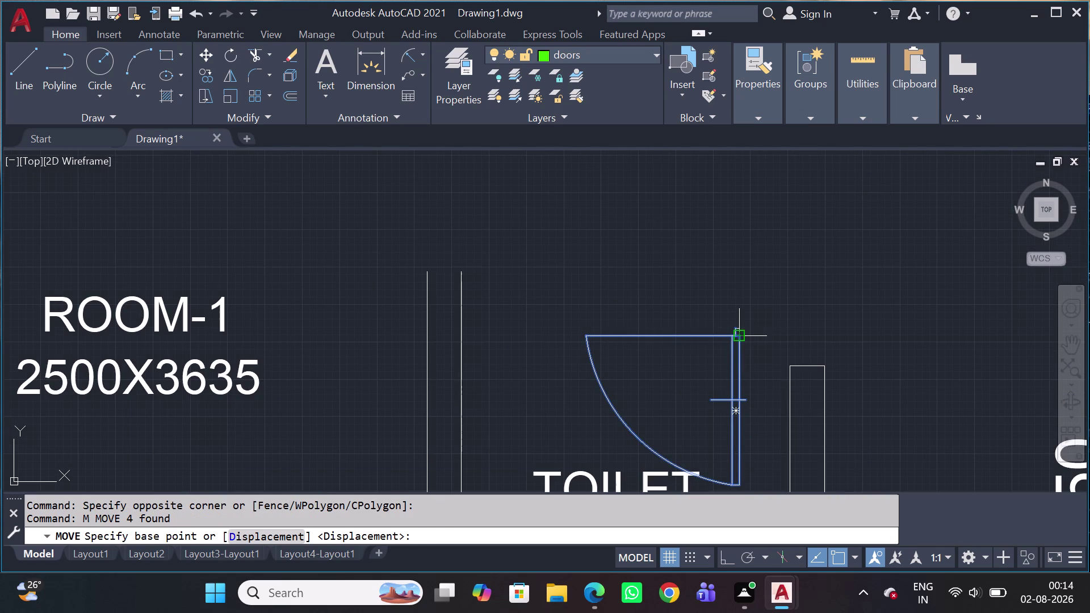
click(737, 340)
scroll(down, 3)
scroll(up, 3)
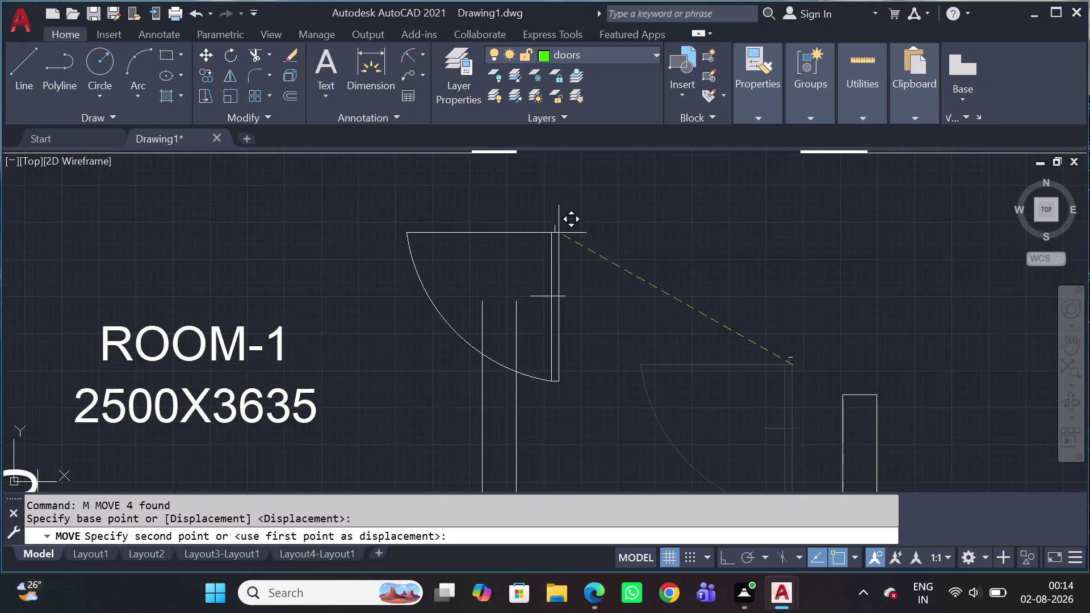
scroll(up, 3)
middle_drag(555, 234, 586, 258)
scroll(down, 3)
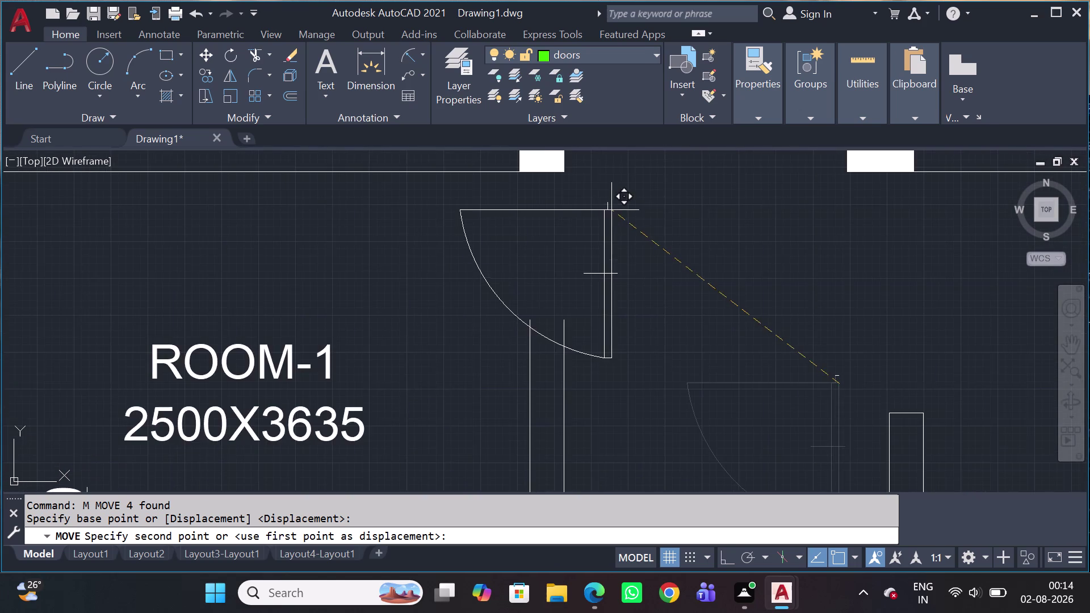
scroll(down, 3)
click(684, 216)
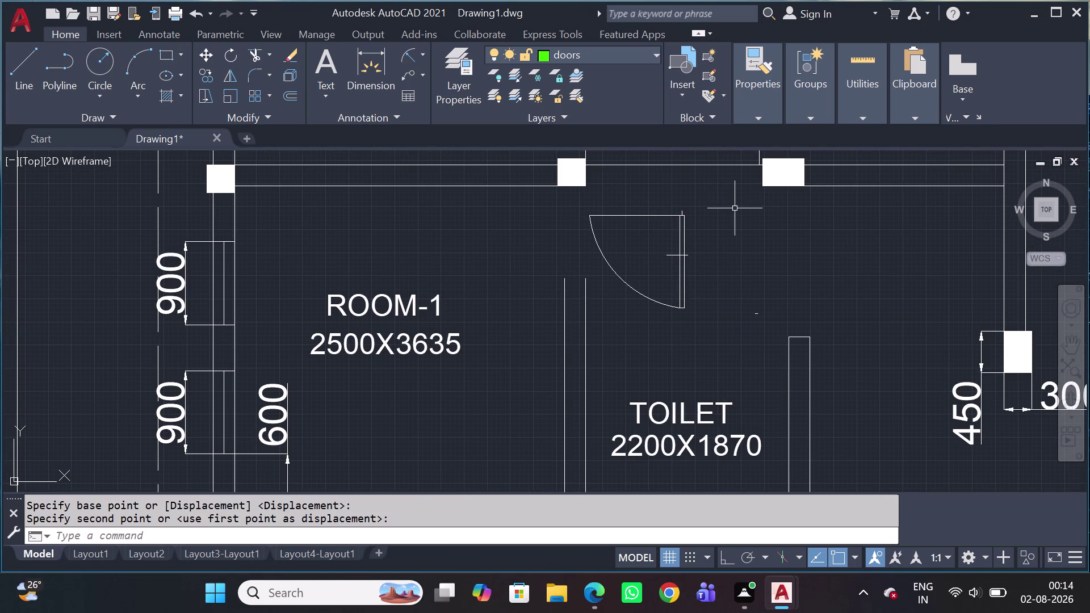
Rotate the moved door 180° about its corner, then undo the rotation.
click(711, 188)
click(654, 315)
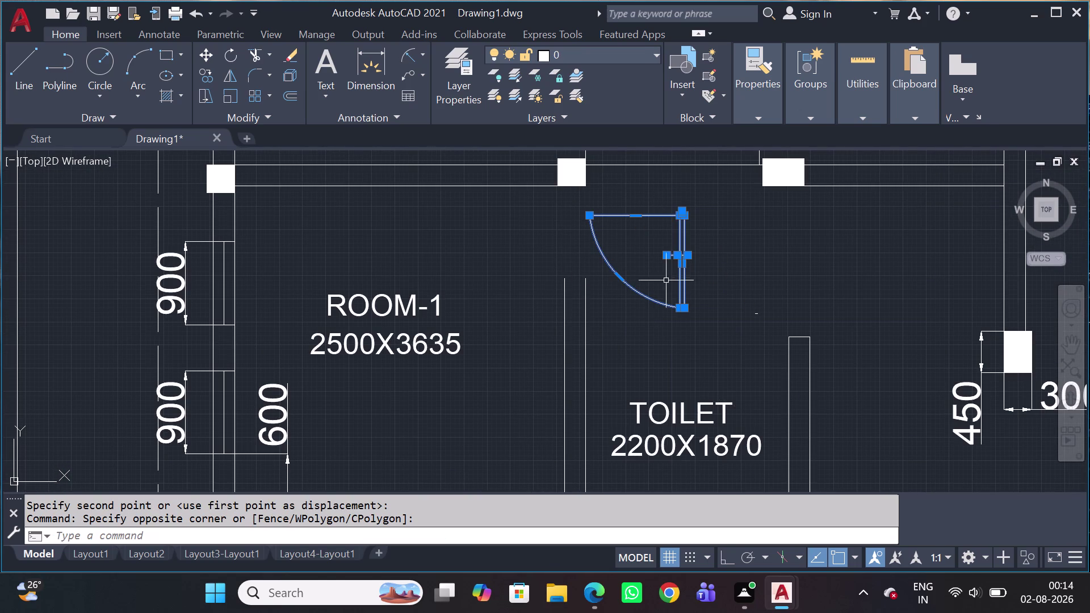
key(r)
key(o)
key(space)
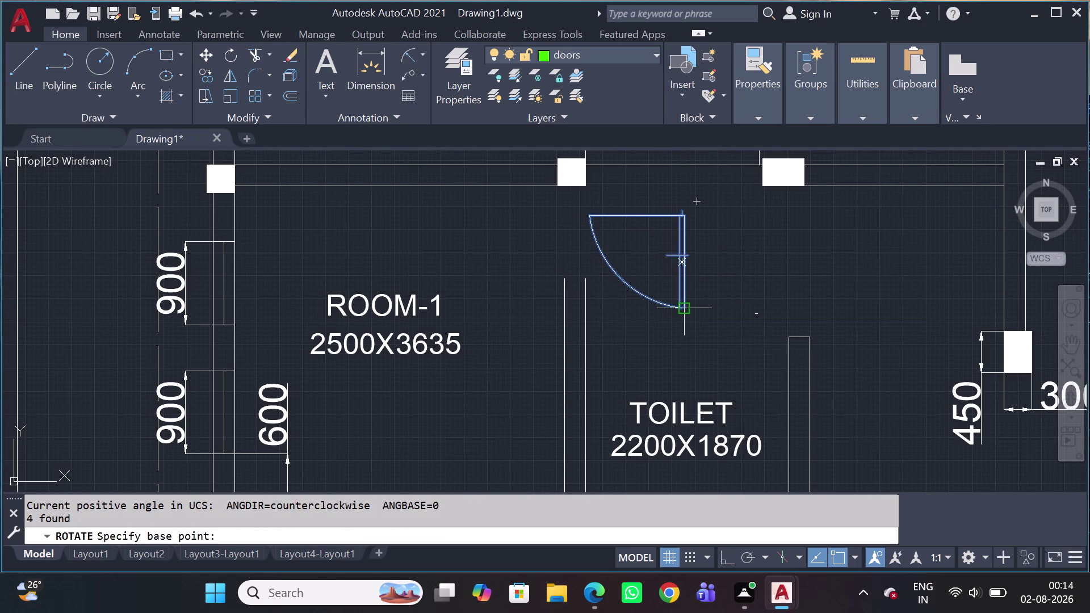
click(686, 310)
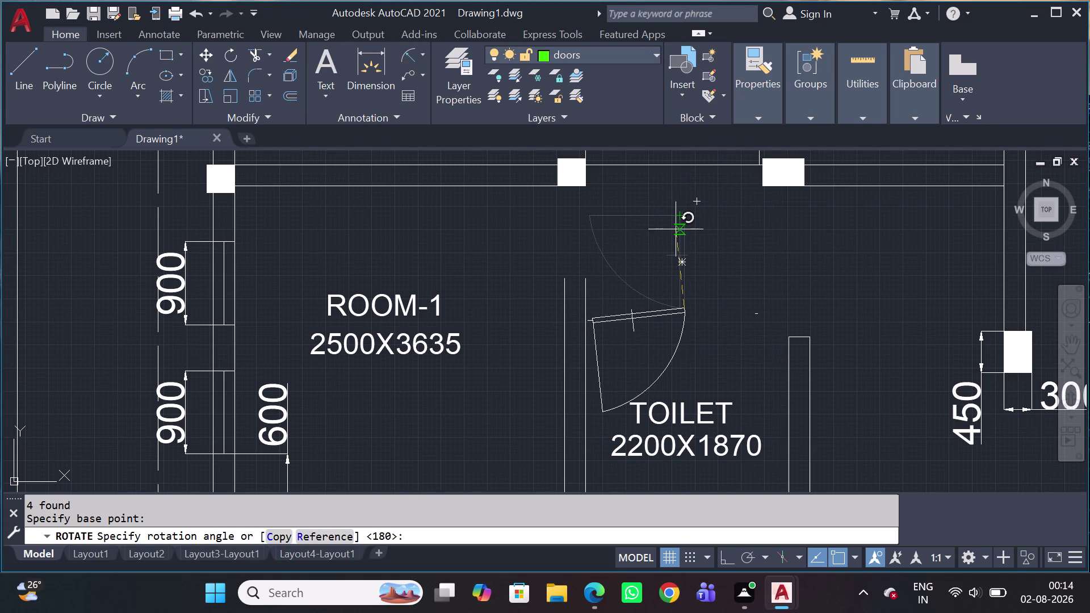
click(677, 217)
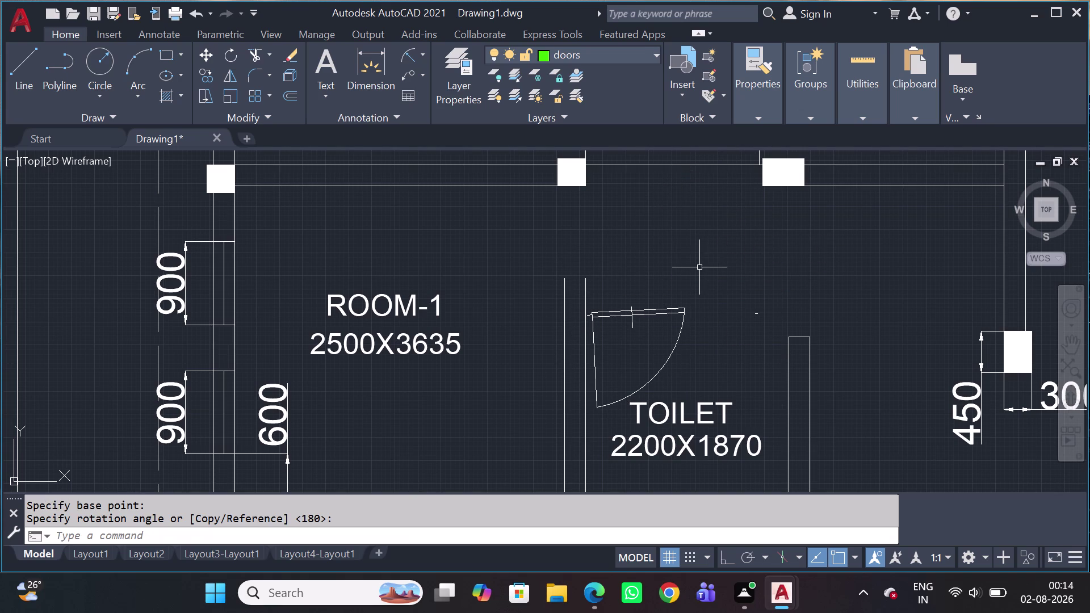
key(ctrl+z)
Erase the stray short line and the leftover fragments near the door.
scroll(down, 3)
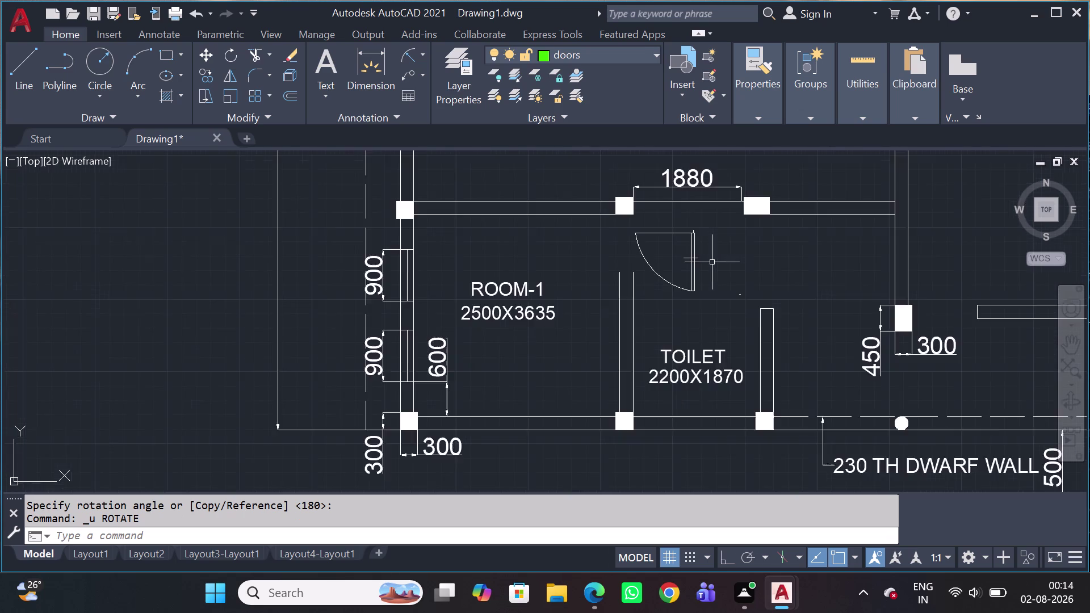
scroll(down, 3)
scroll(up, 3)
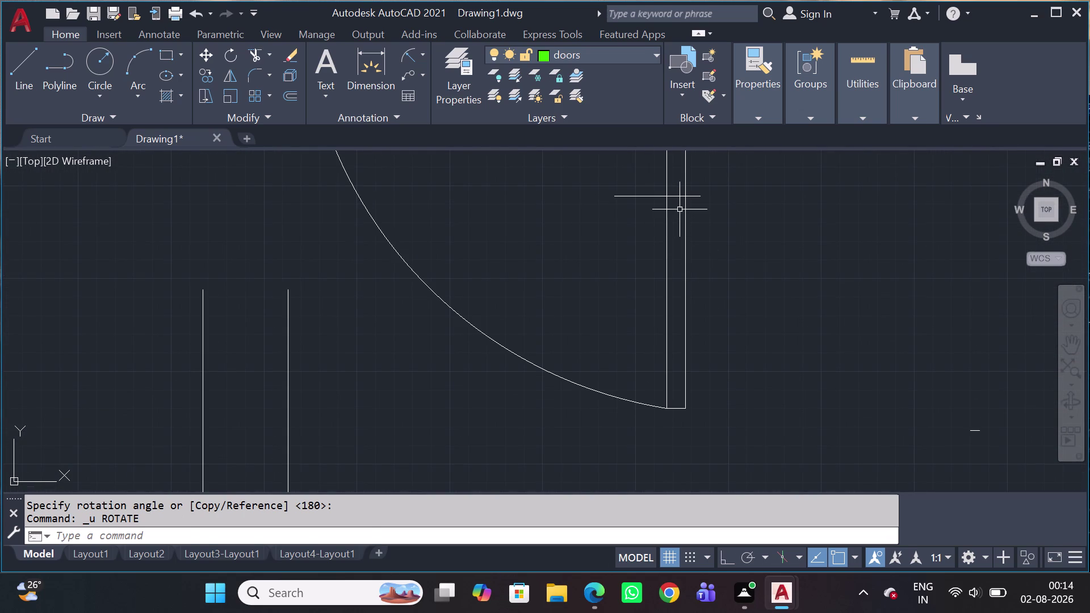
drag(680, 204, 680, 197)
click(679, 186)
key(Delete)
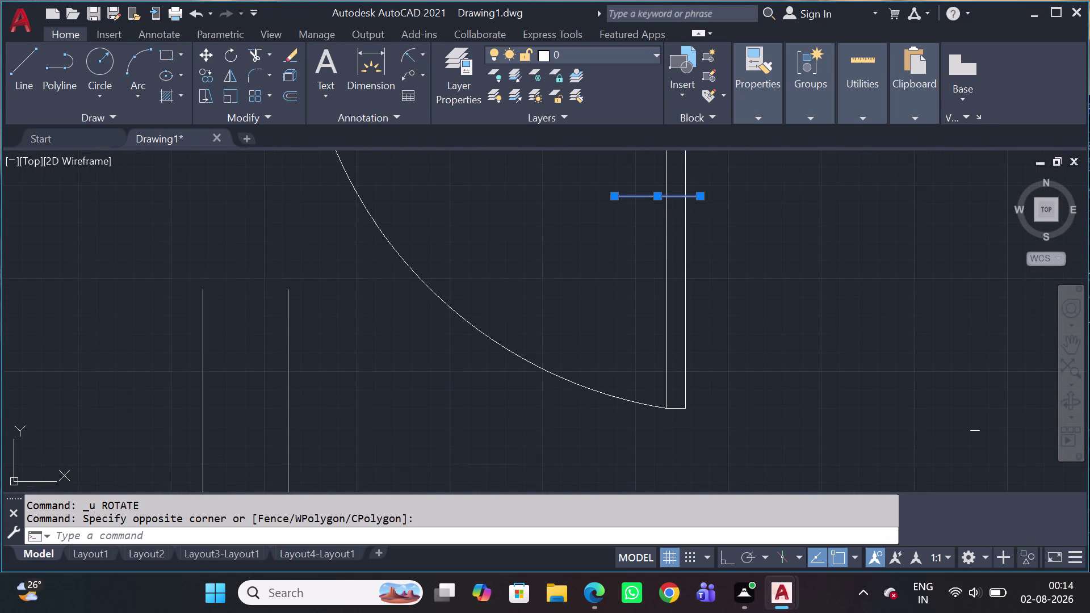
scroll(down, 3)
scroll(up, 3)
click(770, 230)
click(698, 255)
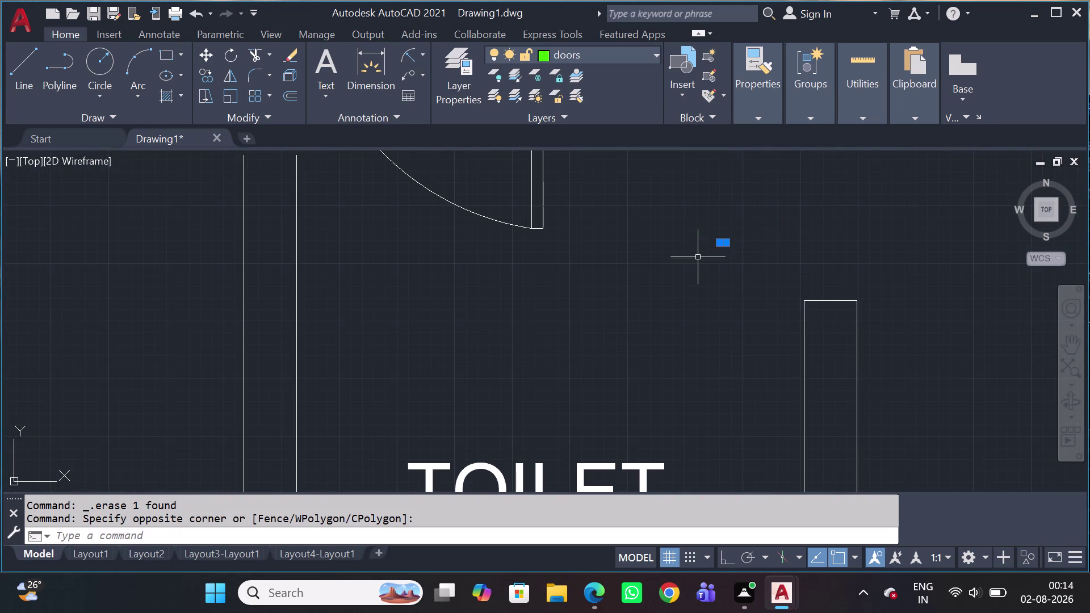
key(Delete)
scroll(down, 3)
middle_drag(735, 226, 776, 317)
Rotate the door 180° again with Ortho on, so it opens down into the Toilet.
drag(762, 312, 746, 334)
click(695, 249)
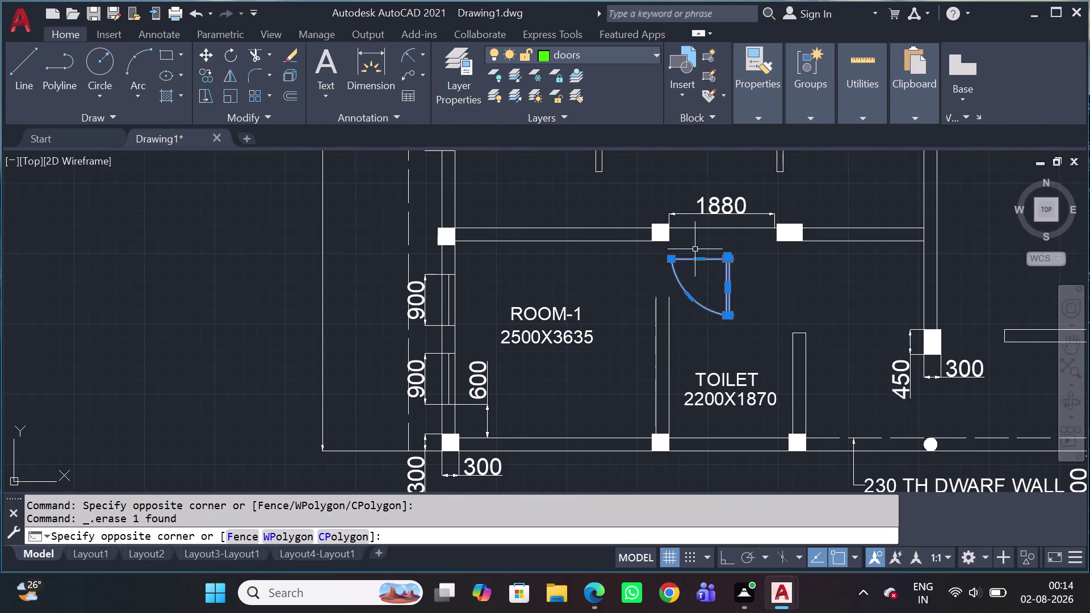
key(r)
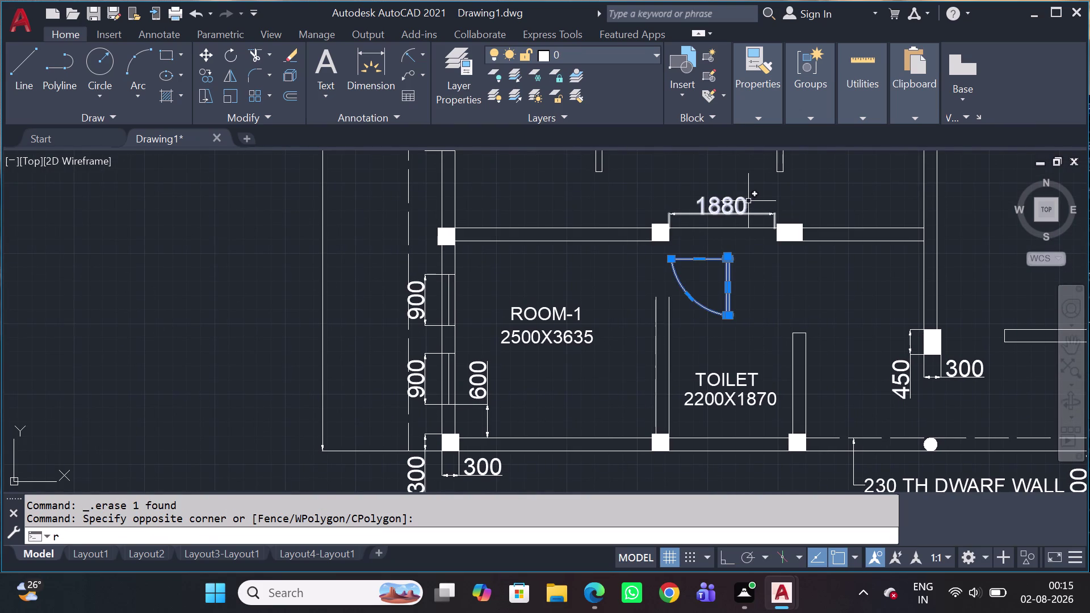
text(o)
key(space)
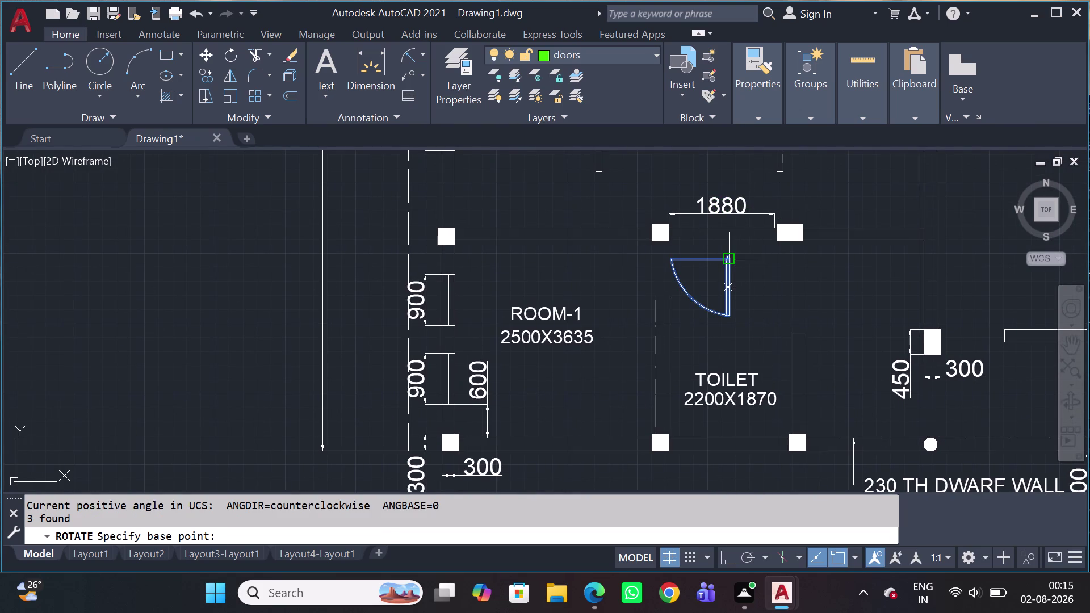
click(730, 258)
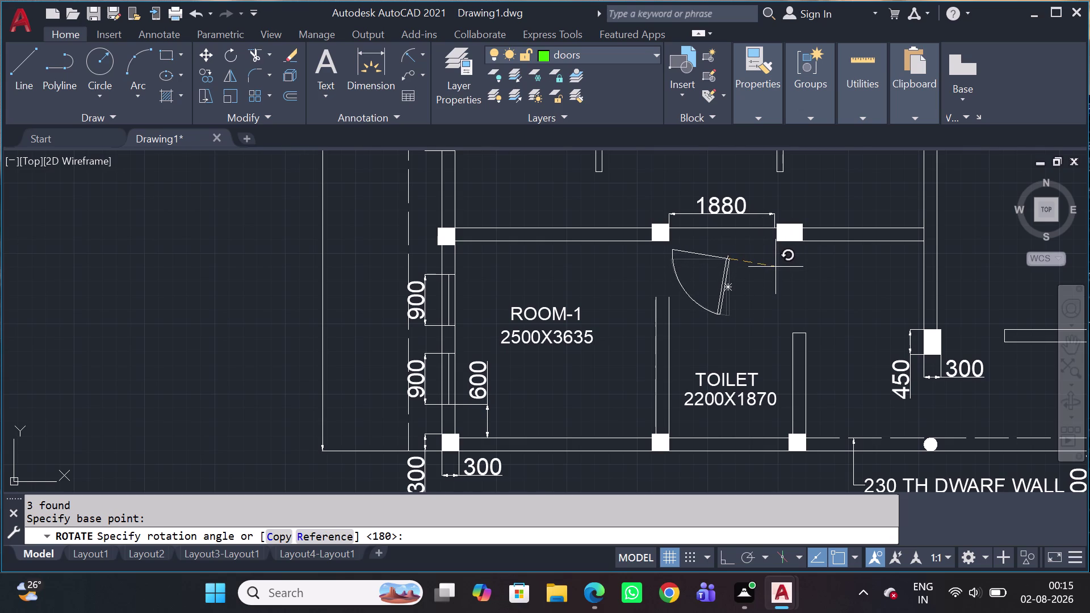
scroll(down, 3)
middle_drag(797, 331, 806, 347)
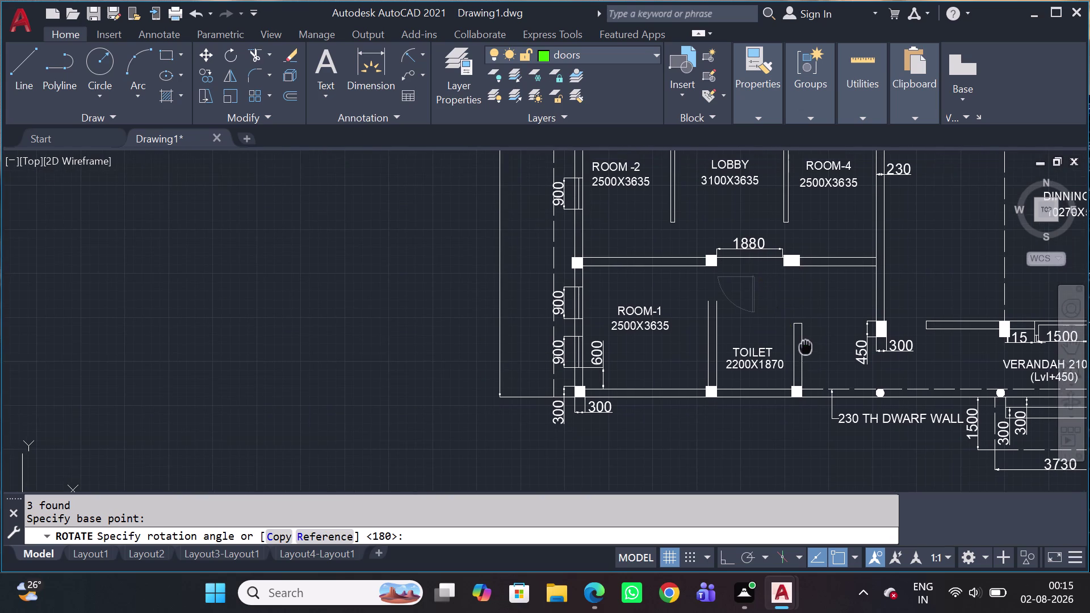
middle_drag(806, 347, 807, 348)
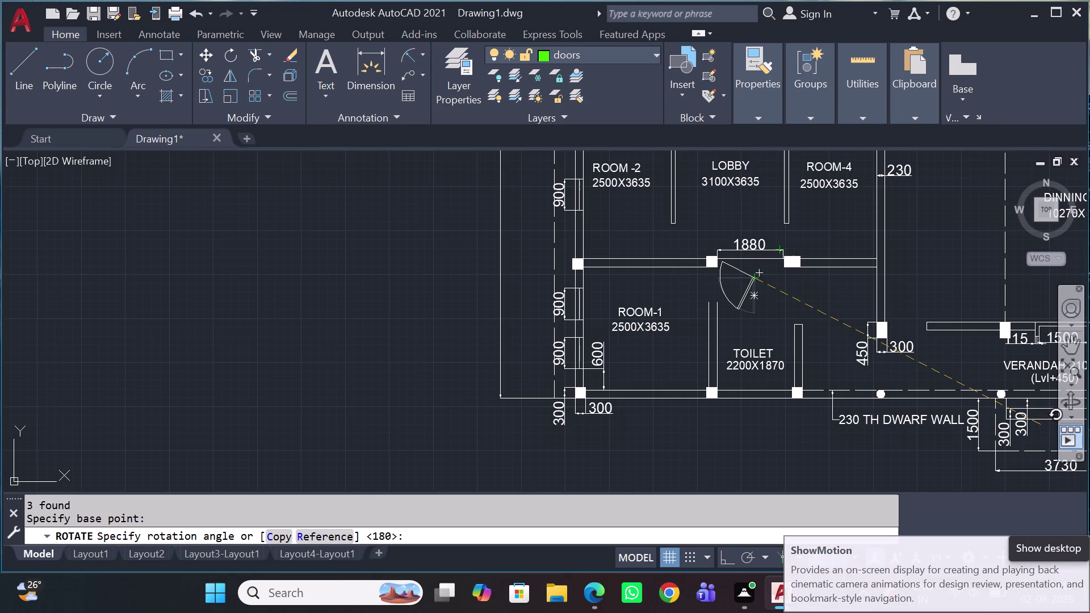
key(shift+F8)
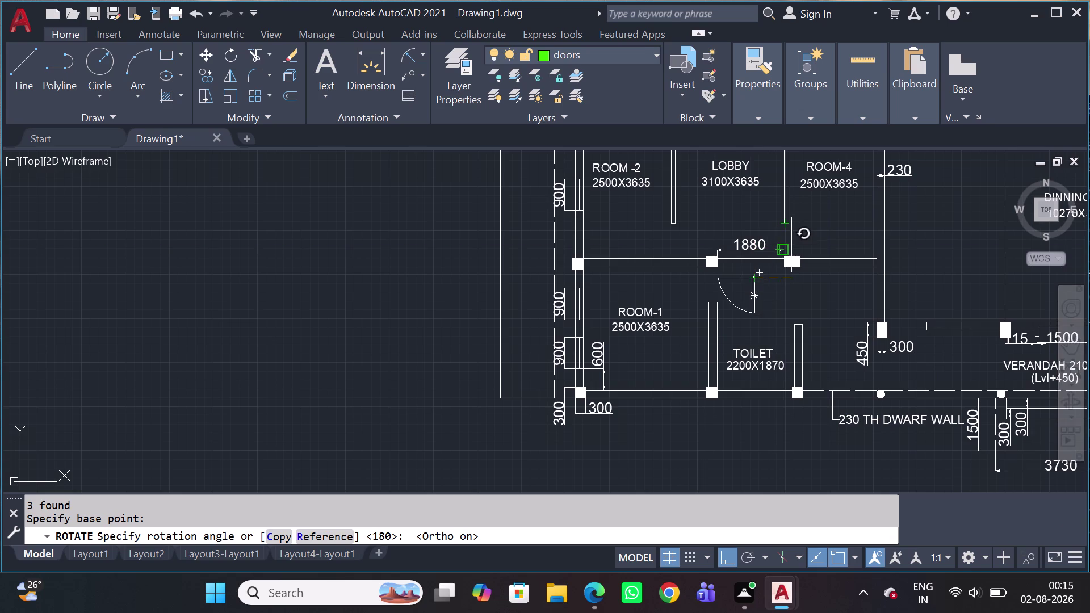
click(772, 223)
scroll(up, 3)
middle_drag(768, 310, 768, 311)
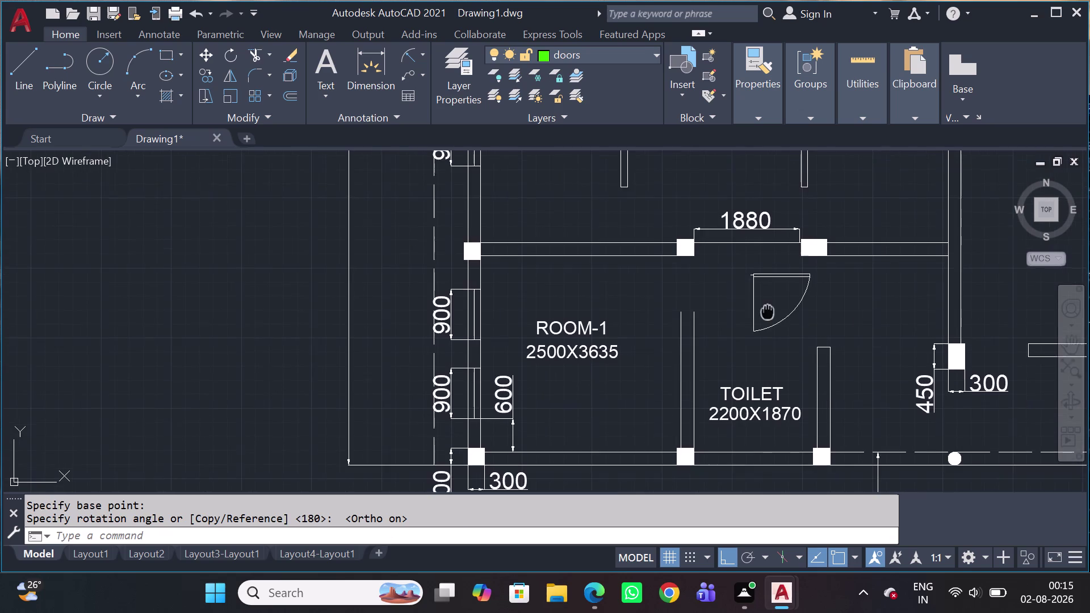
middle_drag(768, 311, 732, 324)
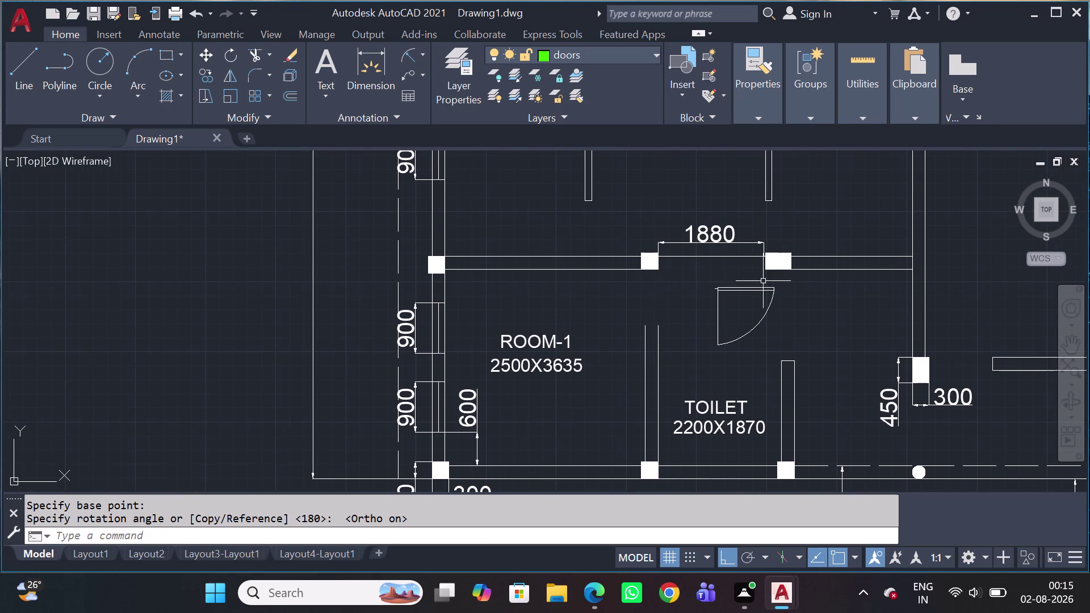
click(778, 284)
Mirror the door across a vertical line through its hinge.
click(688, 344)
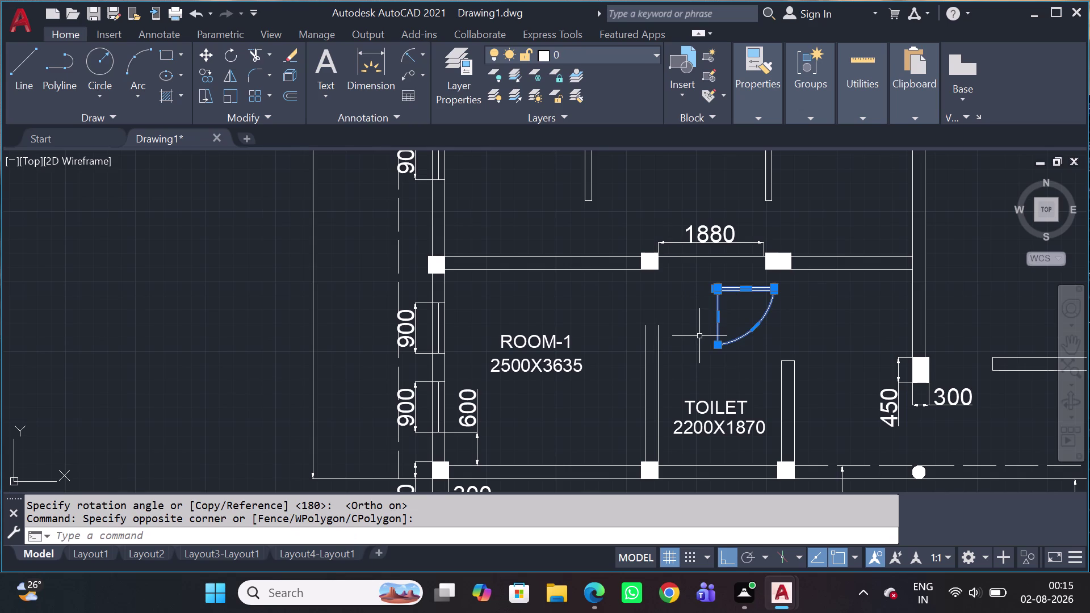
key(m)
key(i)
key(space)
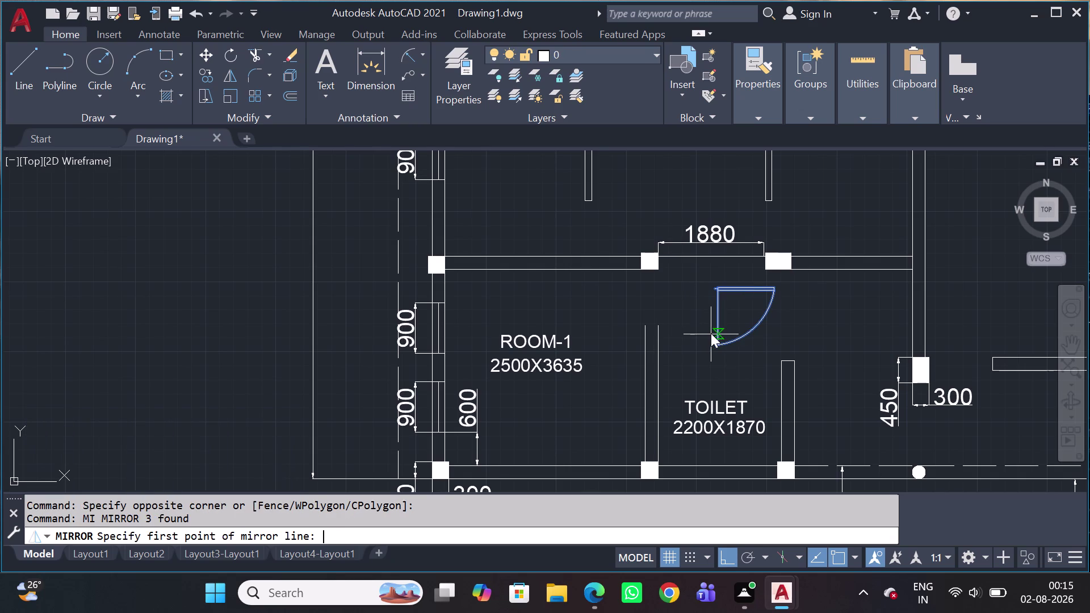
drag(716, 343, 716, 339)
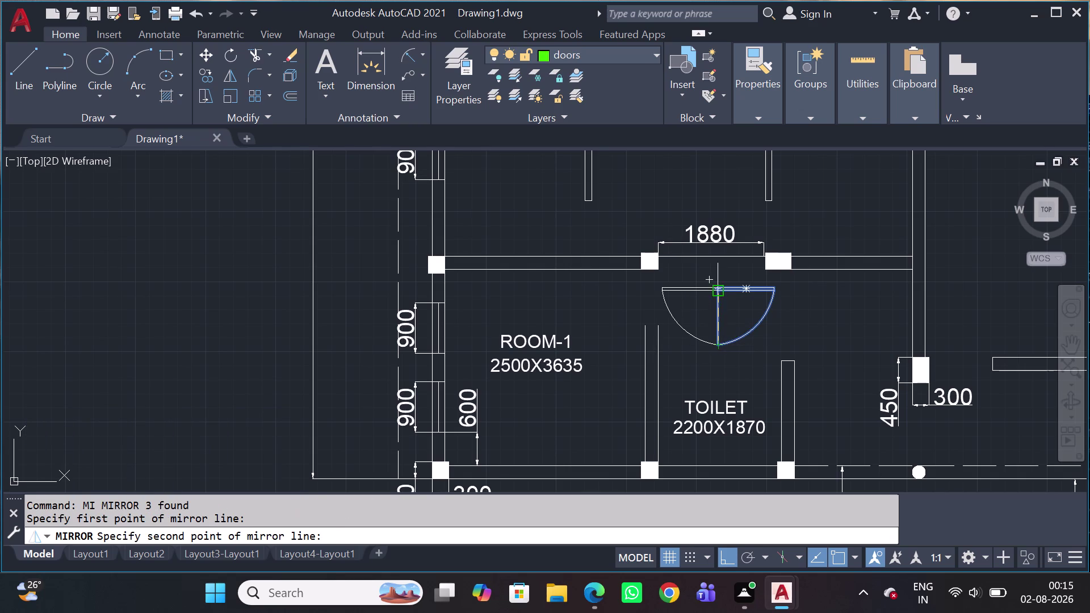
click(724, 254)
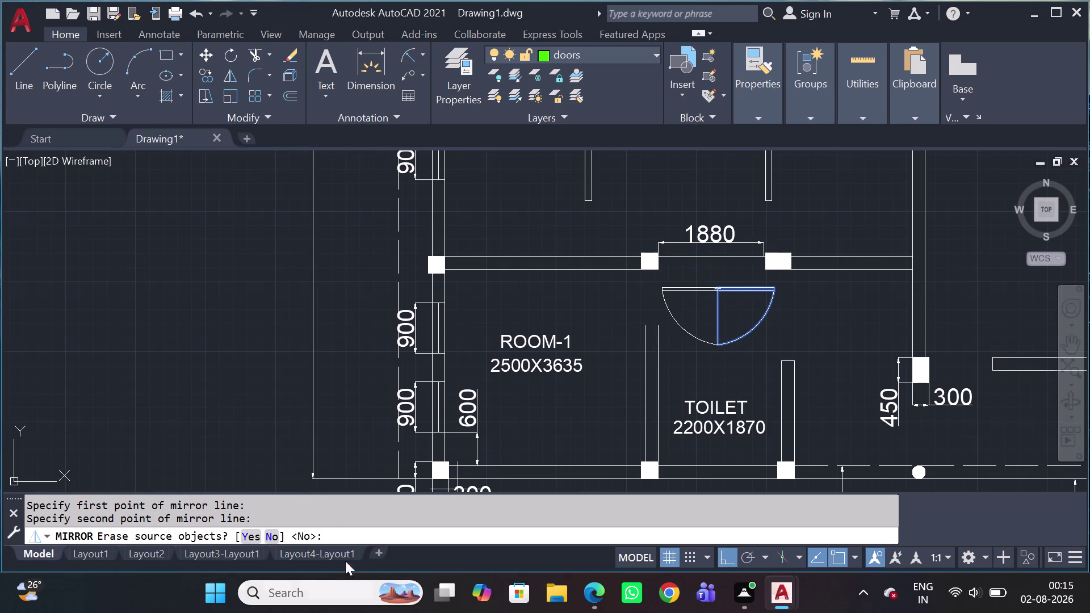
click(274, 540)
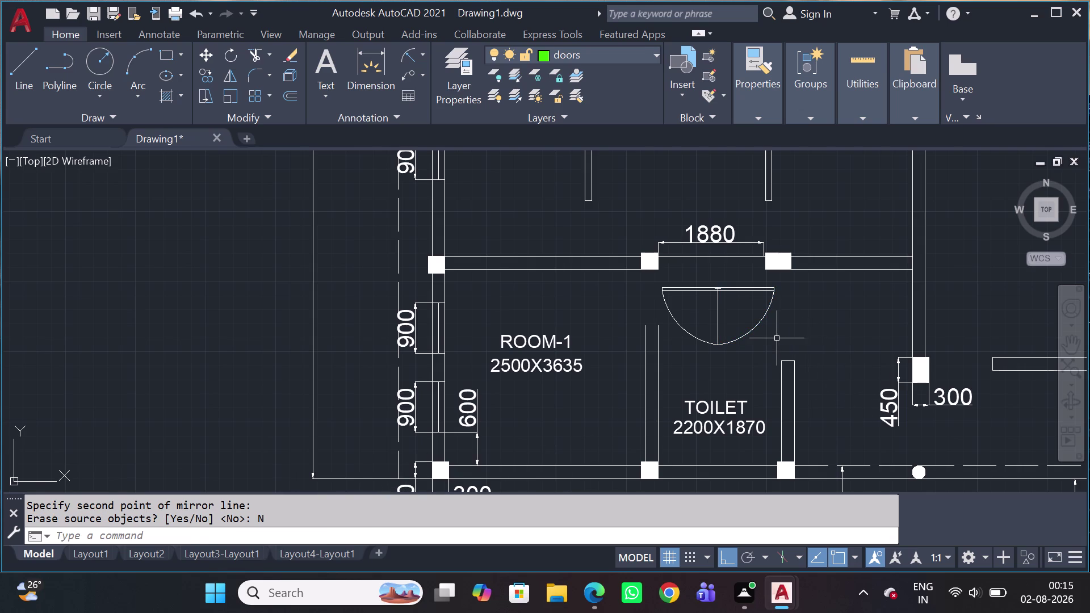
Delete the two stray objects and window-select the remaining door swing.
drag(776, 338, 763, 332)
drag(746, 382, 747, 376)
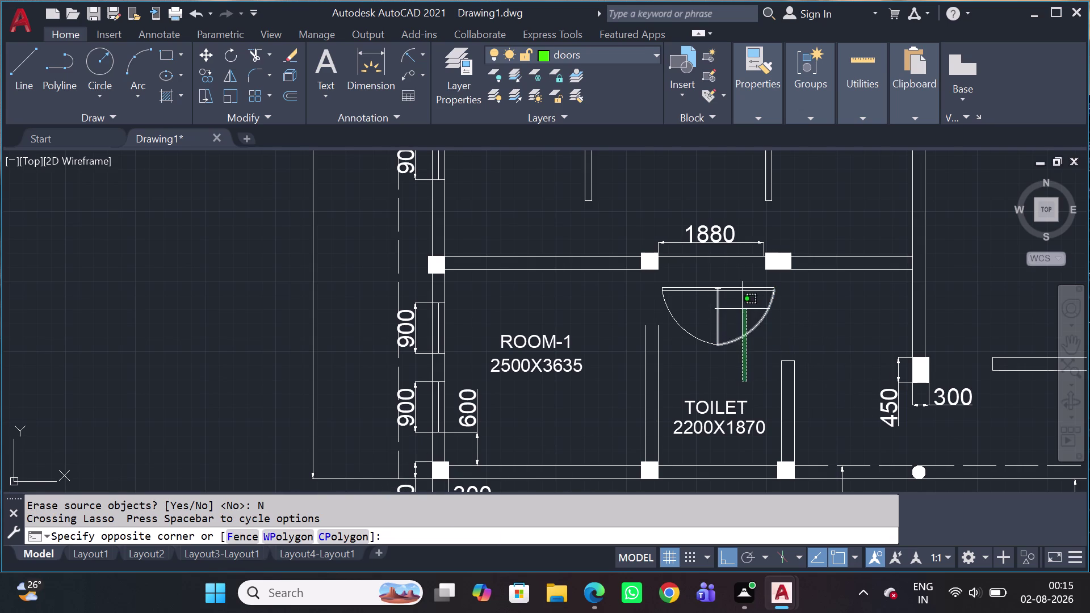
click(738, 281)
key(Delete)
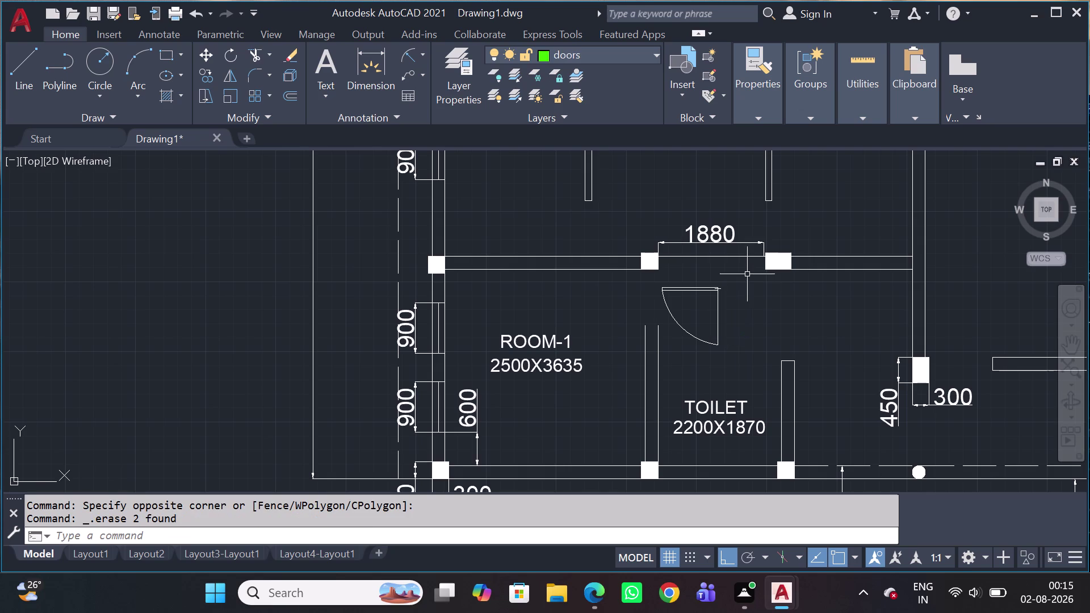
click(747, 278)
click(686, 351)
Move the door swing to the wall end, then undo that move.
key(m)
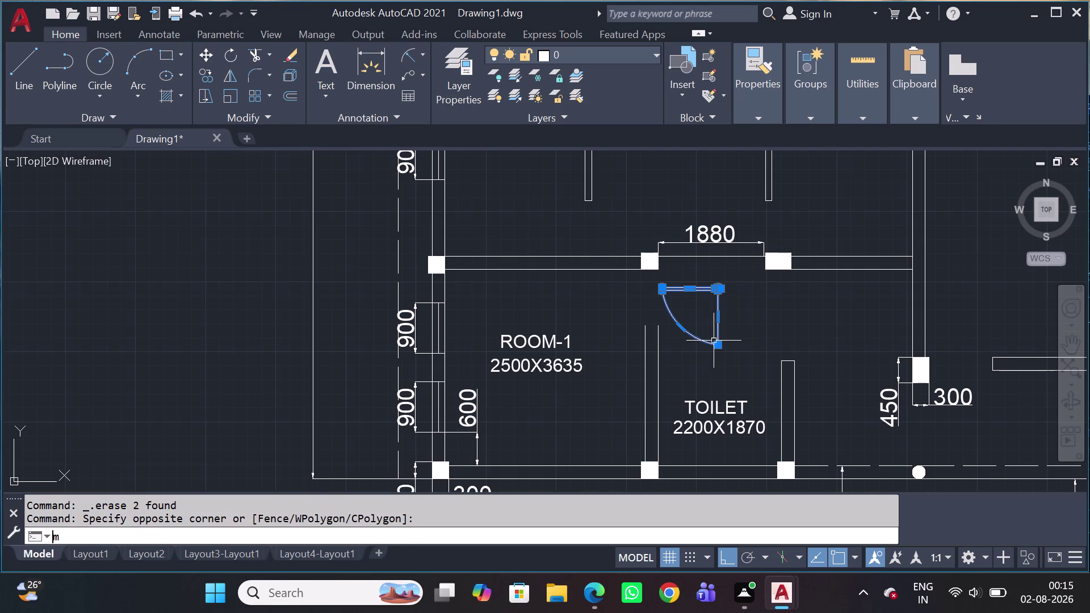
key(space)
scroll(up, 3)
scroll(up, 3)
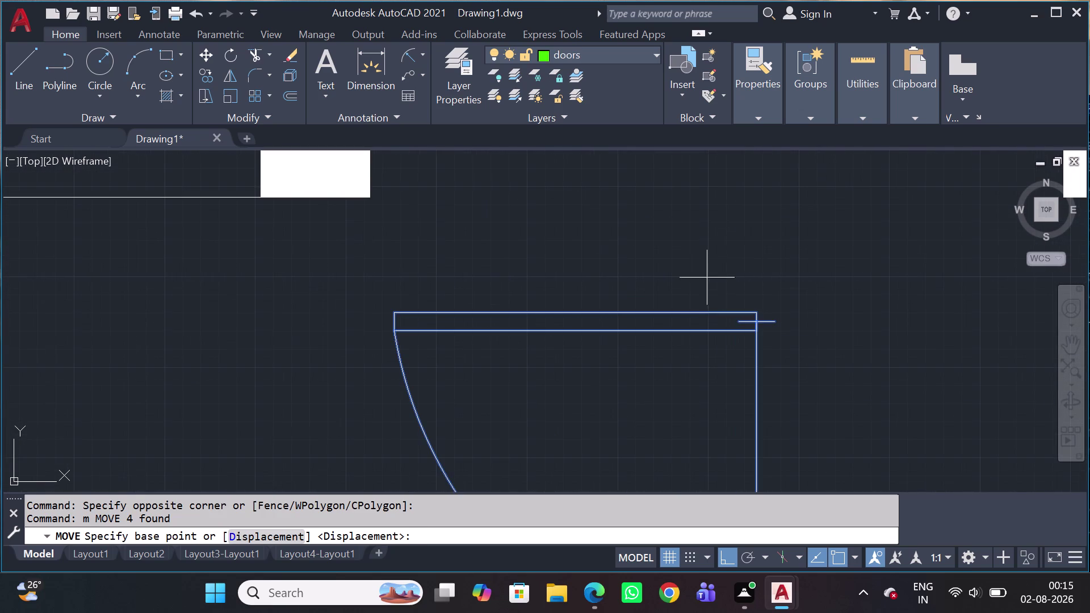
drag(765, 323, 772, 330)
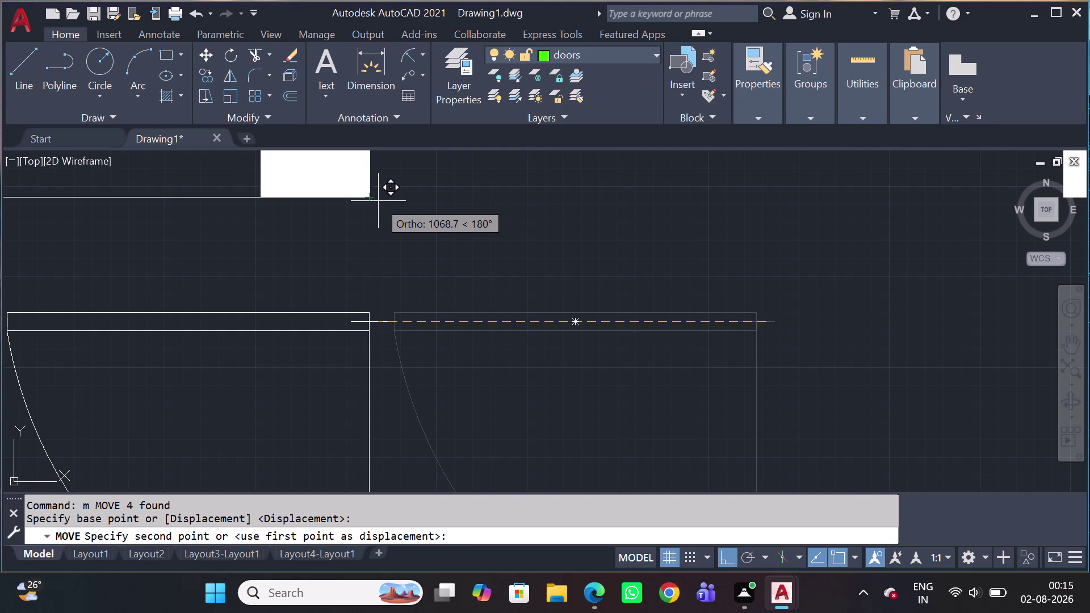
click(362, 201)
scroll(down, 3)
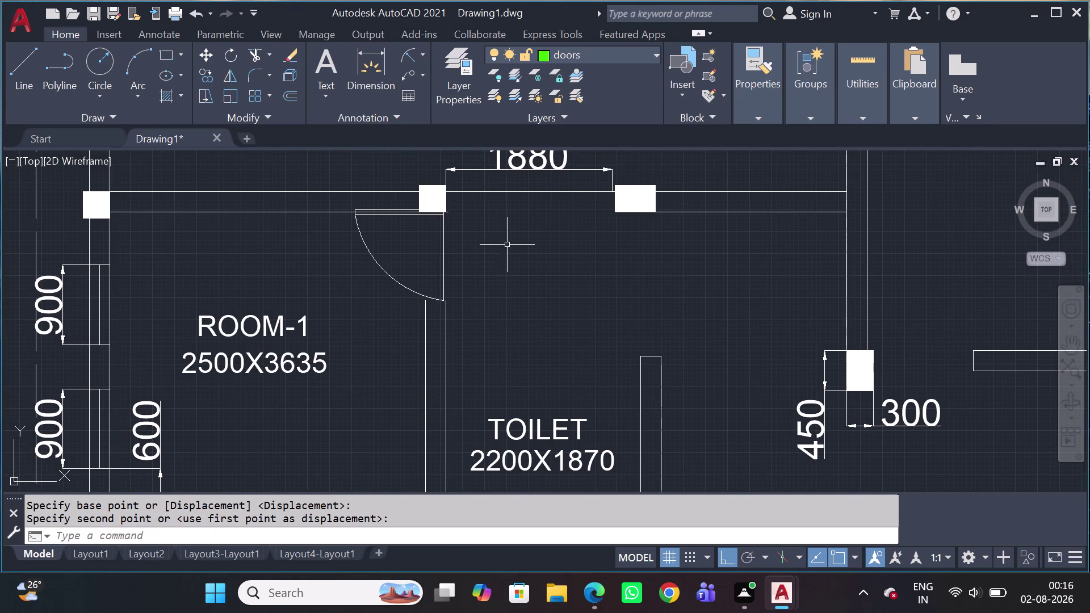
key(ctrl+z)
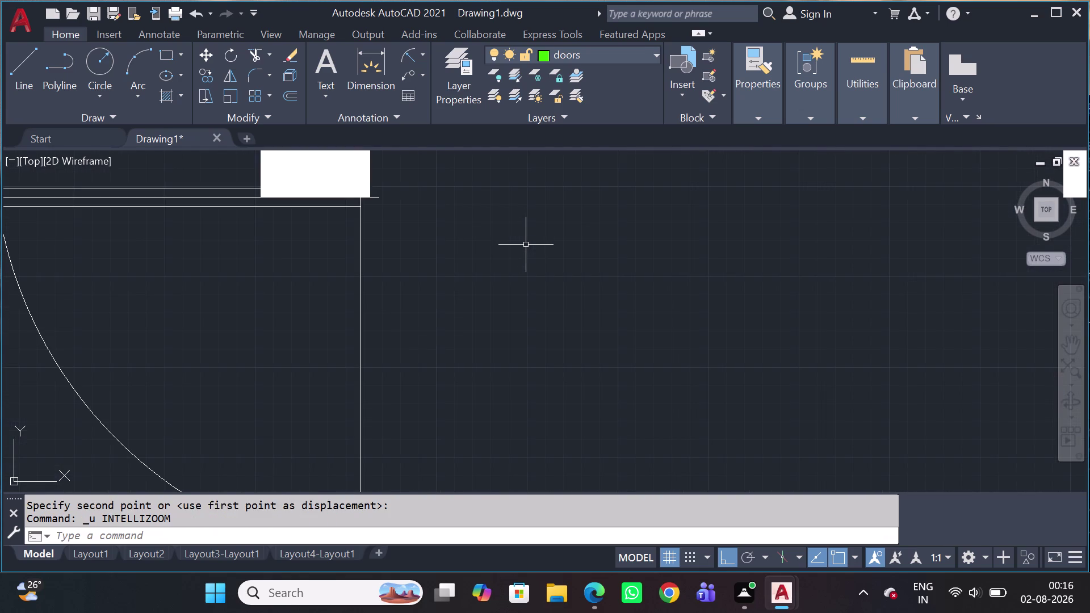
key(ctrl+z)
Erase the short leftover line and another leftover piece.
scroll(up, 3)
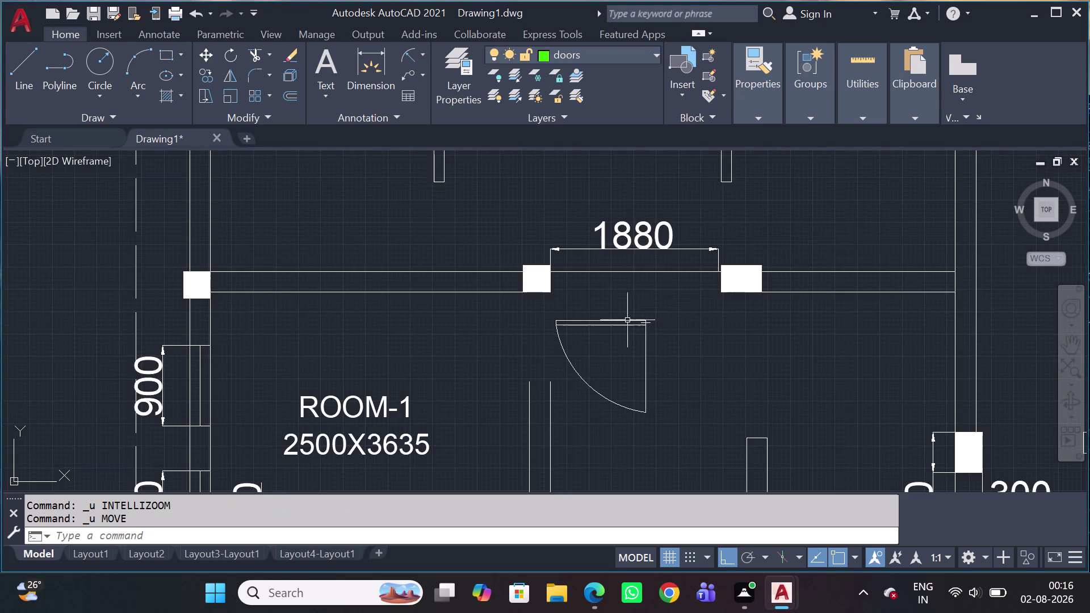
scroll(up, 3)
click(720, 326)
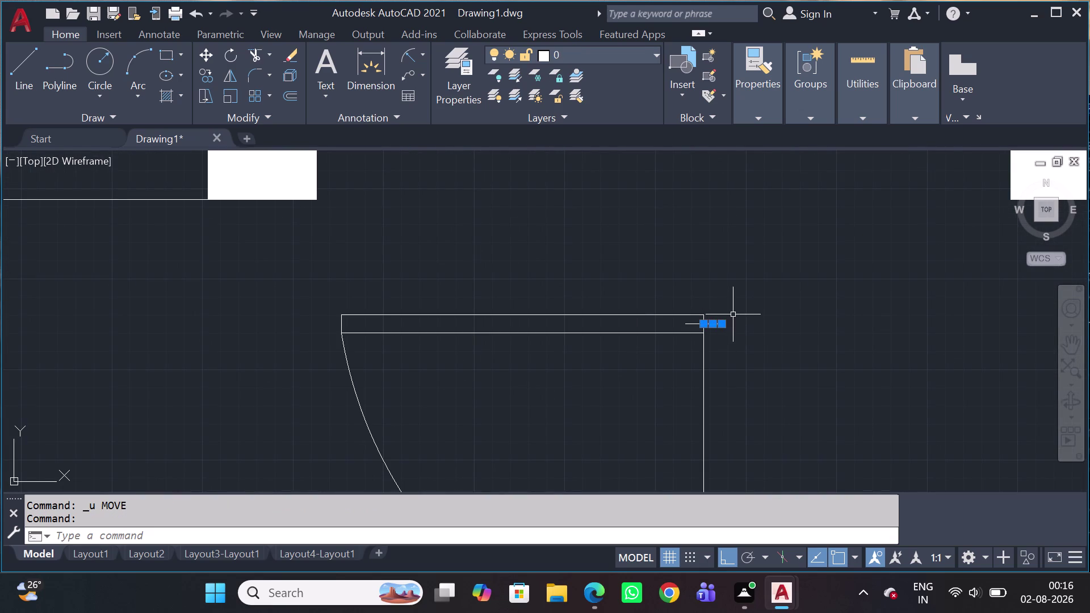
key(Delete)
scroll(up, 3)
click(624, 339)
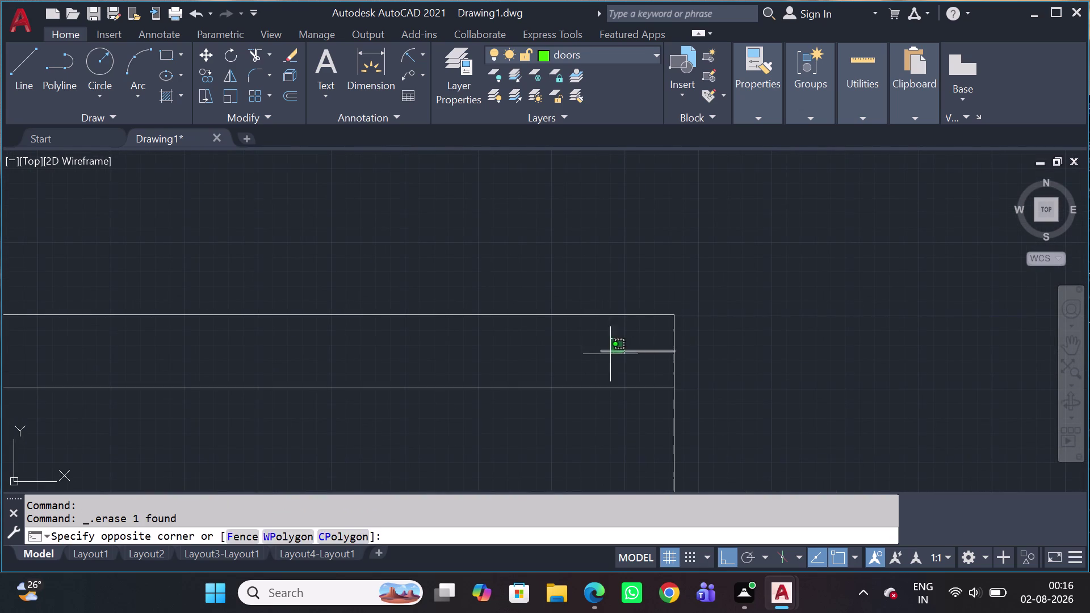
click(610, 356)
key(Delete)
scroll(down, 3)
scroll(down, 3)
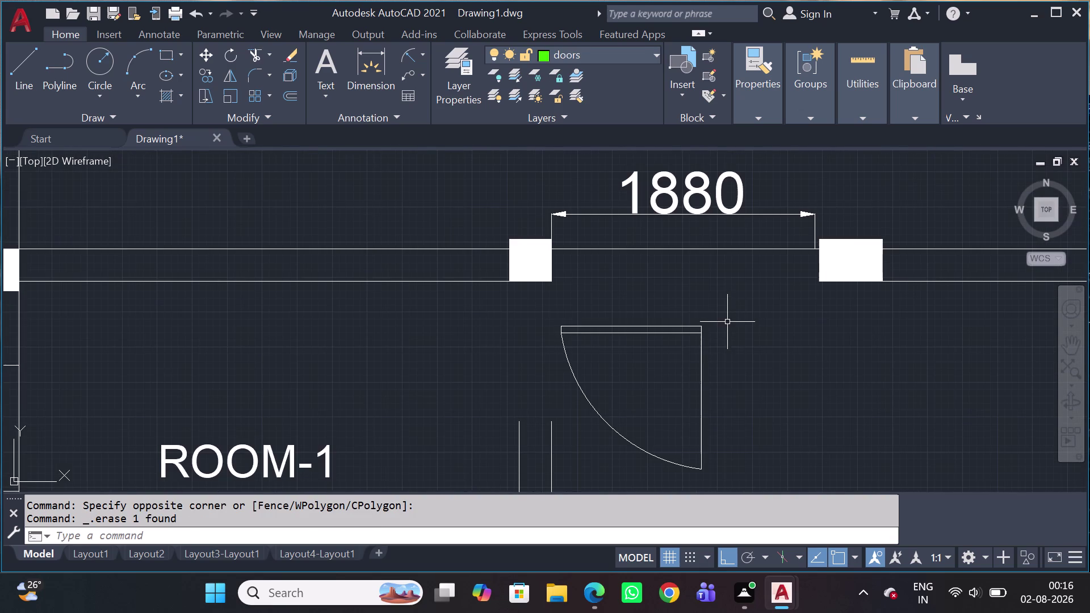
Move the door swing from its hinge corner toward the wall end, zooming out to the full plan.
click(720, 315)
click(583, 463)
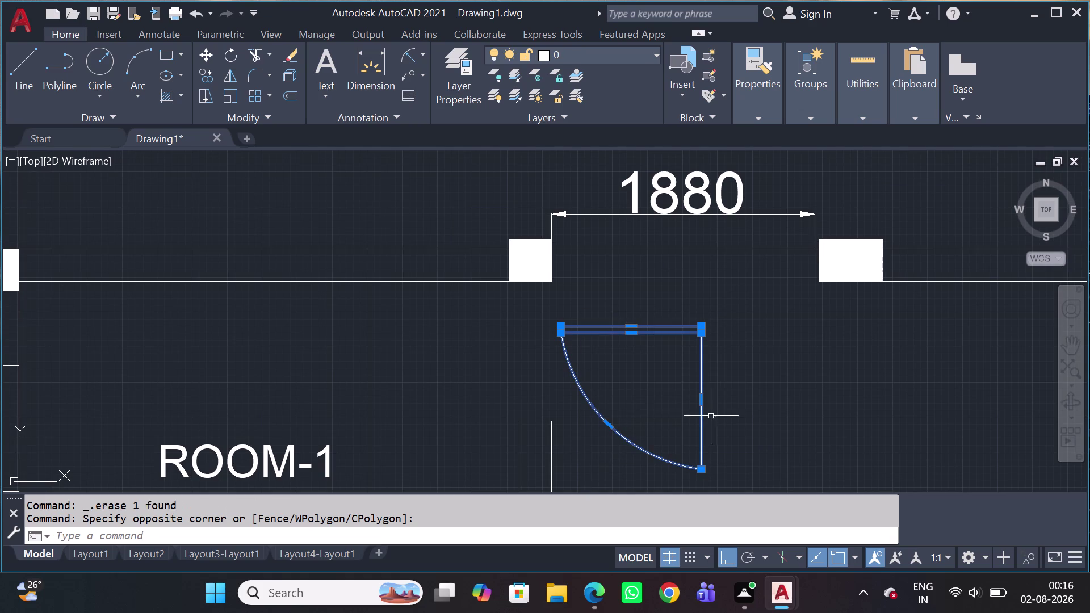
key(m)
key(space)
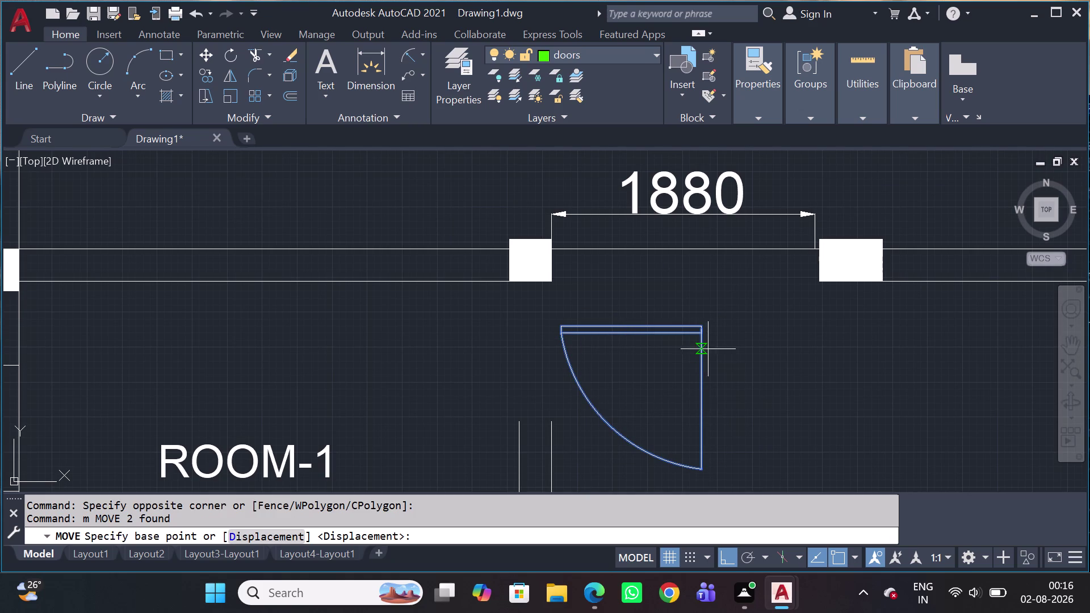
click(702, 328)
scroll(up, 3)
click(559, 292)
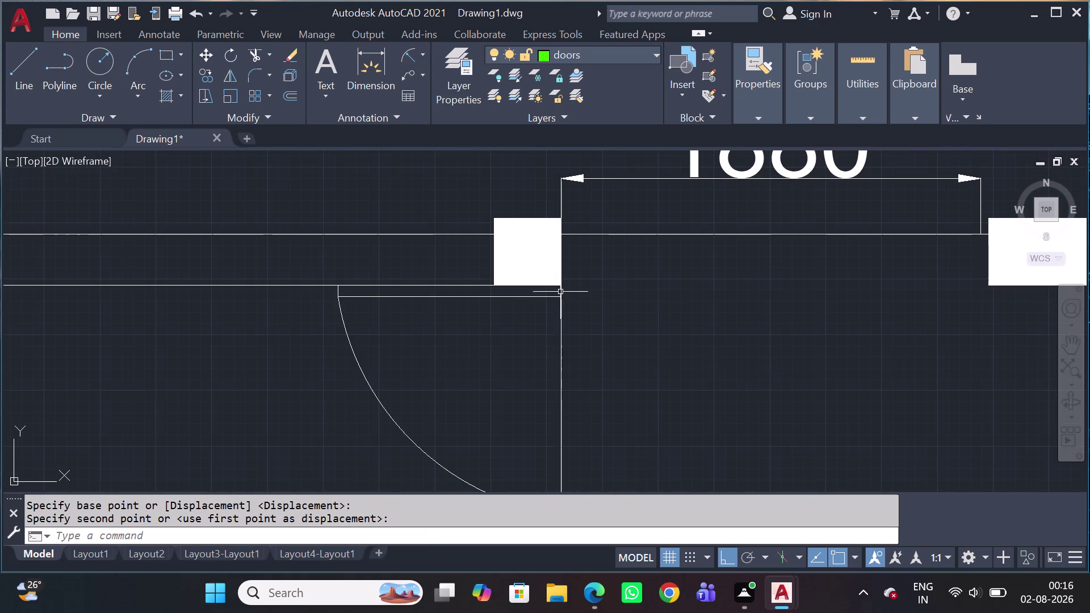
scroll(down, 3)
scroll(down, 3)
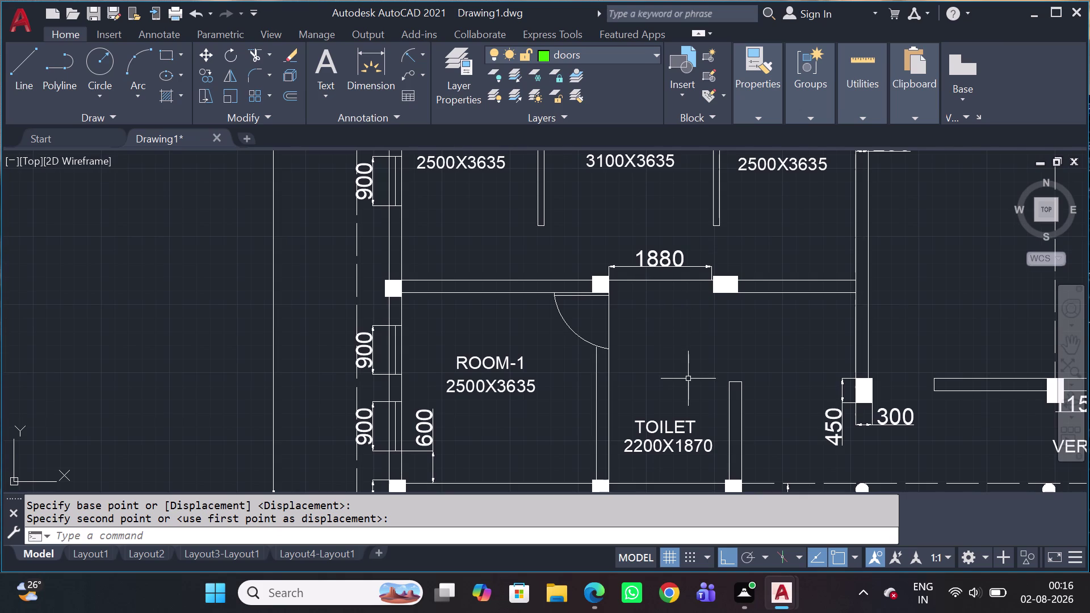
scroll(down, 3)
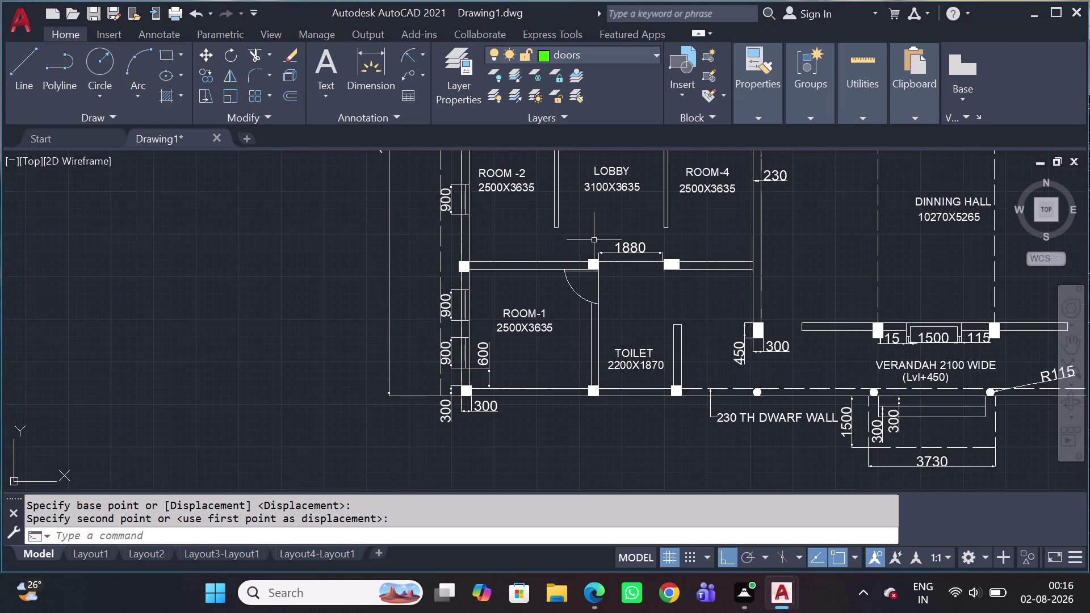
middle_drag(595, 247, 608, 291)
scroll(down, 3)
scroll(up, 3)
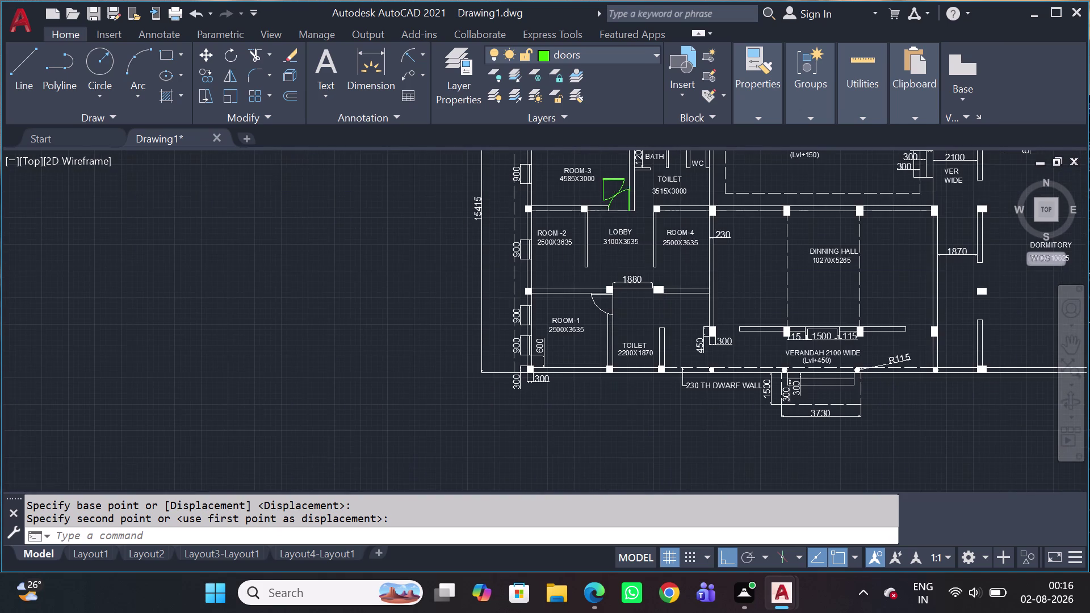
scroll(up, 3)
middle_drag(599, 188, 622, 228)
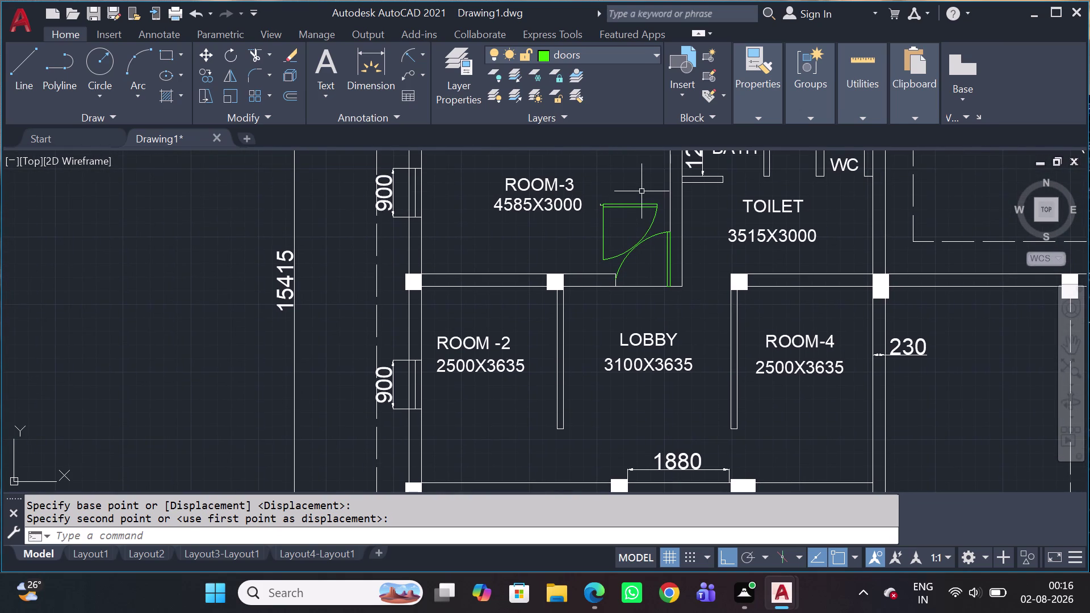
Move the Room-3 door swing, Ortho off, to just below the 1880 opening, then select it.
click(641, 191)
click(598, 231)
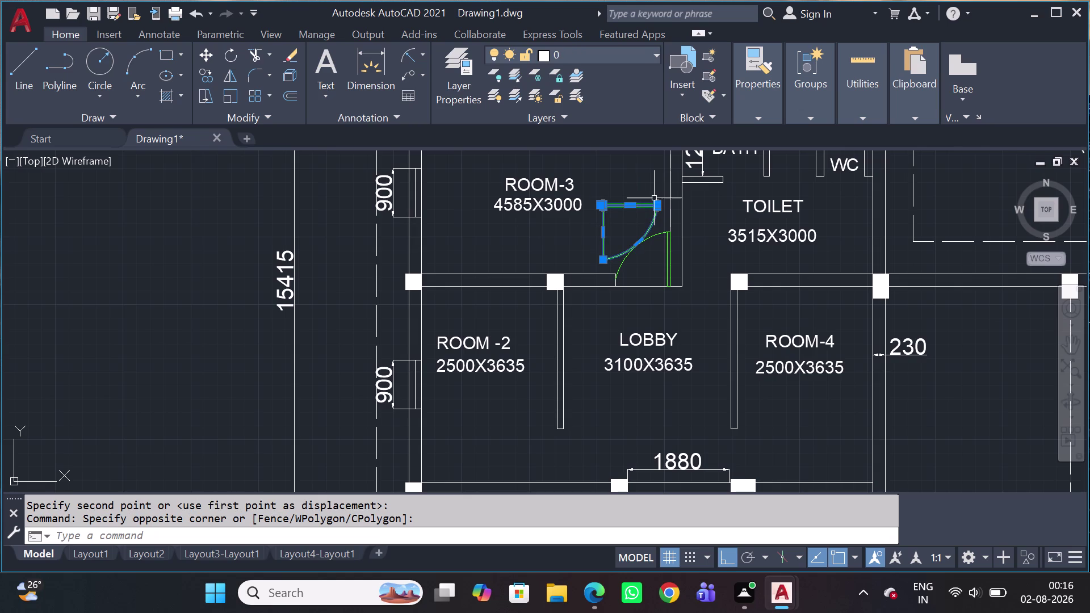
text(m)
key(space)
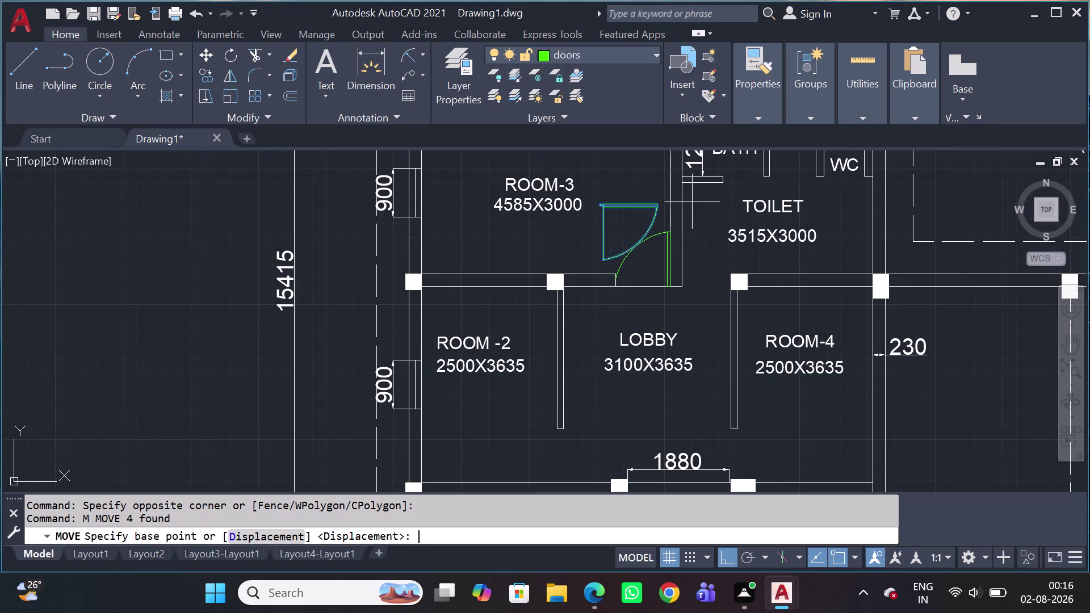
click(656, 204)
scroll(down, 3)
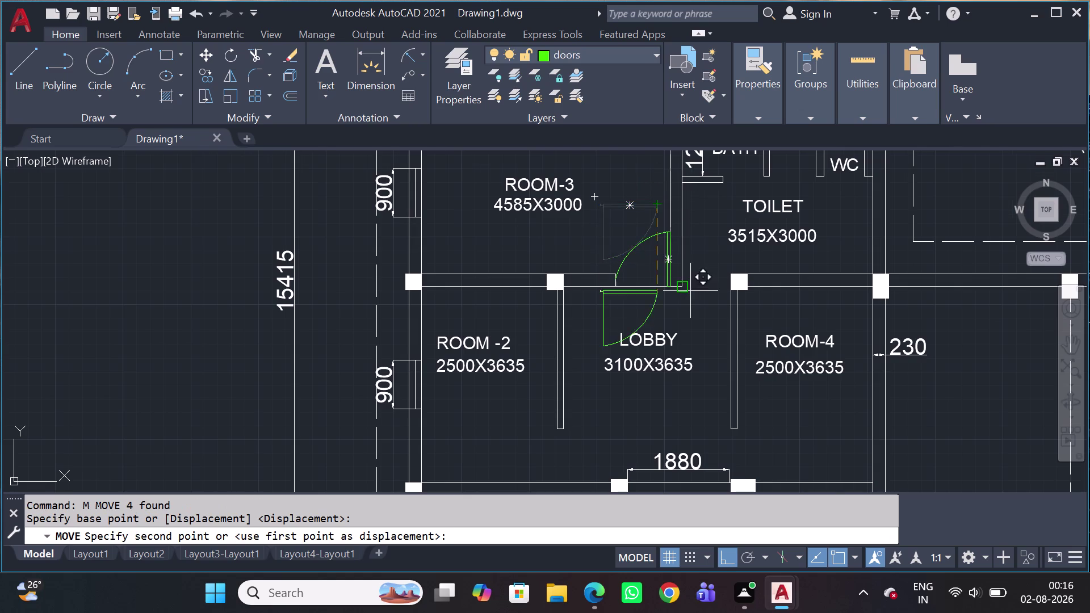
scroll(down, 3)
scroll(up, 3)
scroll(up, 3)
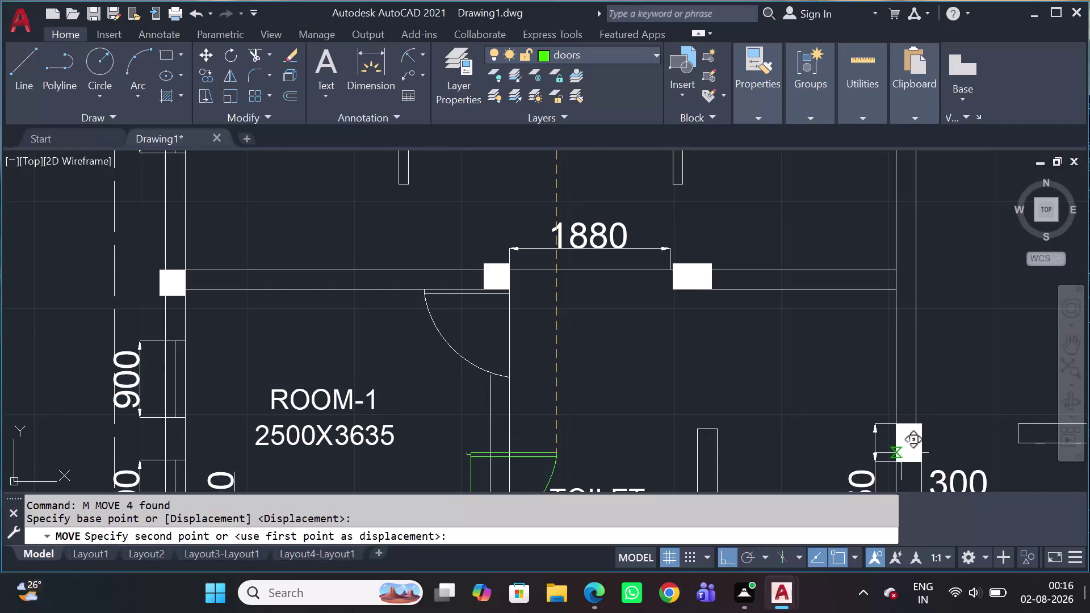
key(shift+F8)
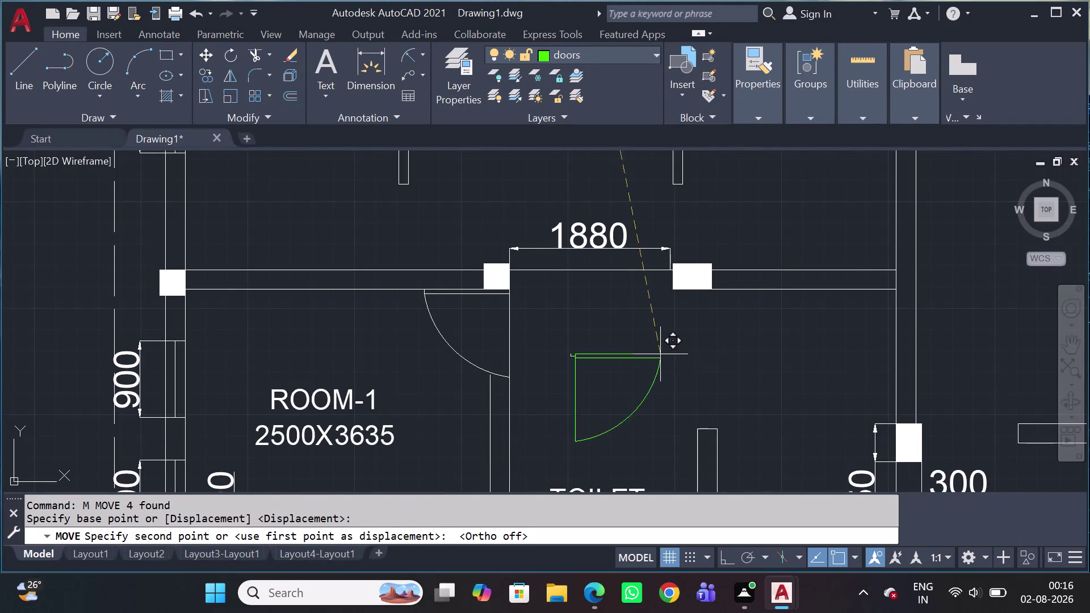
scroll(down, 3)
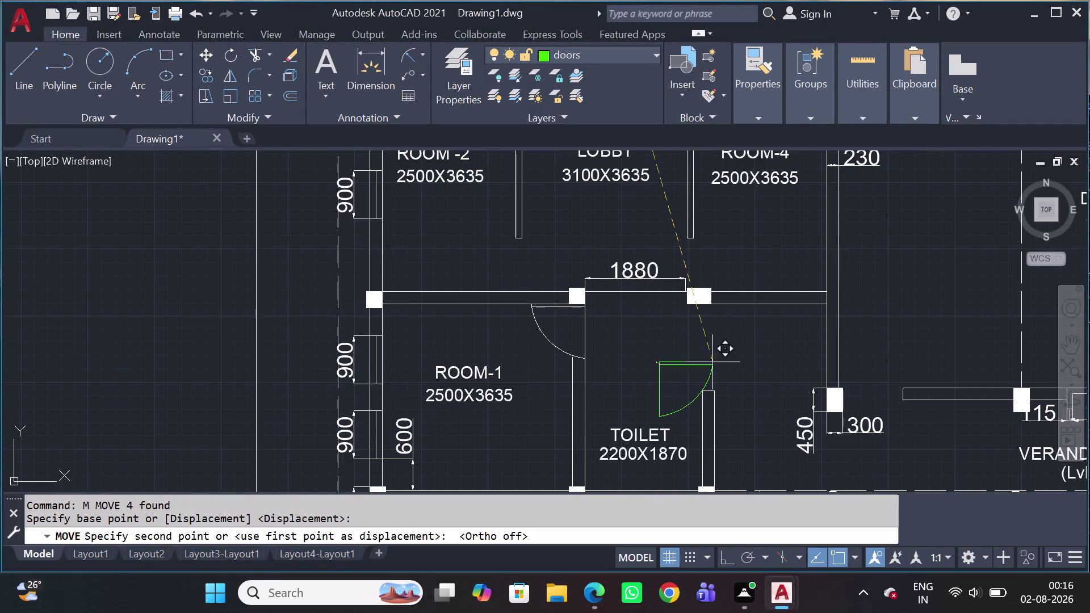
scroll(up, 3)
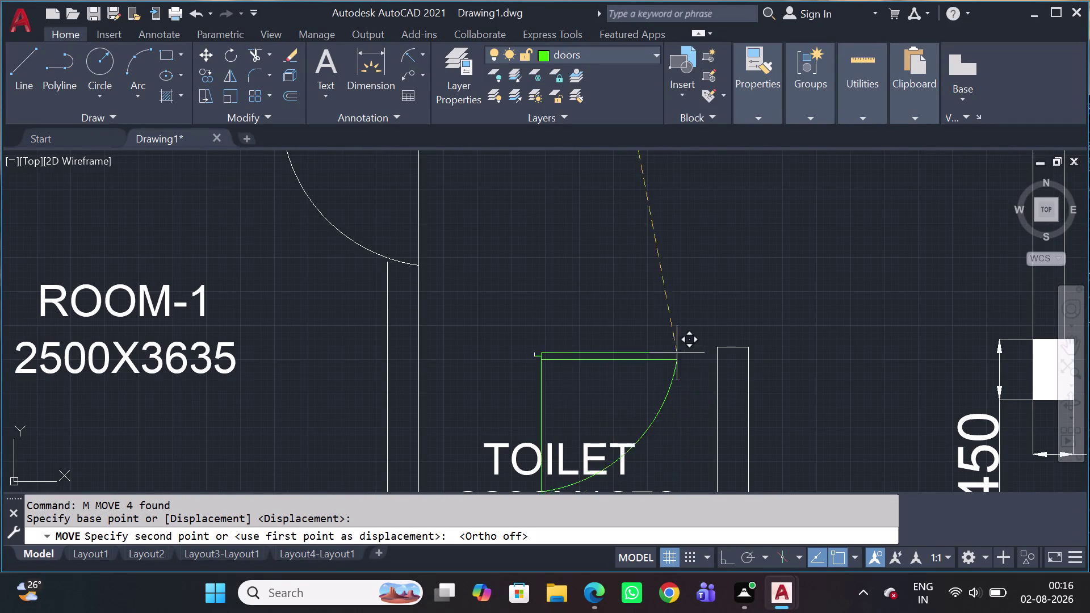
click(709, 236)
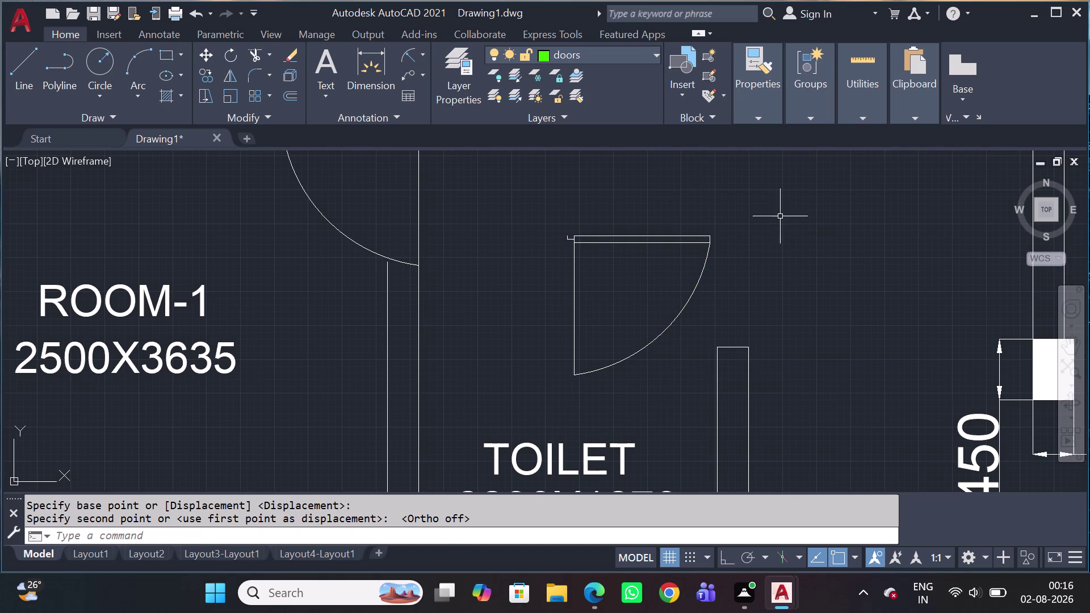
drag(761, 213, 755, 215)
click(518, 335)
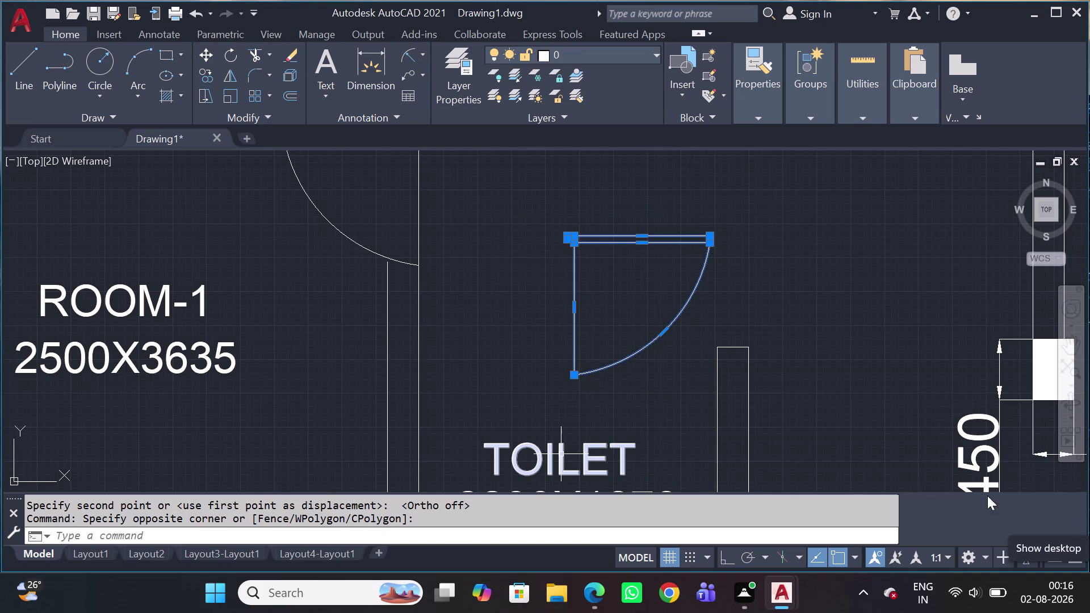
Mirror the toilet door swing across a horizontal line, erasing the original.
key(m)
text(i)
key(space)
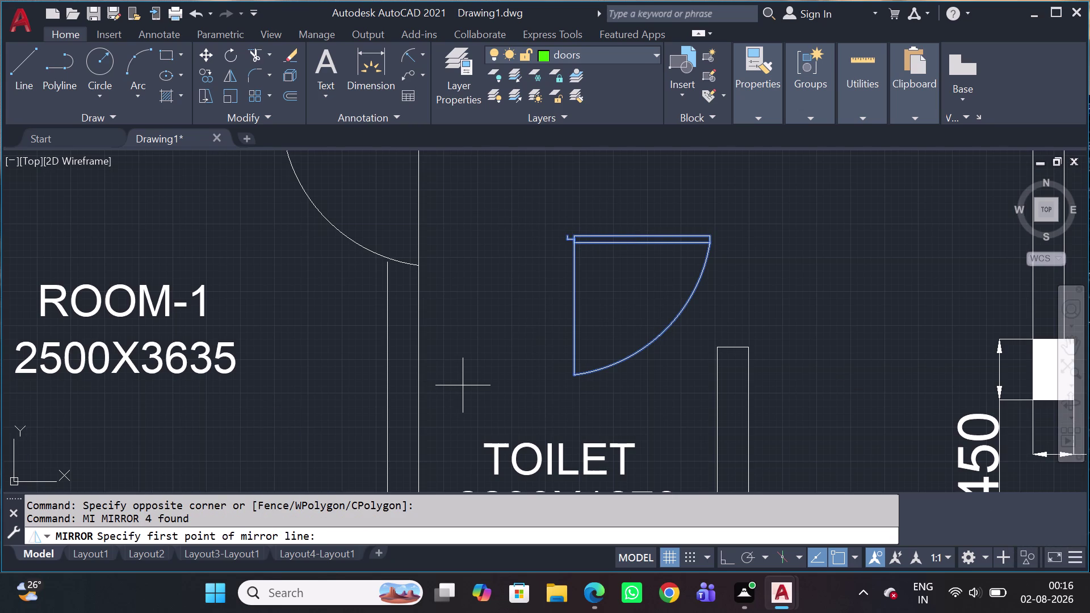
key(space)
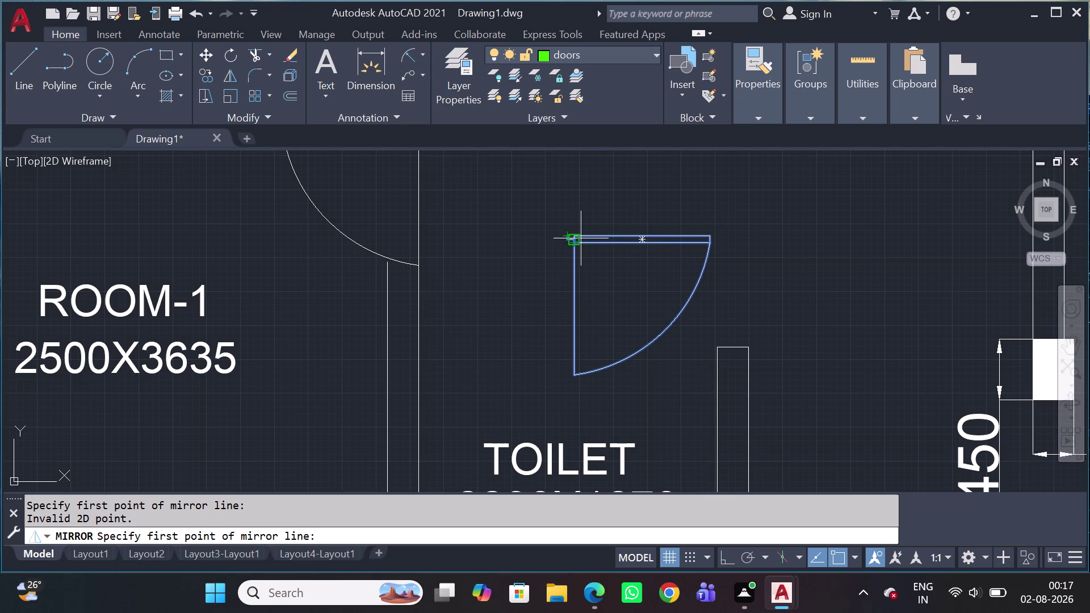
scroll(up, 3)
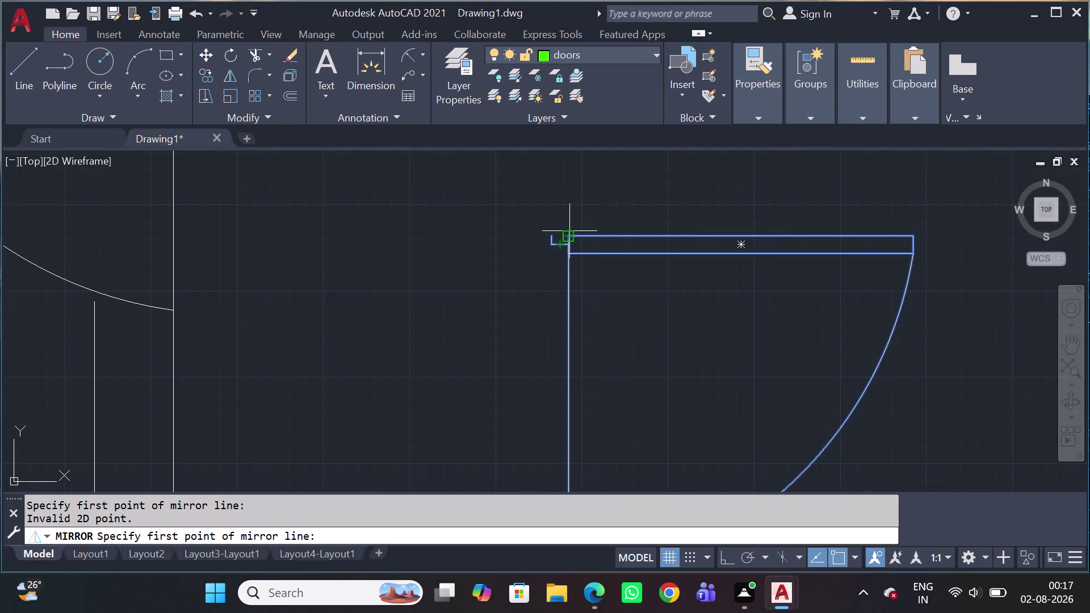
drag(566, 234, 569, 240)
scroll(down, 3)
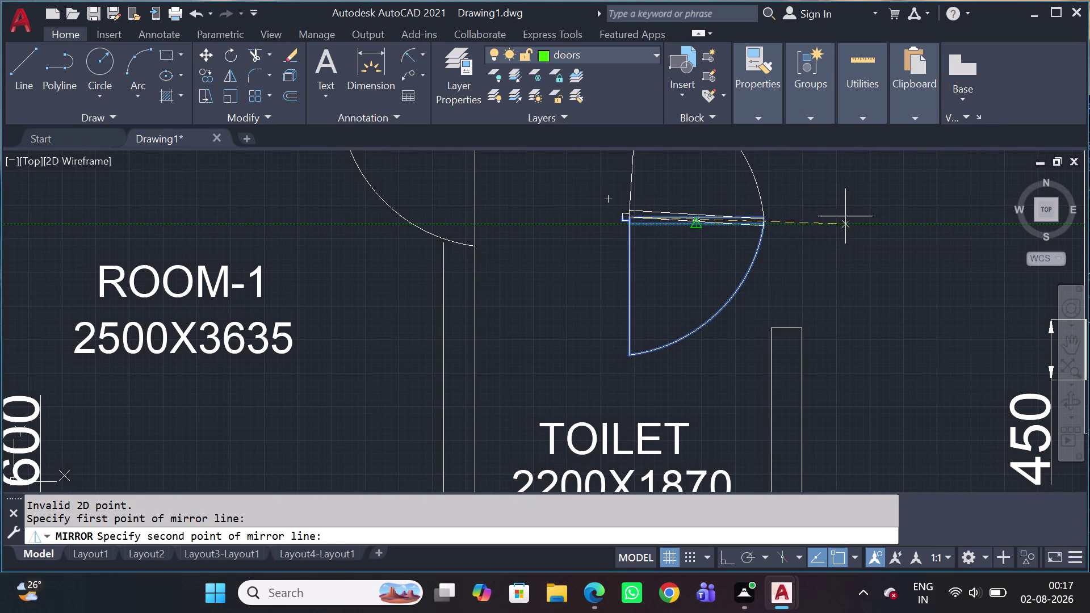
scroll(down, 3)
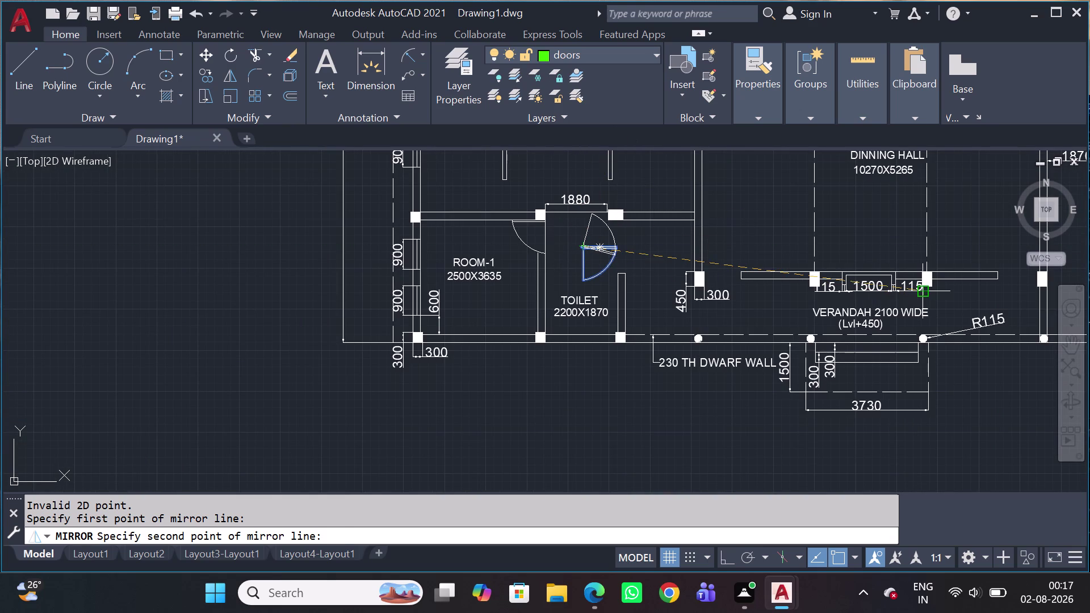
key(shift+F8)
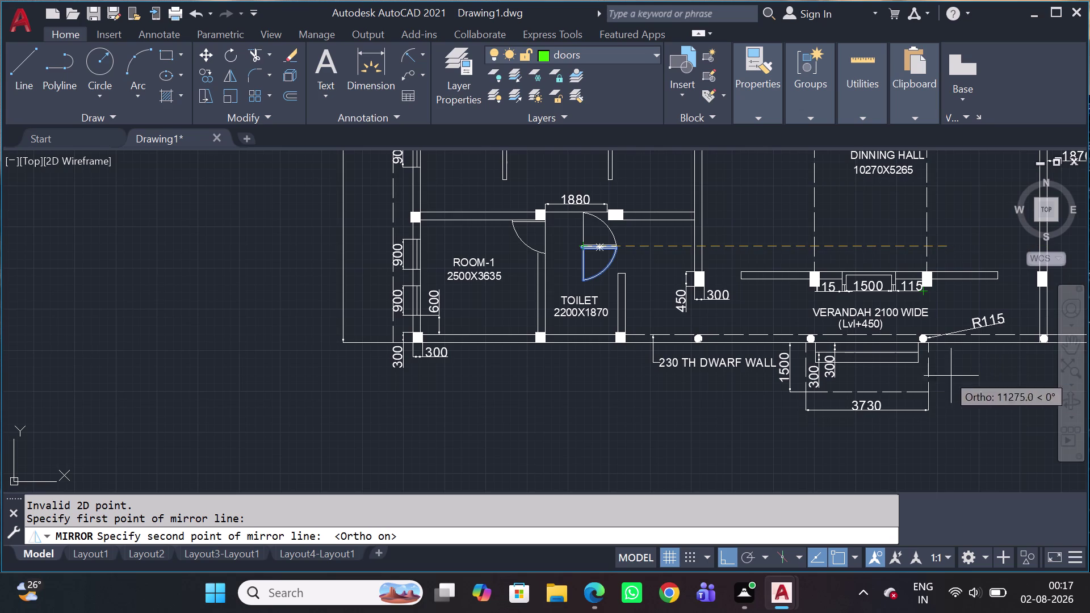
click(644, 266)
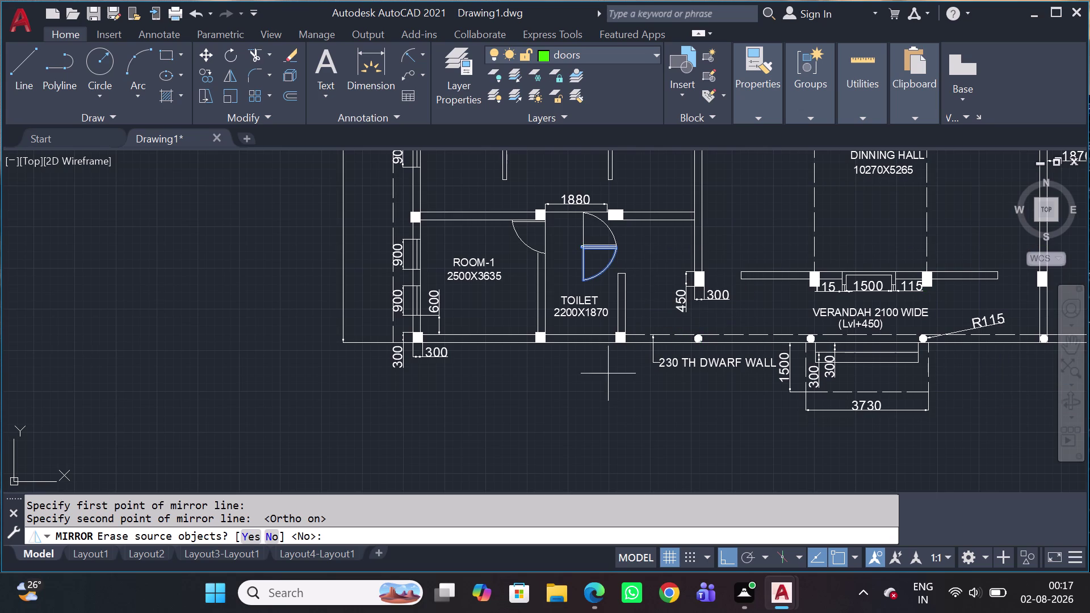
click(247, 539)
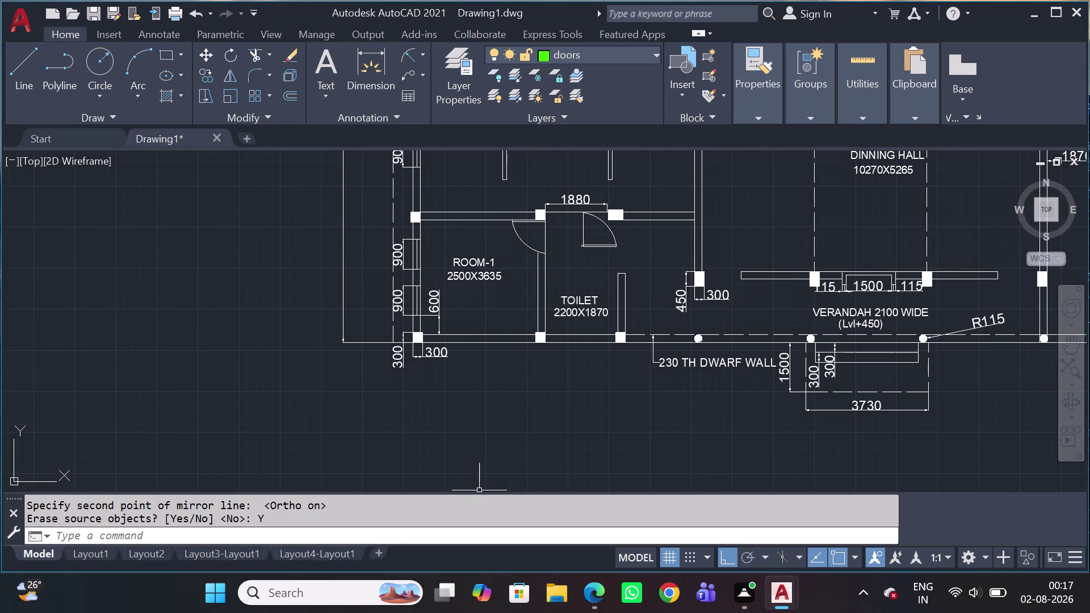
Window-select the flipped door swing and start moving it.
scroll(up, 3)
drag(670, 315, 676, 322)
click(500, 357)
key(m)
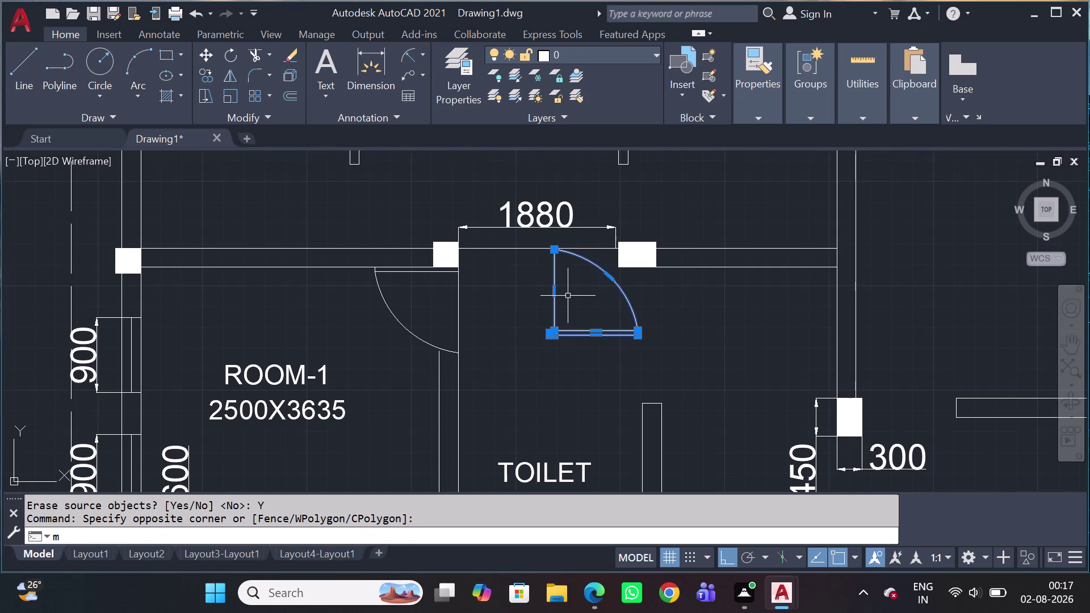
Set the flipped door's corner as the move base point and switch Ortho off.
key(space)
scroll(up, 3)
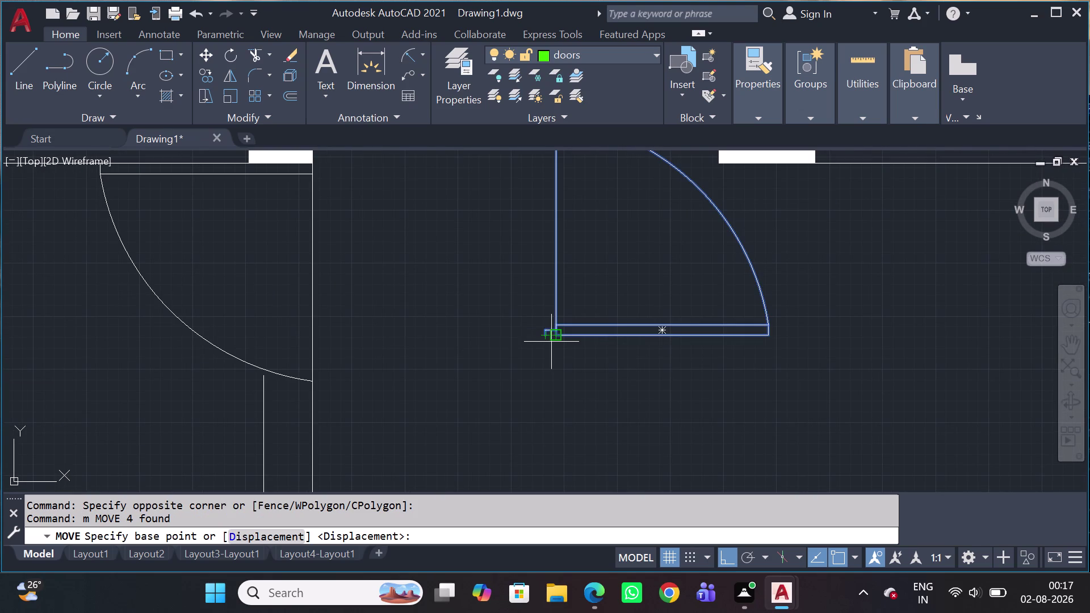
scroll(up, 3)
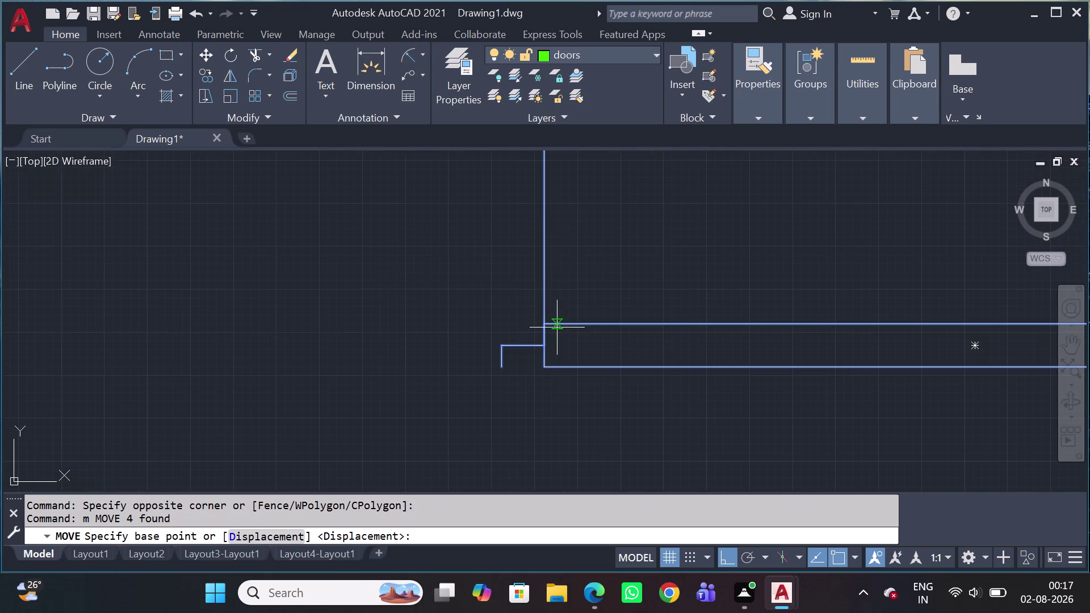
drag(547, 365, 552, 371)
scroll(down, 3)
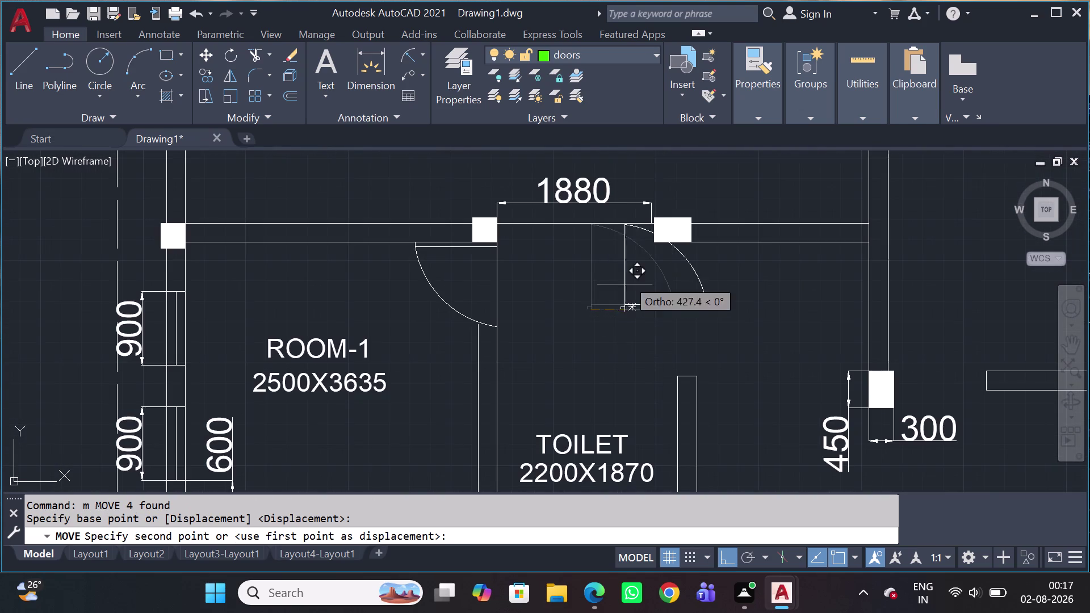
scroll(up, 3)
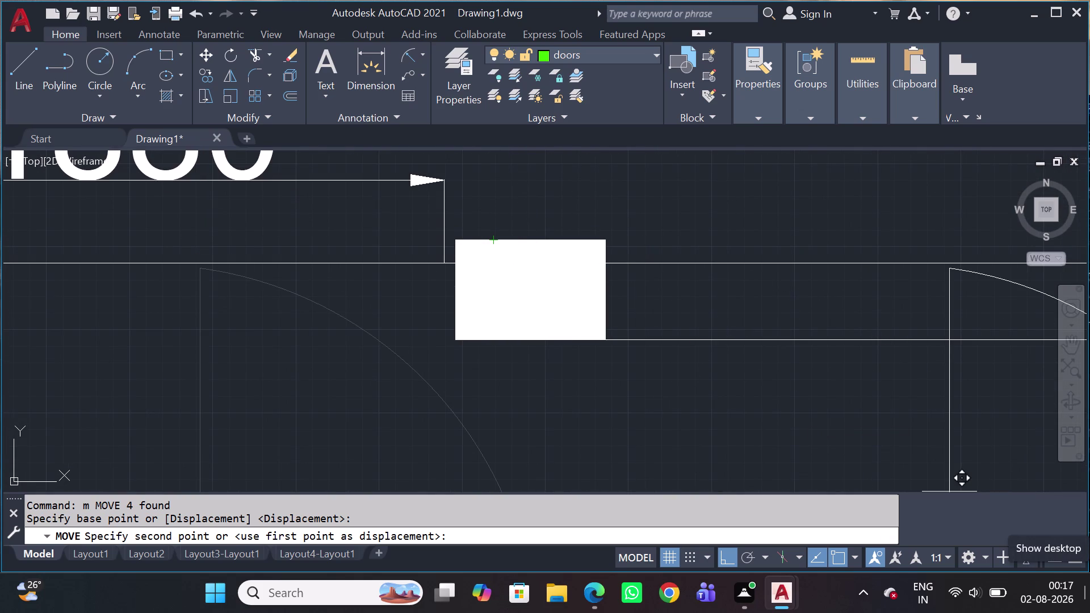
key(shift+F8)
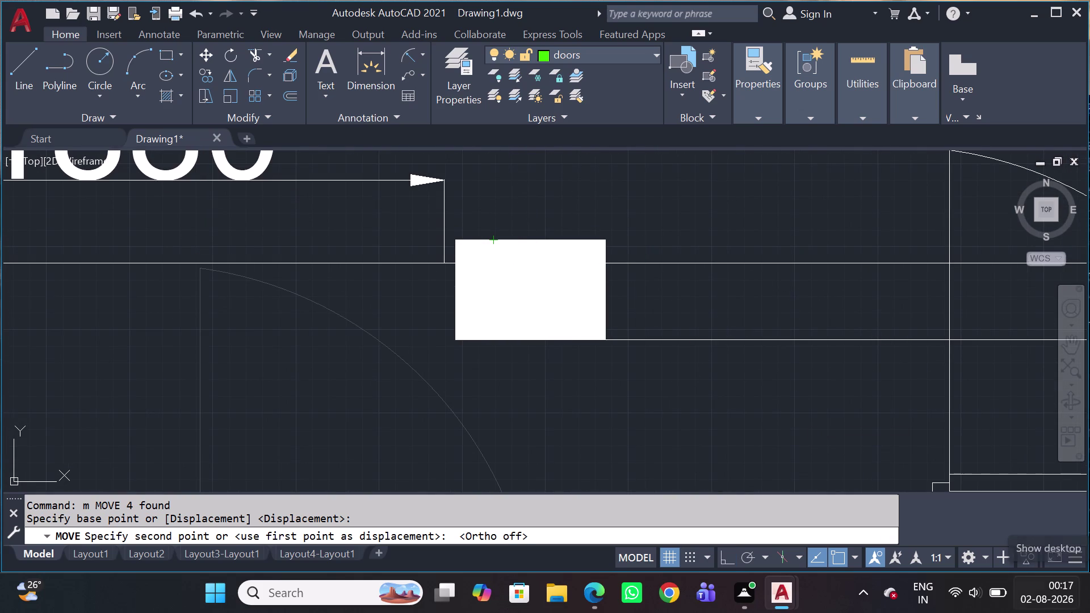
Snap the door swing against the right wall pier of the 1880 opening, then reselect it.
scroll(down, 3)
scroll(down, 3)
scroll(up, 3)
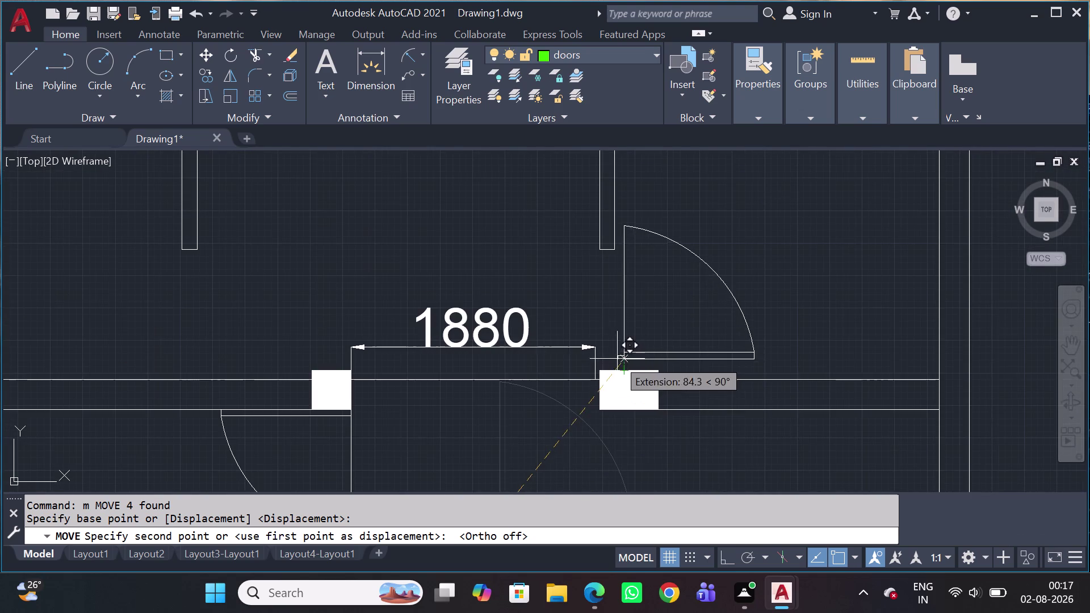
scroll(up, 3)
scroll(up, 3)
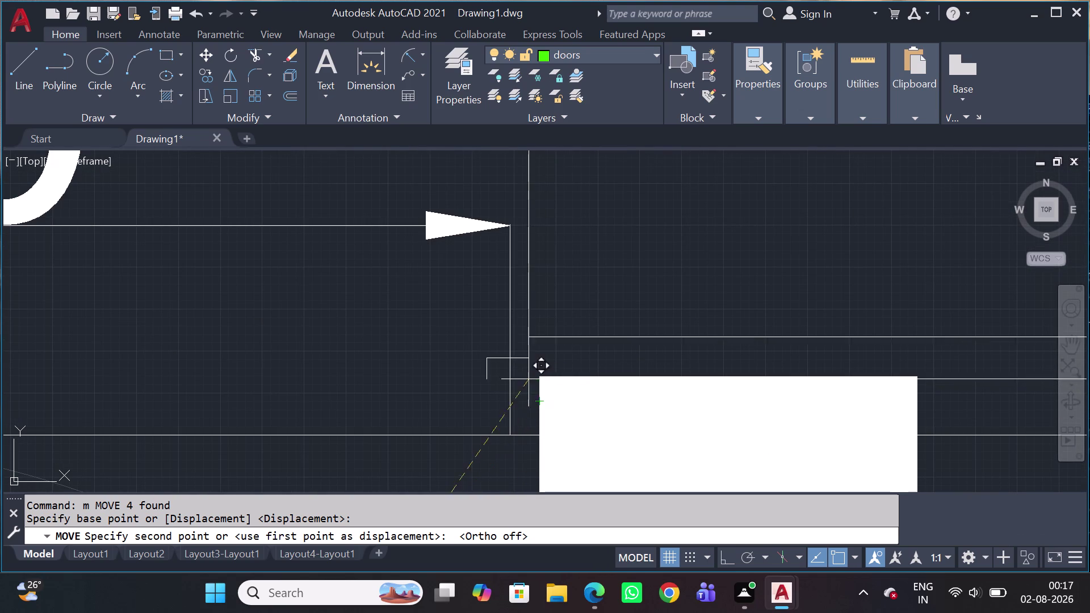
scroll(up, 3)
click(550, 374)
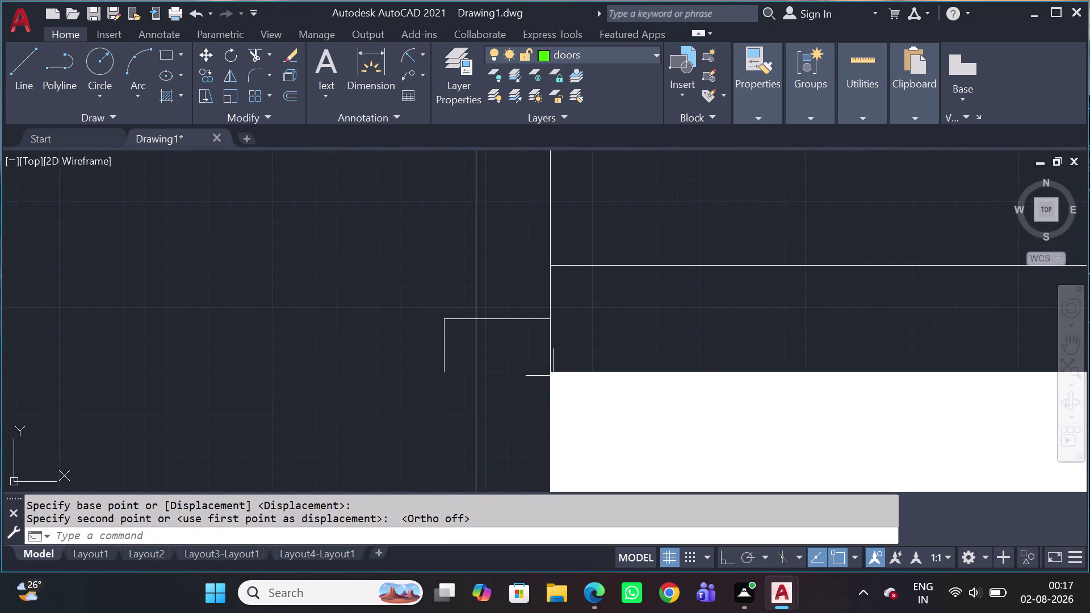
scroll(down, 3)
scroll(down, 3)
scroll(up, 3)
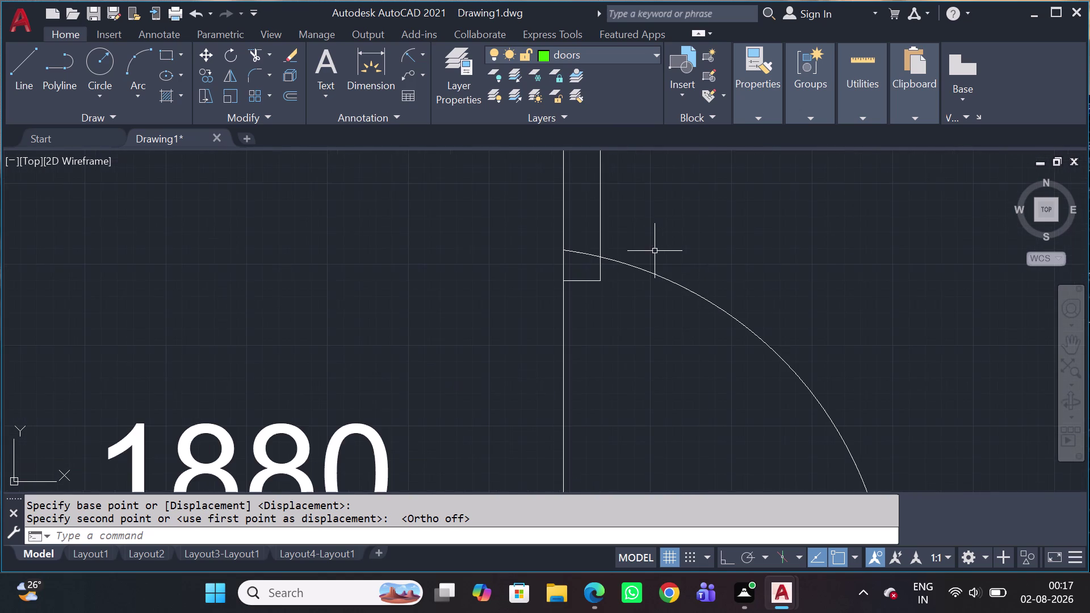
scroll(down, 3)
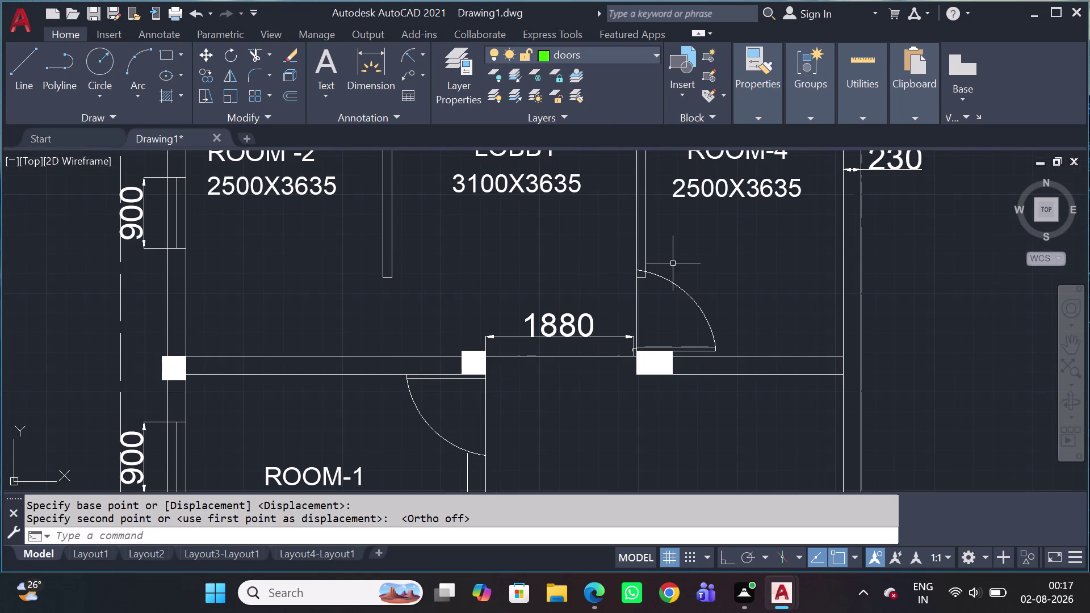
scroll(up, 3)
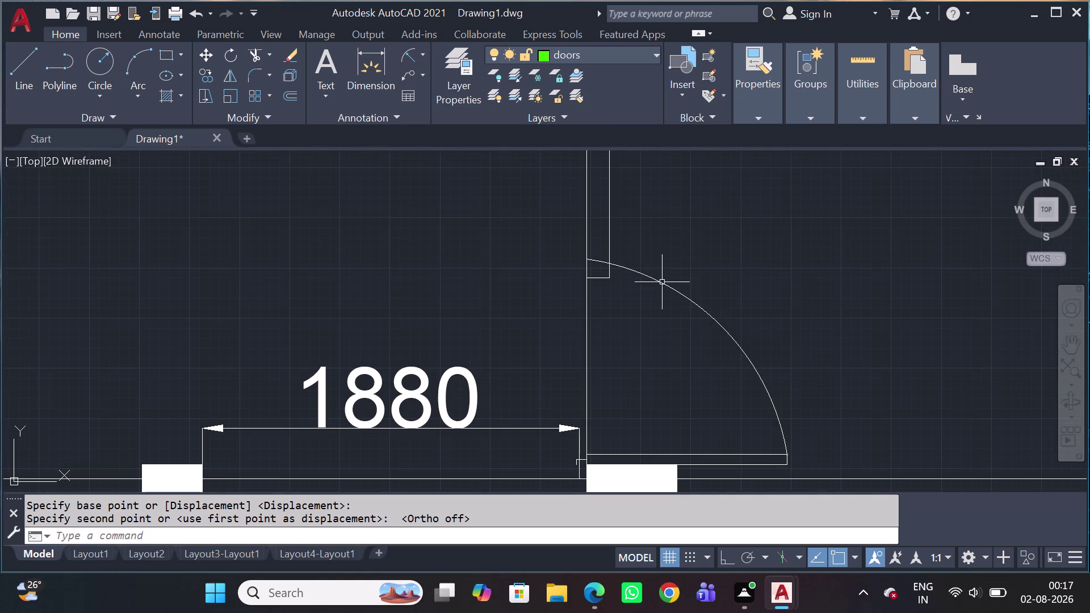
click(663, 286)
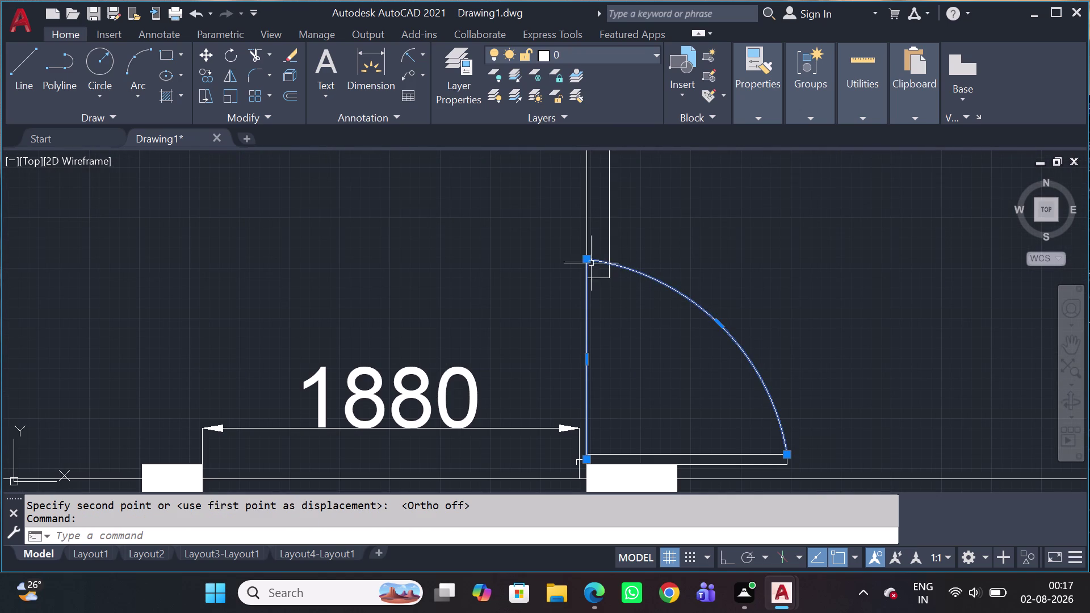
Cancel the accidental door stretch and delete the stray short line near the hinge.
click(585, 262)
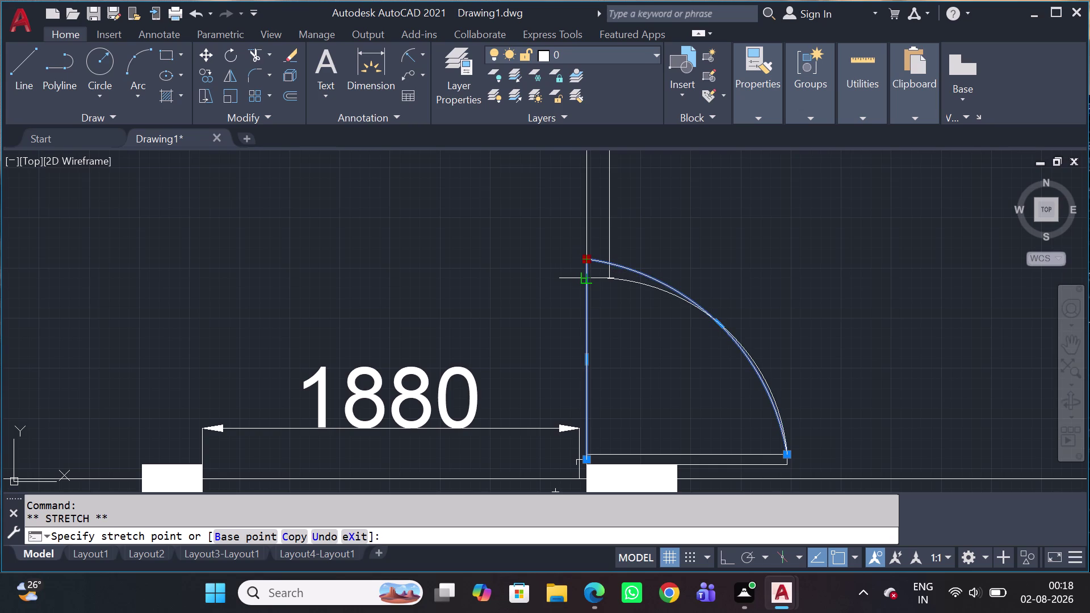
click(587, 277)
scroll(down, 3)
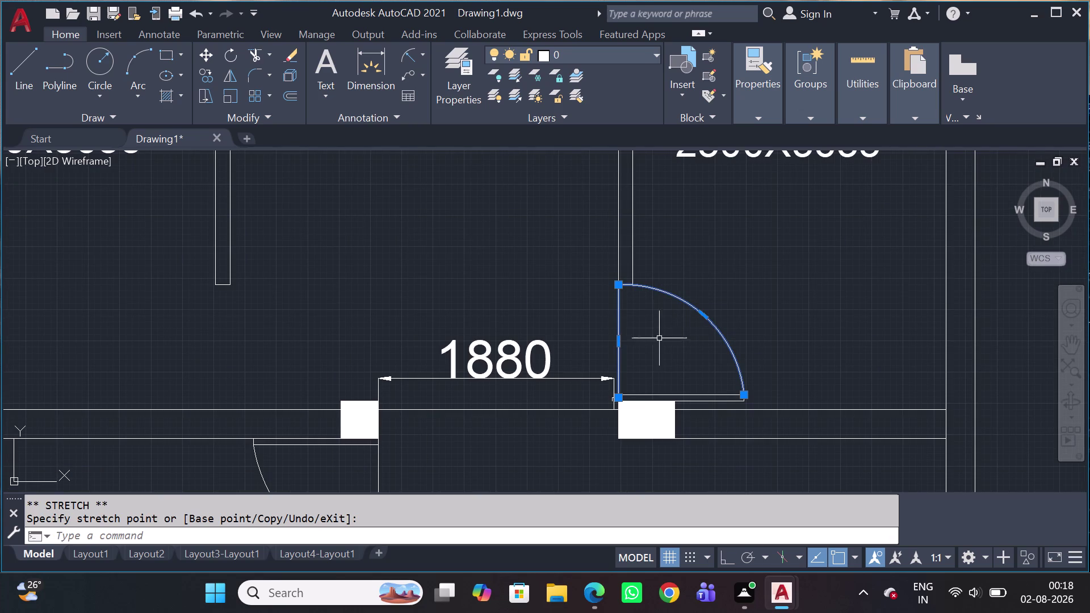
key(Escape)
scroll(up, 3)
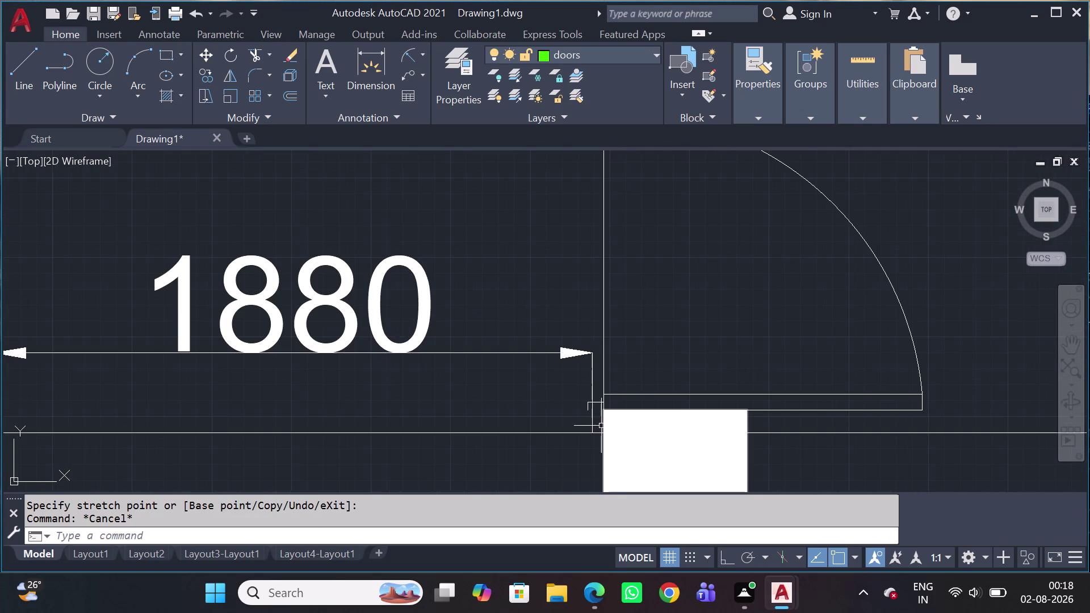
scroll(up, 3)
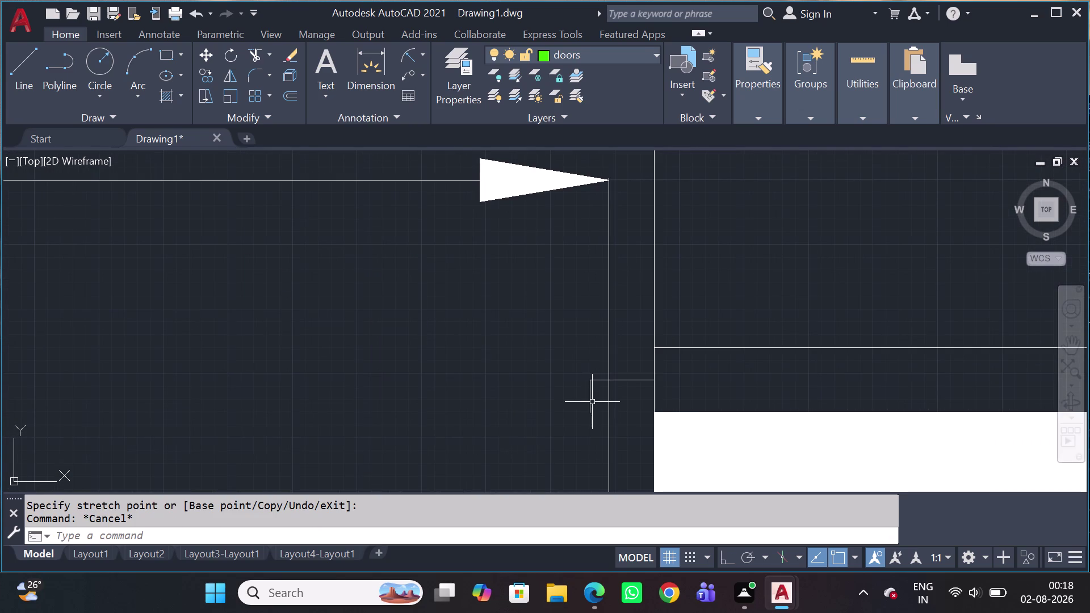
click(592, 402)
key(Delete)
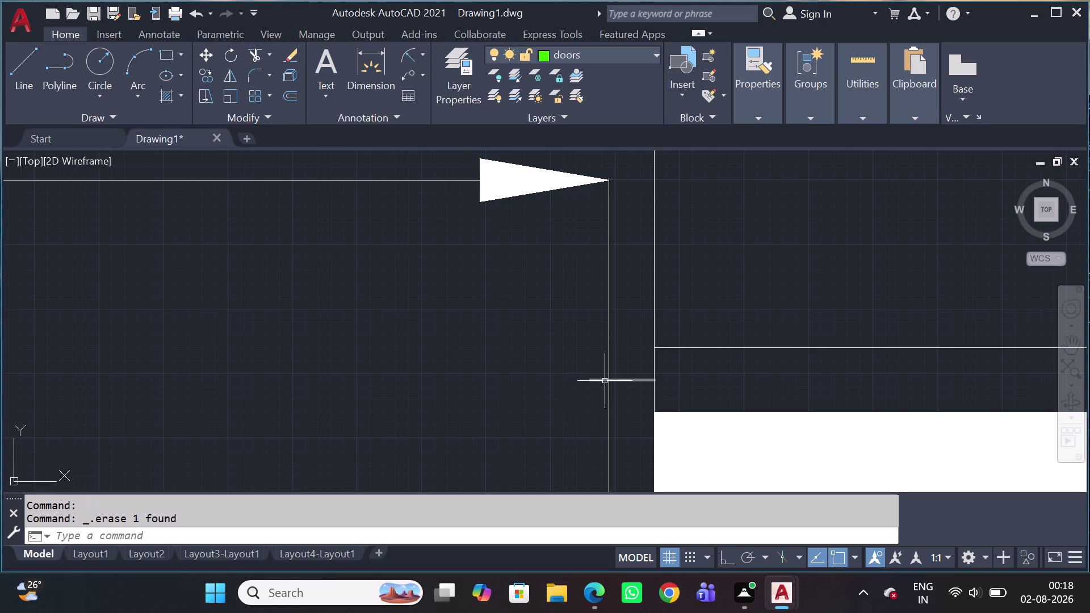
Grip-edit the remaining short line at the hinge, then cancel and clear the selection.
click(605, 381)
click(590, 381)
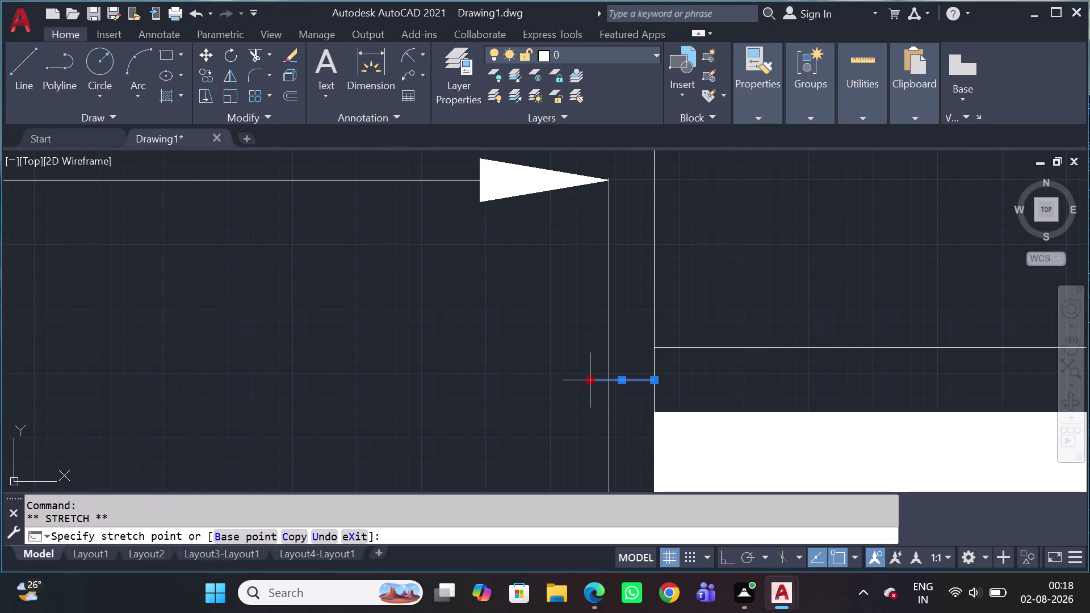
click(609, 381)
scroll(down, 3)
scroll(down, 3)
scroll(down, 3)
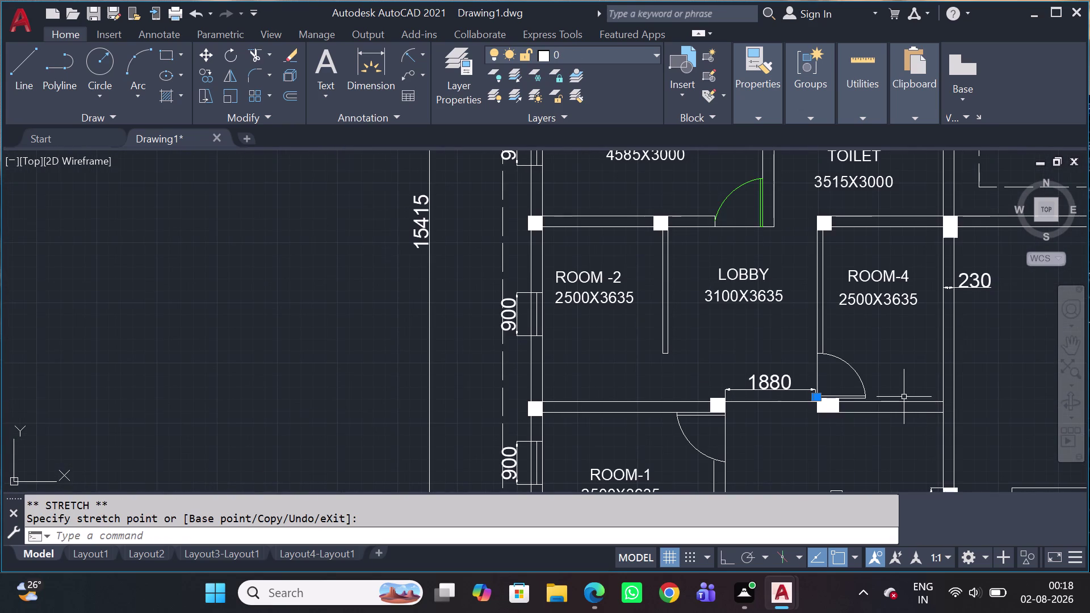
key(Escape)
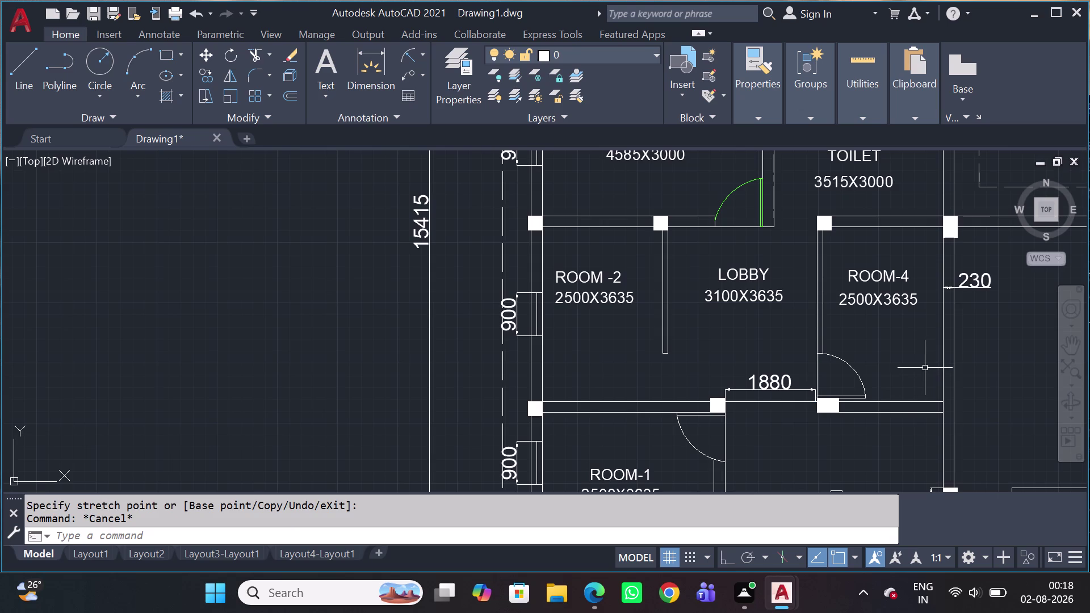
middle_drag(848, 394, 819, 368)
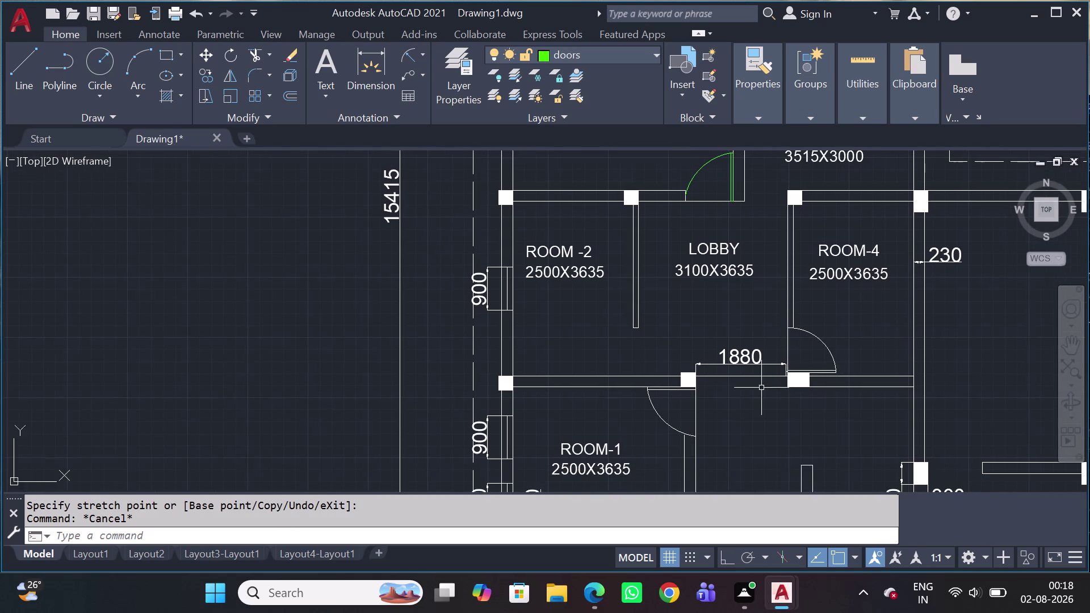
scroll(up, 3)
scroll(up, 3)
middle_drag(895, 320, 850, 337)
scroll(down, 3)
scroll(down, 3)
scroll(down, 3)
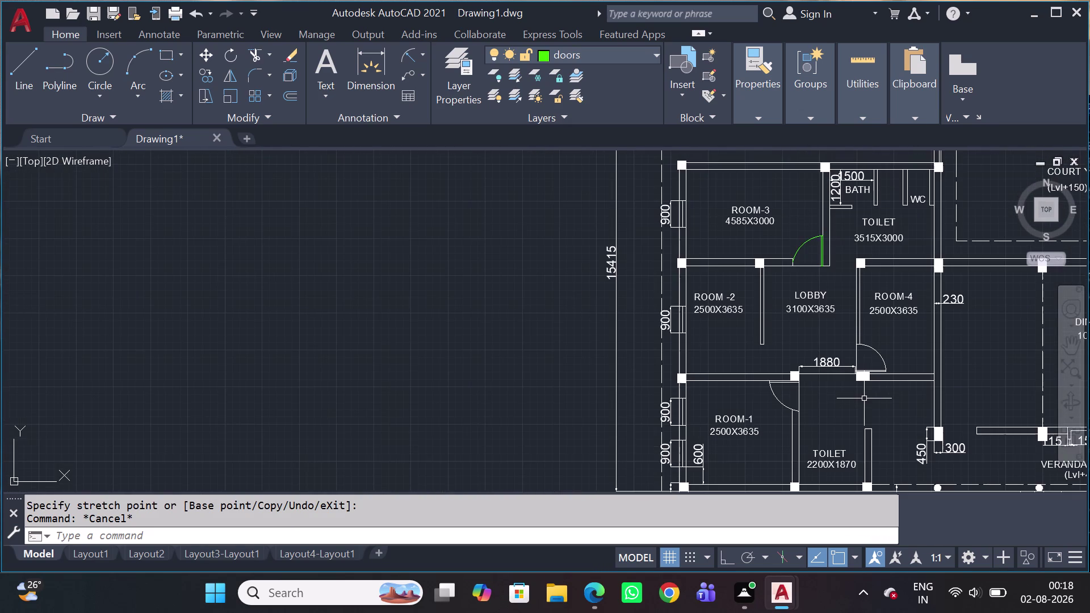
middle_drag(834, 417, 781, 401)
scroll(up, 3)
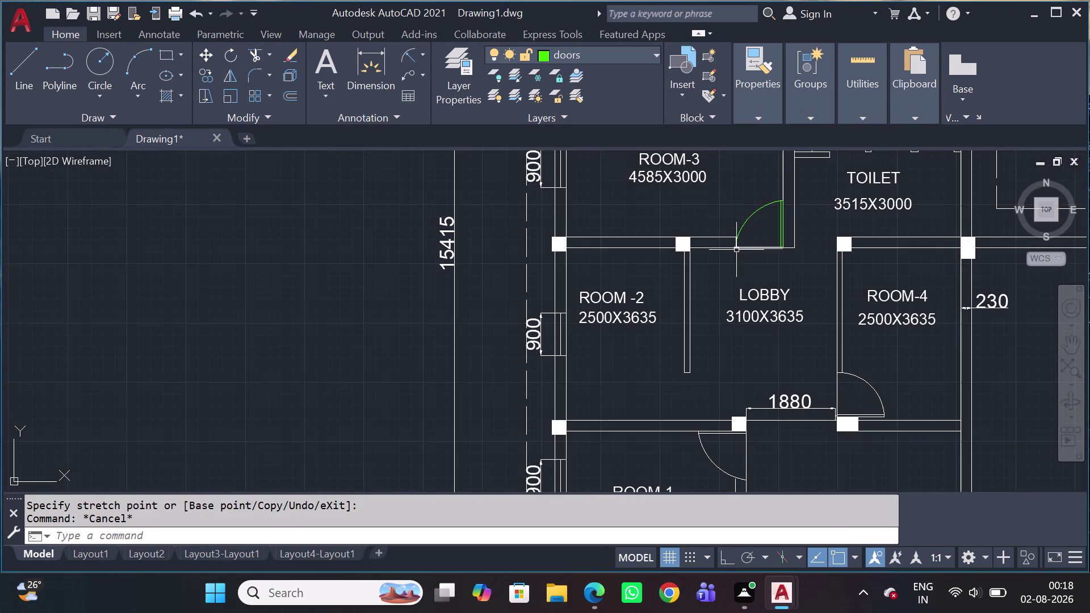
middle_drag(847, 515, 786, 505)
middle_drag(785, 435, 768, 403)
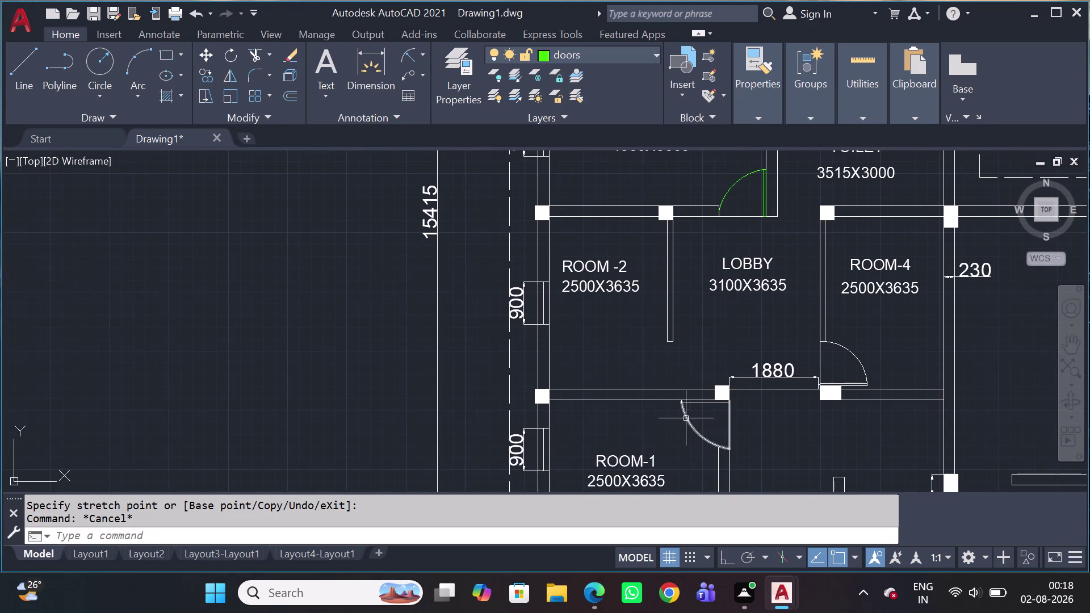
scroll(up, 3)
middle_drag(688, 441, 673, 402)
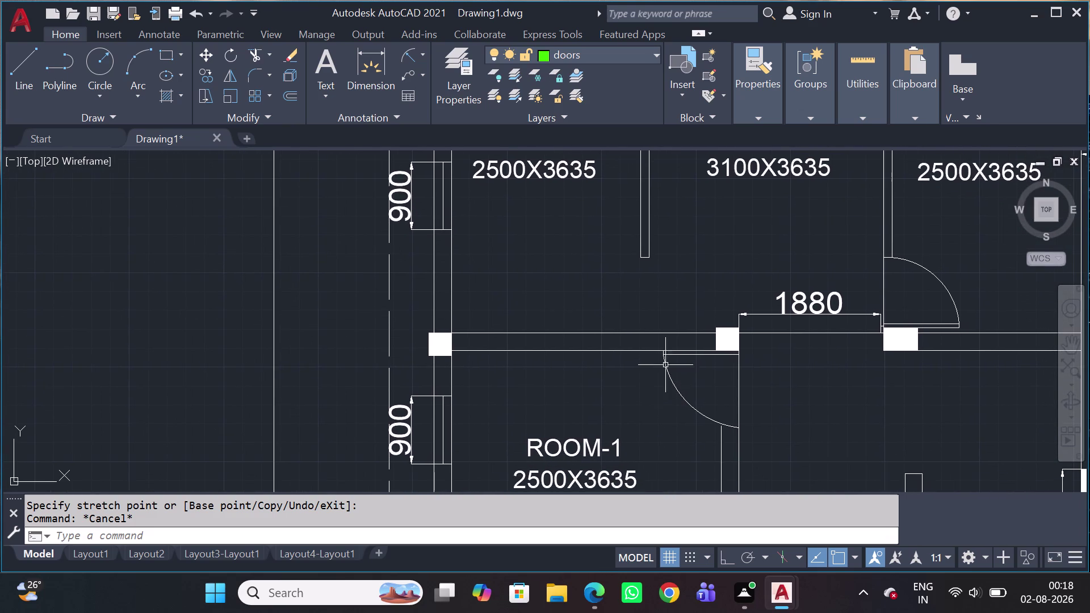
scroll(down, 3)
middle_drag(681, 387, 679, 455)
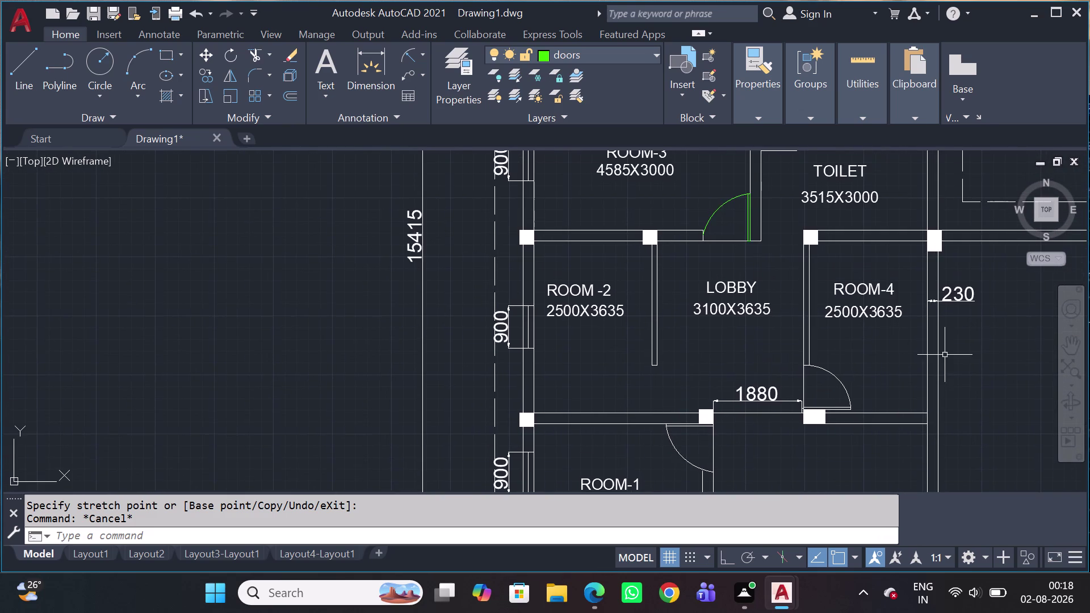
scroll(down, 3)
scroll(up, 3)
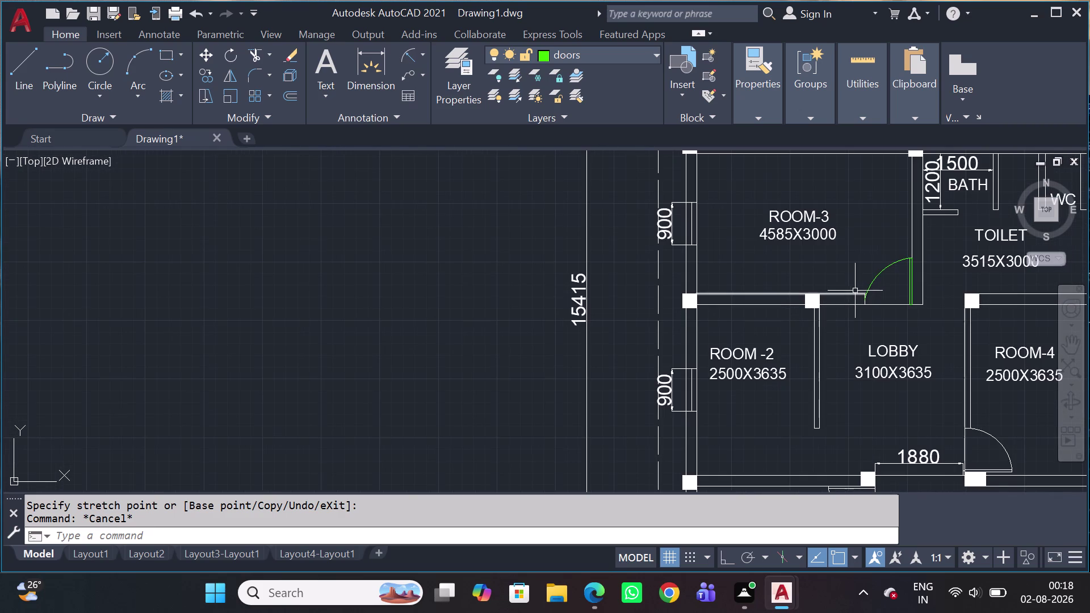
scroll(up, 3)
Select only the green ROOM-3 door swing pieces, excluding the wall line.
drag(765, 172, 779, 185)
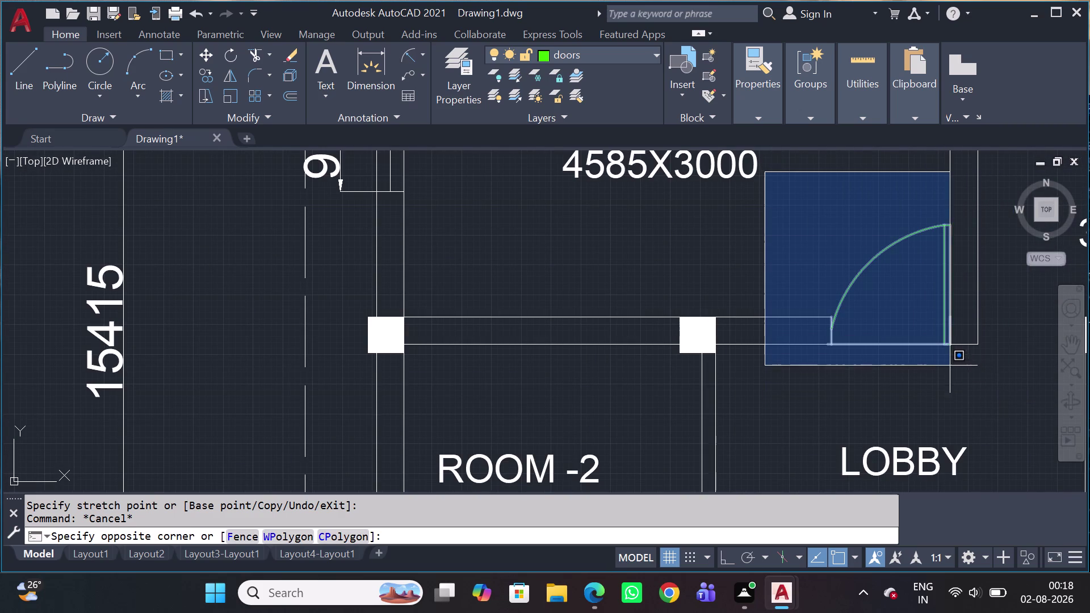
click(959, 351)
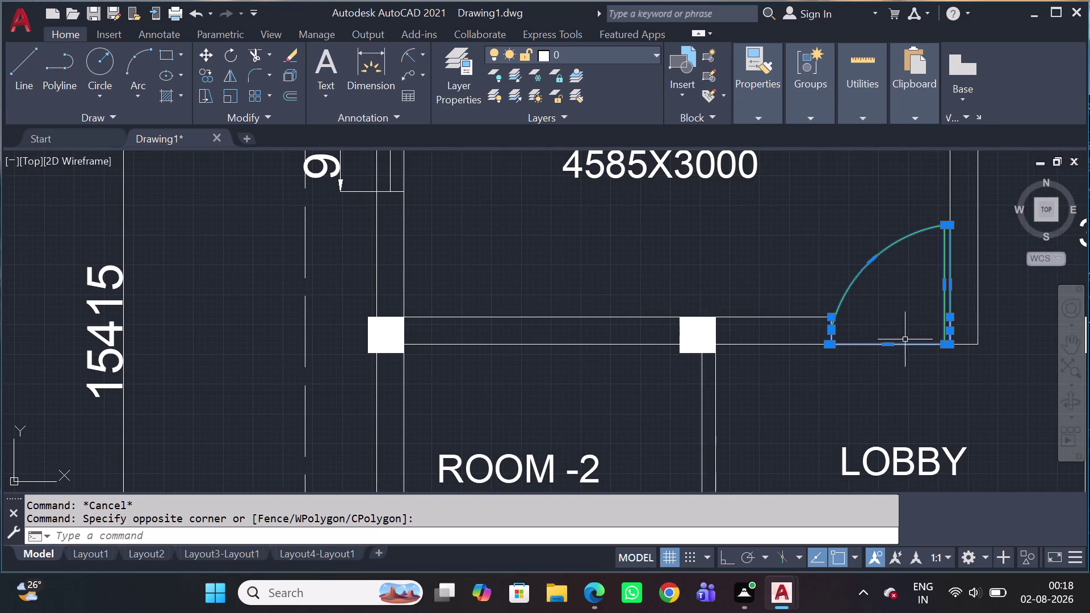
scroll(up, 3)
scroll(up, 3)
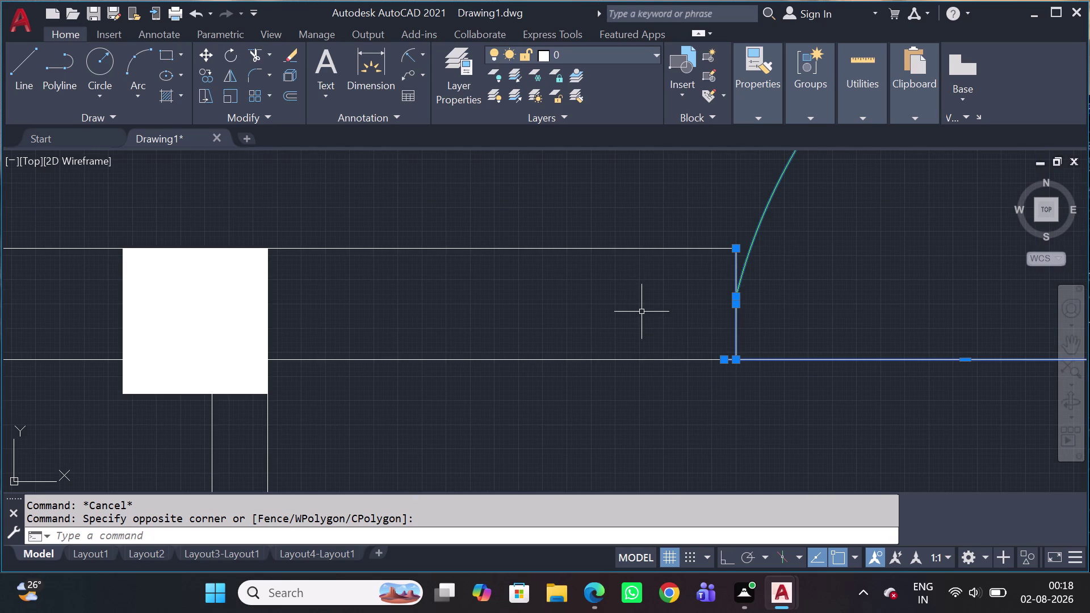
scroll(up, 3)
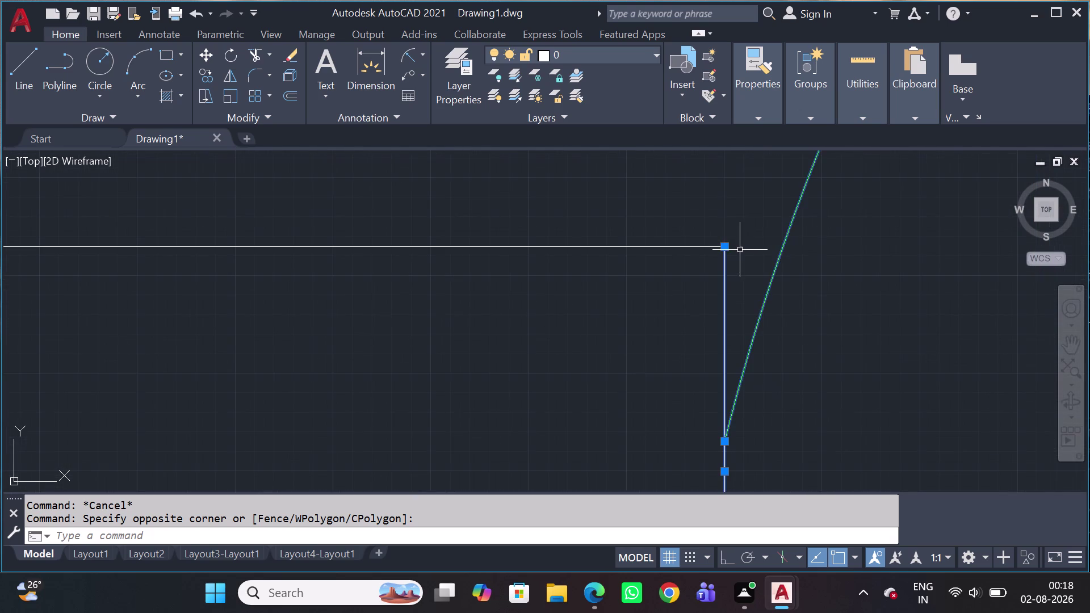
click(766, 263)
click(692, 295)
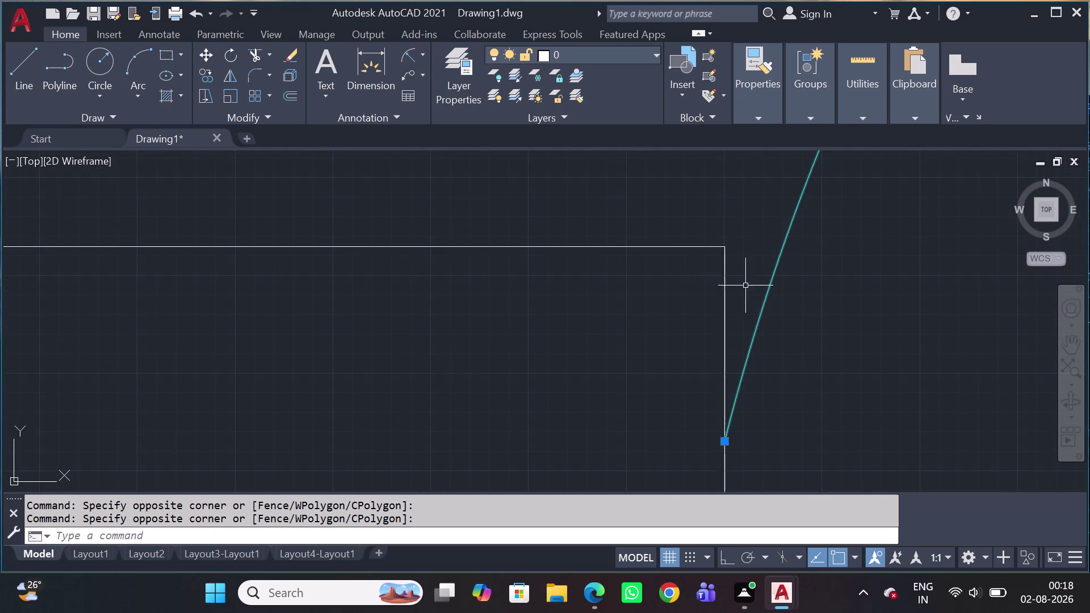
scroll(down, 3)
scroll(up, 3)
scroll(down, 3)
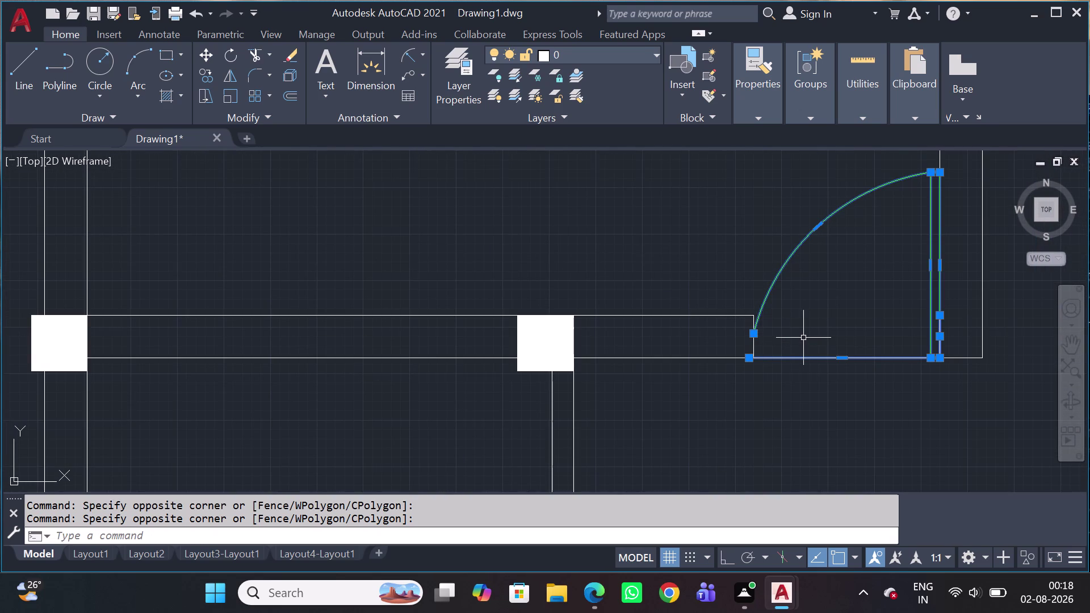
Copy the door swing (CO) into the toilet, just below the 1880 dimension.
key(c)
key(o)
key(space)
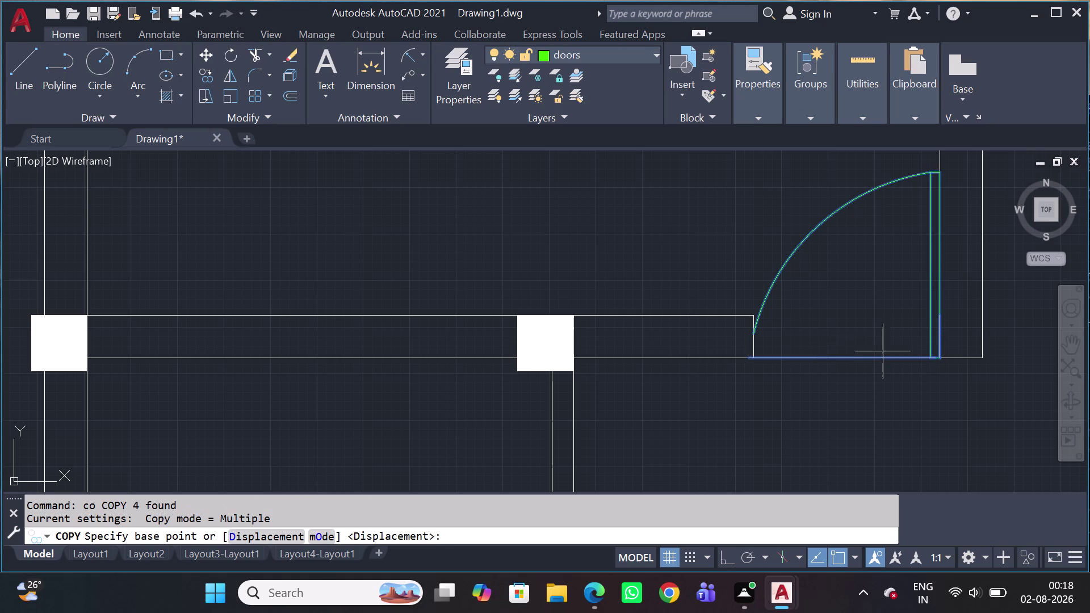
click(939, 365)
scroll(down, 3)
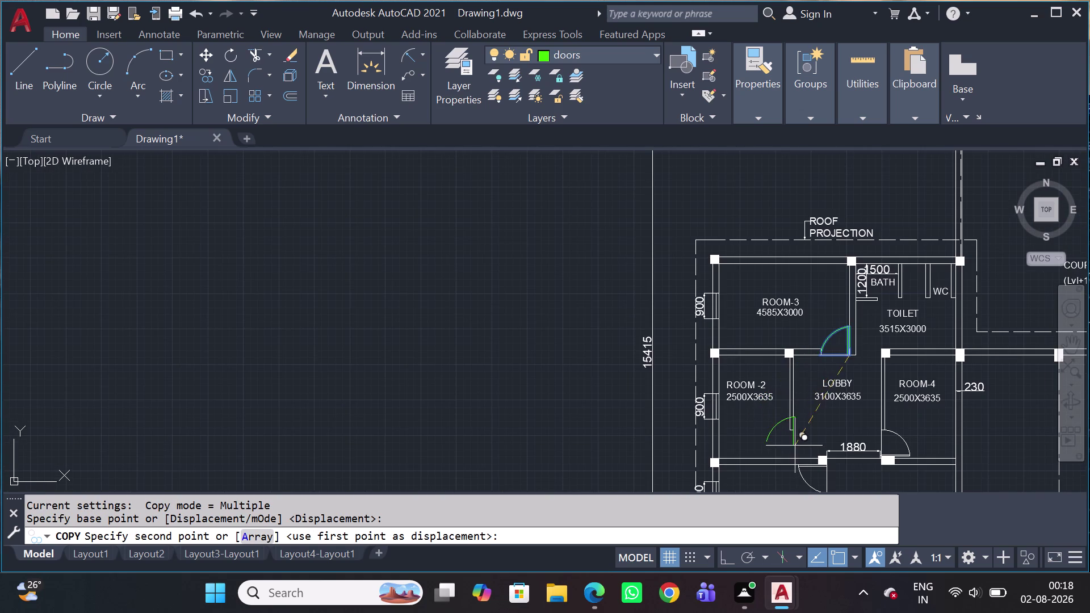
scroll(up, 3)
scroll(down, 3)
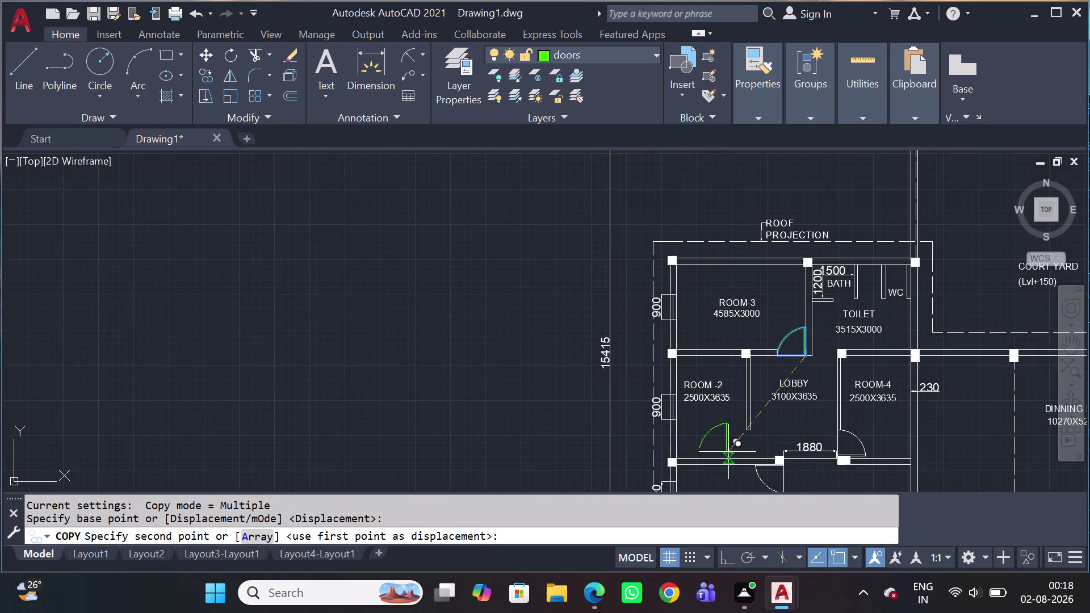
middle_drag(758, 436, 750, 425)
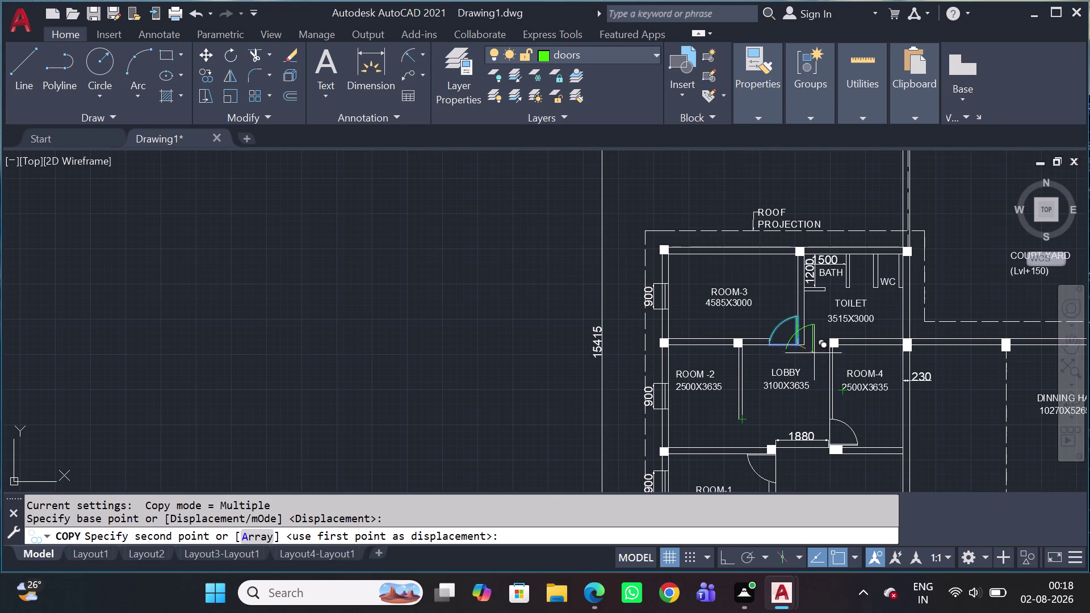
scroll(down, 3)
scroll(up, 3)
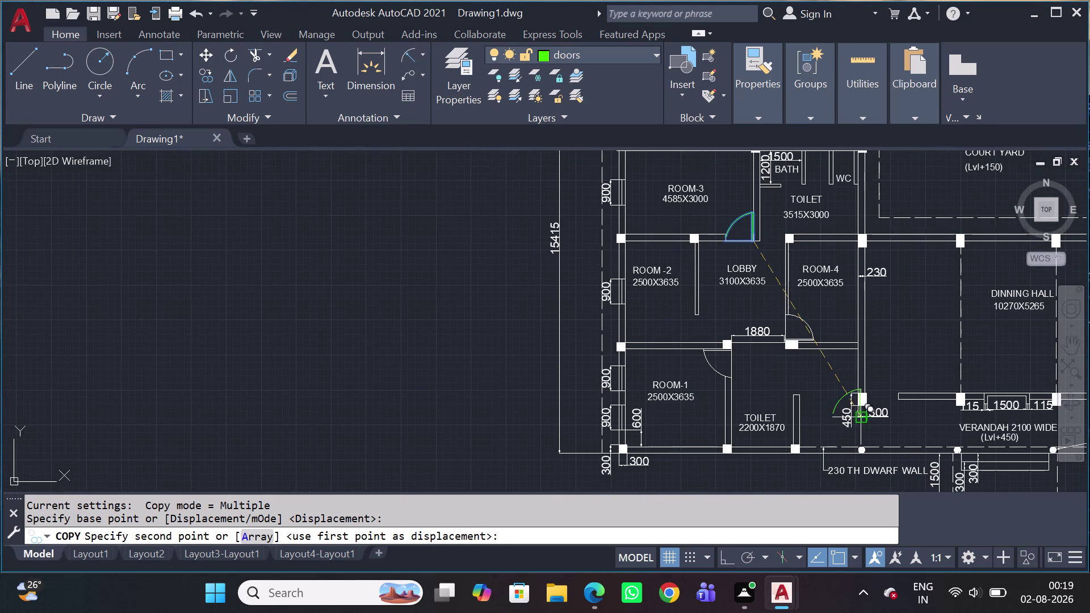
scroll(up, 3)
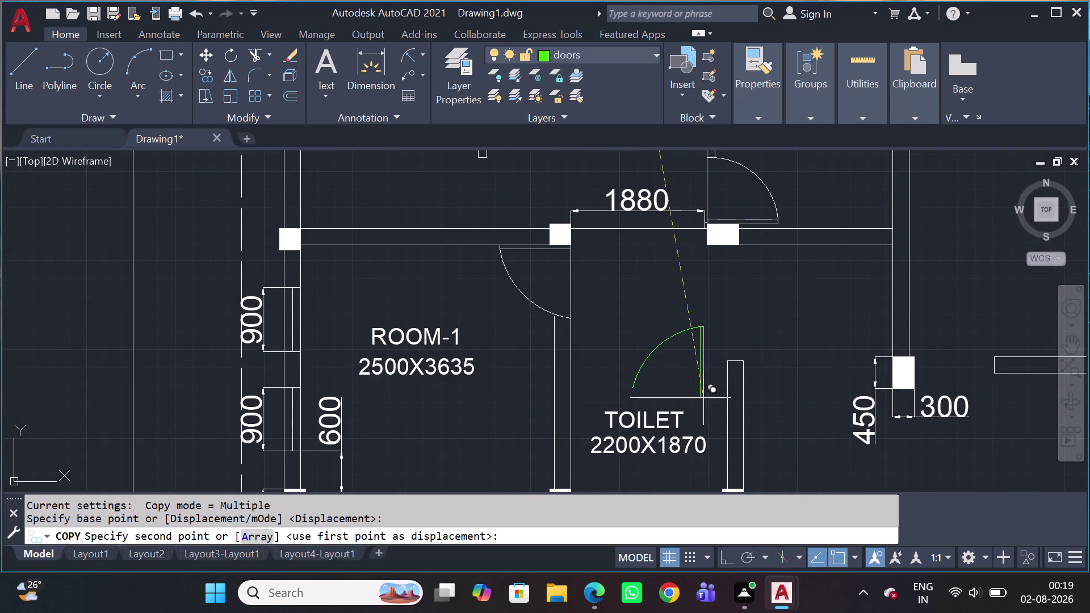
click(684, 335)
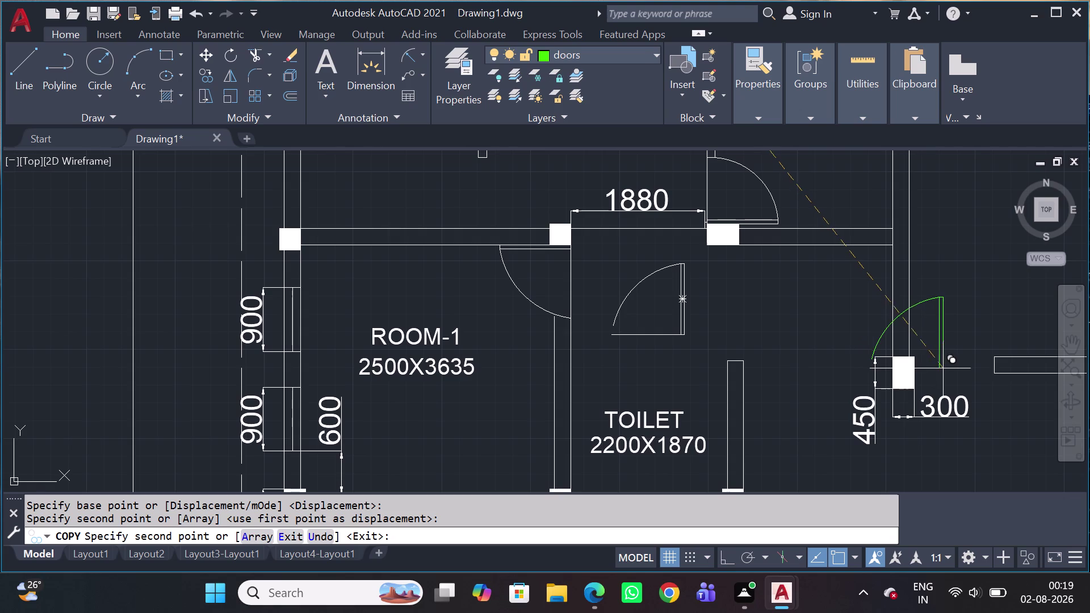
key(Escape)
scroll(up, 3)
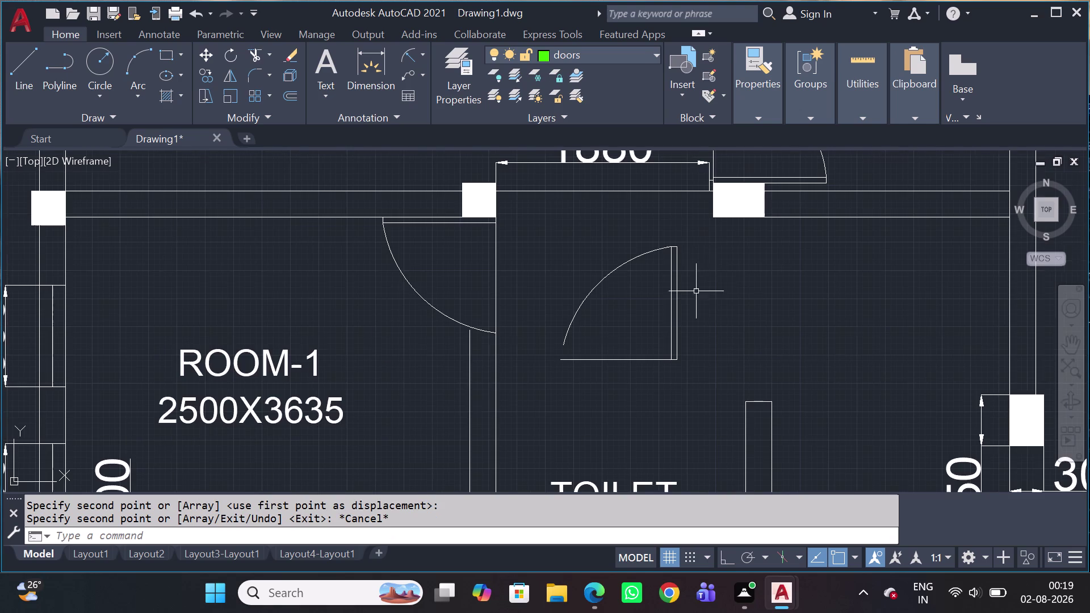
drag(704, 223, 701, 235)
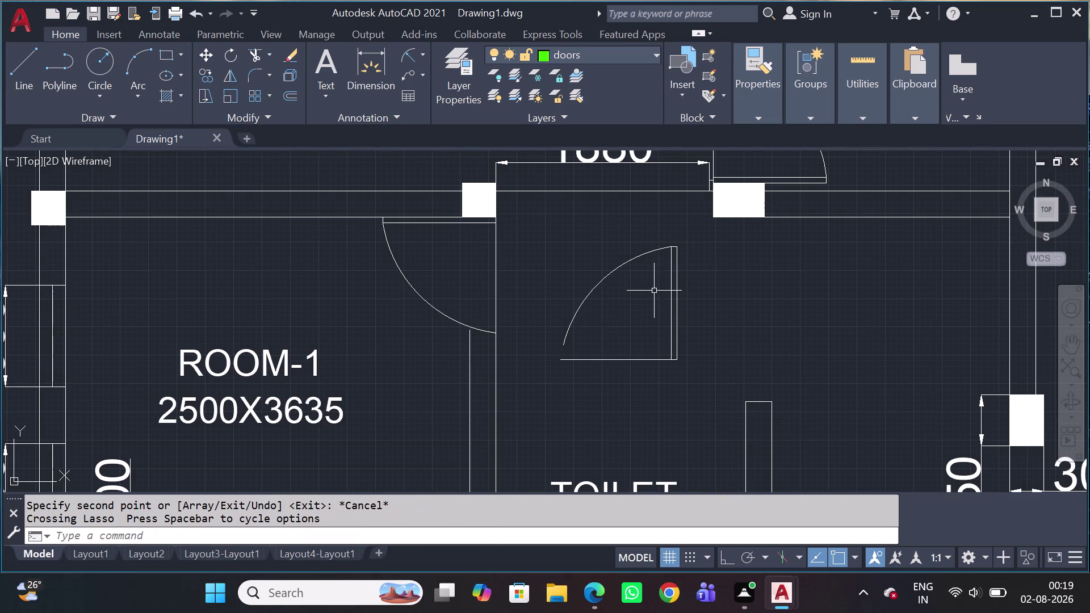
Select the copied door and start a mirror, then cancel that attempt.
click(704, 238)
click(532, 400)
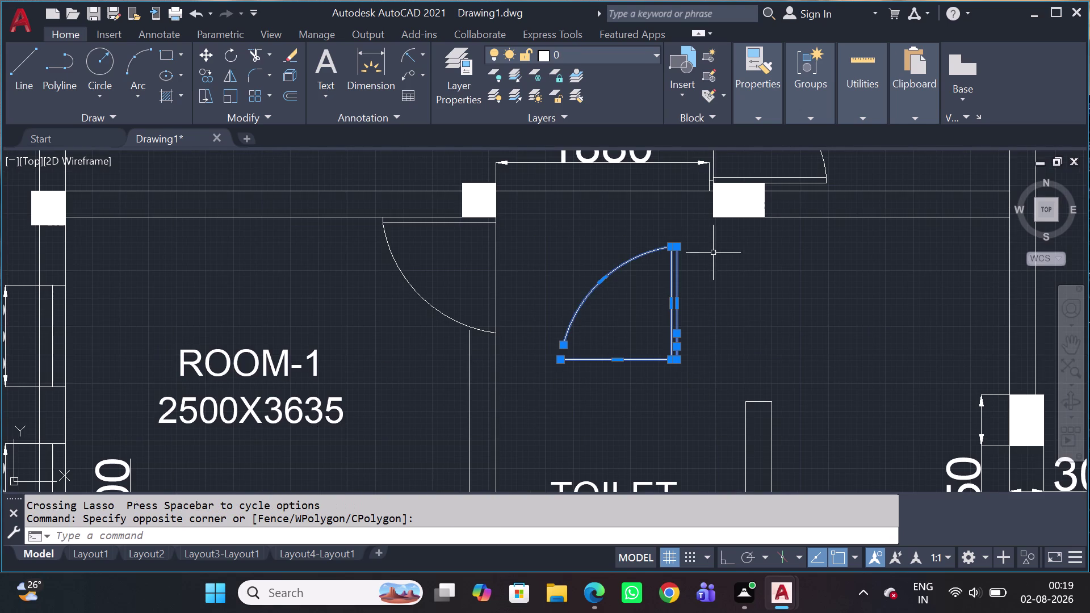
key(m)
key(i)
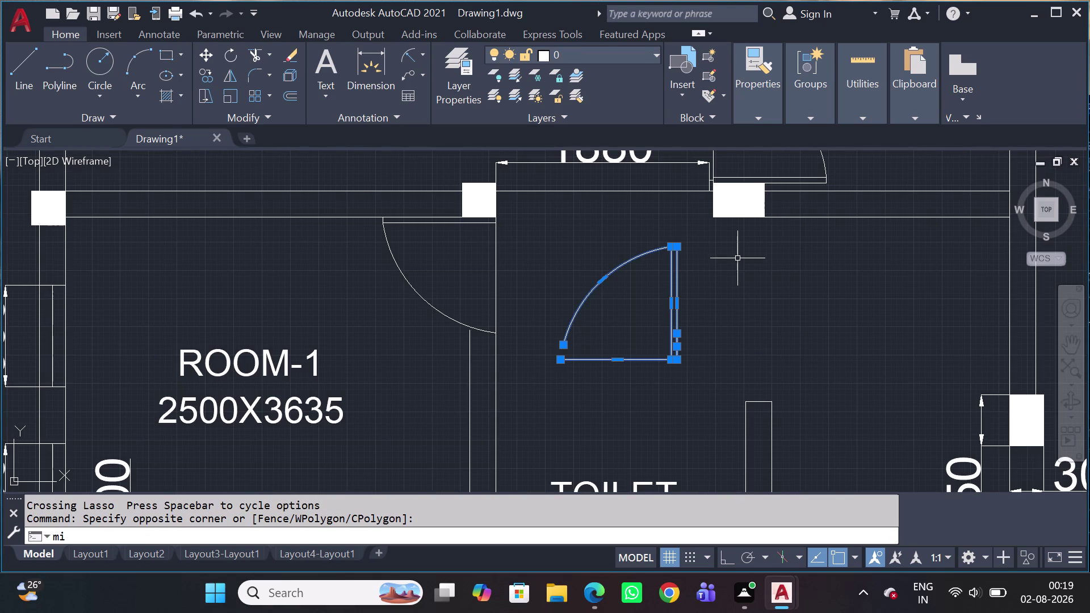
key(space)
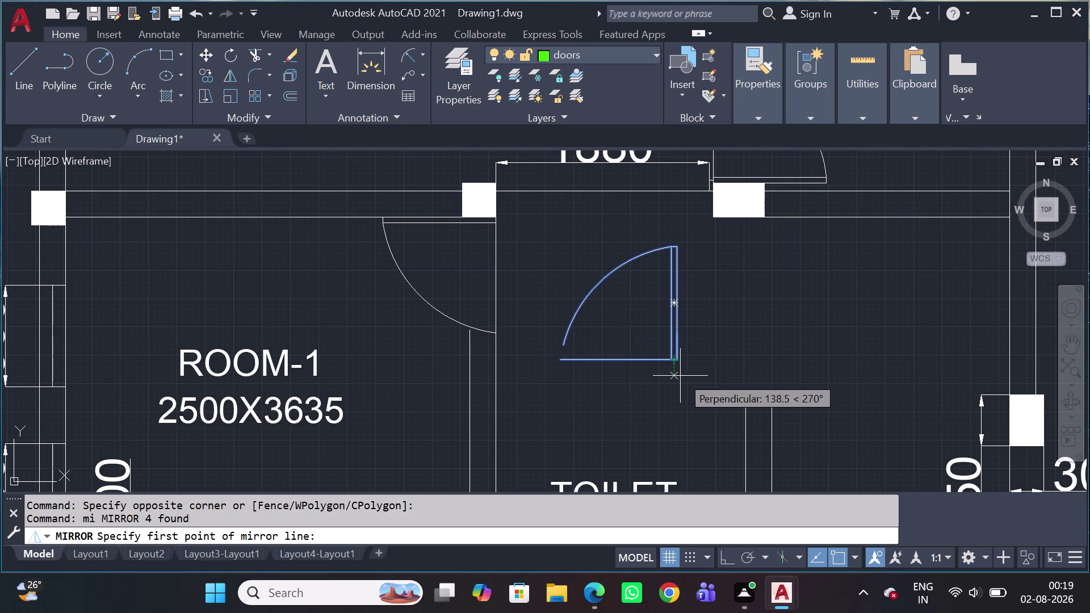
key(Escape)
Mirror the copied door about its vertical hinge line, erasing the original.
click(699, 248)
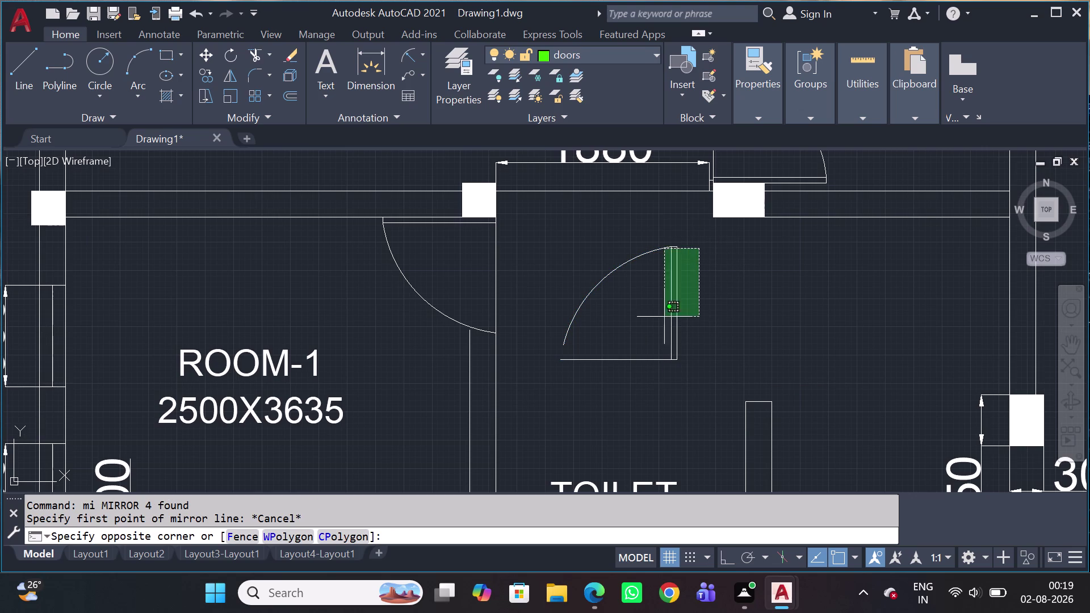
click(595, 395)
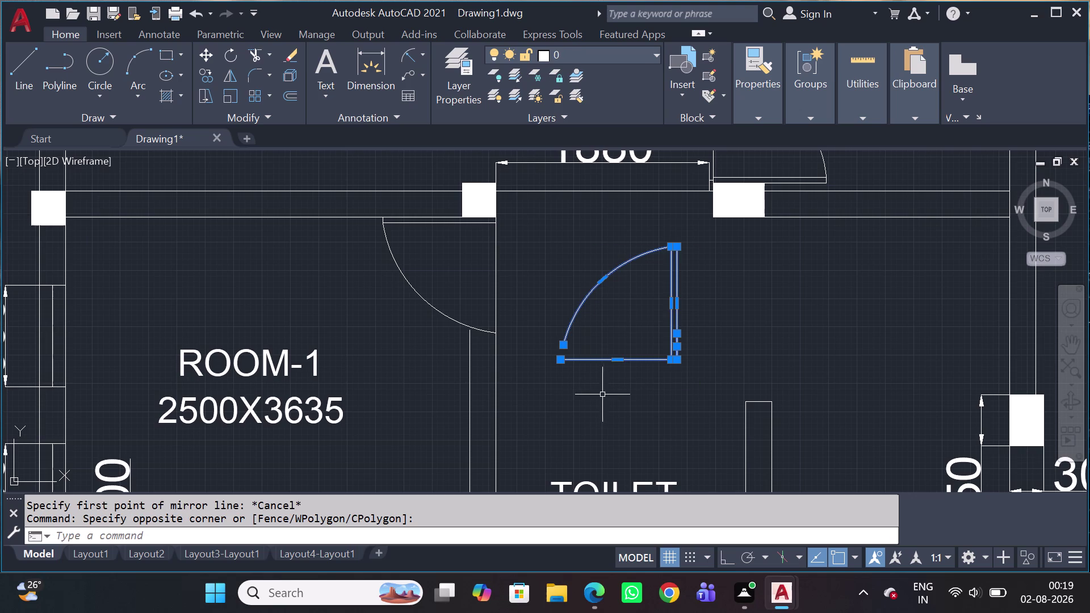
key(m)
text(i)
key(space)
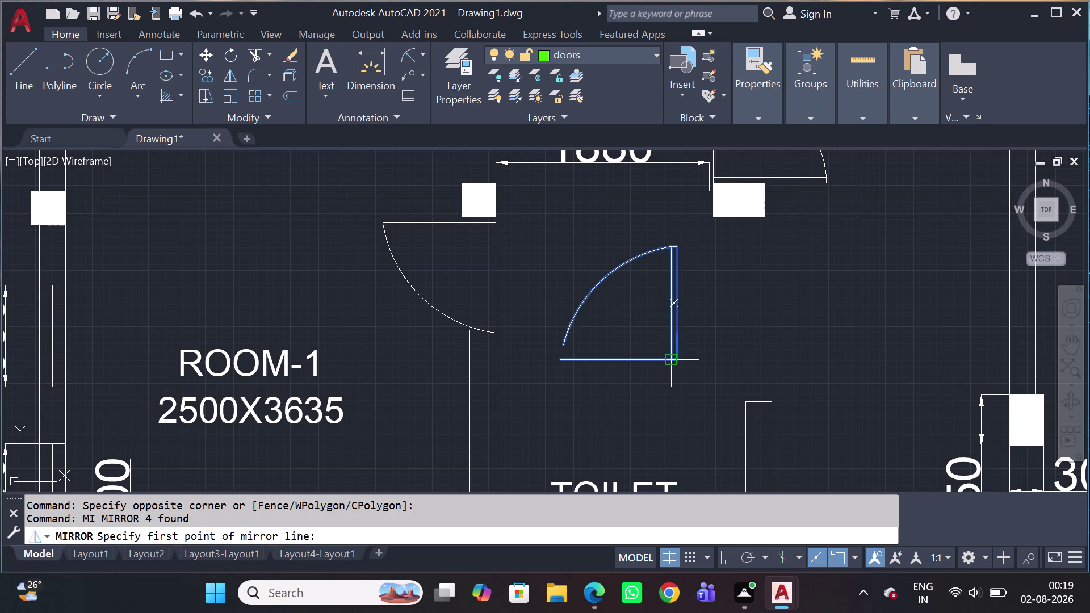
click(683, 358)
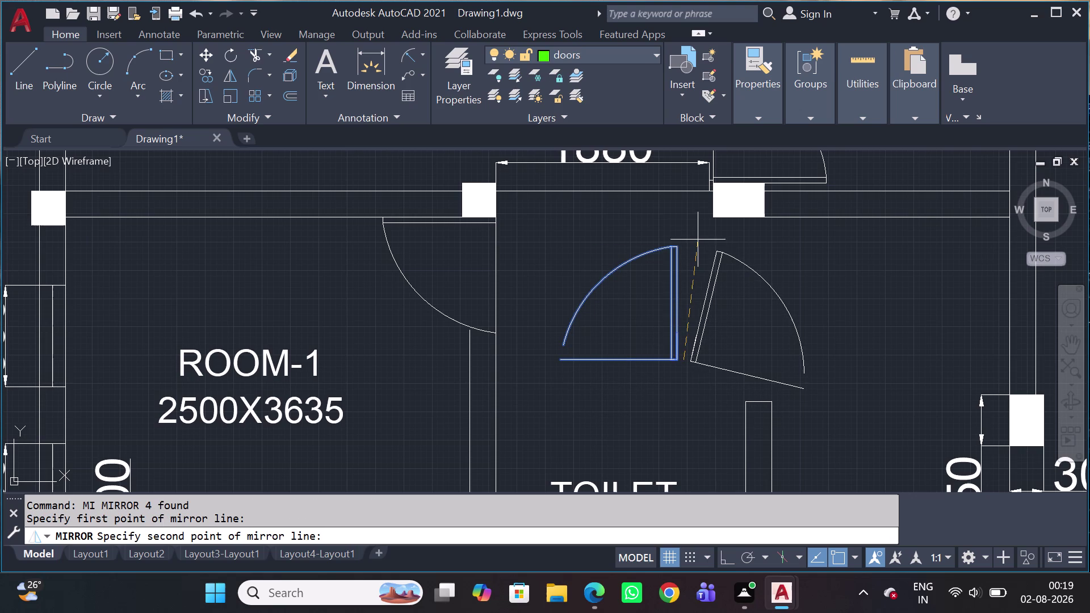
click(683, 199)
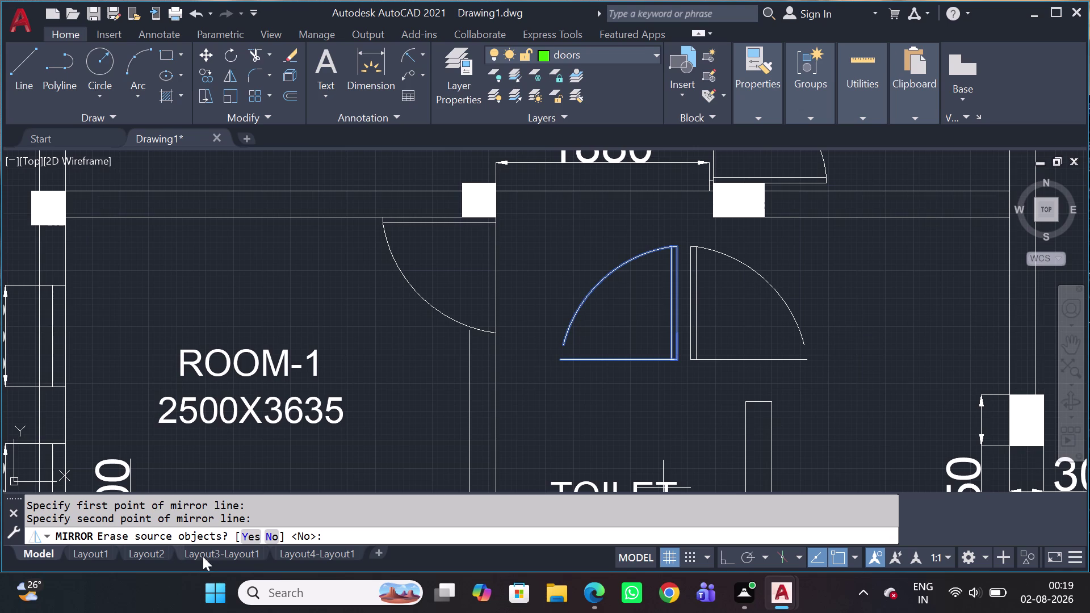
click(249, 538)
drag(835, 336, 843, 291)
click(840, 283)
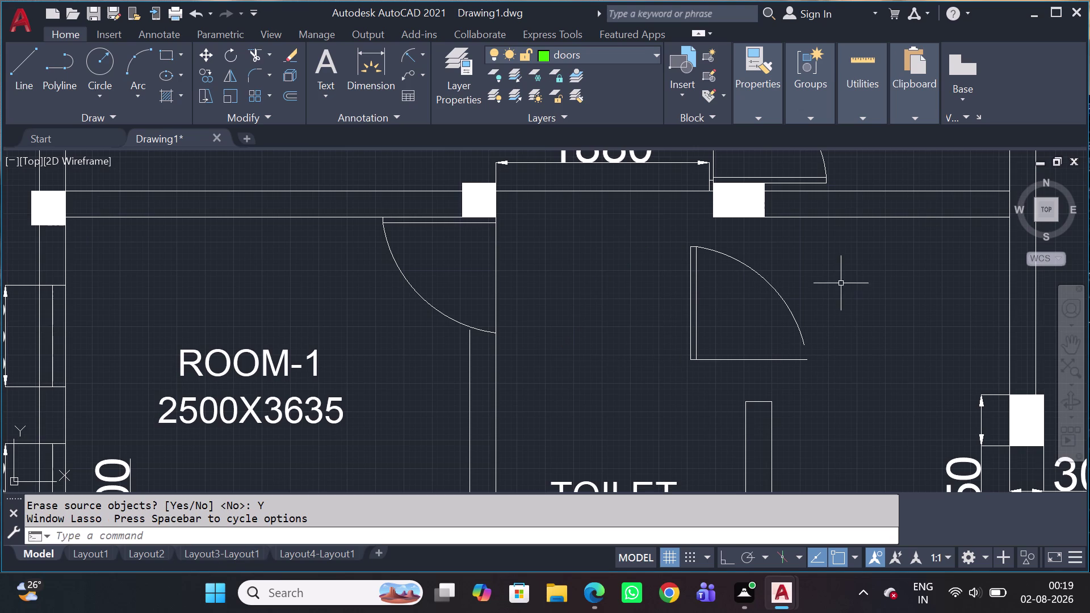
click(816, 263)
Attempt another mirror of the door with Ortho on, then cancel it.
click(762, 257)
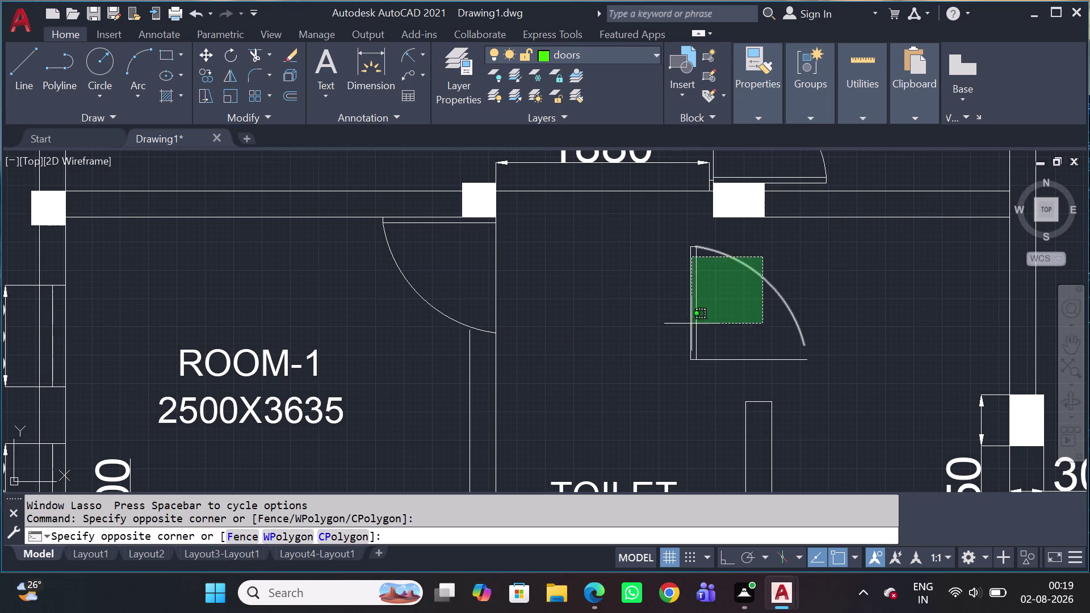
click(655, 371)
key(m)
text(i)
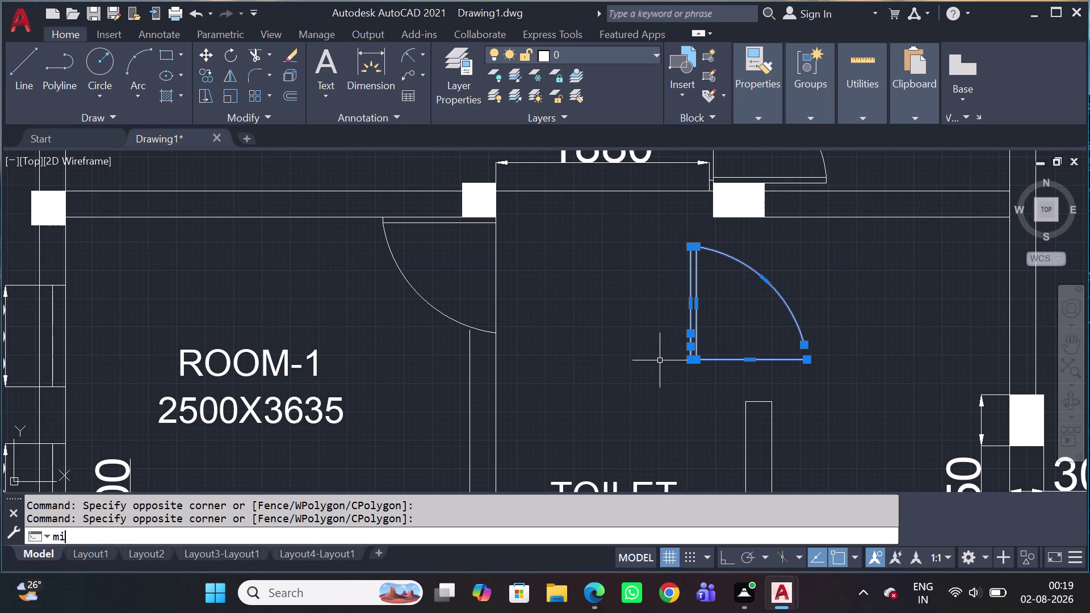
key(space)
drag(692, 361, 700, 365)
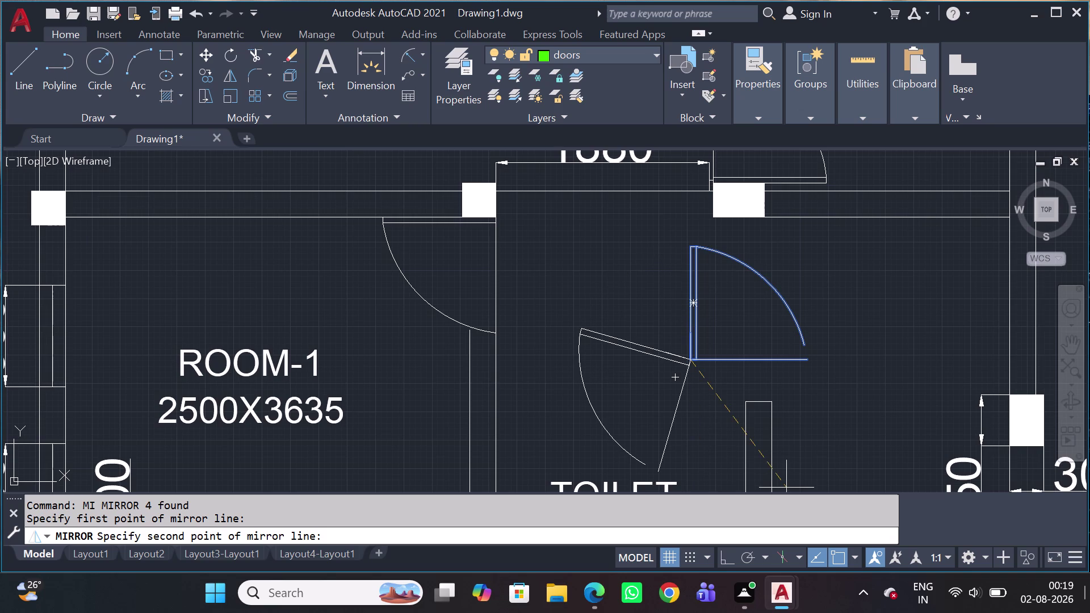
key(shift+F8)
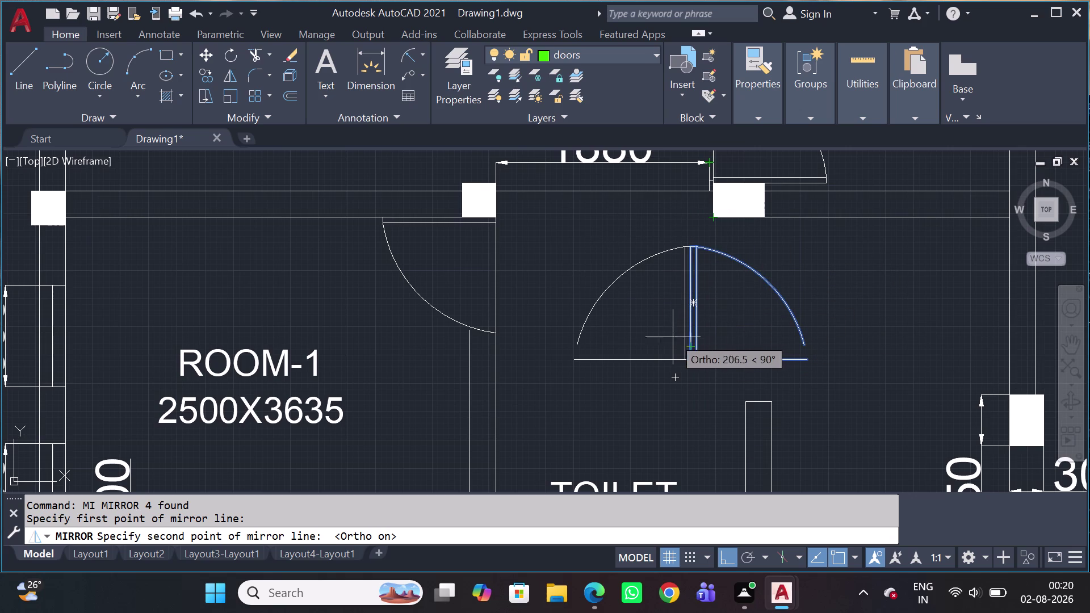
key(Escape)
Rotate the mirrored door 90° about its corner.
click(806, 276)
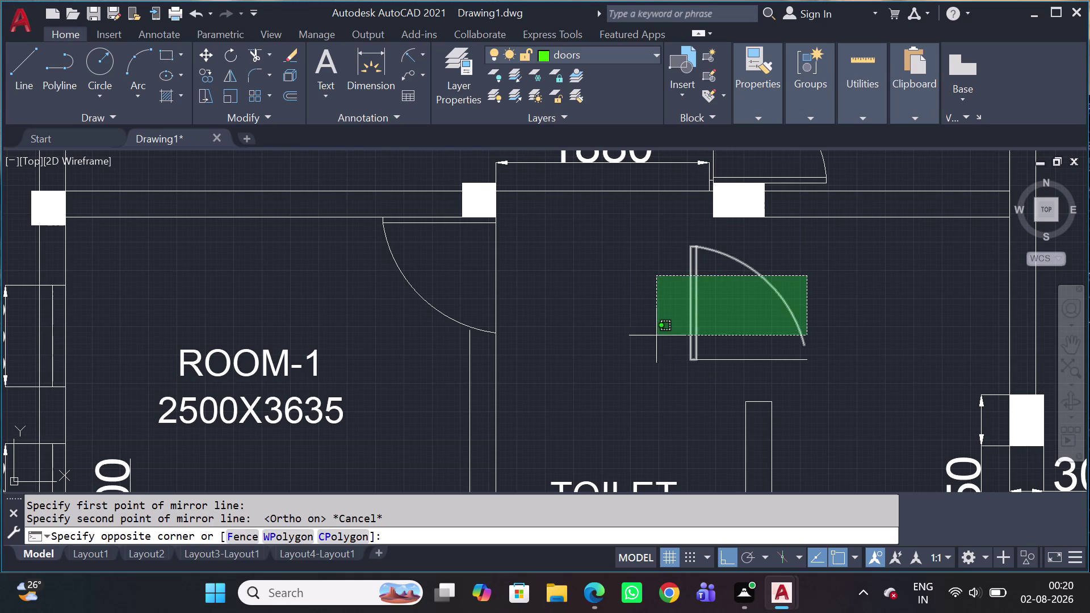
click(654, 365)
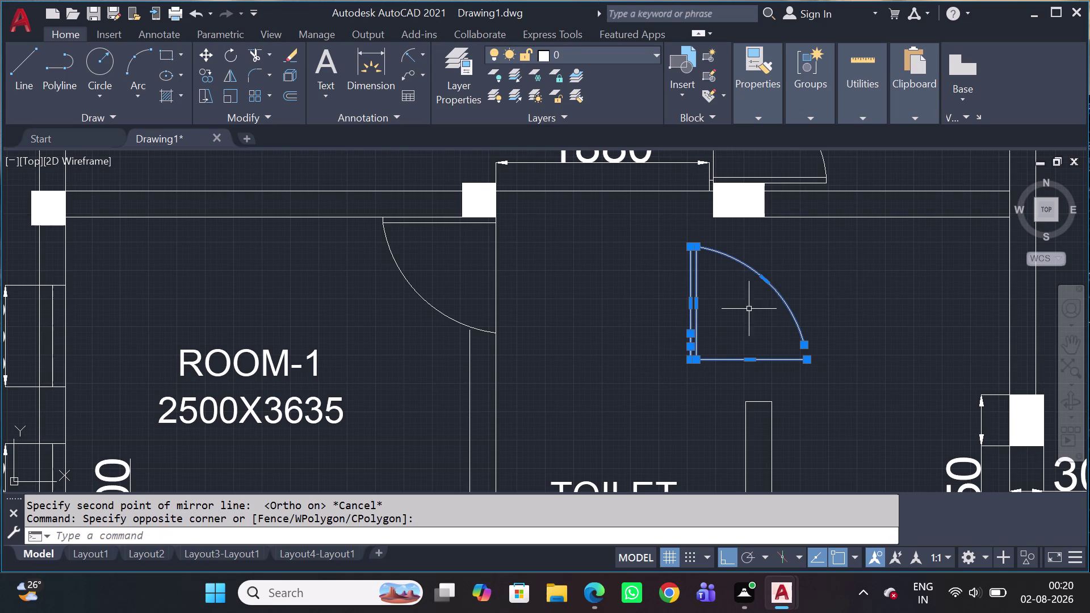
key(r)
key(o)
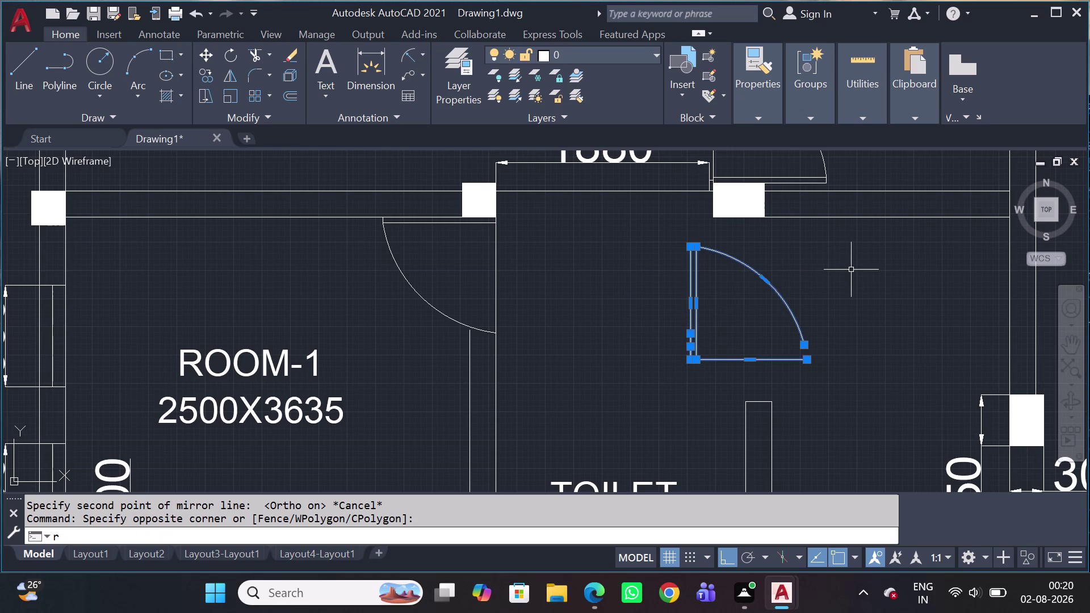
key(space)
click(800, 299)
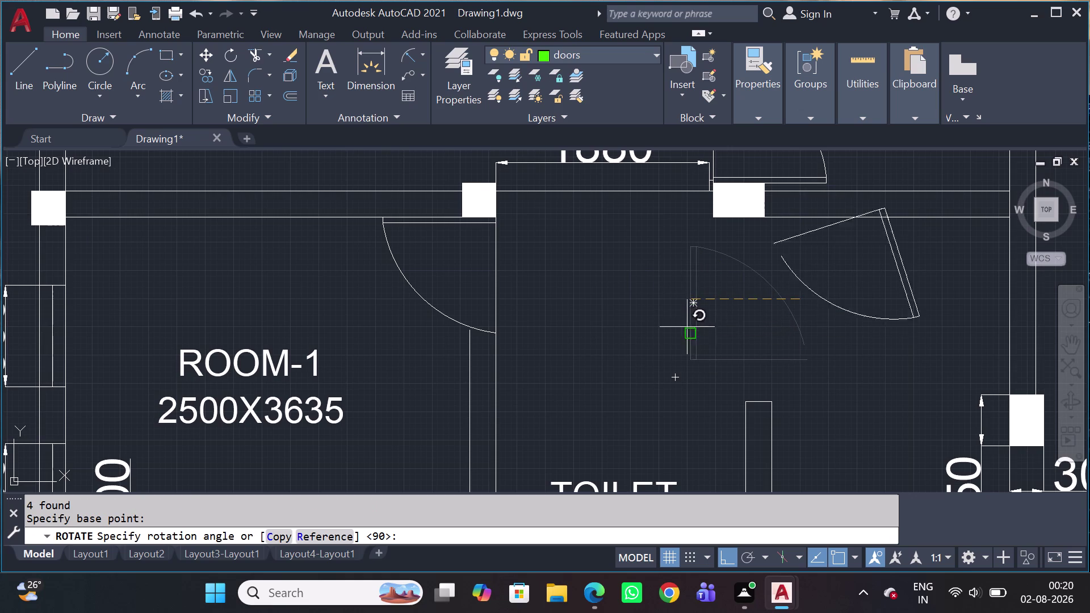
click(709, 333)
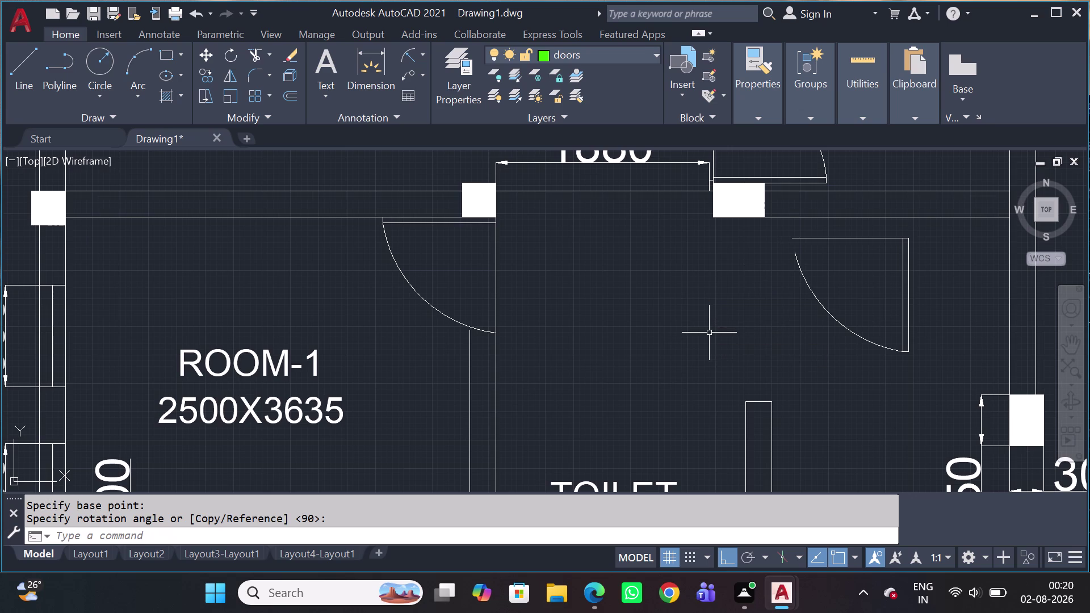
click(916, 229)
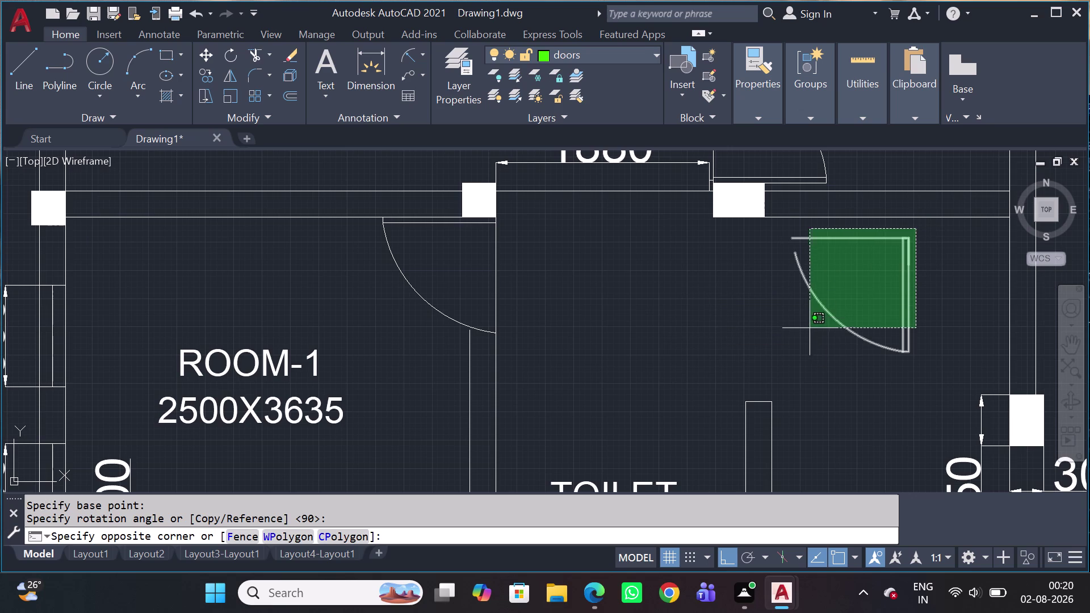
Move the rotated door swing to the toilet opening with Ortho off.
drag(807, 335, 806, 341)
text(m)
key(space)
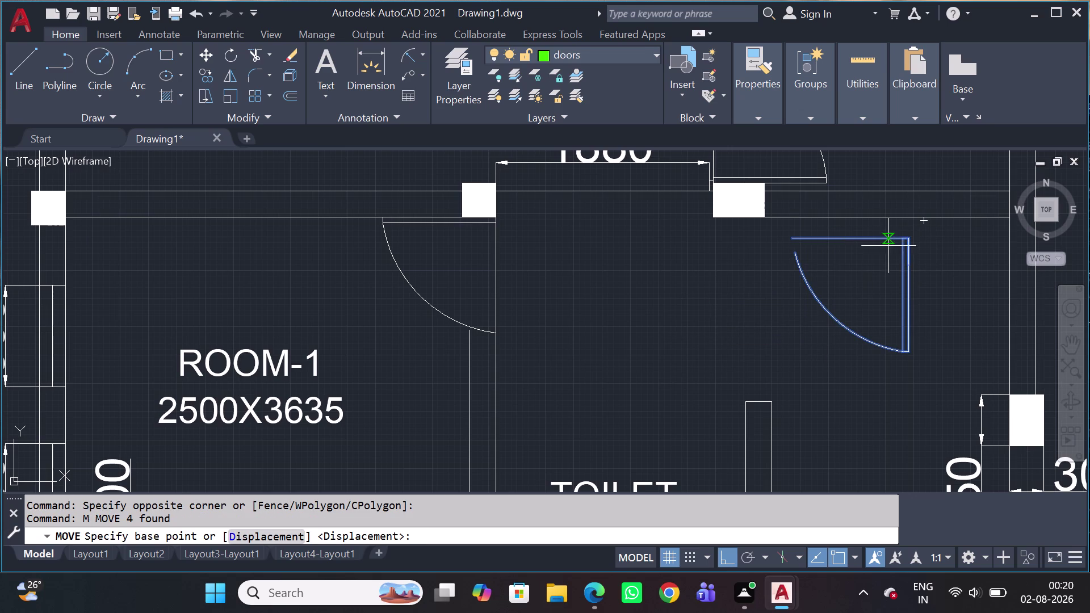
click(913, 243)
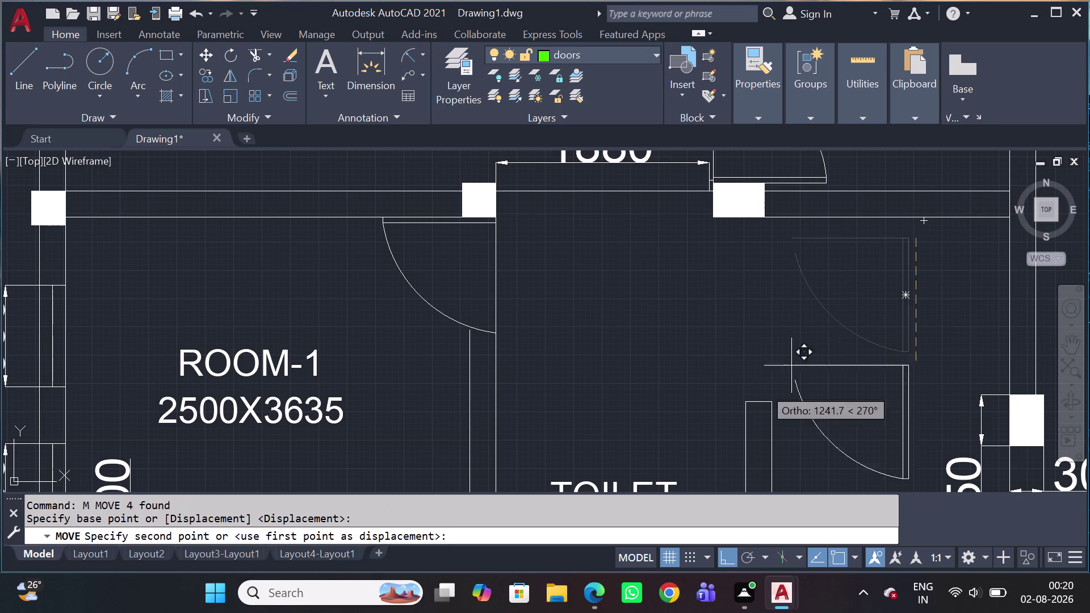
scroll(up, 3)
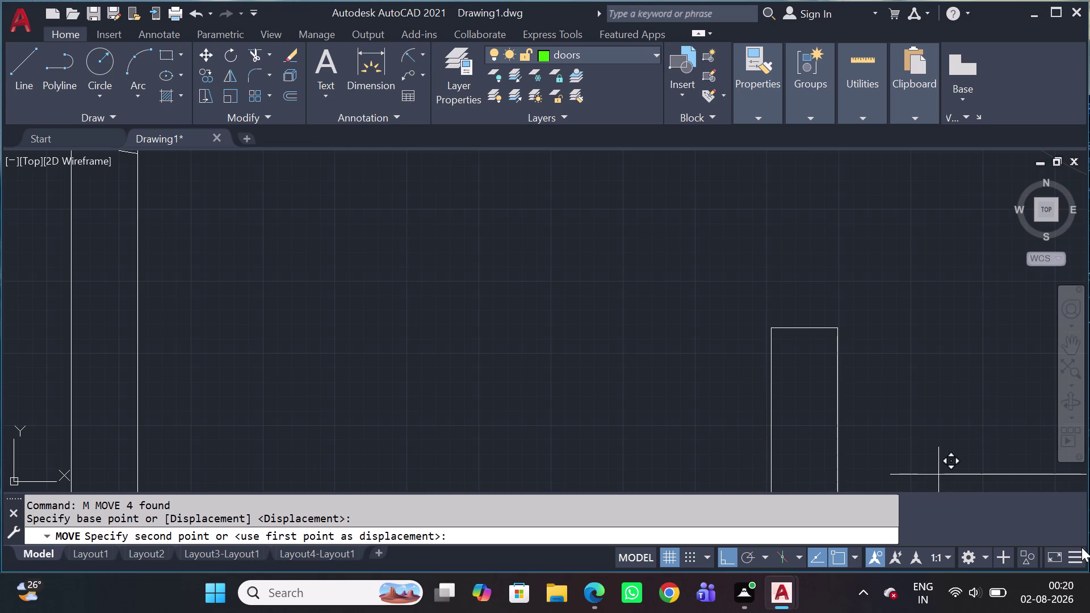
key(shift+F8)
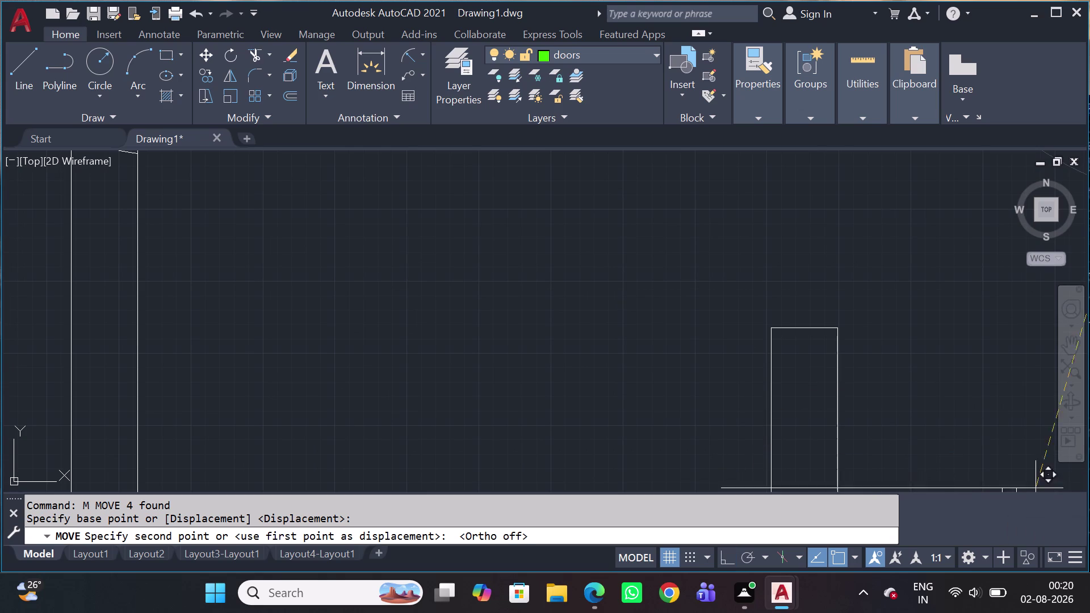
scroll(up, 3)
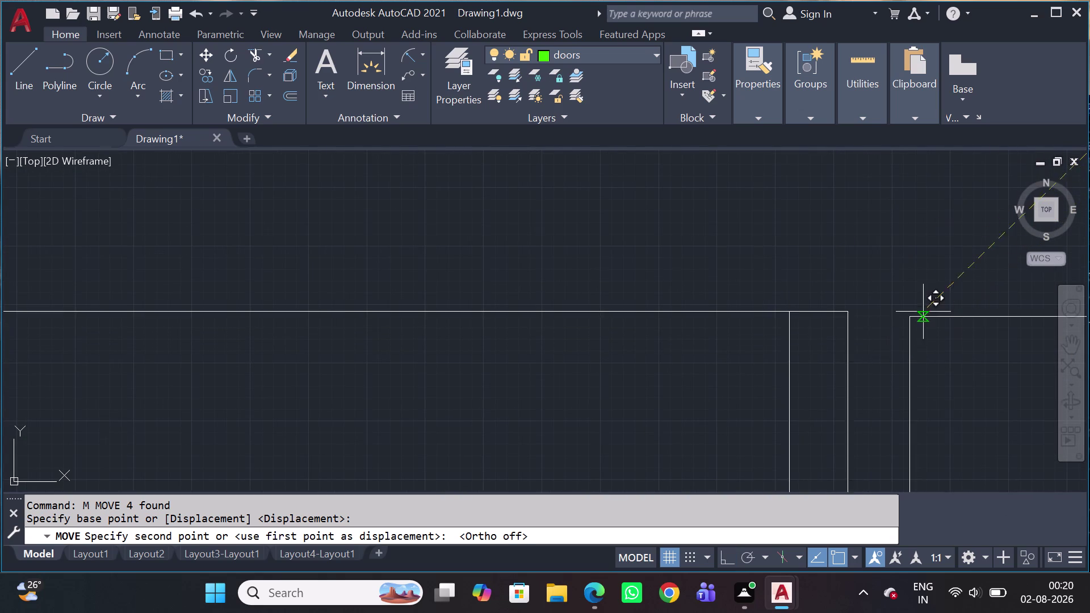
click(912, 321)
scroll(down, 3)
scroll(down, 3)
scroll(up, 3)
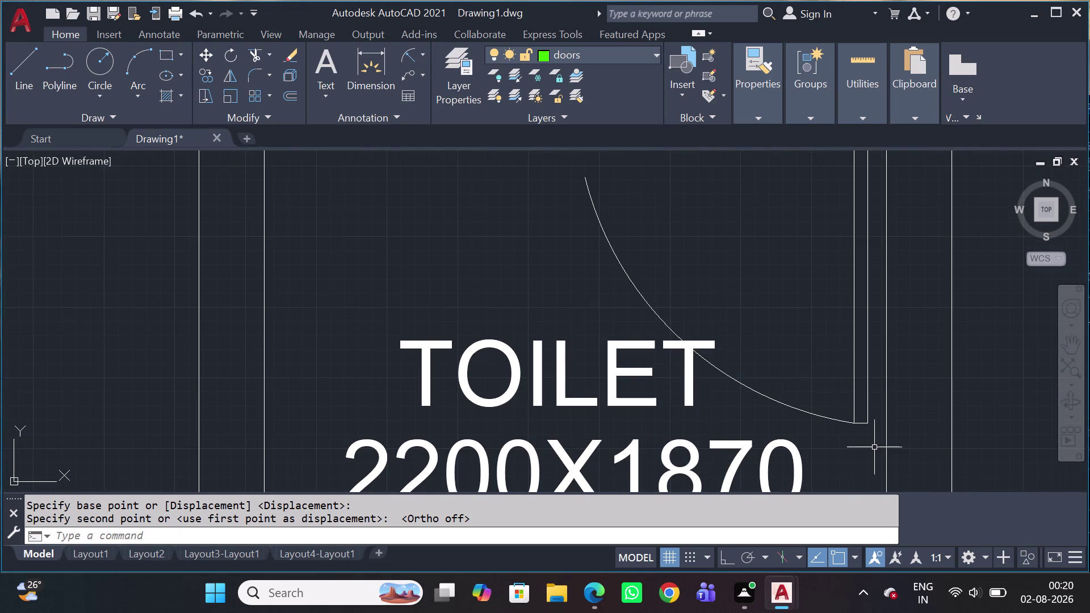
Move the door pieces and top line so the leaf corner snaps to the wall corner.
click(874, 455)
click(830, 370)
middle_drag(796, 337, 787, 407)
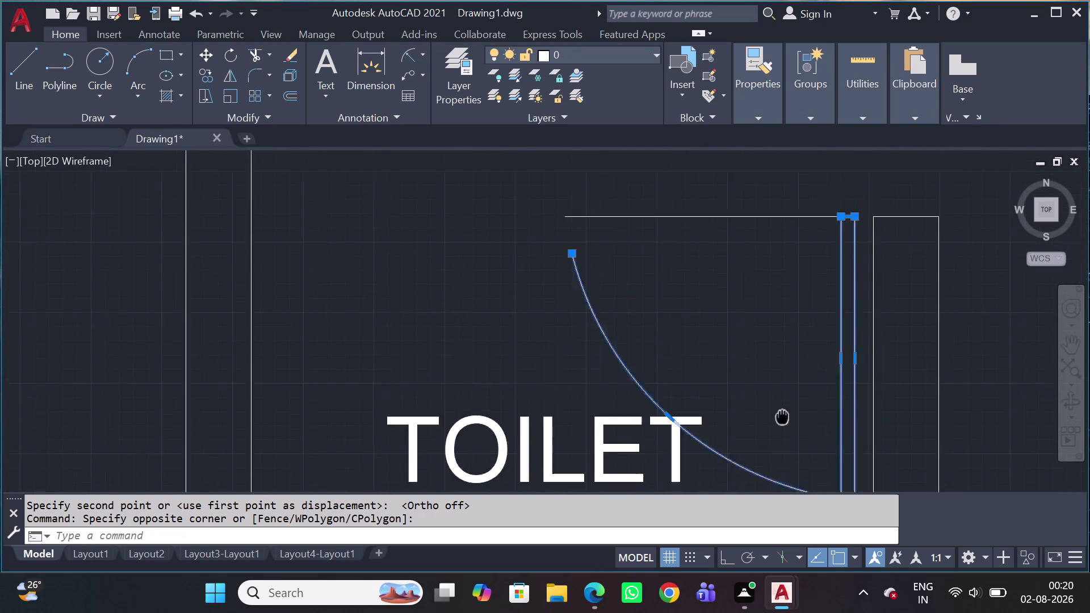
middle_drag(787, 407, 712, 452)
drag(697, 238, 680, 252)
click(604, 289)
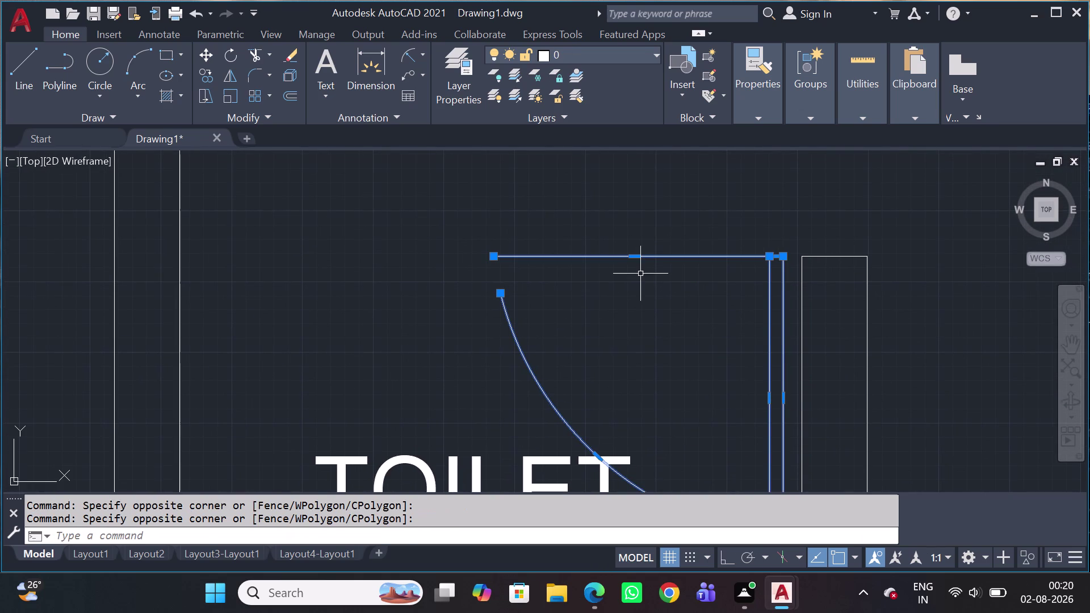
text(m)
key(space)
scroll(up, 3)
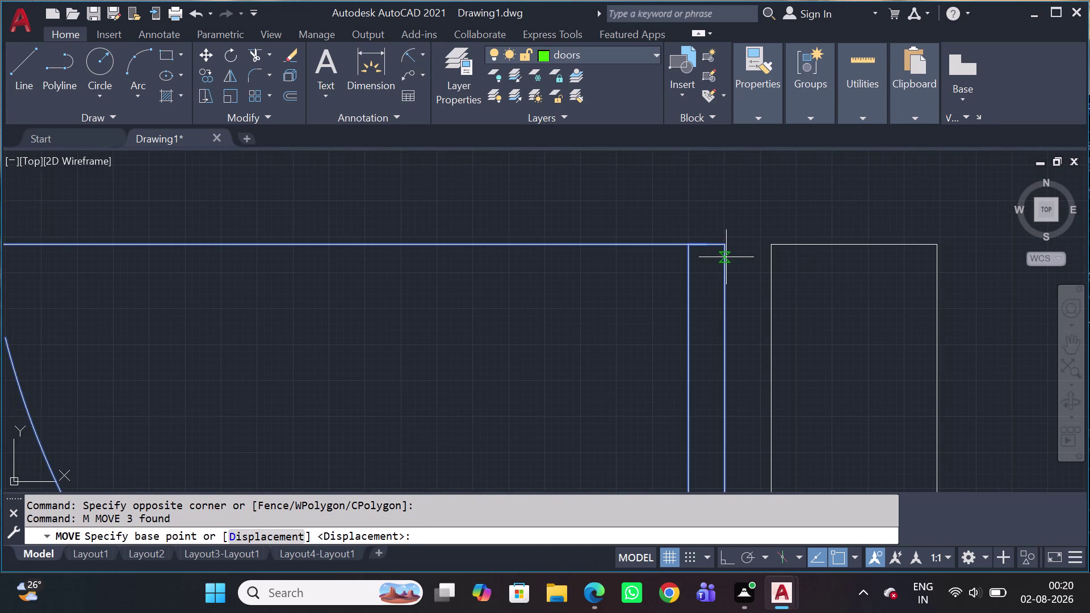
click(721, 249)
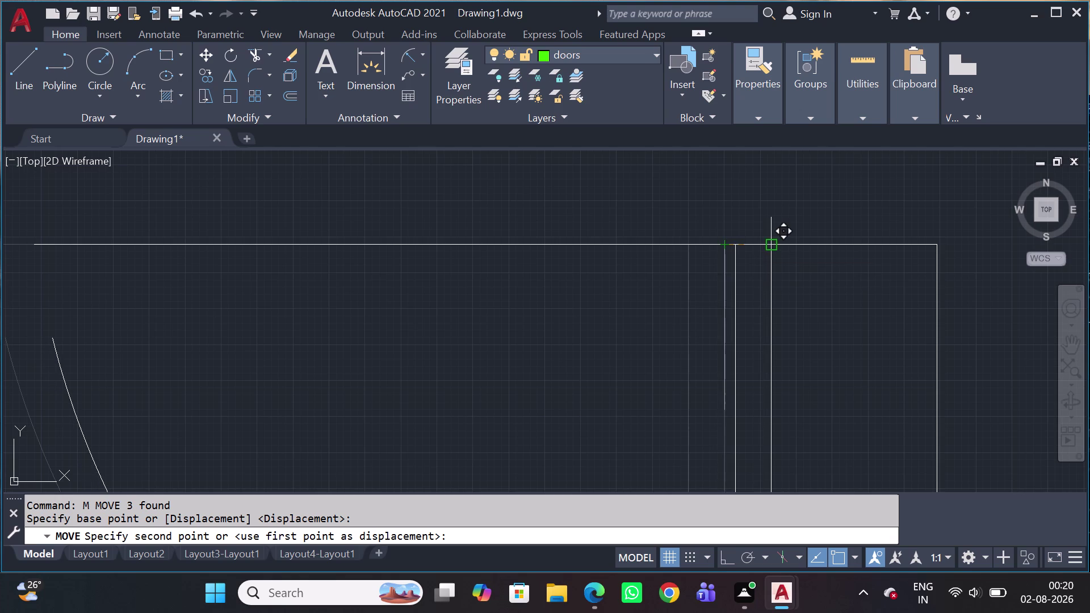
click(774, 243)
scroll(down, 3)
scroll(up, 3)
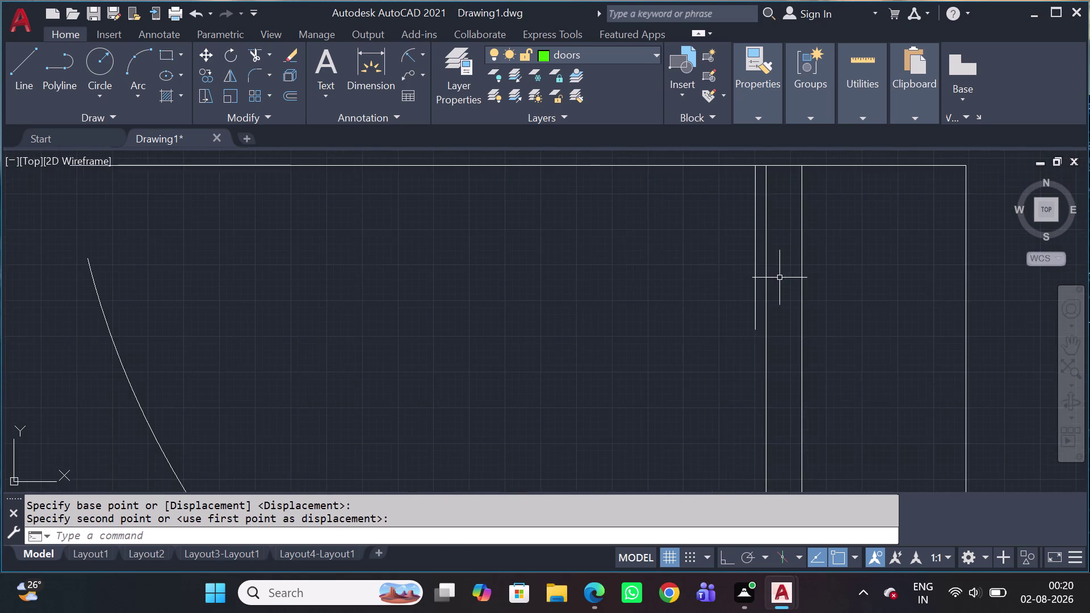
scroll(down, 3)
scroll(up, 3)
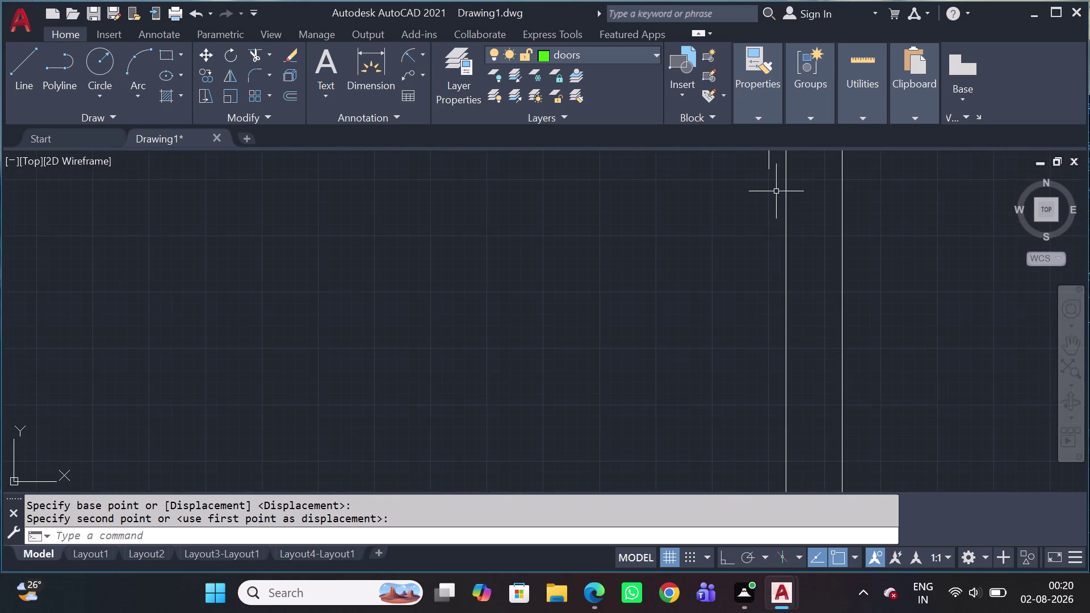
Erase the stray short line above the toilet door.
click(777, 164)
click(745, 173)
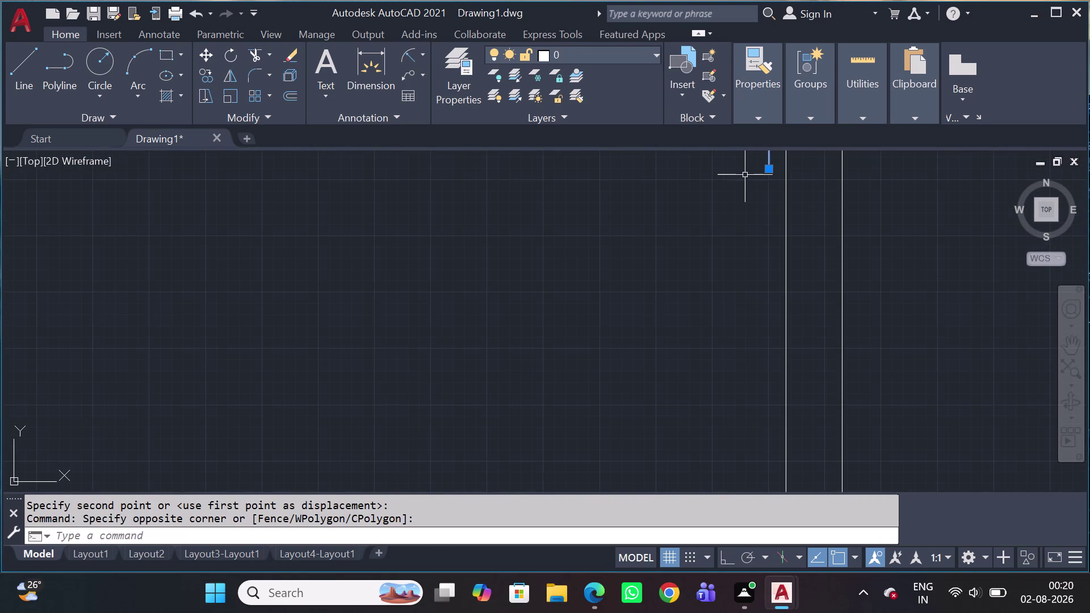
key(Delete)
scroll(down, 3)
scroll(down, 3)
Stretch the swing arc's upper end to the wall corner and clear the selection.
middle_drag(716, 227, 723, 239)
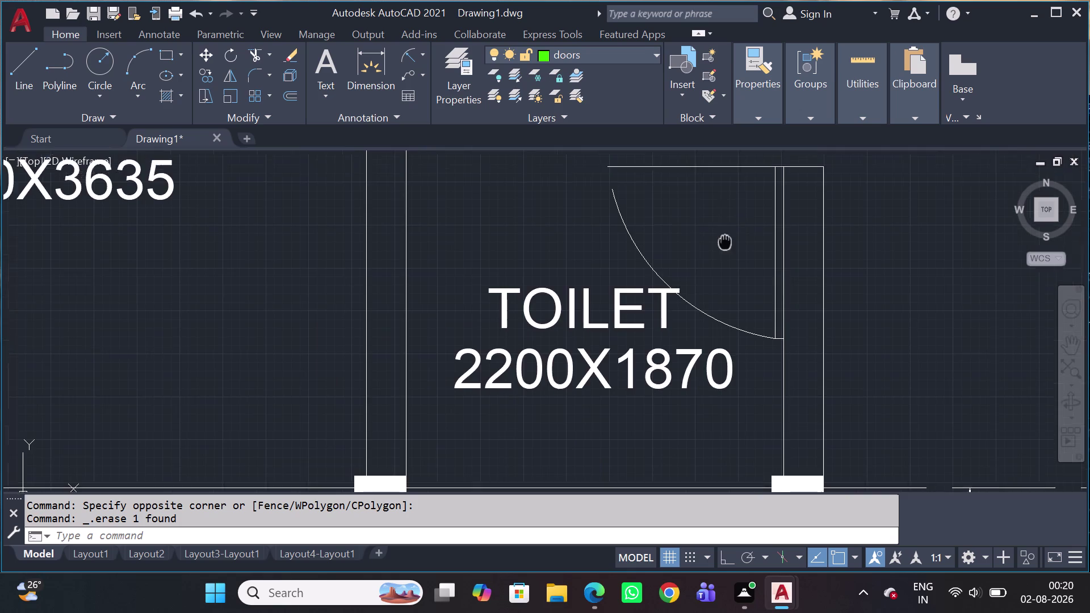
middle_drag(722, 239, 759, 310)
drag(664, 263, 659, 266)
click(590, 286)
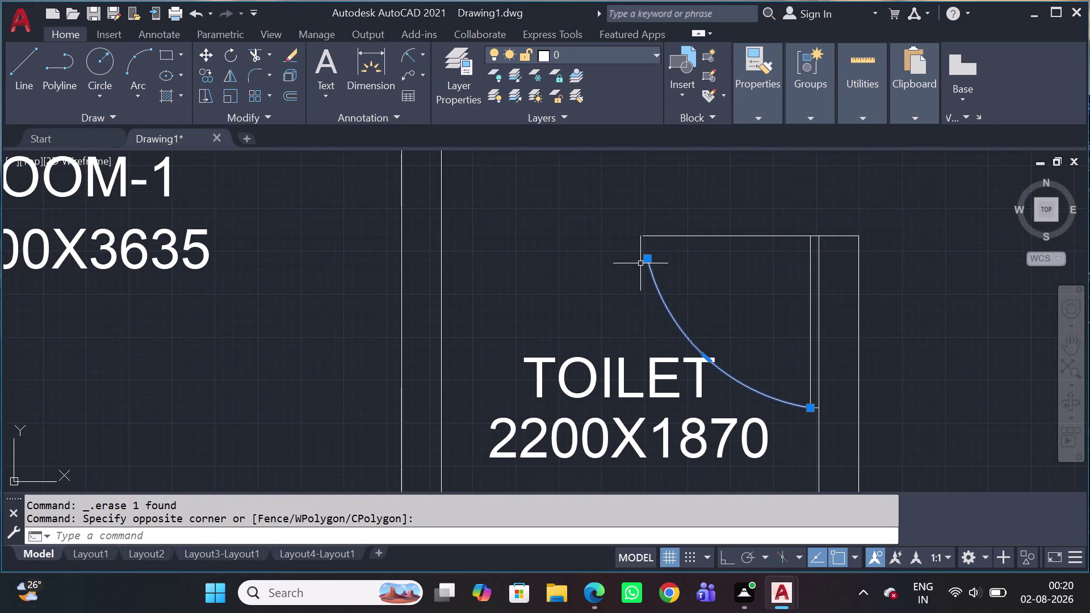
click(645, 263)
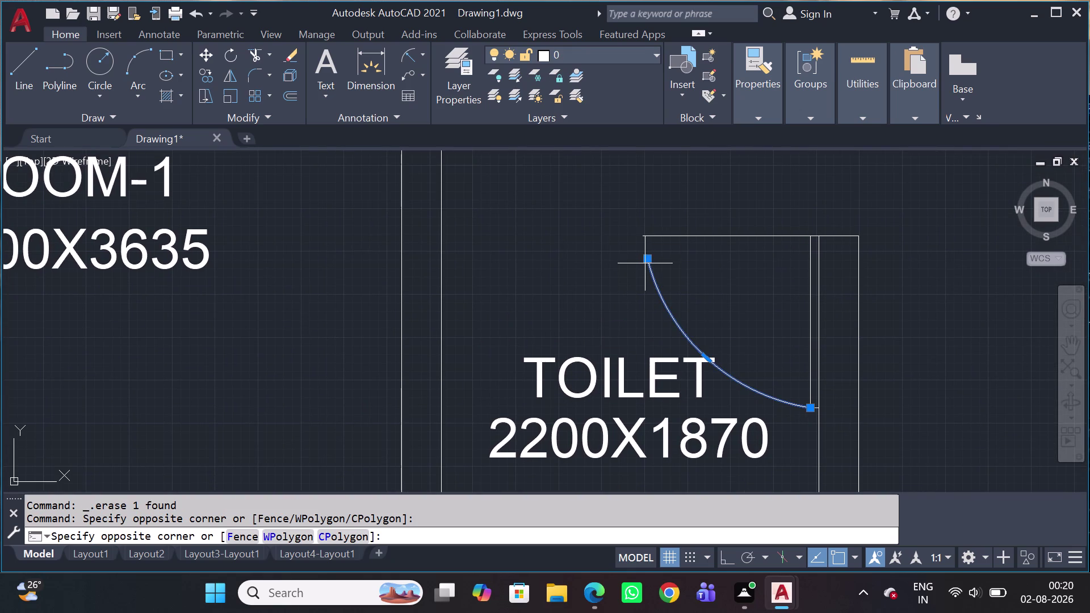
click(643, 250)
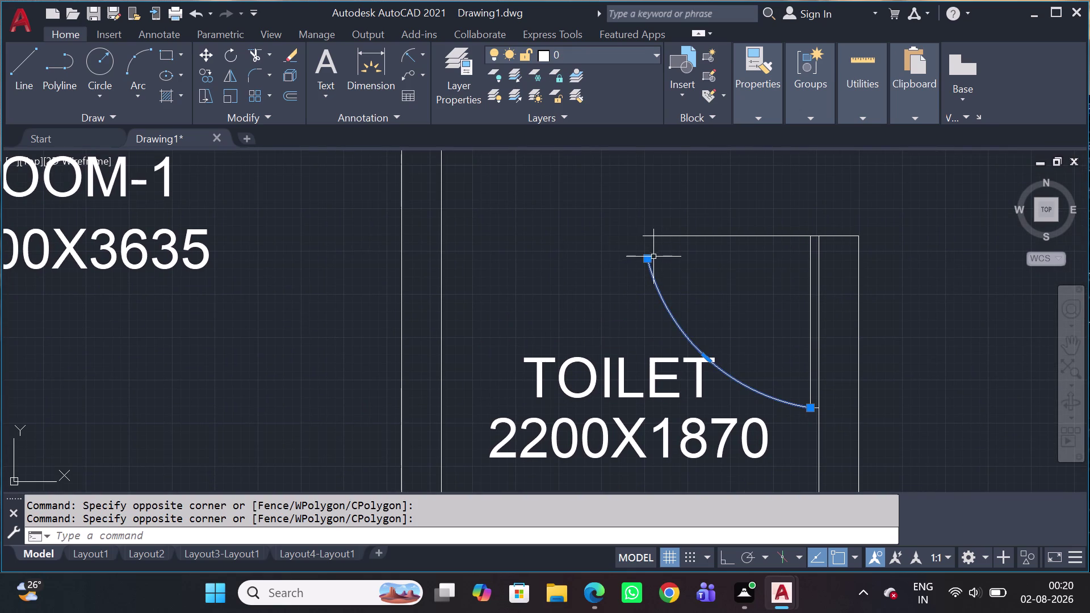
click(649, 261)
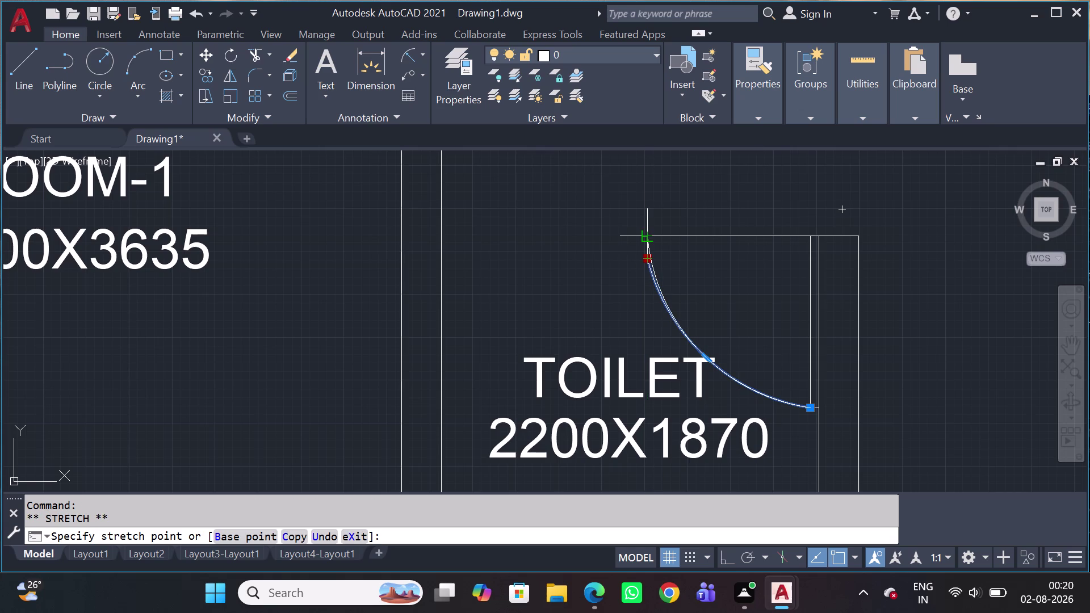
click(648, 240)
scroll(down, 3)
key(Escape)
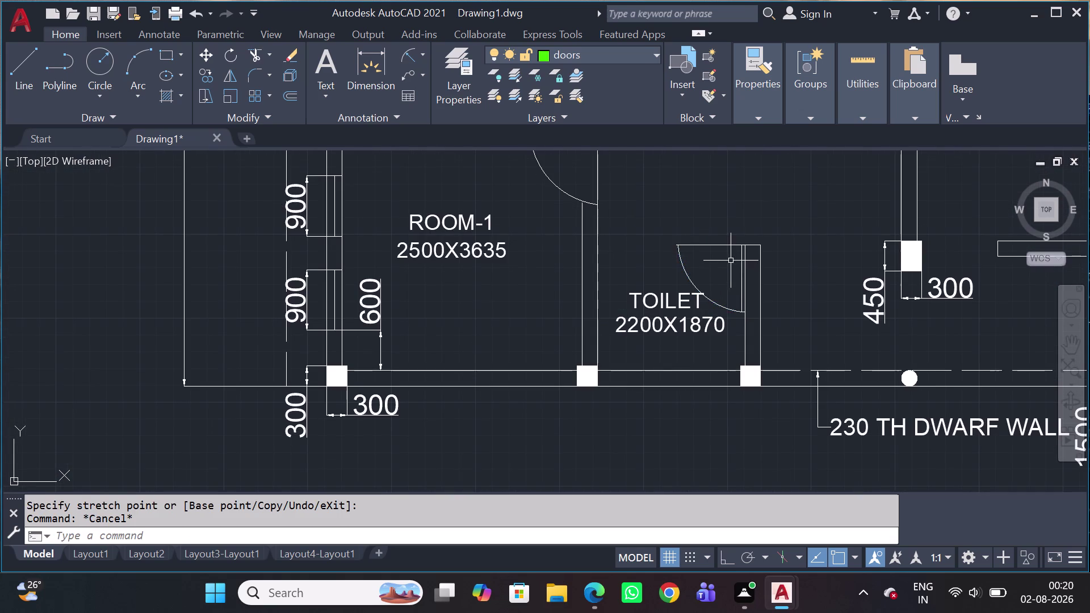
Bring the ROOM-1 door opening into view and select its door symbol.
scroll(down, 3)
middle_drag(733, 274, 775, 315)
middle_drag(826, 236, 771, 278)
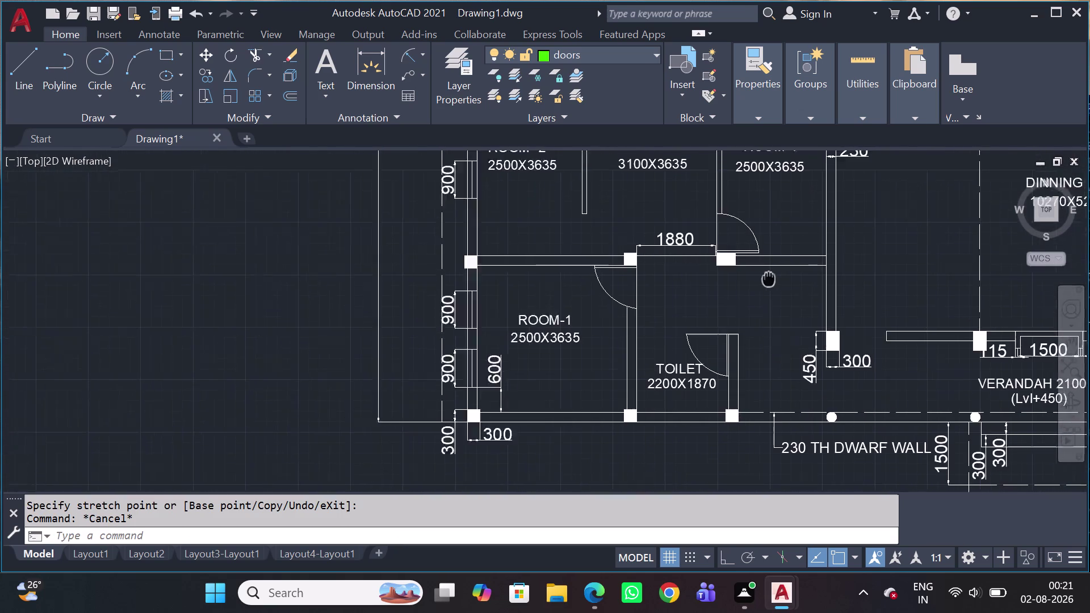
middle_drag(771, 278, 726, 272)
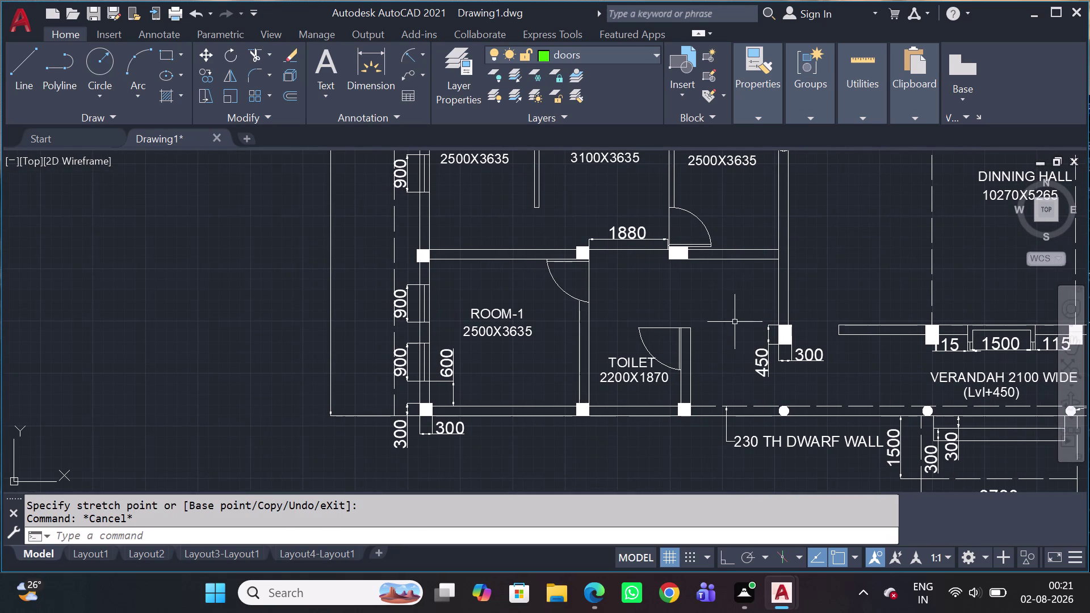
middle_drag(734, 325, 683, 420)
middle_drag(578, 363, 591, 381)
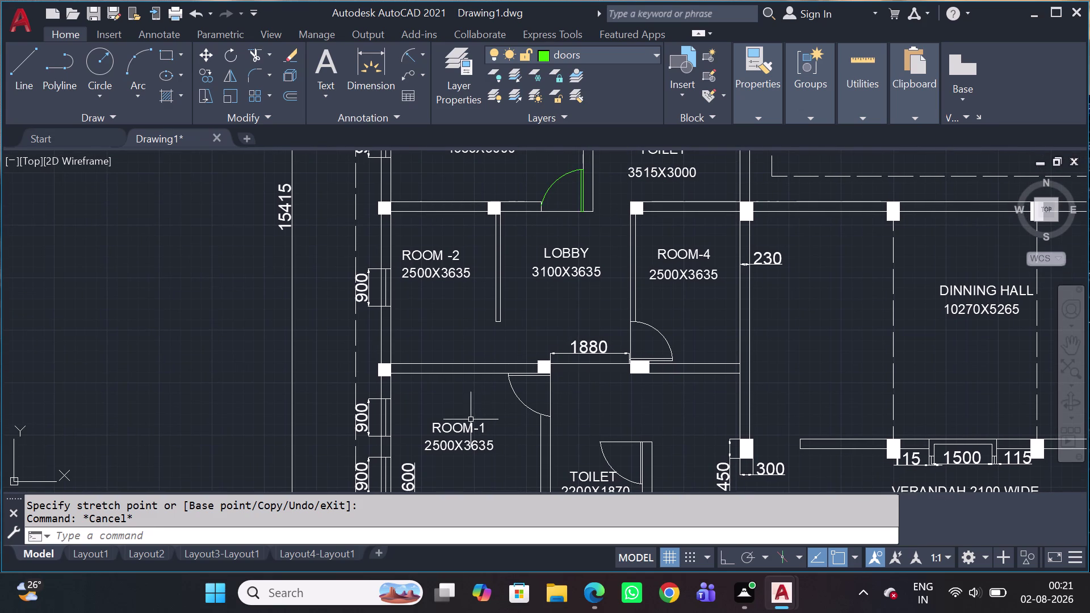
scroll(up, 3)
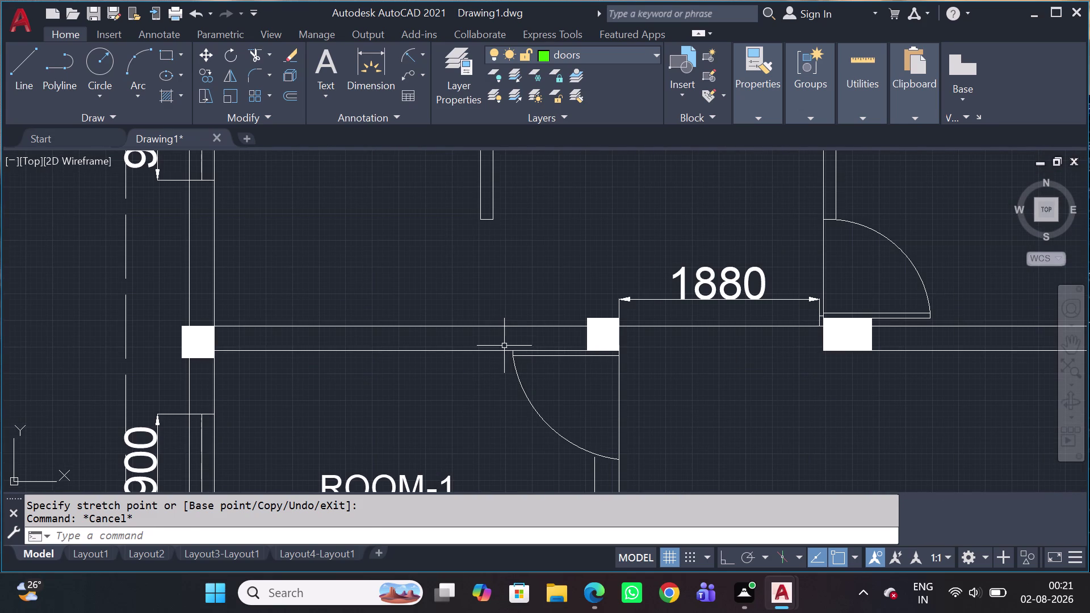
click(503, 345)
click(655, 475)
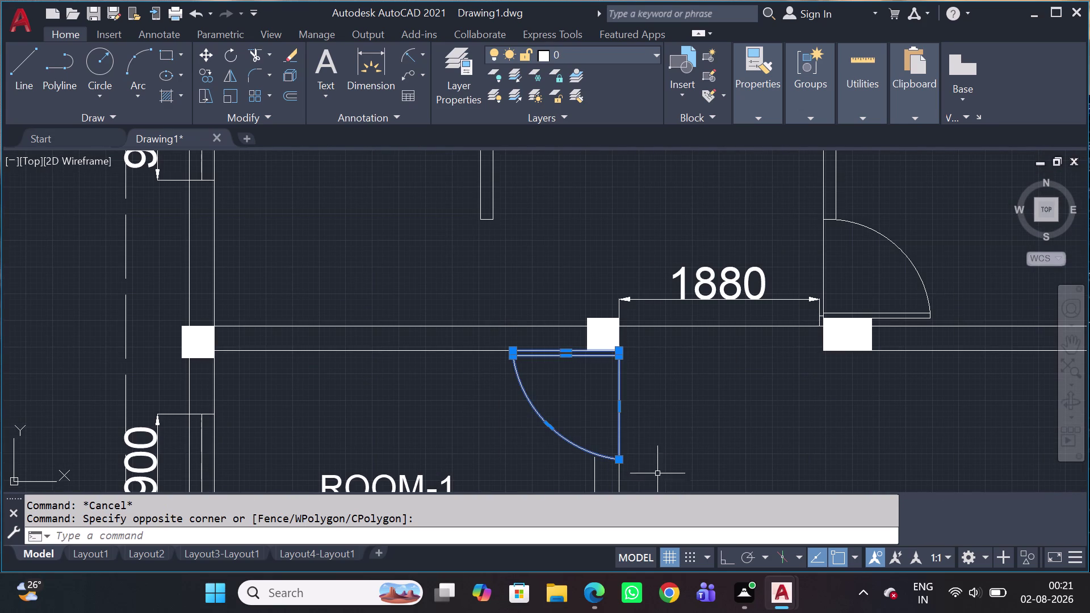
Copy the ROOM-1 door symbol from its corner to a spot above the wall.
key(c)
key(o)
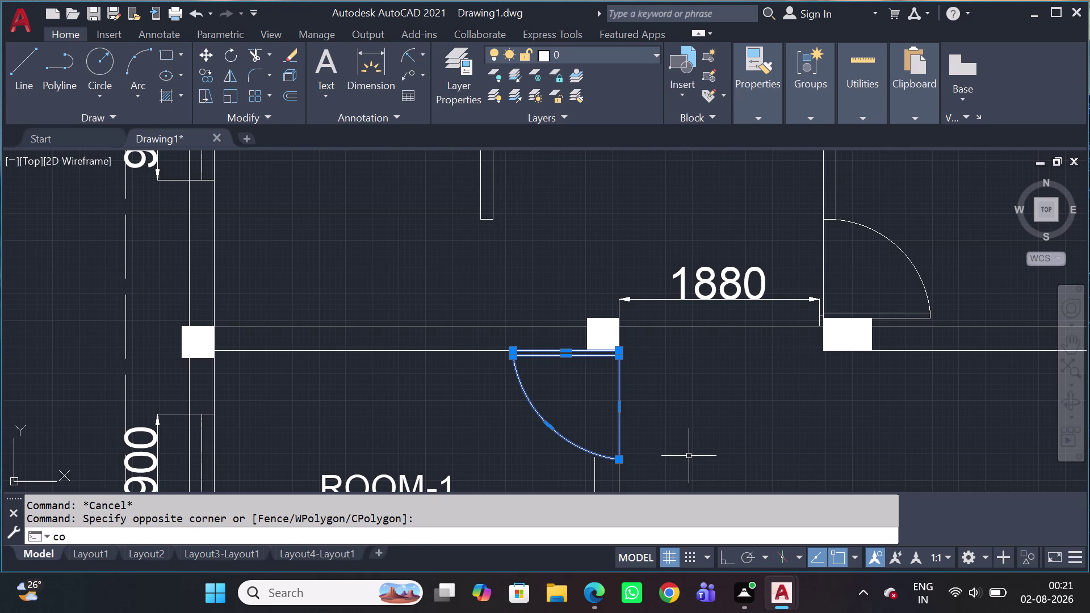
key(space)
scroll(up, 3)
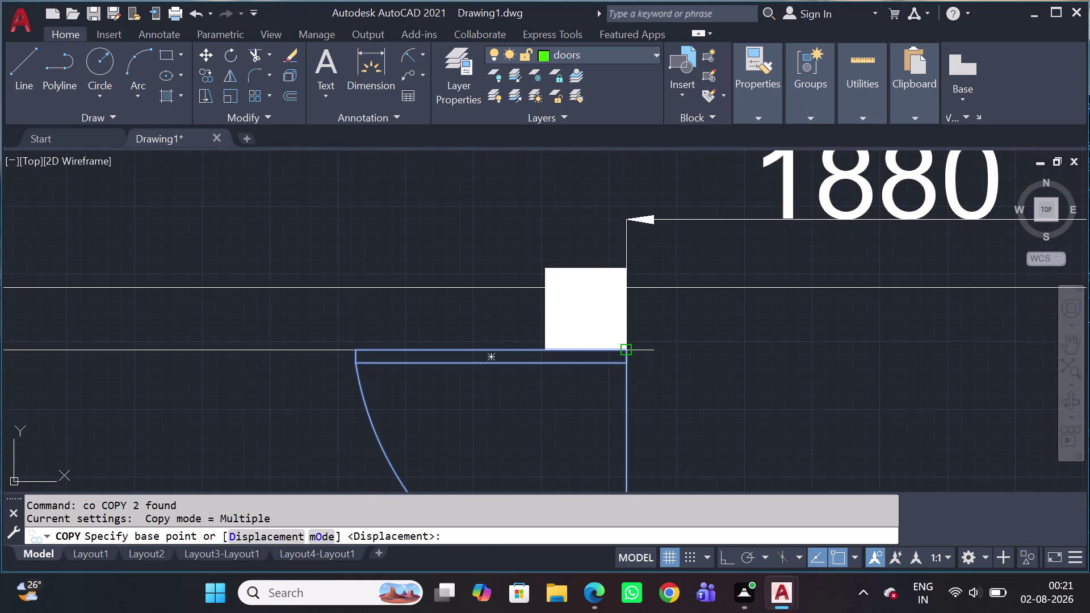
click(629, 354)
middle_drag(579, 238, 655, 303)
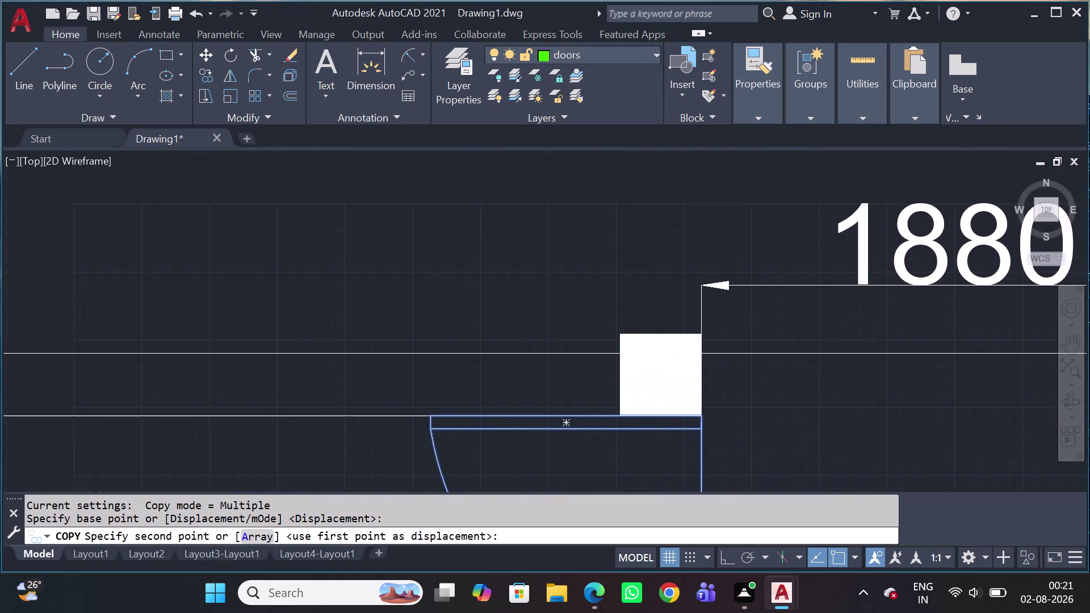
scroll(down, 3)
middle_drag(643, 229, 753, 320)
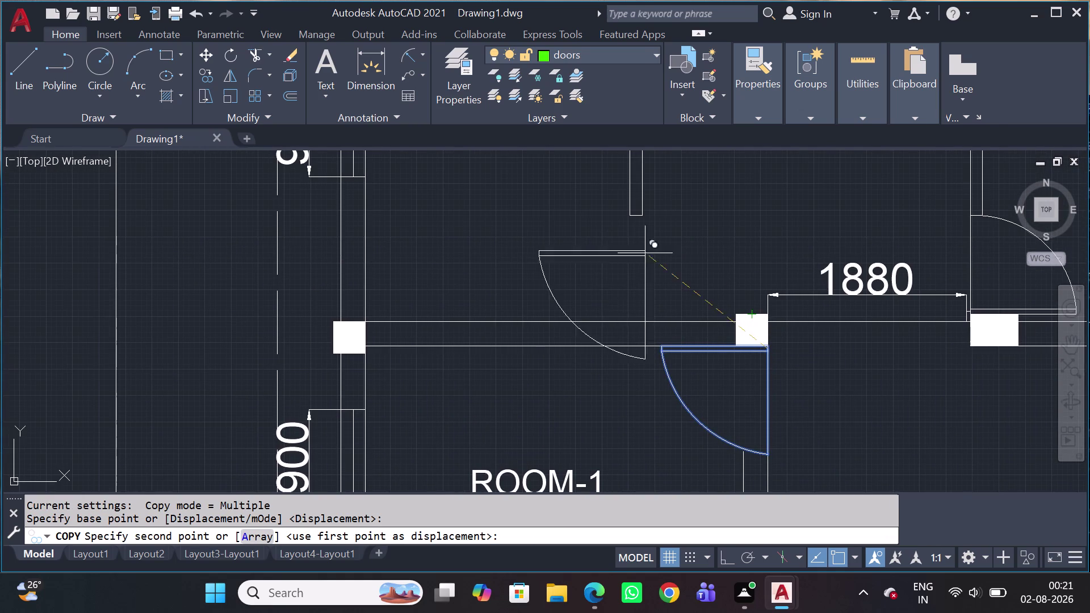
click(587, 205)
key(Escape)
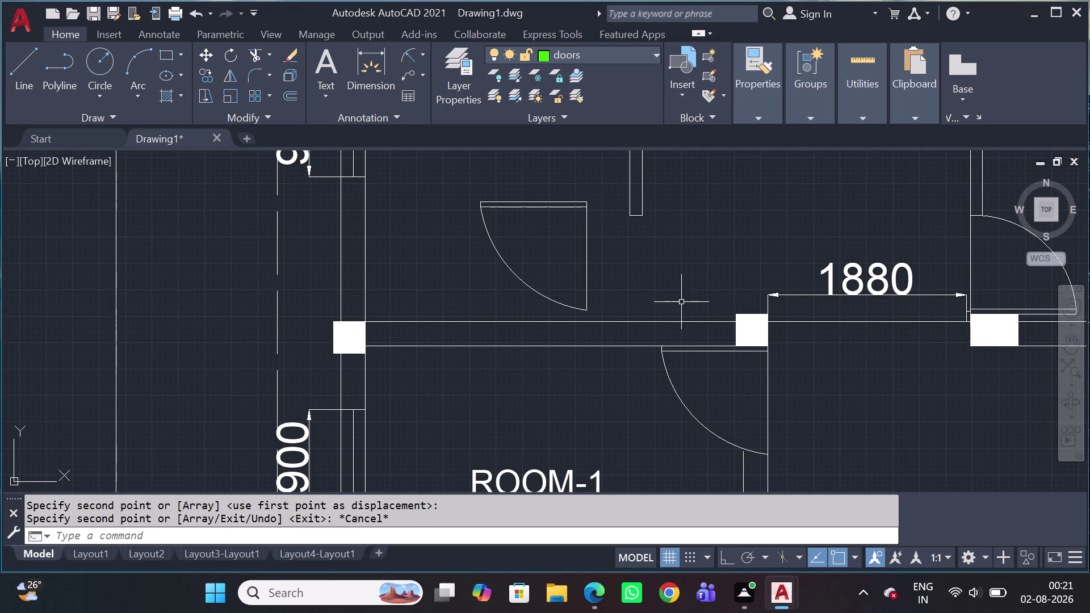
Mirror the copied door across the wall line, erasing the source copy.
click(615, 195)
click(462, 295)
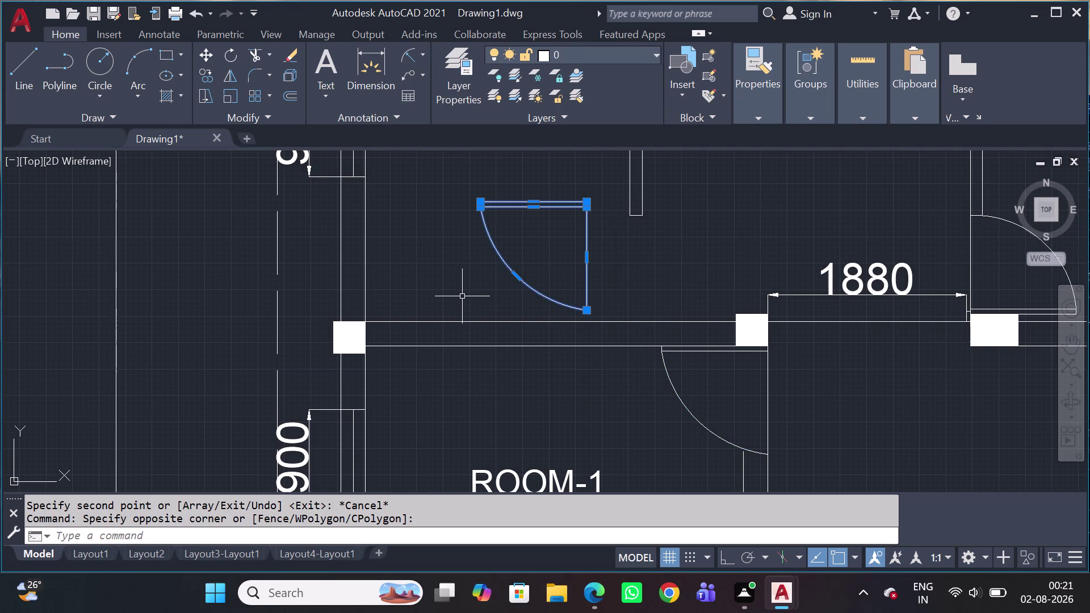
key(m)
key(i)
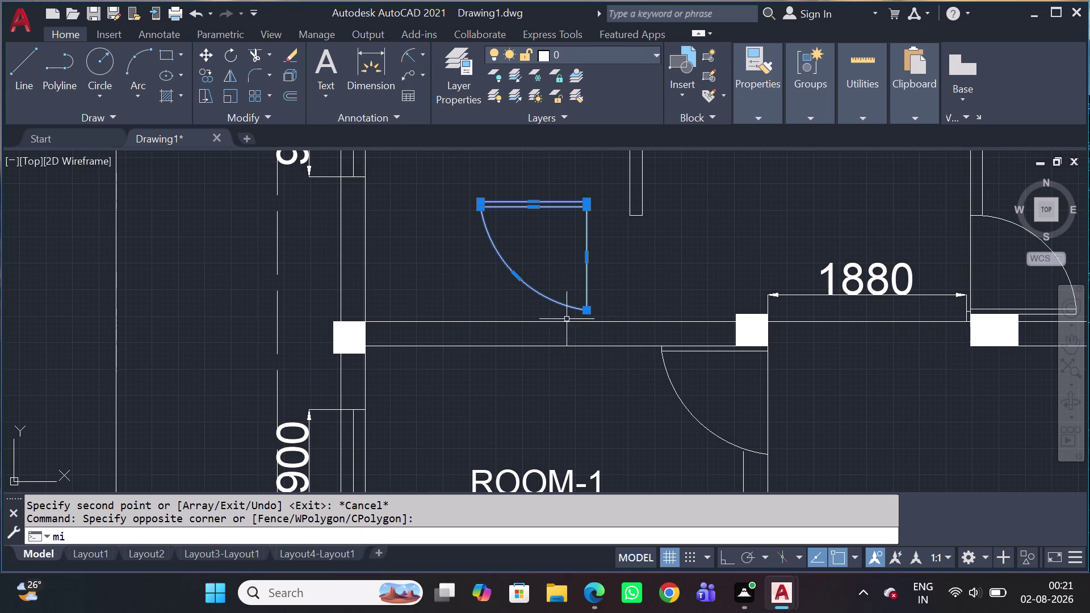
key(space)
click(581, 314)
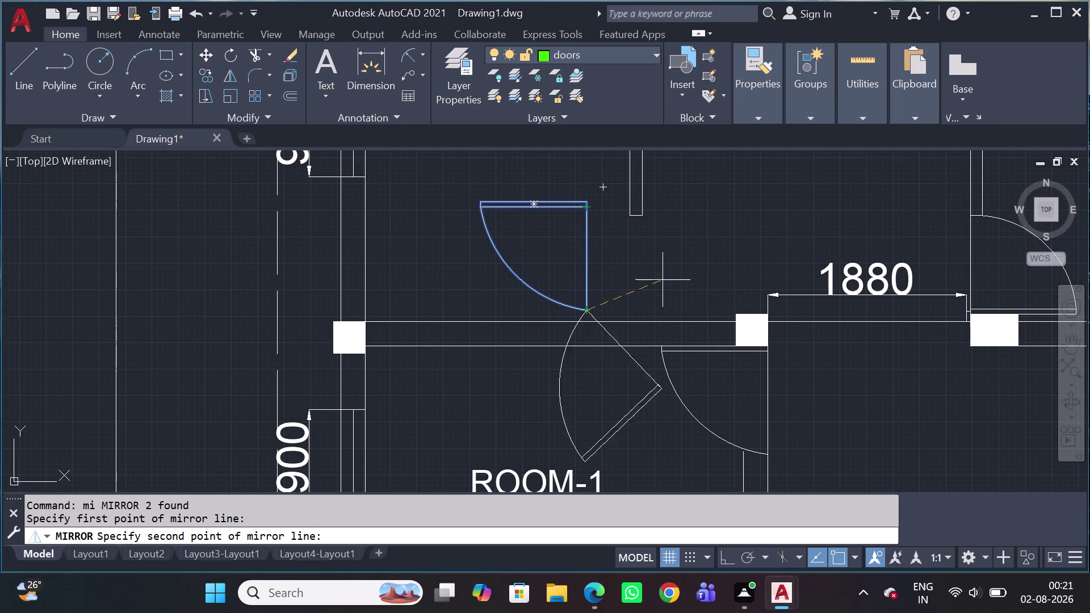
click(701, 307)
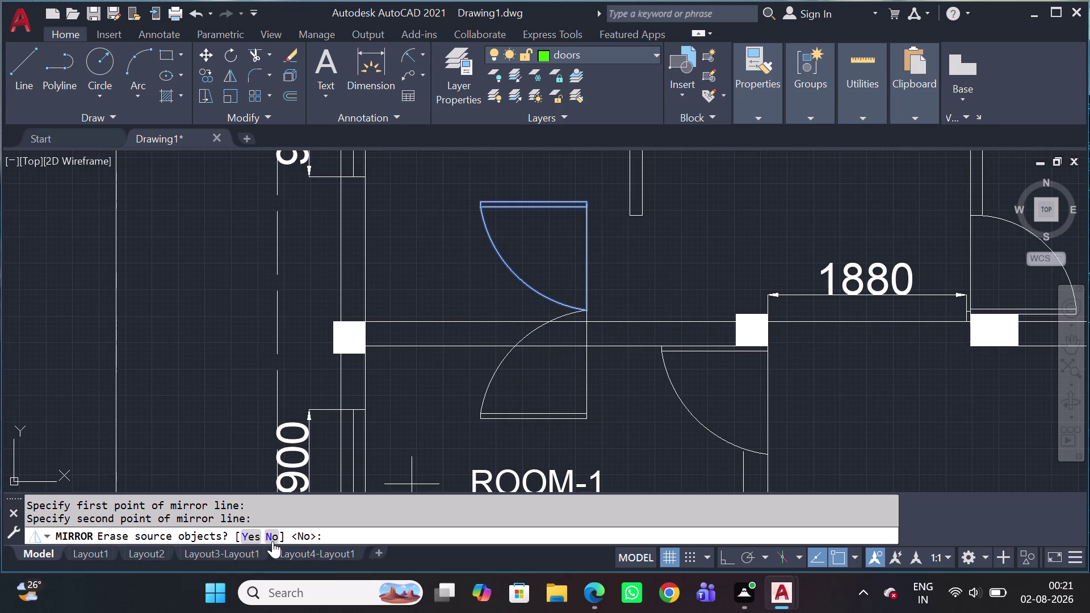
click(257, 540)
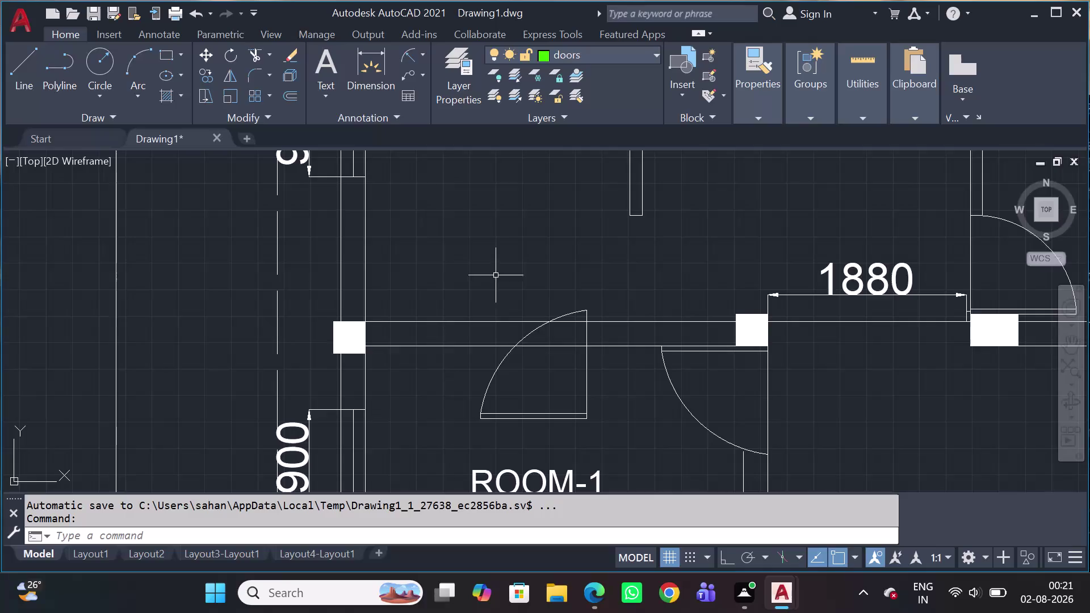
click(436, 273)
Move the flipped door swing from its hinge corner to the opening's column corner.
click(610, 445)
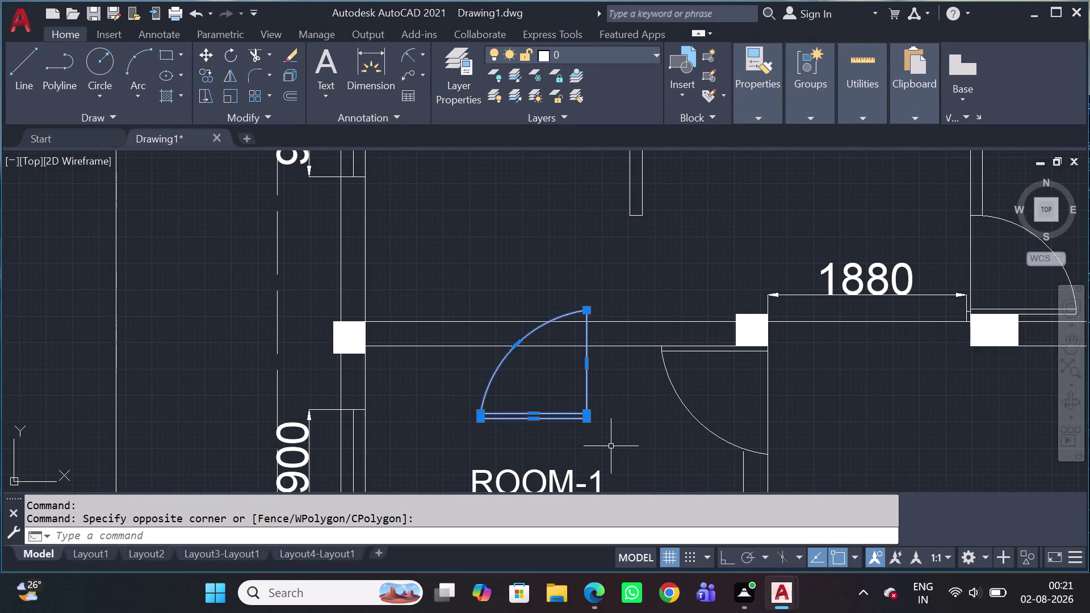
key(m)
key(space)
scroll(up, 3)
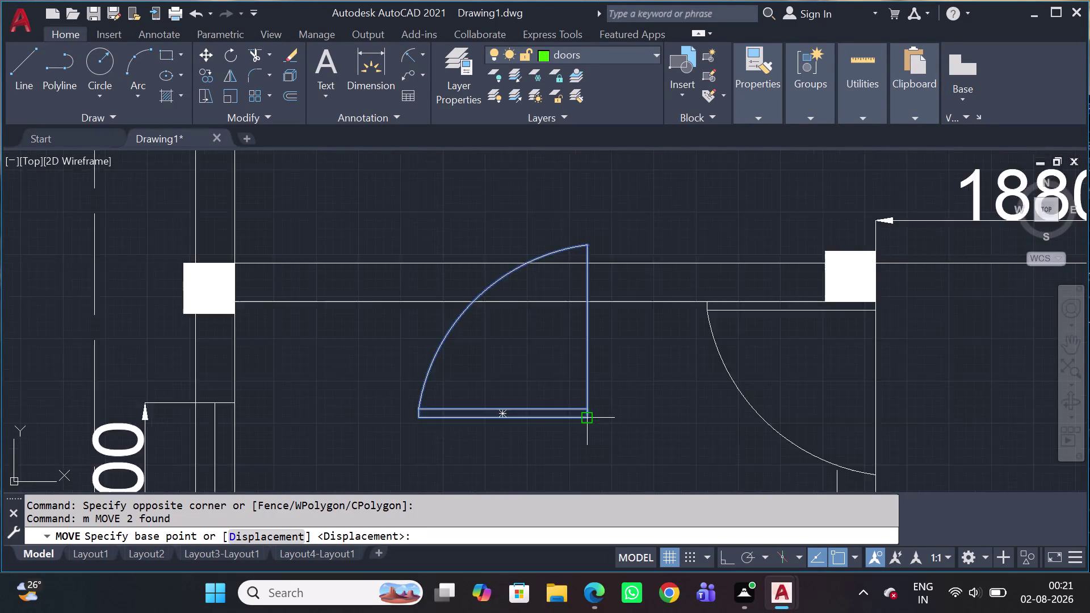
scroll(up, 3)
drag(589, 422, 596, 420)
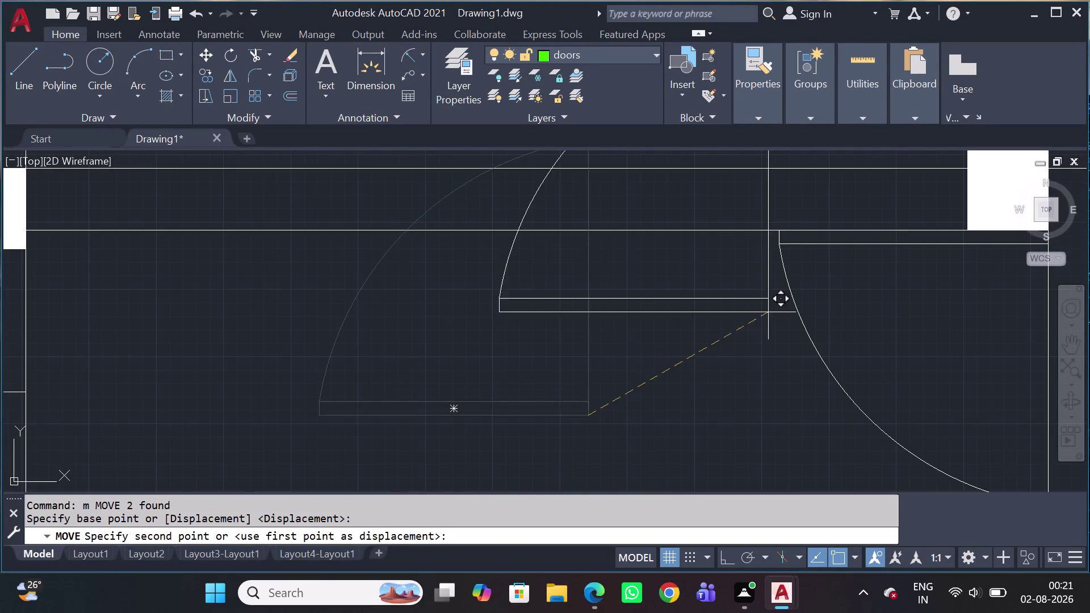
scroll(down, 3)
scroll(up, 3)
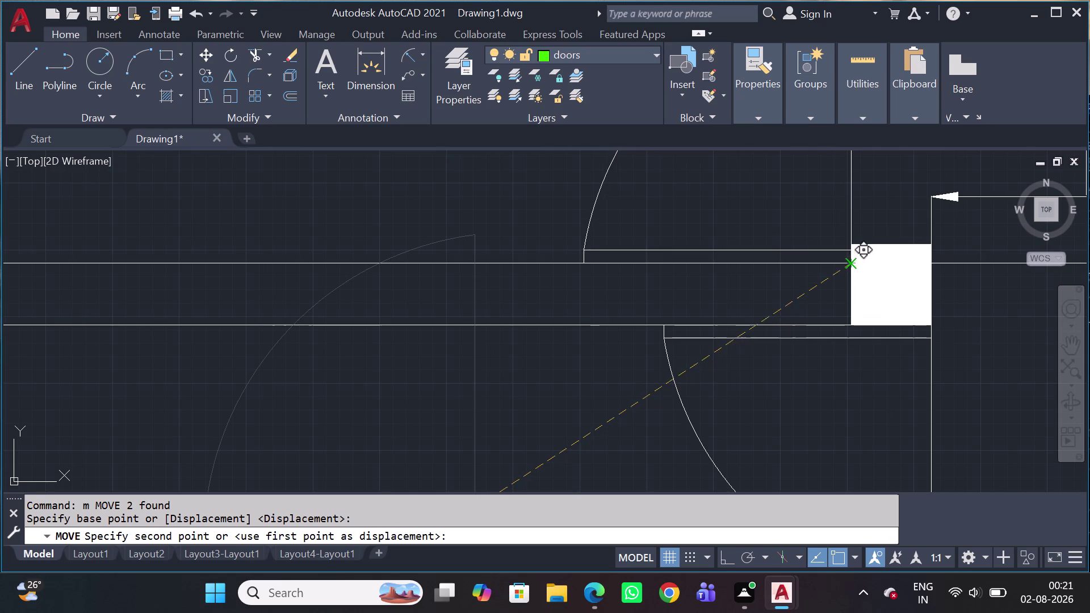
scroll(up, 3)
click(848, 261)
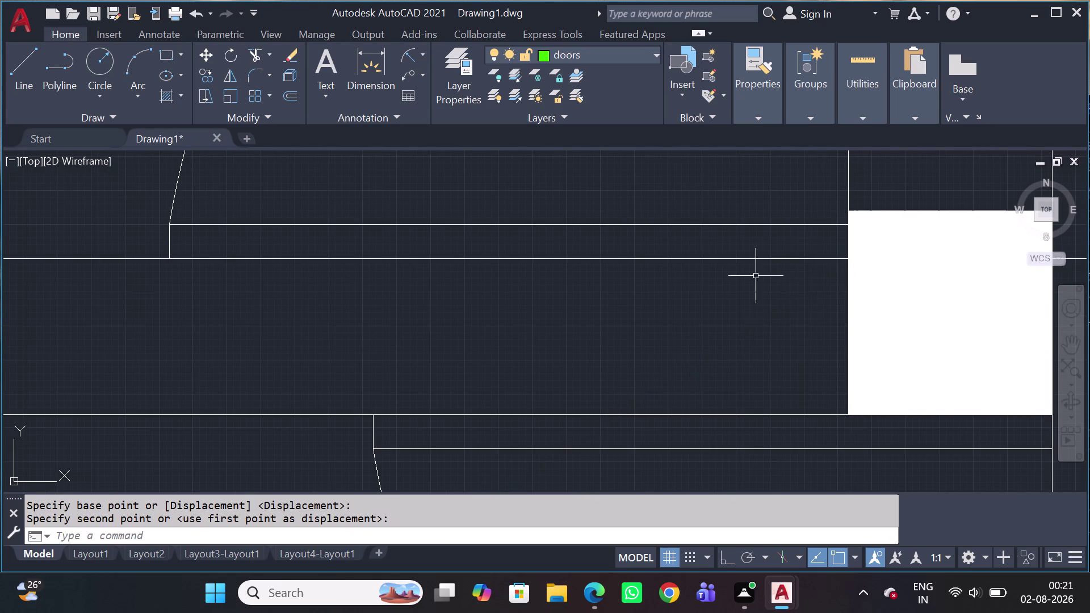
scroll(down, 3)
scroll(down, 3)
middle_drag(792, 416, 761, 430)
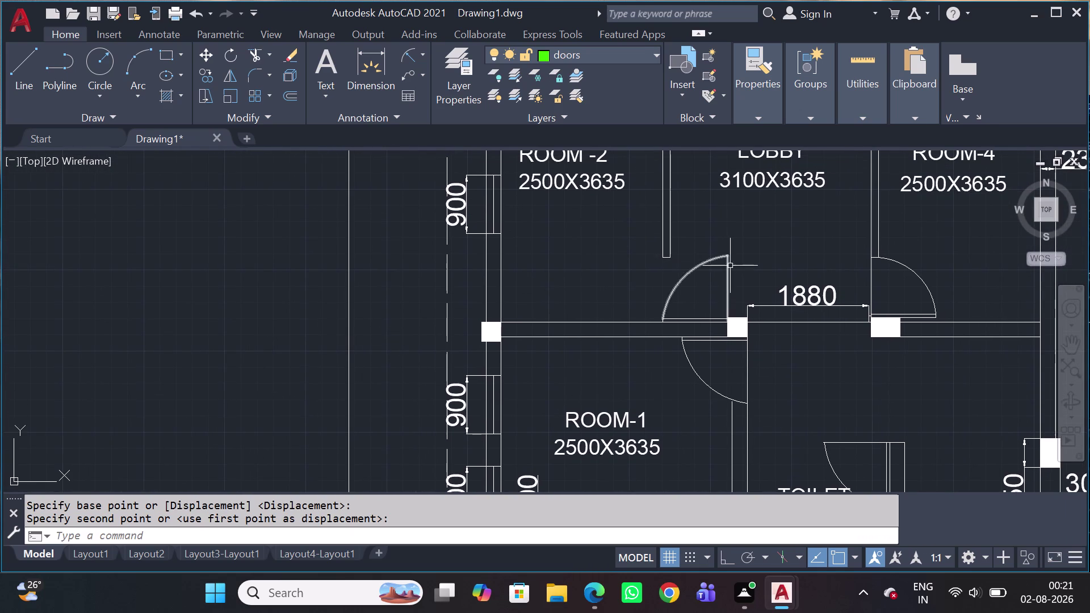
scroll(up, 3)
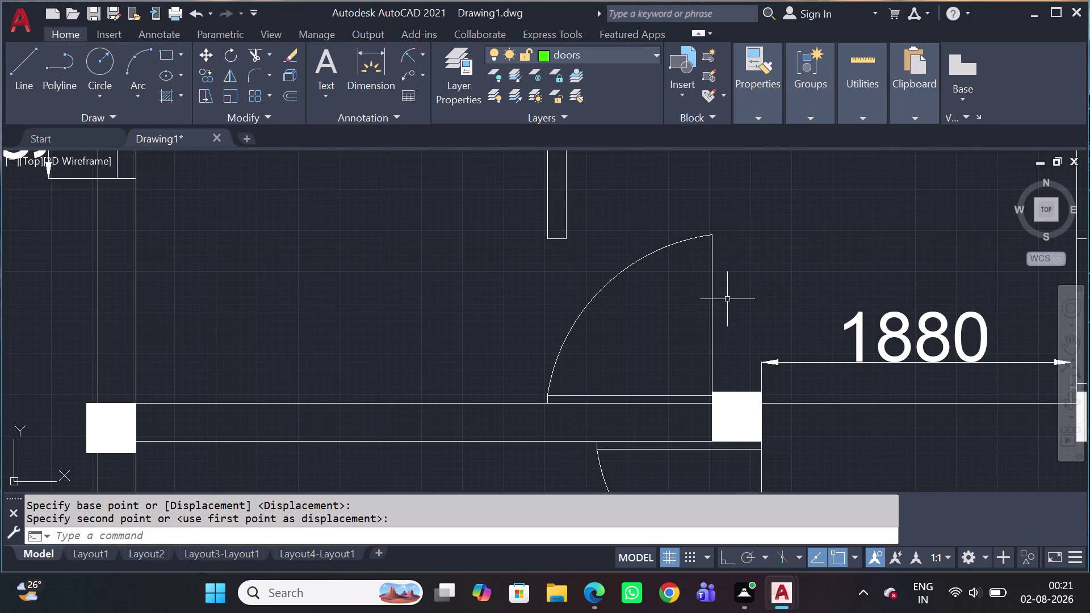
Reselect the door swing arc and the door leaf rectangle.
click(727, 304)
click(656, 234)
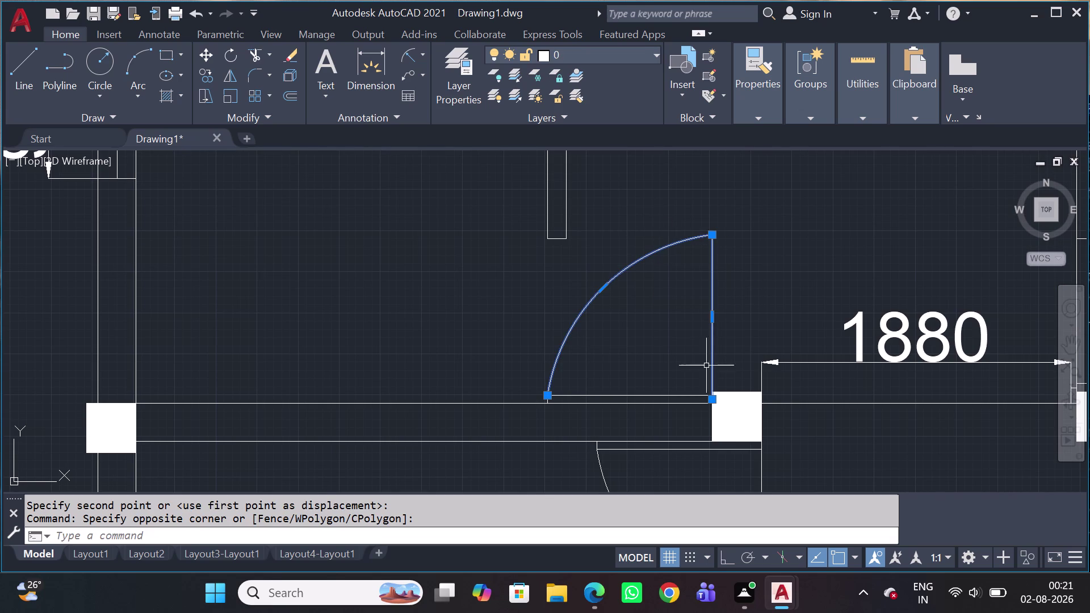
scroll(up, 3)
click(607, 357)
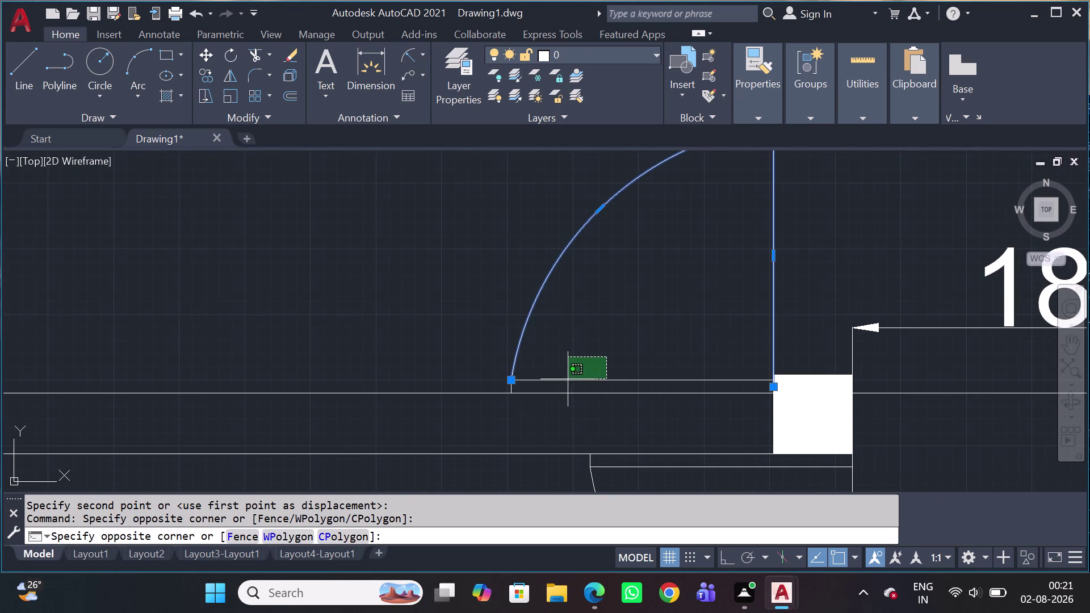
click(559, 387)
scroll(up, 3)
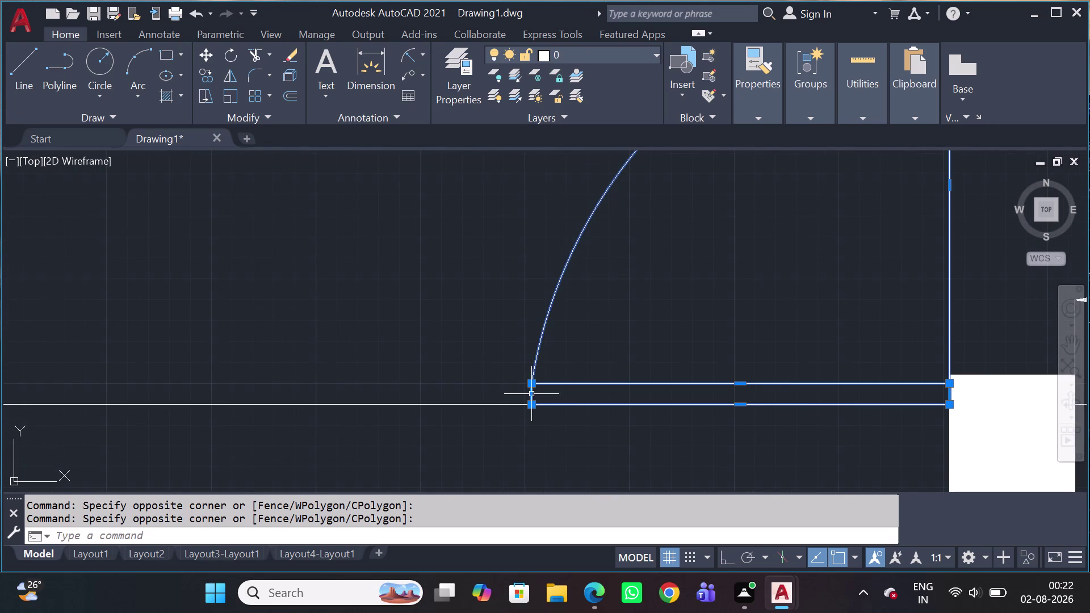
Shift the door by its leaf corner so it sits flush against the column edge.
key(m)
key(space)
middle_drag(653, 444, 678, 477)
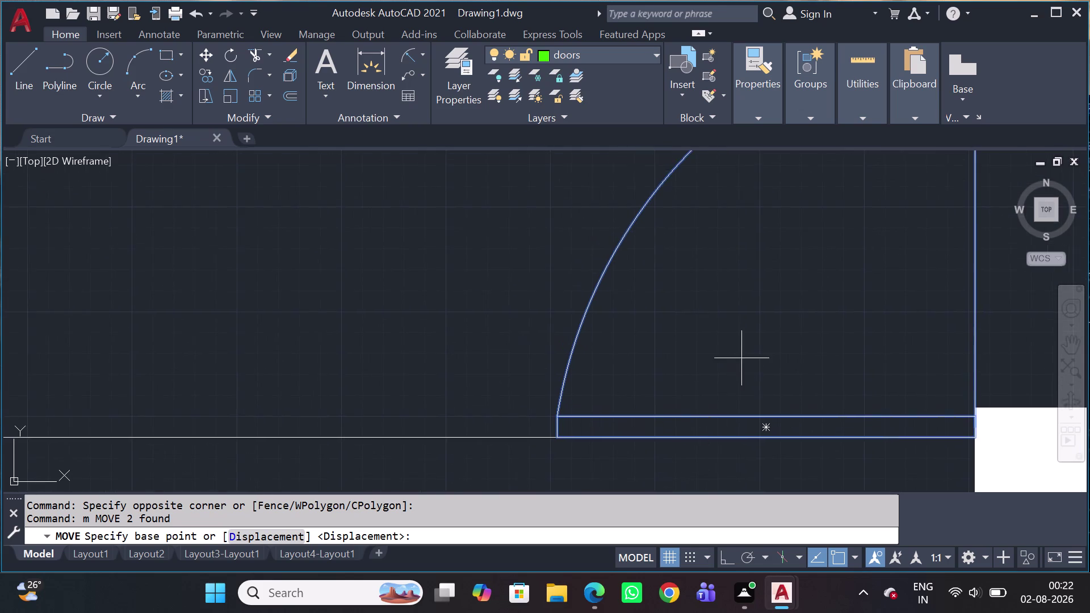
scroll(down, 3)
middle_drag(774, 318, 796, 365)
scroll(up, 3)
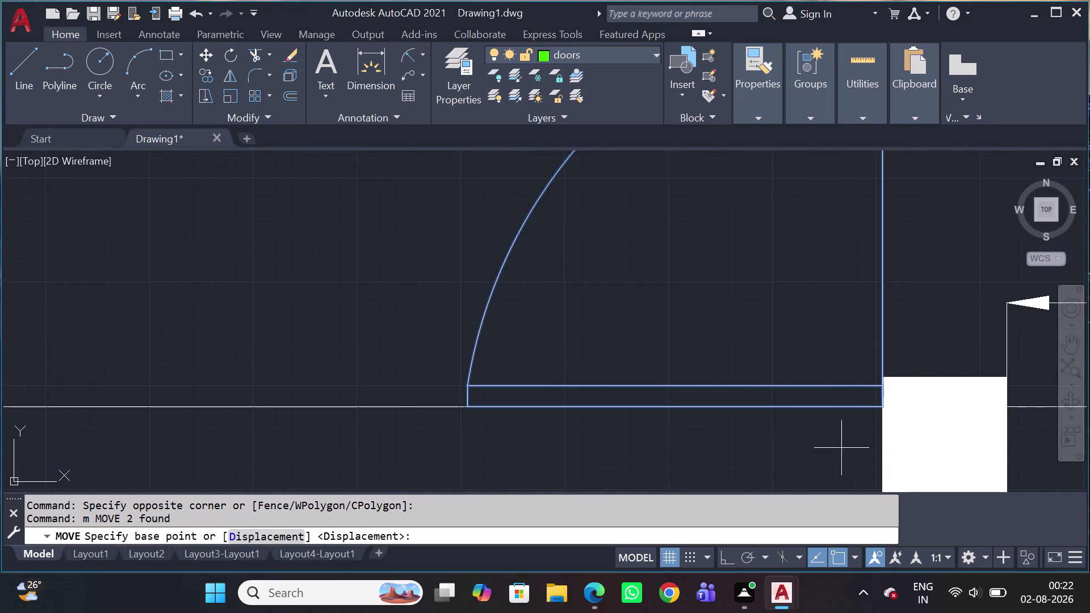
click(881, 409)
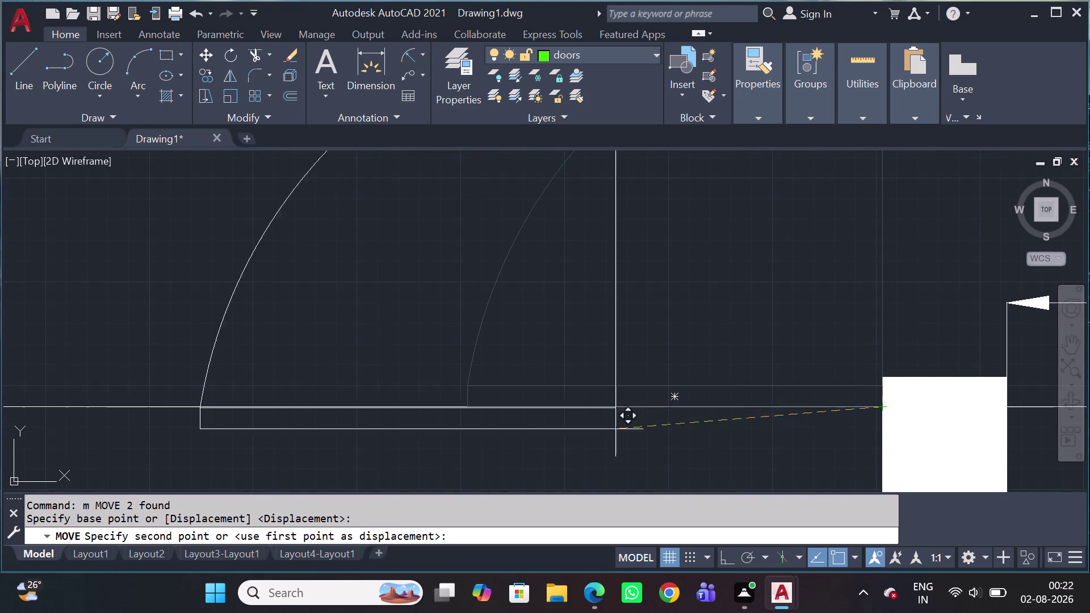
scroll(down, 3)
scroll(down, 3)
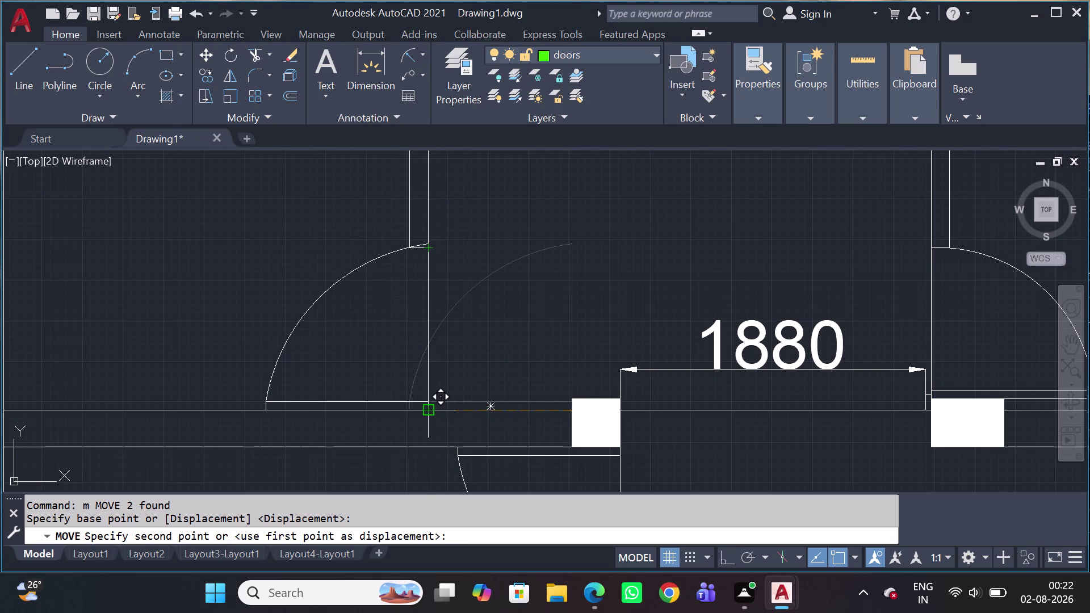
click(426, 412)
scroll(down, 3)
scroll(up, 3)
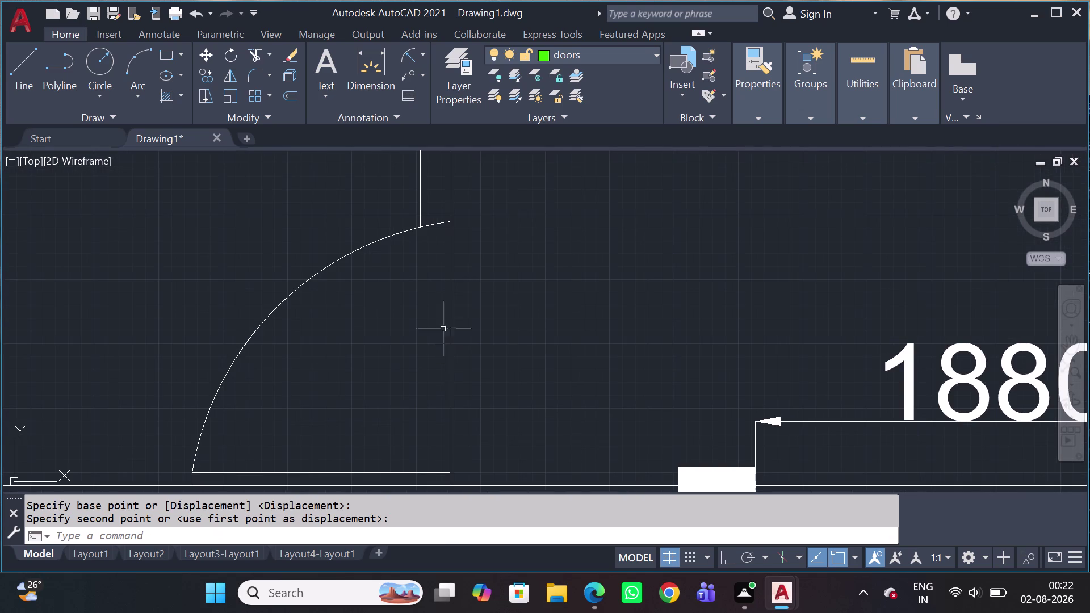
key(t)
key(r)
key(space)
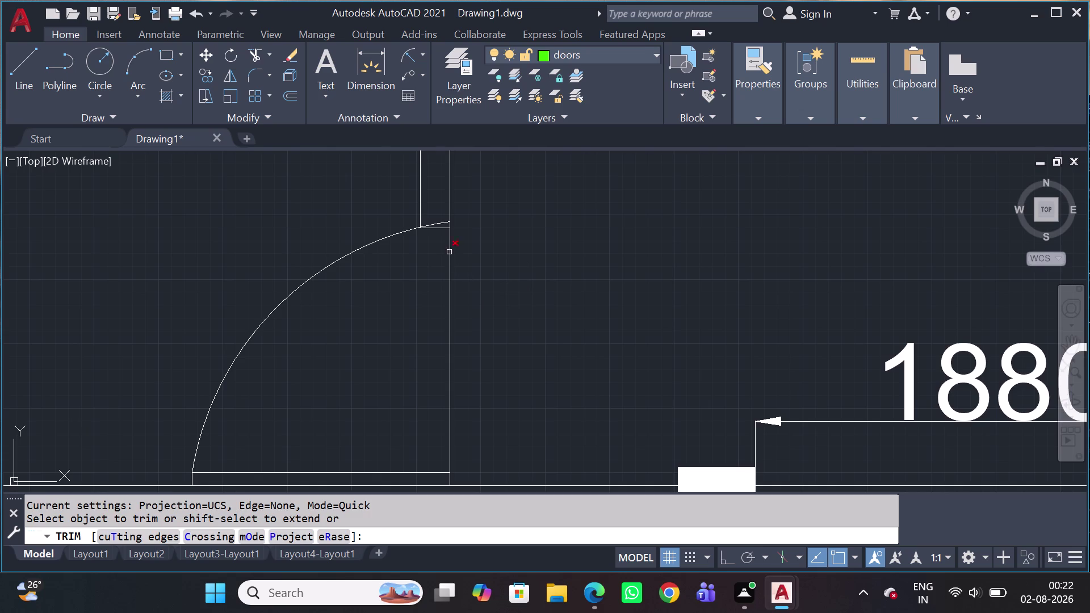
Trim off the arc tip overshooting the door leaf.
scroll(up, 3)
click(442, 219)
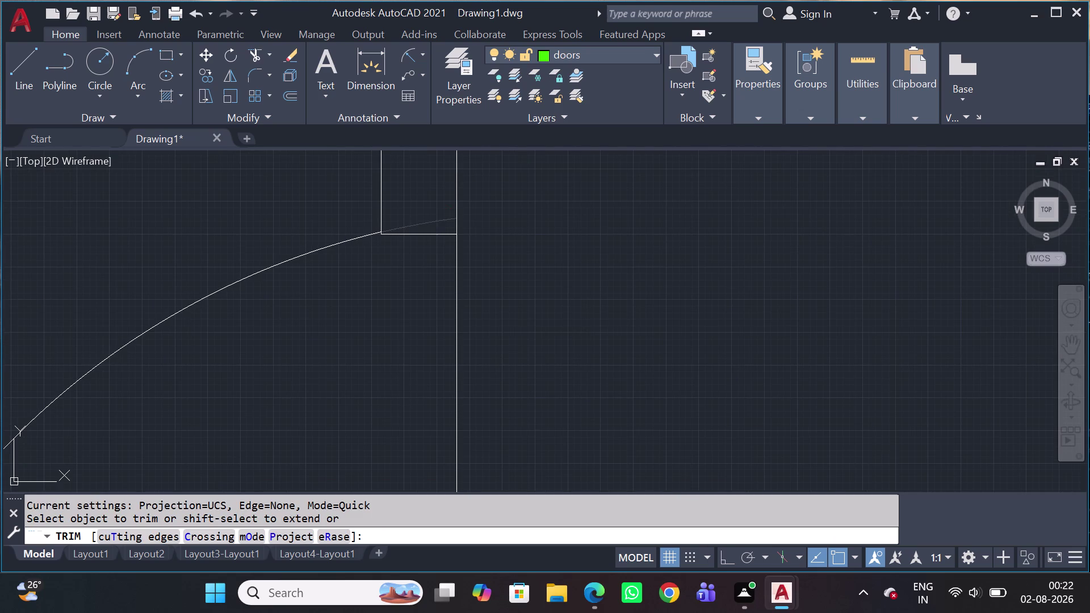
scroll(down, 3)
scroll(down, 3)
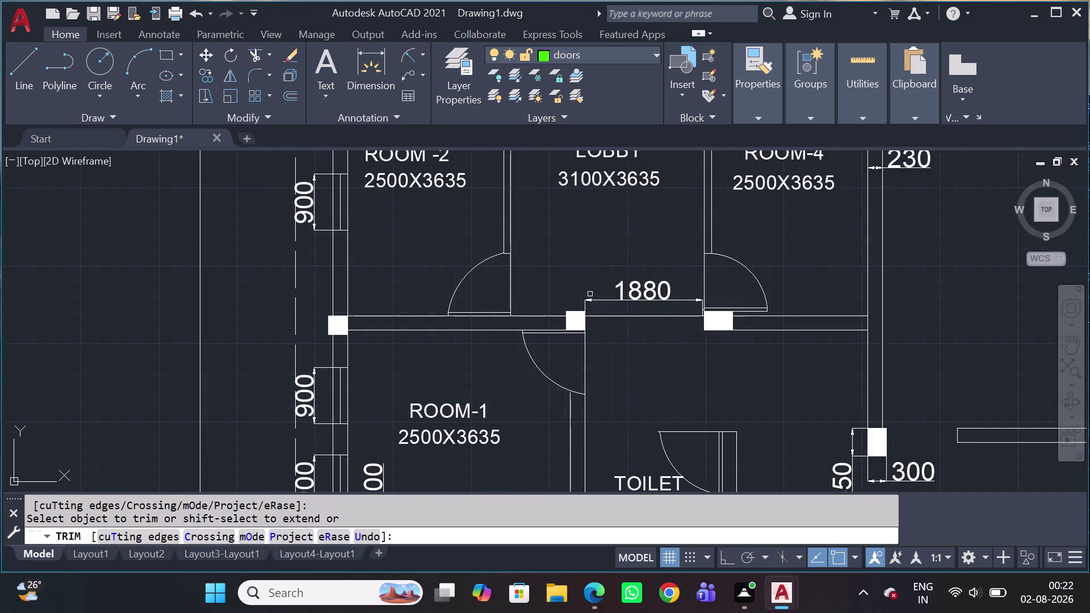
key(Escape)
Stretch the swing arc's upper end to meet the leaf line.
scroll(up, 3)
drag(467, 243, 474, 244)
click(482, 277)
drag(479, 248, 486, 256)
drag(355, 271, 364, 282)
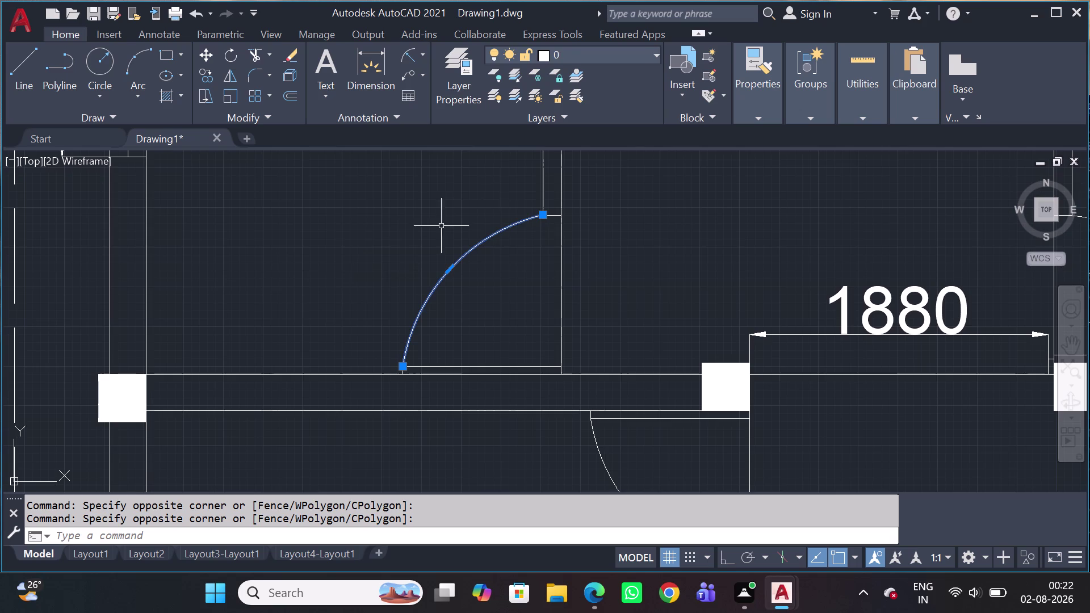
scroll(up, 3)
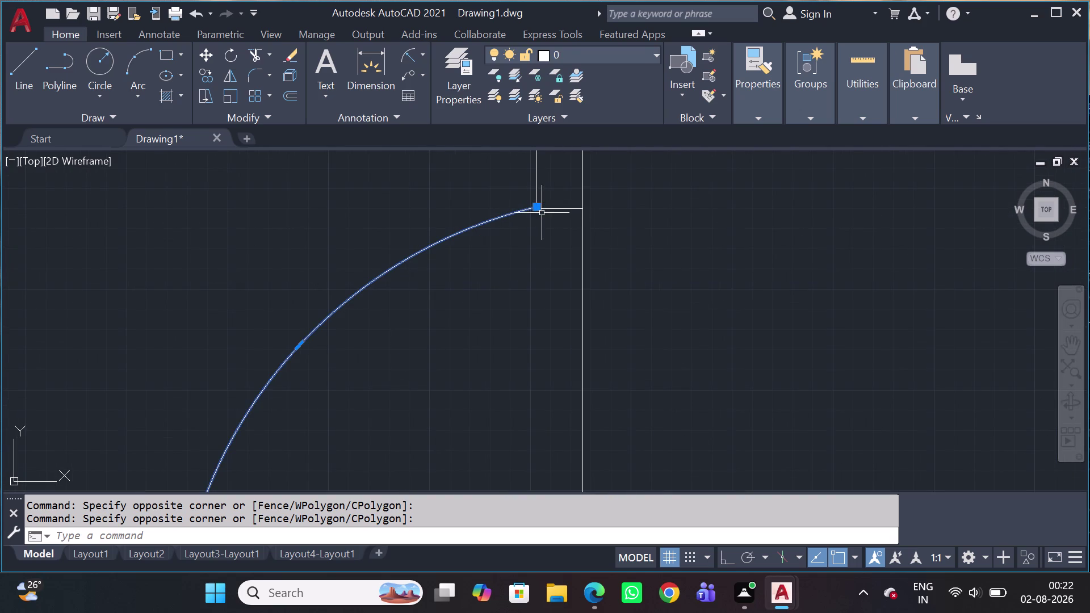
click(537, 207)
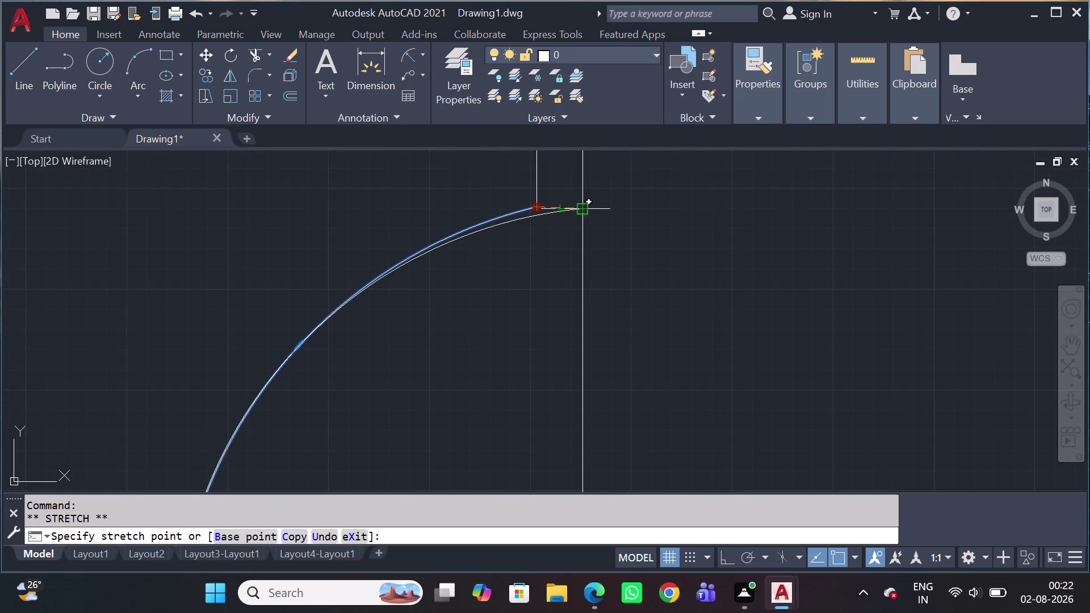
click(580, 212)
scroll(down, 3)
key(Escape)
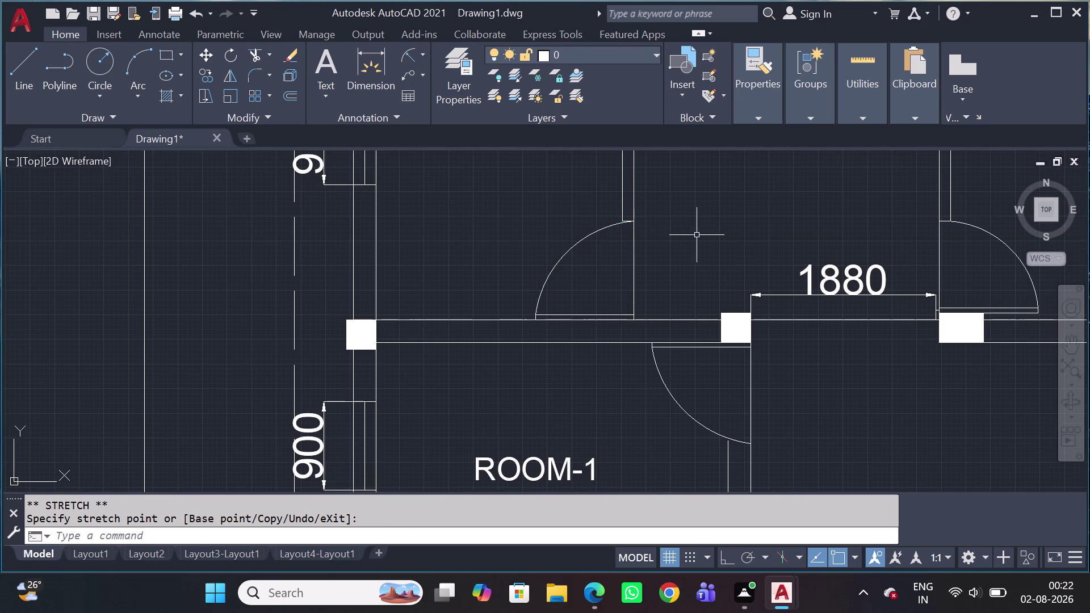
Extend the vertical door leaf line's top end up to the arc.
scroll(down, 3)
scroll(down, 3)
scroll(up, 3)
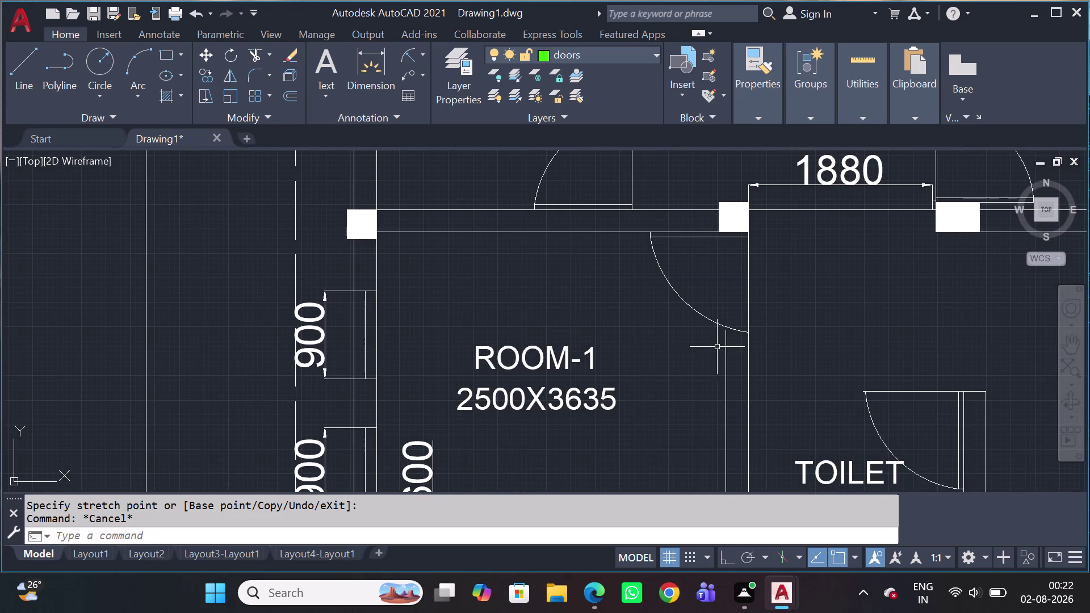
drag(742, 367, 751, 373)
scroll(up, 3)
click(677, 320)
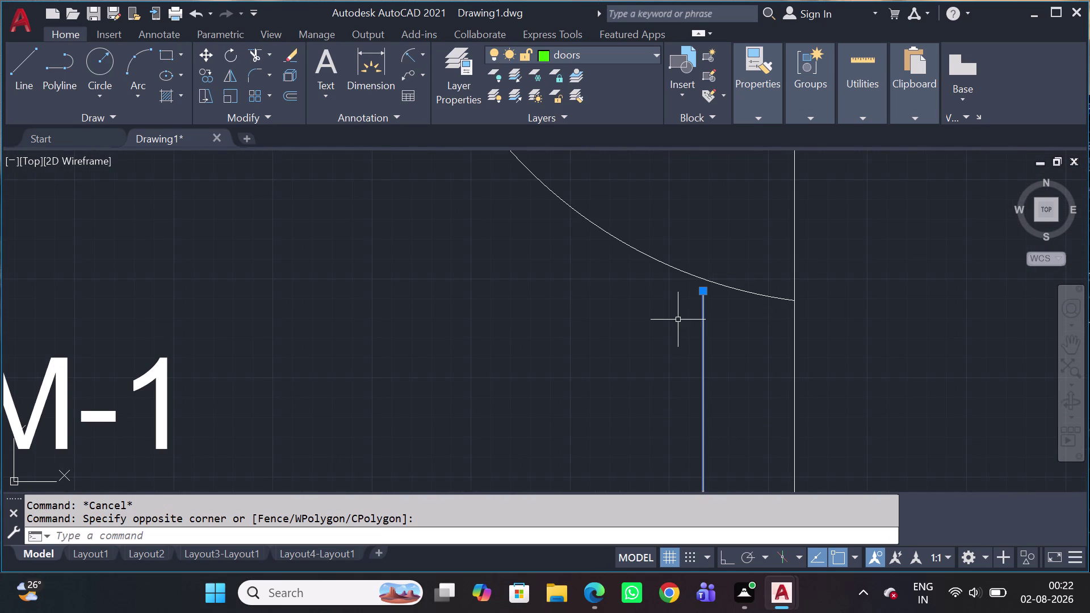
click(705, 293)
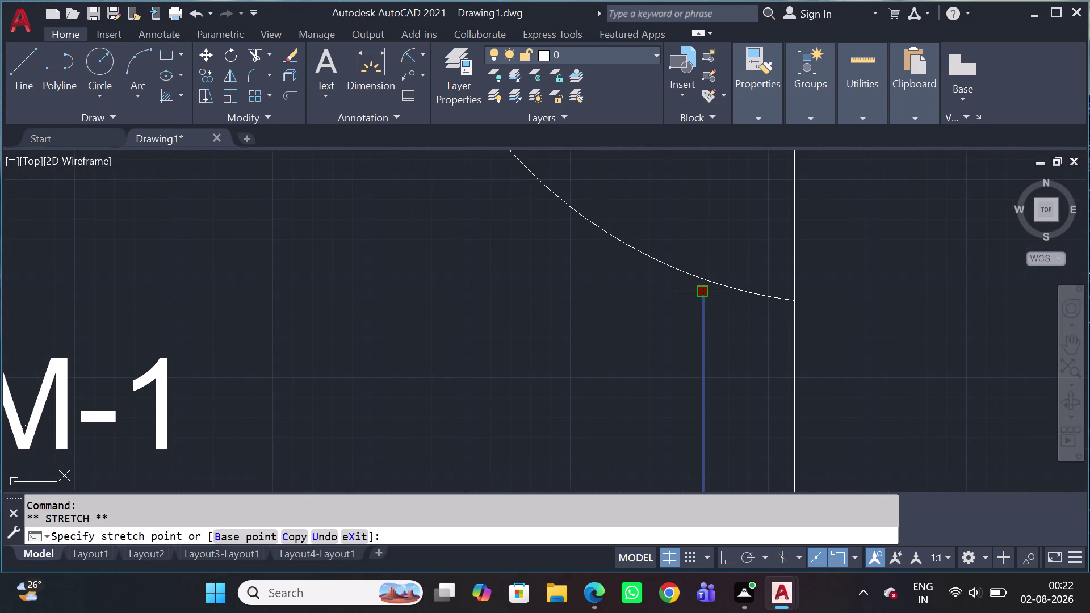
click(704, 277)
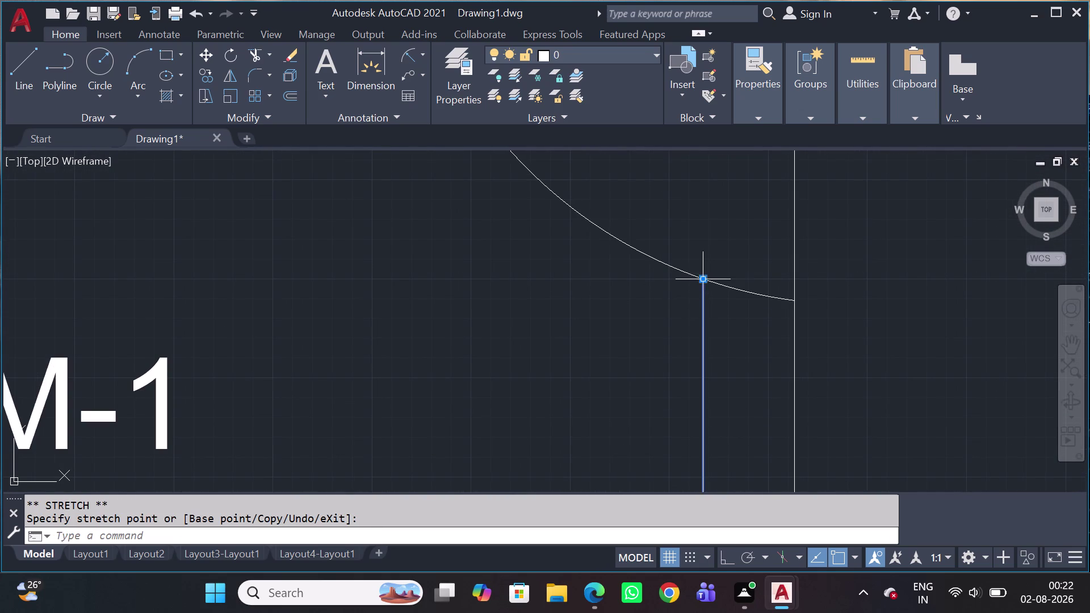
scroll(down, 3)
key(Escape)
scroll(down, 3)
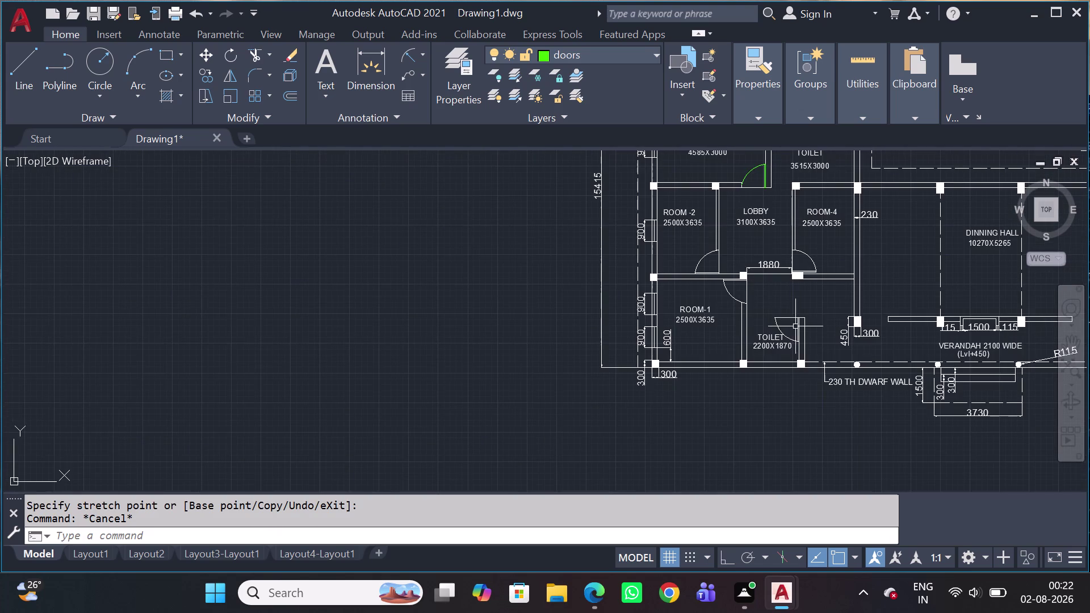
Trim the toilet door arc where it passes the wall, then zoom out to the full plan.
scroll(up, 3)
scroll(up, 3)
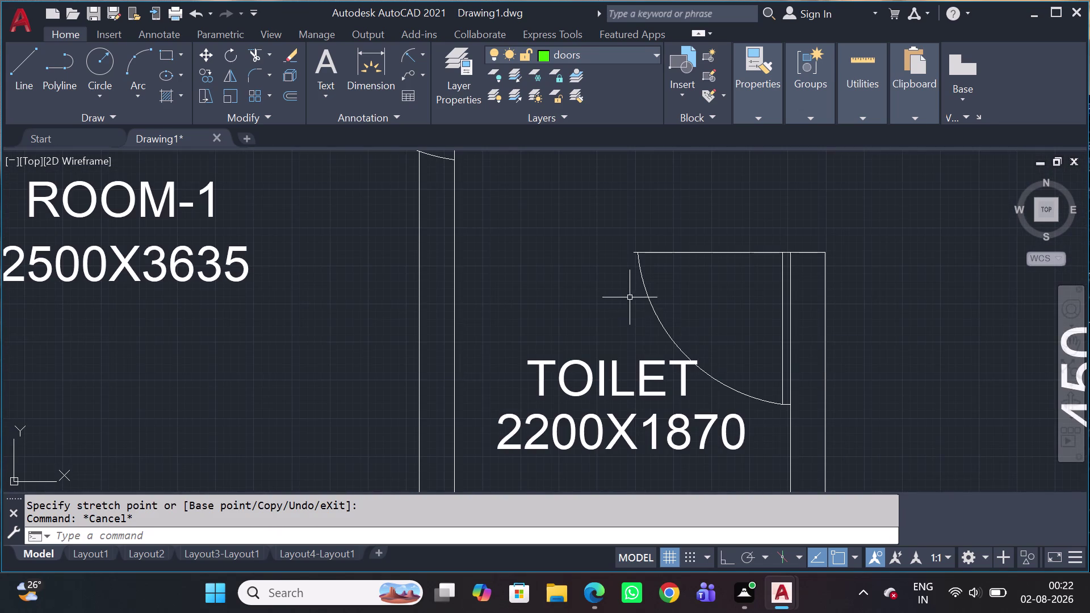
scroll(up, 3)
key(t)
key(r)
key(space)
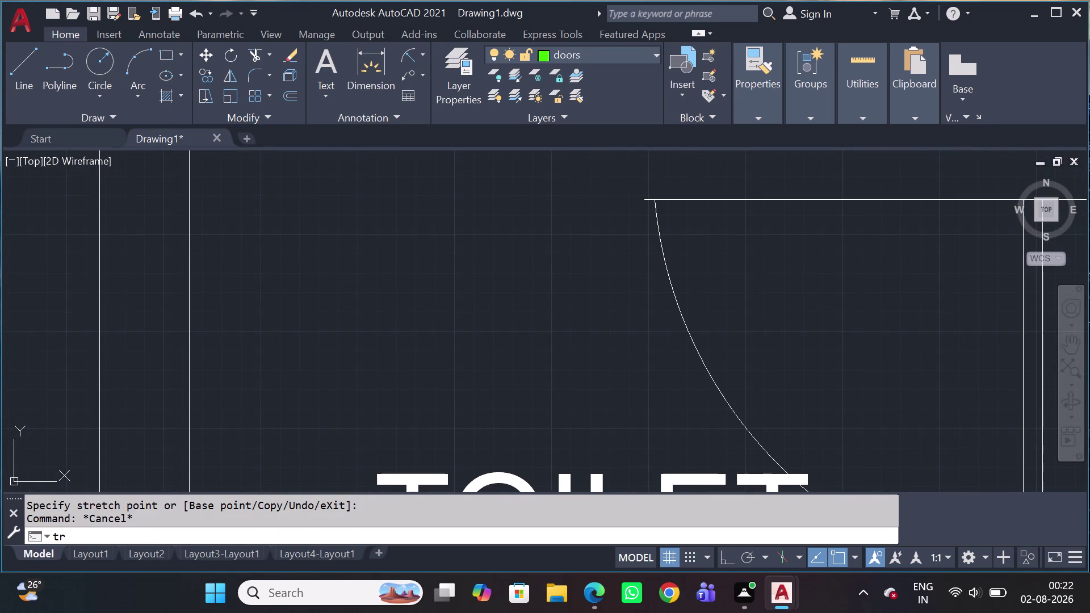
click(647, 200)
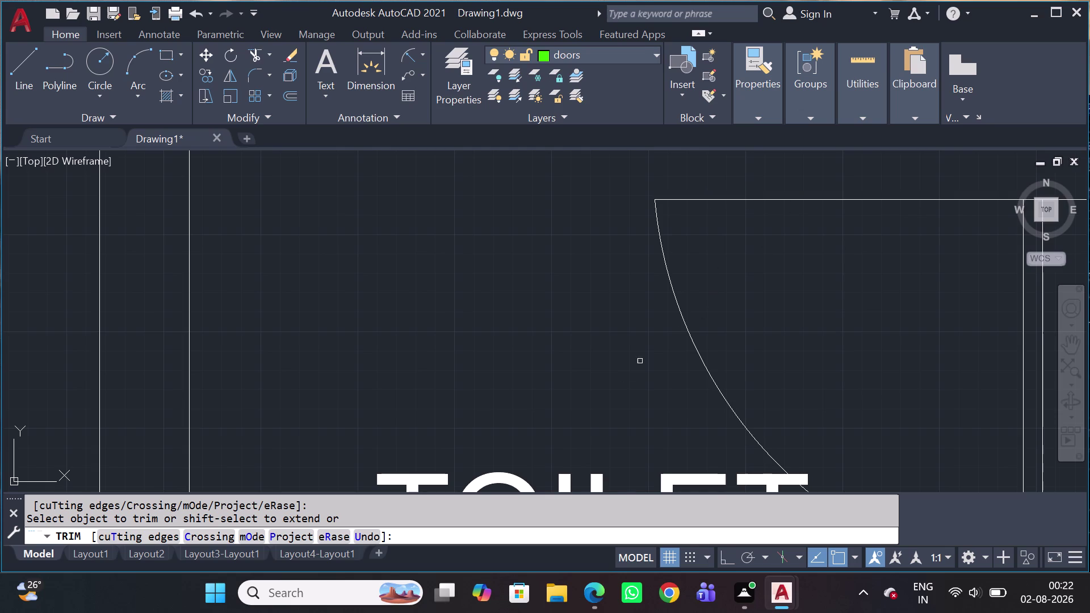
scroll(down, 3)
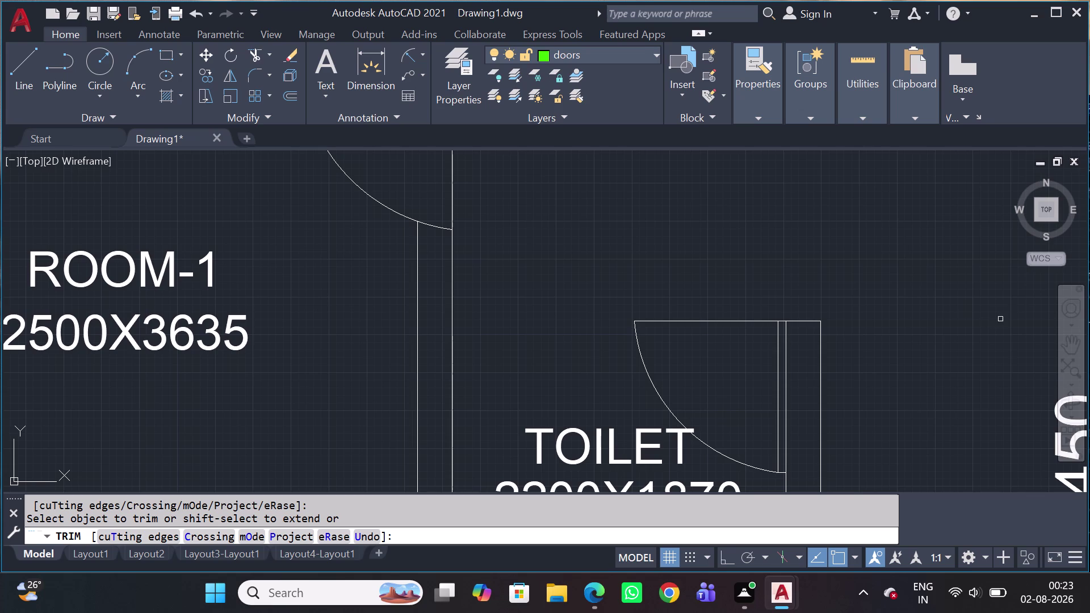
scroll(down, 3)
scroll(down, 3)
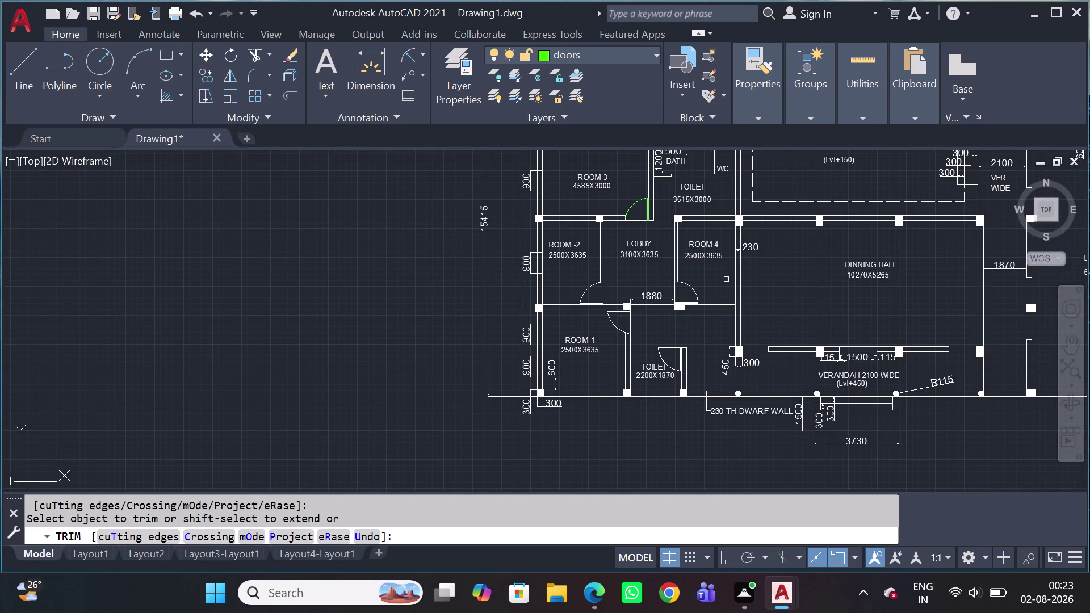
key(Escape)
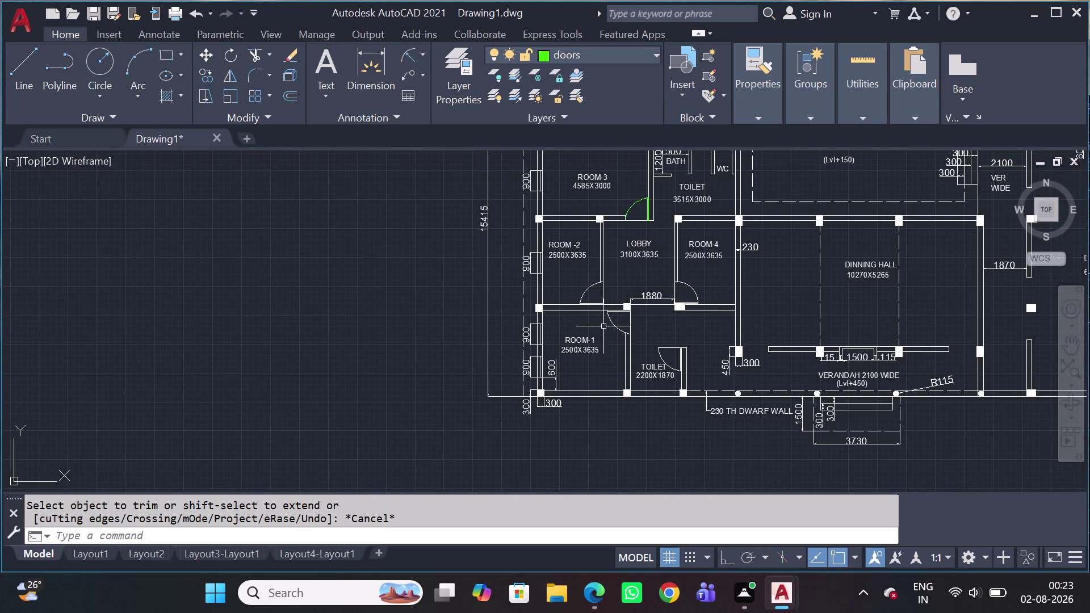
Select the Room-3 door leaf lines and swing arc.
middle_drag(741, 188, 677, 253)
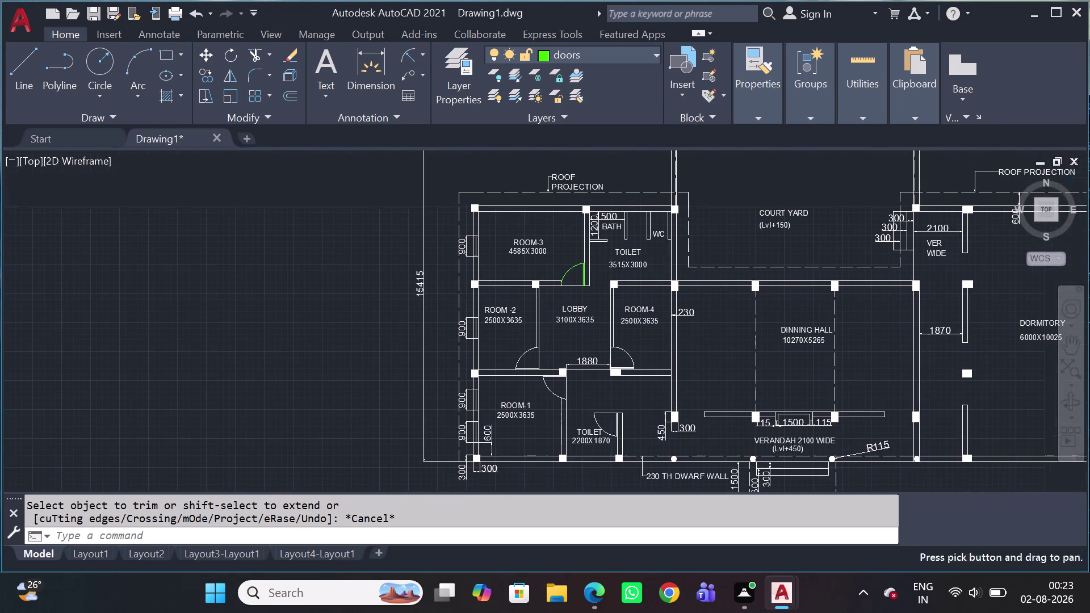
scroll(up, 3)
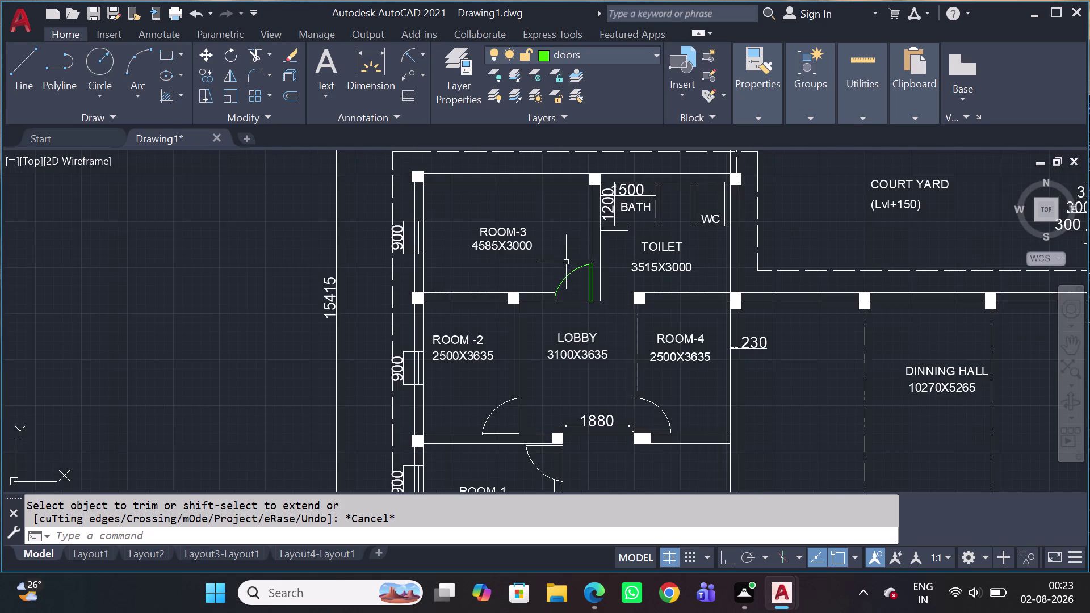
scroll(up, 3)
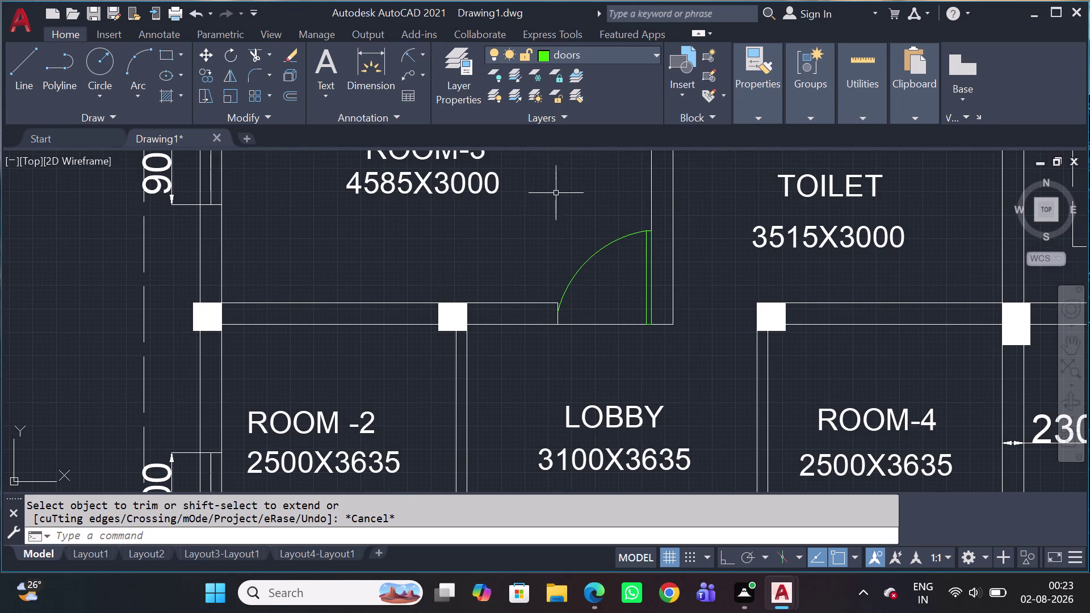
click(495, 223)
click(722, 372)
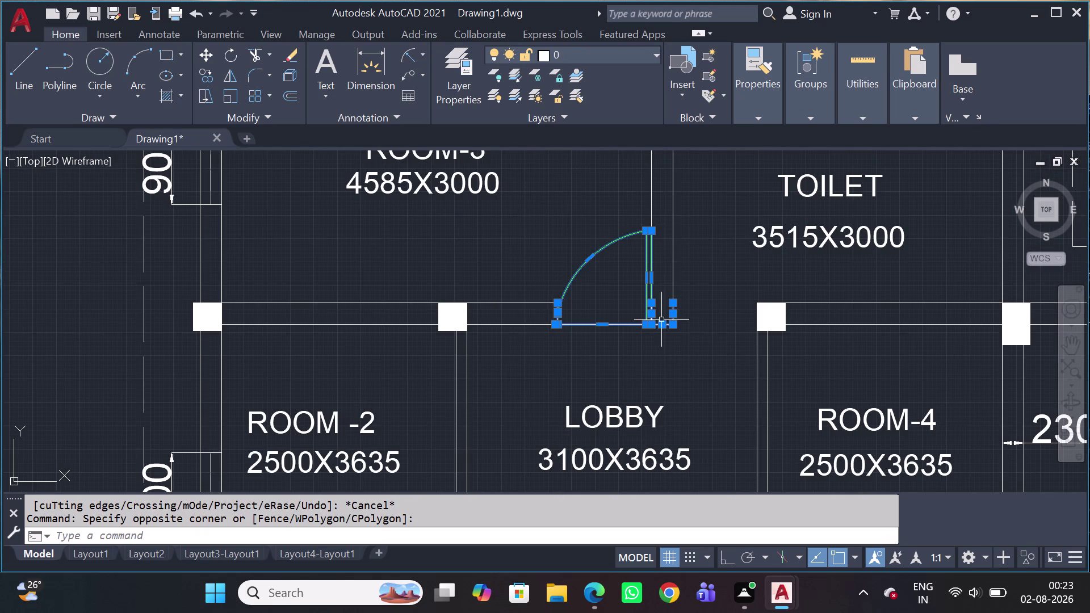
scroll(up, 3)
key(Escape)
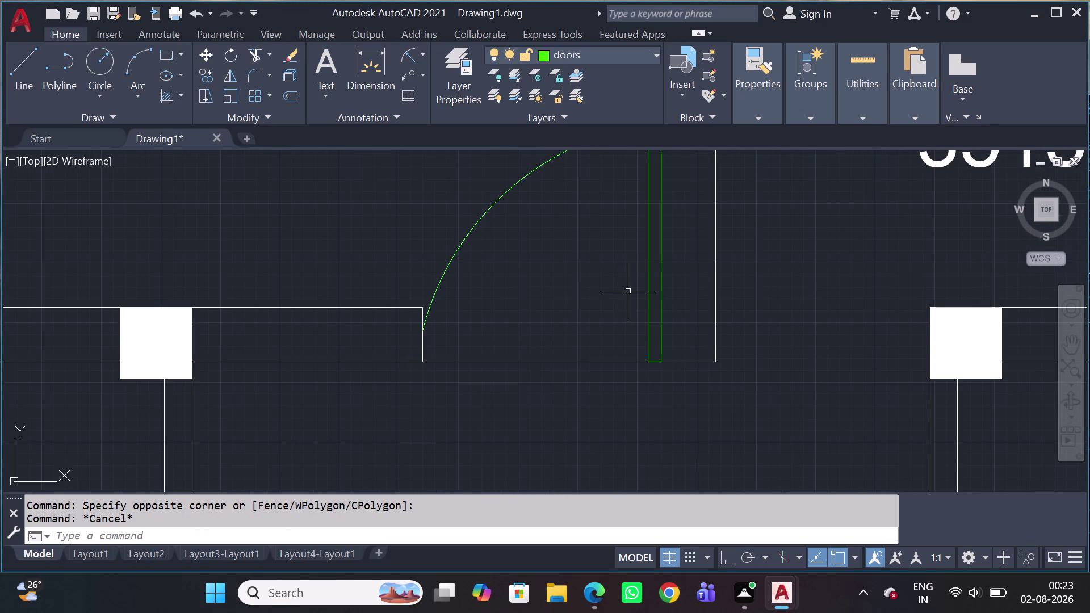
scroll(down, 3)
click(599, 173)
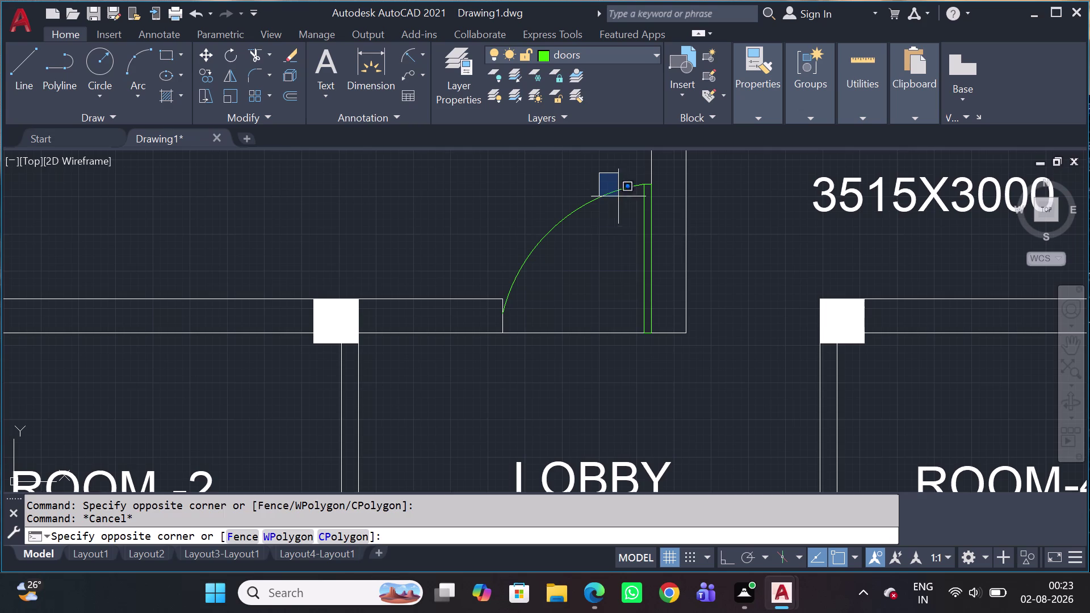
drag(630, 266, 637, 278)
click(650, 209)
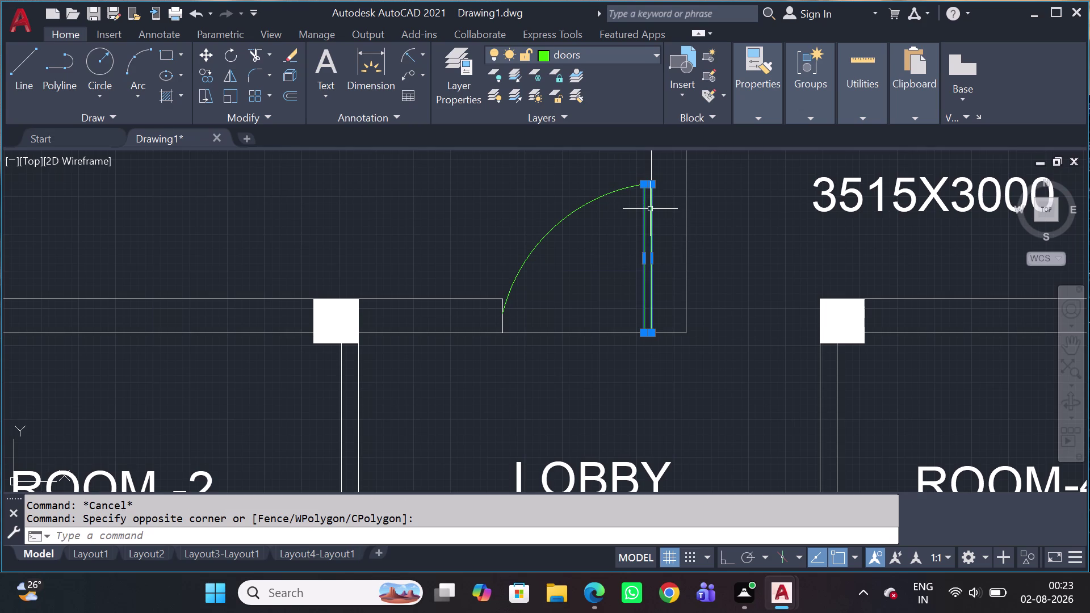
click(617, 189)
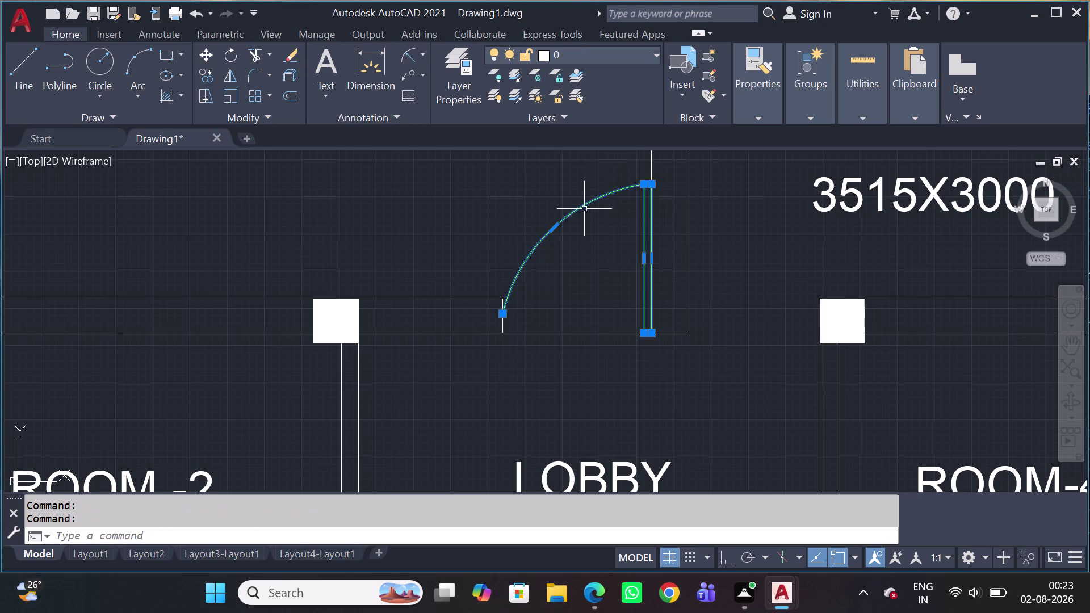
Copy the Room-3 door swing from its leaf bottom into the lobby beside Room-4.
key(c)
key(o)
key(space)
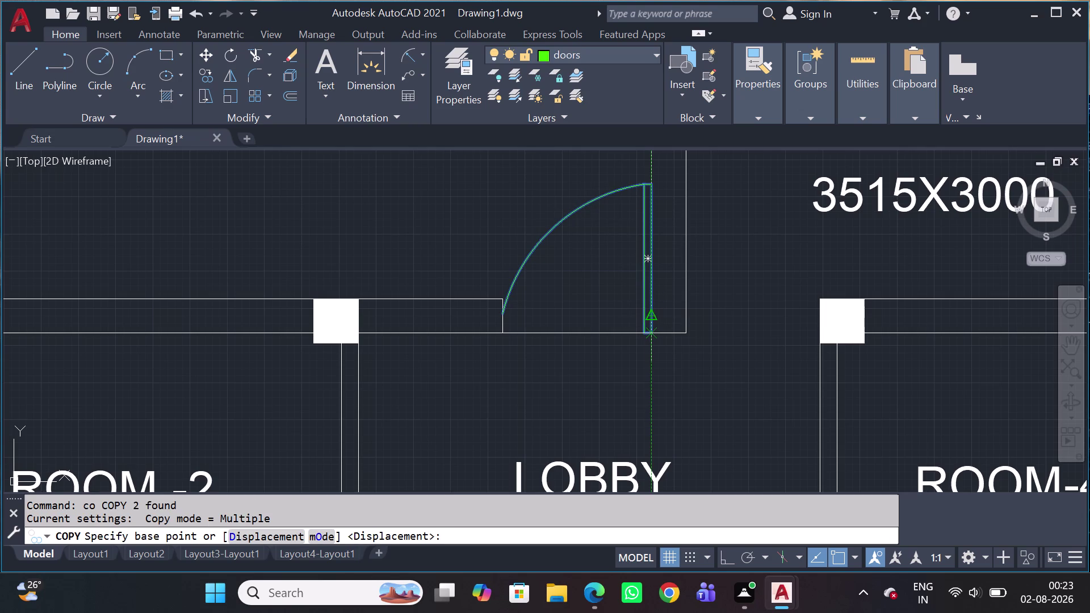
click(654, 335)
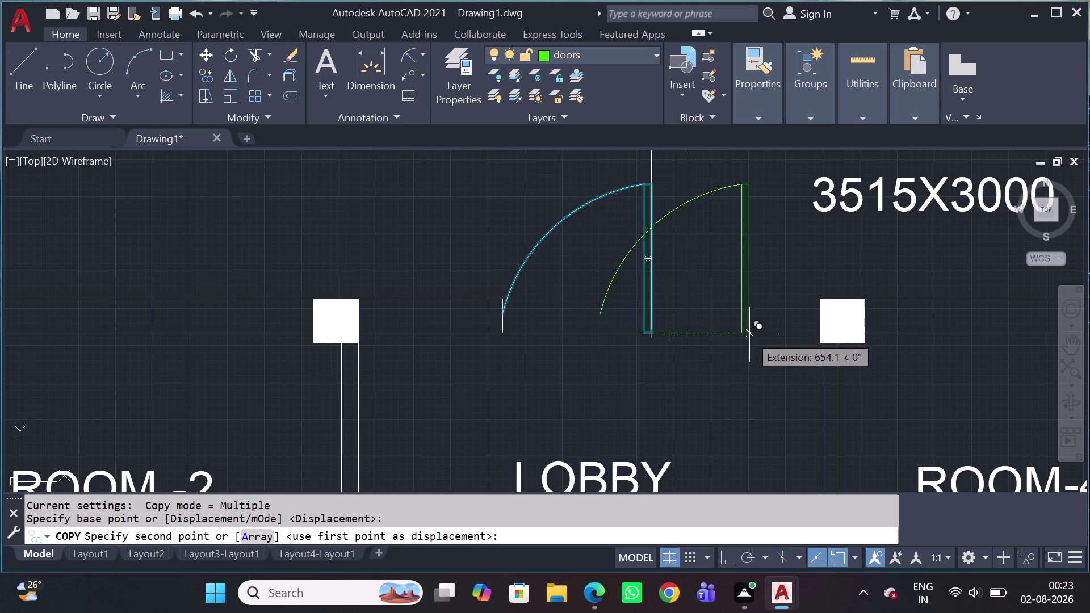
scroll(down, 3)
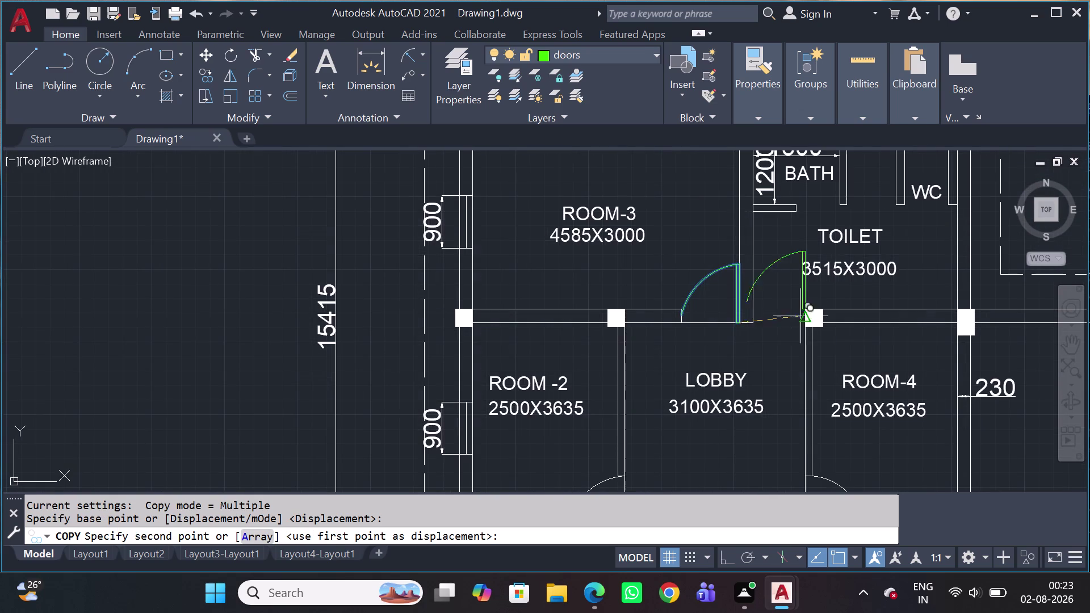
scroll(up, 3)
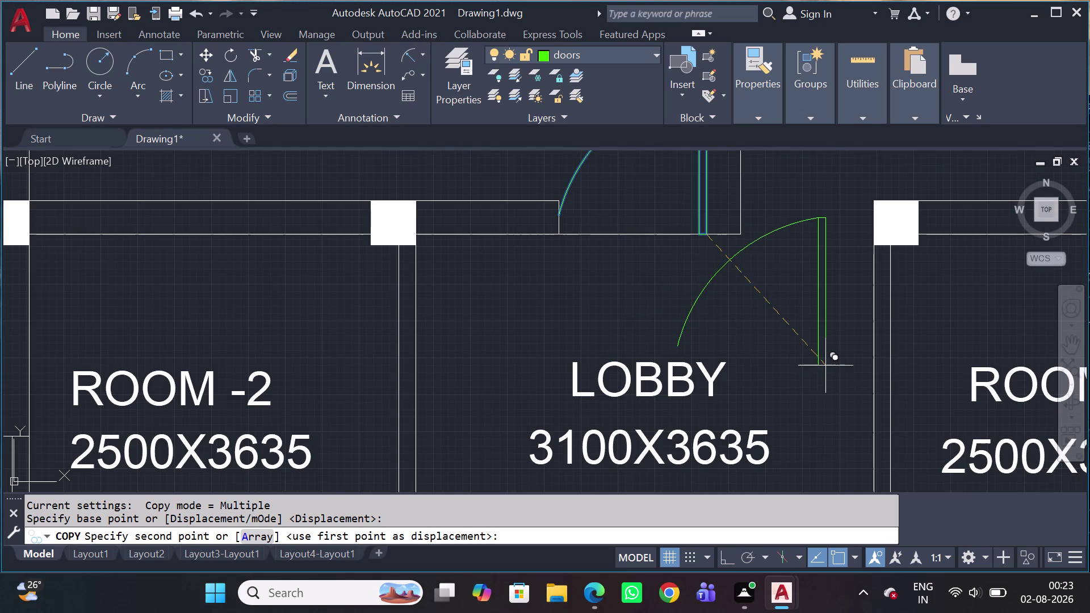
click(831, 373)
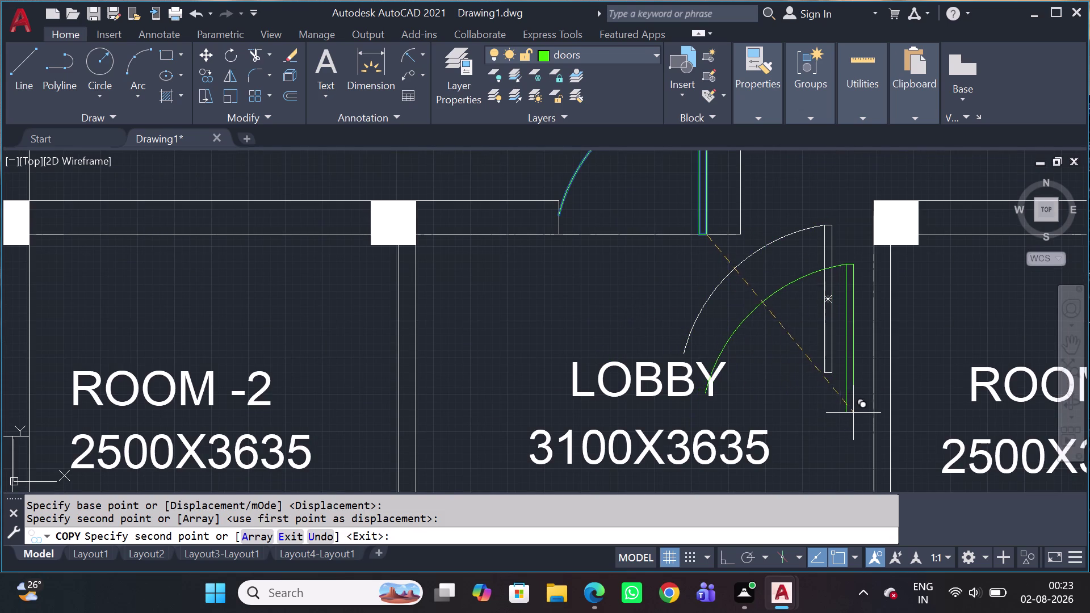
key(Escape)
click(854, 299)
Mirror the lobby door copy about a vertical line, erasing the unflipped original.
click(661, 305)
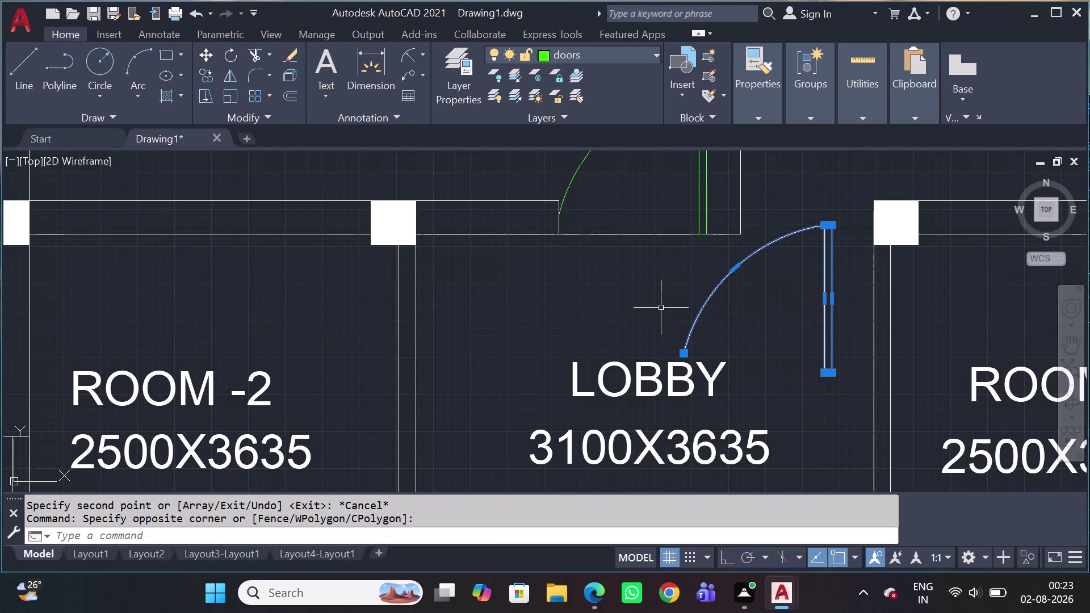
key(m)
key(i)
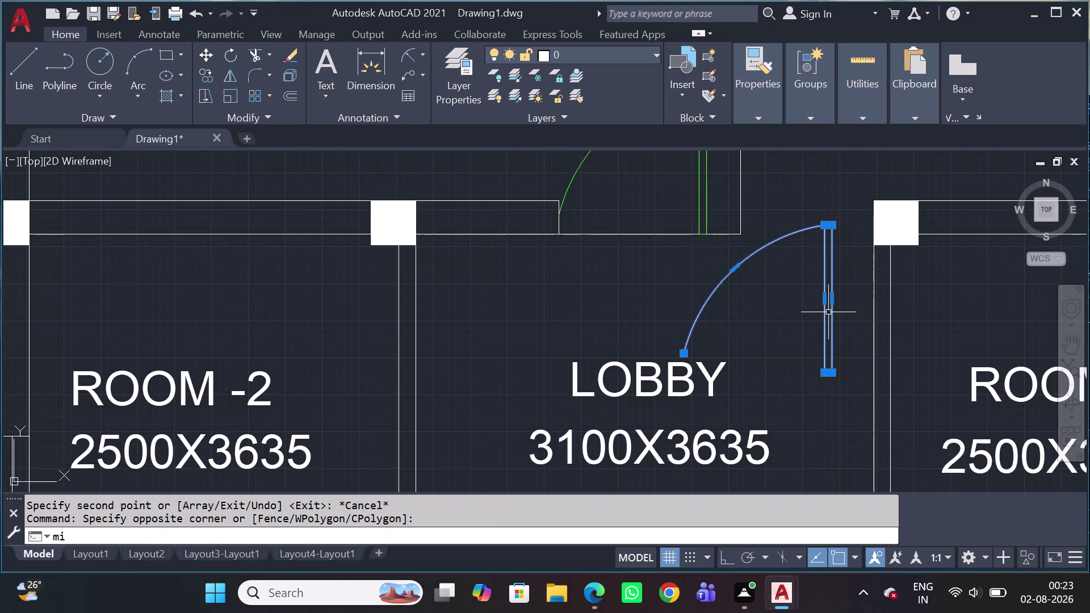
key(space)
click(837, 375)
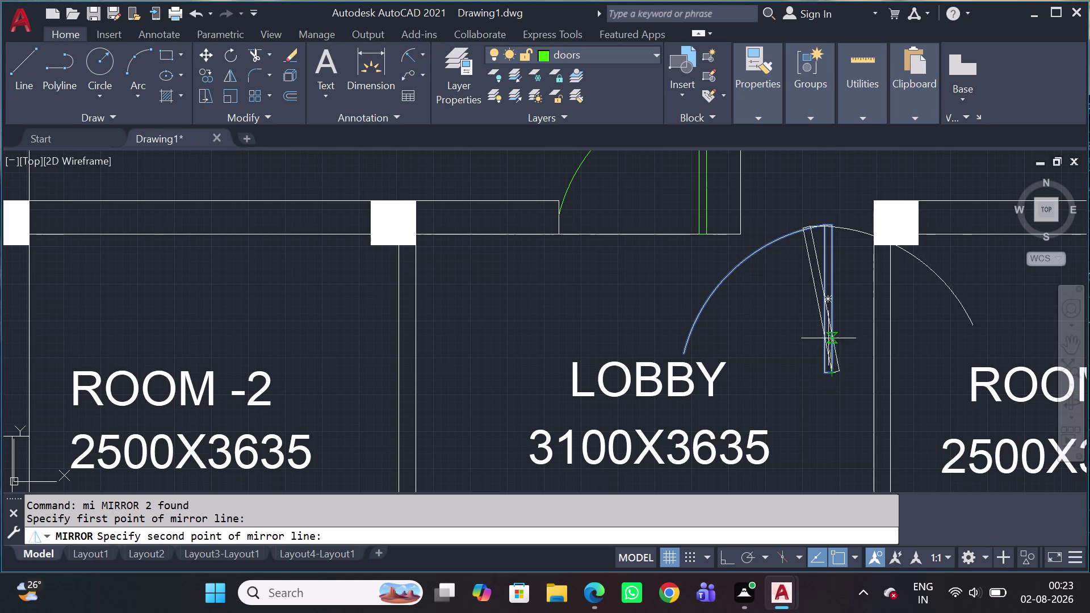
click(831, 223)
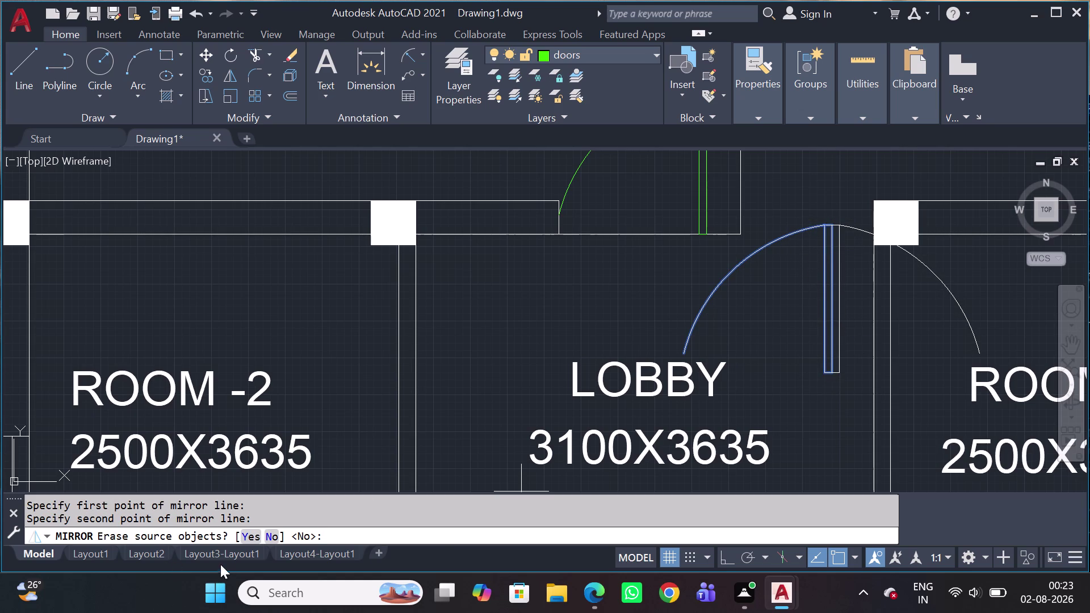
click(252, 539)
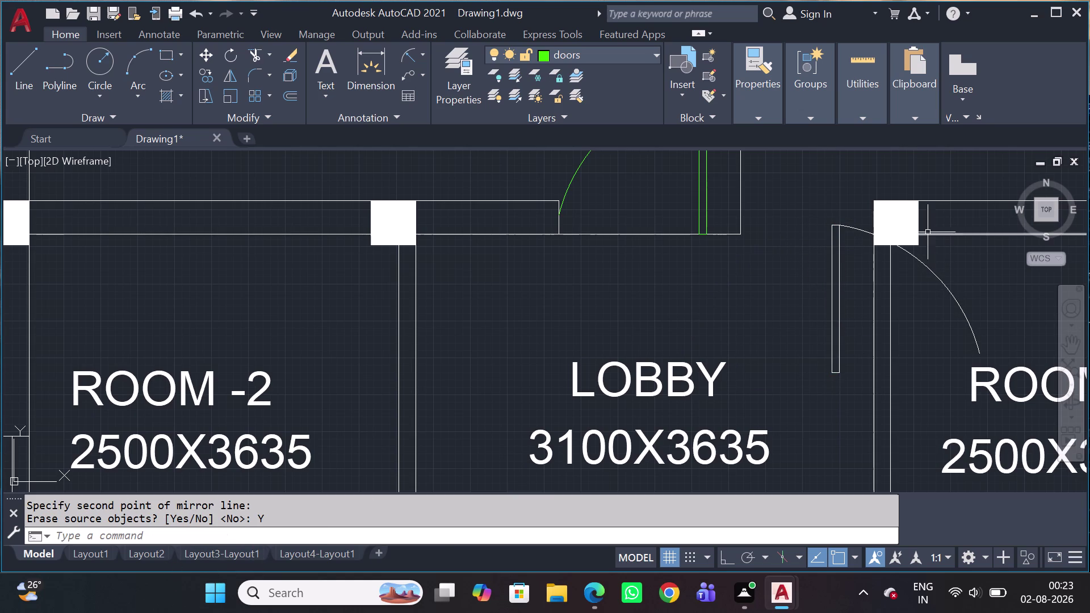
Zoom in to inspect the flipped door's arc at the wall column.
click(815, 212)
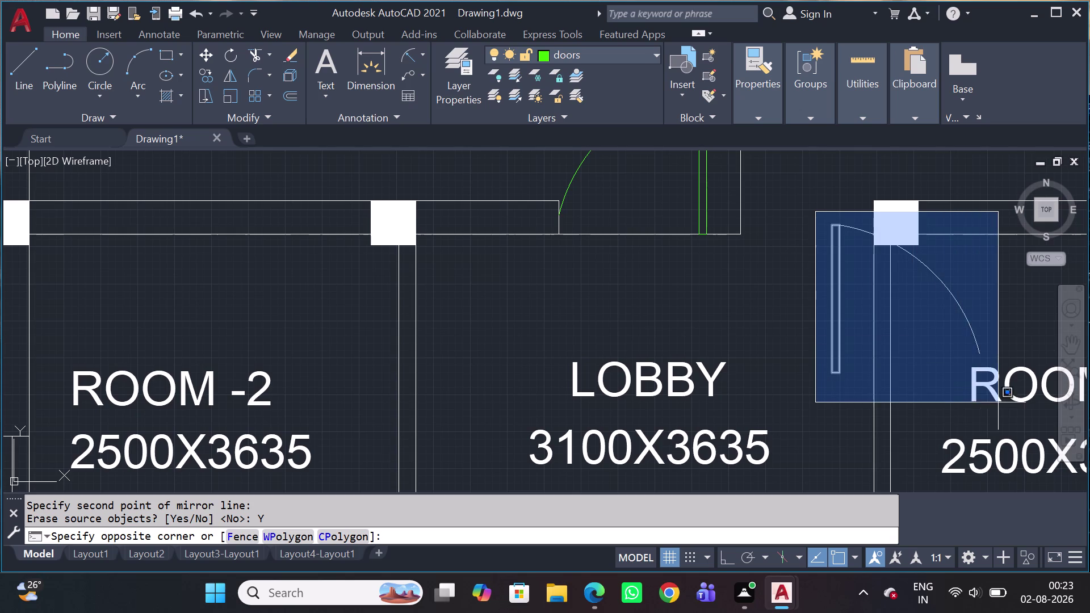
click(999, 387)
scroll(up, 3)
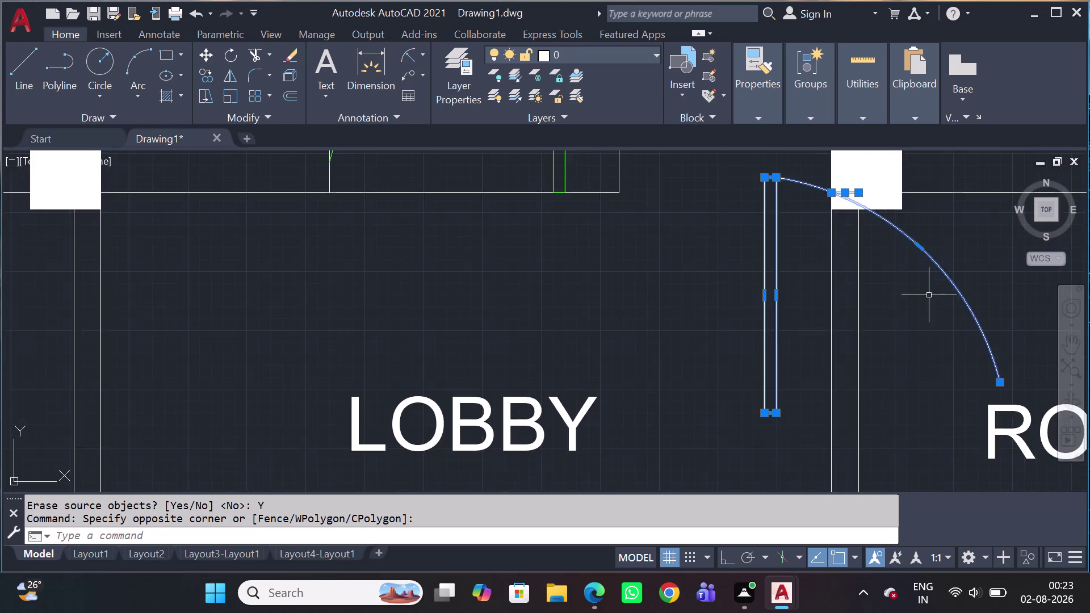
scroll(up, 3)
middle_drag(887, 331, 910, 413)
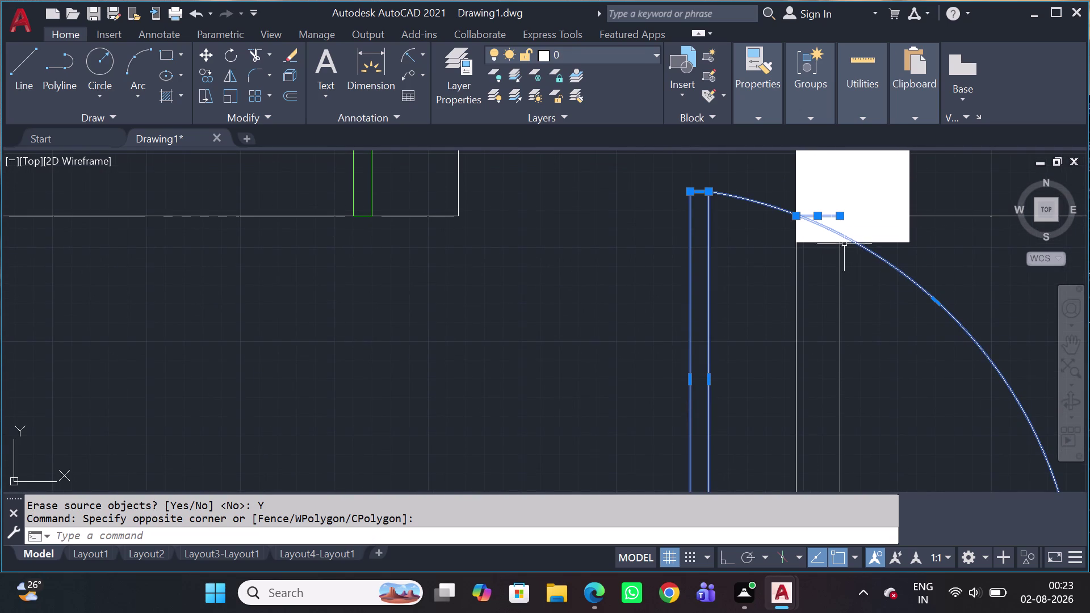
scroll(up, 3)
middle_drag(832, 224, 840, 280)
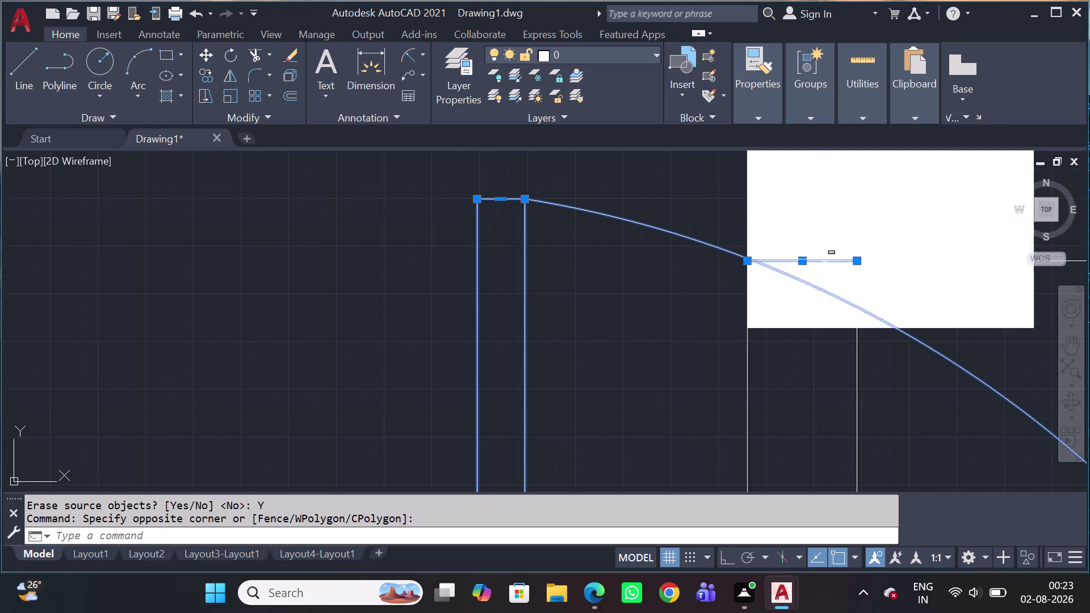
click(874, 287)
scroll(down, 3)
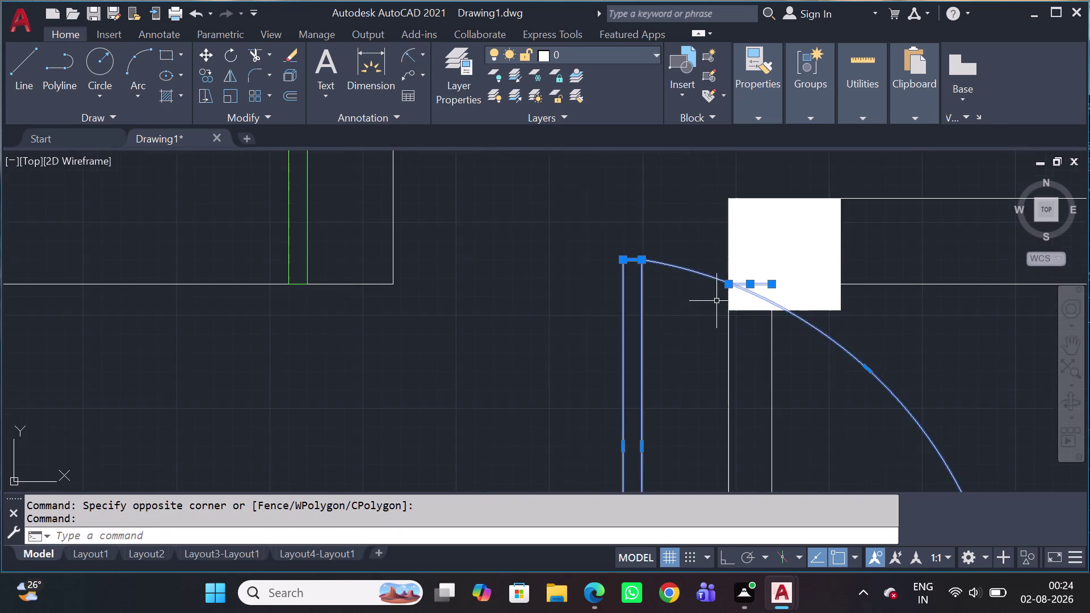
scroll(down, 3)
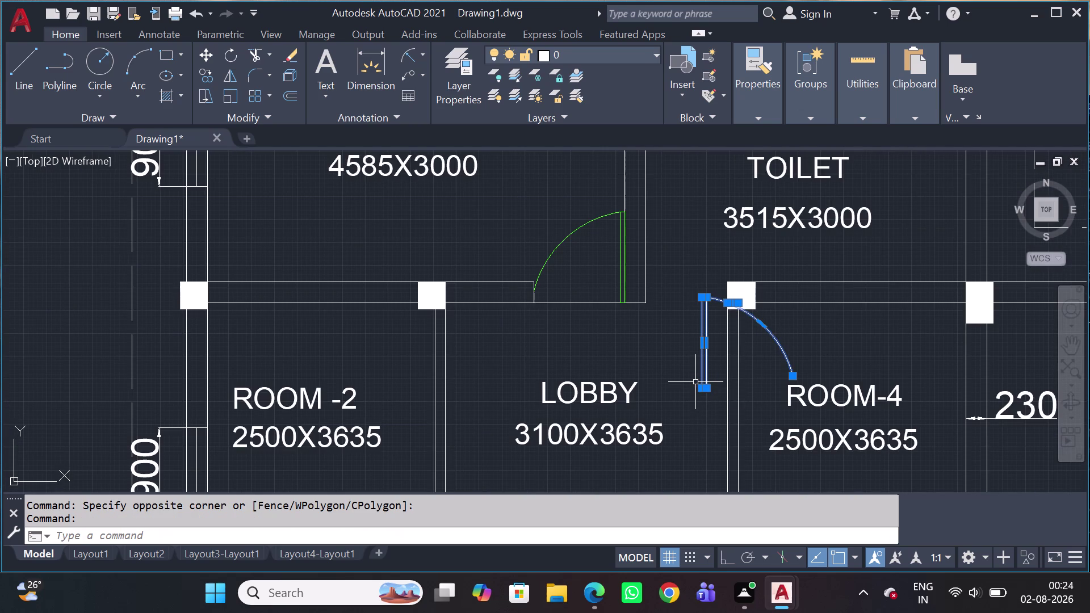
key(Escape)
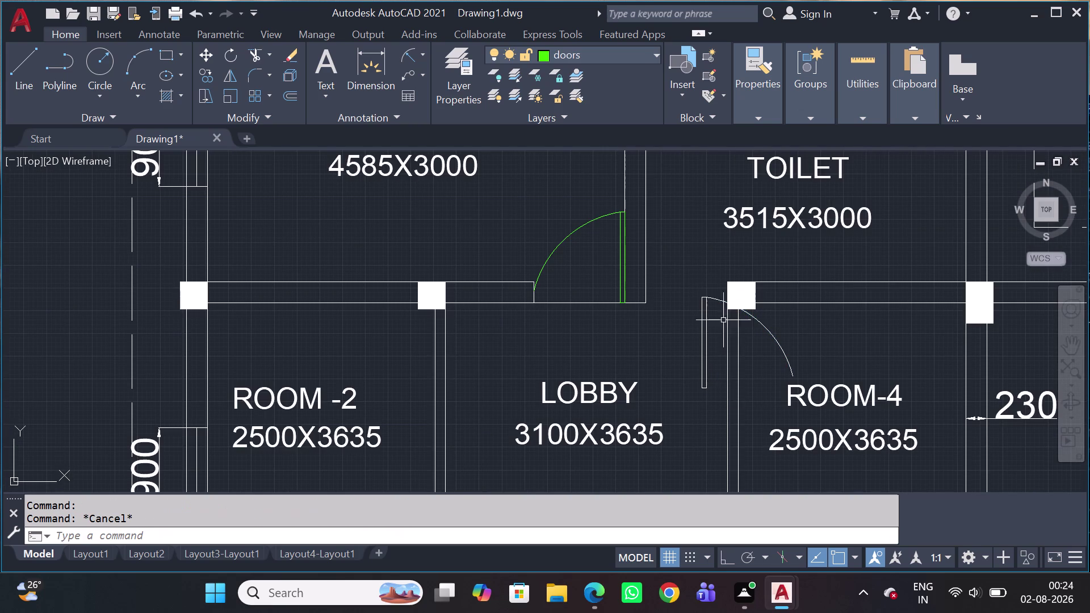
Reselect the flipped door swing and begin moving it.
scroll(up, 3)
click(715, 266)
drag(620, 327, 621, 333)
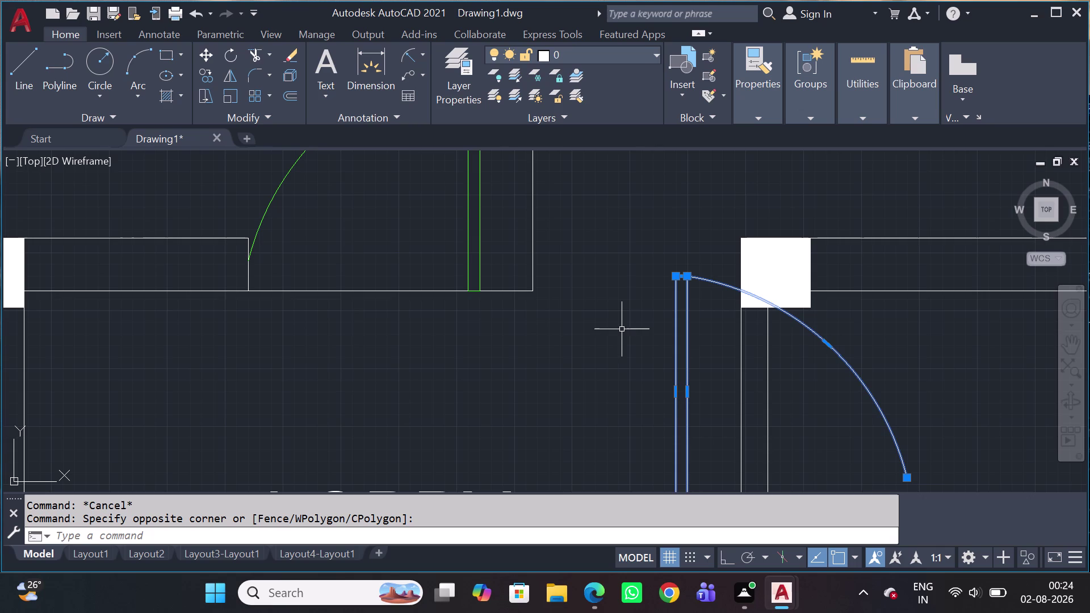
text(m)
key(space)
scroll(down, 3)
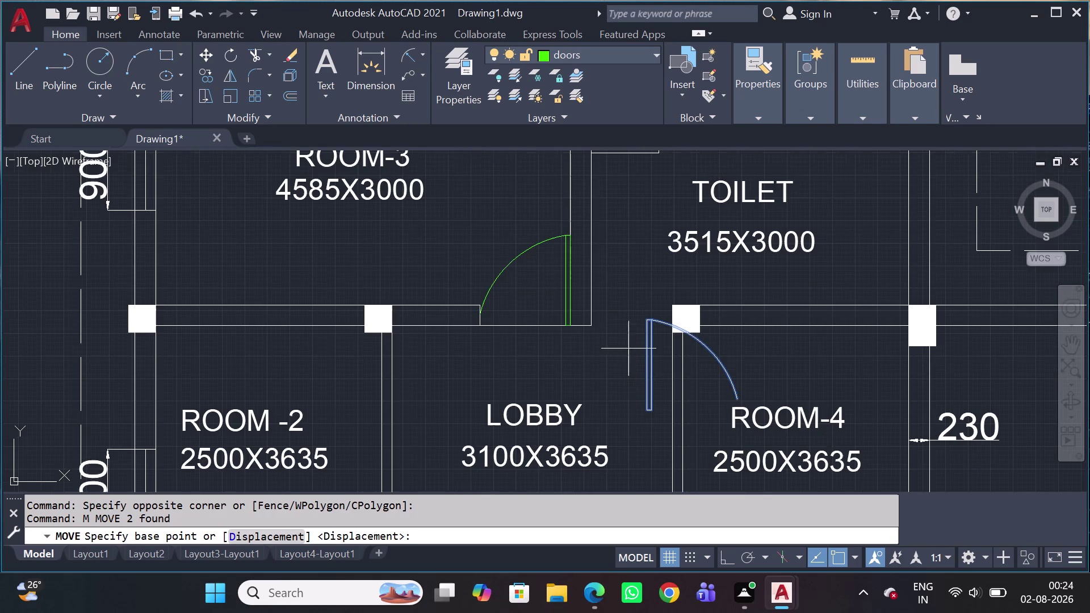
scroll(up, 3)
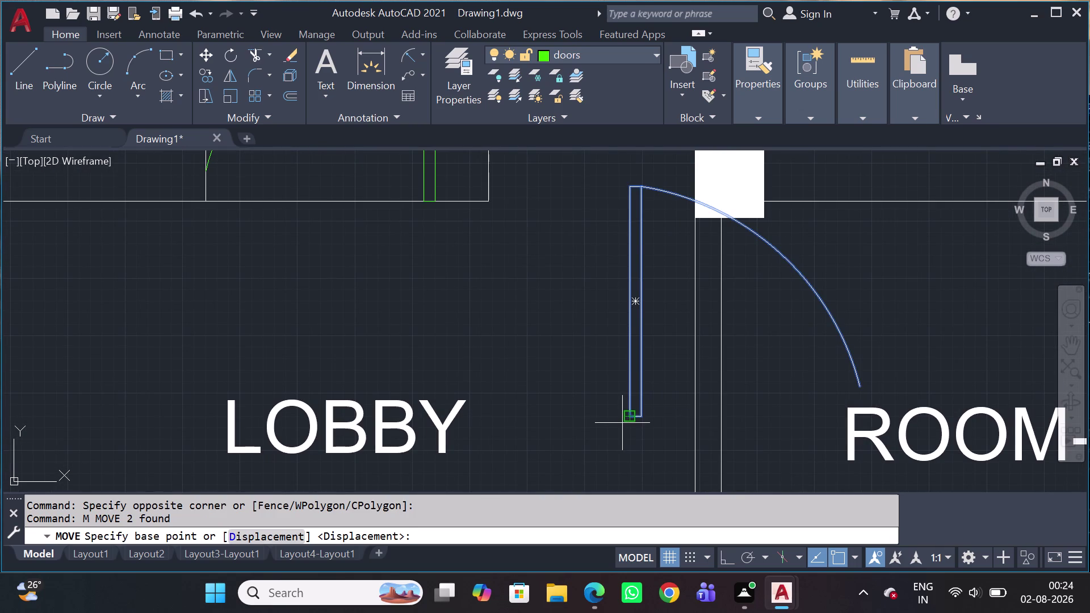
click(628, 418)
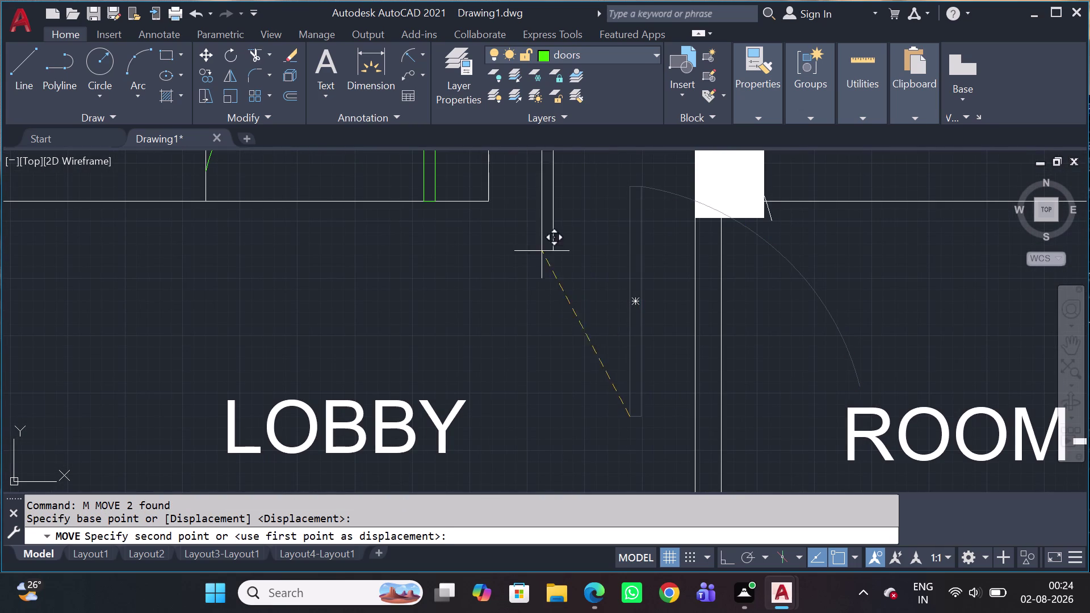
drag(494, 199, 522, 210)
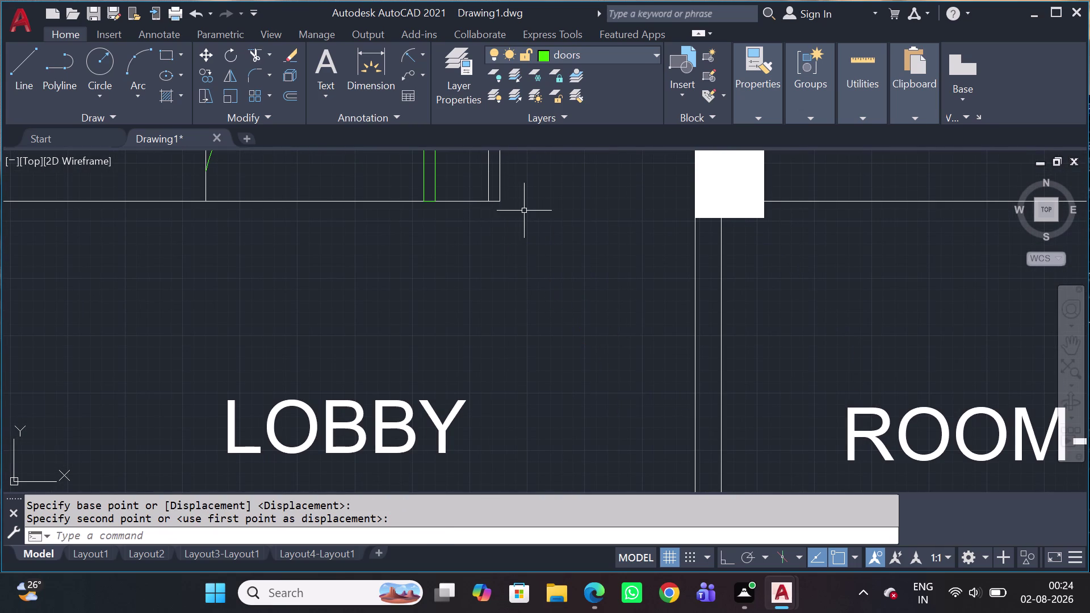
scroll(down, 3)
scroll(up, 3)
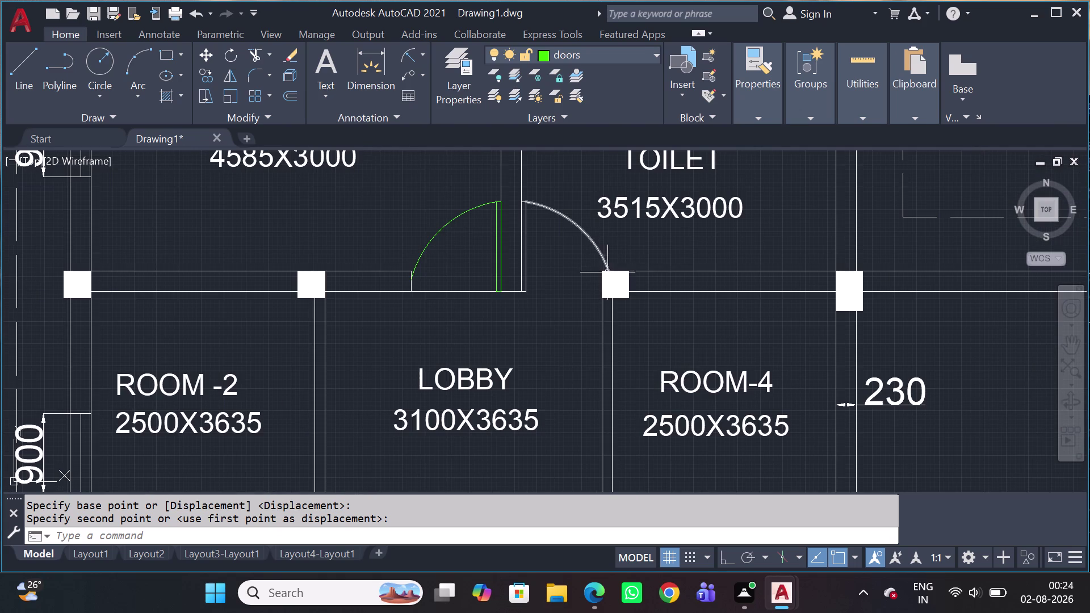
middle_drag(515, 314, 546, 338)
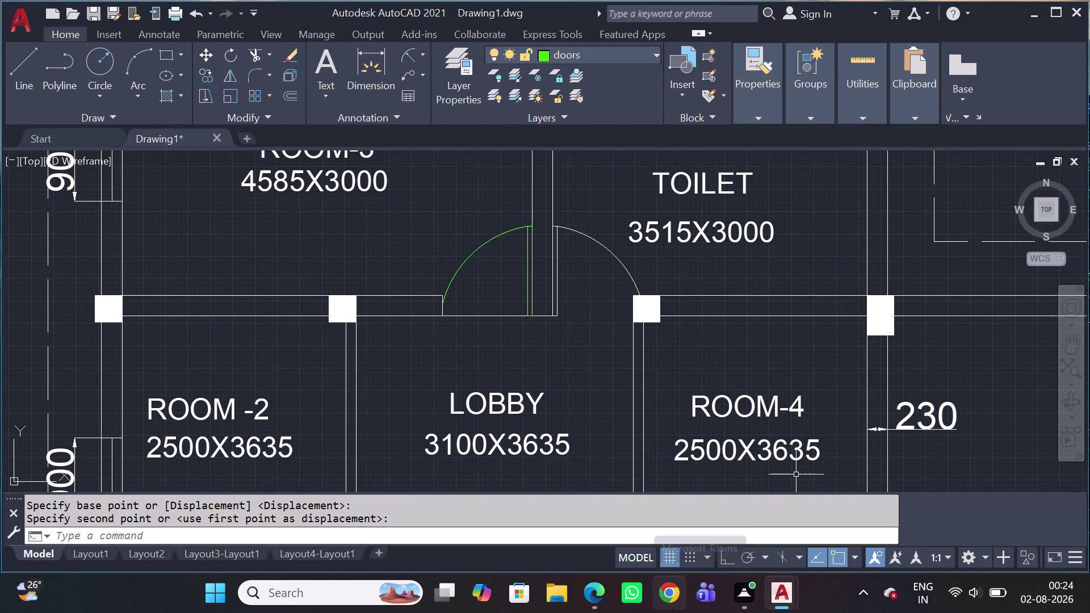
scroll(down, 3)
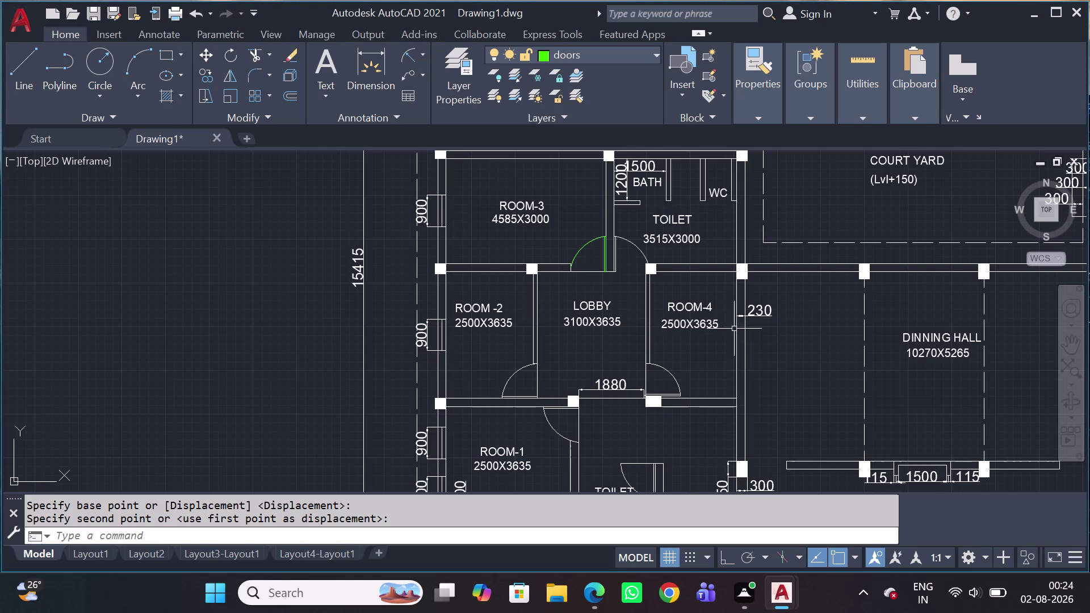
scroll(down, 3)
middle_drag(737, 405, 691, 347)
scroll(up, 3)
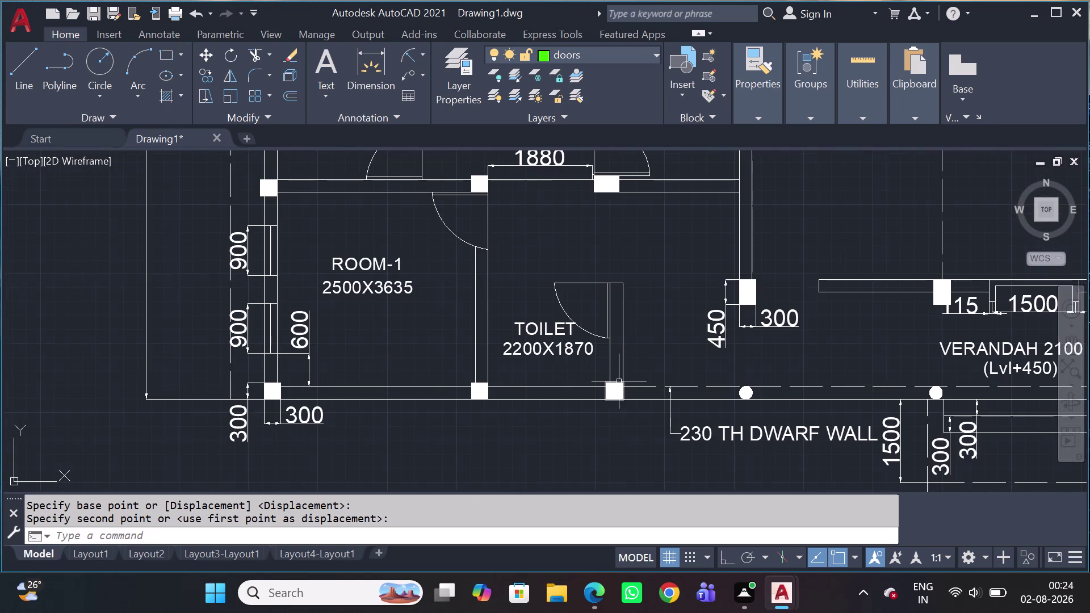
middle_drag(761, 326, 605, 386)
scroll(down, 3)
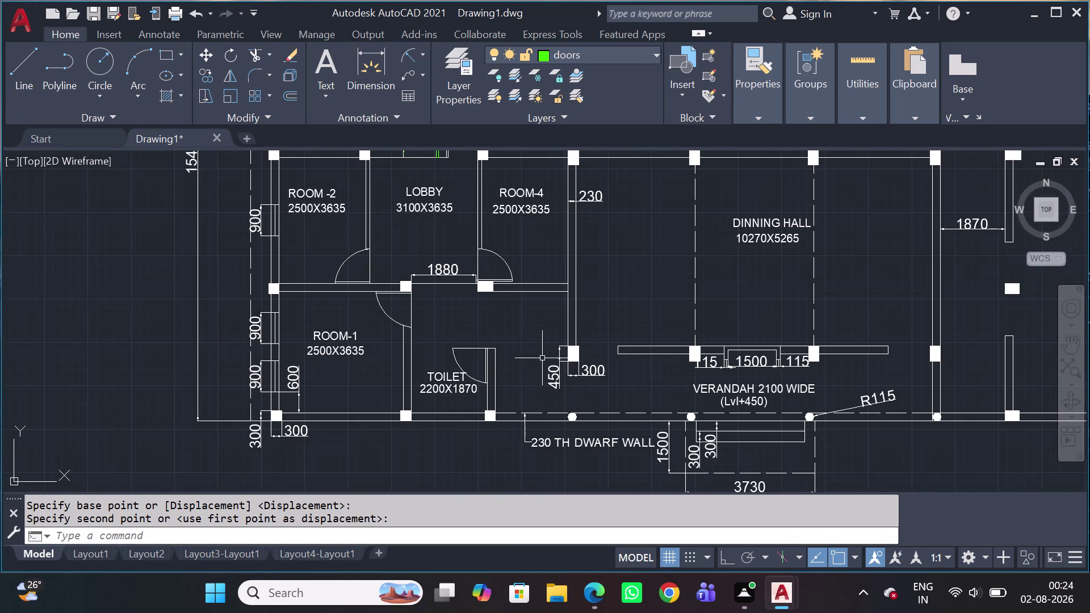
scroll(up, 3)
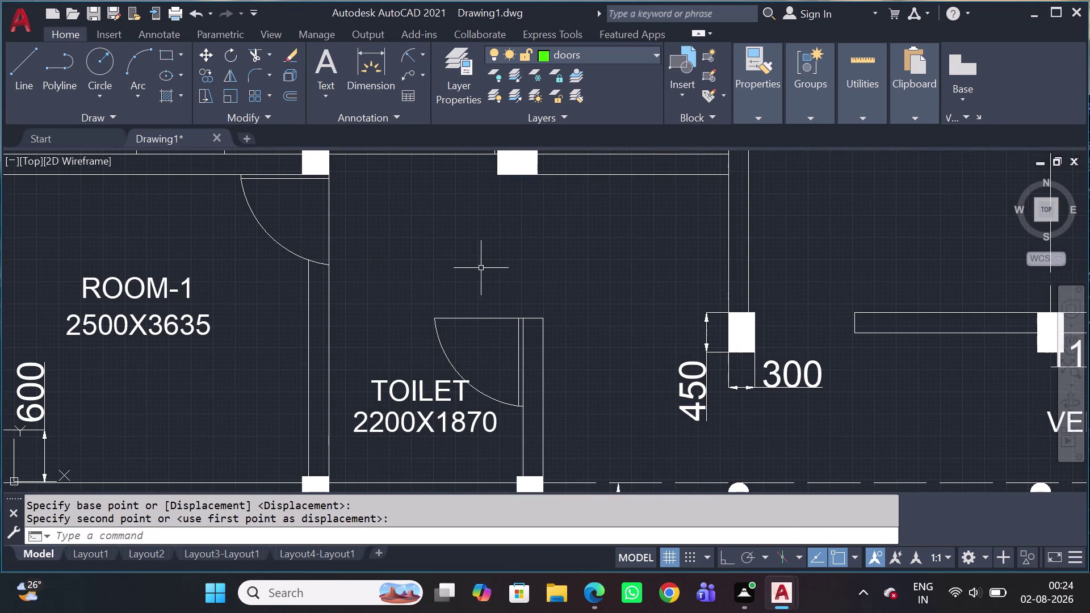
Select the toilet door's arc and leaf line.
click(515, 300)
click(416, 344)
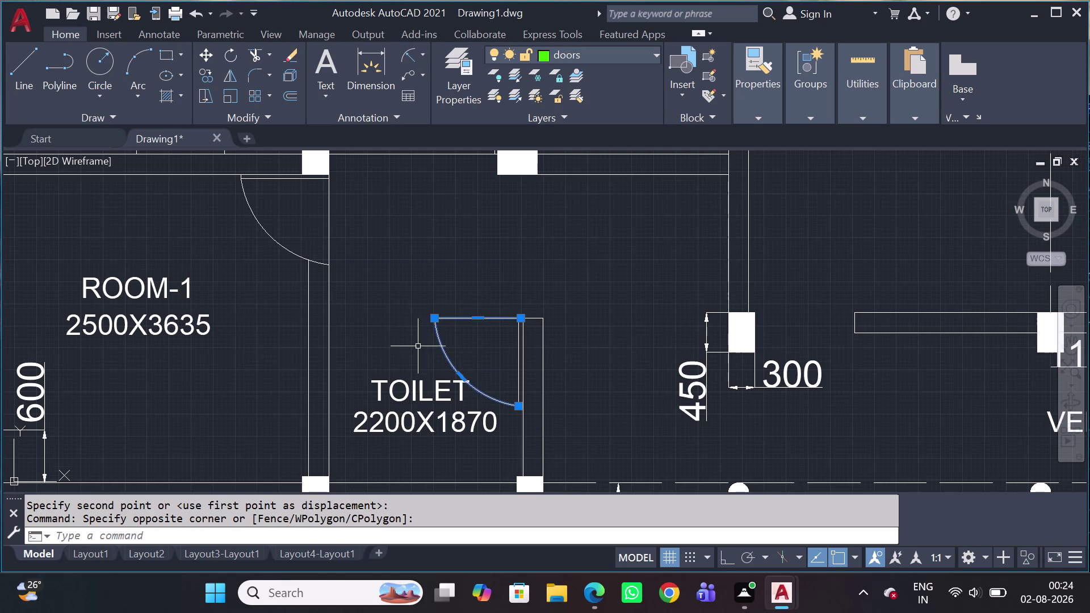
scroll(up, 3)
click(473, 348)
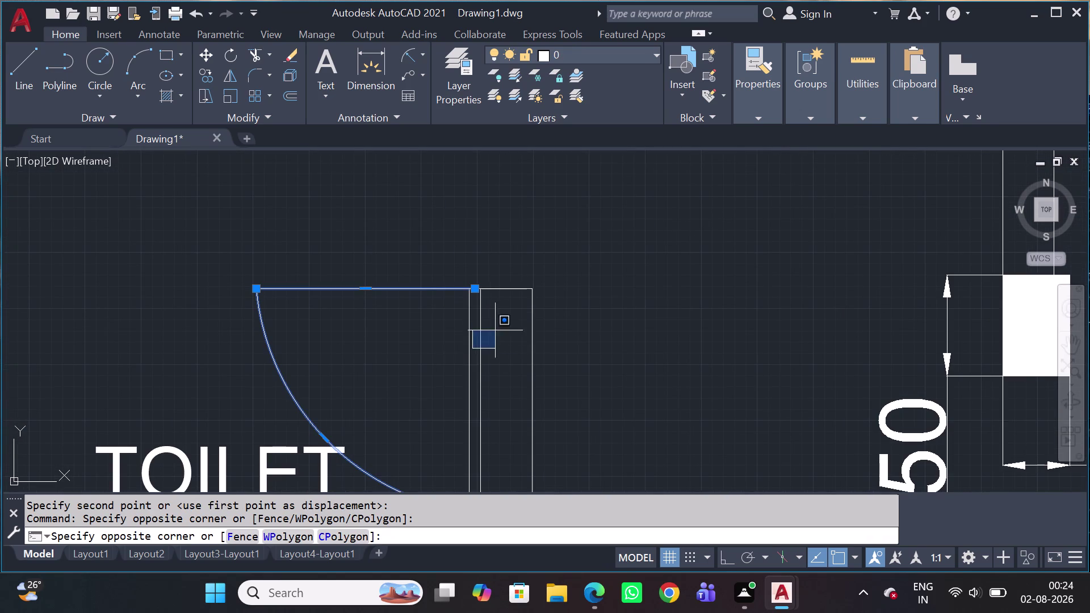
click(465, 338)
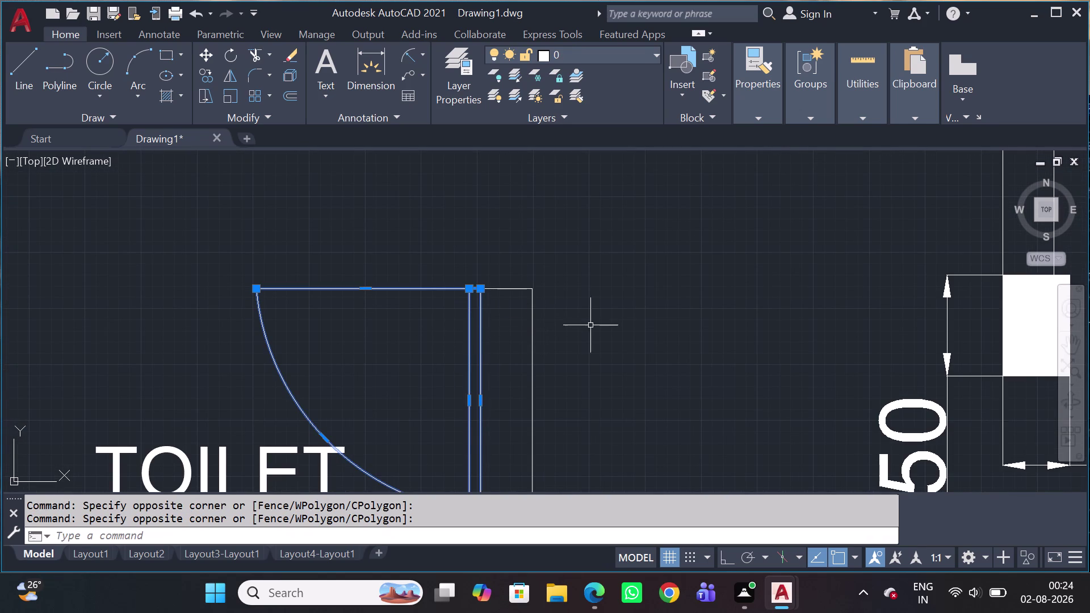
Copy the toilet door swing near the verandah wall east of the toilet.
key(c)
key(o)
key(space)
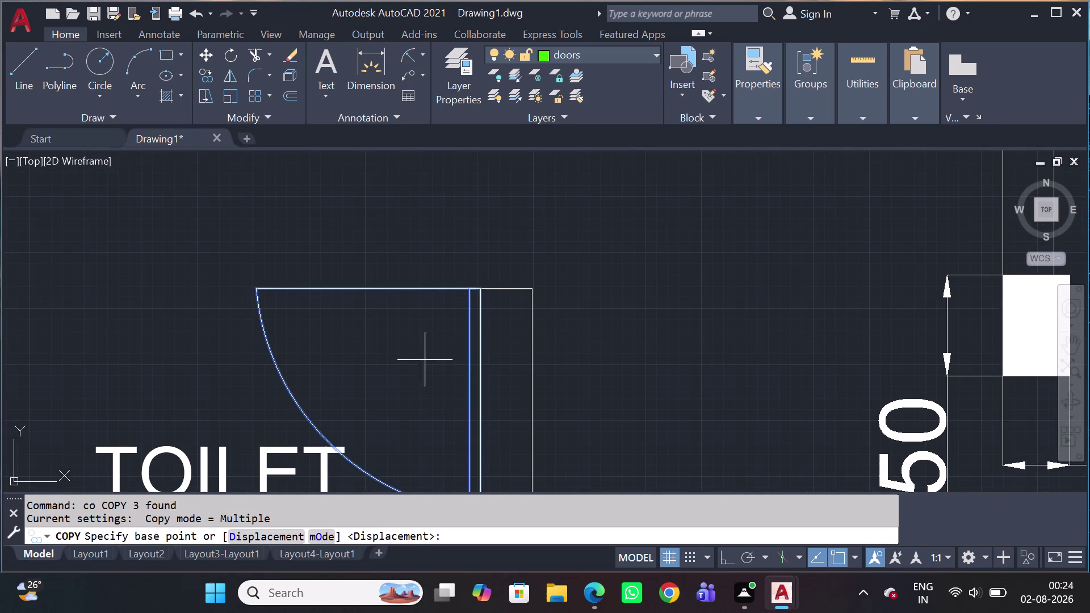
click(483, 285)
scroll(down, 3)
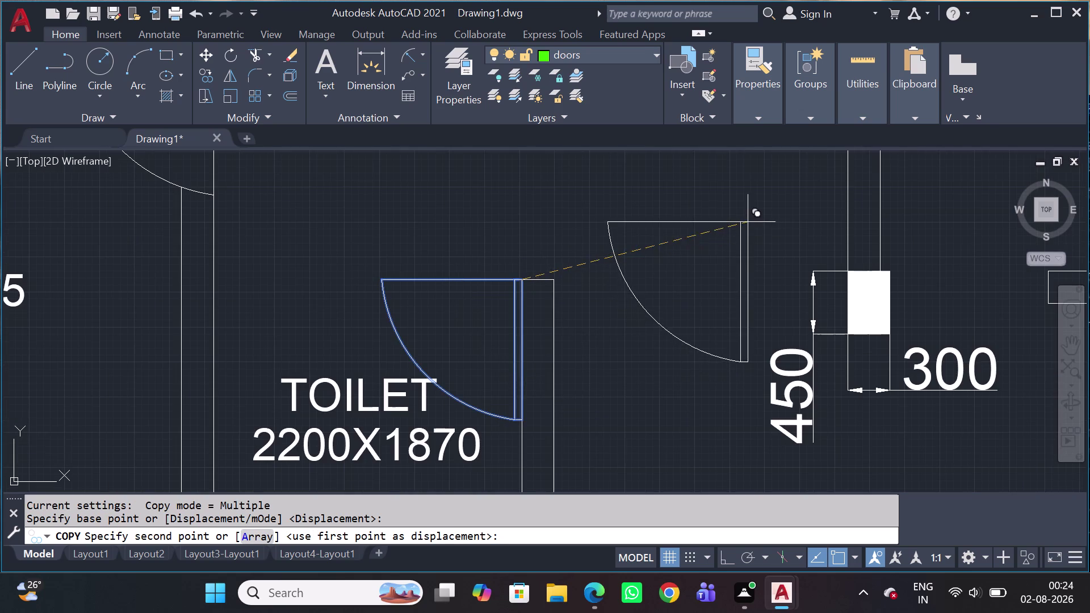
scroll(down, 3)
middle_drag(892, 201, 905, 291)
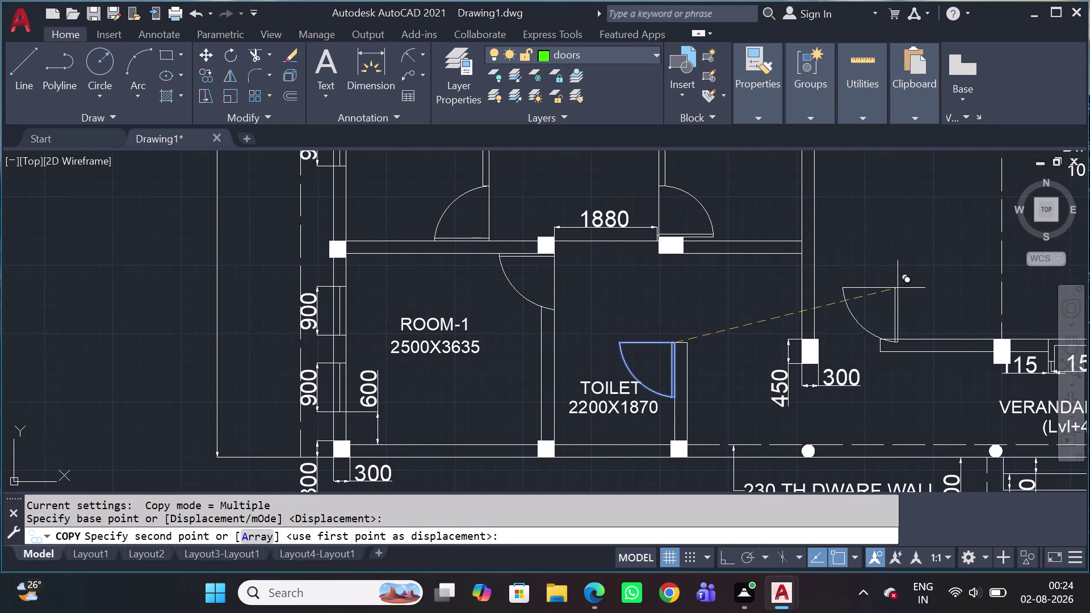
drag(897, 256, 913, 275)
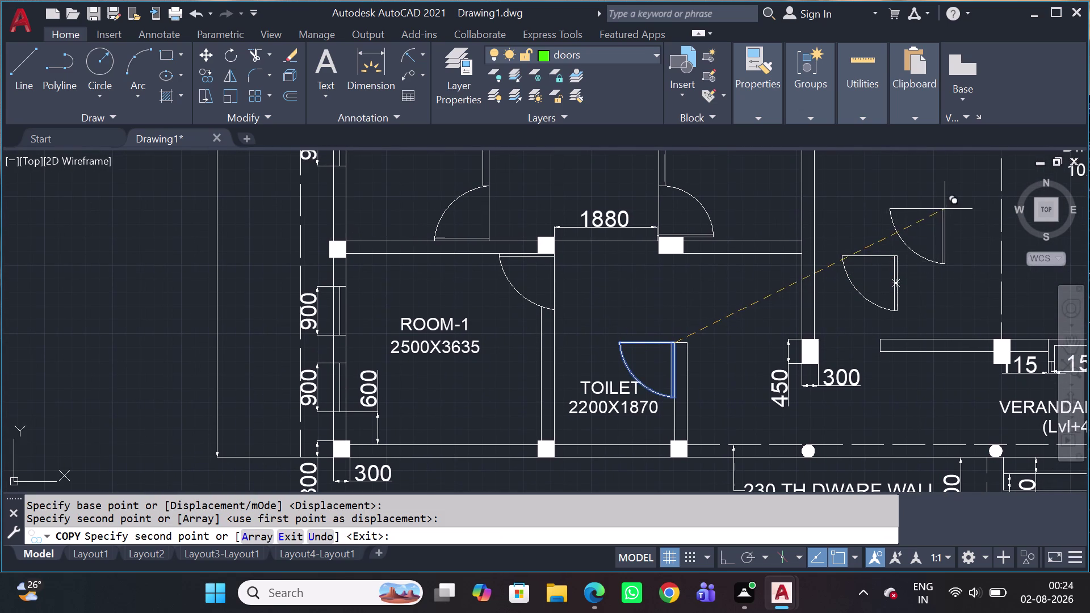
key(Escape)
Select the placed door copy and begin mirroring it.
drag(922, 238, 922, 247)
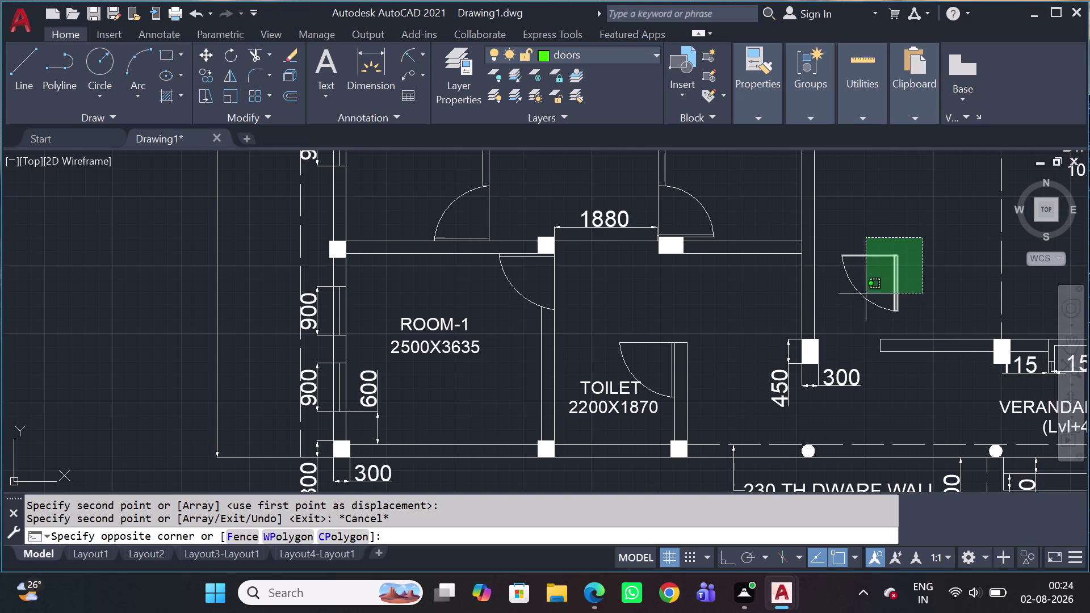
click(847, 307)
text(m)
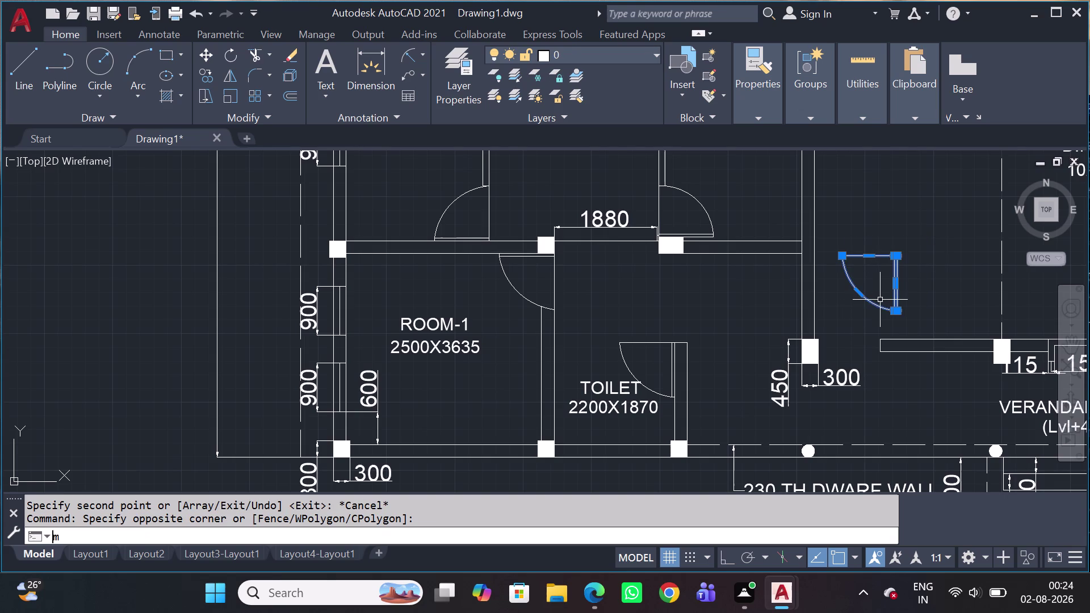
text(i)
key(space)
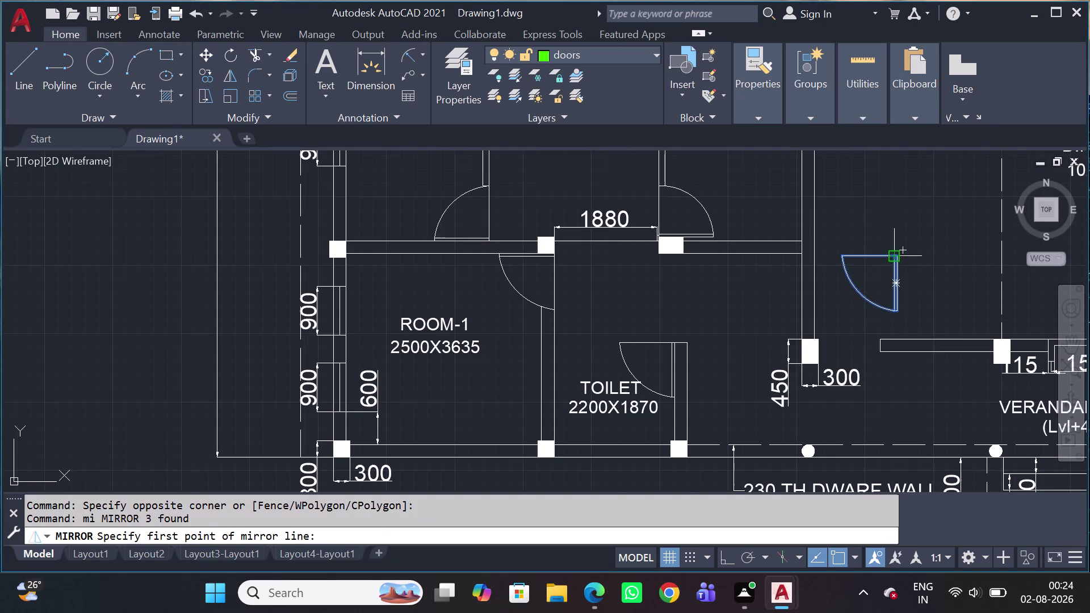
Cancel the started mirror and reselect the copied door swing.
scroll(up, 3)
click(898, 258)
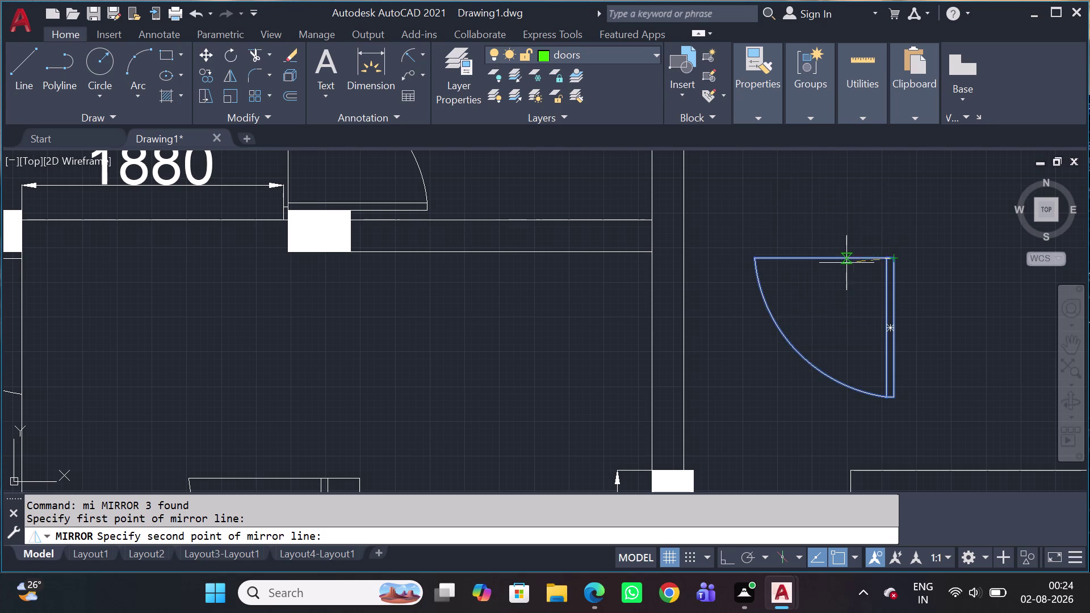
key(Escape)
click(918, 260)
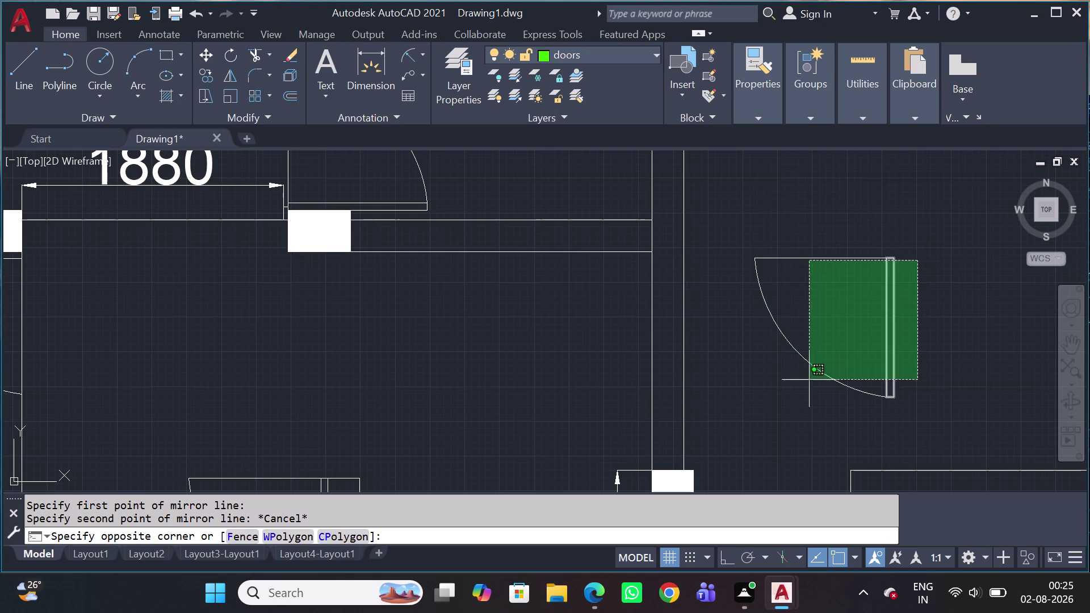
click(778, 408)
drag(844, 233, 844, 243)
click(774, 298)
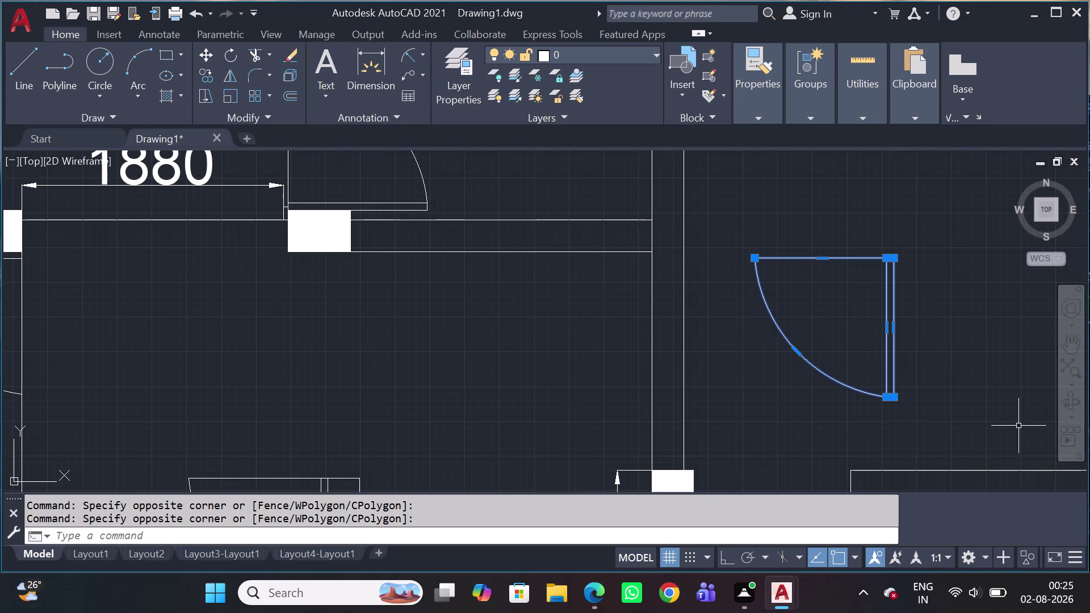
Move the copied door swing into position near the 450 pier.
key(m)
key(space)
click(881, 388)
scroll(down, 3)
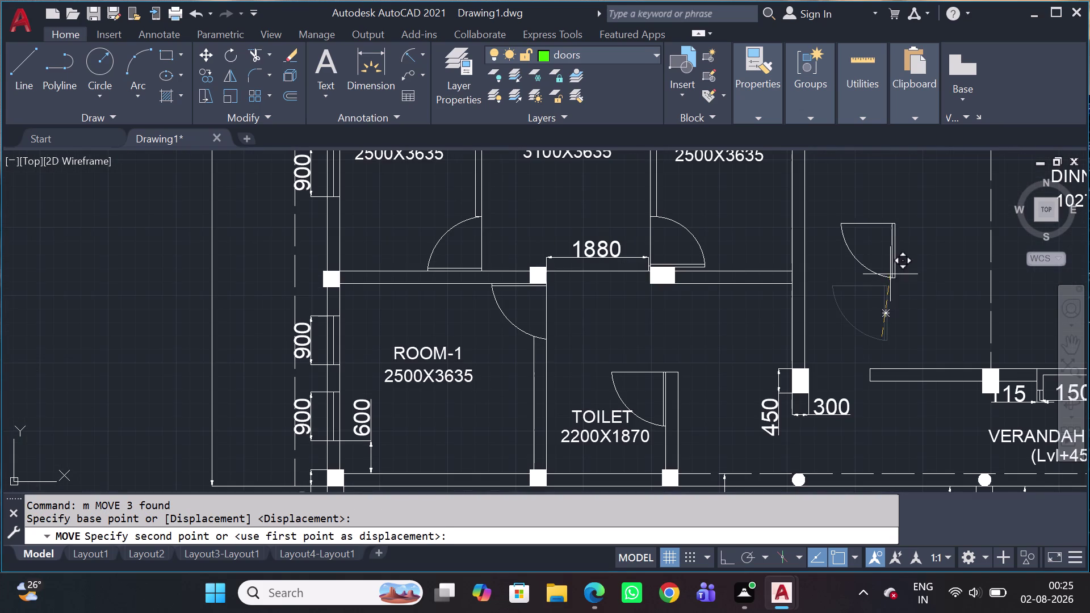
click(891, 270)
Mirror the door about a horizontal axis at the leaf end, keeping the original.
click(937, 216)
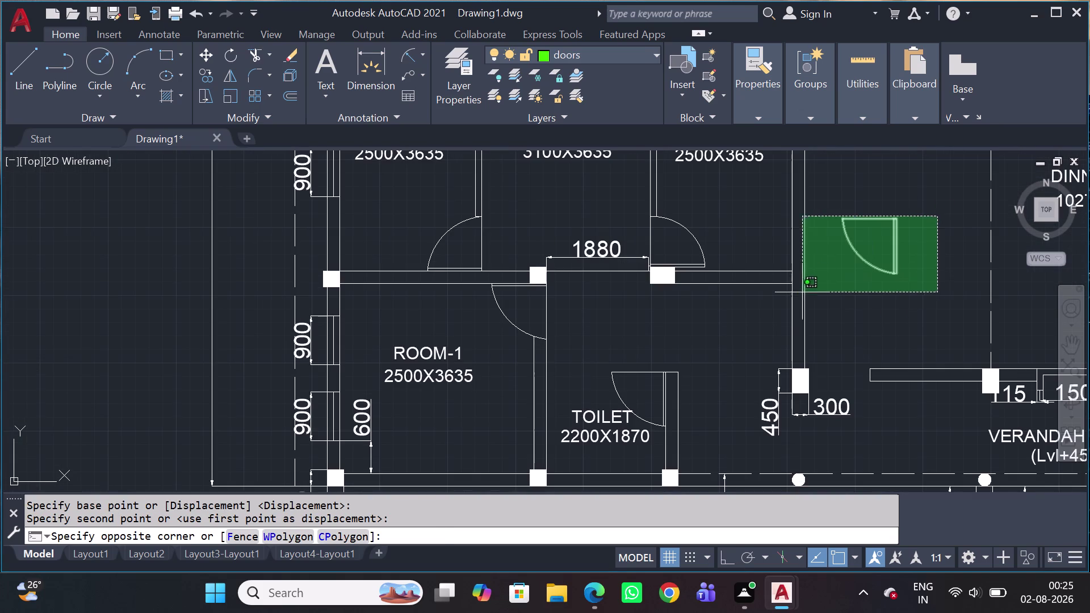
drag(832, 290, 837, 291)
key(m)
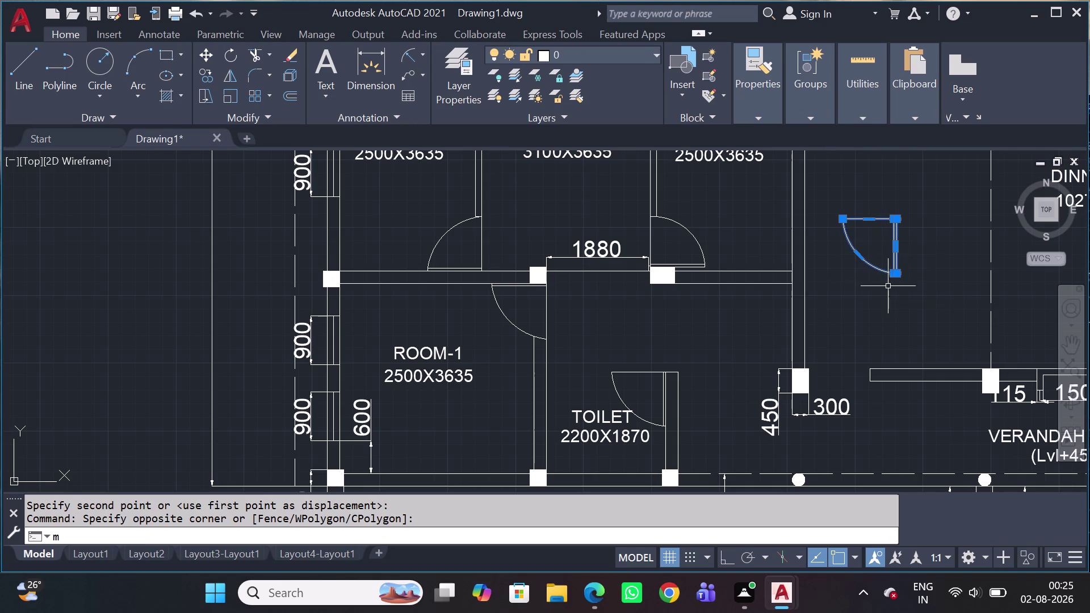
key(i)
key(space)
scroll(up, 3)
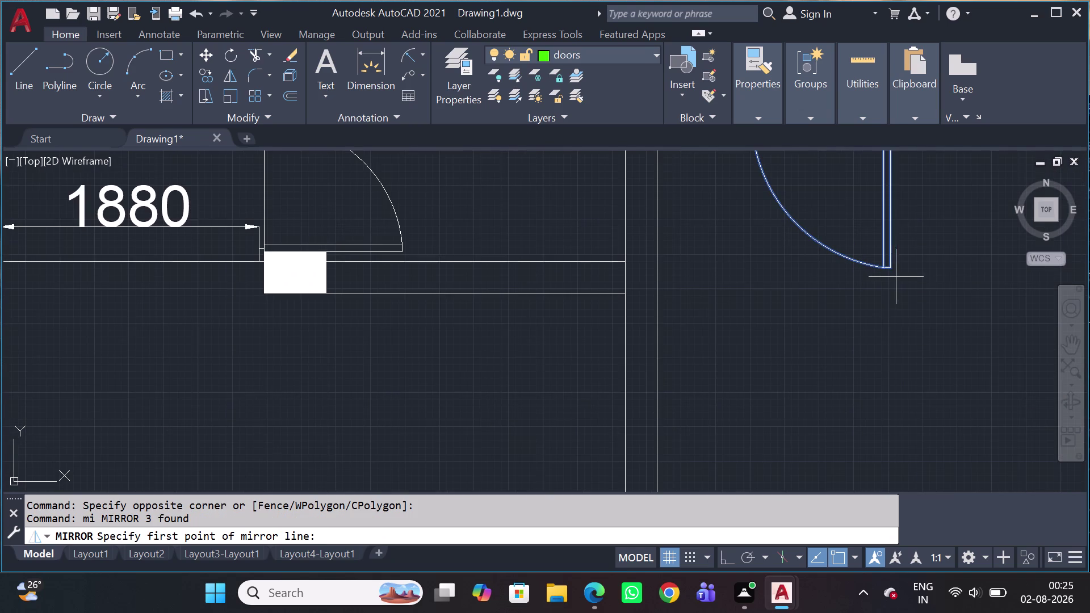
click(893, 264)
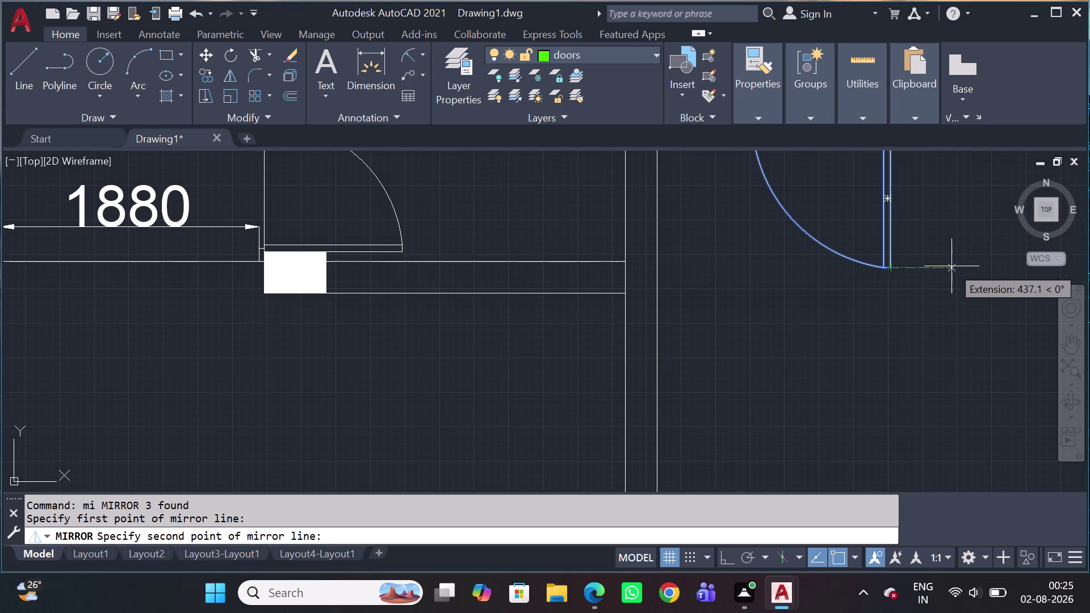
click(953, 267)
scroll(down, 3)
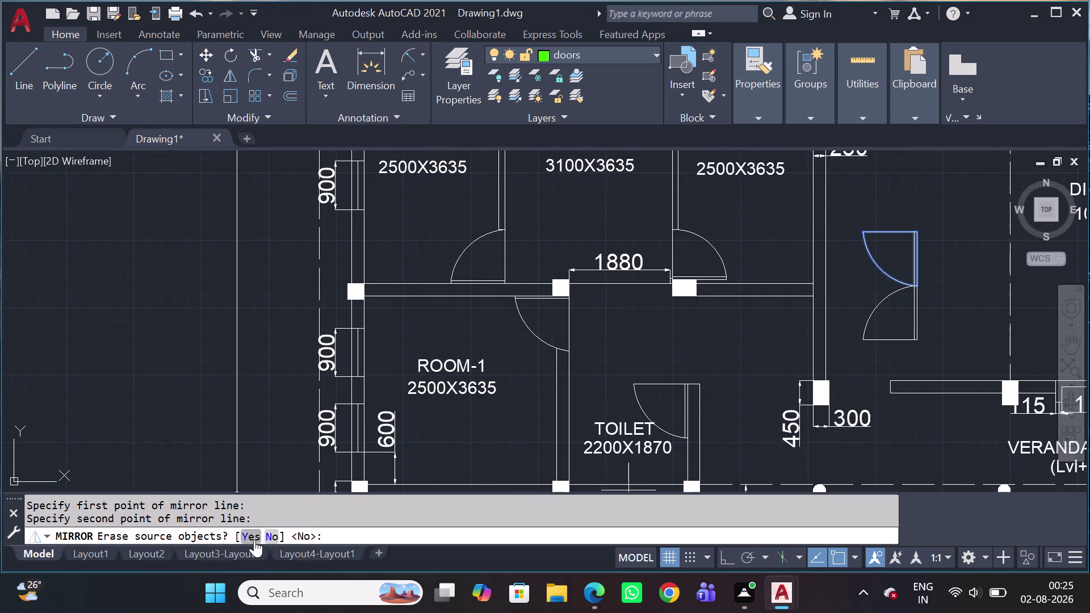
click(270, 537)
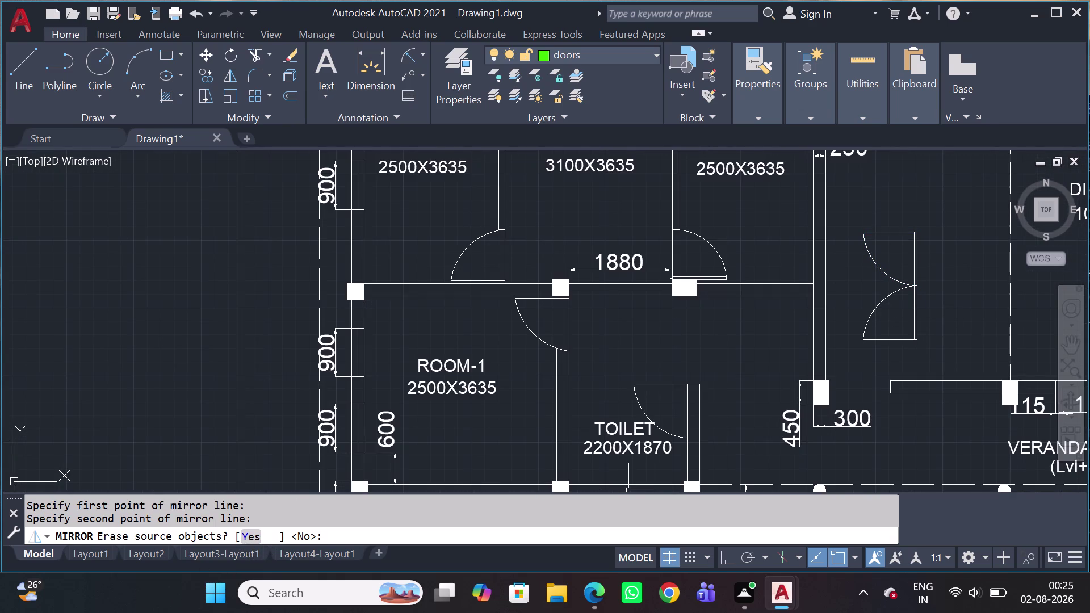
click(938, 224)
double_click(850, 352)
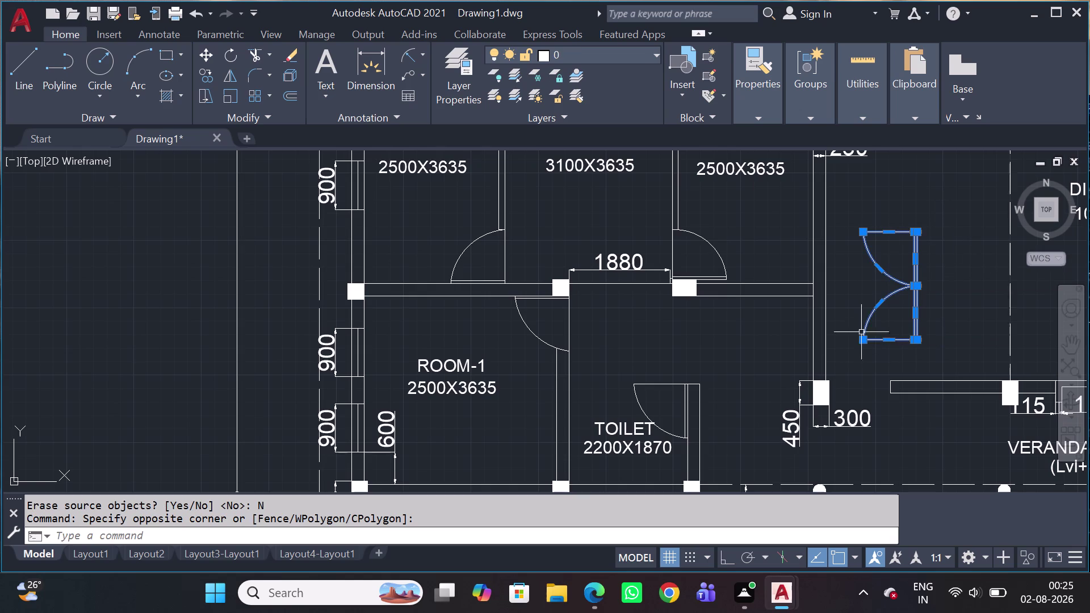
Scale the double-door symbol by 1200, then undo the oversized result.
key(s)
key(c)
key(space)
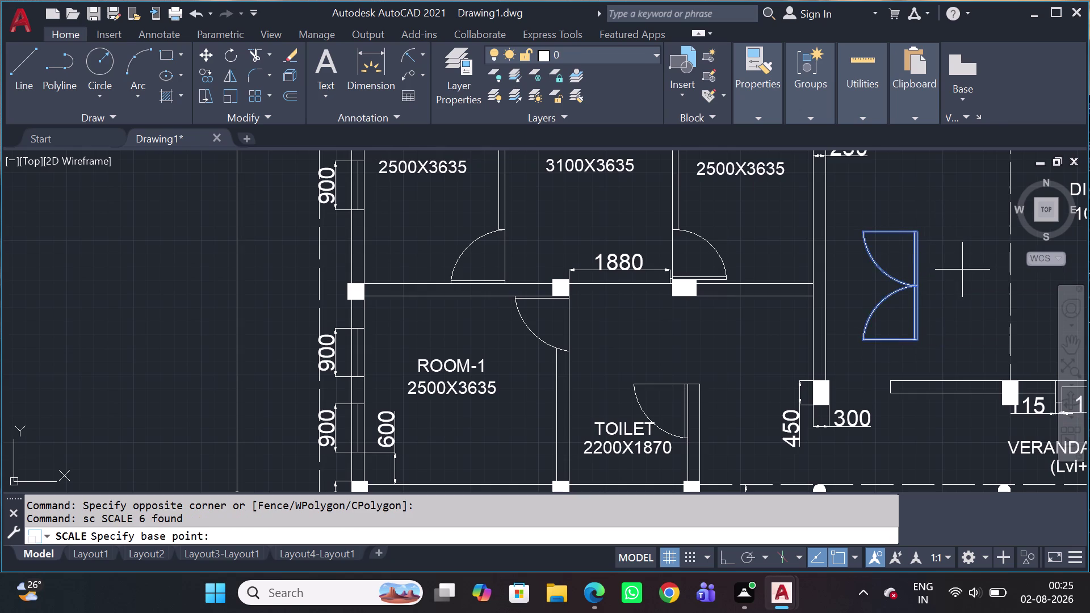
scroll(up, 3)
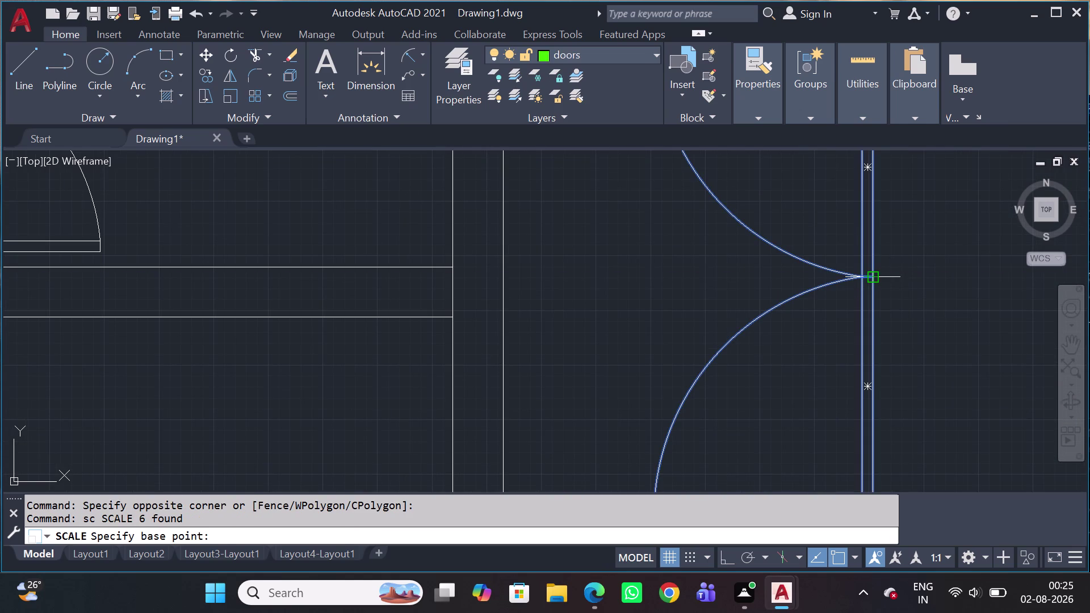
click(878, 277)
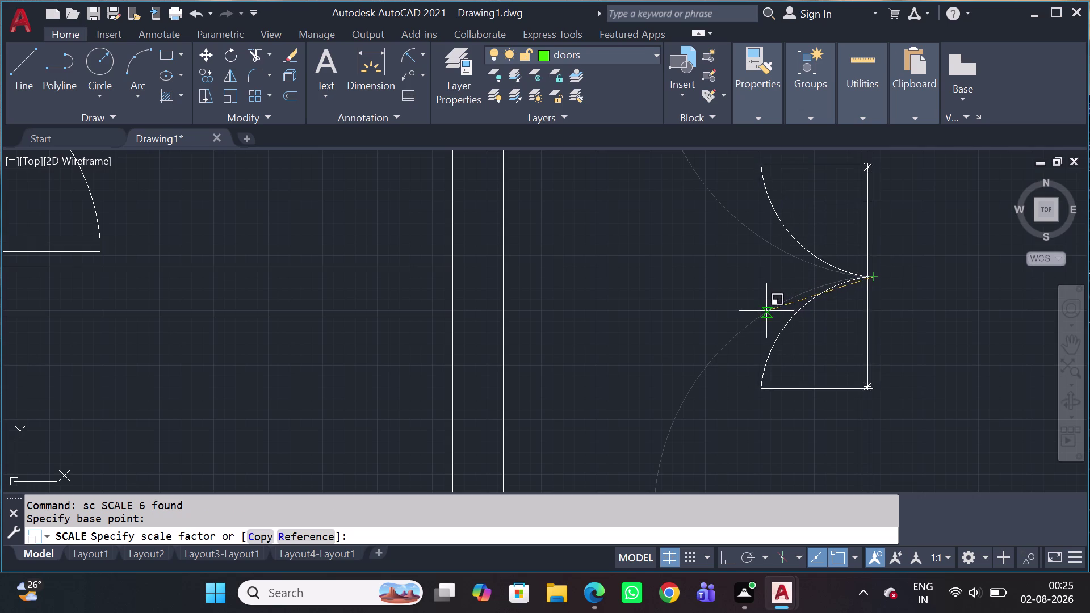
scroll(down, 3)
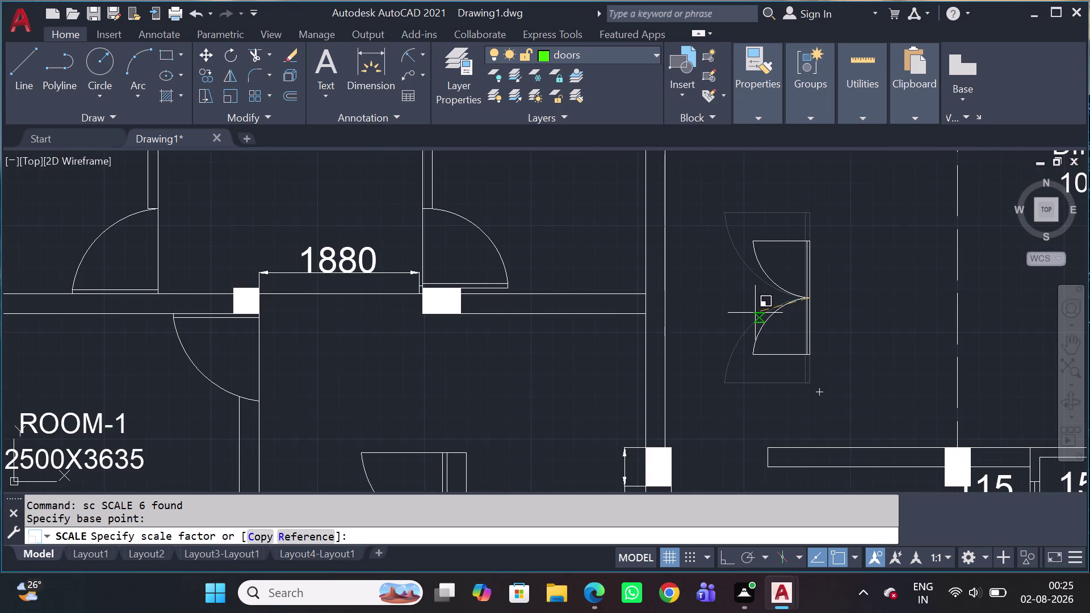
key(1)
key(2)
text(00)
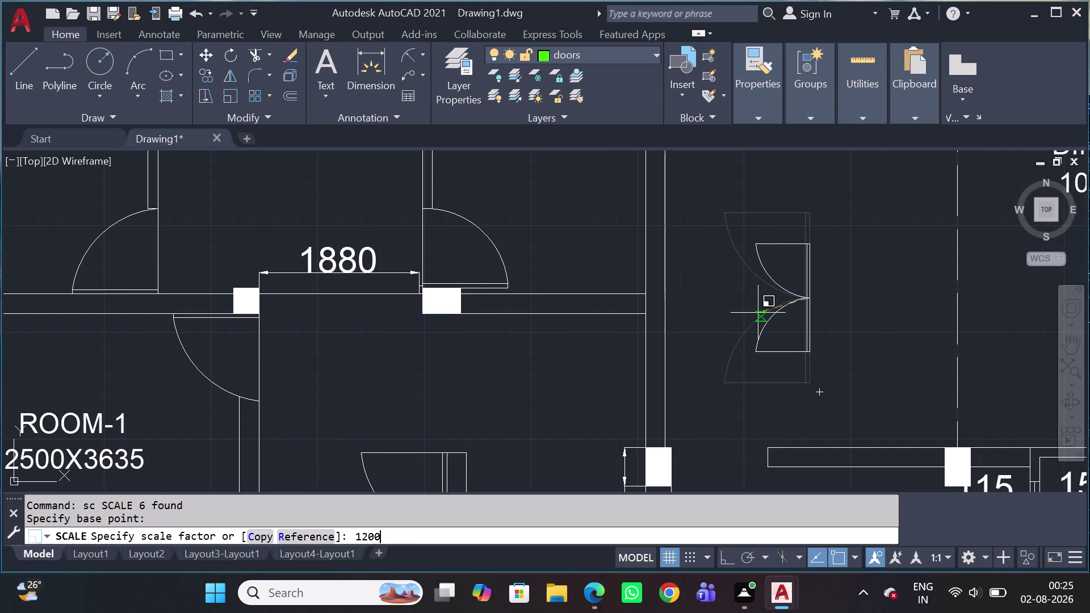
key(space)
key(ctrl+z)
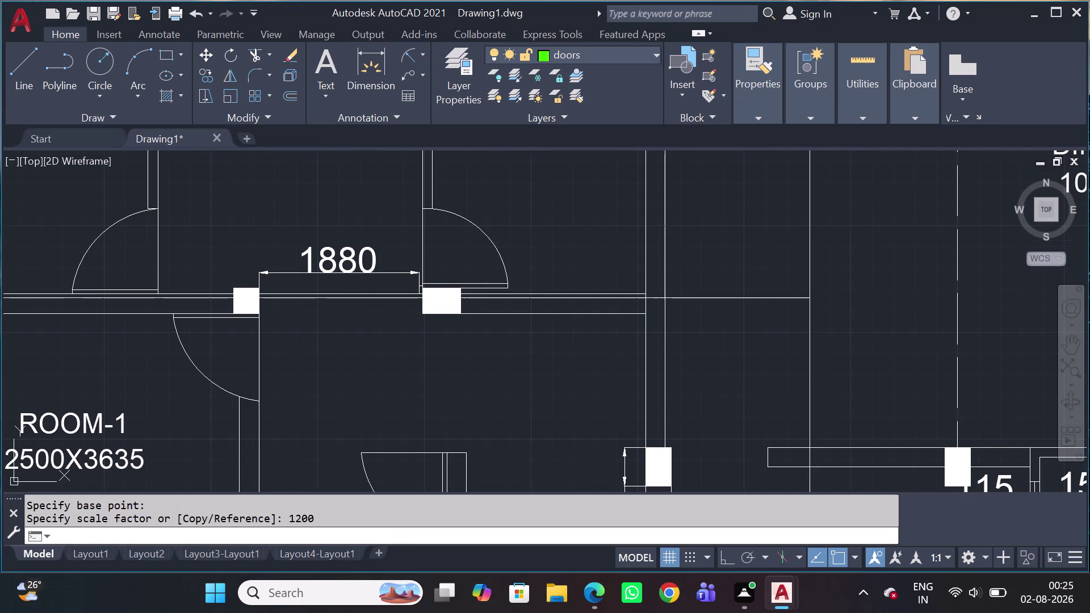
click(936, 217)
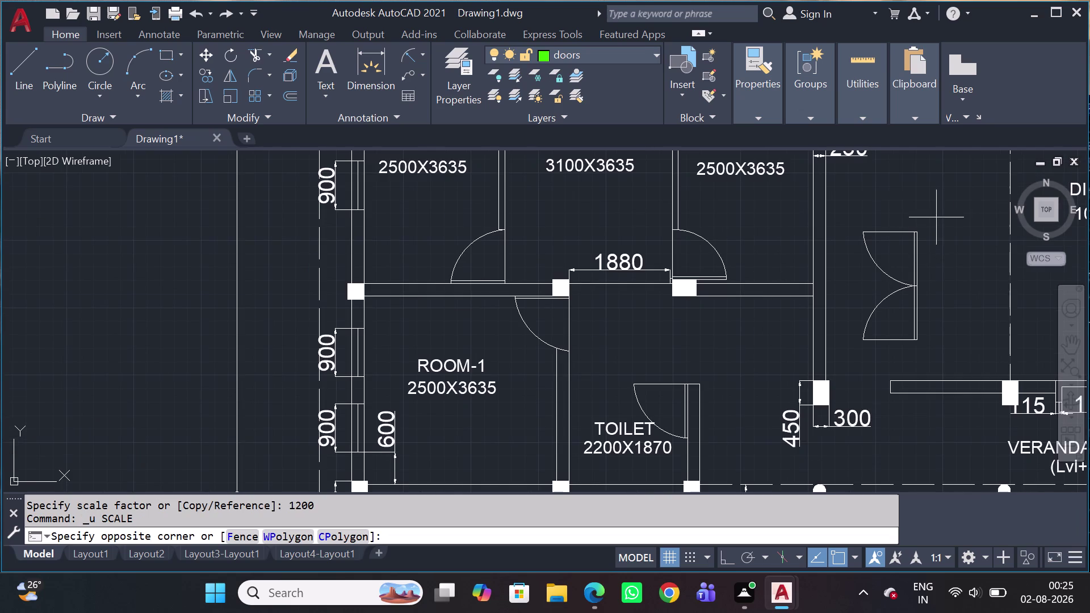
Select the double-door symbol and restart SCALE, clearing the mistyped letters.
click(871, 356)
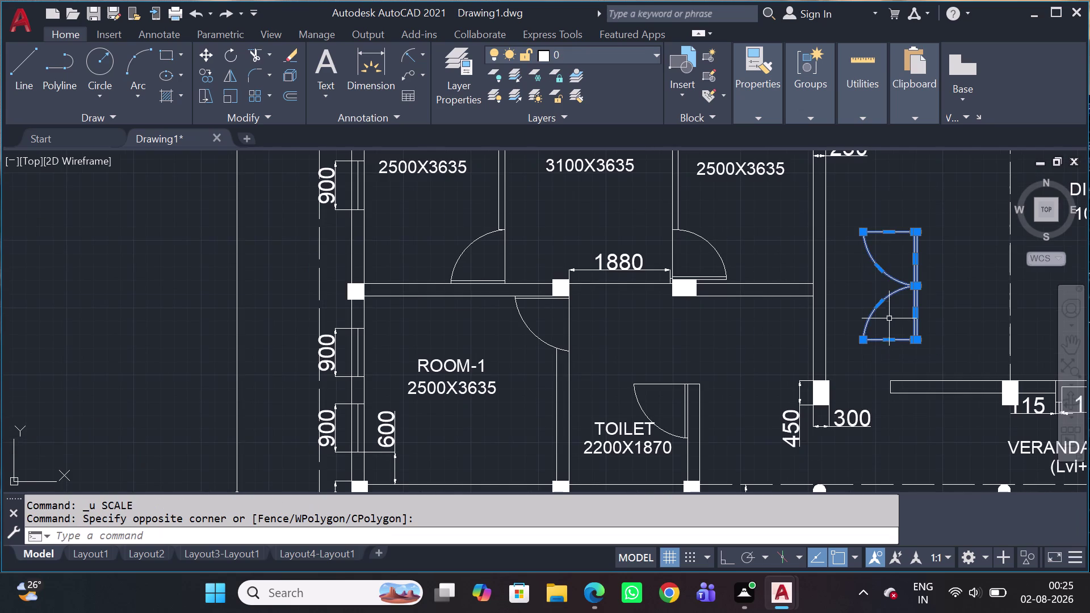
key(s)
key(c)
key(c)
key(c)
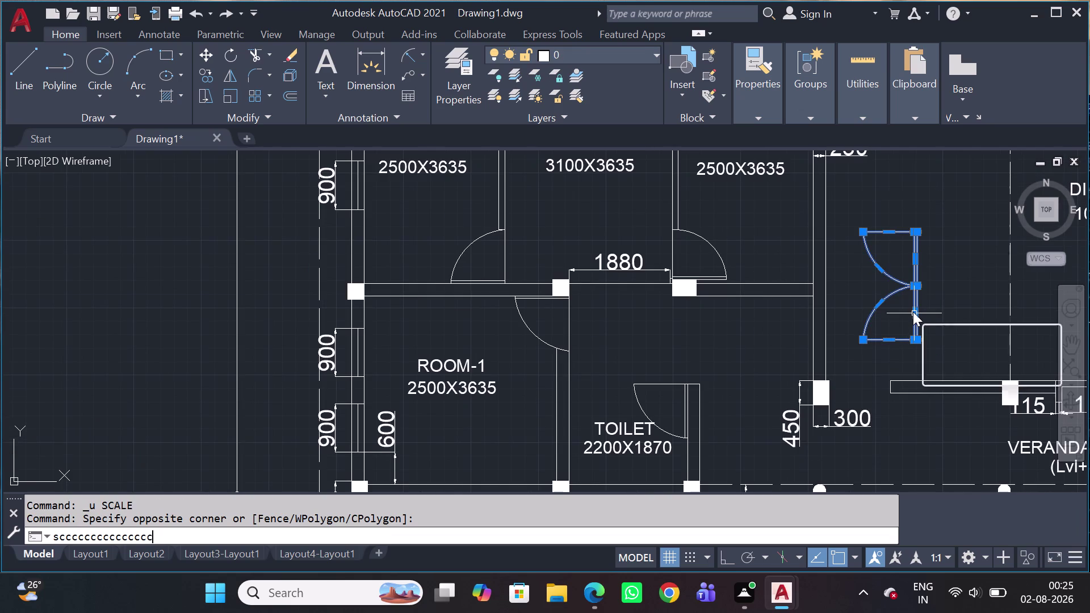
key(BackSpace)
key(BackSpace)
key(BackSpace)
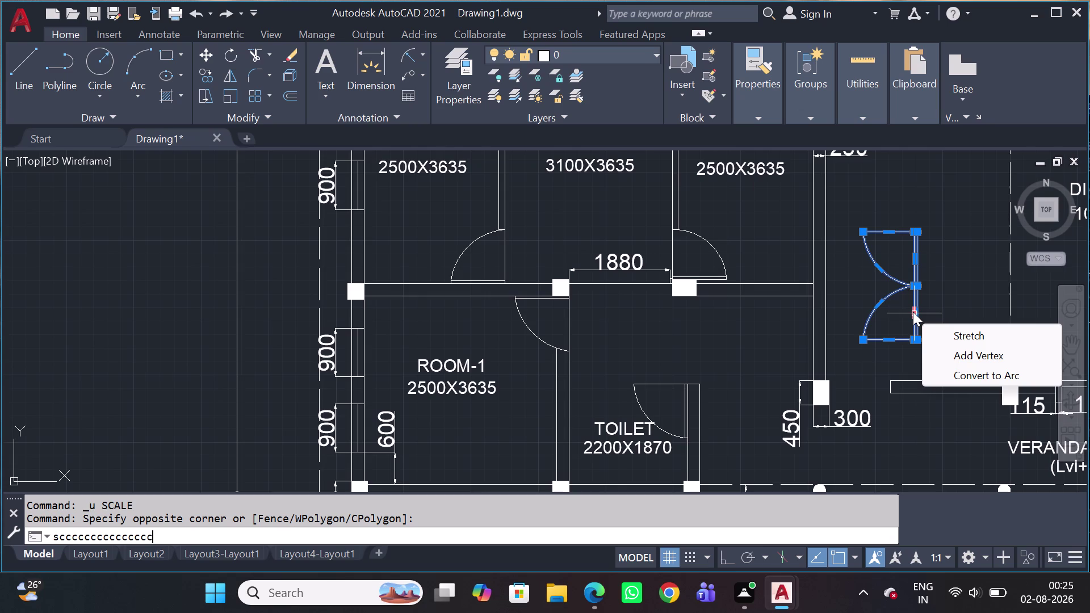
key(BackSpace)
key(BackSpace)
key(BackSpace)
key(BackSpace)
key(BackSpace)
key(BackSpace)
key(BackSpace)
key(BackSpace)
key(BackSpace)
key(BackSpace)
key(BackSpace)
key(BackSpace)
key(BackSpace)
key(BackSpace)
key(BackSpace)
key(BackSpace)
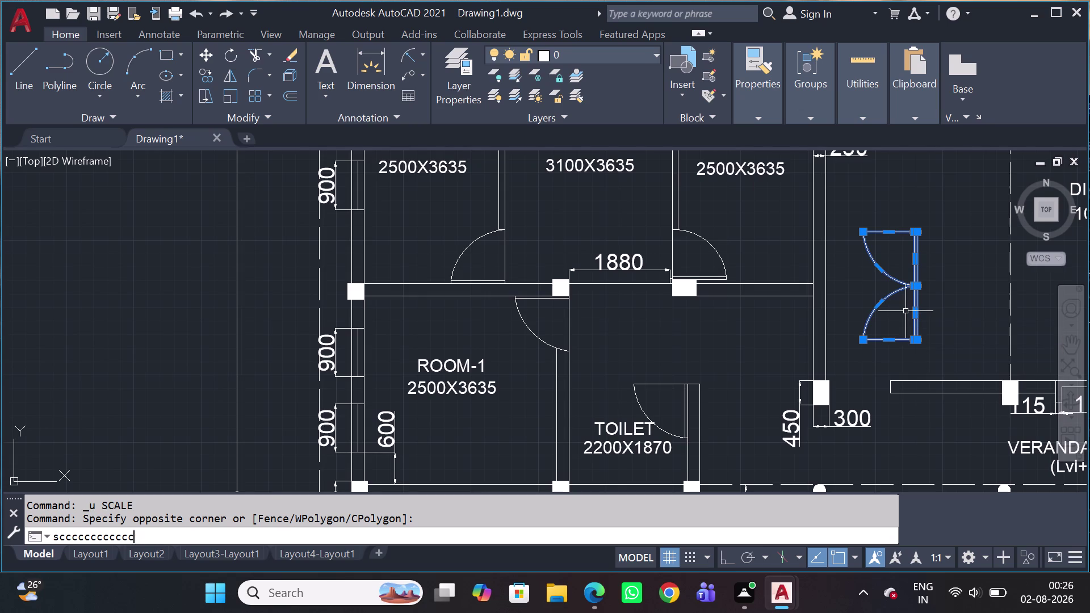
key(BackSpace)
key(BackSpace)
key(BackSpace)
key(BackSpace)
key(BackSpace)
key(BackSpace)
key(BackSpace)
key(BackSpace)
key(BackSpace)
key(BackSpace)
key(space)
Shrink the symbol from the doors' meeting point to a picked size, then reselect it.
scroll(up, 3)
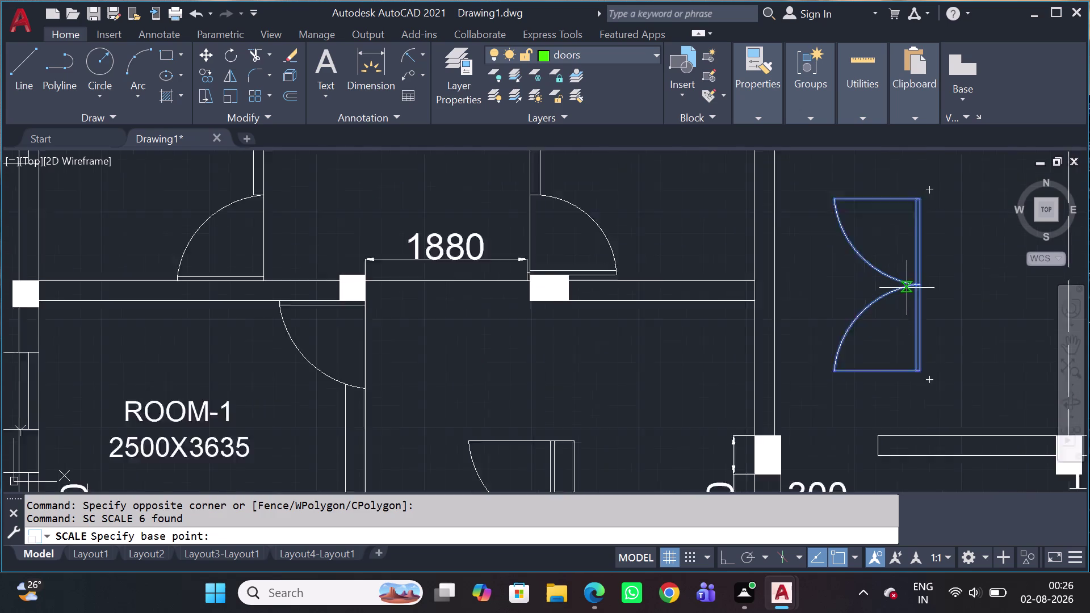
scroll(up, 3)
click(933, 283)
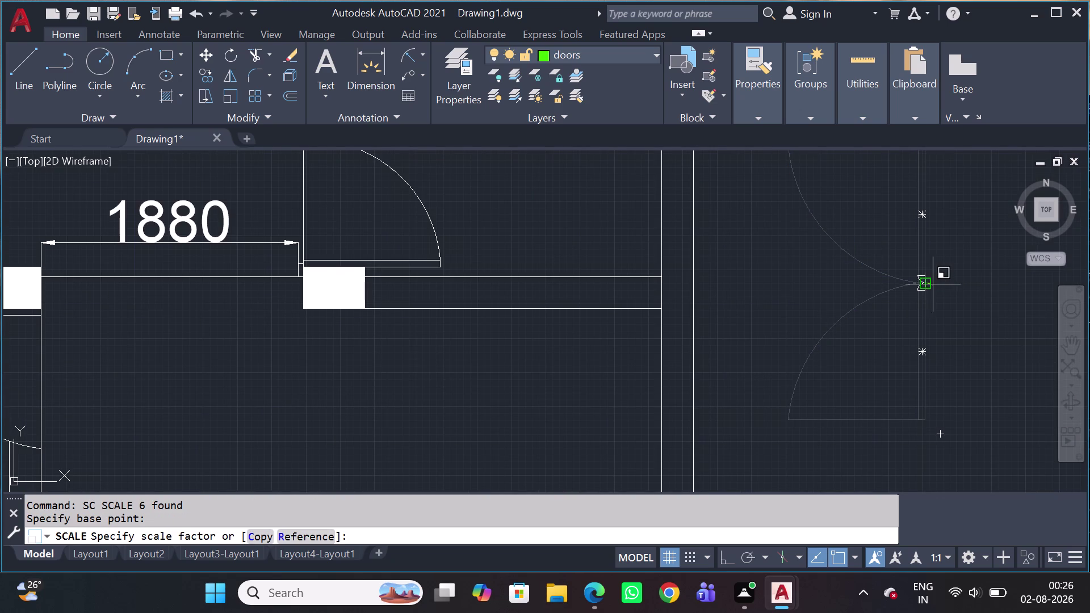
click(962, 297)
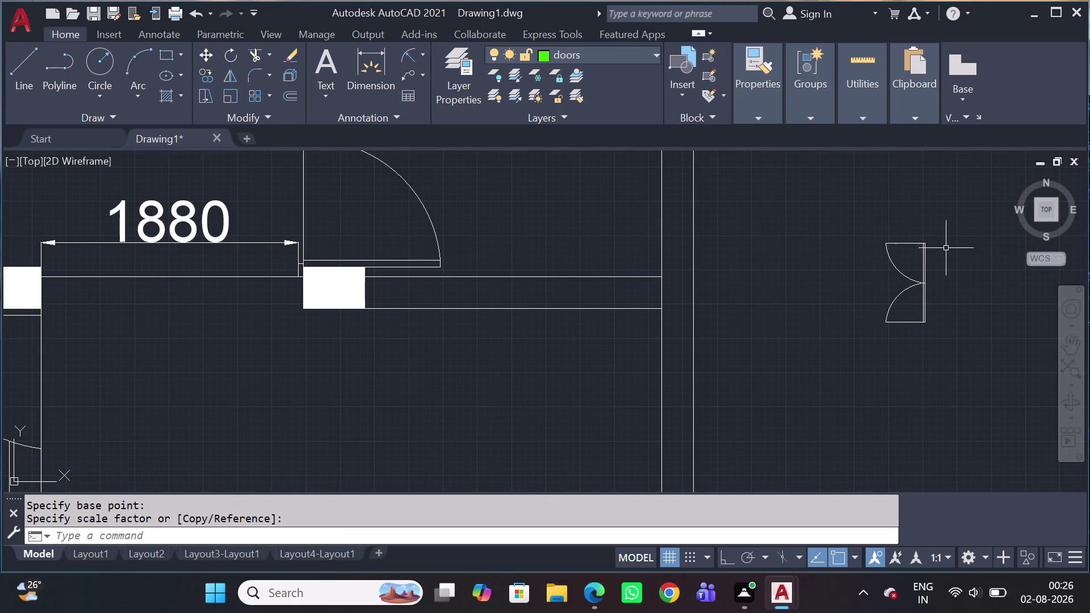
drag(947, 223, 946, 262)
drag(955, 205, 959, 231)
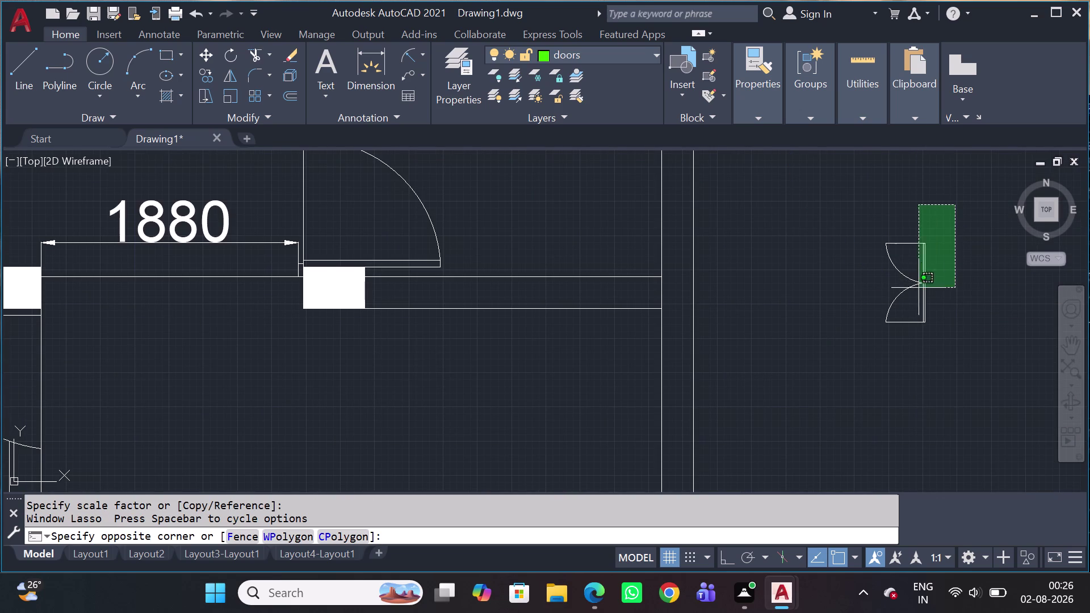
click(871, 366)
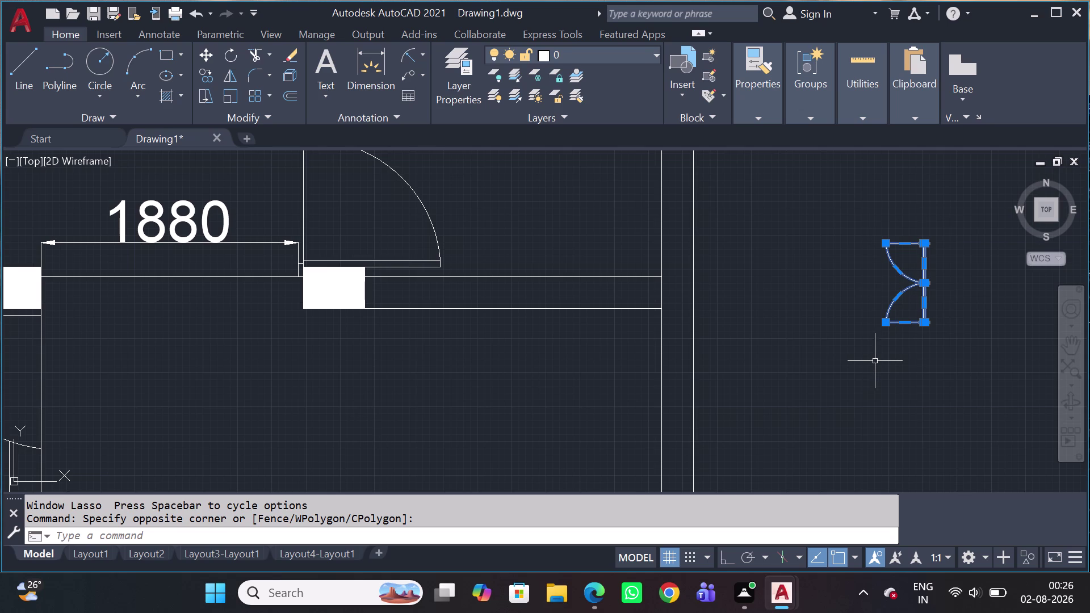
scroll(up, 3)
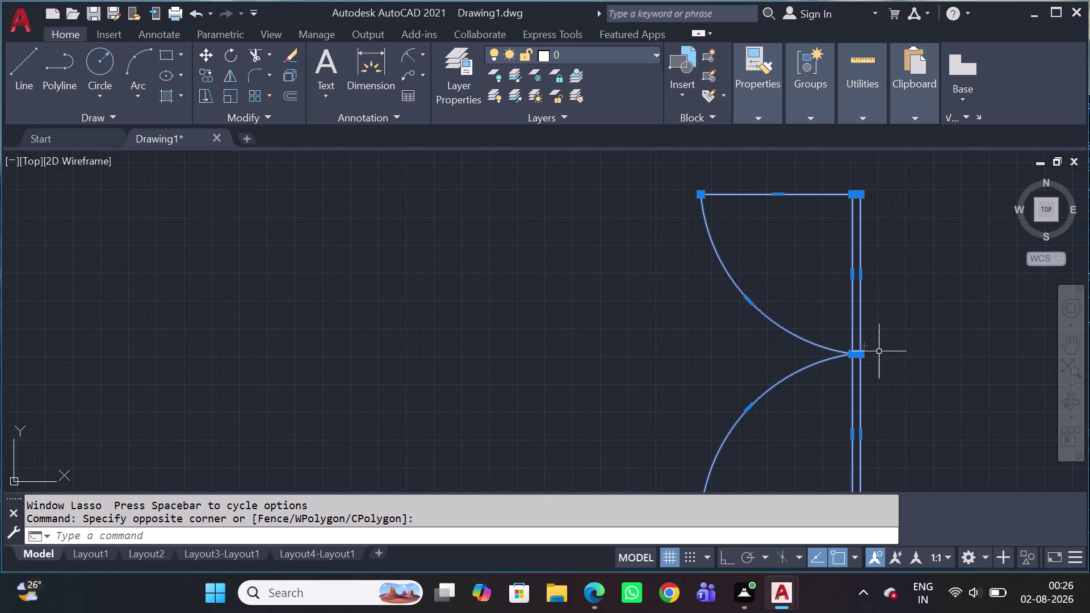
key(Escape)
key(l)
key(space)
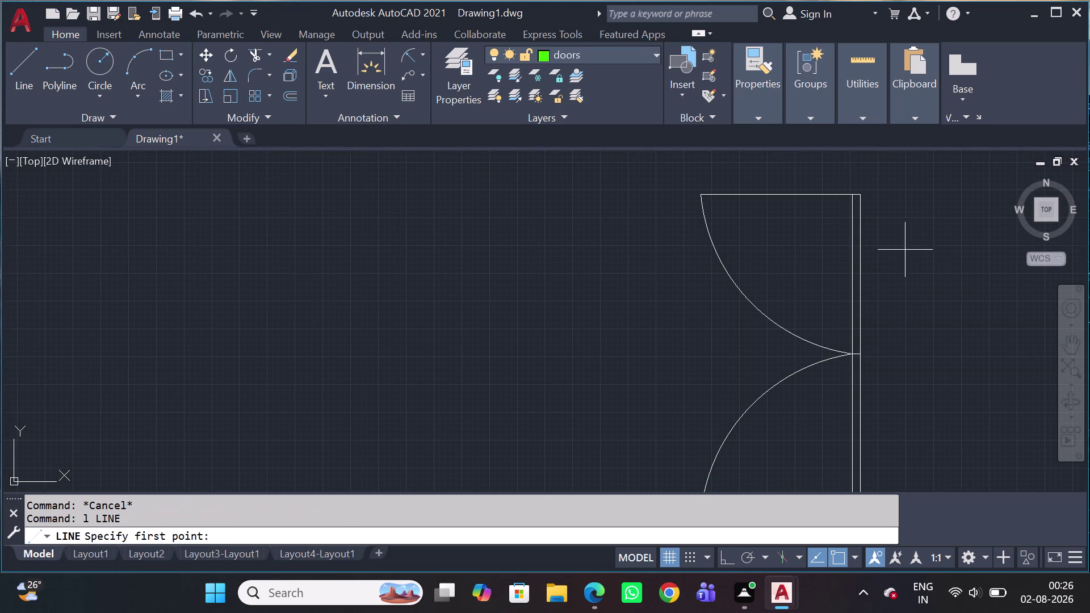
click(860, 197)
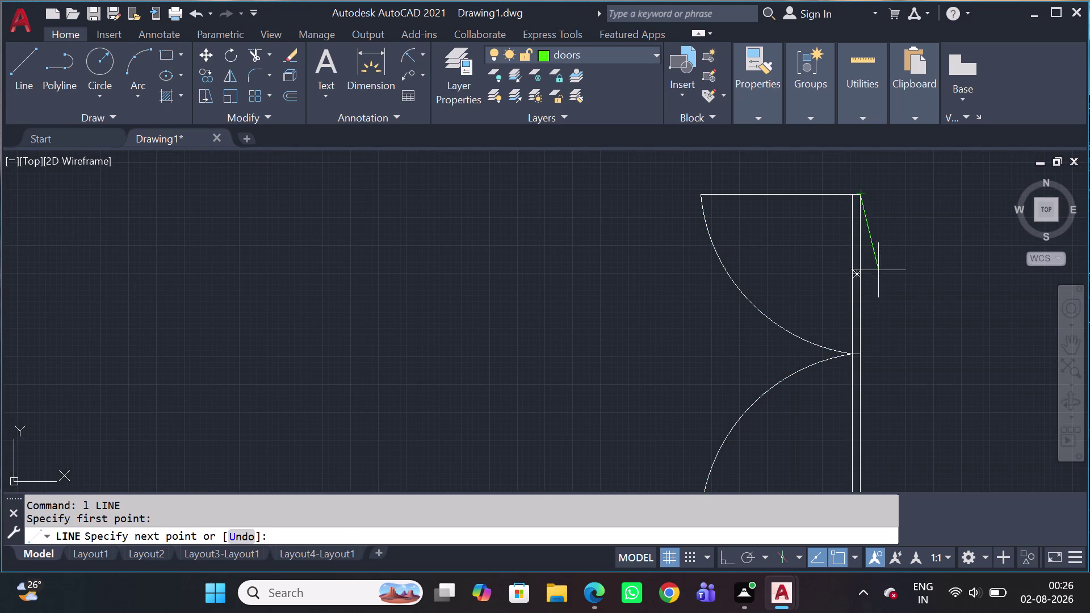
scroll(down, 3)
scroll(up, 3)
scroll(up, 3)
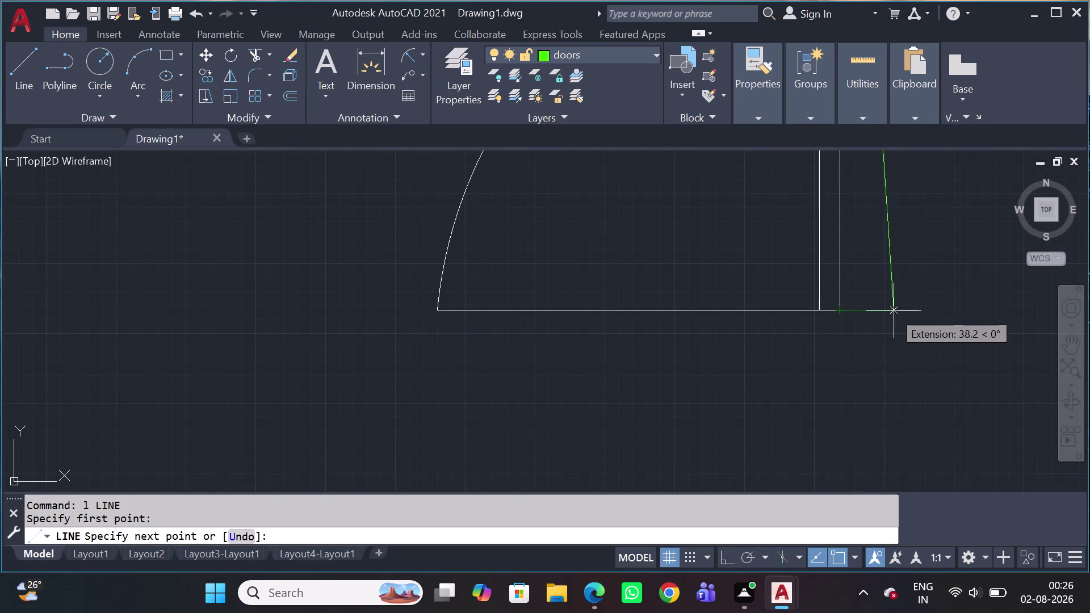
key(1)
key(2)
key(0)
key(0)
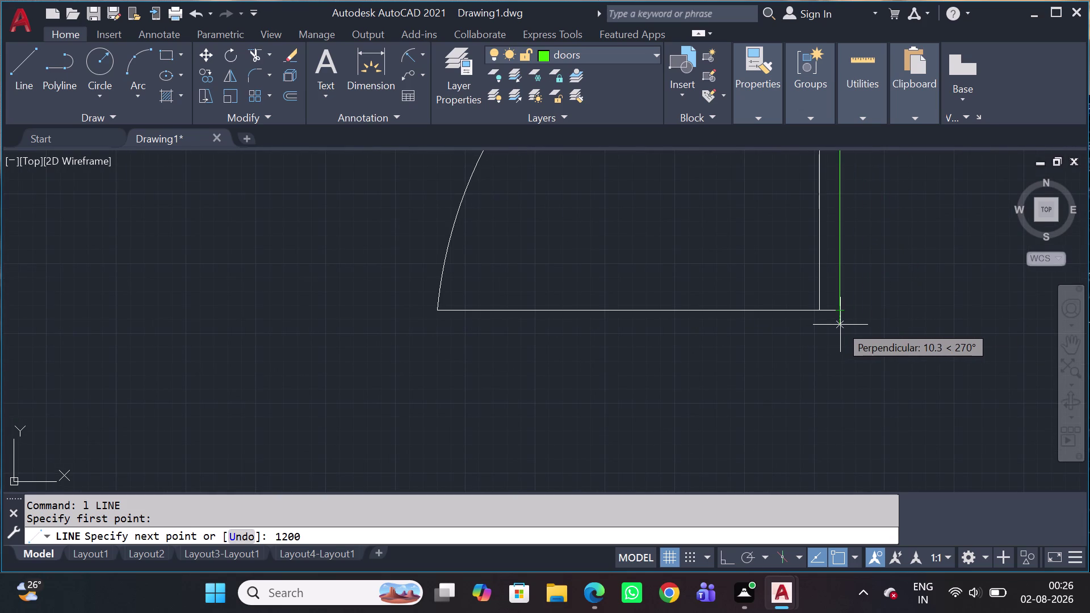
key(space)
scroll(down, 3)
scroll(down, 3)
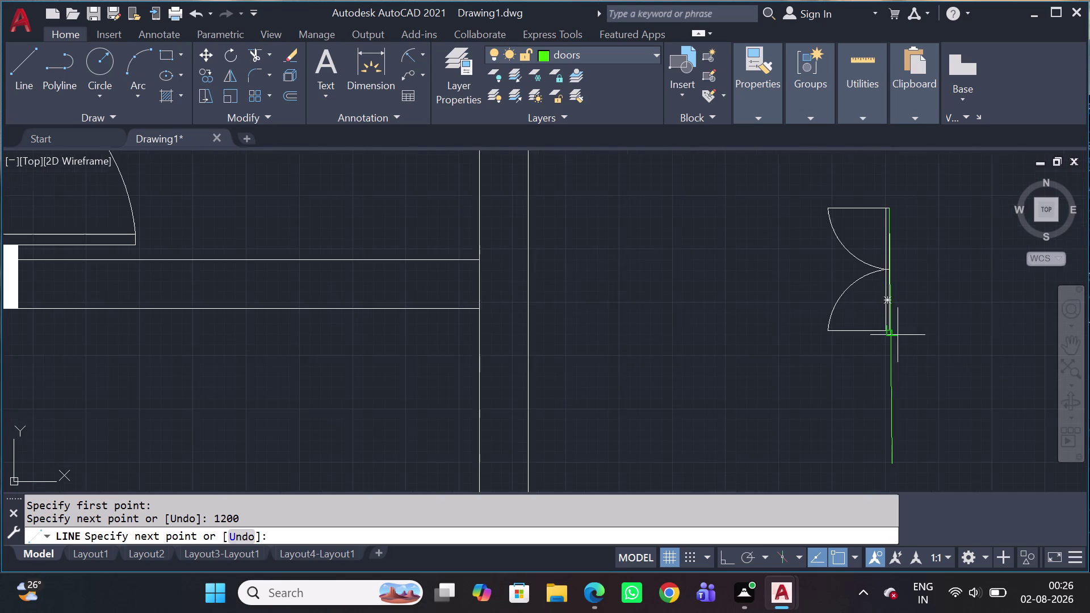
scroll(down, 3)
scroll(up, 3)
key(Escape)
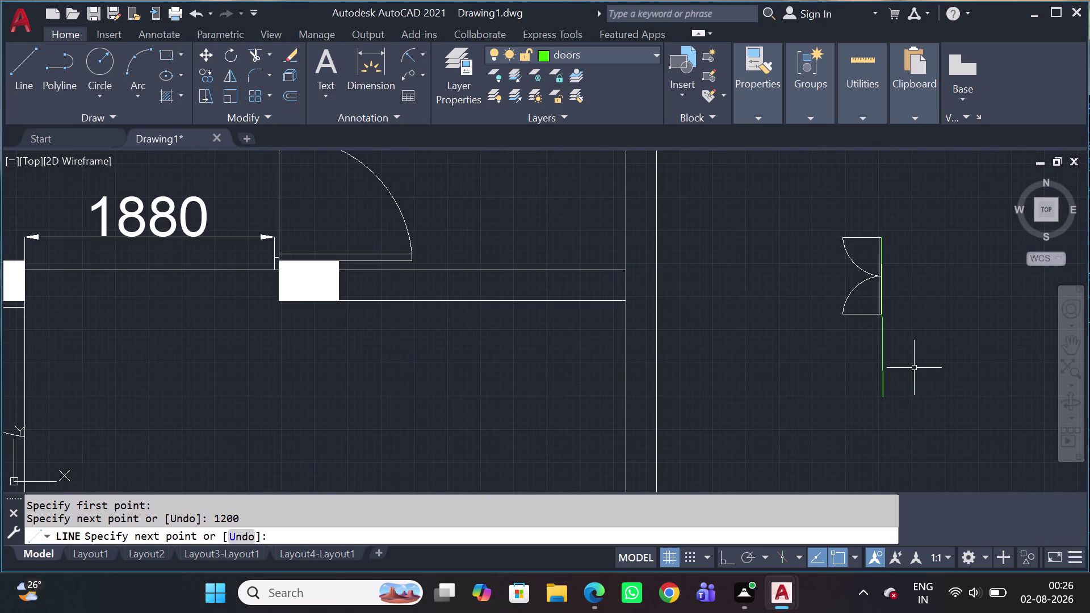
click(902, 343)
click(879, 370)
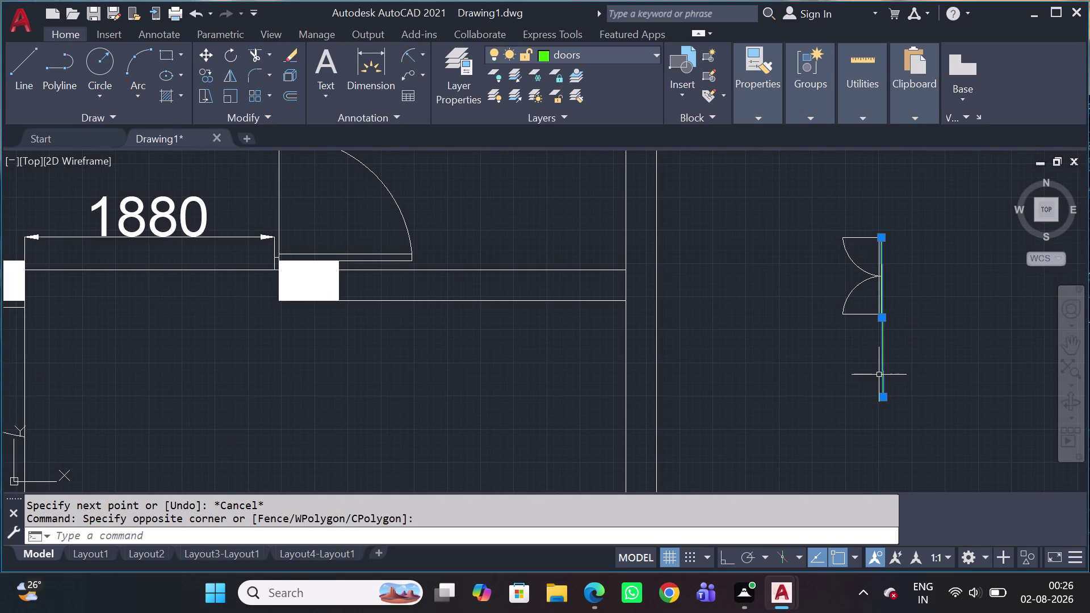
key(Delete)
drag(890, 225, 887, 265)
click(899, 331)
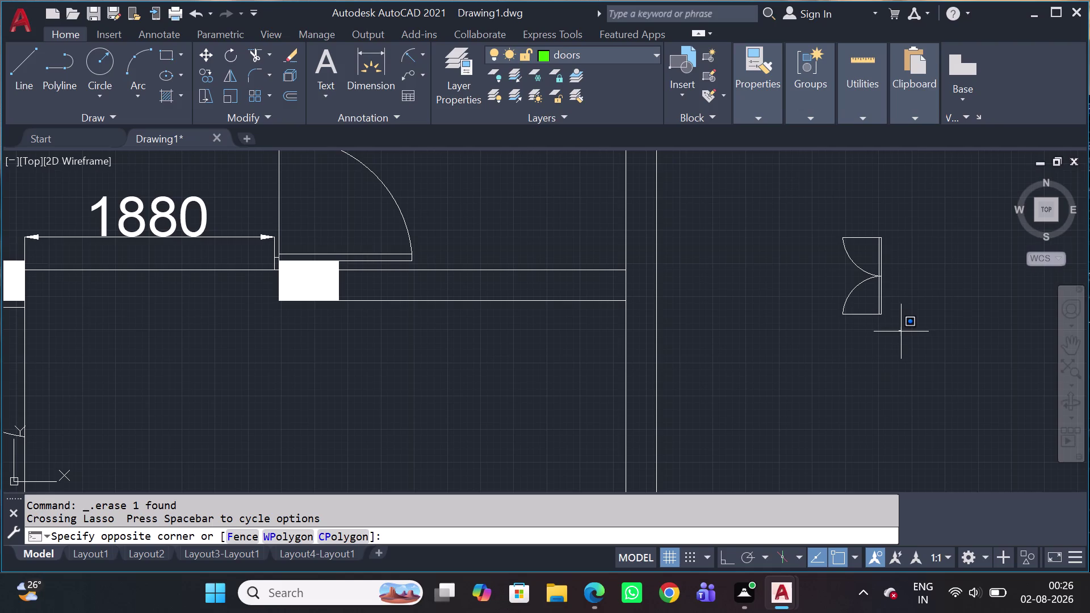
click(835, 229)
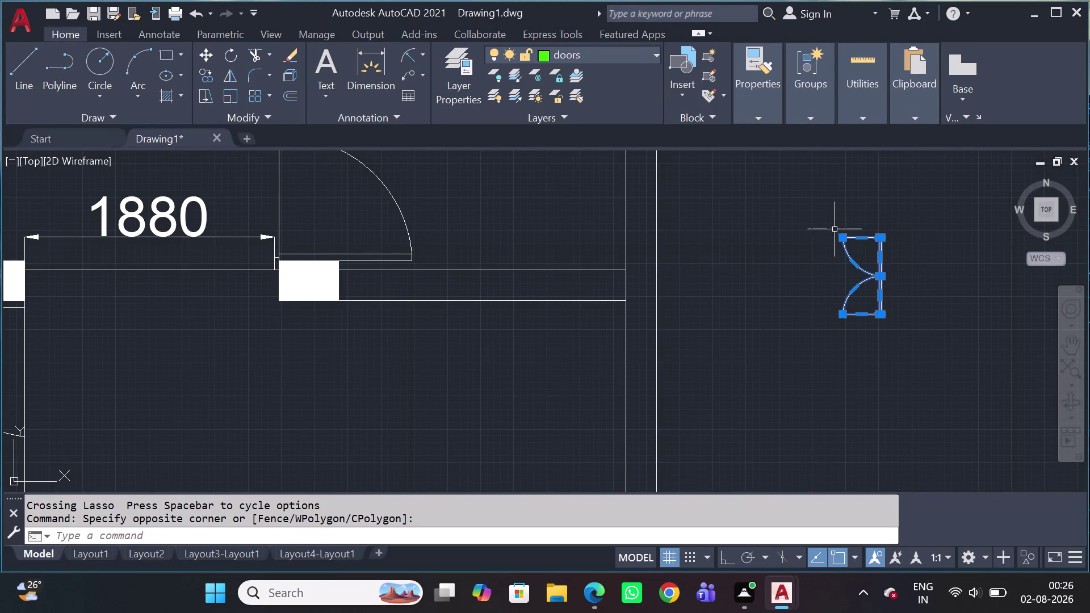
Move the double-door symbol by its meeting point onto the verandah wall opening.
key(m)
key(space)
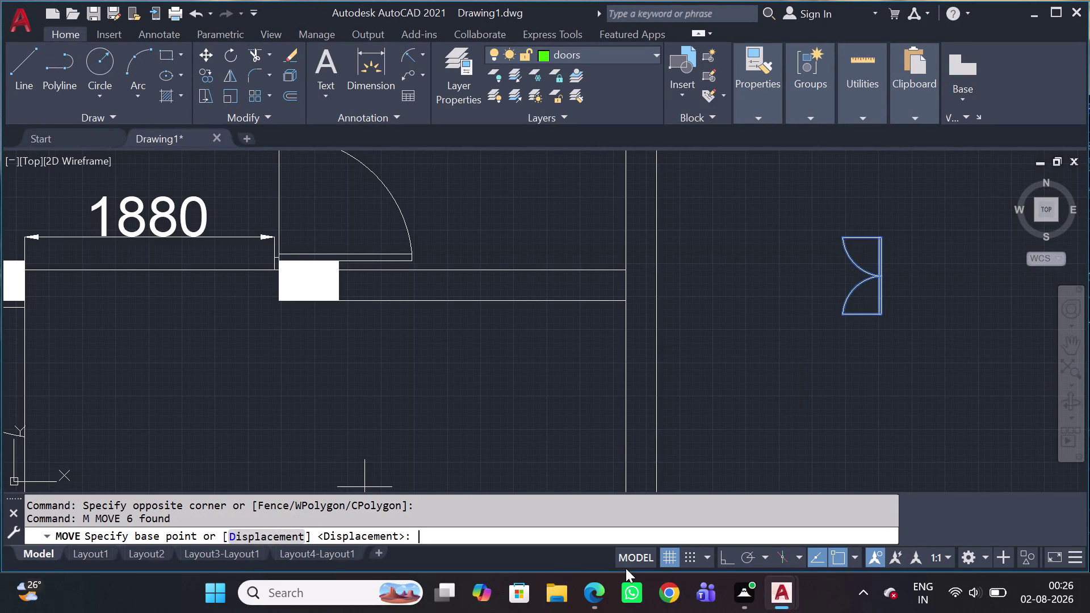
scroll(up, 3)
scroll(up, 3)
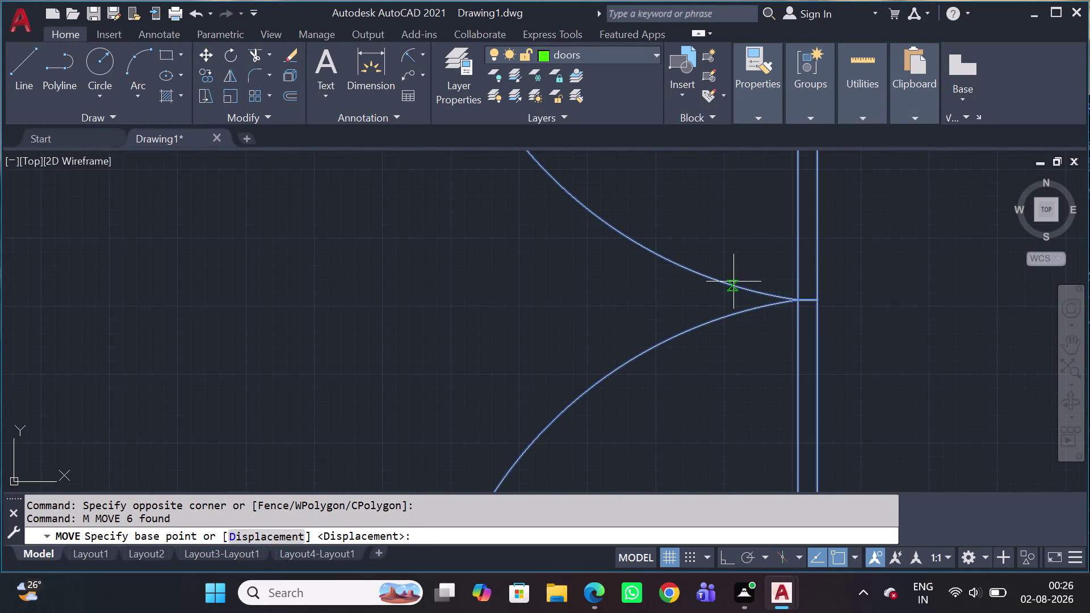
click(815, 302)
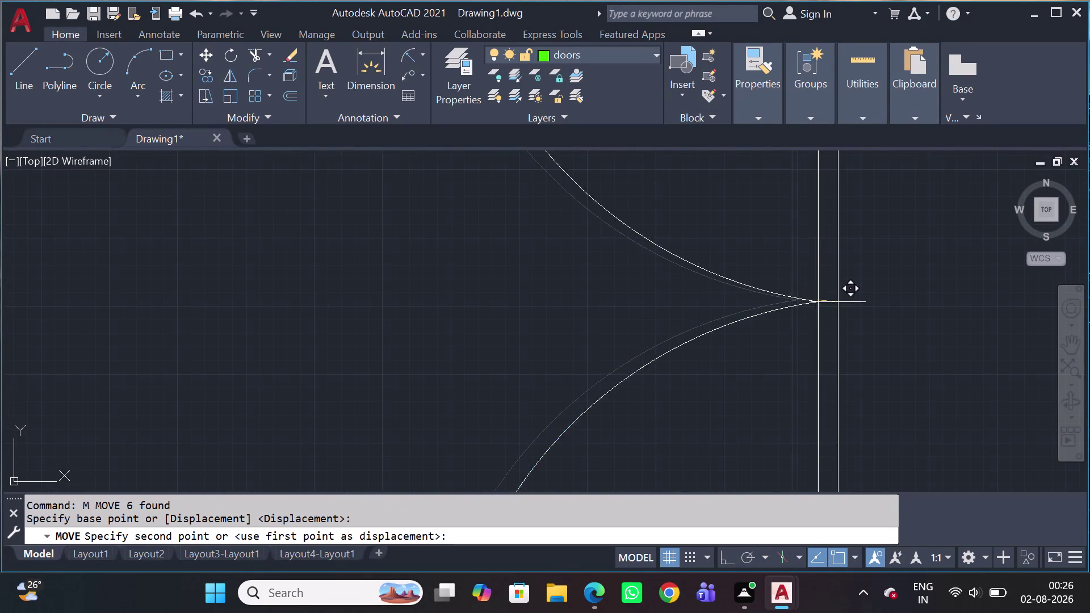
scroll(down, 3)
scroll(down, 3)
scroll(down, 3)
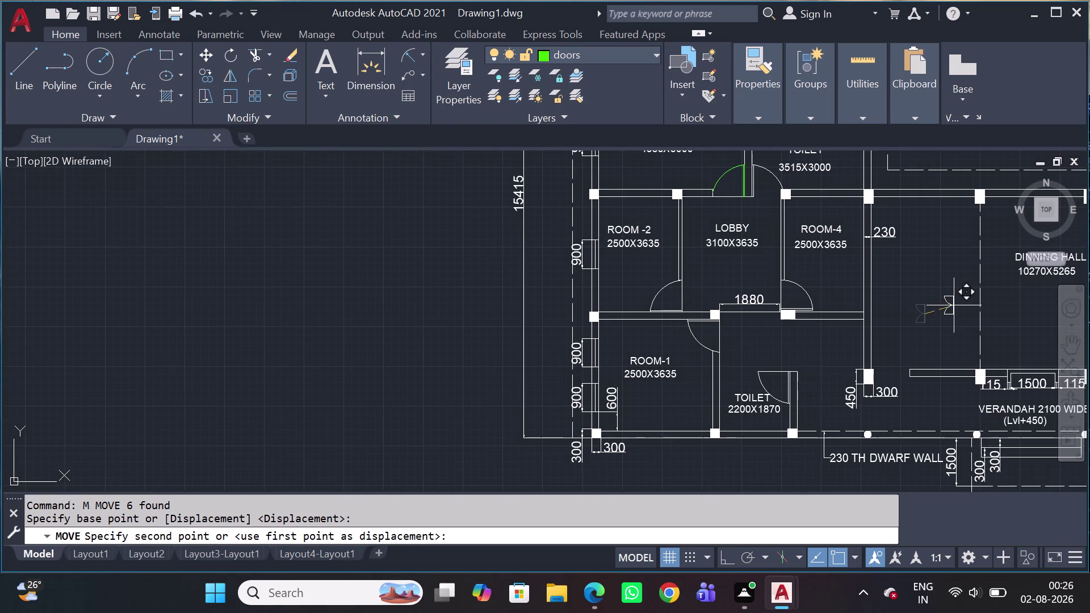
scroll(up, 3)
middle_drag(967, 342, 833, 334)
scroll(down, 3)
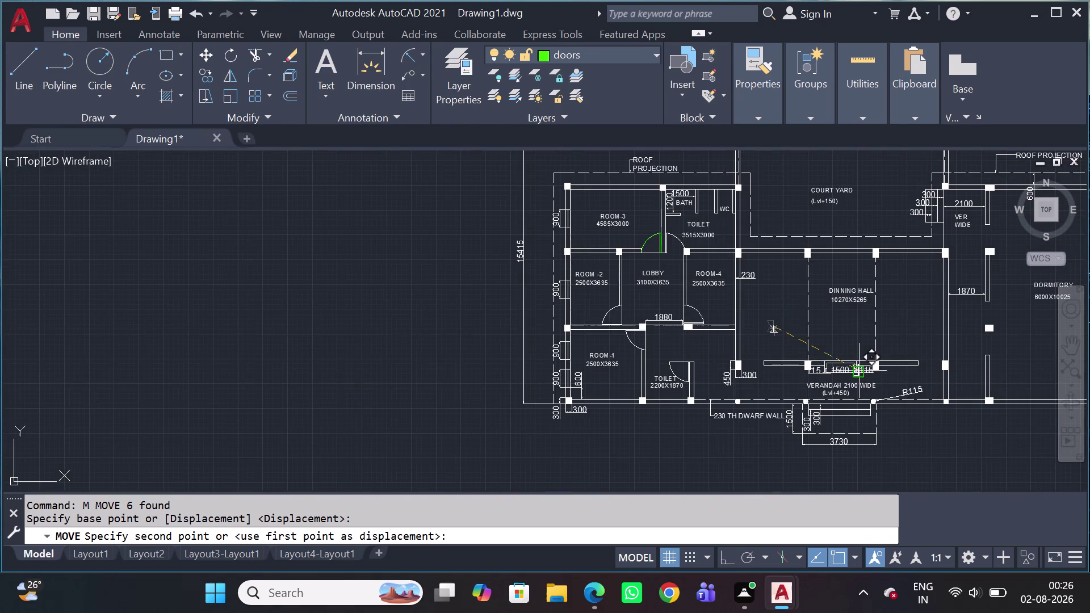
scroll(up, 3)
middle_drag(982, 344, 912, 345)
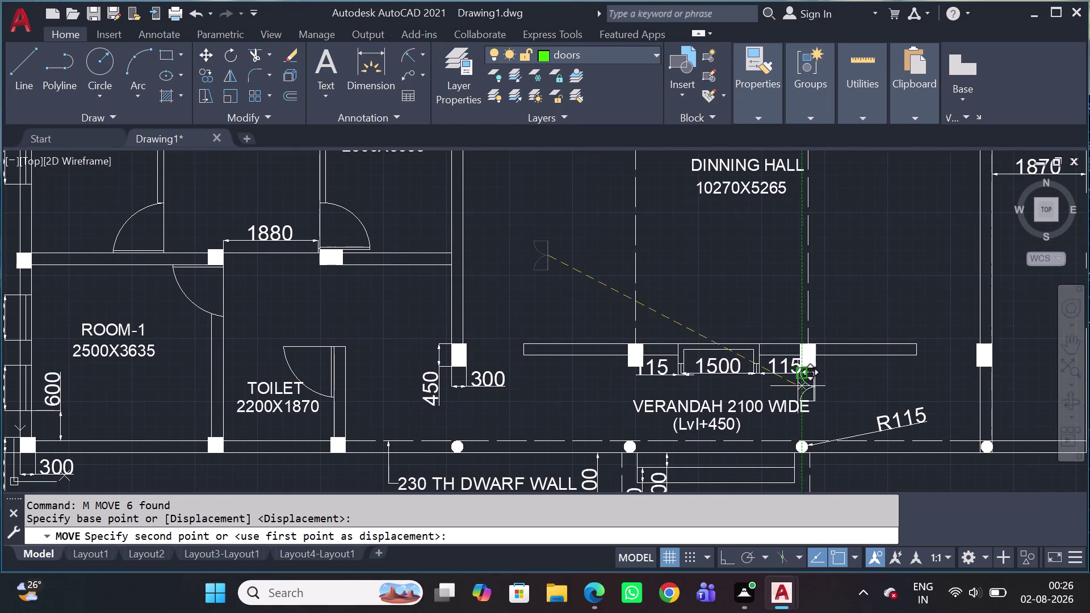
scroll(up, 3)
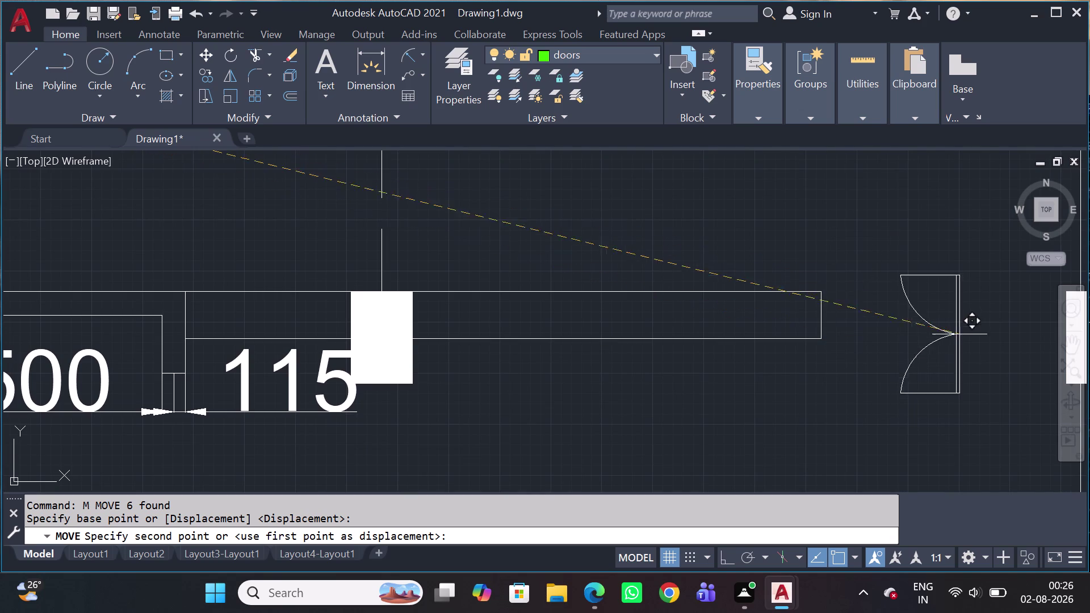
click(962, 368)
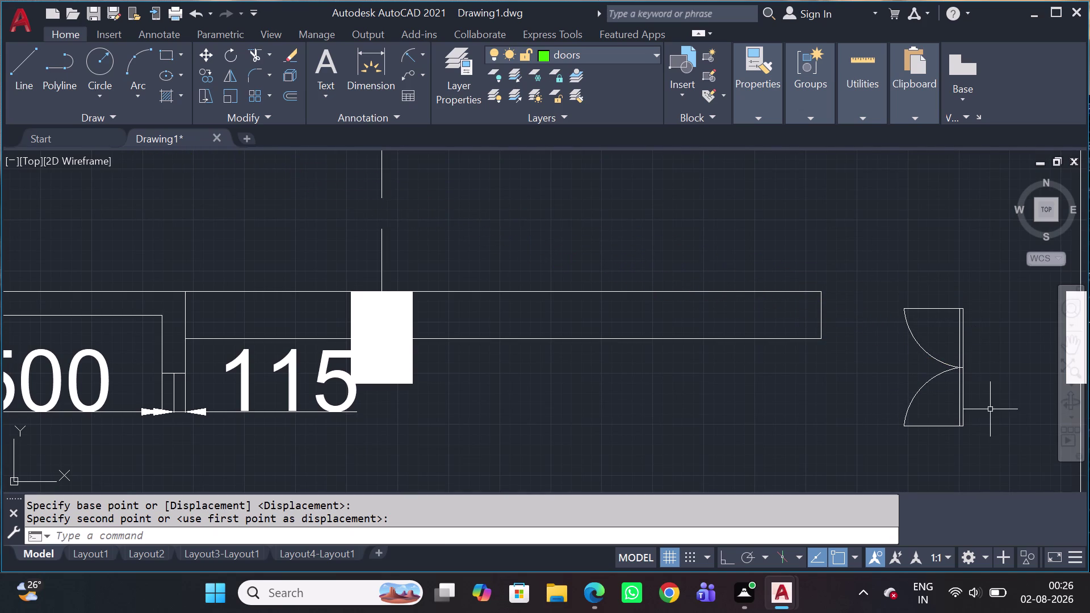
Pan across the plan and reselect the door symbol.
middle_drag(981, 423, 423, 287)
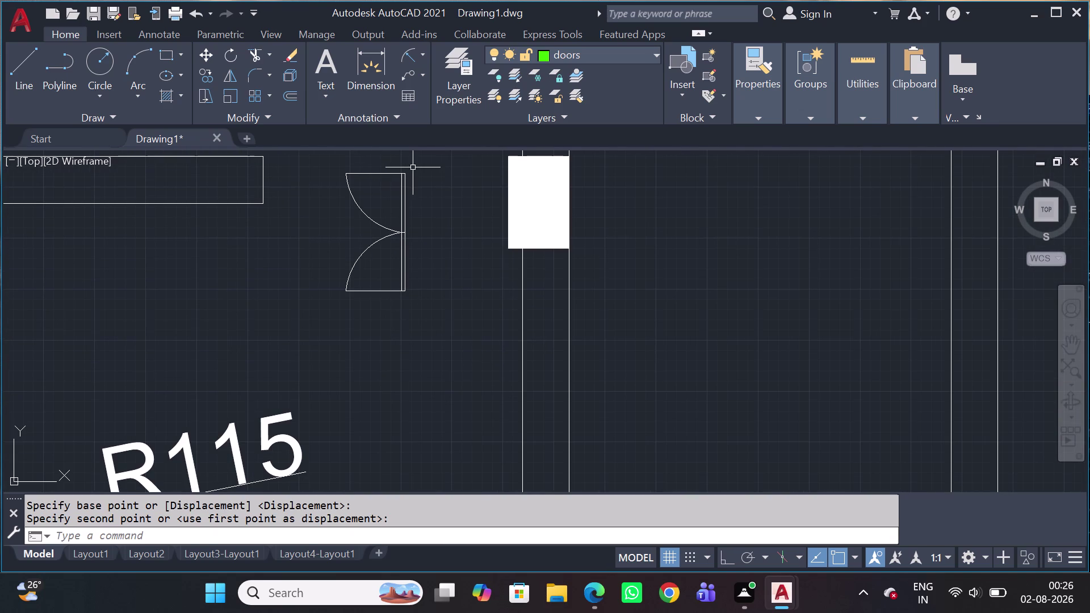
click(417, 167)
click(301, 334)
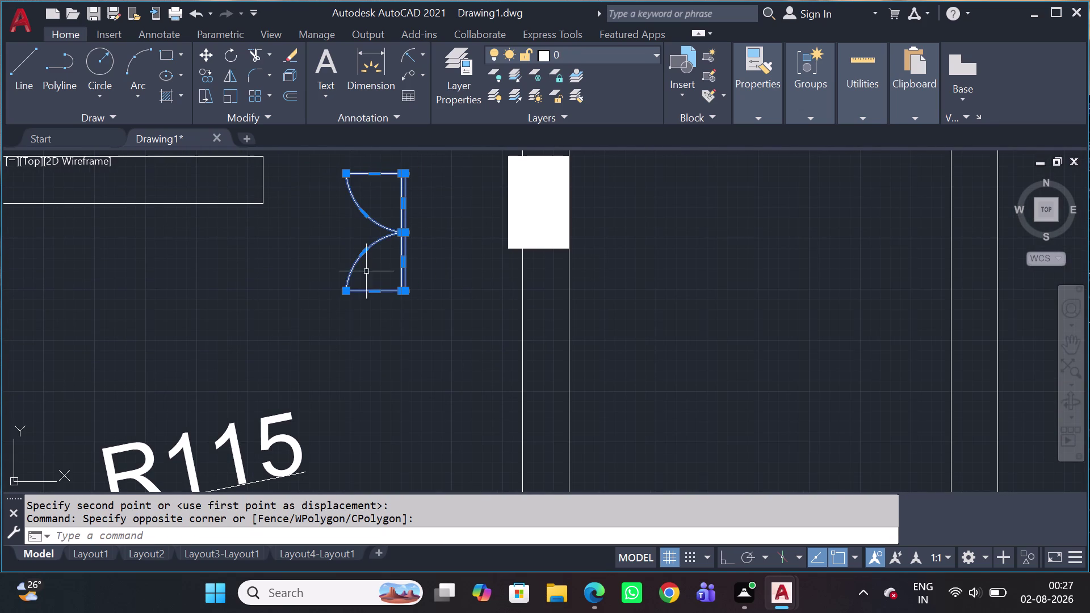
middle_drag(366, 277, 428, 336)
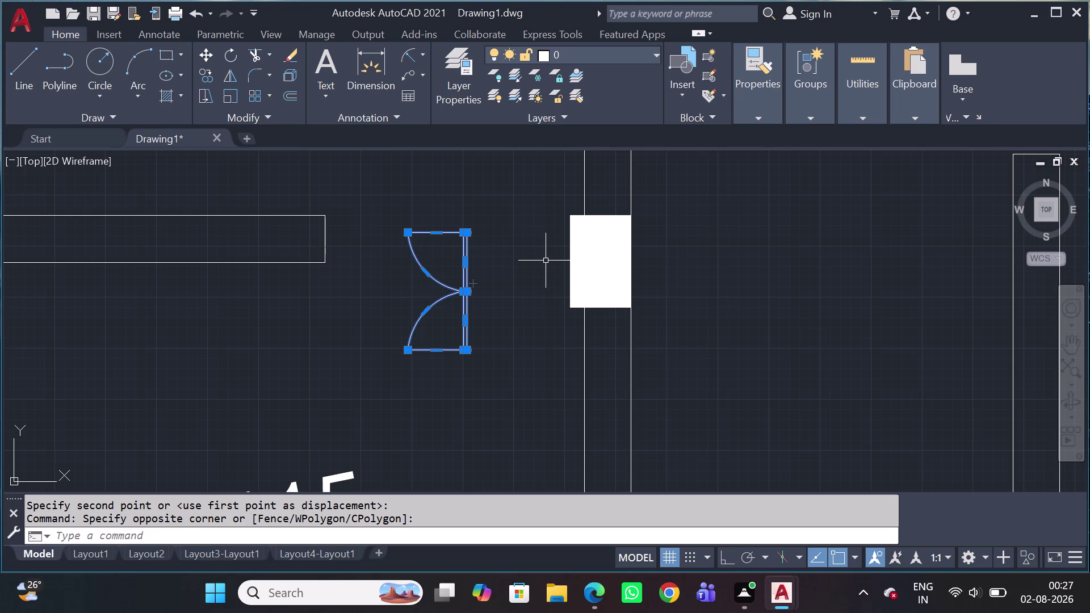
Rotate the double-door symbol a quarter turn about the leaves' meeting point so it lies horizontal.
key(r)
key(o)
key(space)
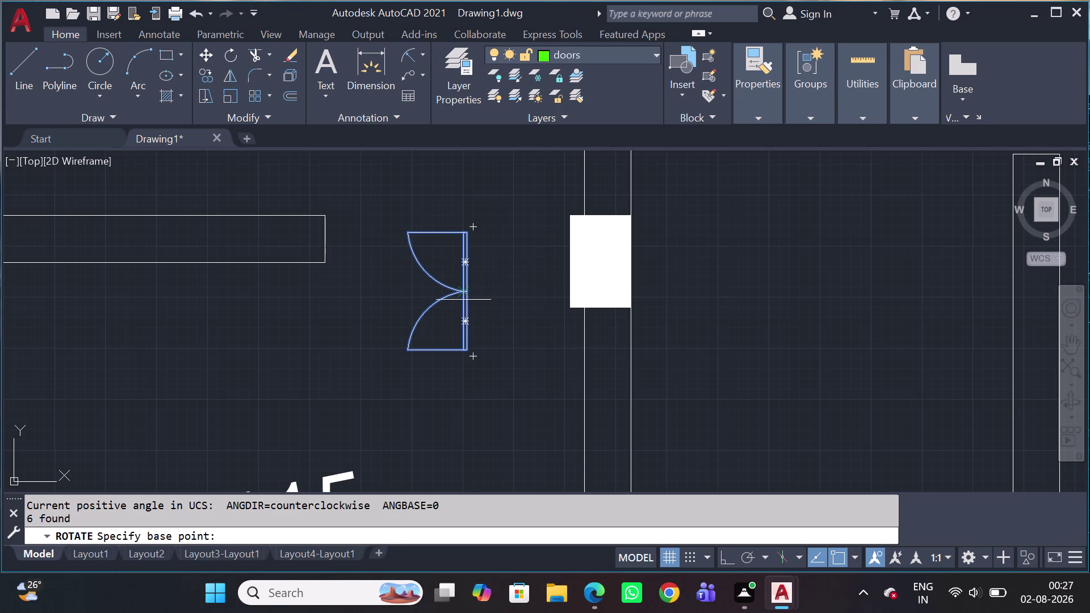
click(471, 292)
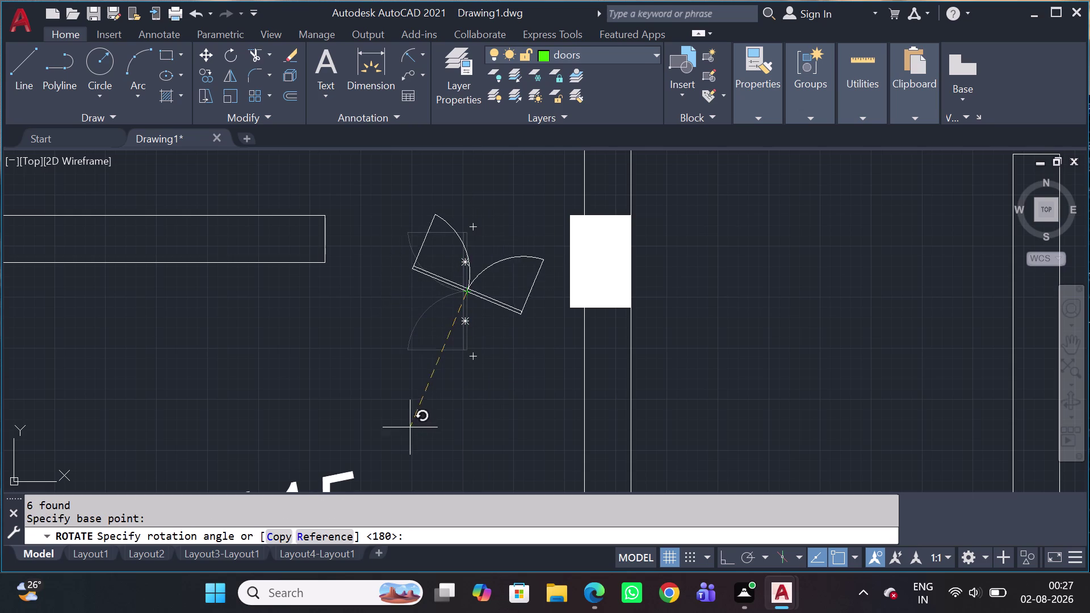
click(475, 472)
Window-select the rotated door symbol and begin scaling it from its wall-side end.
click(547, 263)
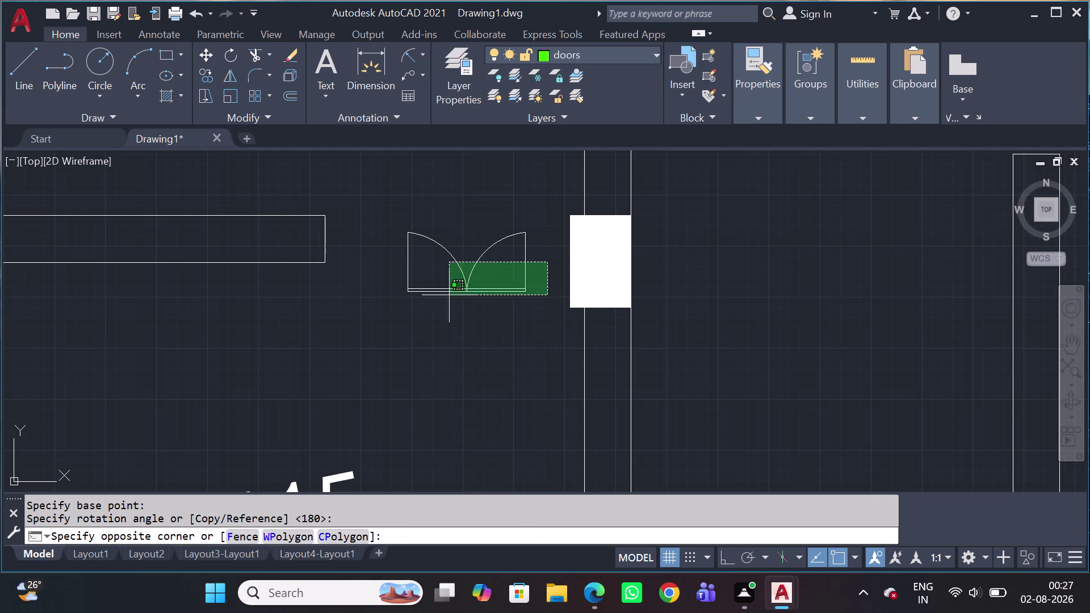
click(338, 341)
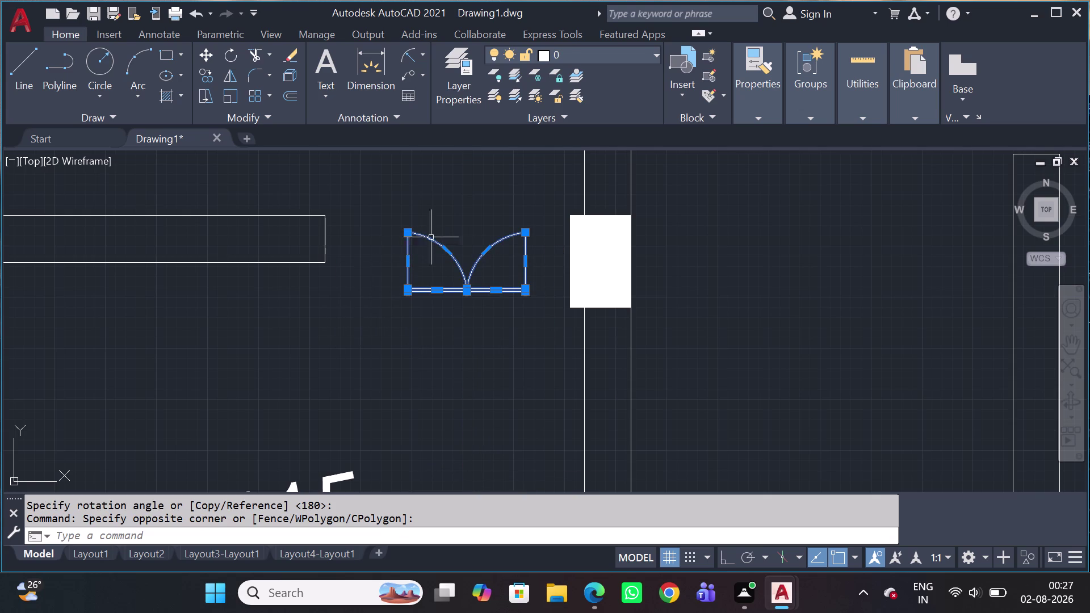
key(s)
key(c)
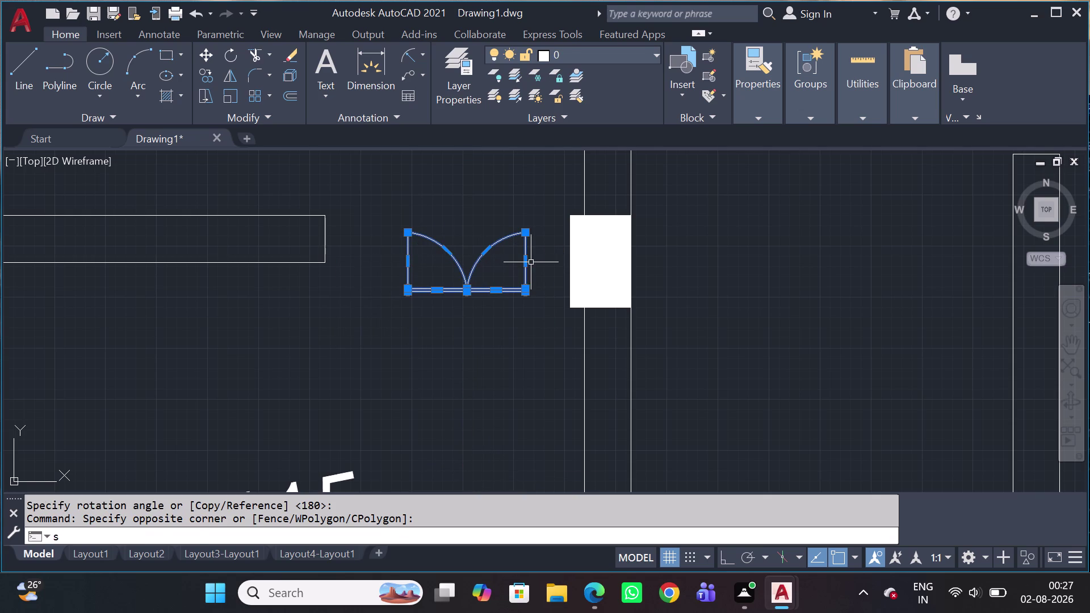
key(space)
click(468, 302)
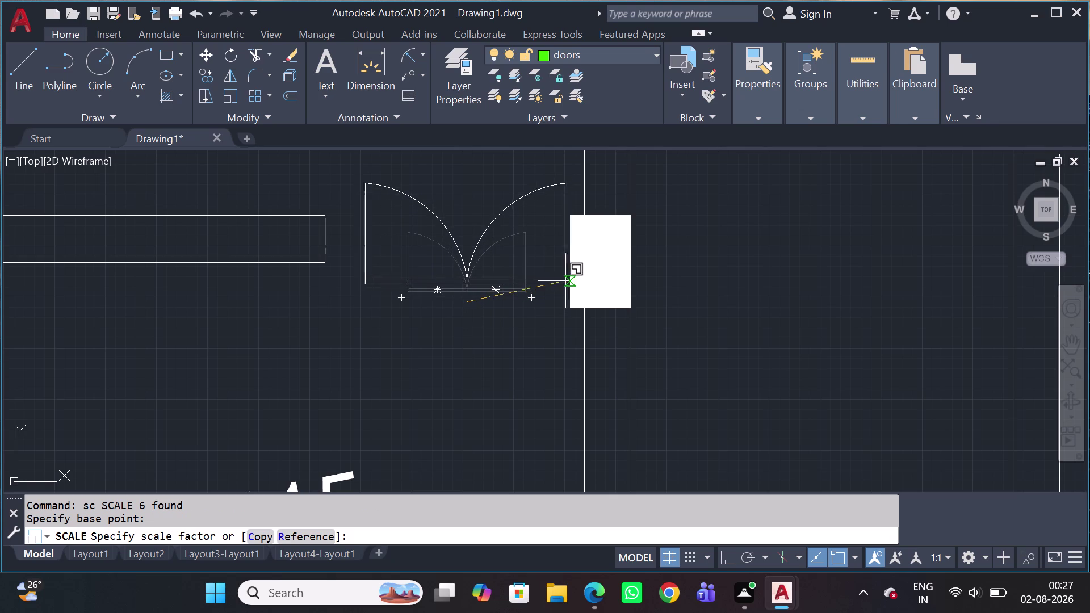
Finish the first scale, enlarging the door symbol toward the pier.
scroll(up, 3)
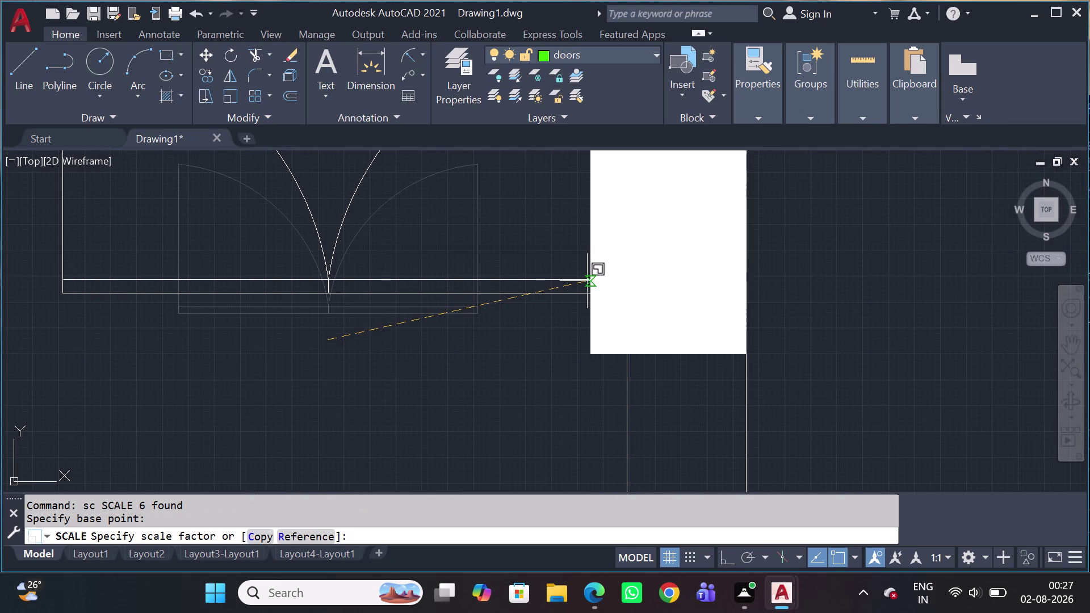
click(589, 285)
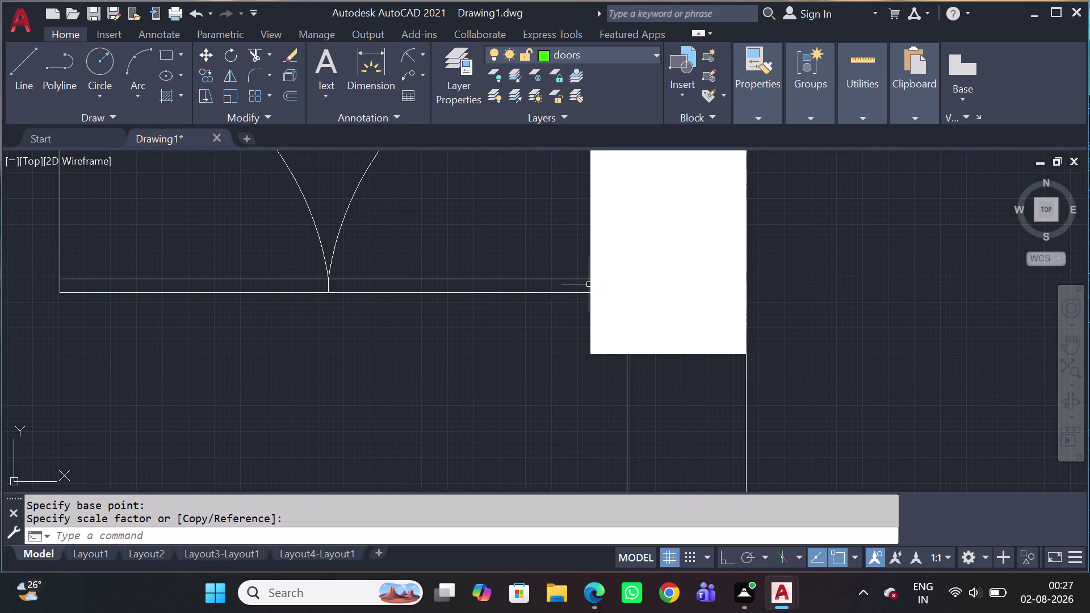
scroll(down, 3)
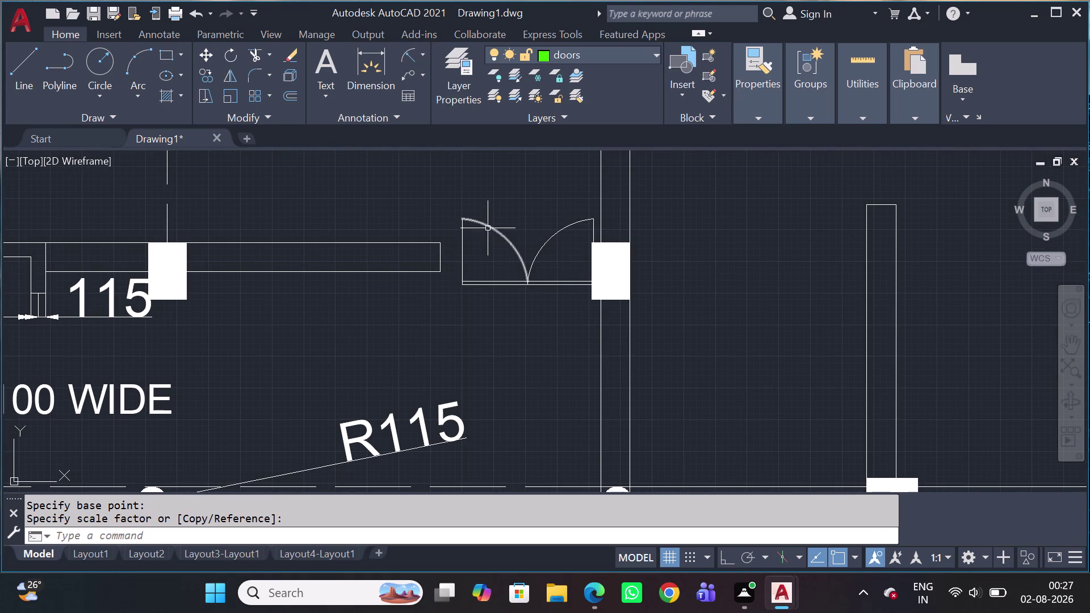
scroll(down, 3)
scroll(up, 3)
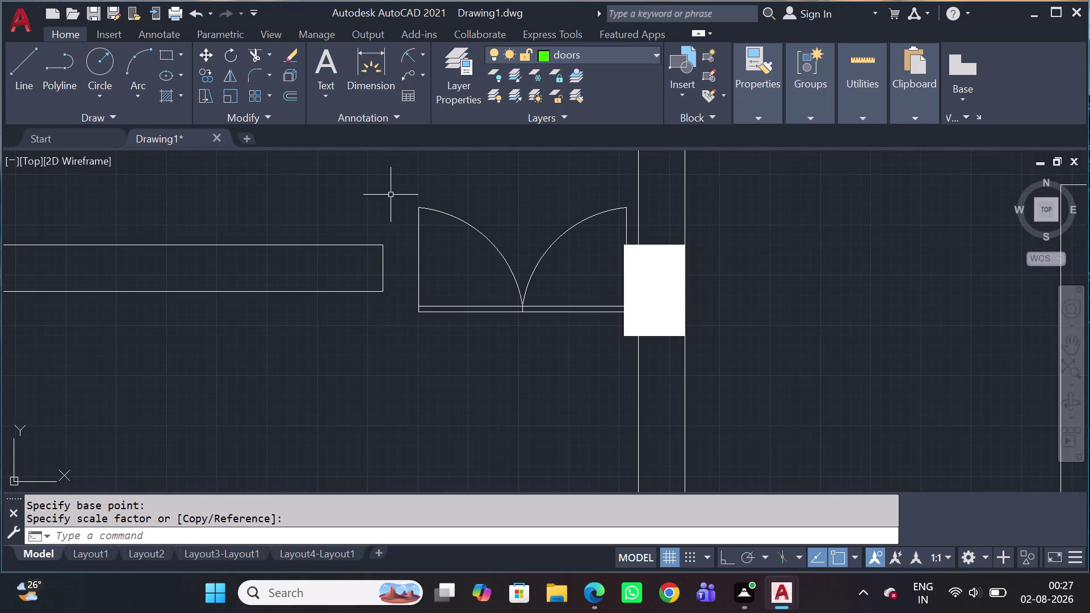
Reselect the door symbol and rescale it with SC from its pier-side end.
drag(390, 196, 401, 201)
click(628, 352)
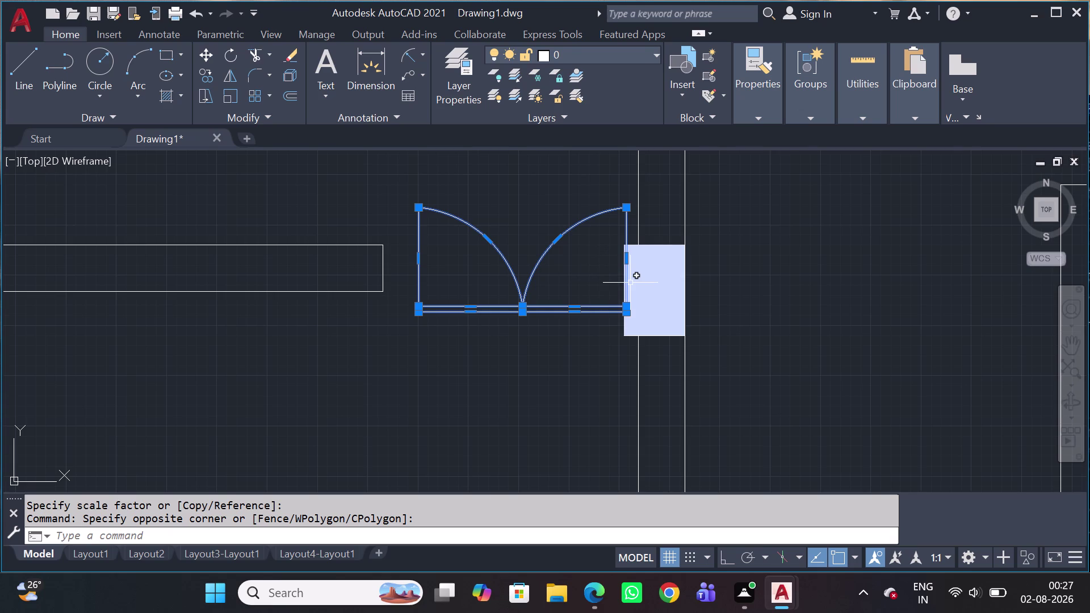
text(sc)
key(space)
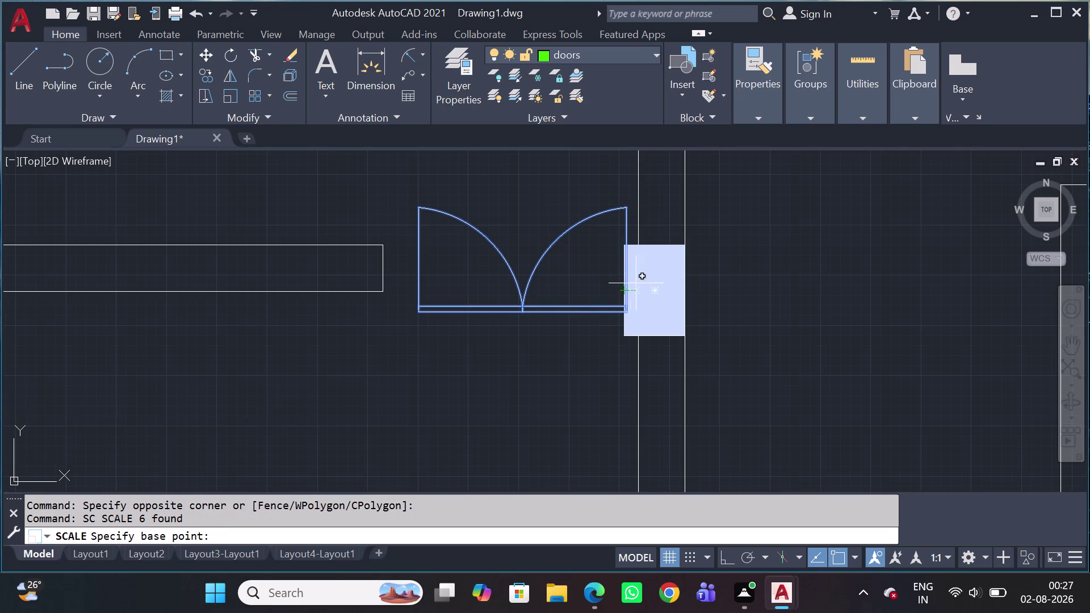
scroll(up, 3)
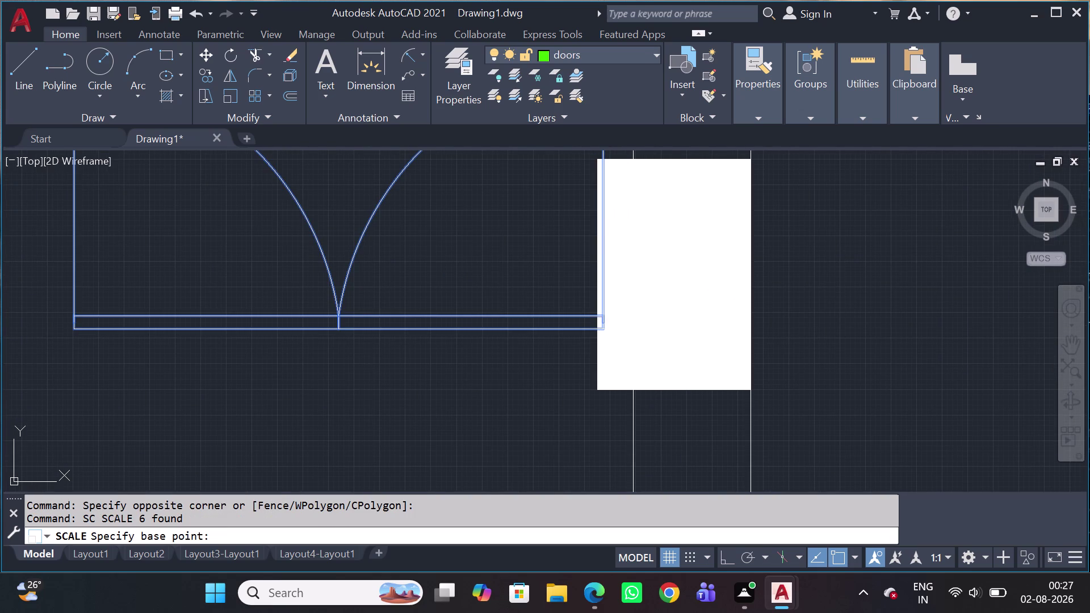
click(609, 332)
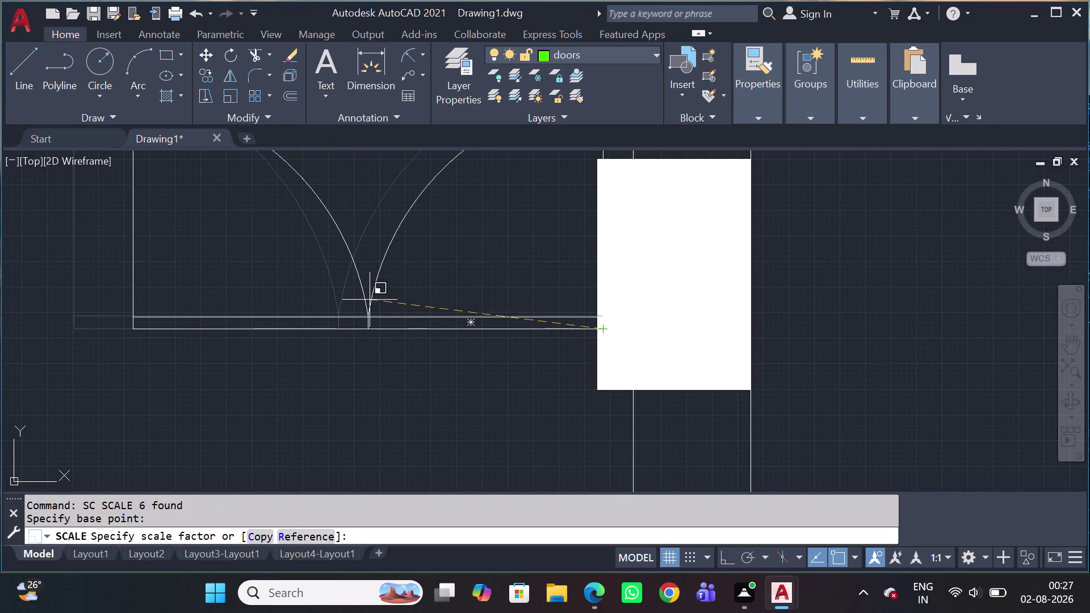
Stretch the door symbol to the wall end and check its fit in the opening.
scroll(down, 3)
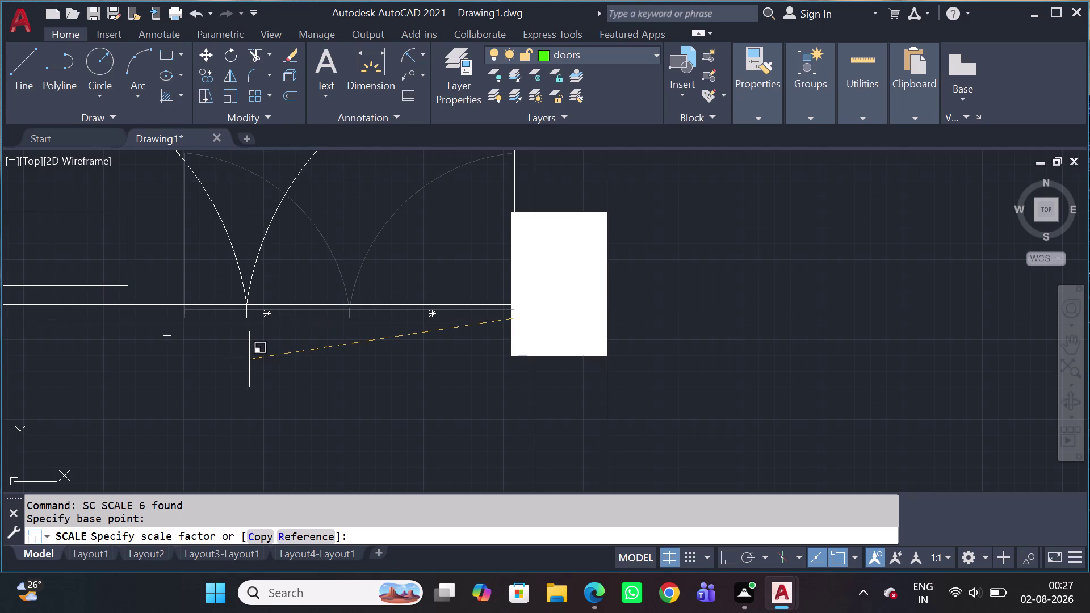
scroll(down, 3)
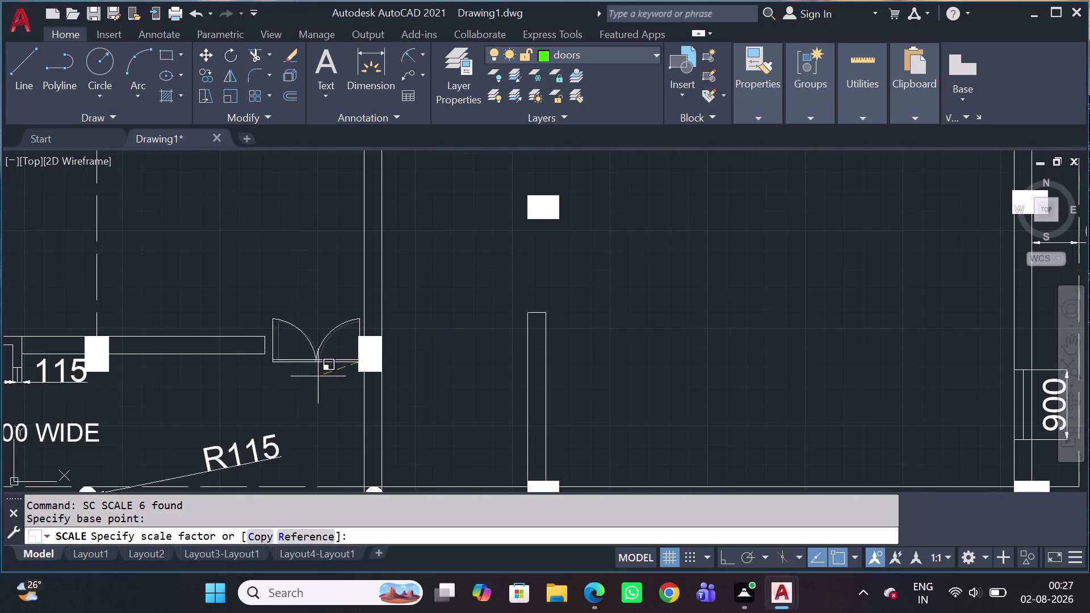
scroll(up, 3)
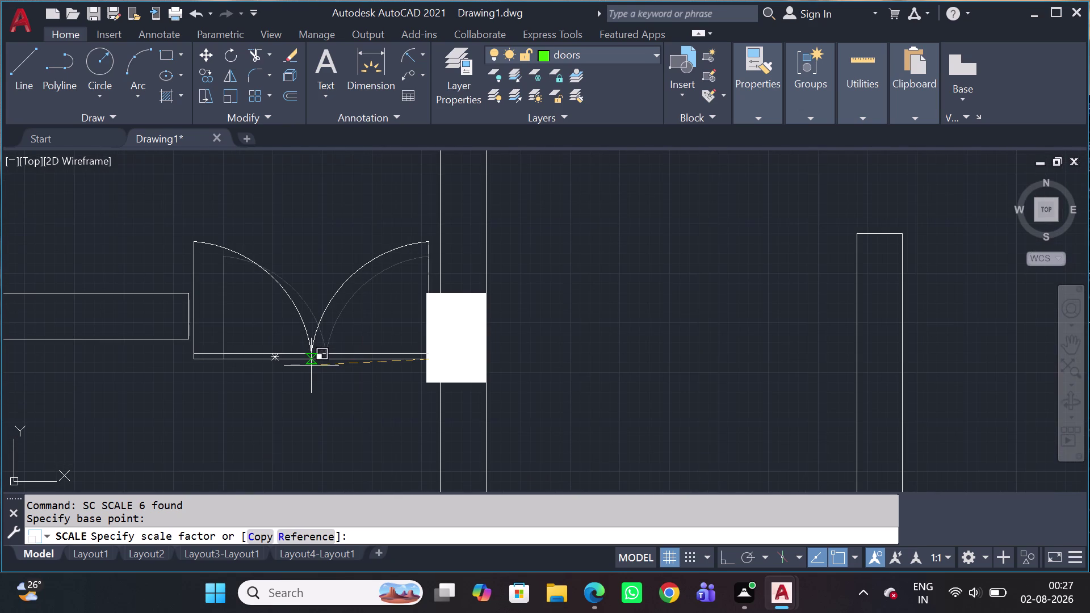
scroll(up, 3)
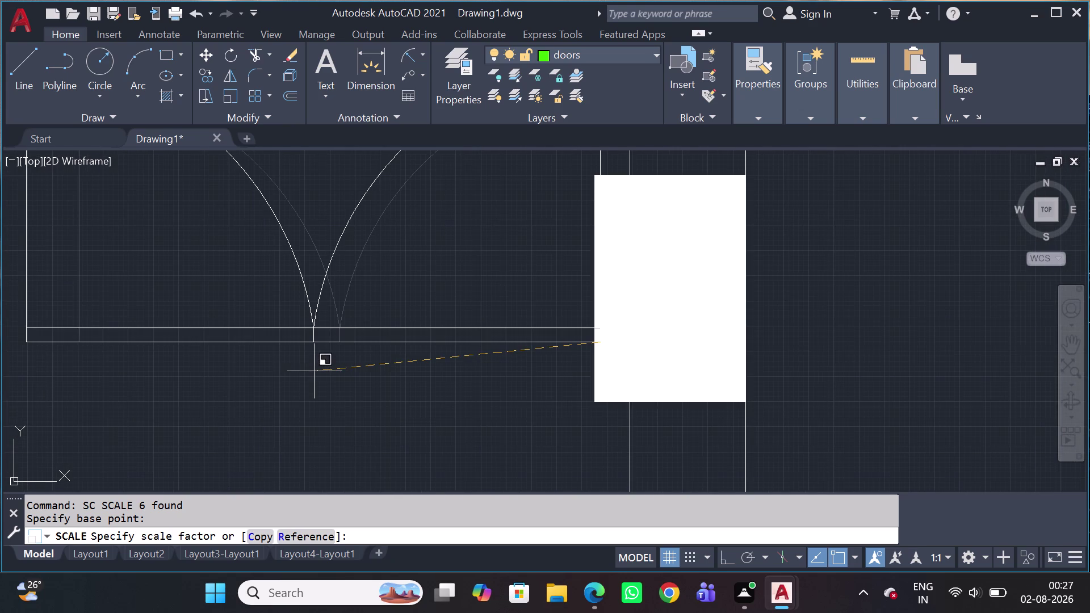
scroll(down, 3)
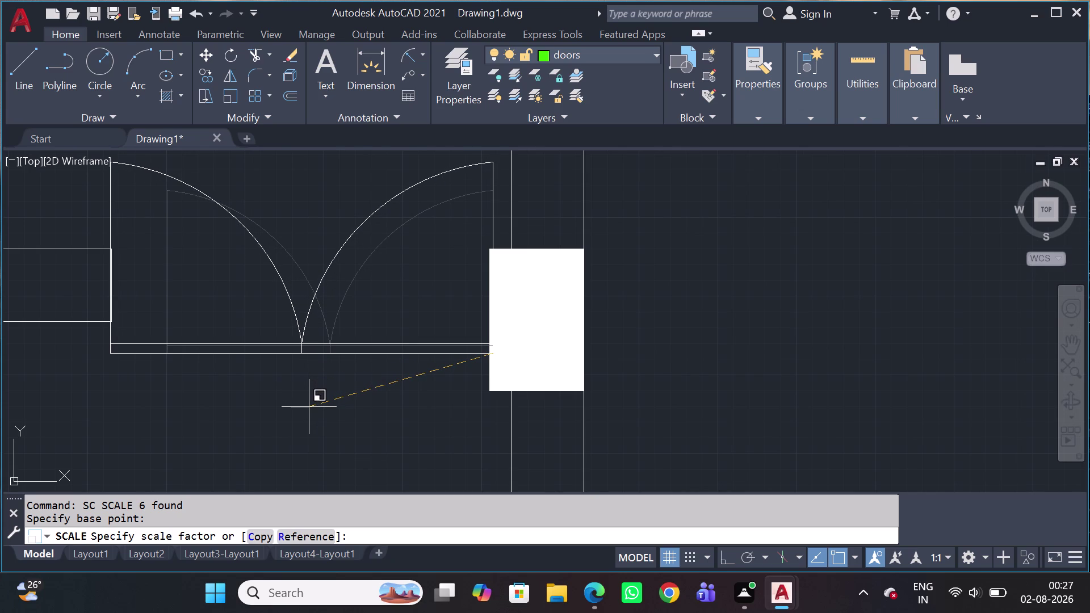
scroll(up, 3)
scroll(down, 3)
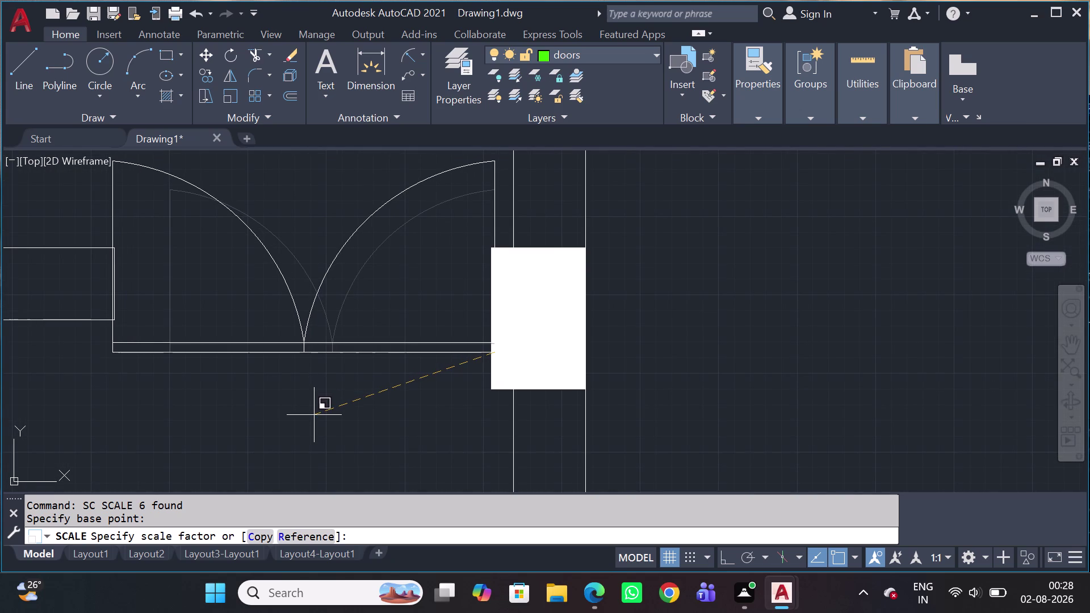
scroll(up, 3)
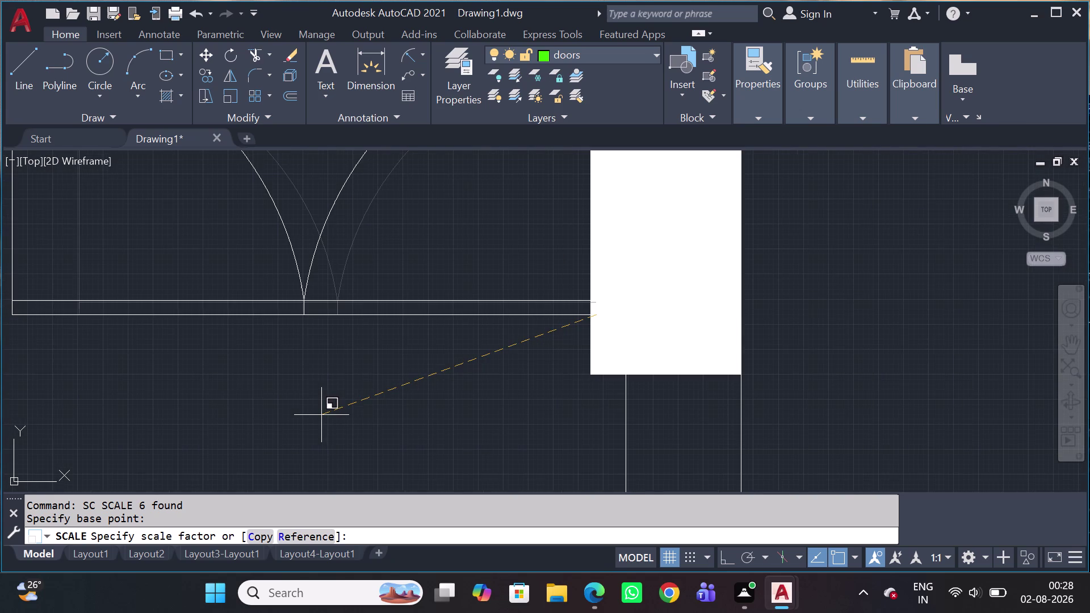
middle_drag(328, 429, 353, 434)
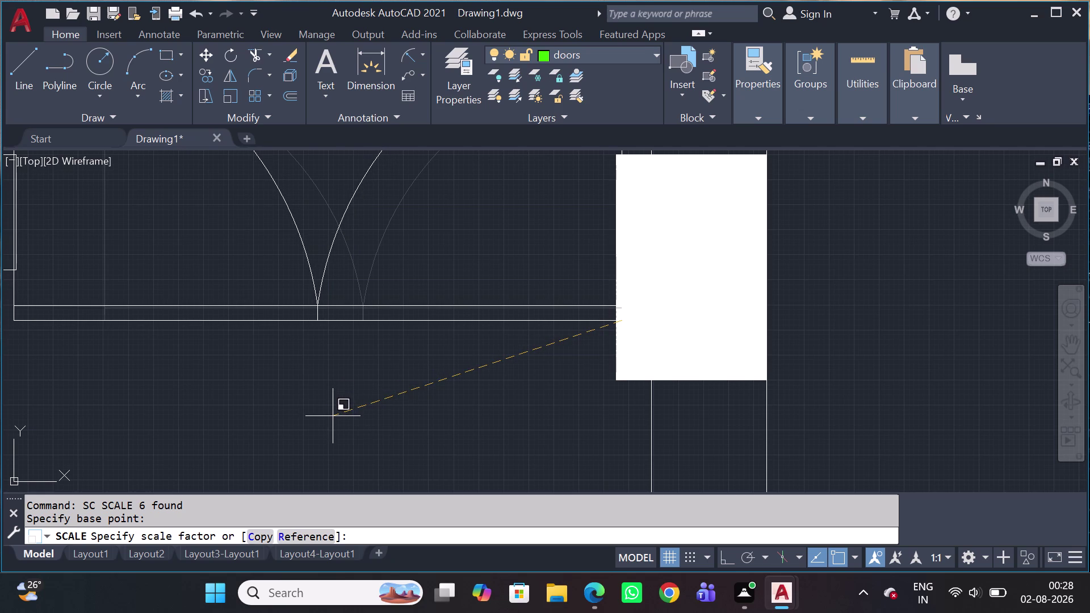
click(334, 419)
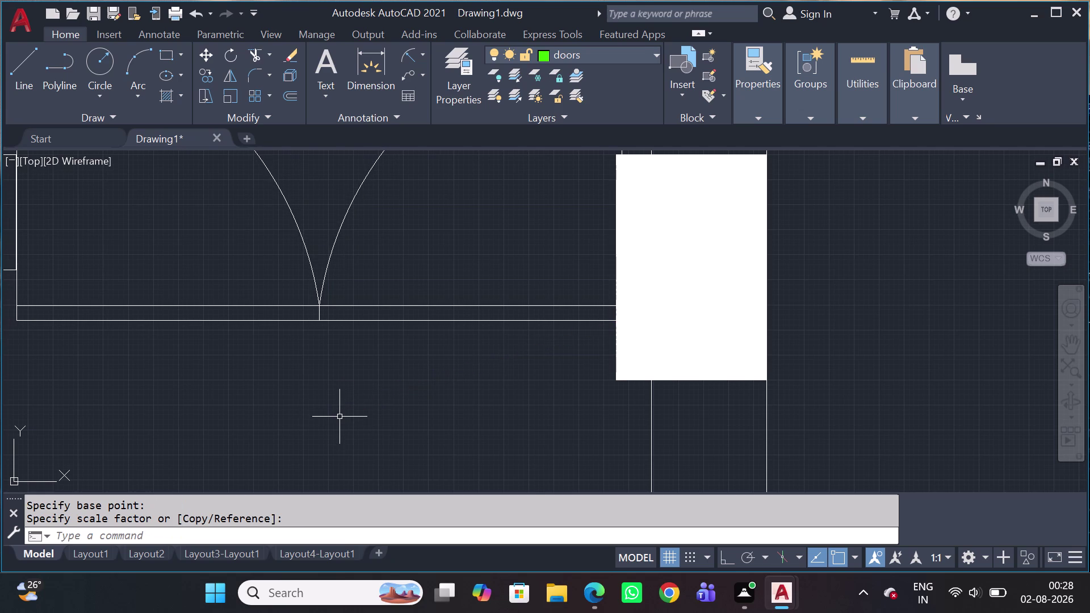
scroll(down, 3)
middle_drag(326, 358, 377, 390)
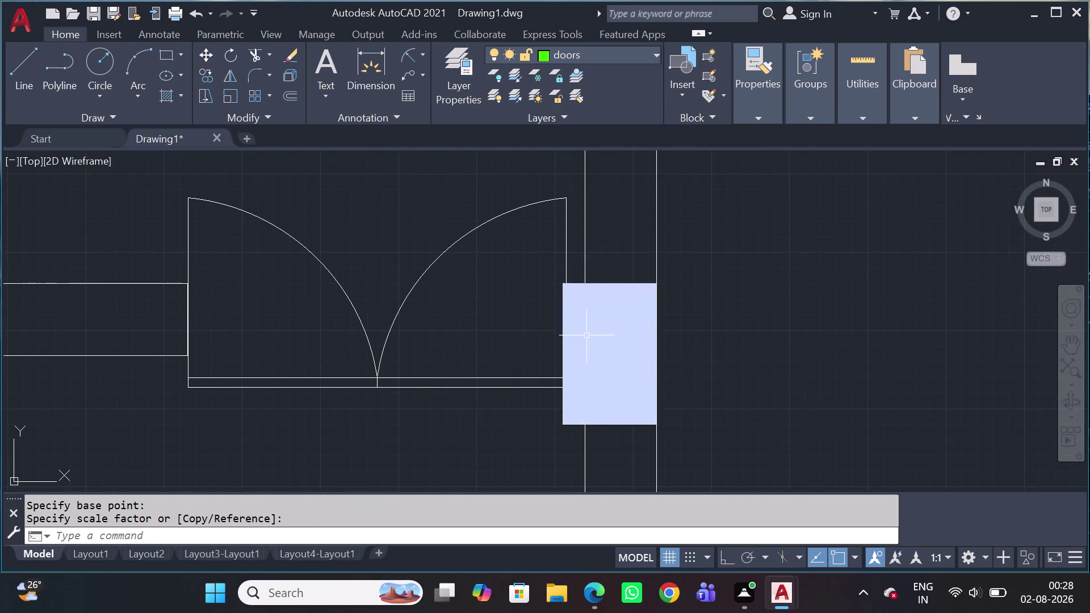
scroll(up, 3)
scroll(down, 3)
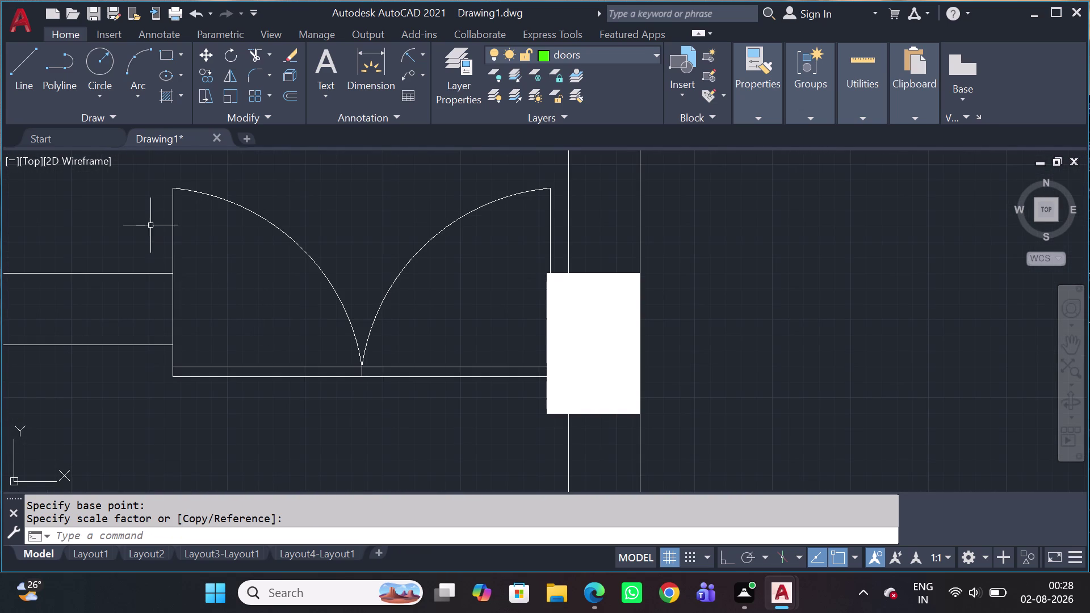
scroll(down, 3)
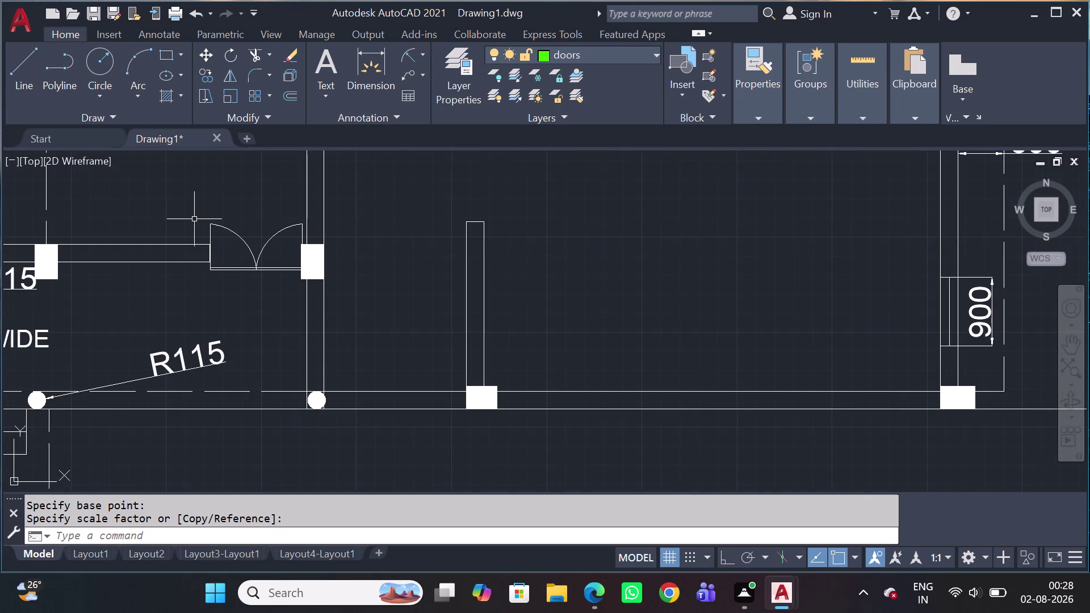
Move the selected door symbol from its base point into the wall opening beside the pier.
drag(190, 217, 208, 233)
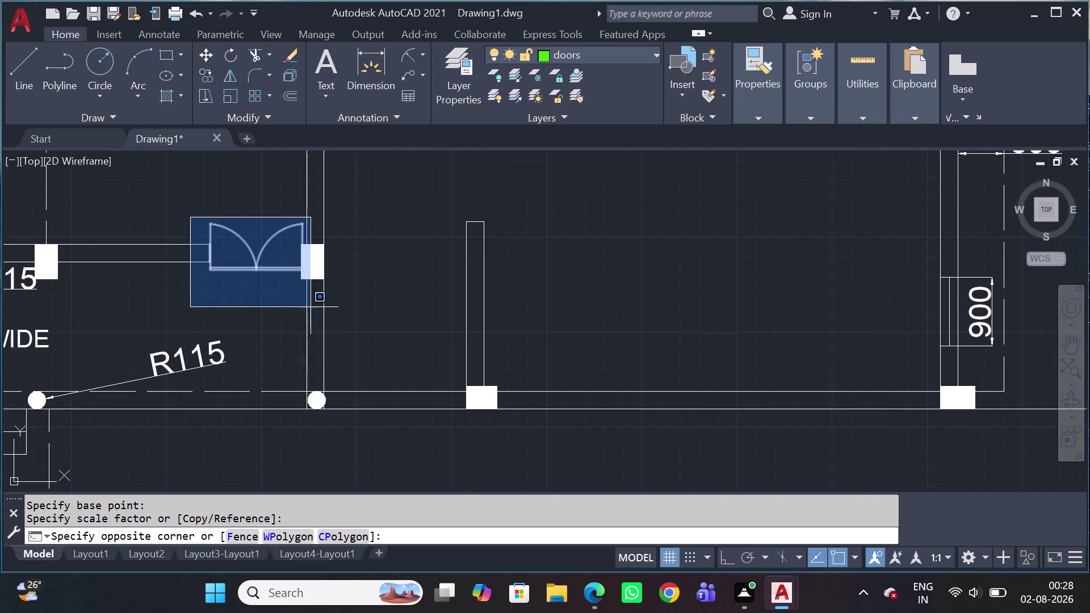
click(311, 308)
scroll(up, 3)
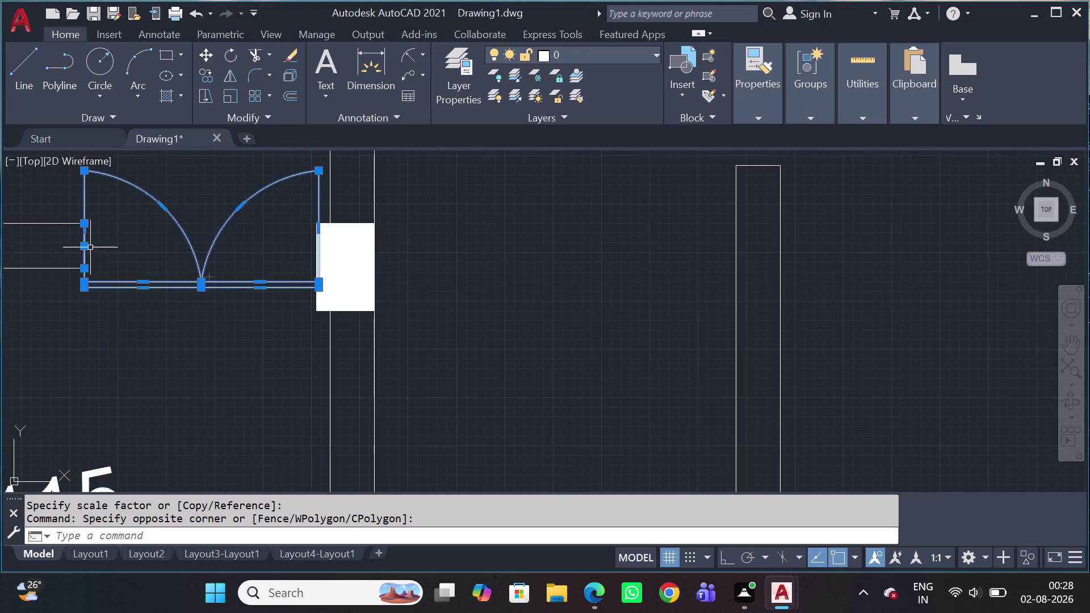
middle_drag(97, 266, 209, 355)
scroll(up, 3)
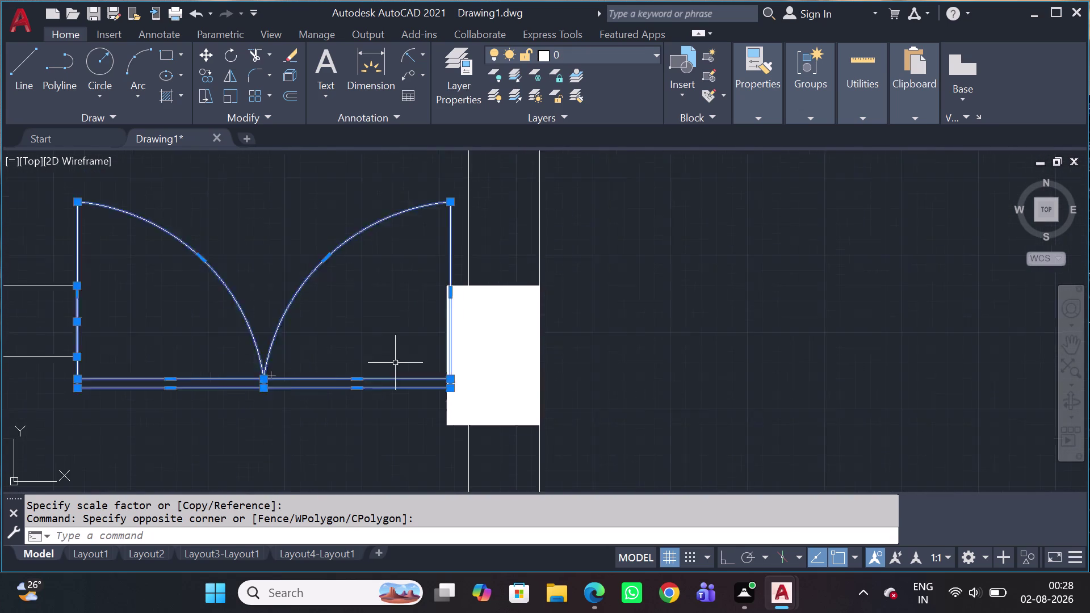
scroll(up, 3)
key(m)
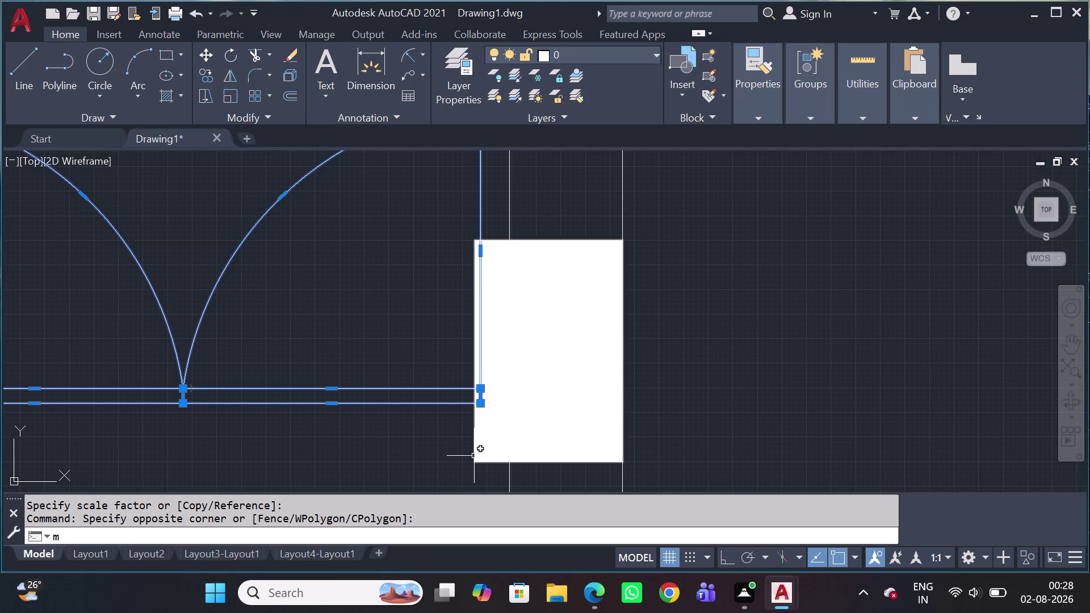
key(space)
scroll(up, 3)
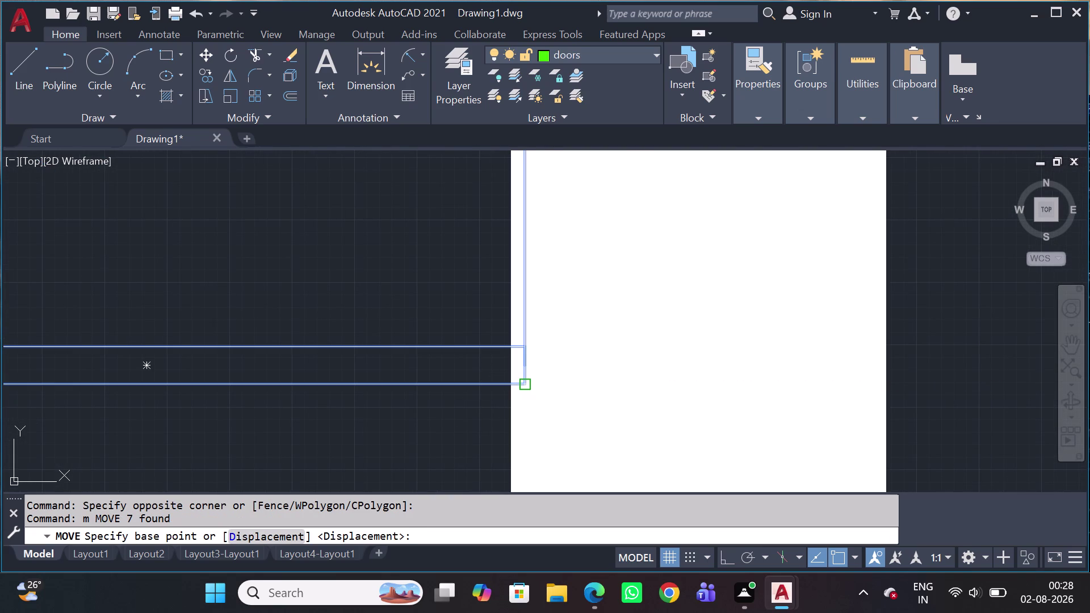
click(524, 387)
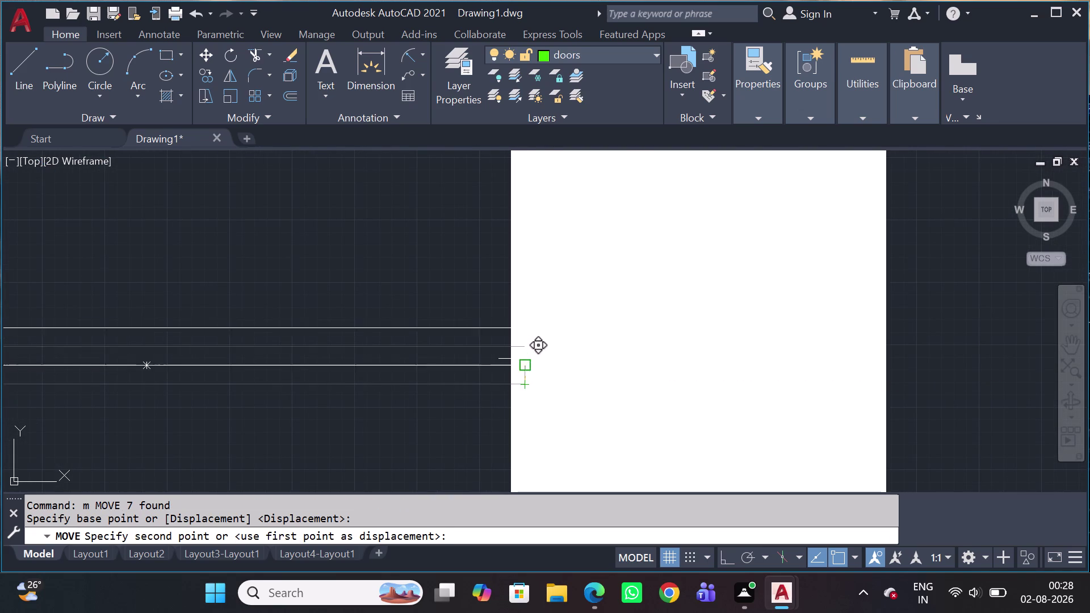
click(531, 353)
Zoom in on the moved door and inspect its left edge line.
scroll(down, 3)
scroll(down, 3)
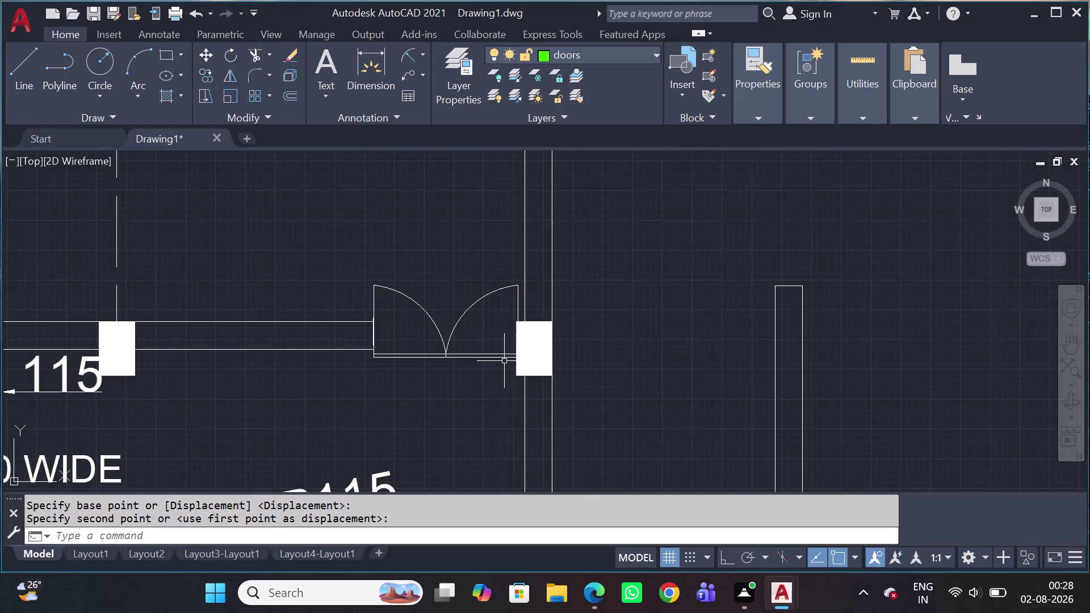
middle_drag(408, 379, 484, 419)
scroll(up, 3)
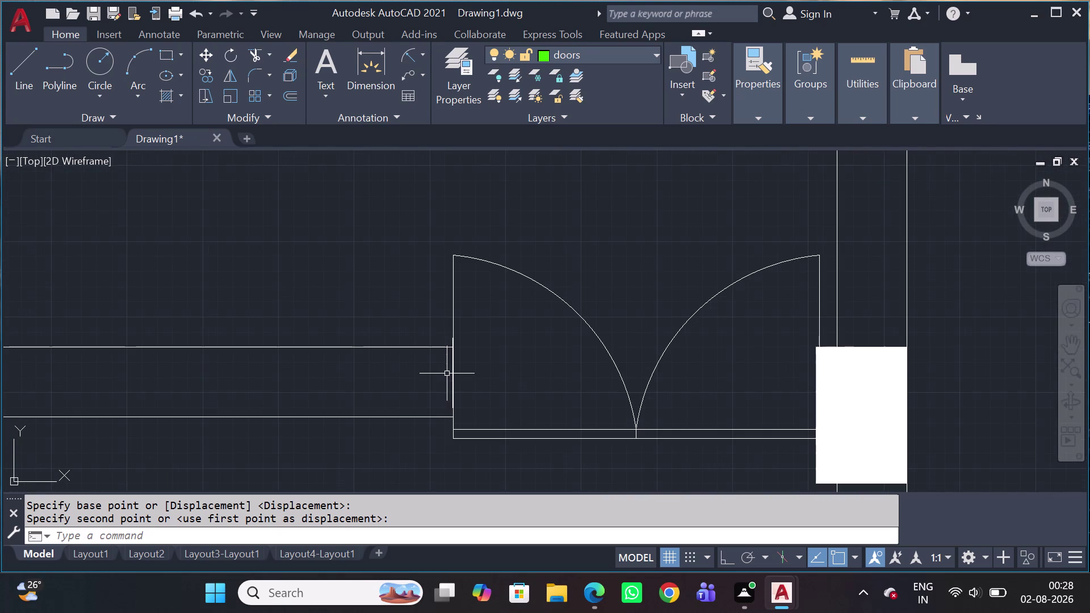
scroll(up, 3)
click(459, 375)
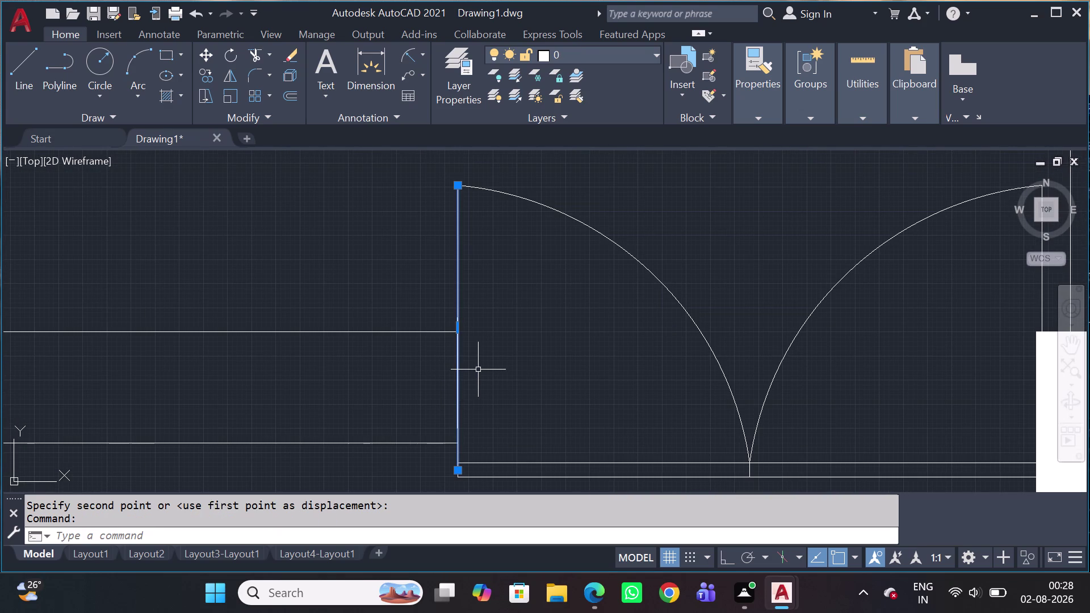
key(Escape)
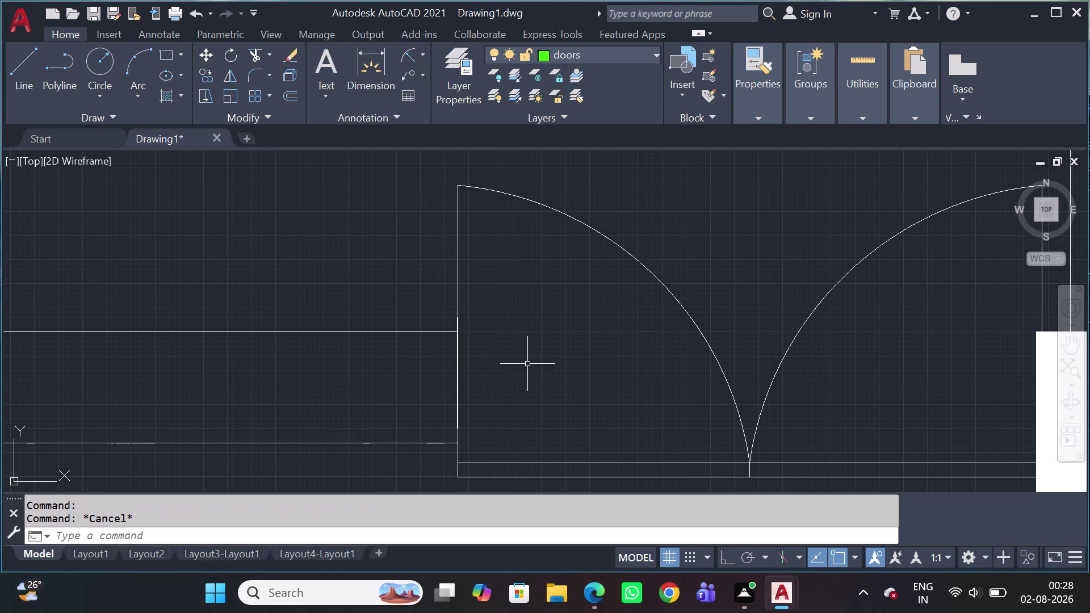
scroll(down, 3)
scroll(down, 3)
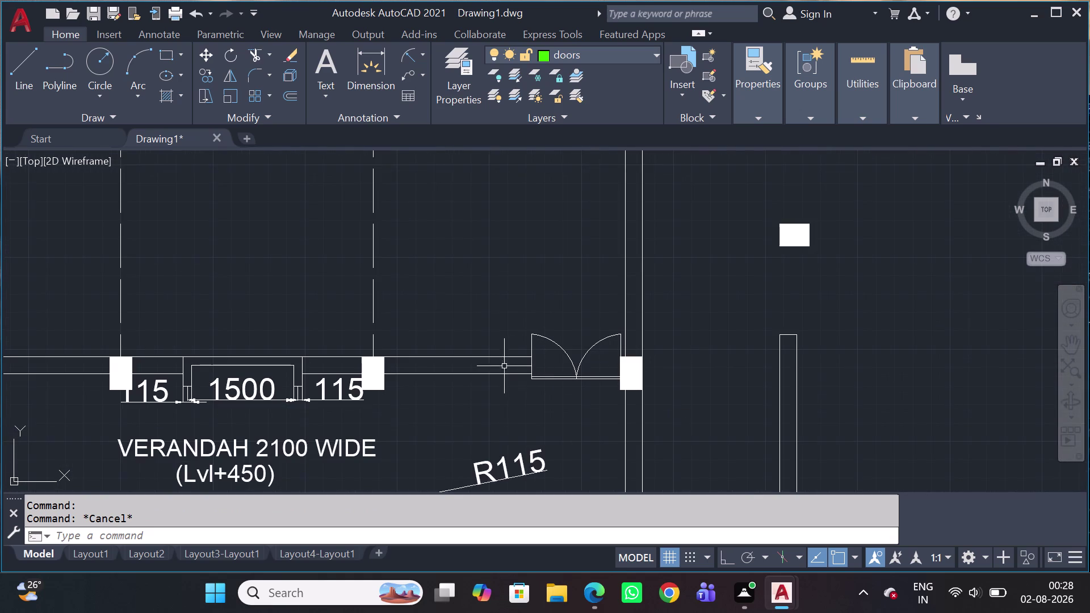
Move the door by its lower-left corner so it sits on the verandah wall line.
click(512, 314)
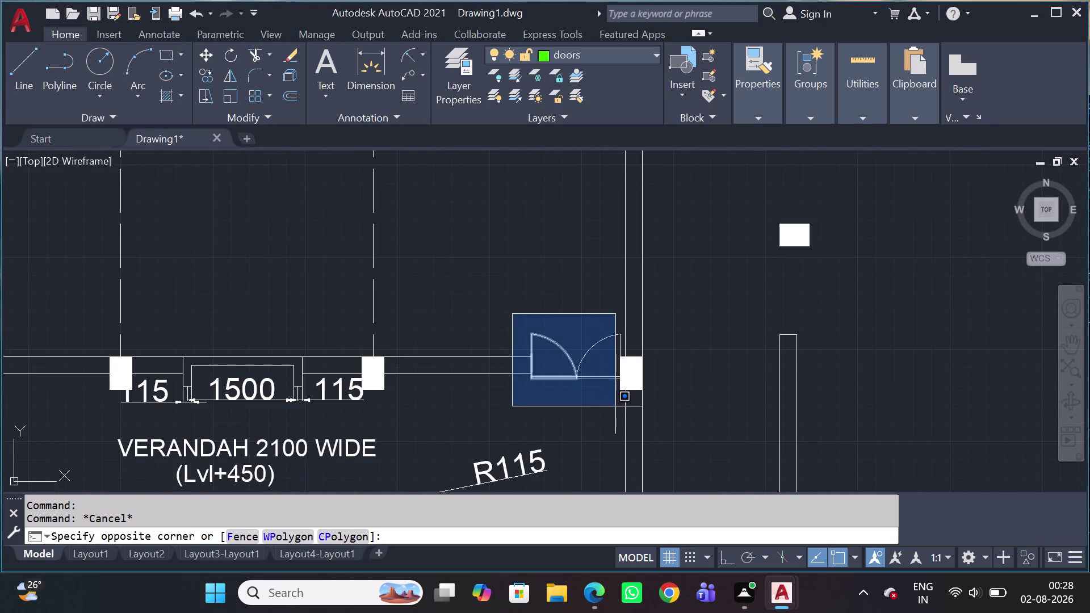
click(623, 395)
scroll(up, 3)
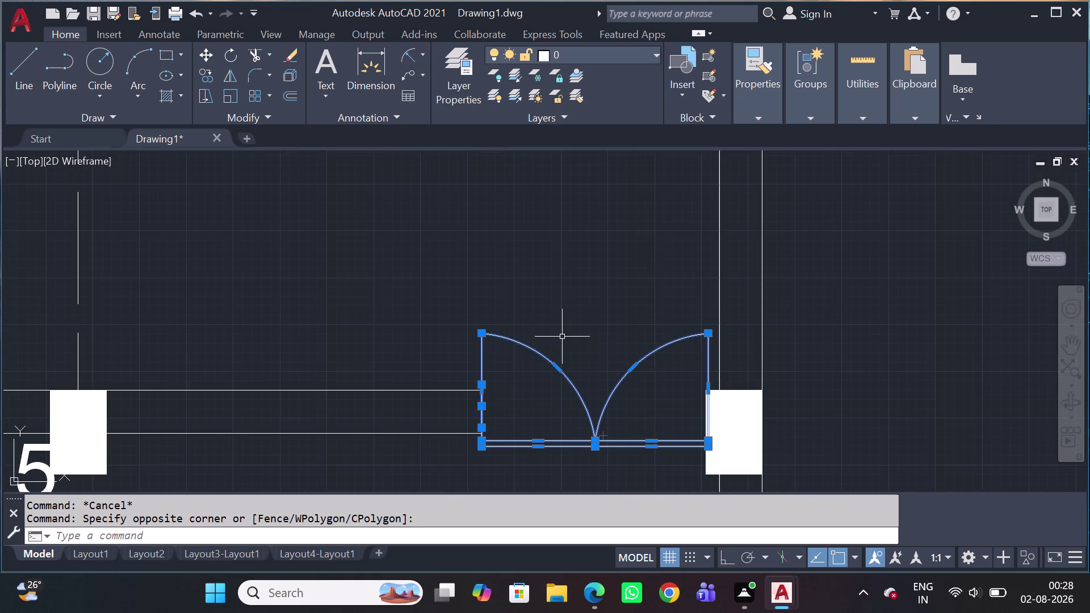
key(m)
key(space)
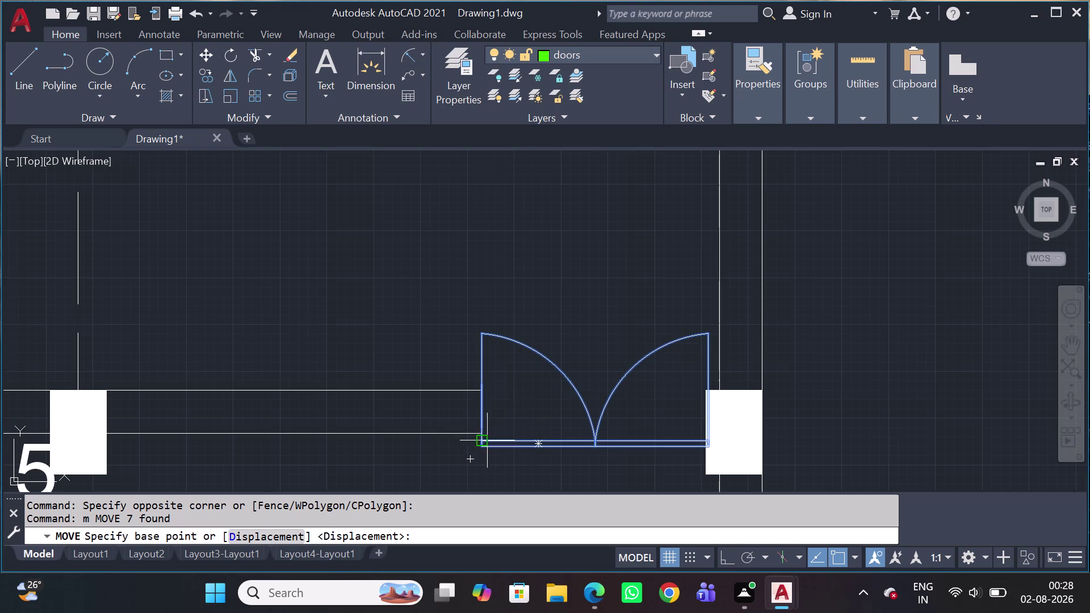
scroll(up, 3)
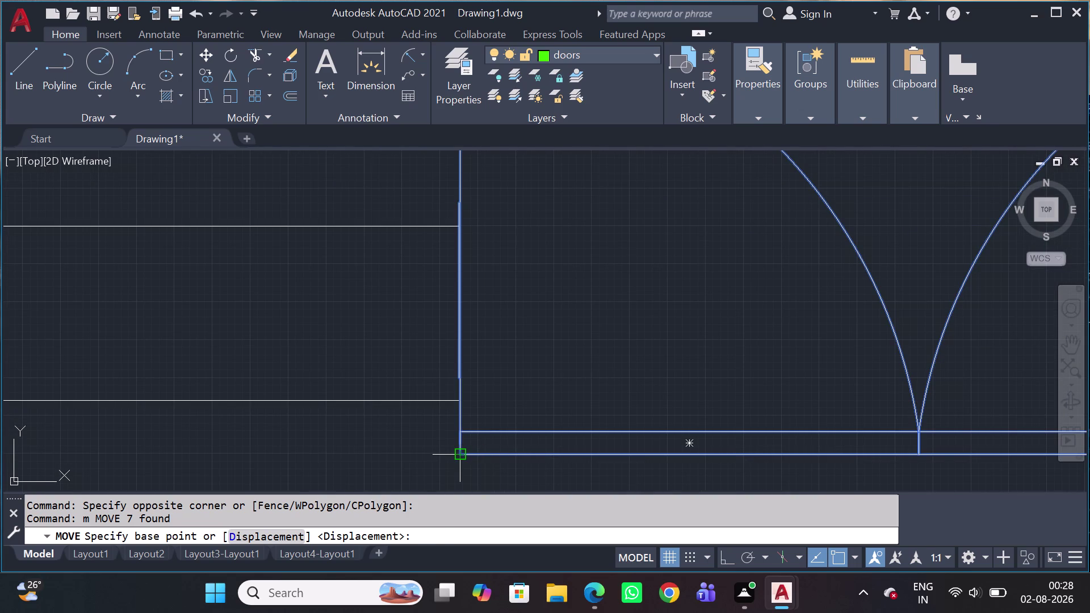
click(455, 459)
click(456, 402)
Delete the stray line at the door's left leaf and select the remaining short line.
scroll(down, 3)
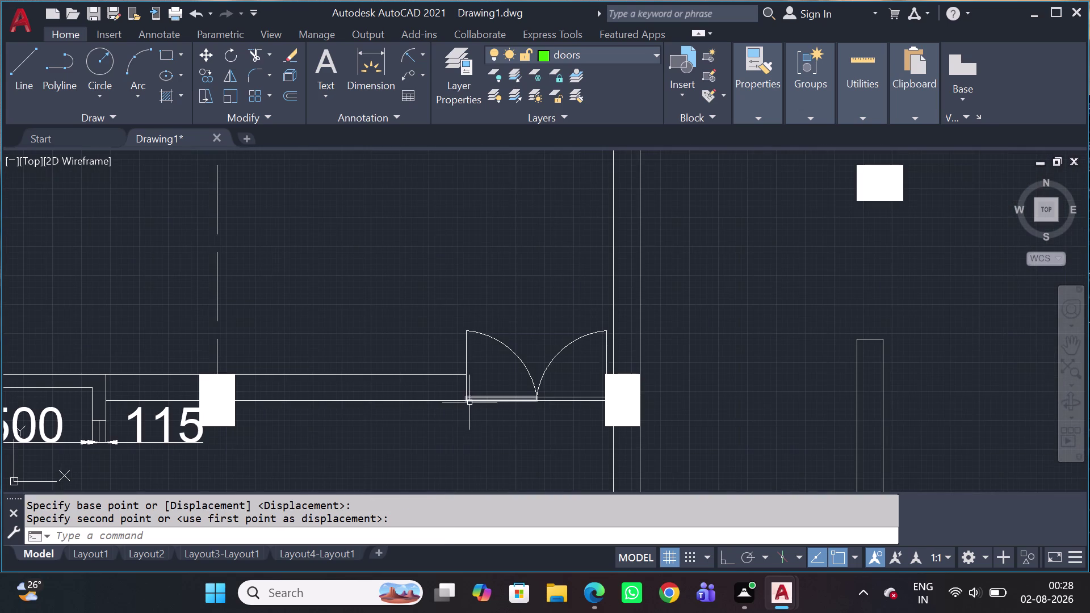
scroll(up, 3)
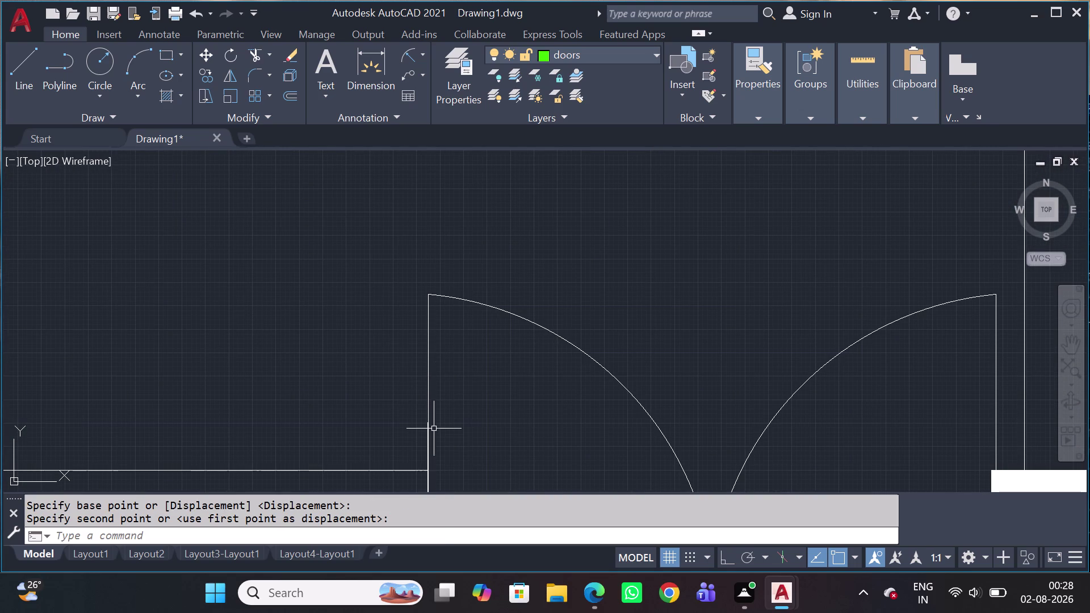
click(430, 438)
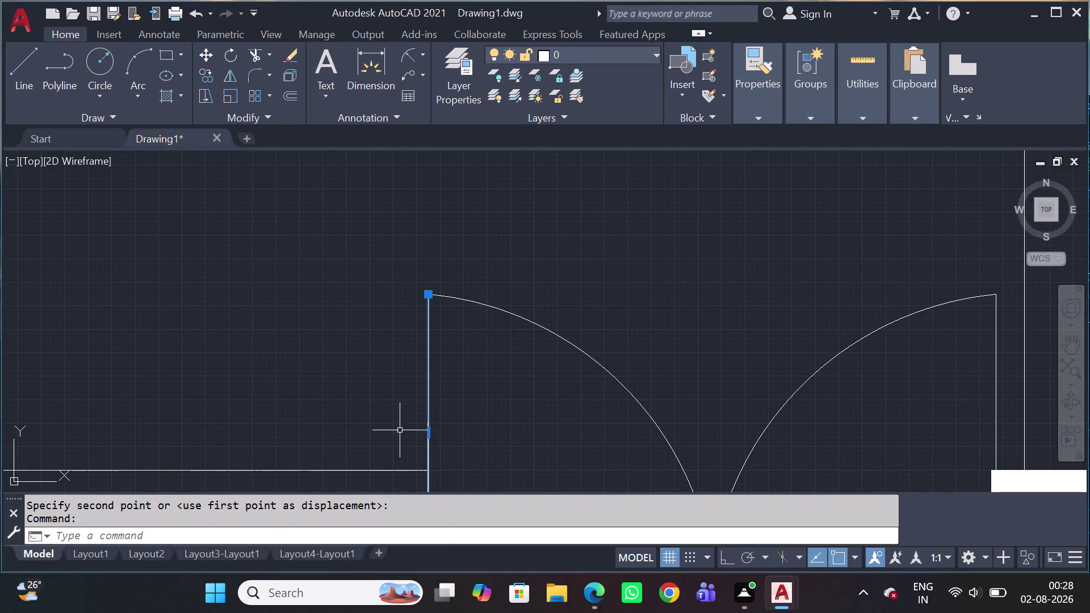
key(Delete)
scroll(down, 3)
click(418, 426)
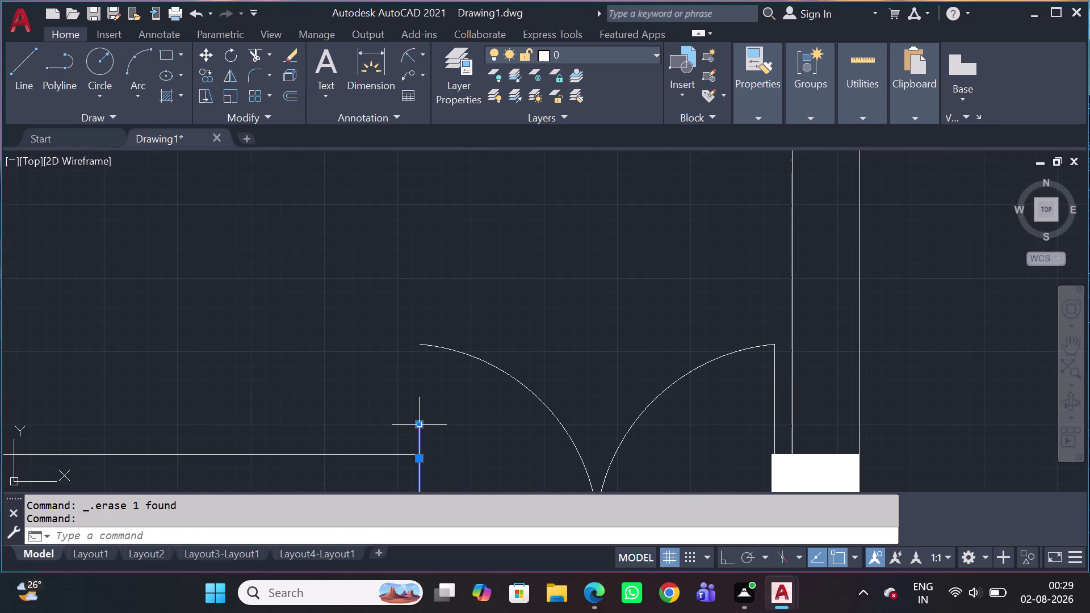
Stretch the left leaf line's upper endpoint up to the arc's end.
click(416, 422)
click(417, 350)
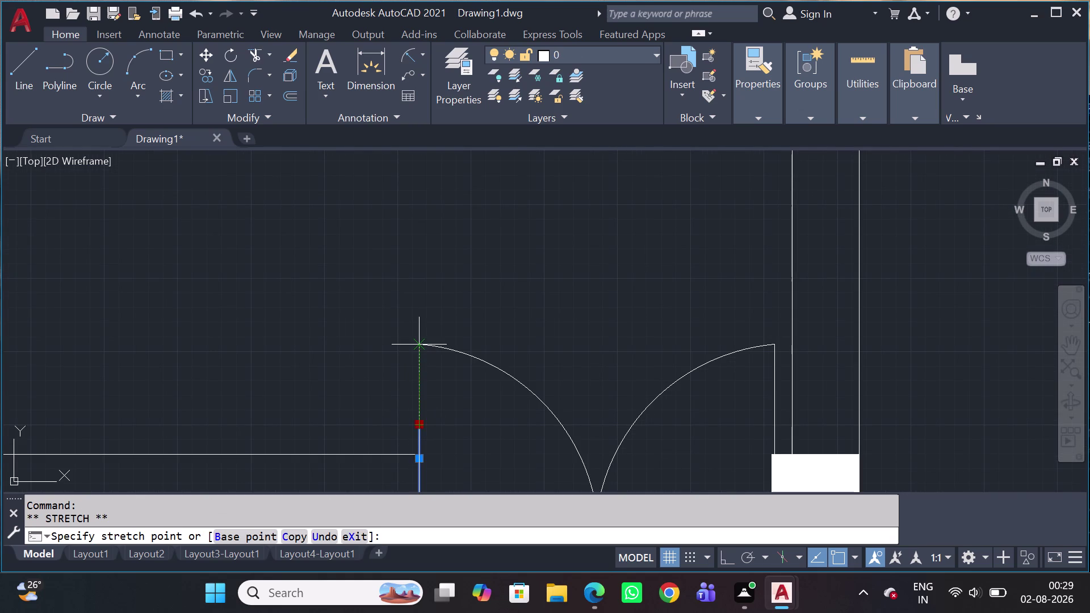
scroll(down, 3)
key(Escape)
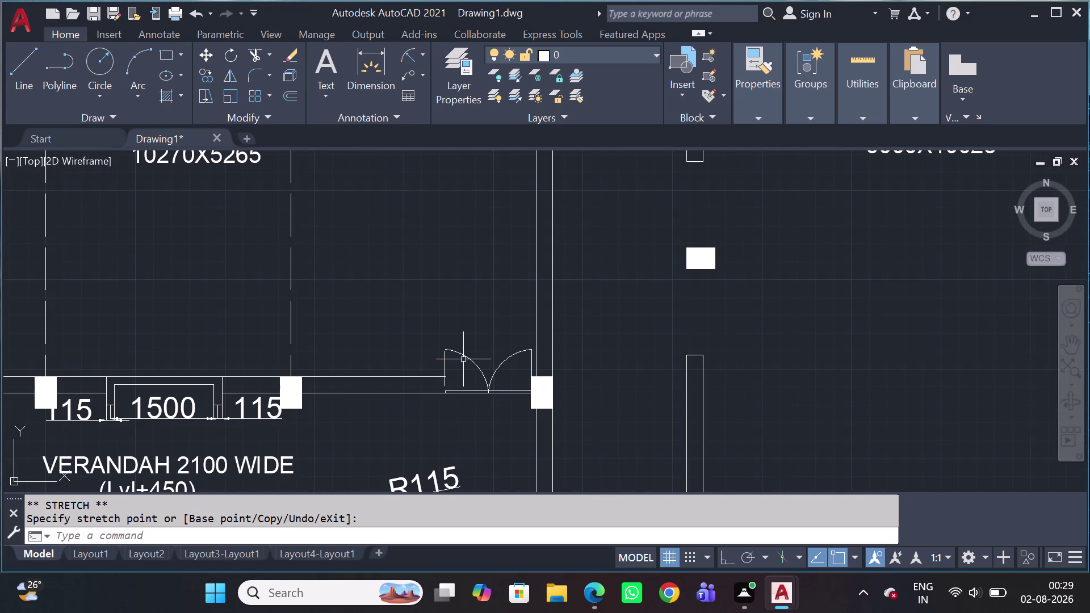
scroll(up, 3)
scroll(up, 3)
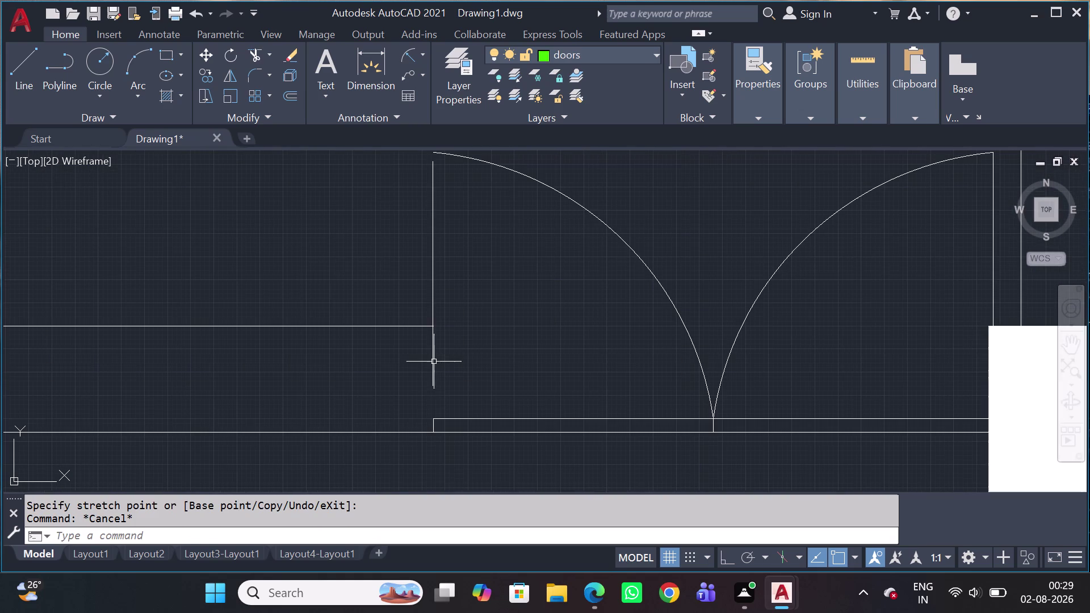
Extend the left edge line's lower end down to the threshold.
click(438, 368)
click(430, 371)
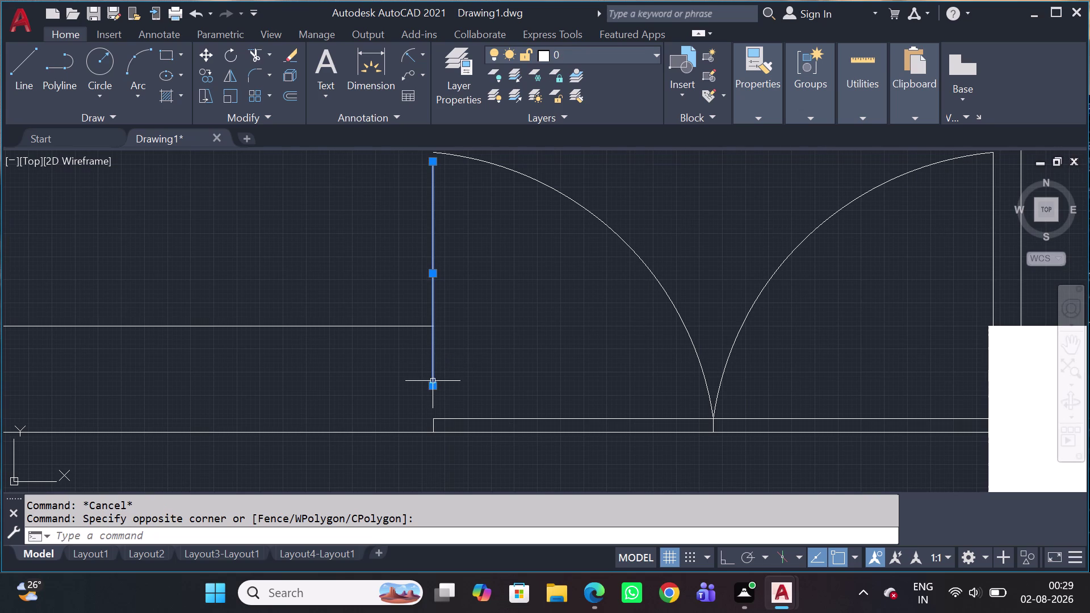
click(434, 386)
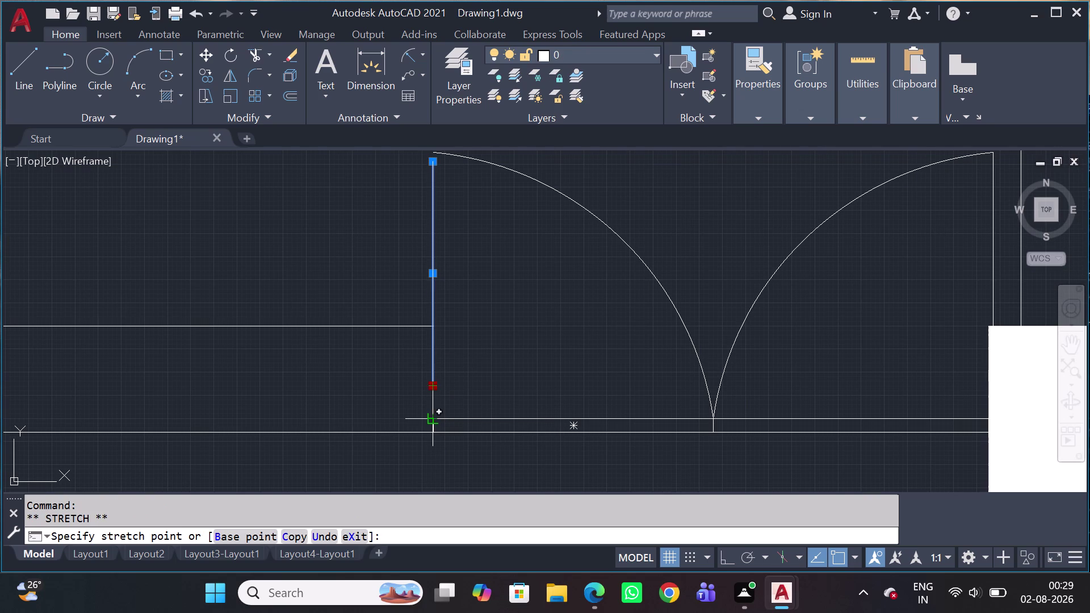
click(432, 422)
middle_drag(458, 385, 494, 437)
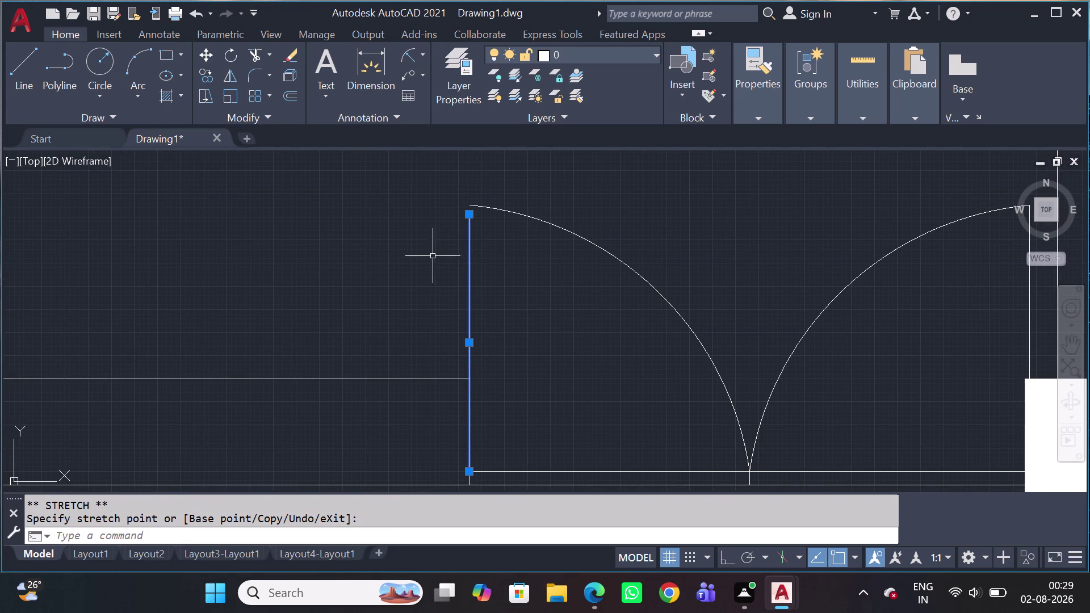
Reselect the left edge line and snap its top end onto the arc's end.
drag(468, 221, 474, 227)
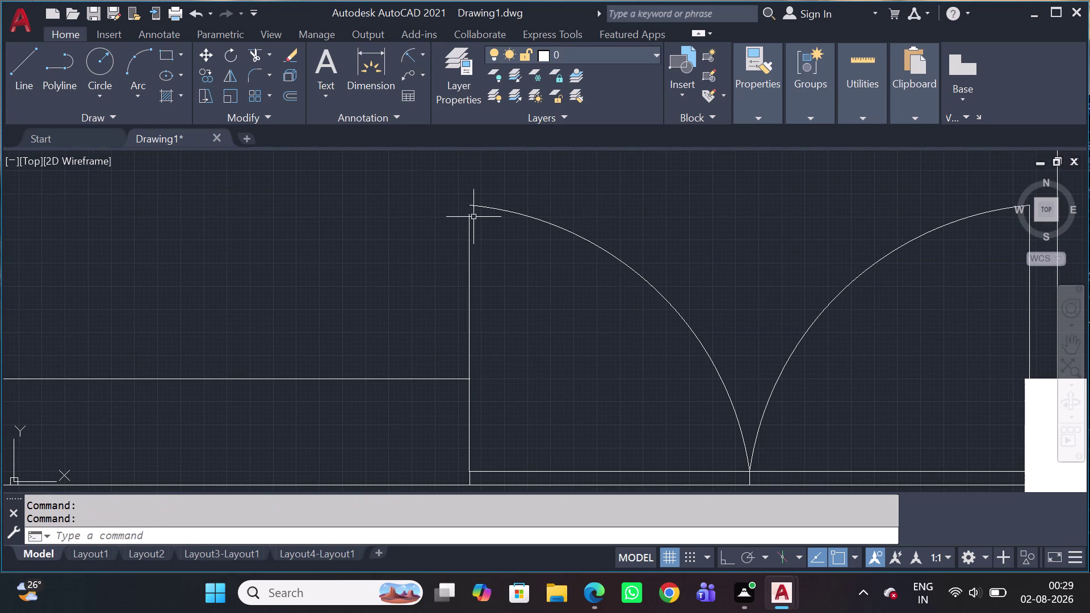
click(473, 210)
drag(461, 215, 454, 220)
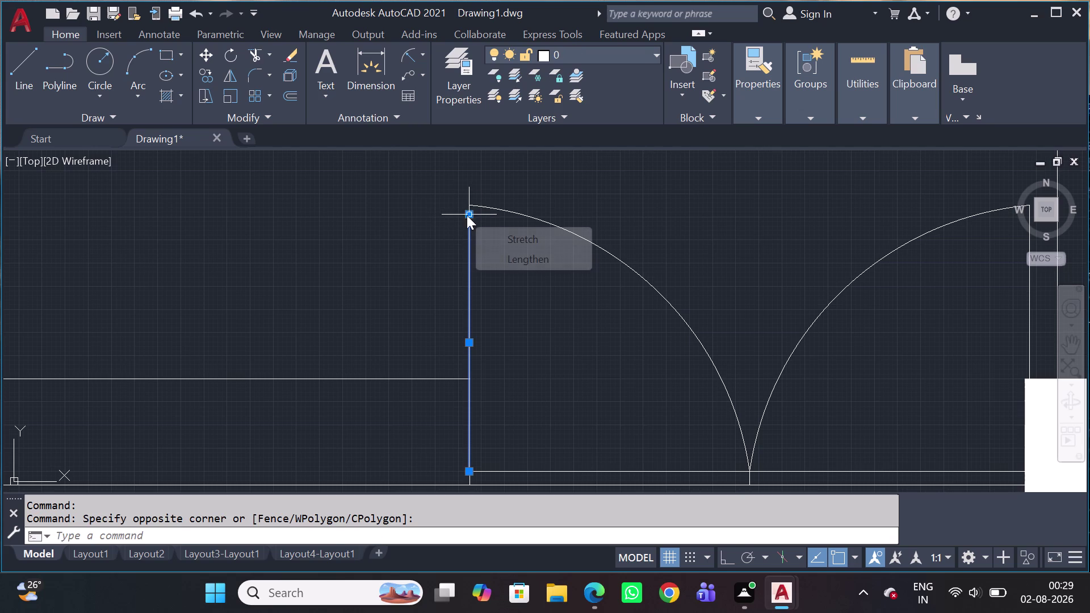
click(467, 217)
click(470, 206)
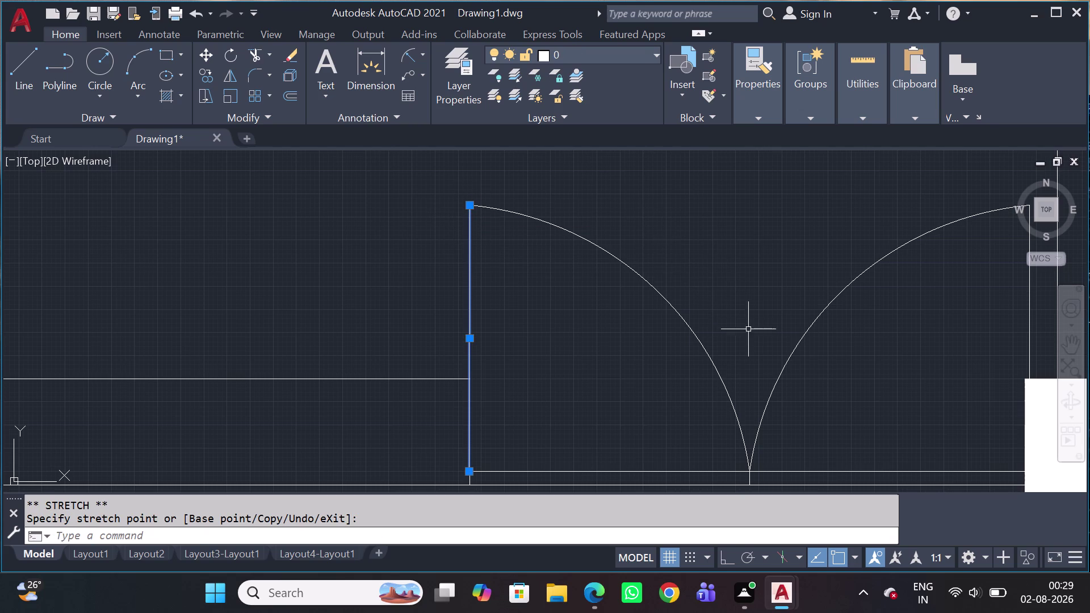
key(Escape)
scroll(down, 3)
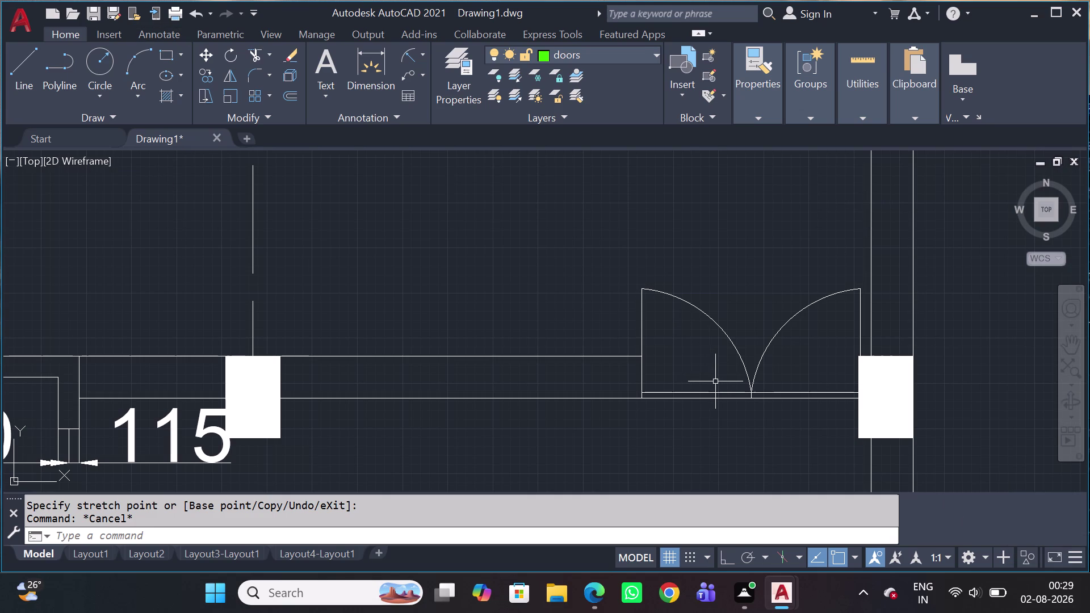
scroll(down, 3)
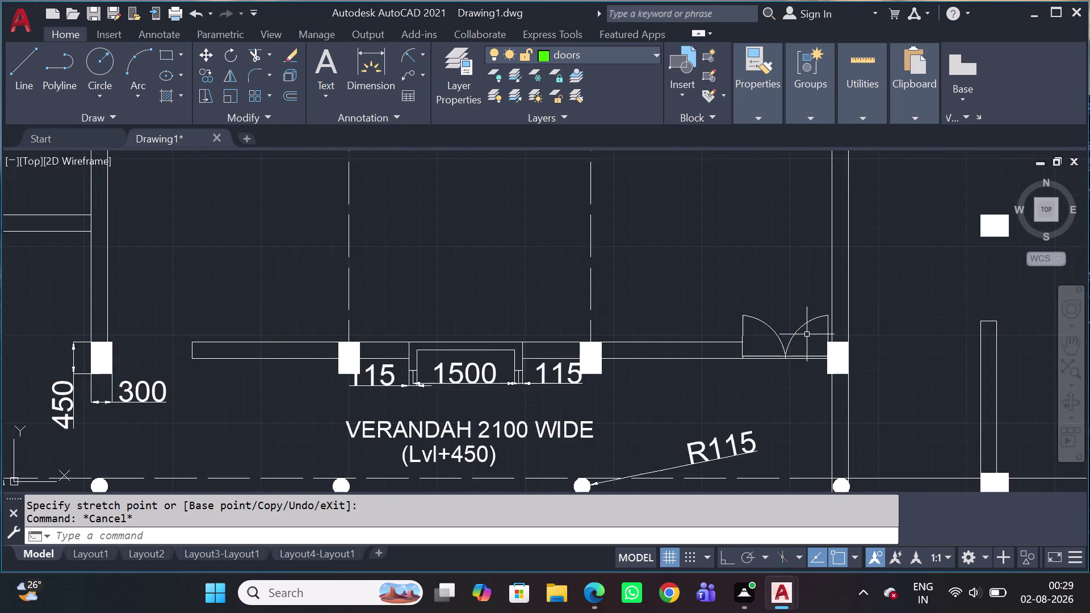
scroll(down, 3)
scroll(down, 3)
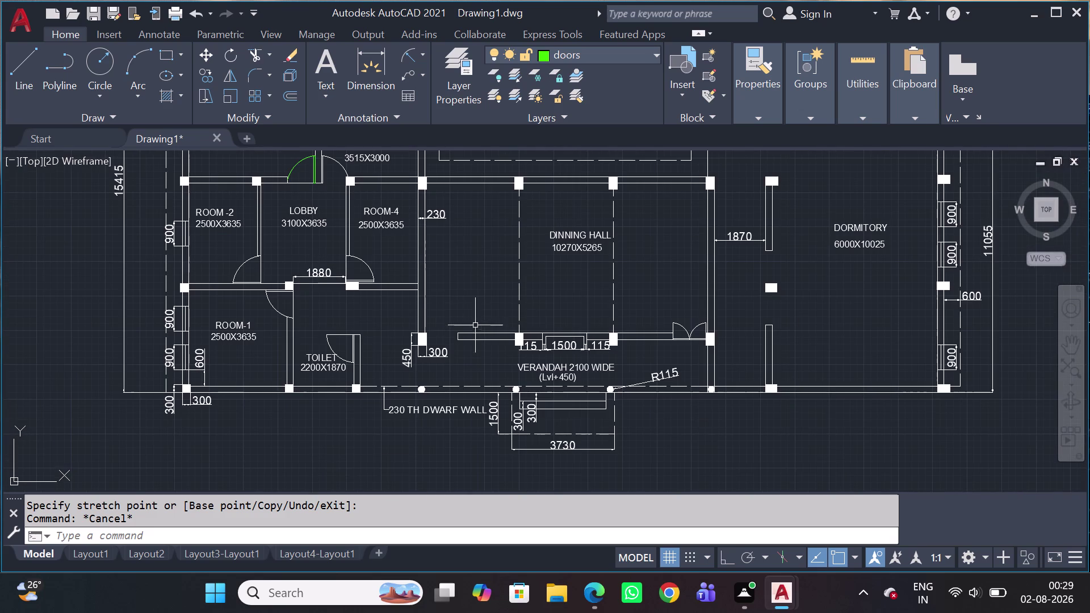
scroll(up, 3)
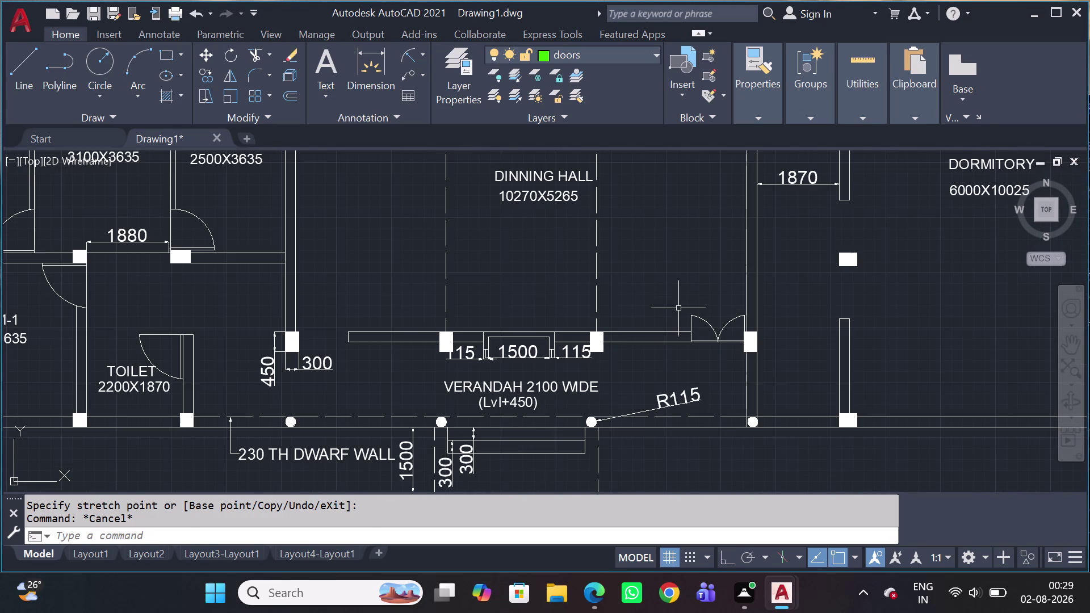
click(678, 312)
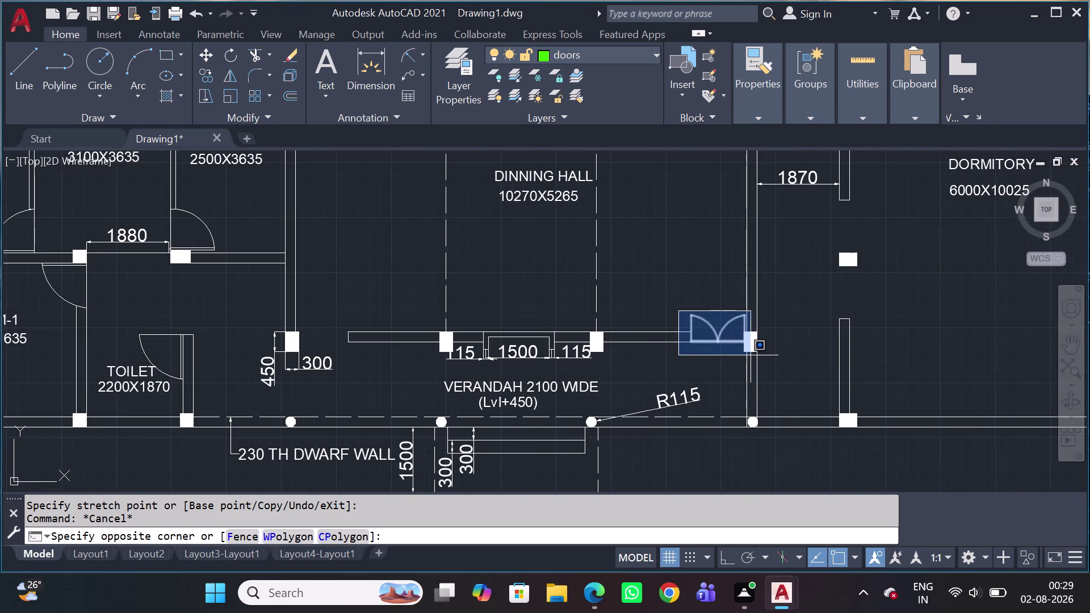
Start copying the selected double door with CO, using its lower-left corner as base point.
click(751, 355)
scroll(up, 3)
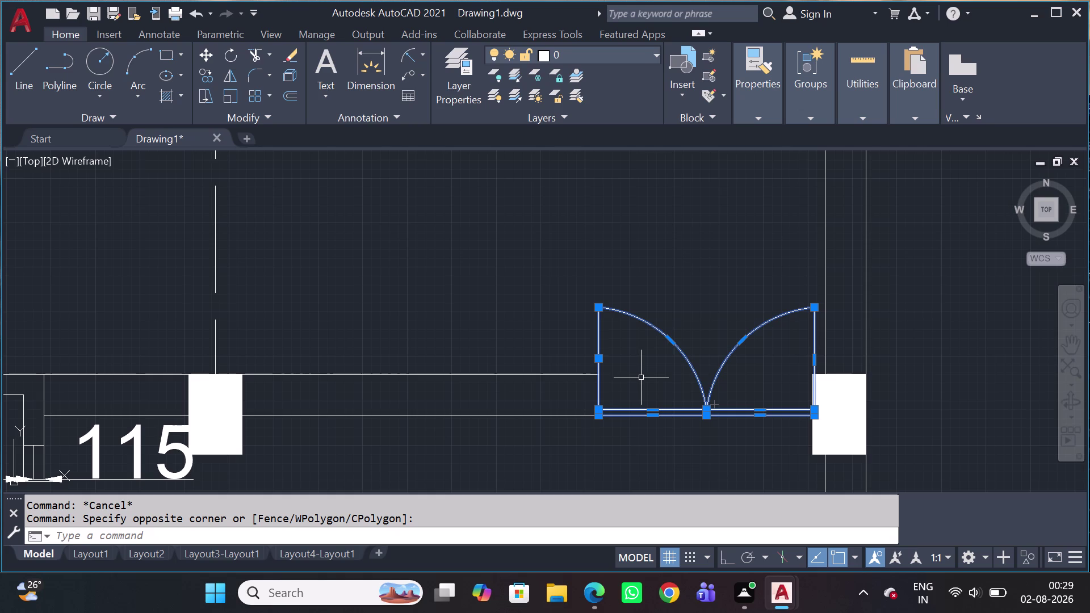
key(c)
key(o)
key(space)
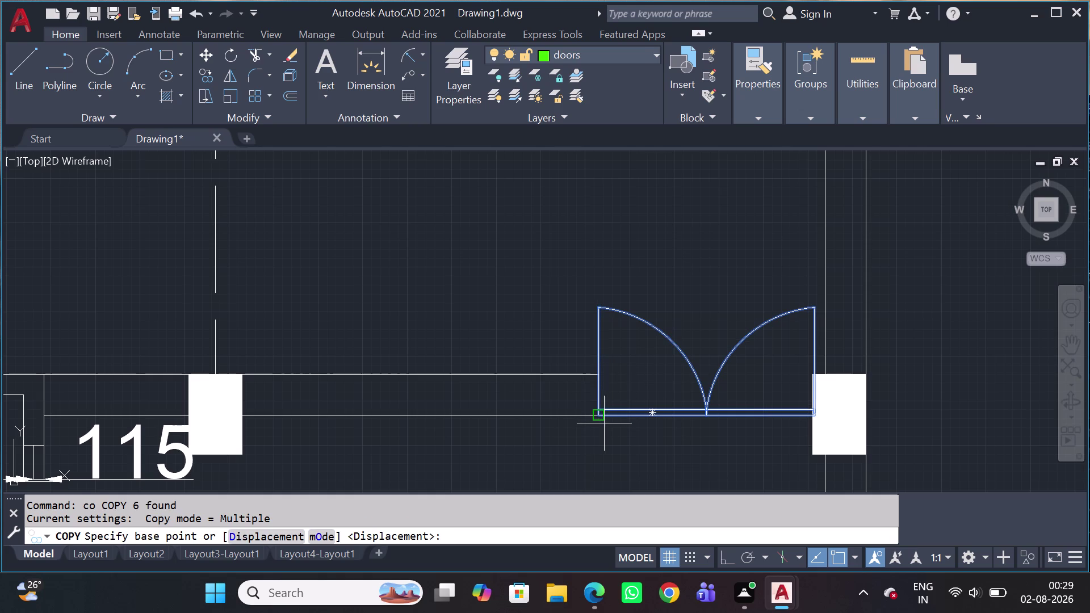
click(597, 417)
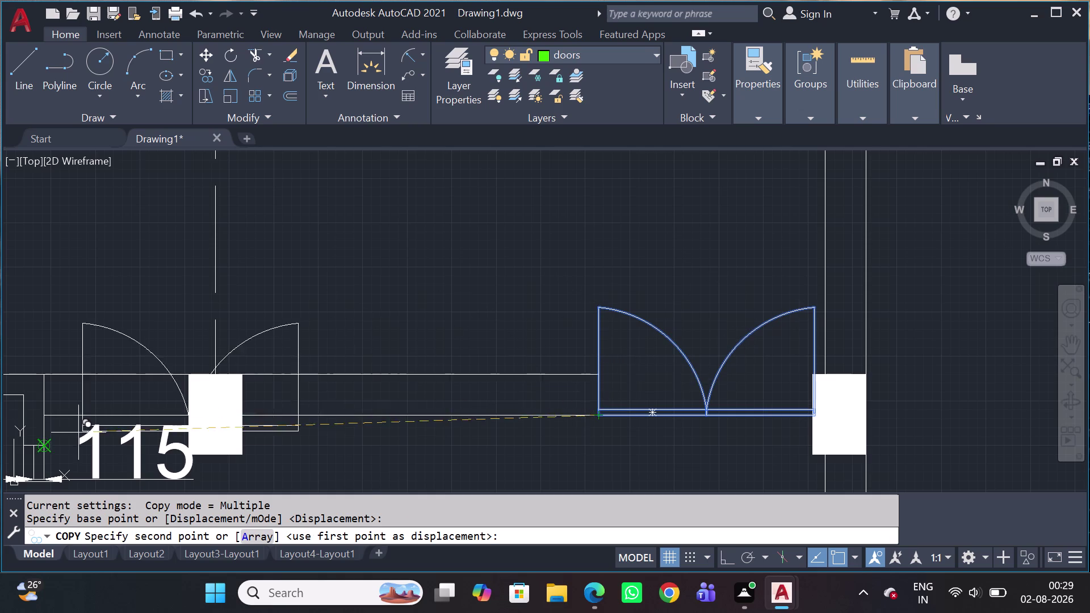